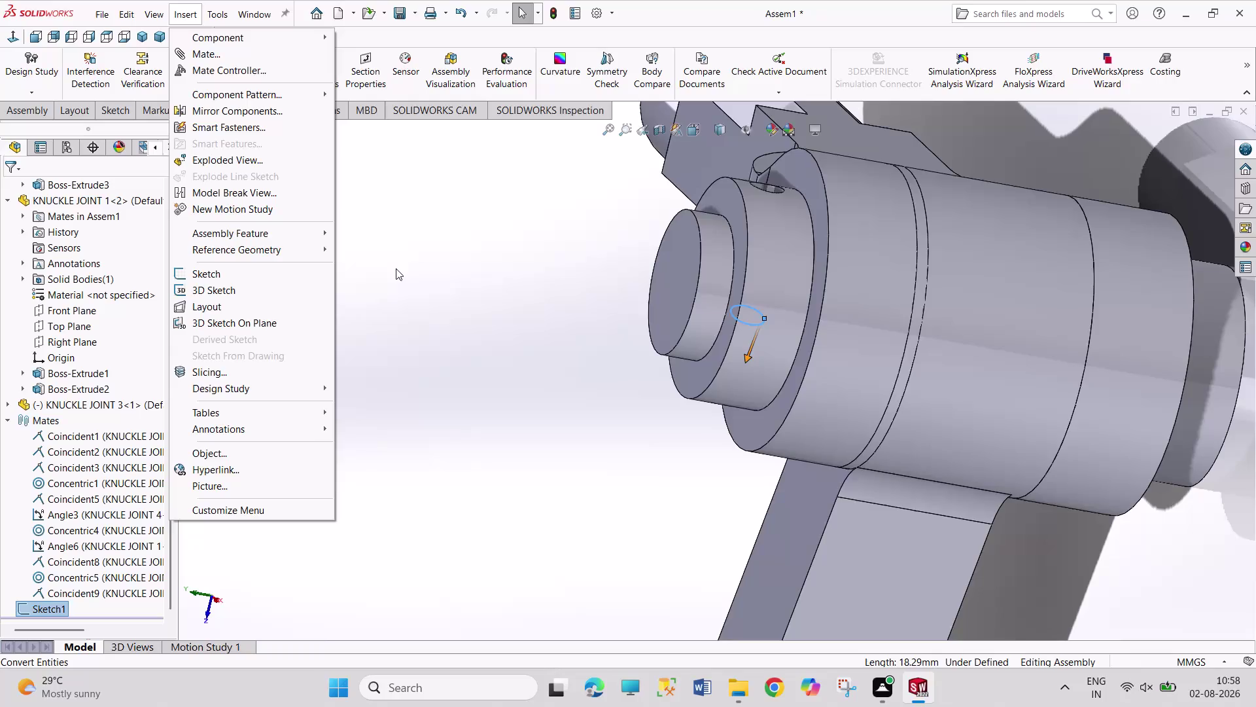
Start an assembly-level extruded cut from Sketch1's circle via Insert > Assembly Feature > Cut.
click(315, 238)
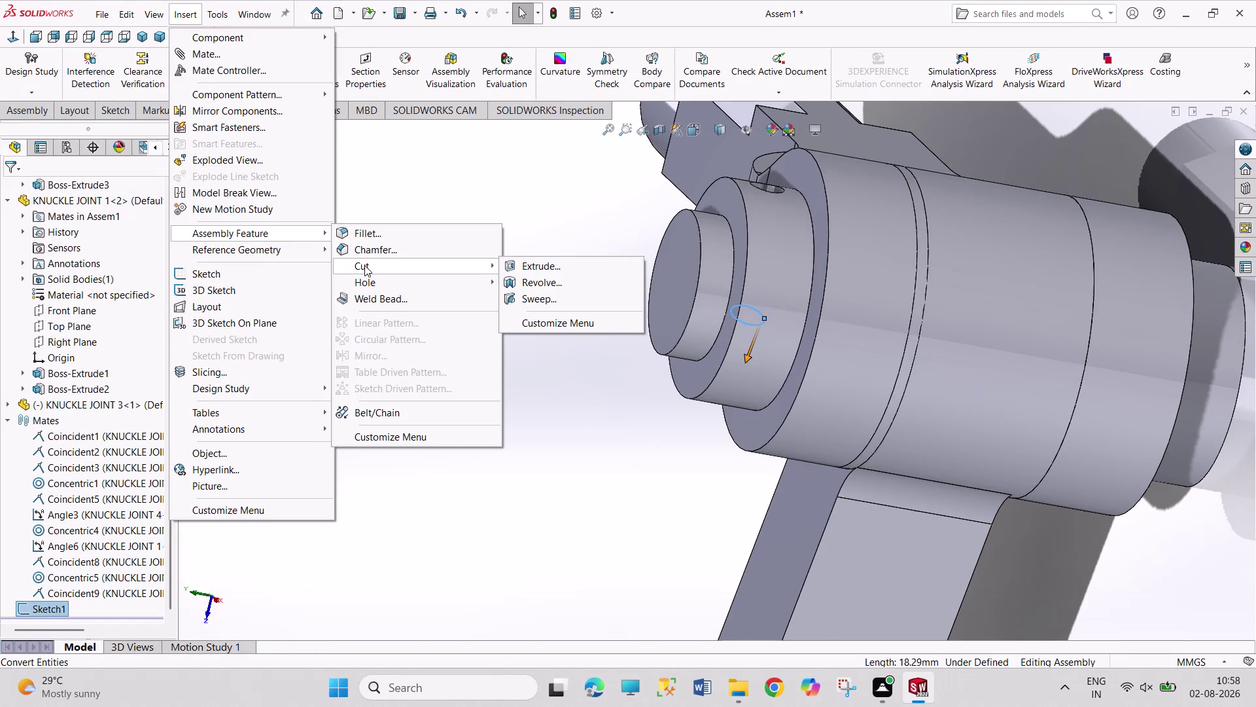
click(562, 268)
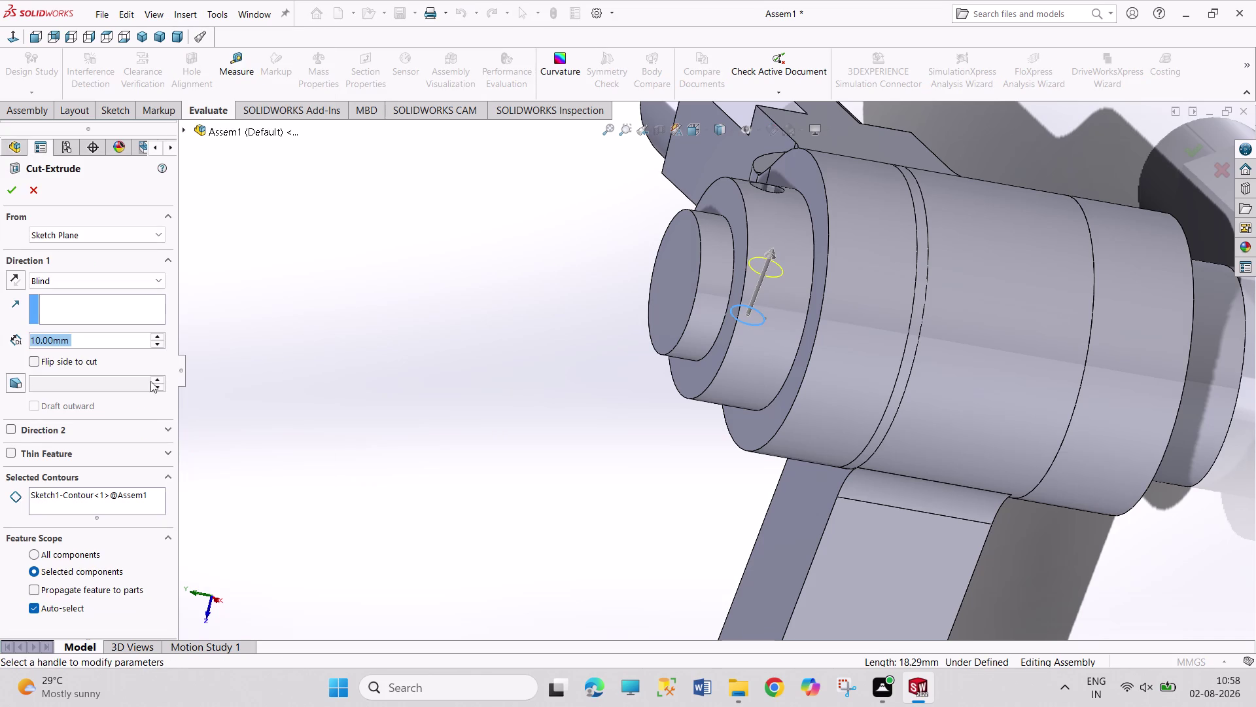
Preview the cut as Through All - Both, then switch it to a Blind end condition.
click(132, 281)
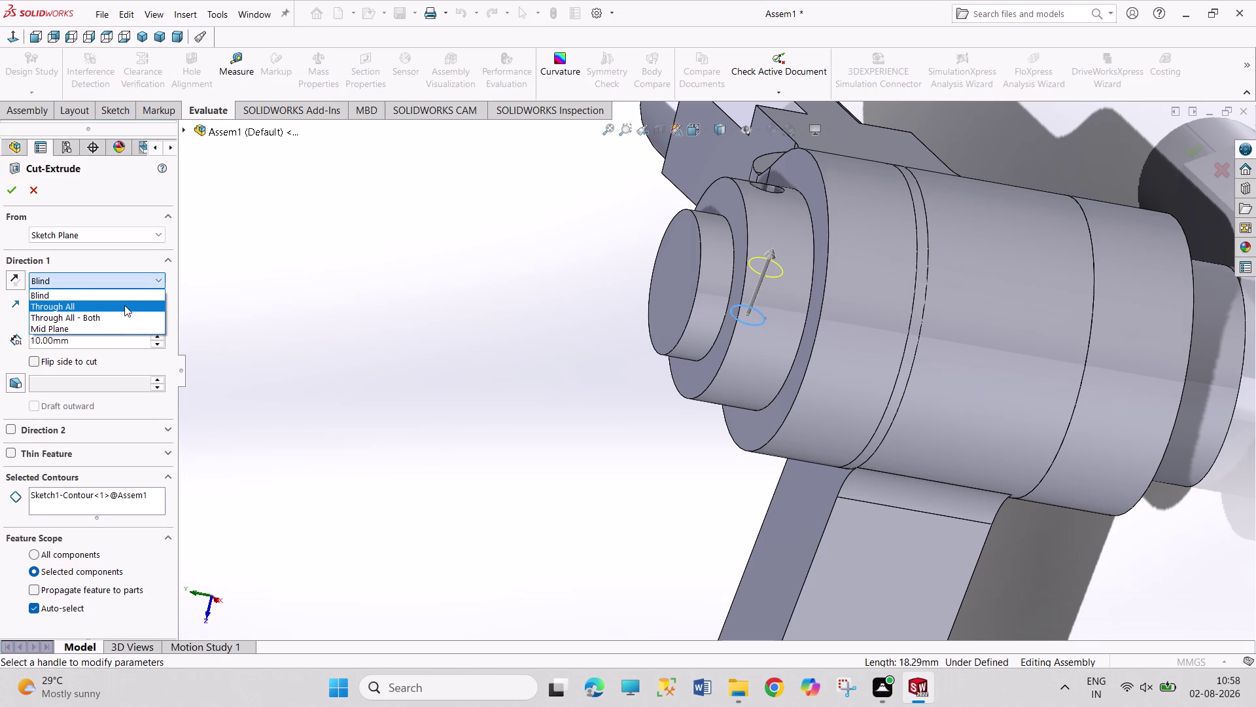
click(120, 315)
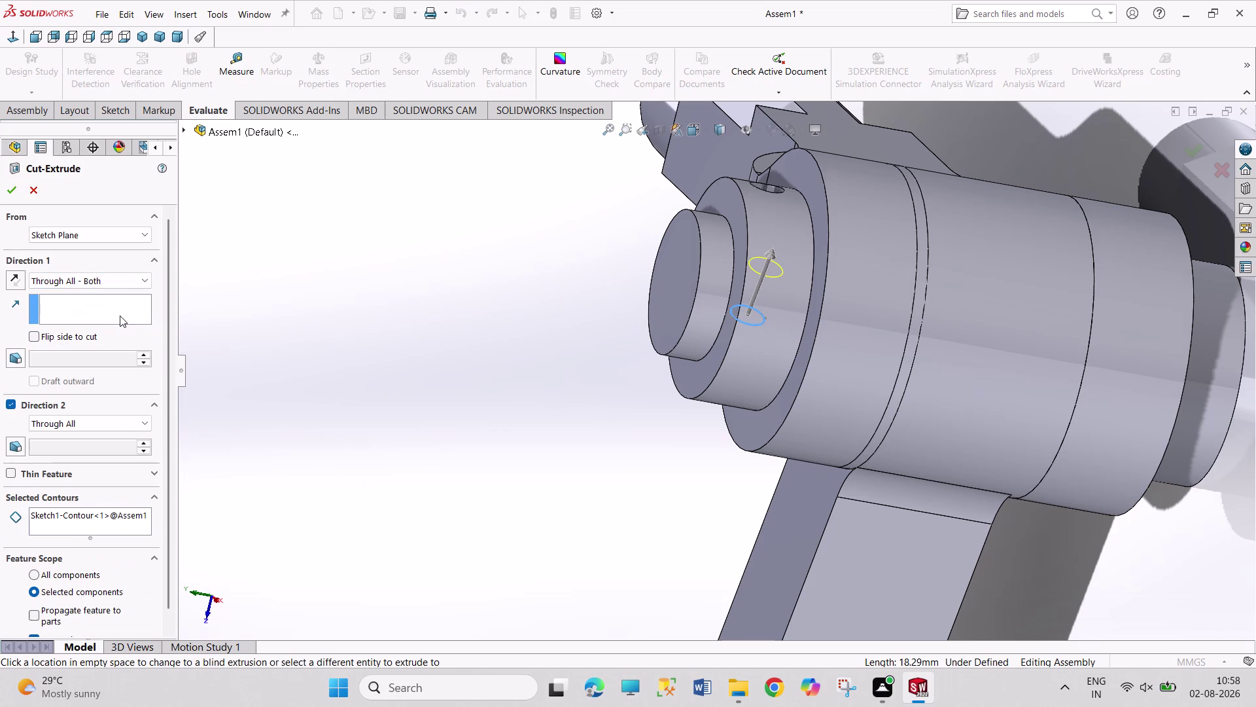
middle_drag(502, 214, 504, 330)
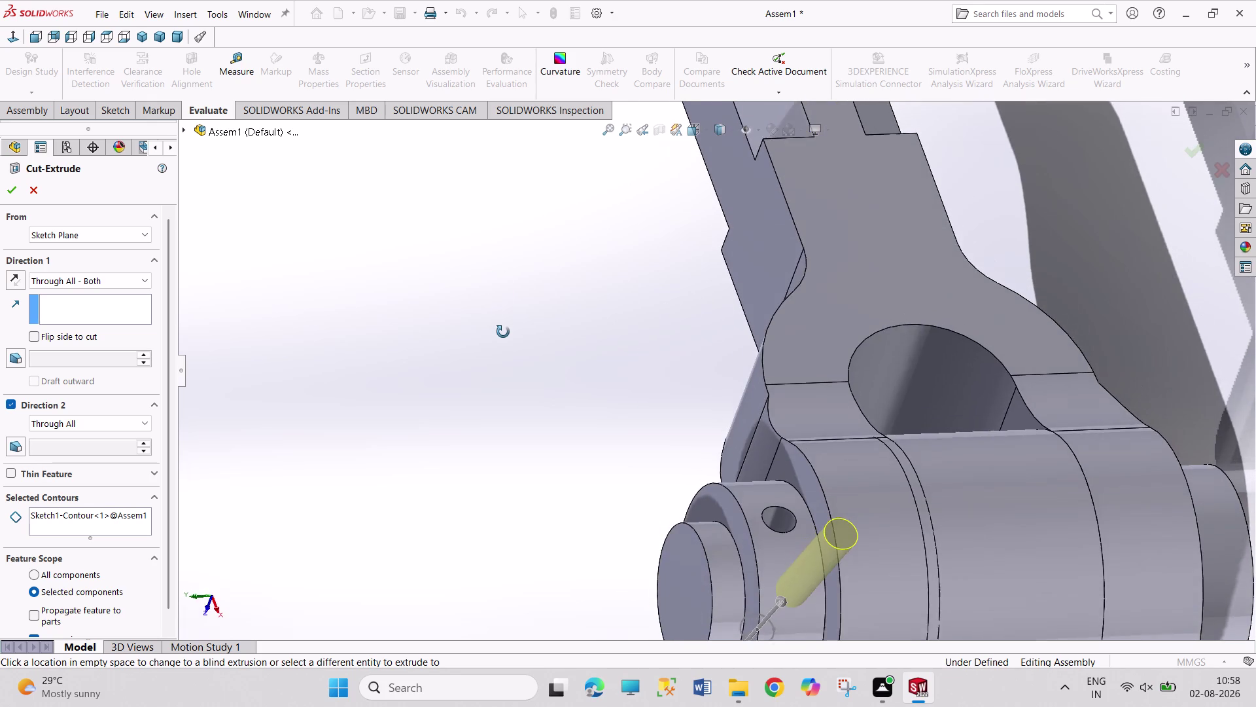
middle_drag(503, 330, 487, 297)
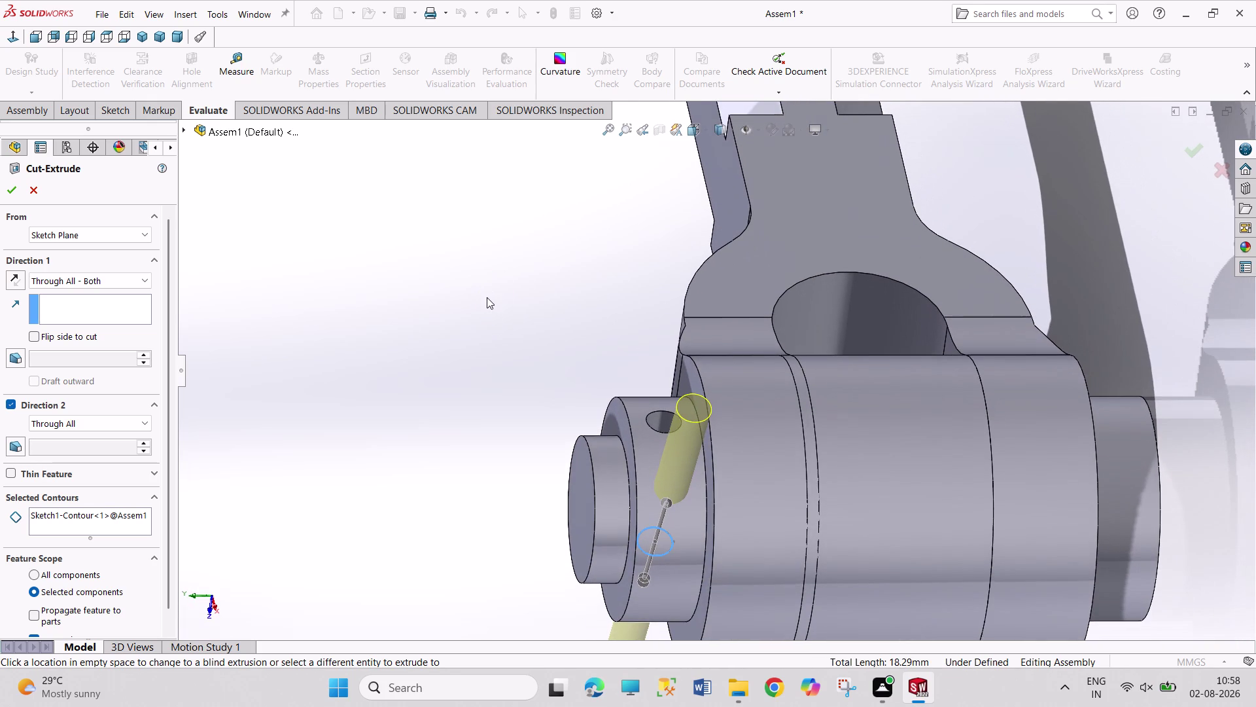
click(134, 284)
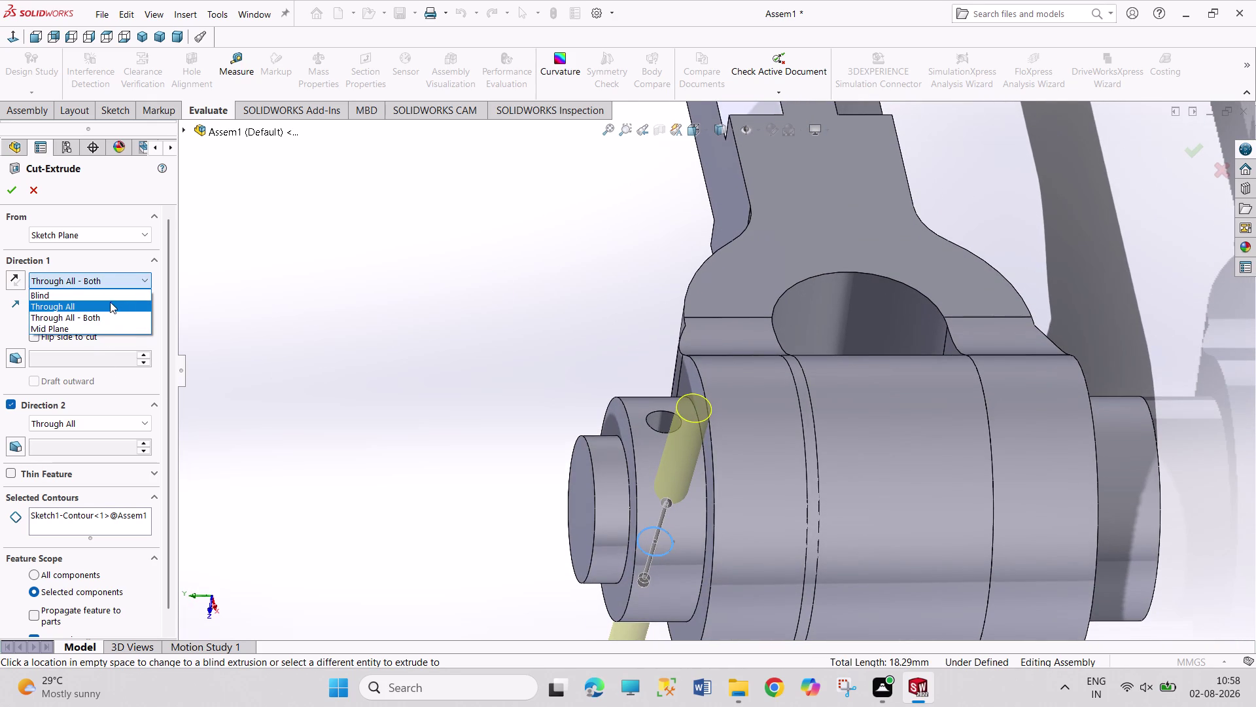
click(106, 299)
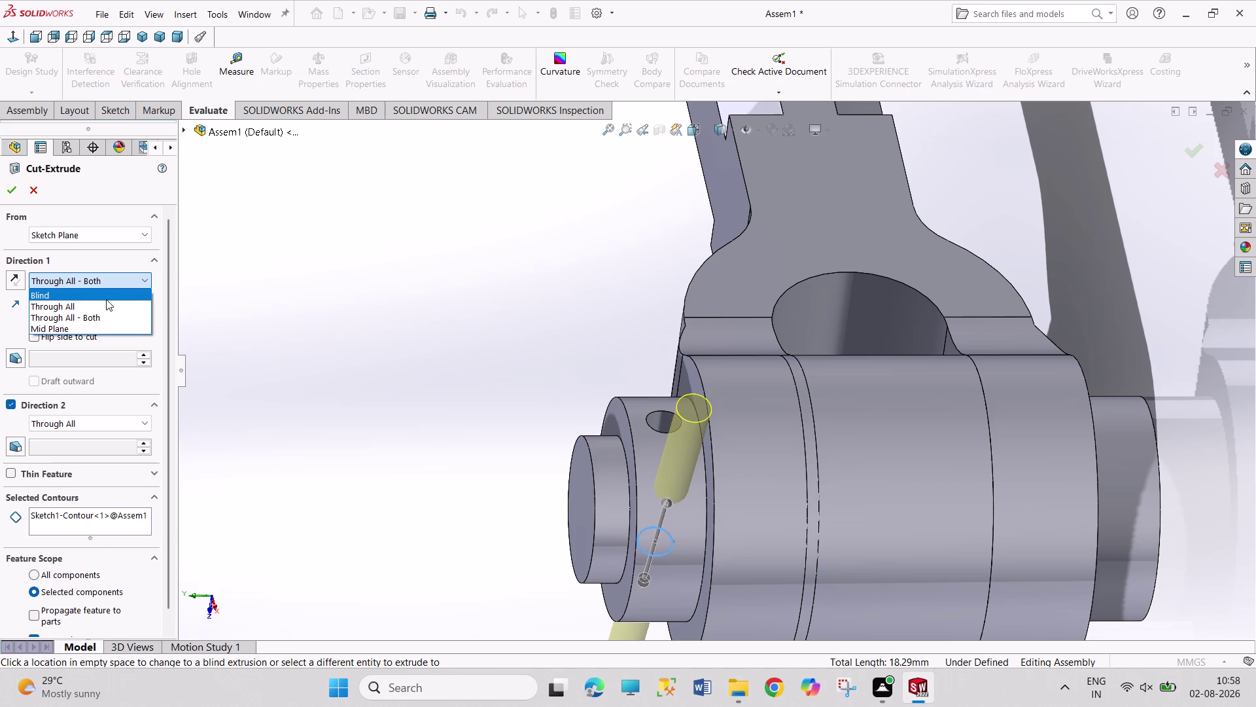
click(144, 339)
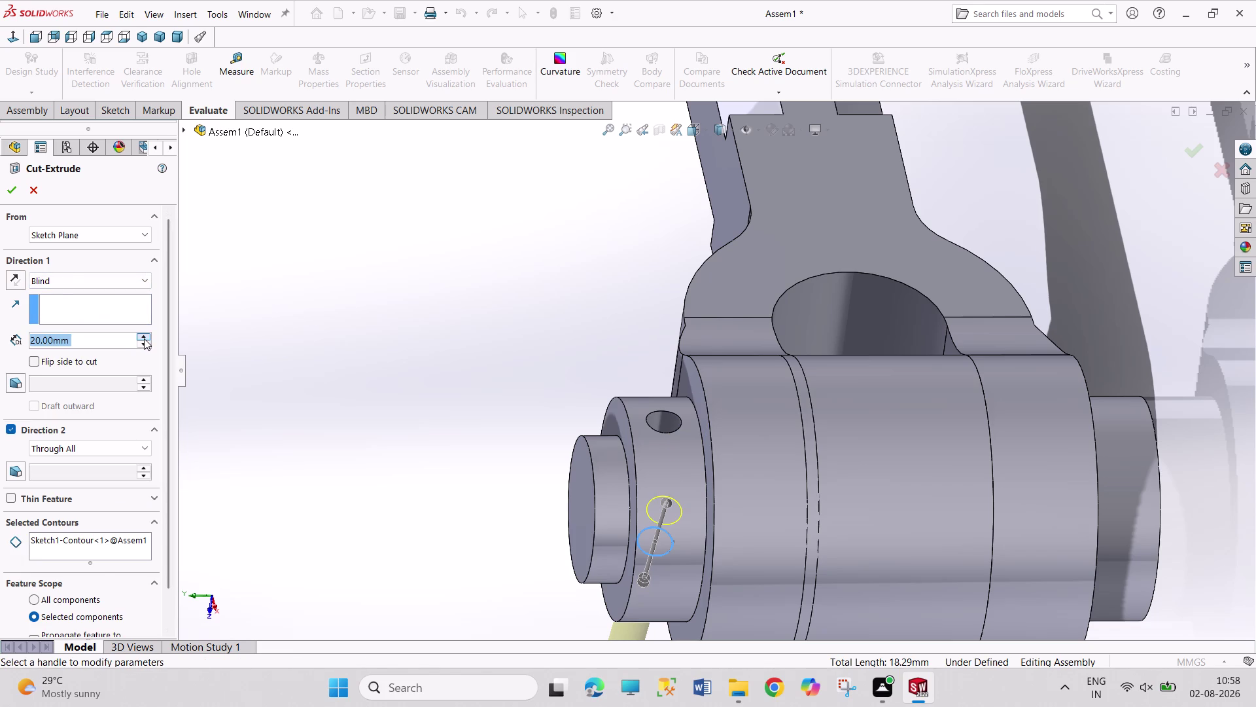
middle_drag(292, 337, 358, 349)
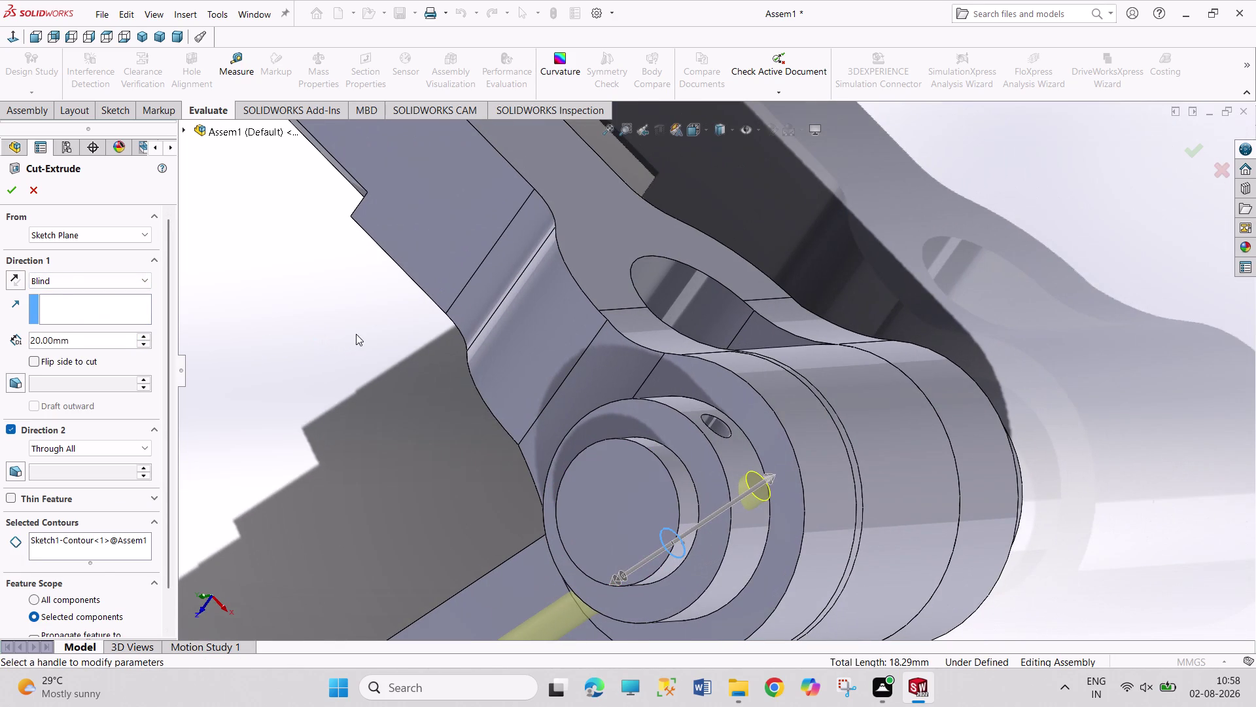
Try Blind cut depths of 10, 20 and 50 mm.
click(146, 346)
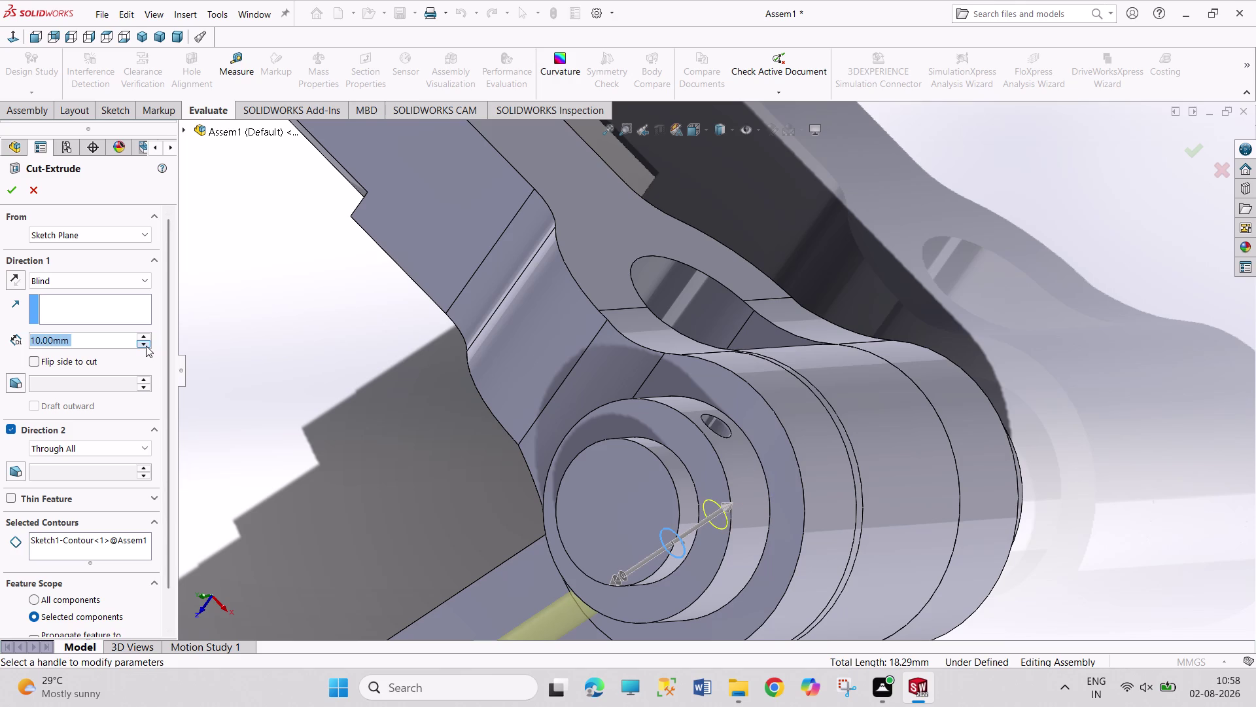
click(146, 346)
click(146, 346)
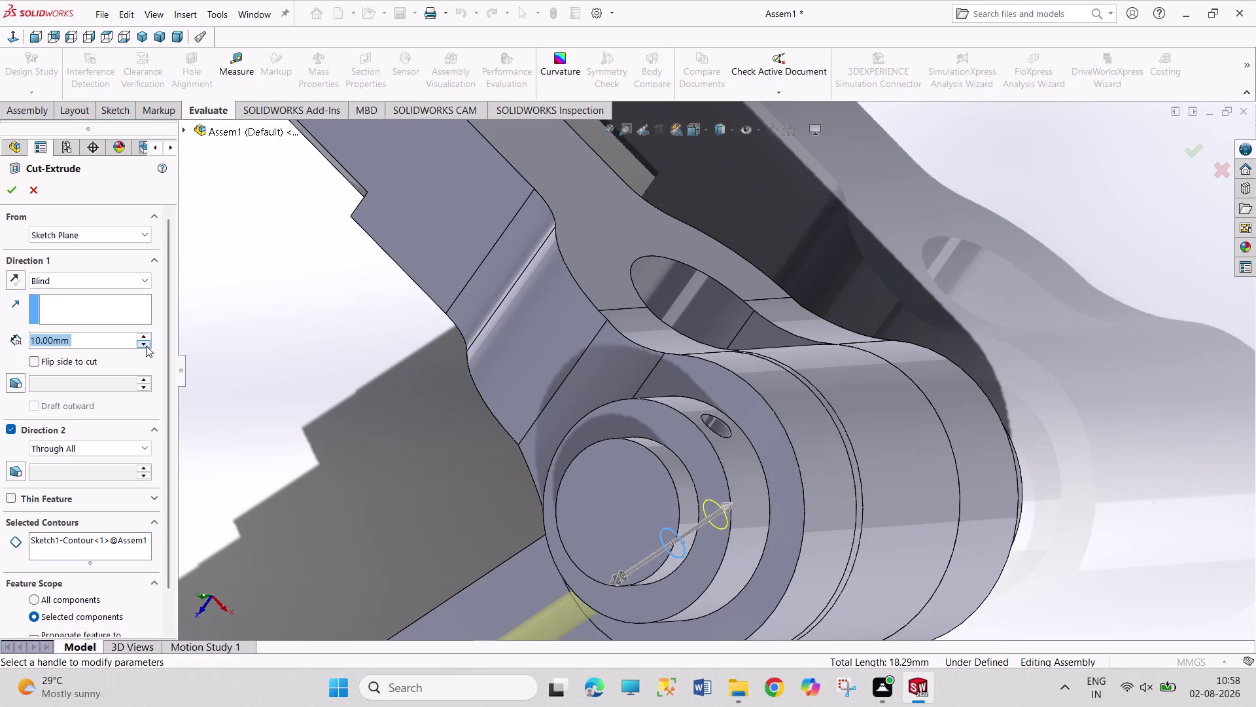
triple_click(146, 346)
click(146, 346)
scroll(up, 3)
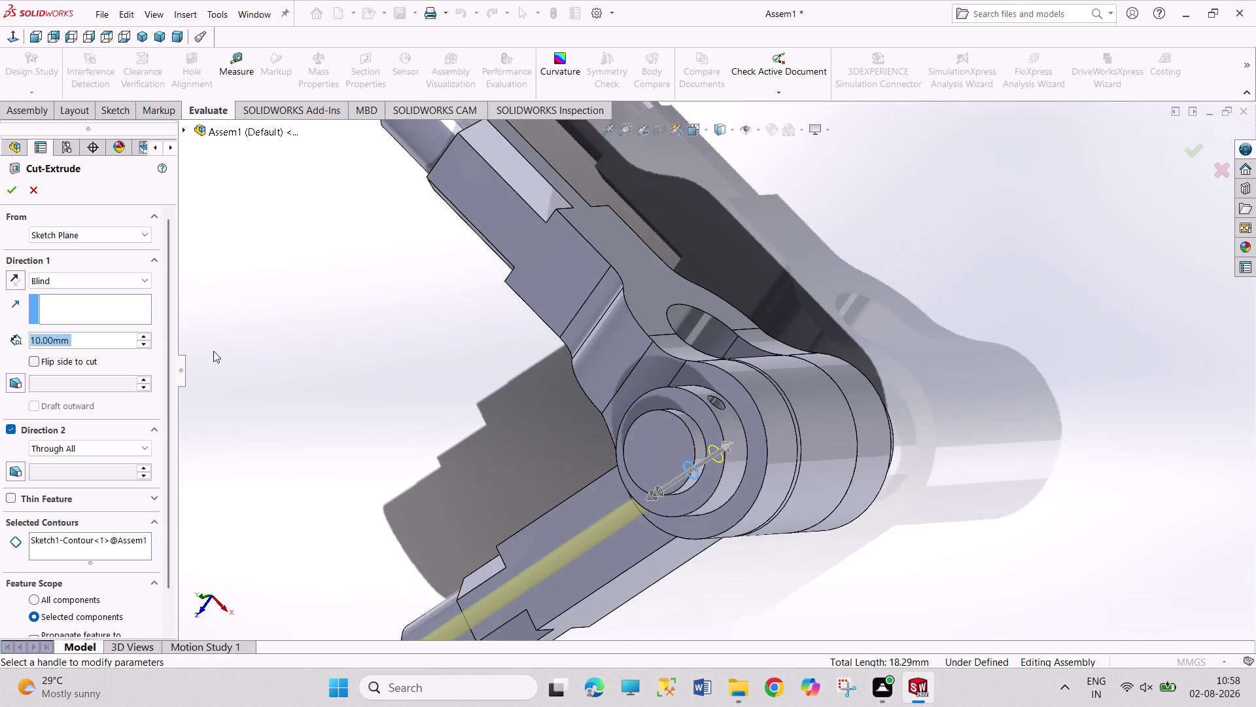
scroll(up, 3)
scroll(up, 3)
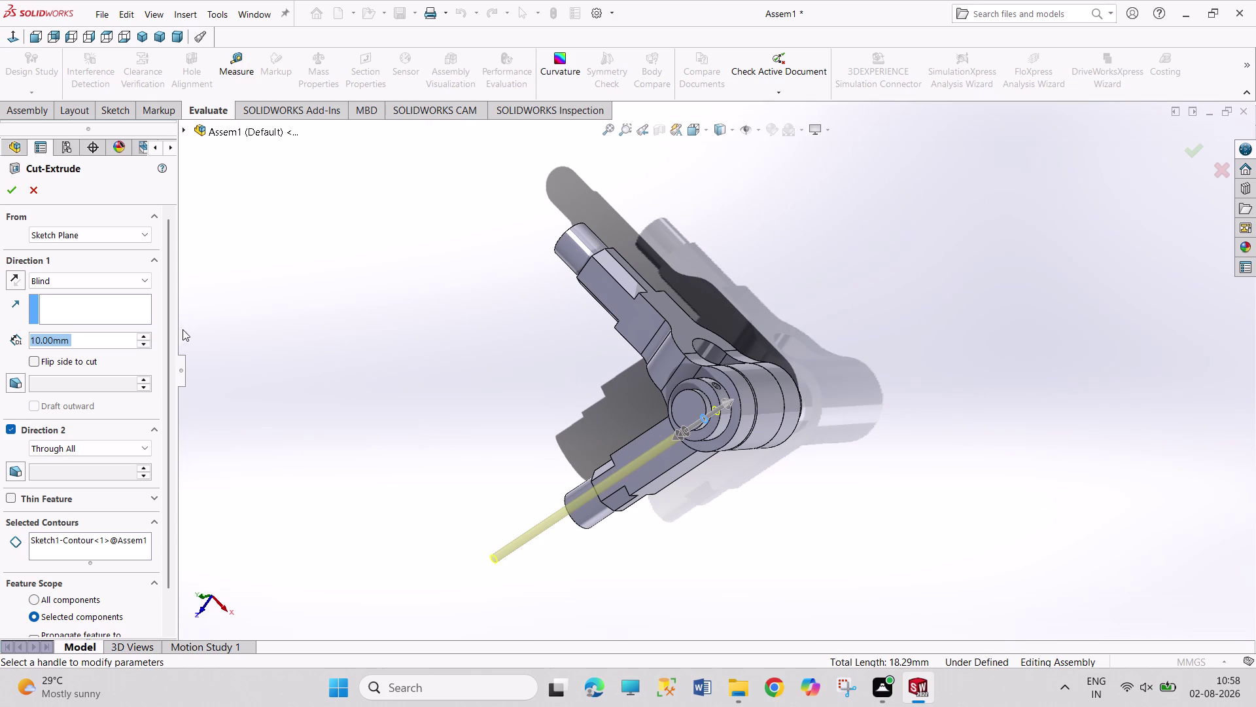
click(138, 334)
click(138, 333)
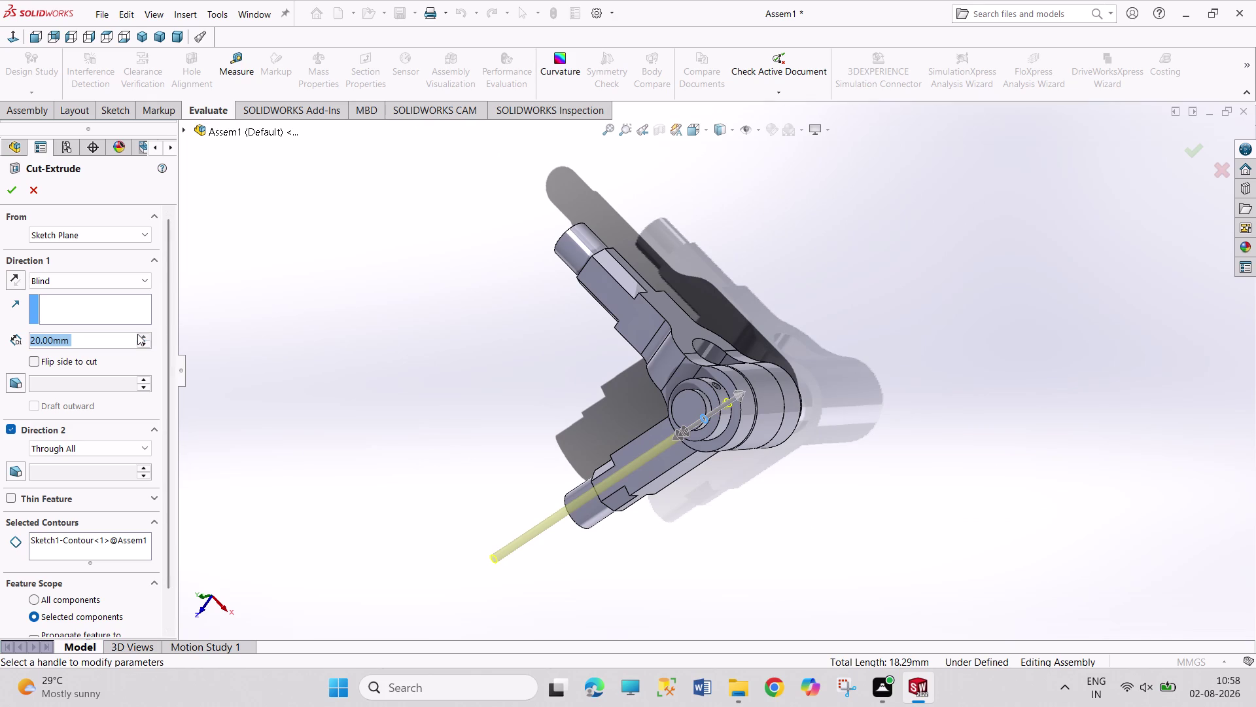
double_click(137, 334)
Try a Mid Plane cut, enter a 10 mm depth, then cancel the cut-extrude.
click(134, 283)
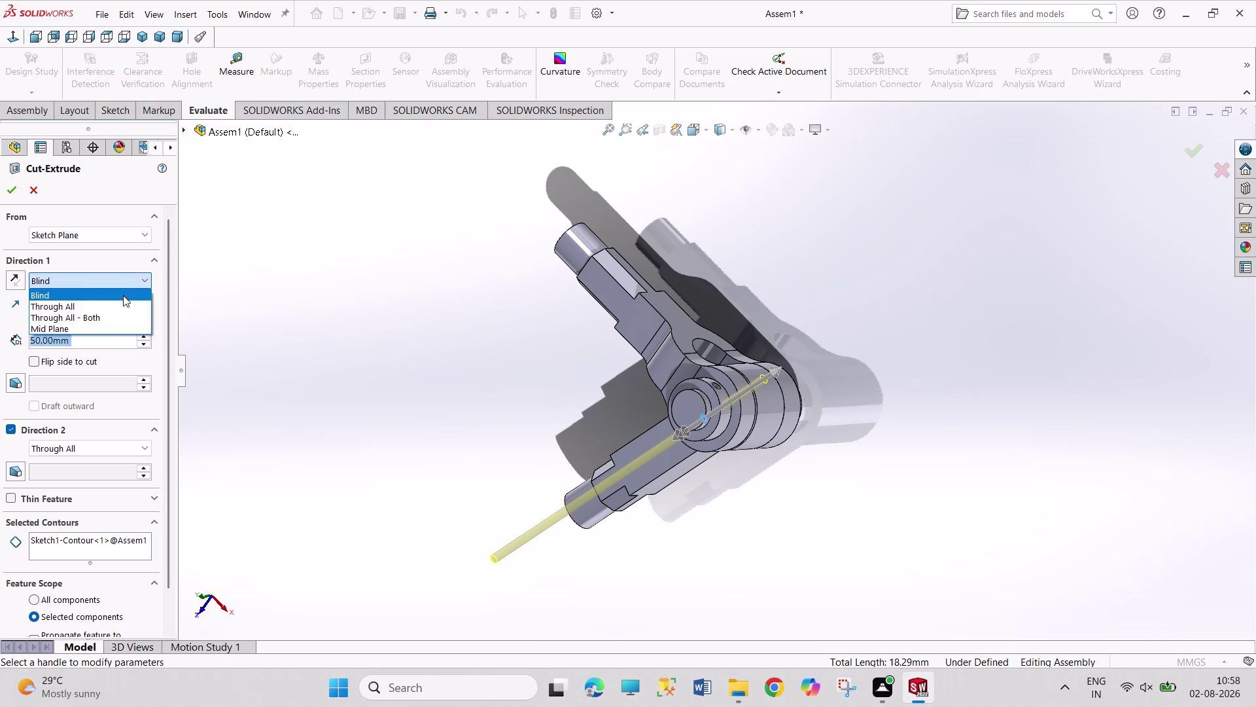
click(108, 327)
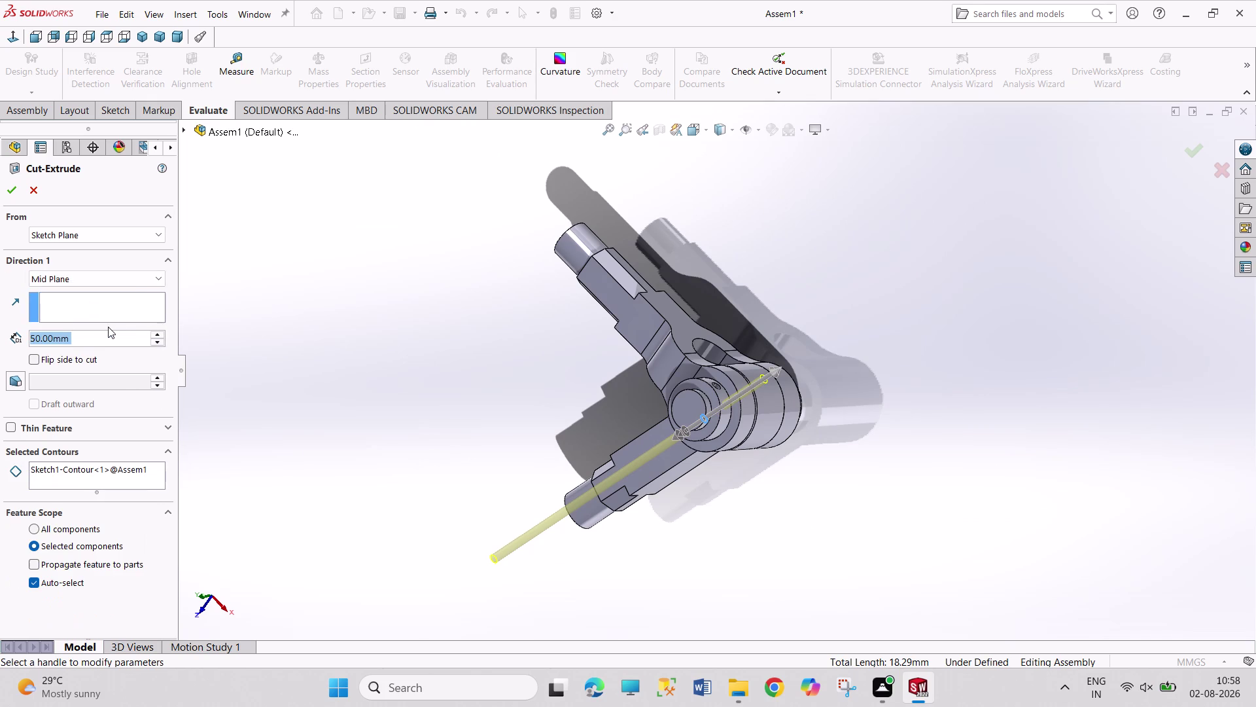
click(128, 282)
click(123, 297)
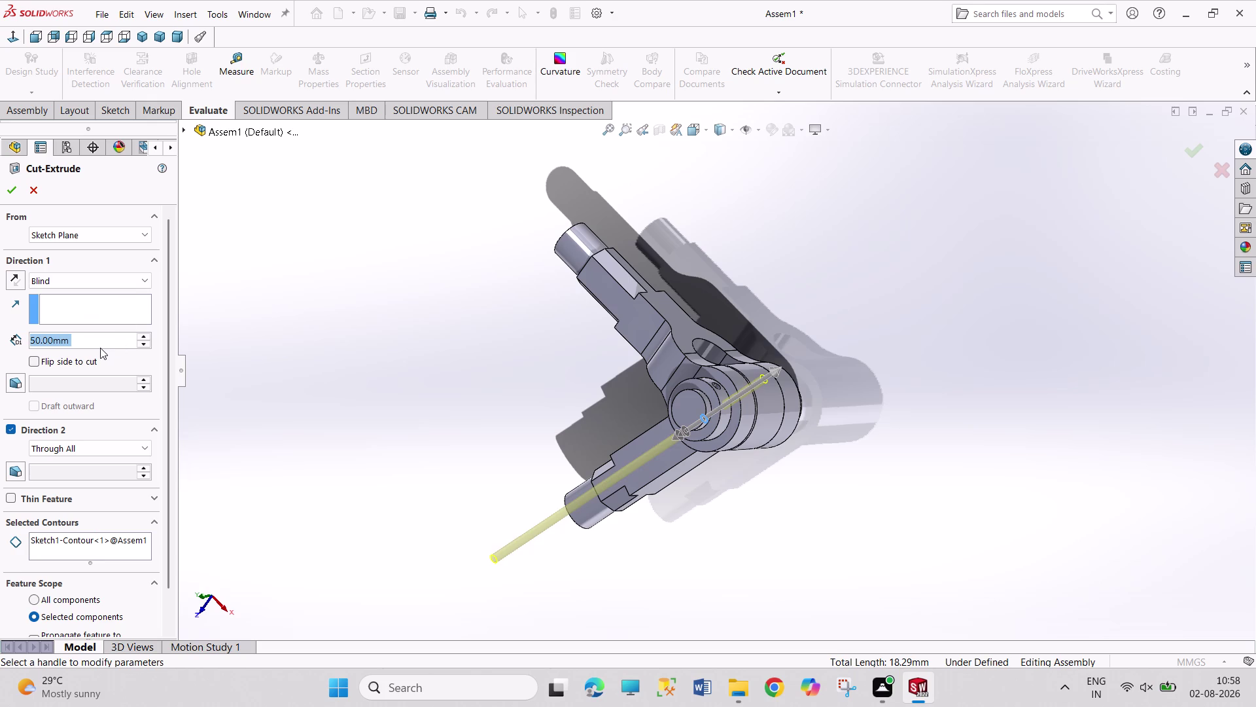
text(10)
key(Return)
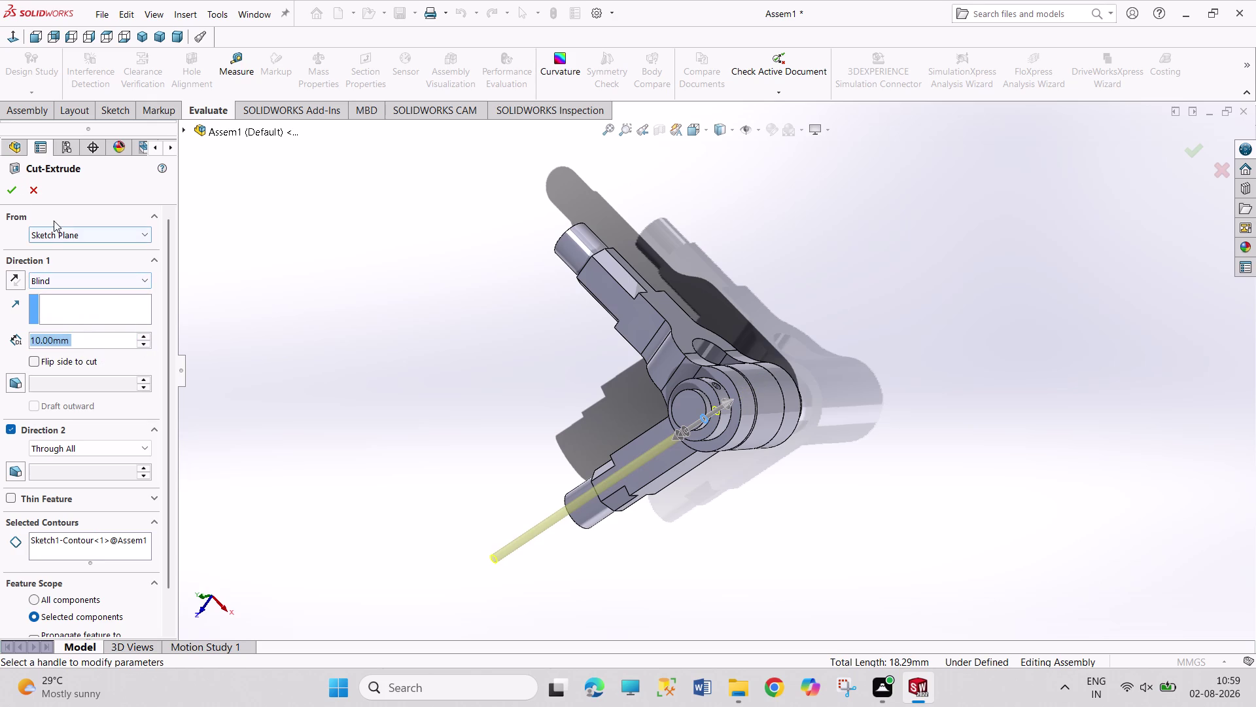
click(31, 192)
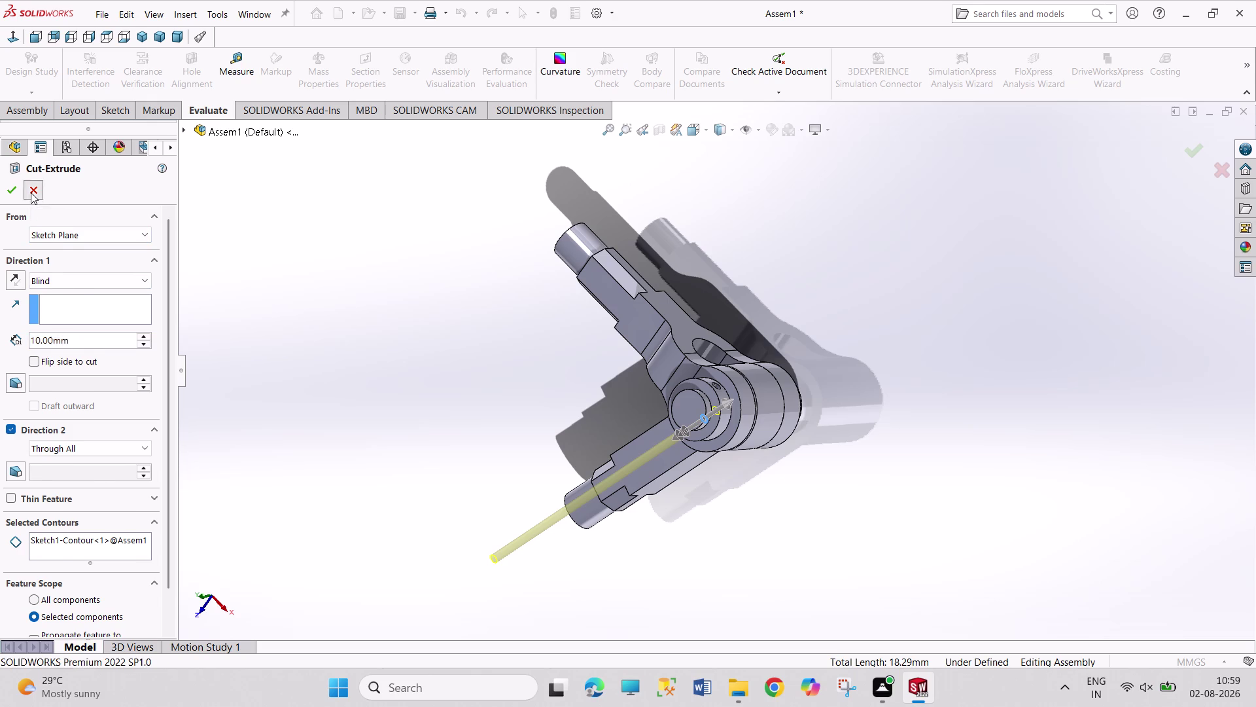
click(390, 328)
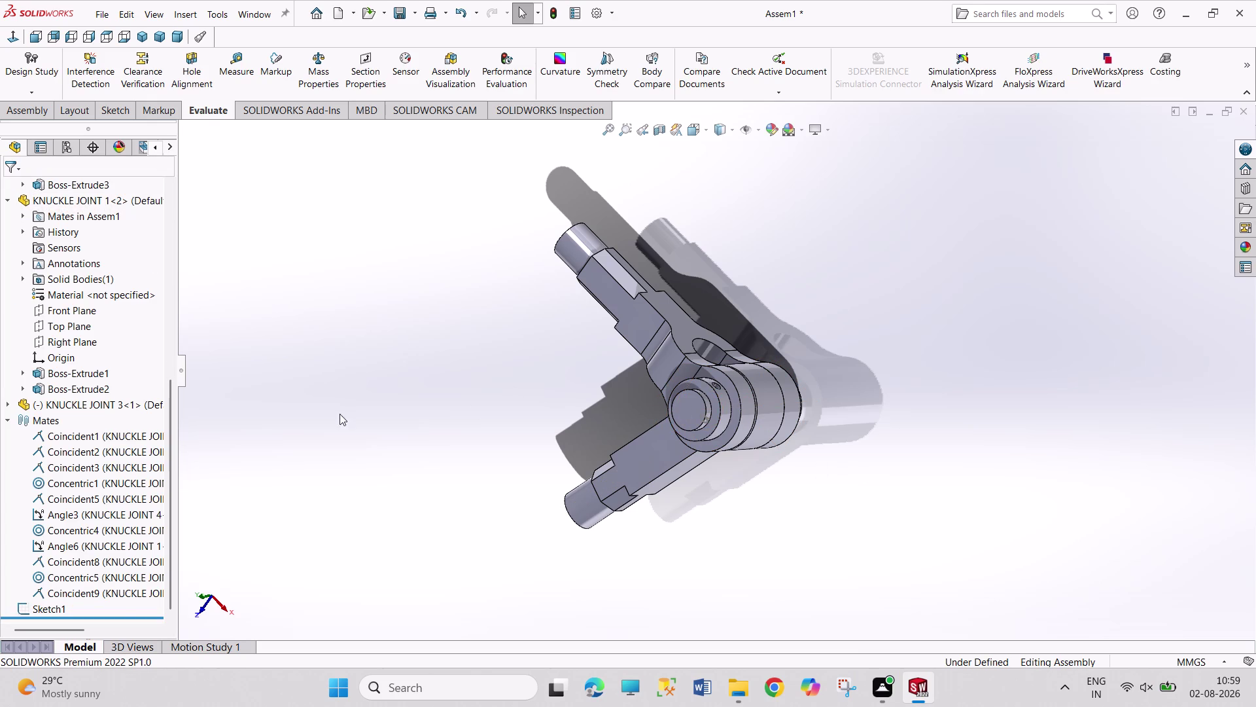
right_click(50, 607)
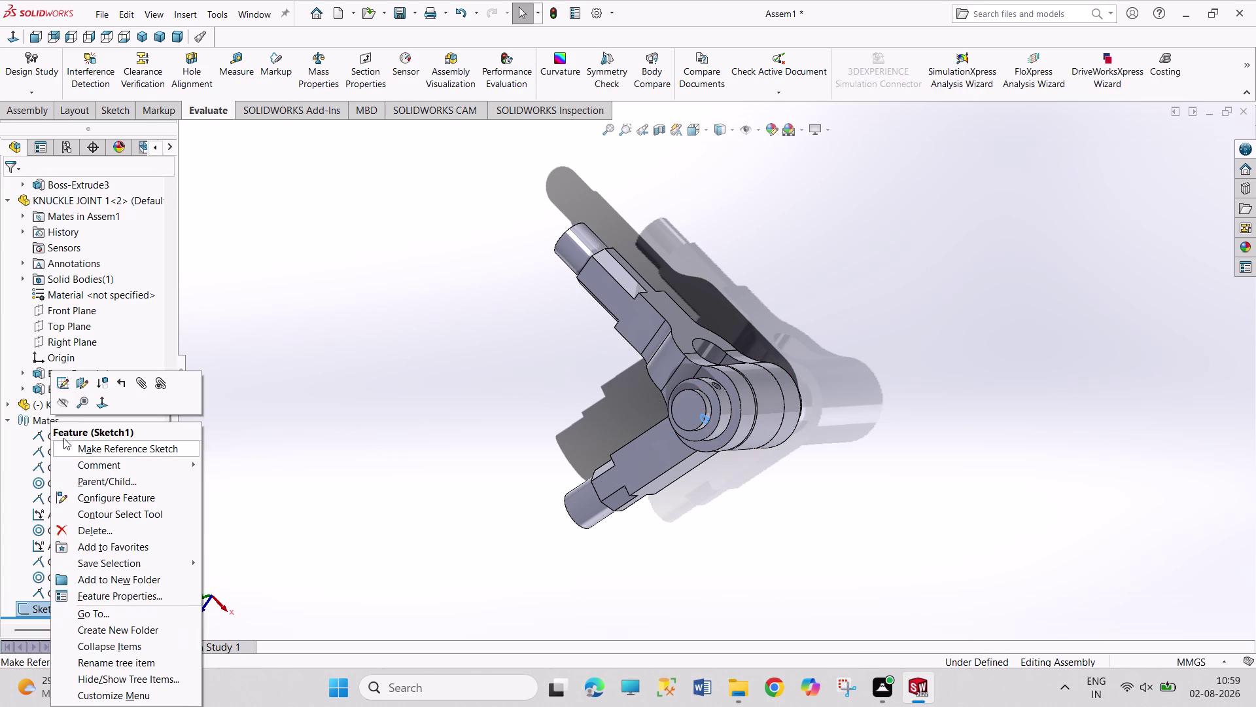
click(103, 531)
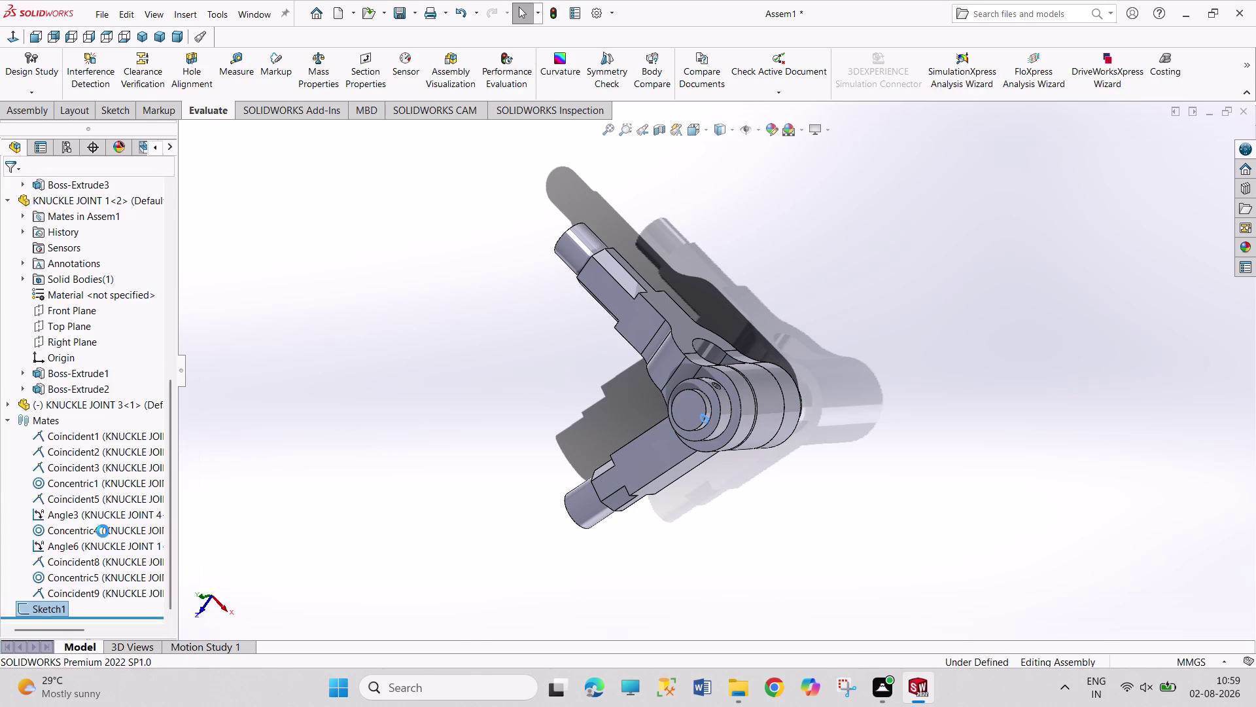
click(730, 258)
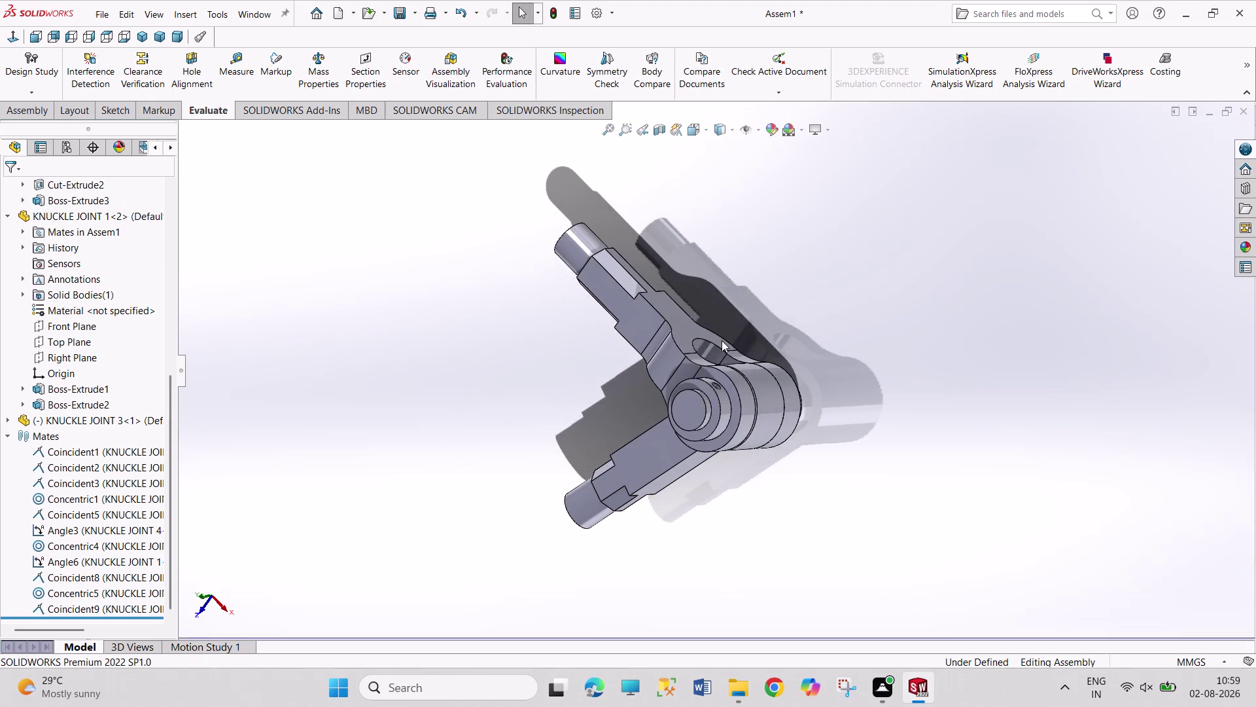
scroll(down, 3)
scroll(down, 3)
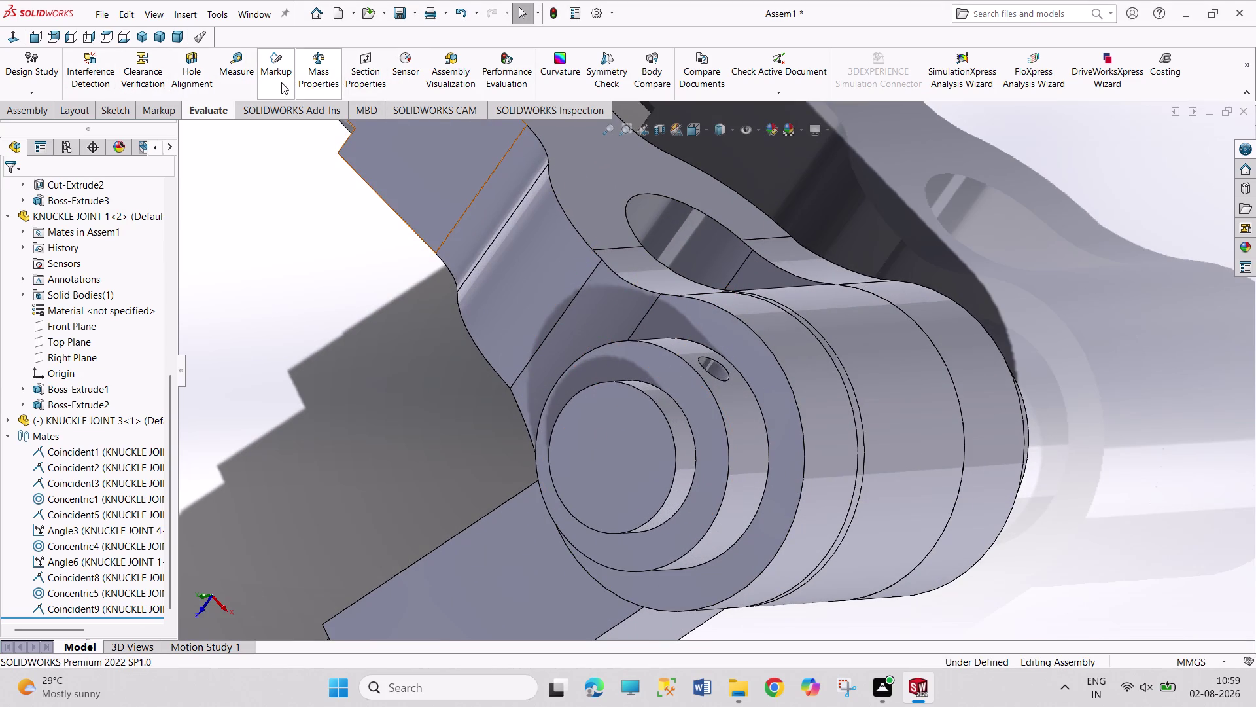
click(246, 80)
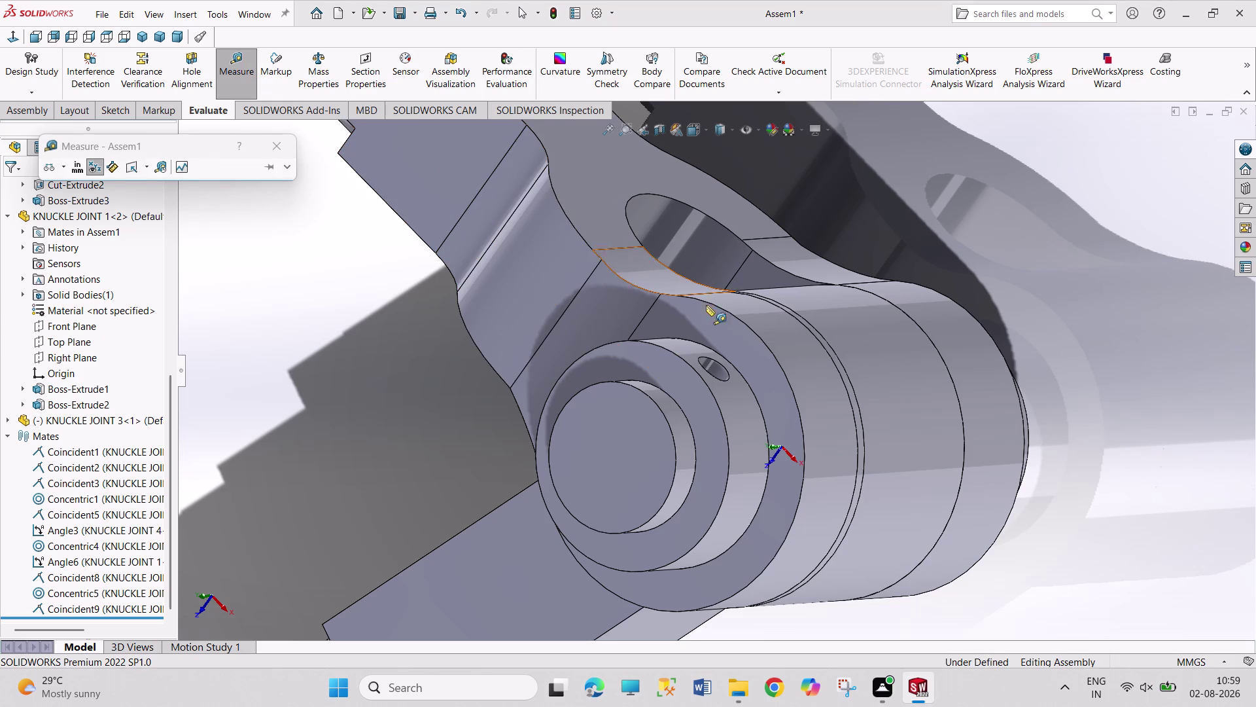
Measure the pin end's 25 mm diameter and try measuring to the small hole.
middle_drag(705, 350, 660, 500)
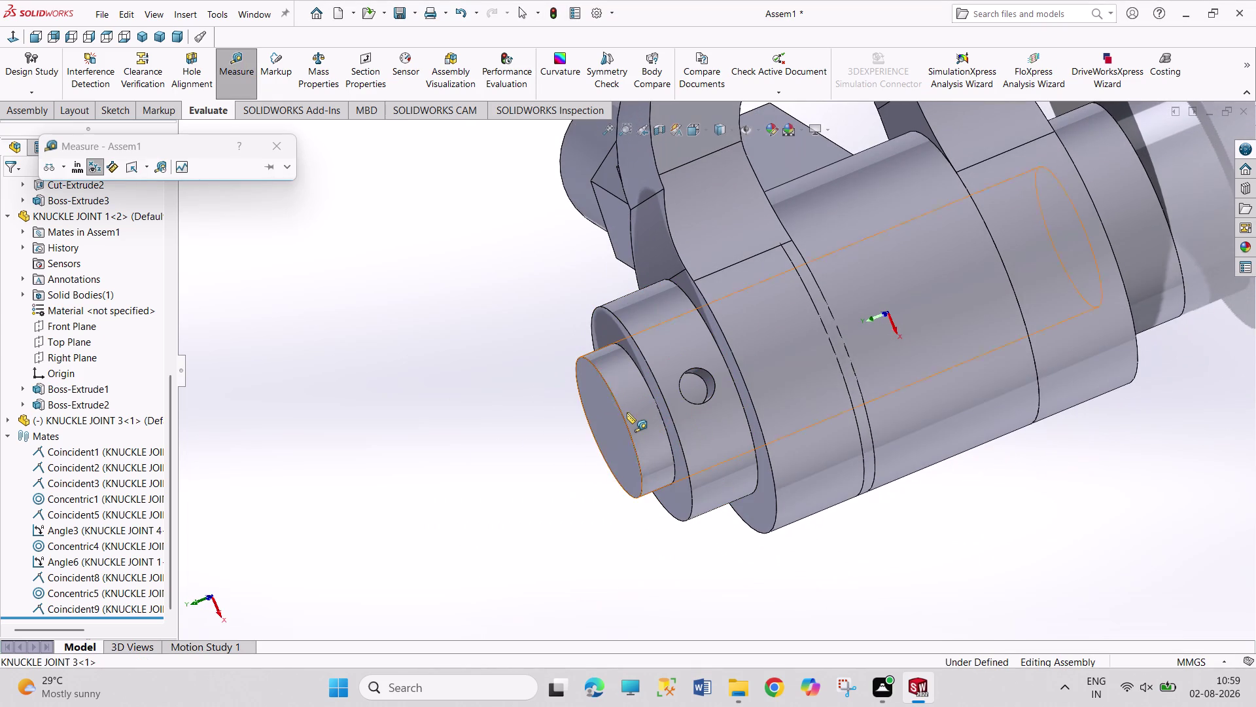
click(621, 414)
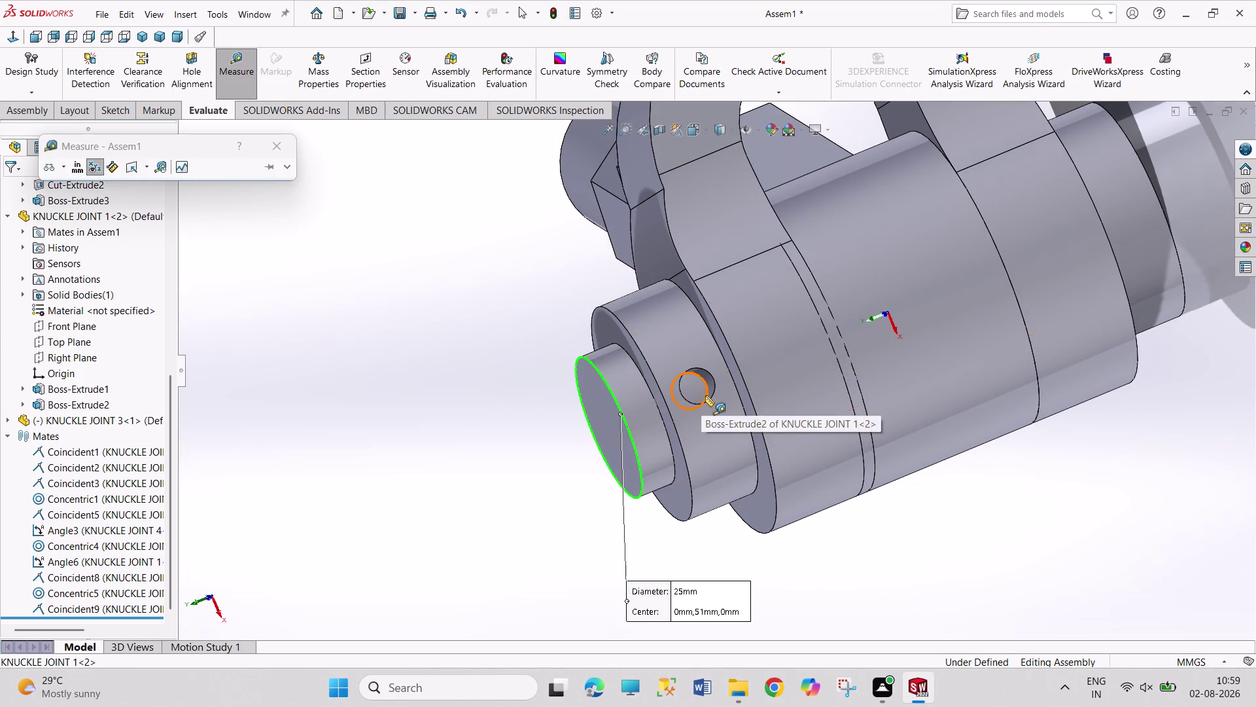
middle_drag(721, 391, 704, 428)
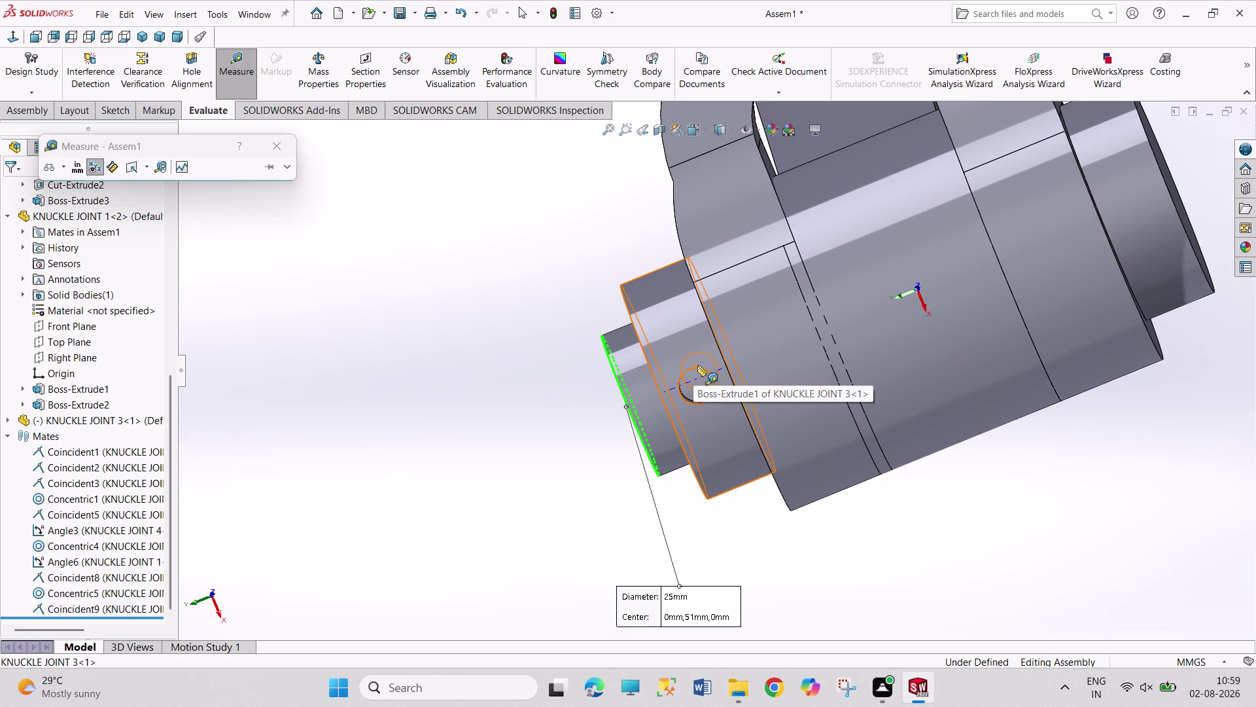
click(706, 367)
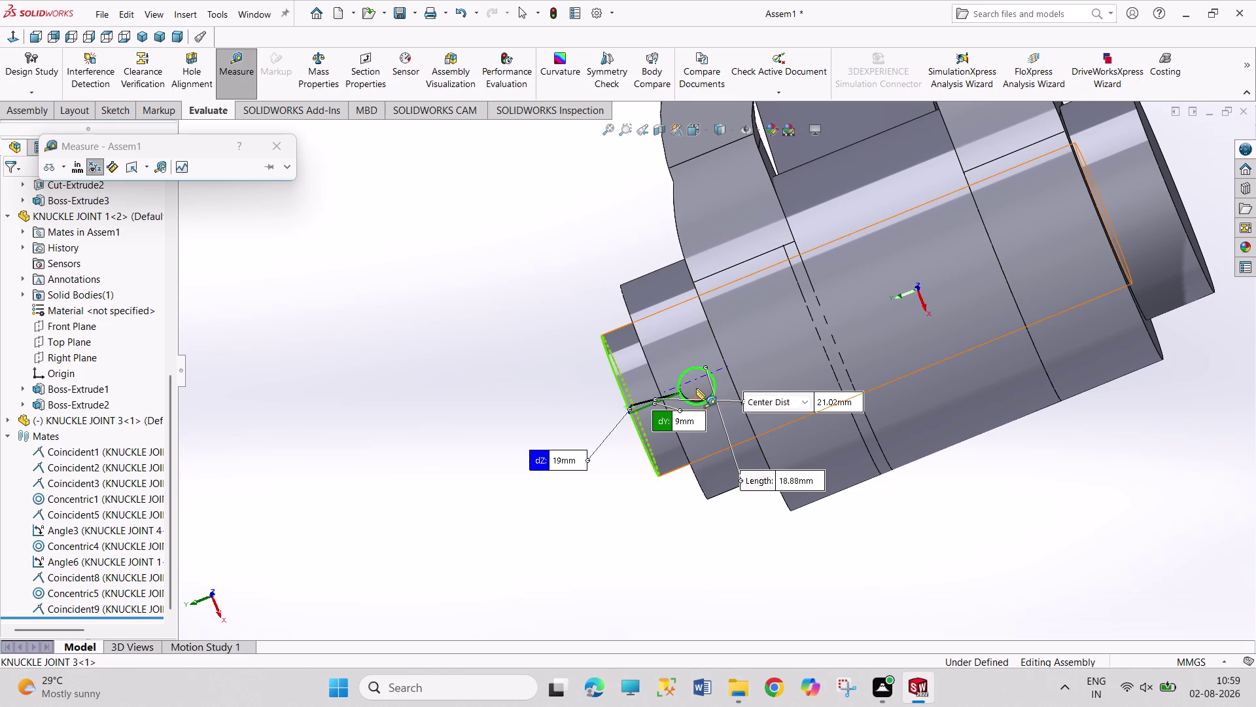
click(696, 386)
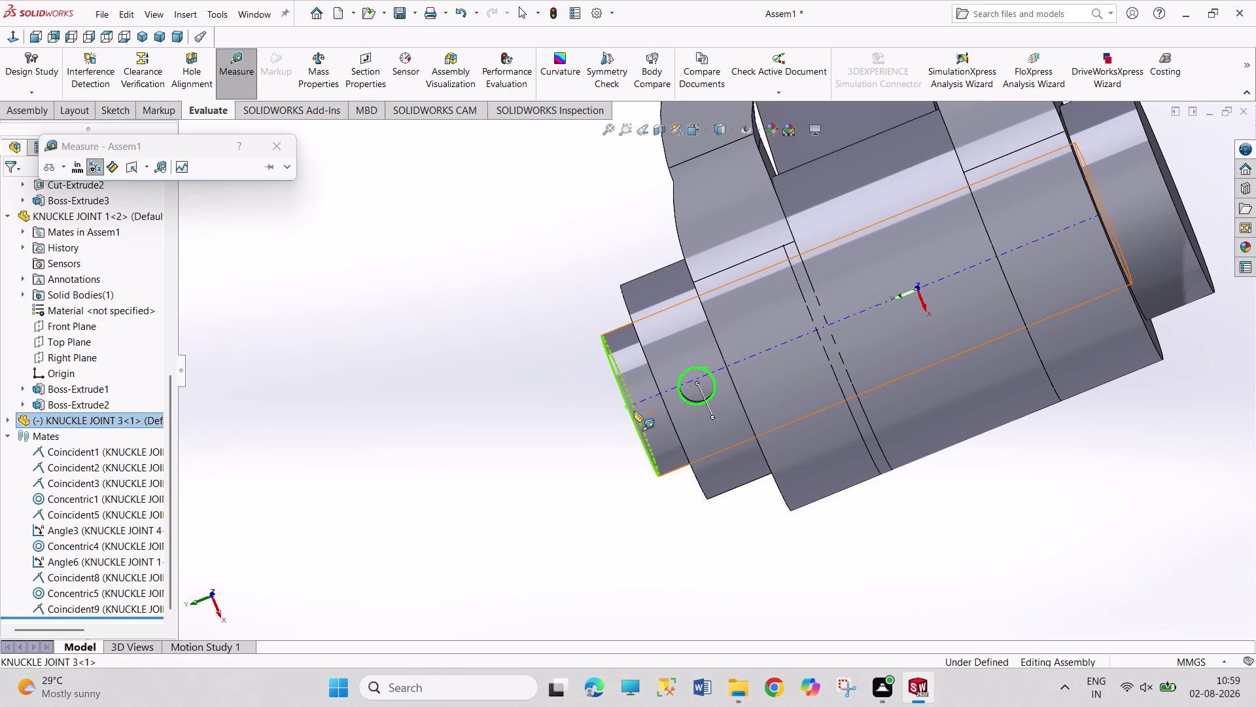
click(277, 155)
drag(241, 79, 239, 87)
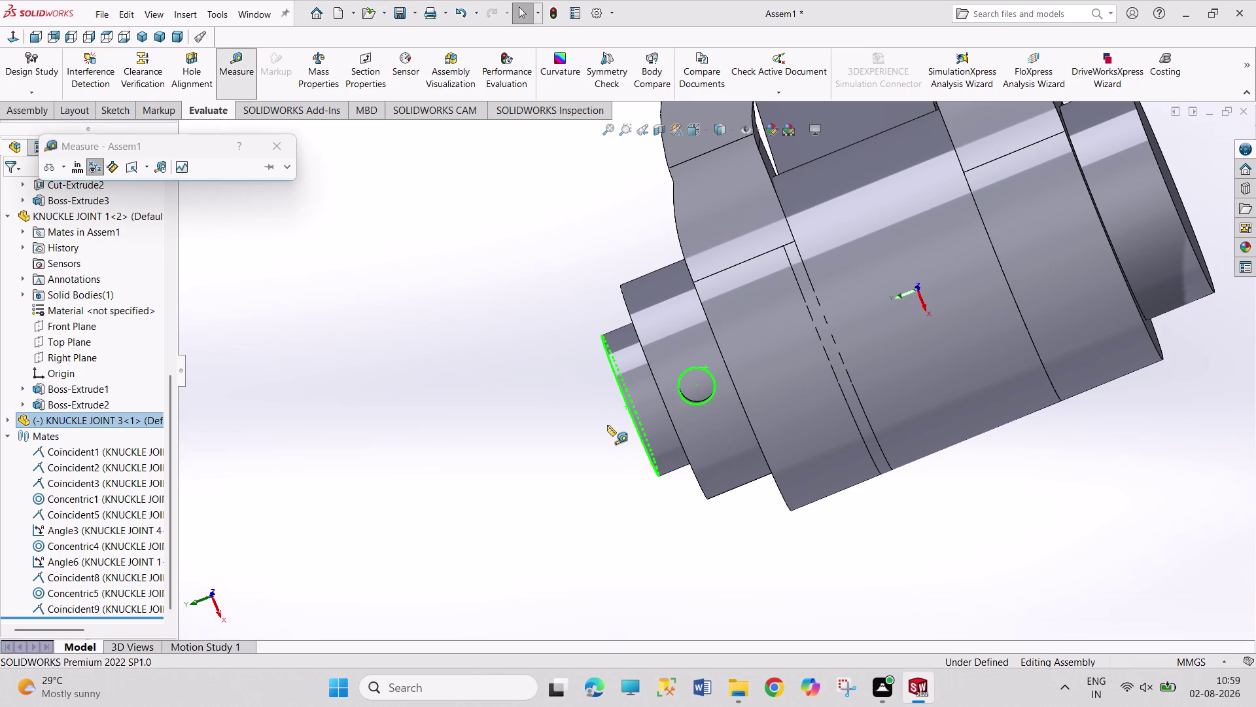
click(696, 384)
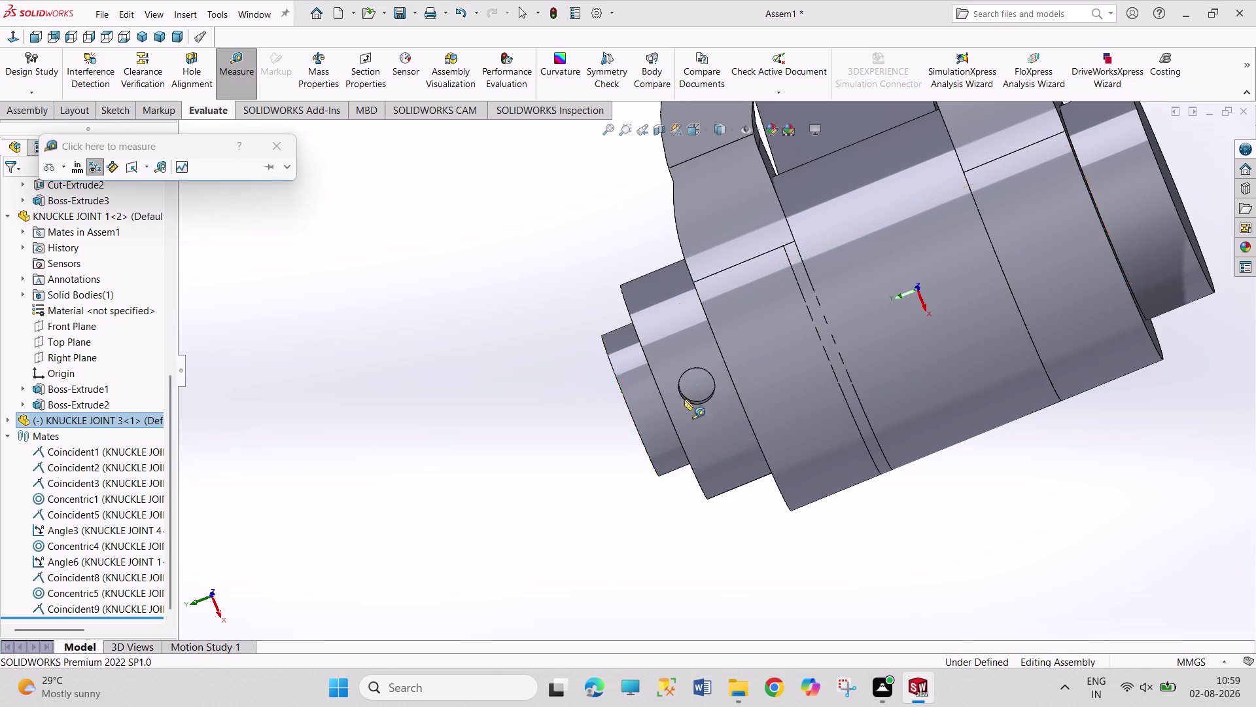
click(627, 406)
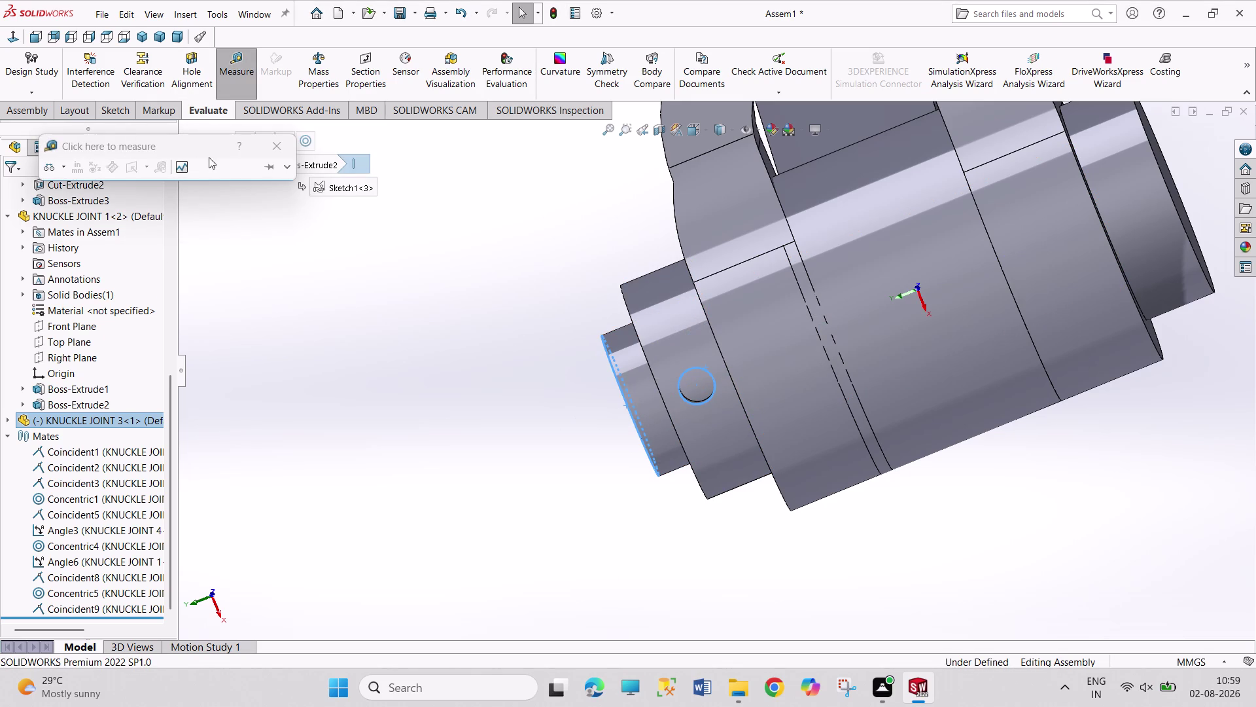
click(266, 144)
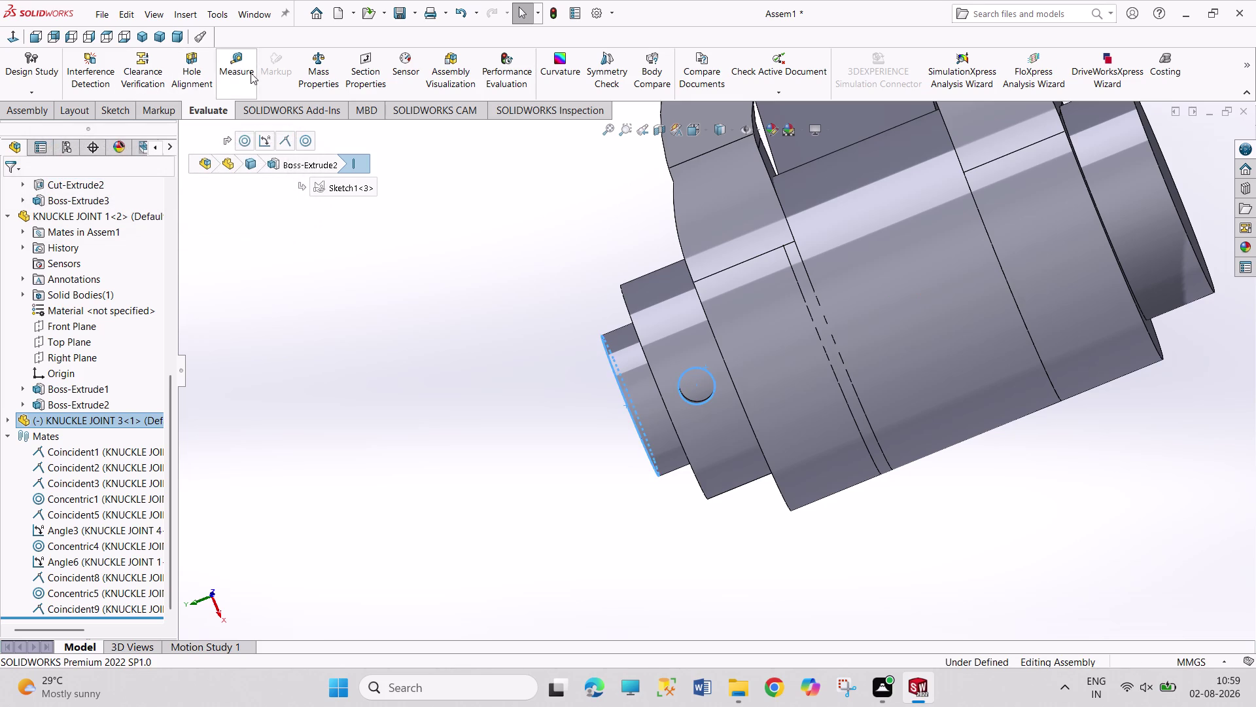
Measure from the rod's end edge to the pin hole (21.02 mm), then close Measure.
click(232, 81)
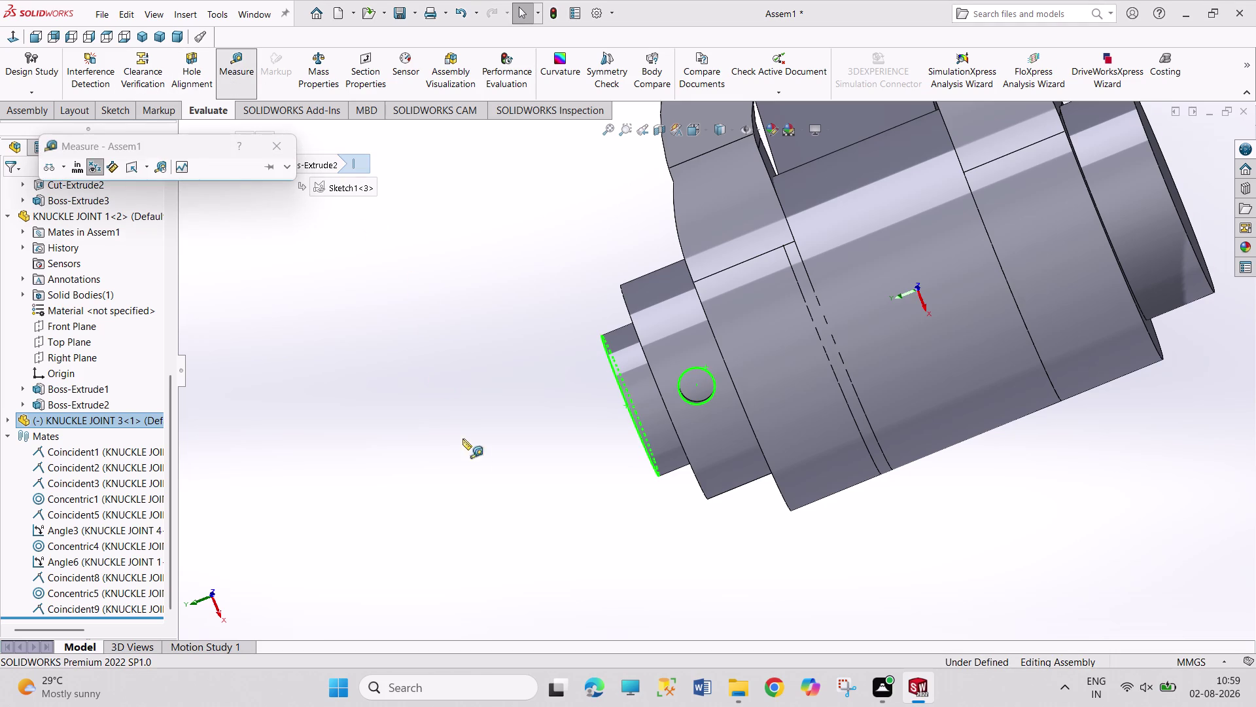
middle_drag(526, 432, 504, 355)
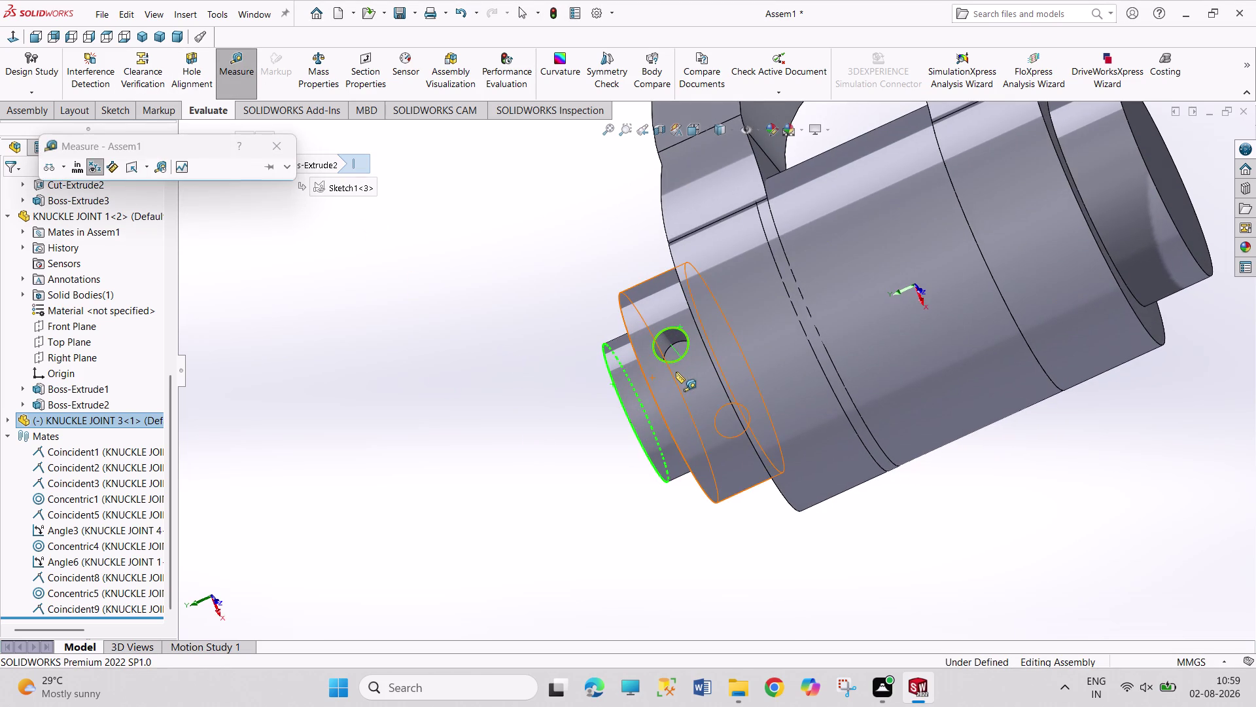
click(680, 358)
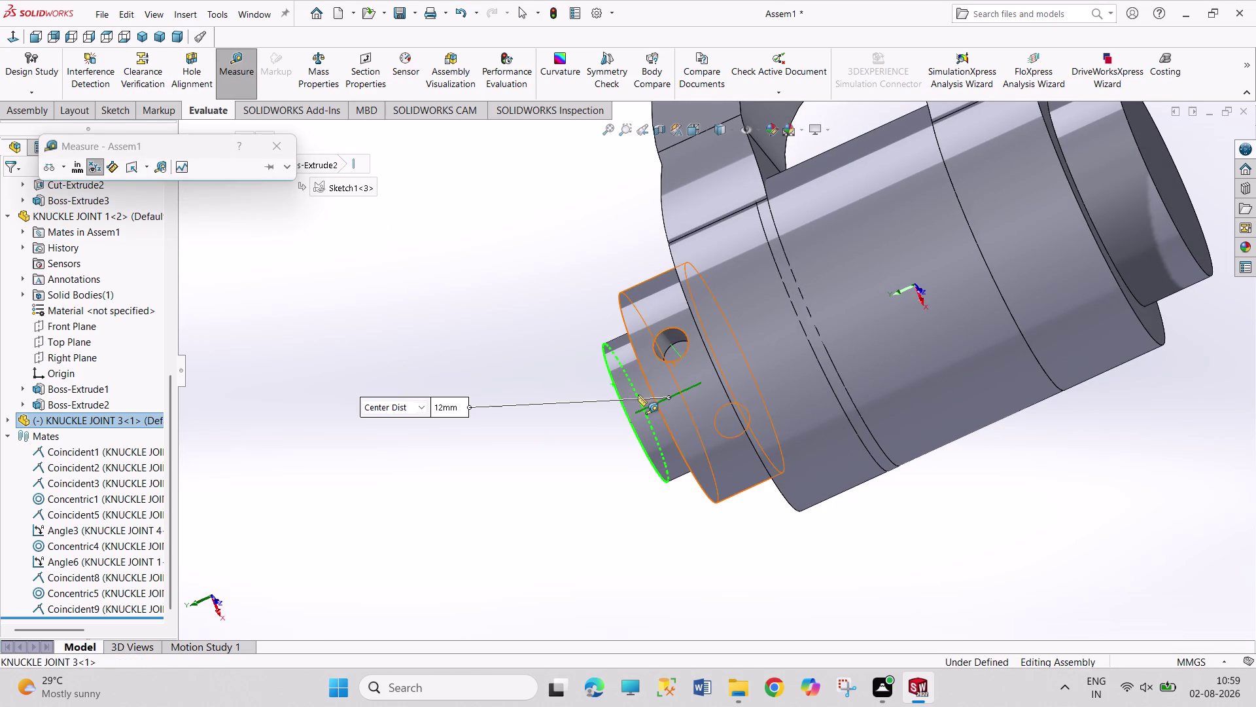
click(623, 409)
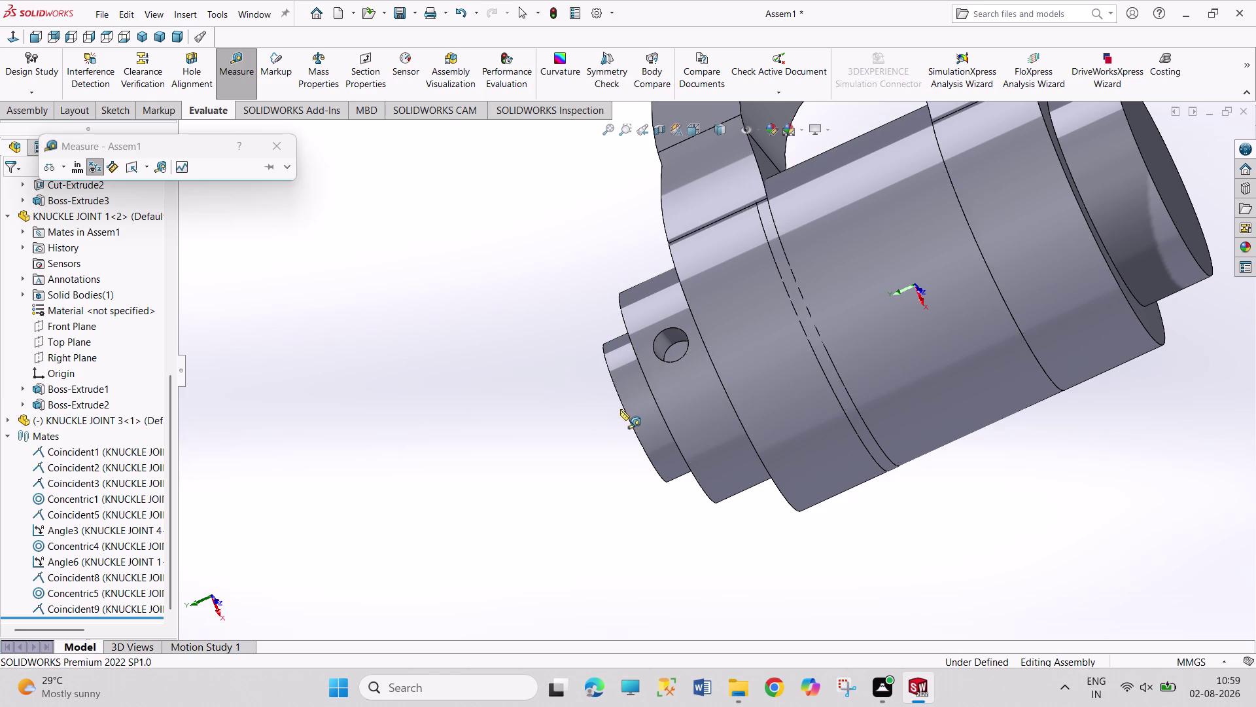
click(623, 408)
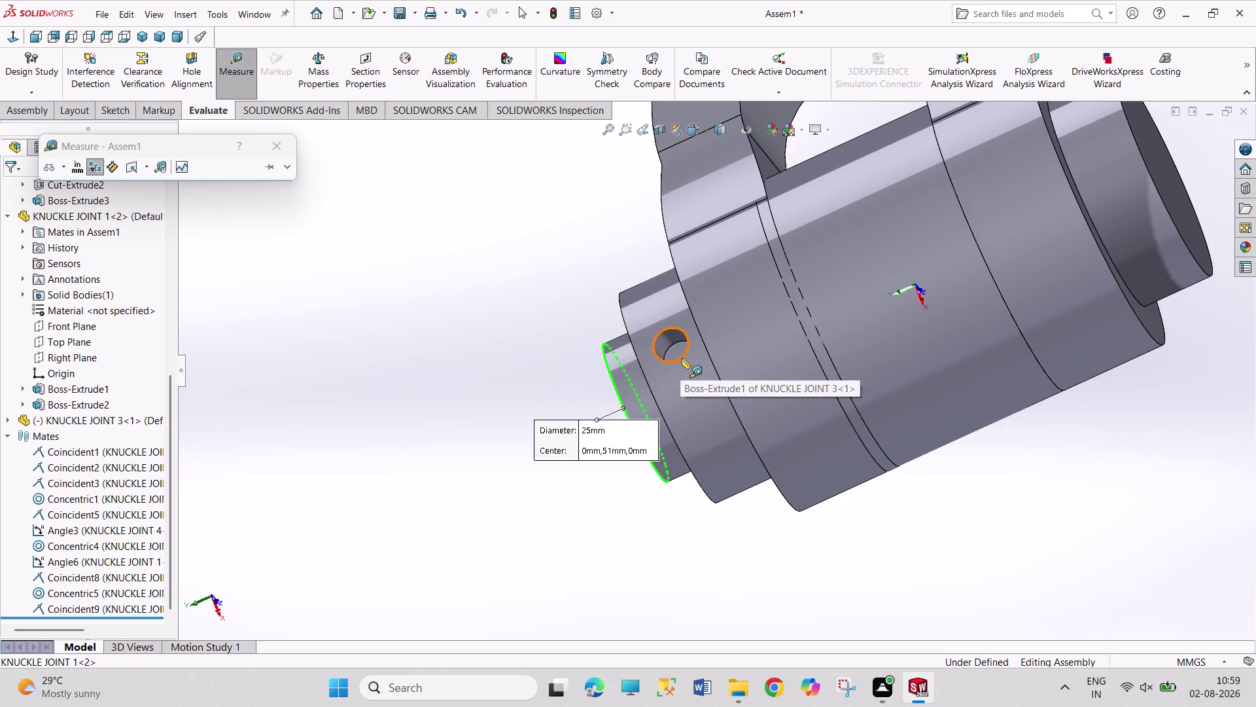
click(682, 358)
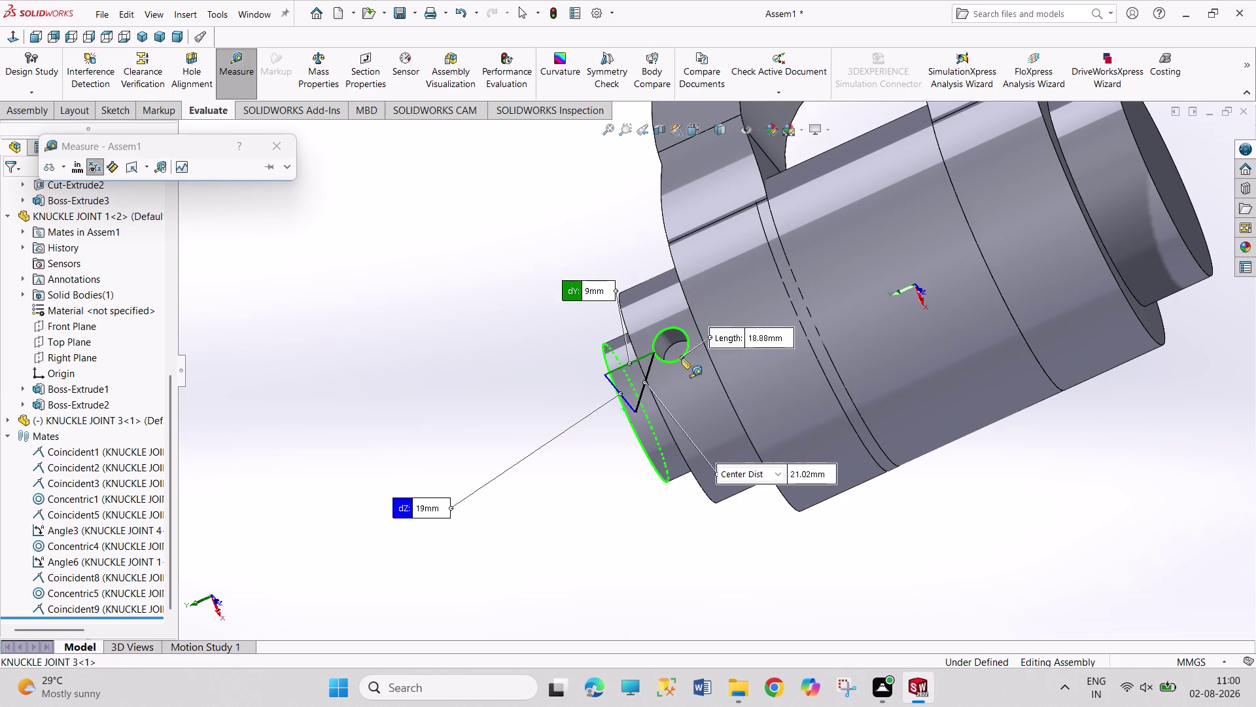
middle_drag(569, 351, 583, 385)
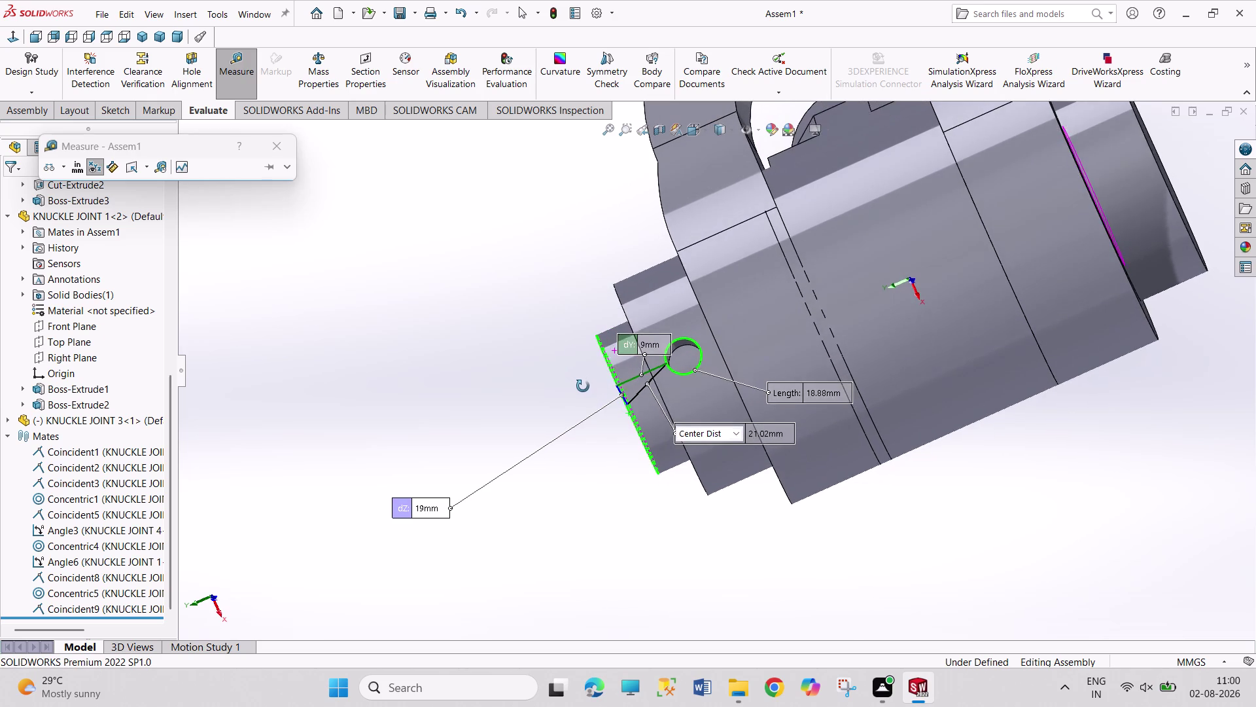
middle_drag(583, 385, 577, 384)
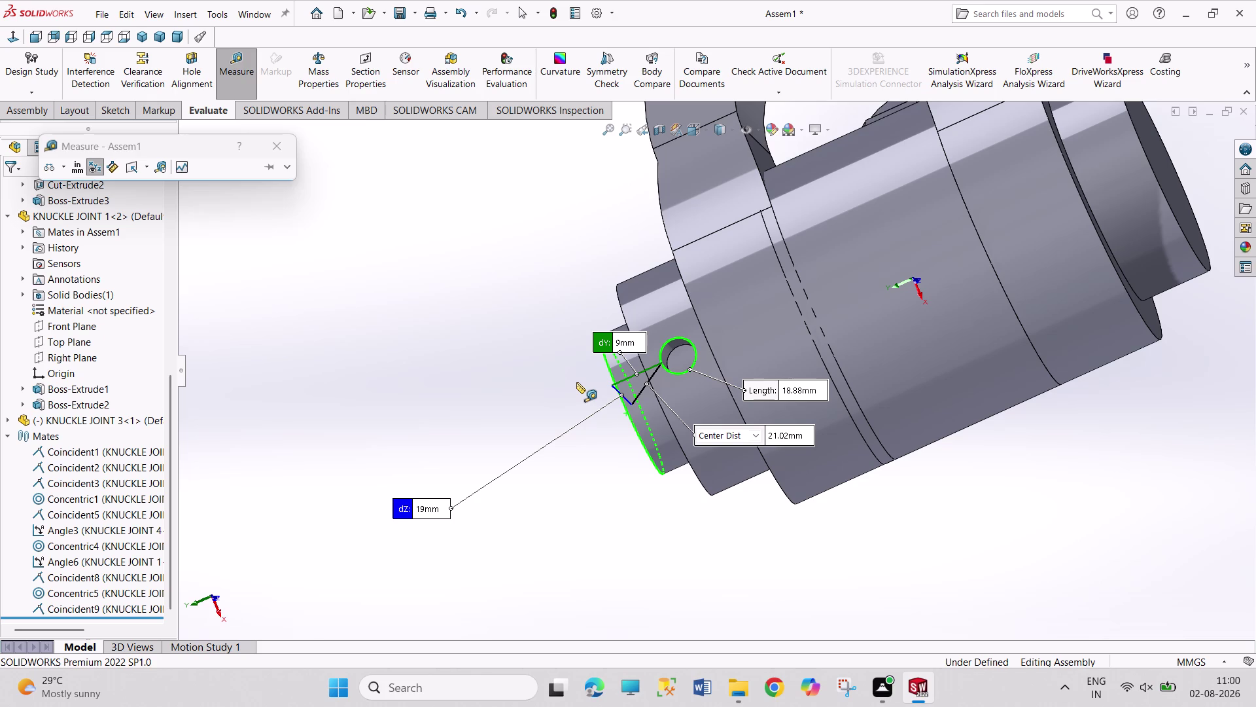
click(282, 150)
click(449, 256)
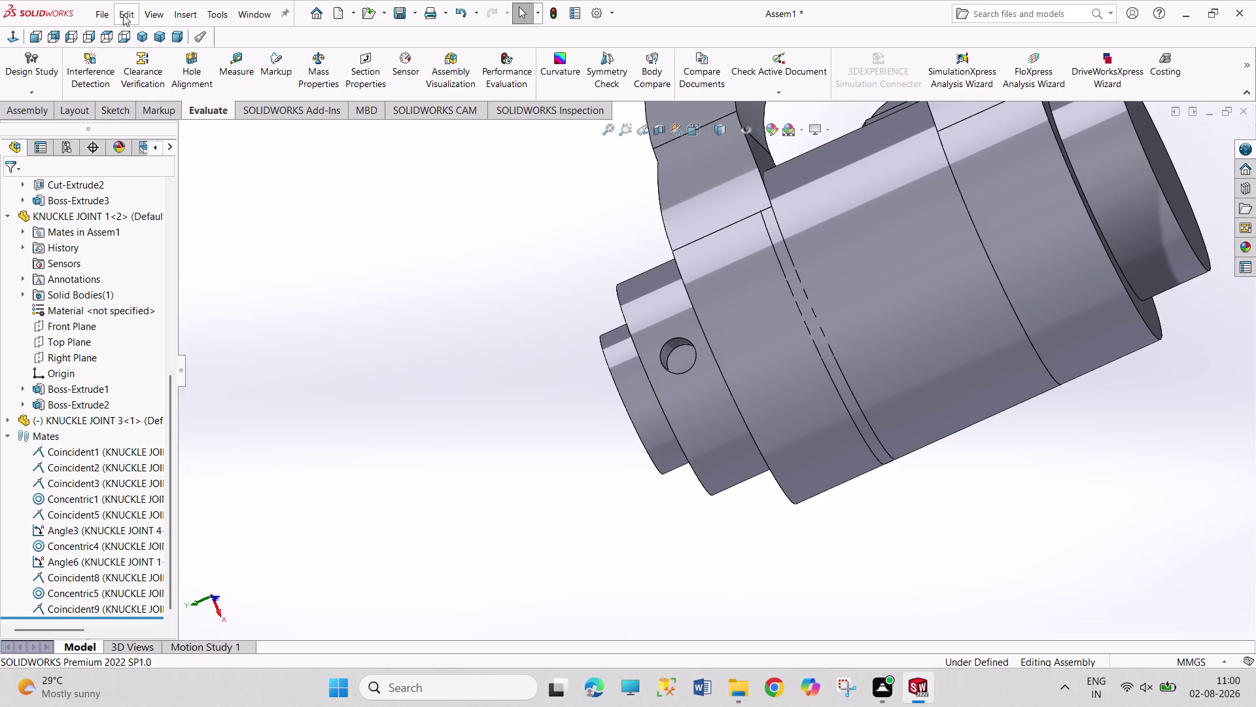
On the Sketch tab, try Smart Dimension on the rod's end edge twice, cancelling each.
click(68, 108)
click(121, 108)
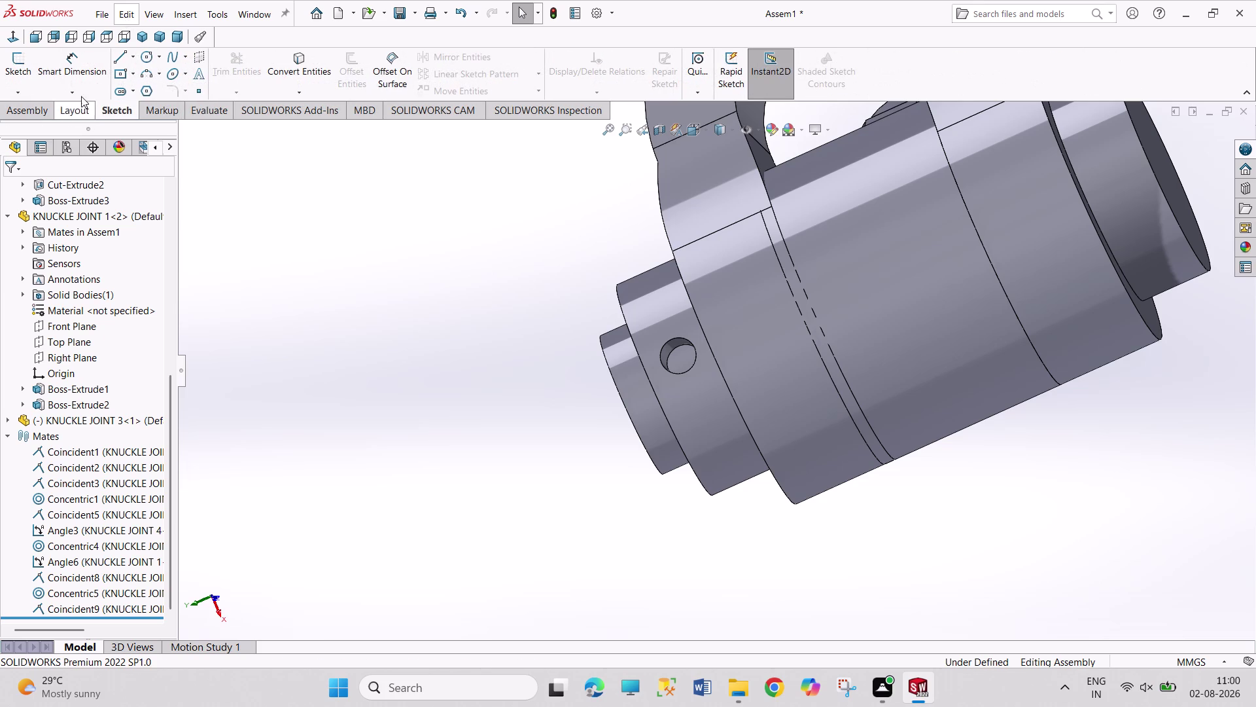
click(69, 66)
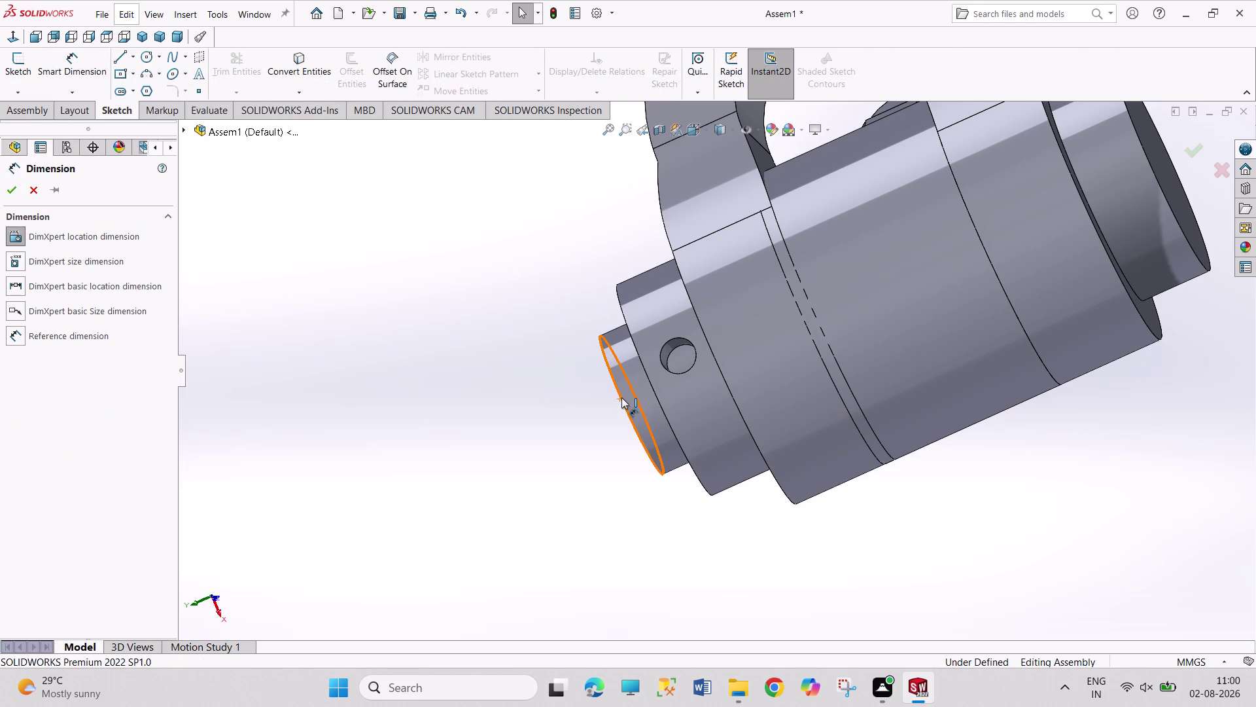
click(622, 398)
click(683, 372)
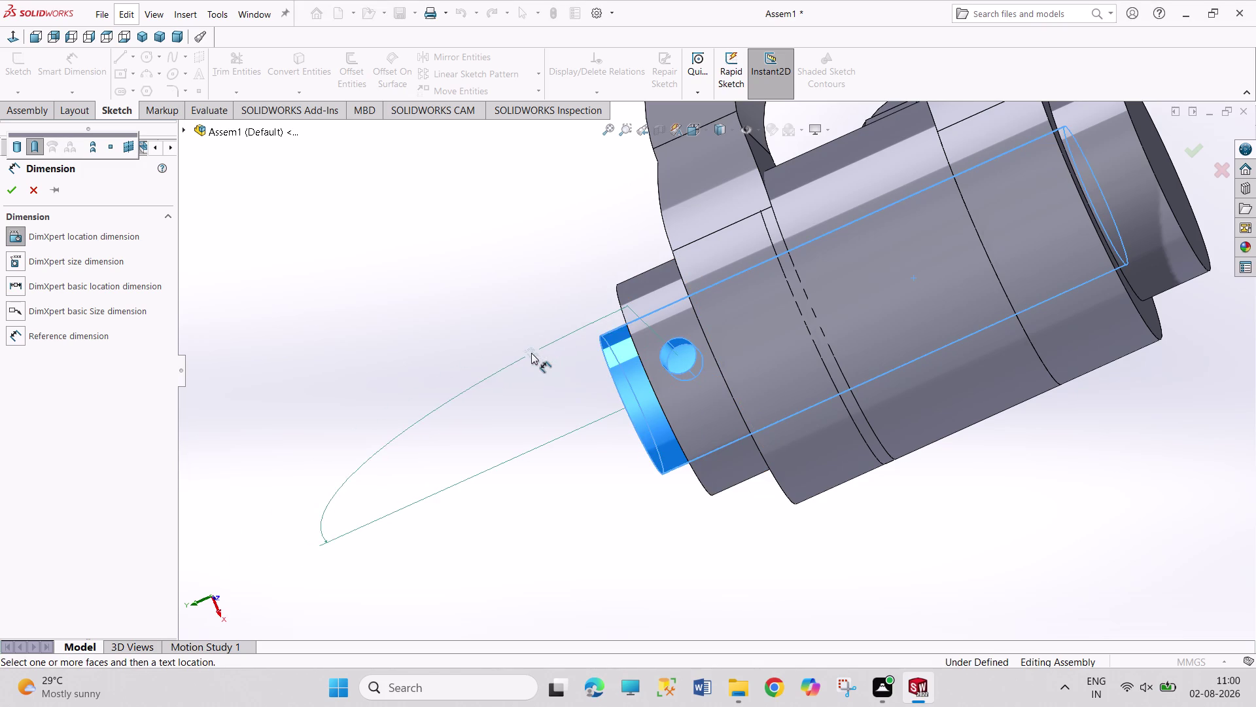
key(Escape)
key(Escape)
key(Escape)
key(Escape)
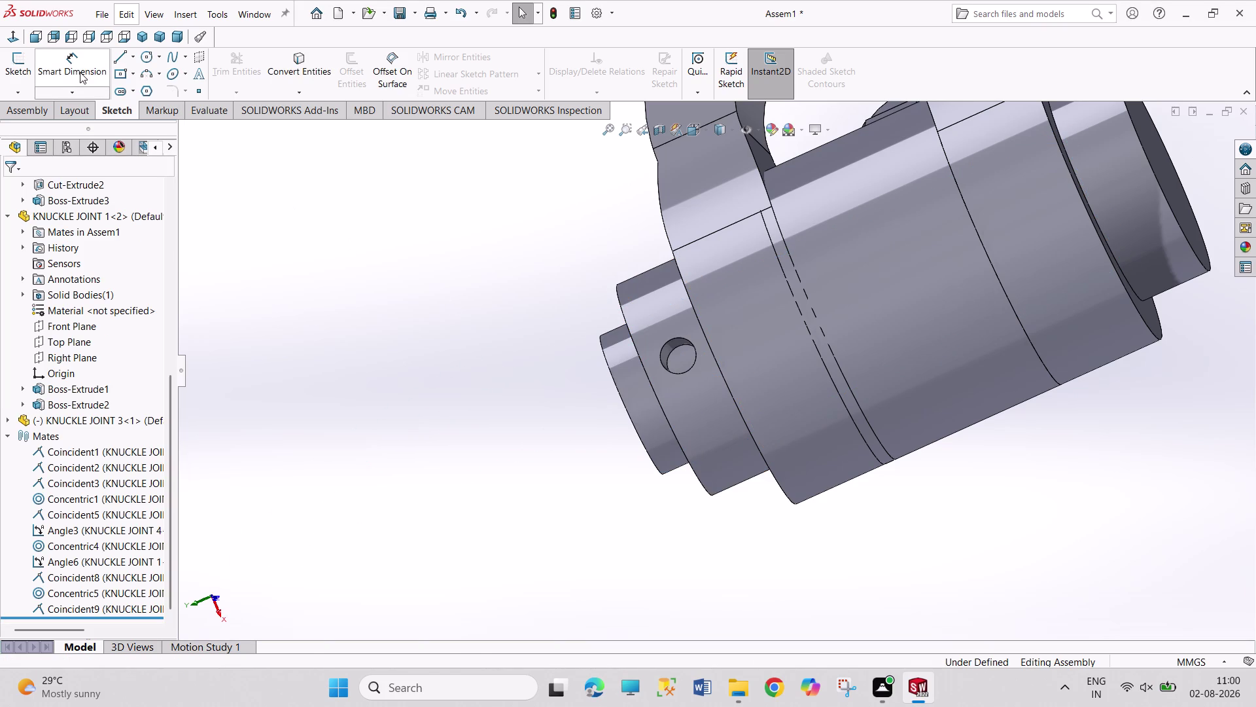
click(73, 70)
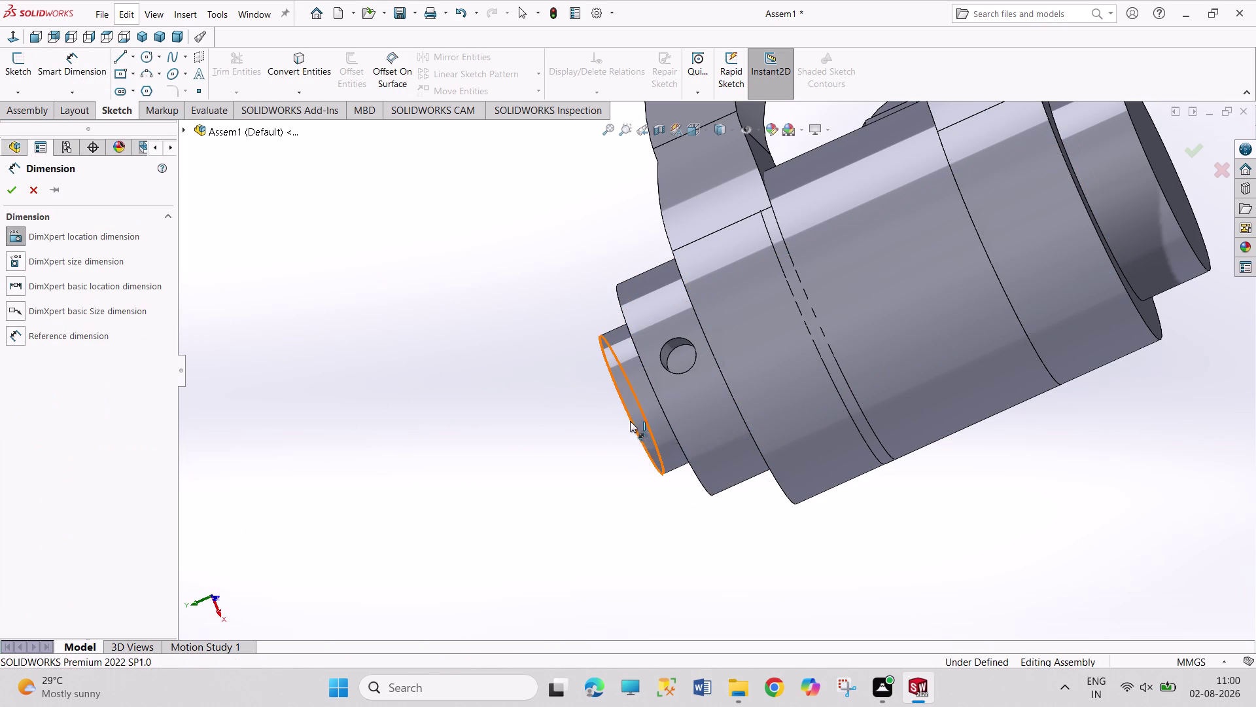
click(630, 420)
click(688, 369)
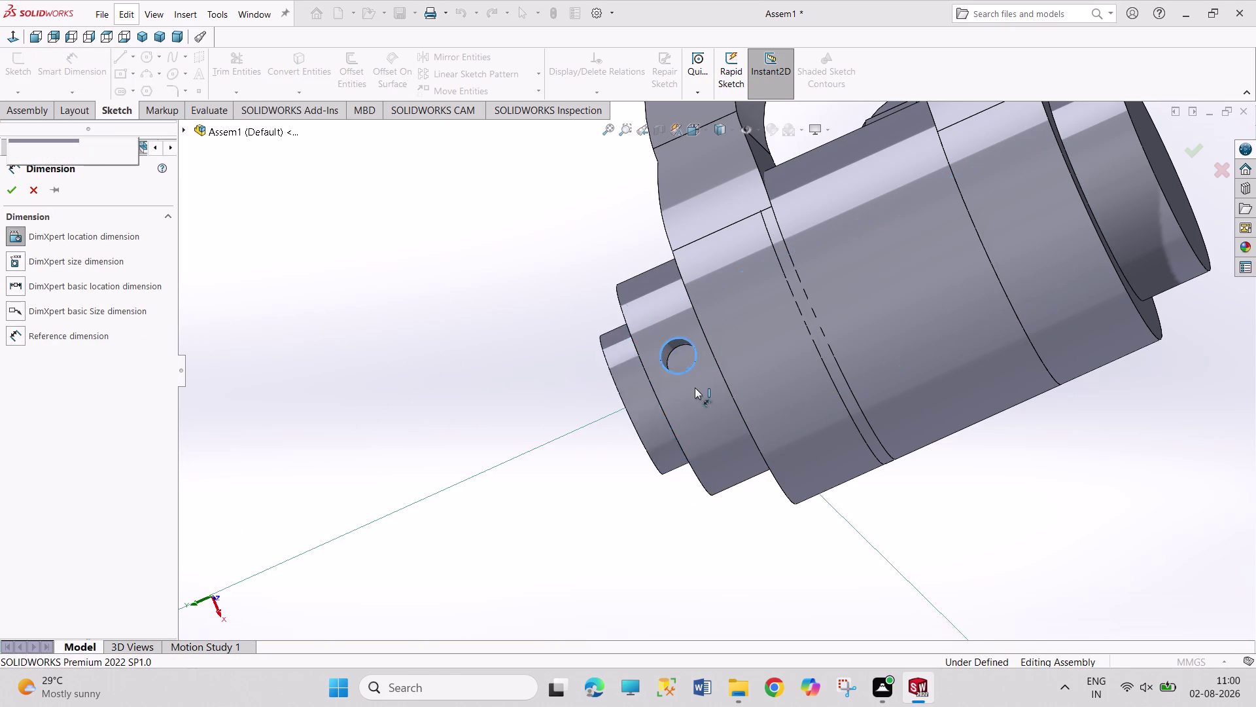
key(Escape)
key(Escape)
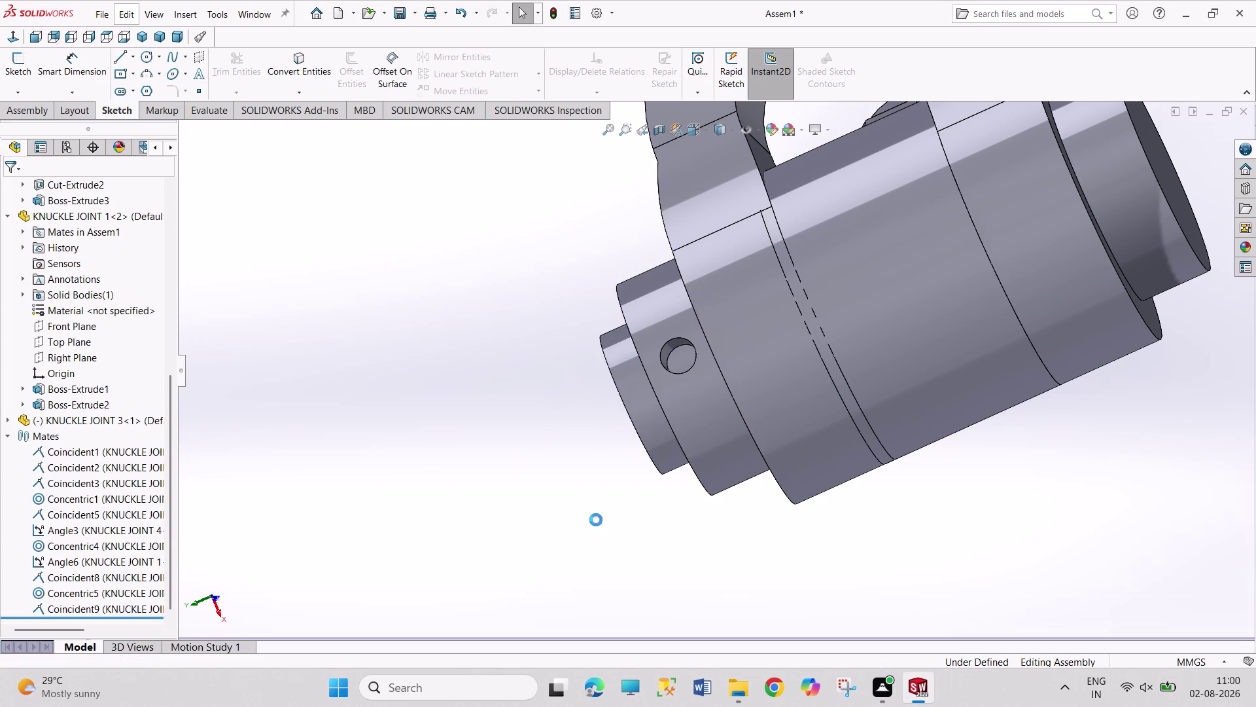
key(Escape)
Orbit to the rod's end face, select the end edge, and start 3DSketch1.
middle_drag(593, 503, 654, 564)
click(632, 544)
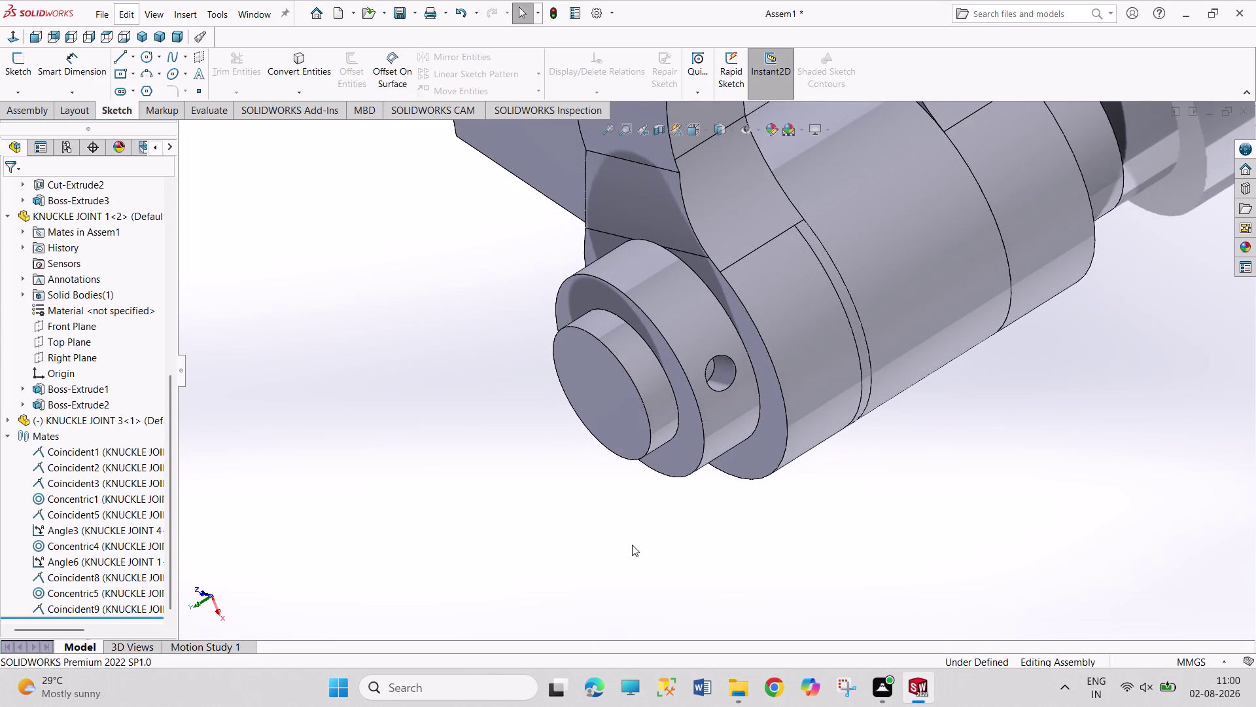
middle_drag(762, 554, 736, 513)
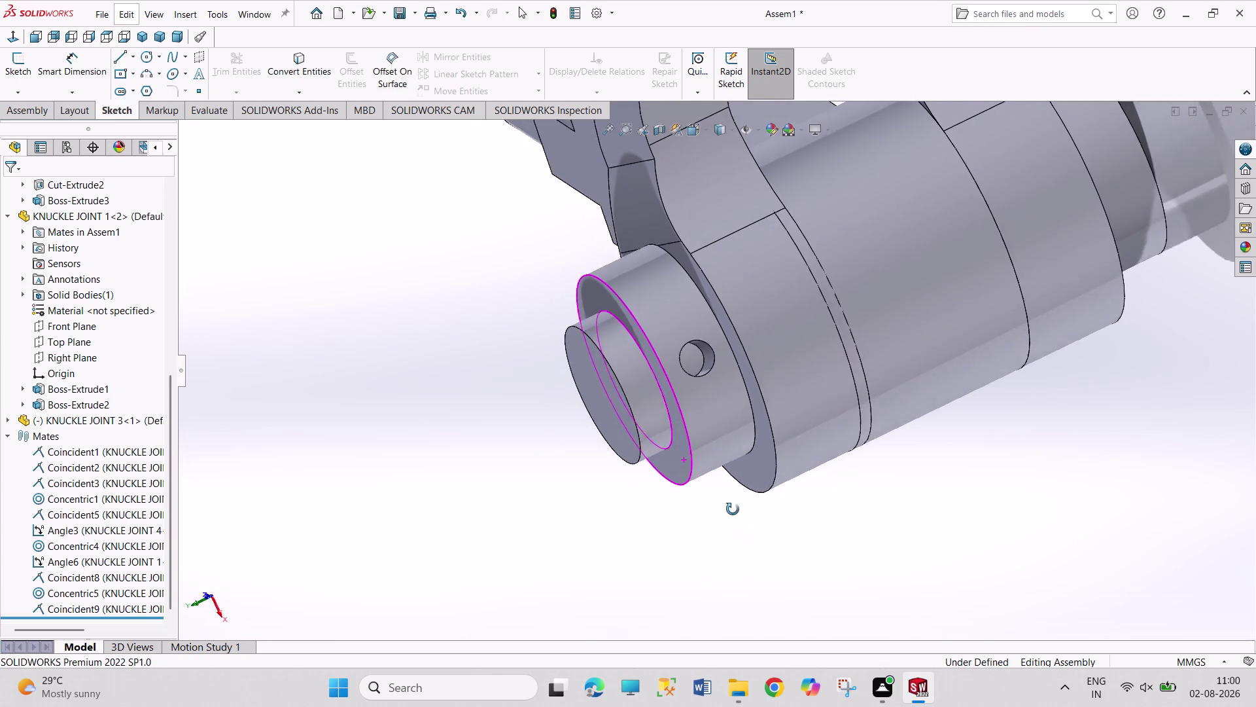
middle_drag(736, 513, 730, 503)
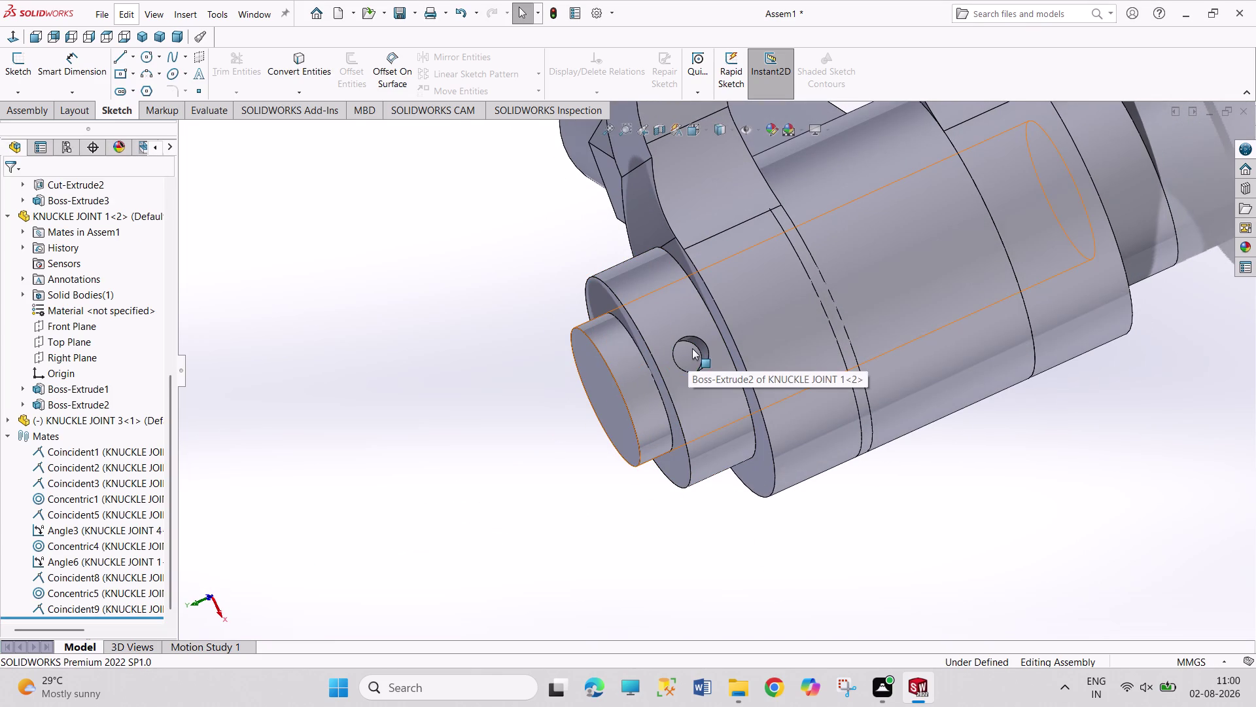
click(695, 346)
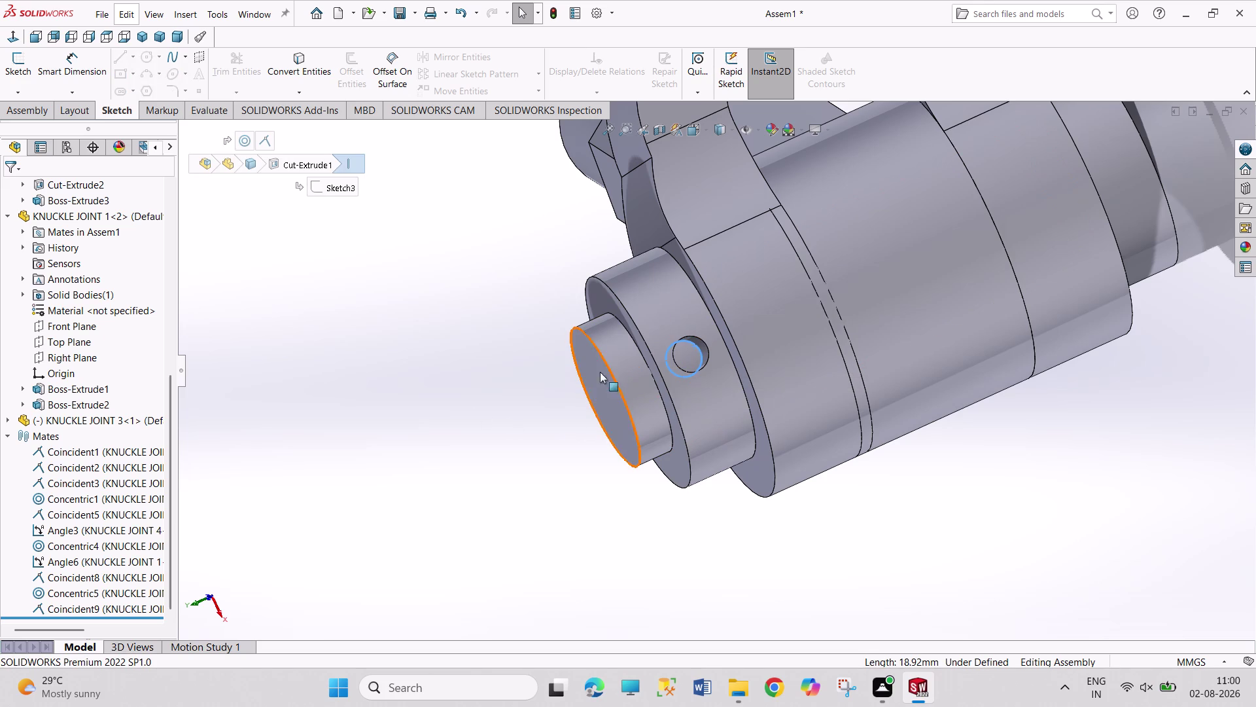
click(631, 371)
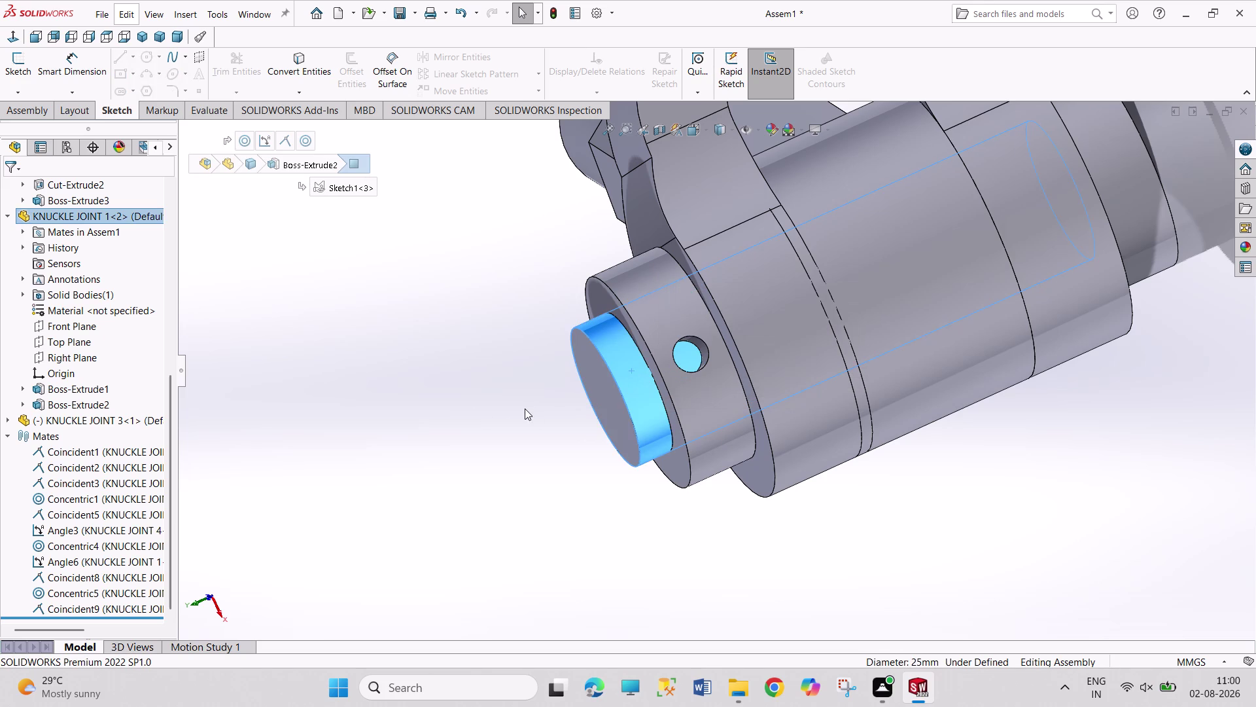
click(525, 408)
click(29, 96)
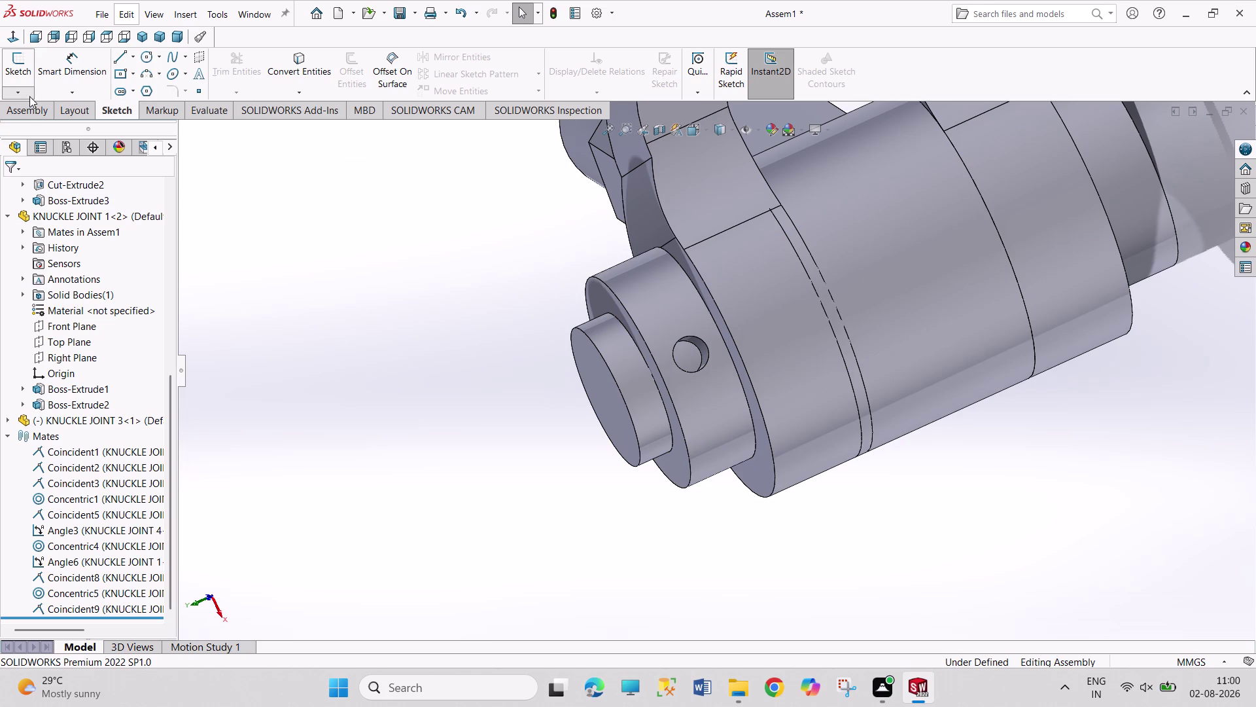
click(44, 121)
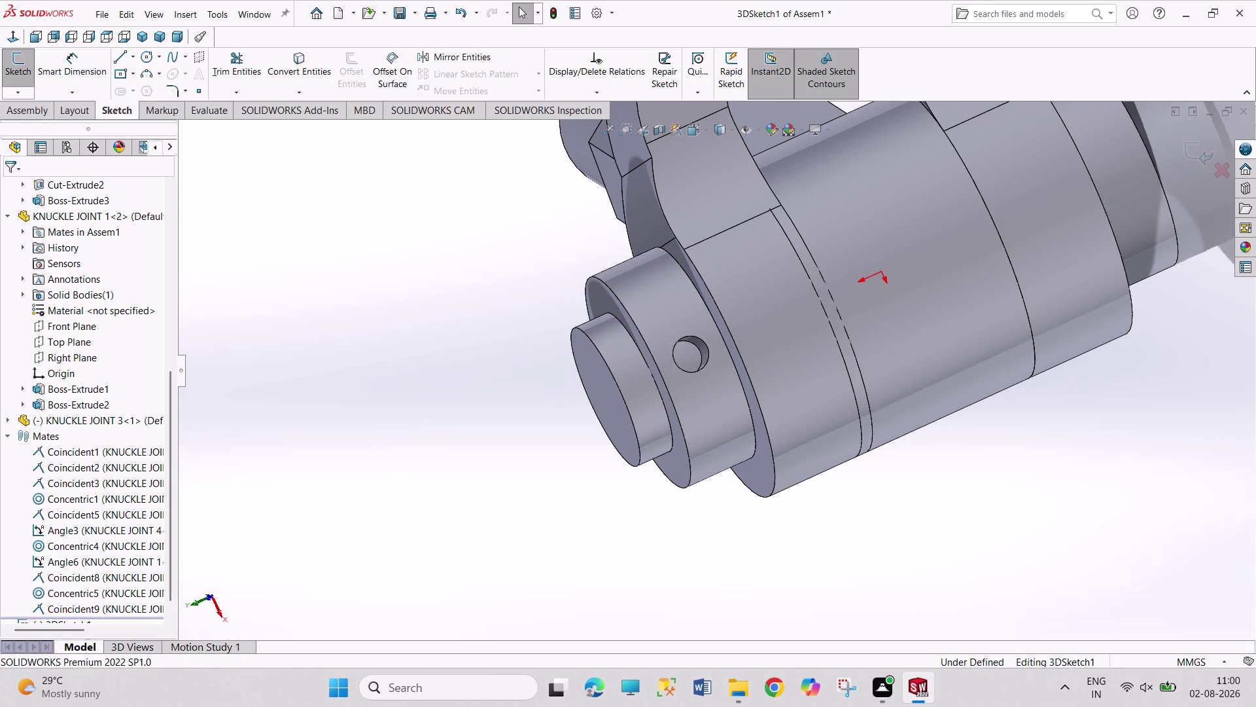
Draw a small circle of about 3 mm radius at the pin hole.
click(146, 55)
middle_drag(409, 310, 404, 310)
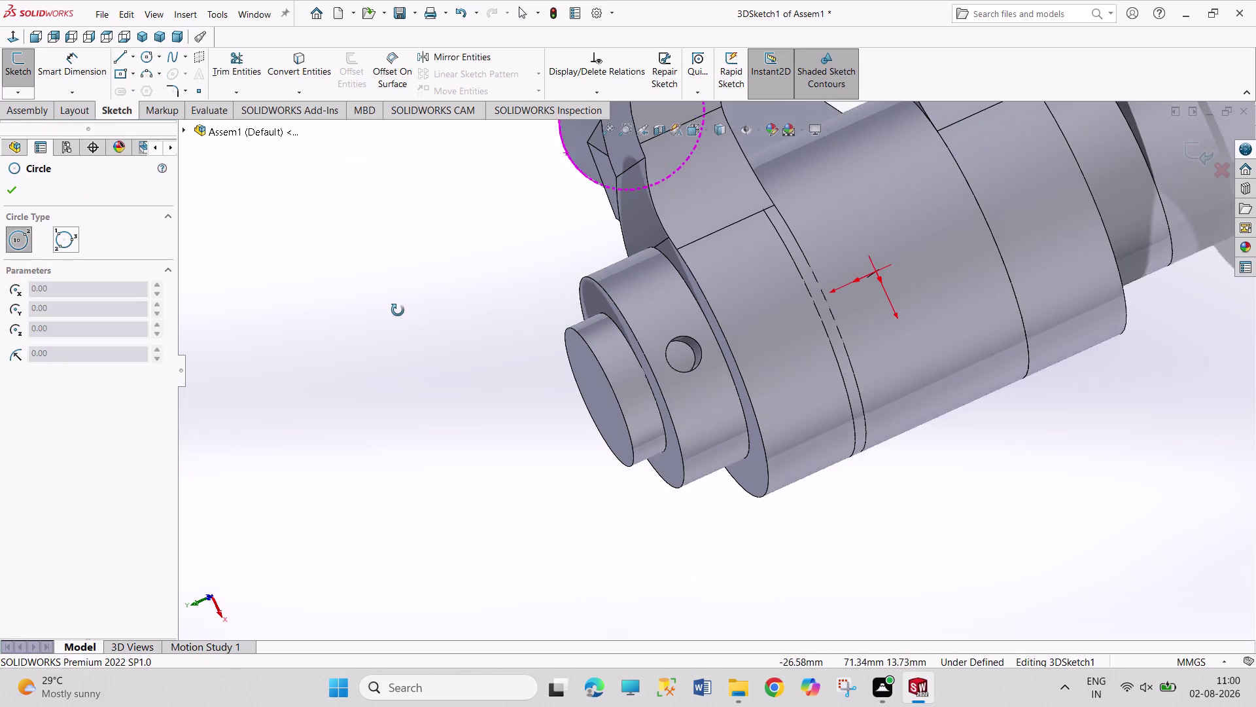
middle_drag(404, 310, 385, 313)
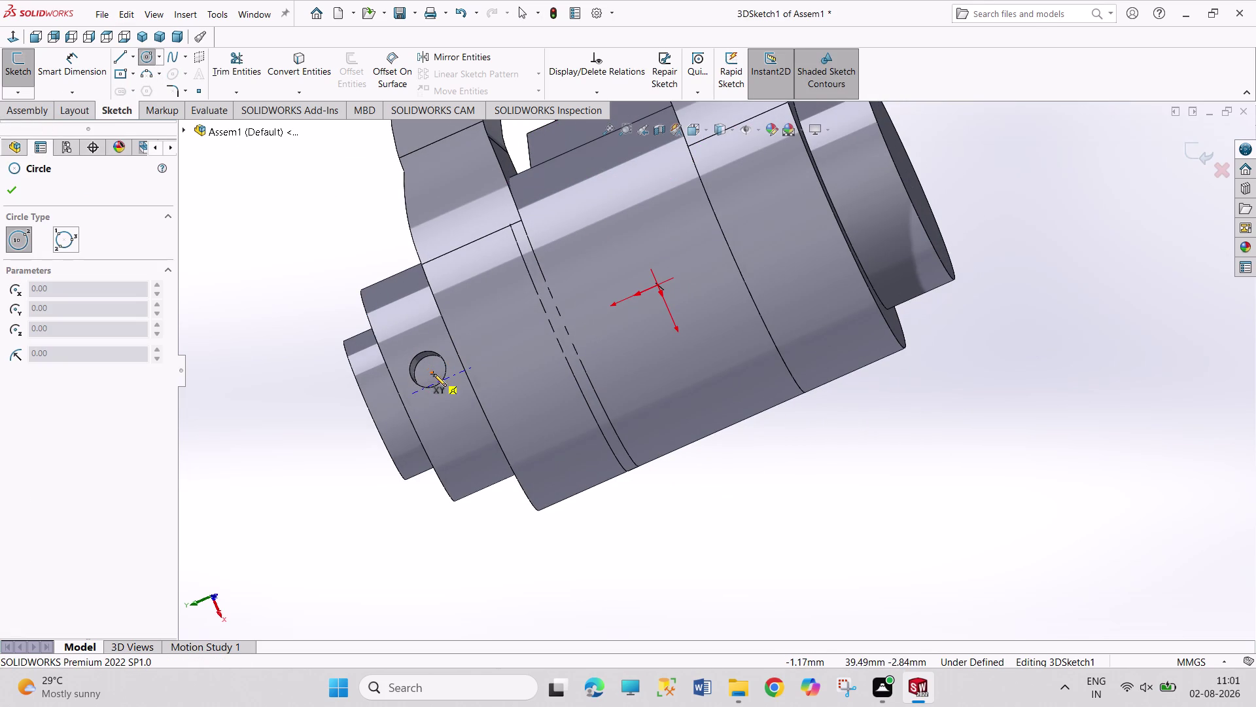
click(433, 371)
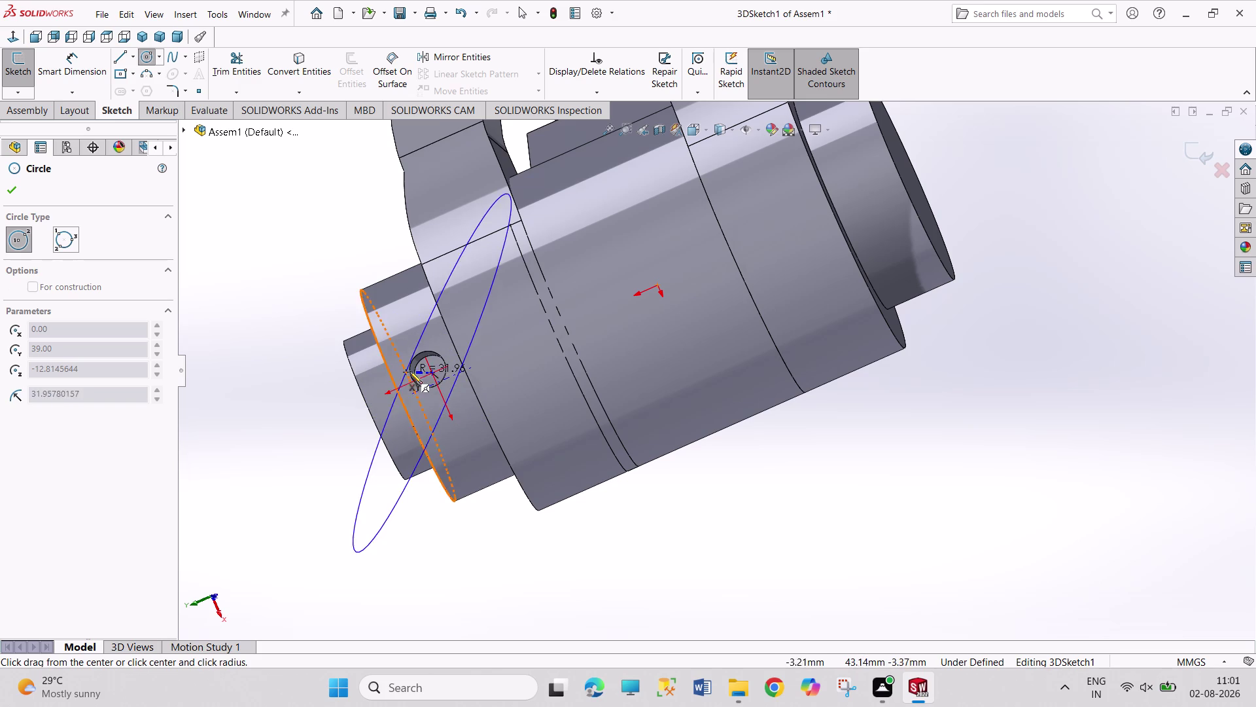
click(415, 371)
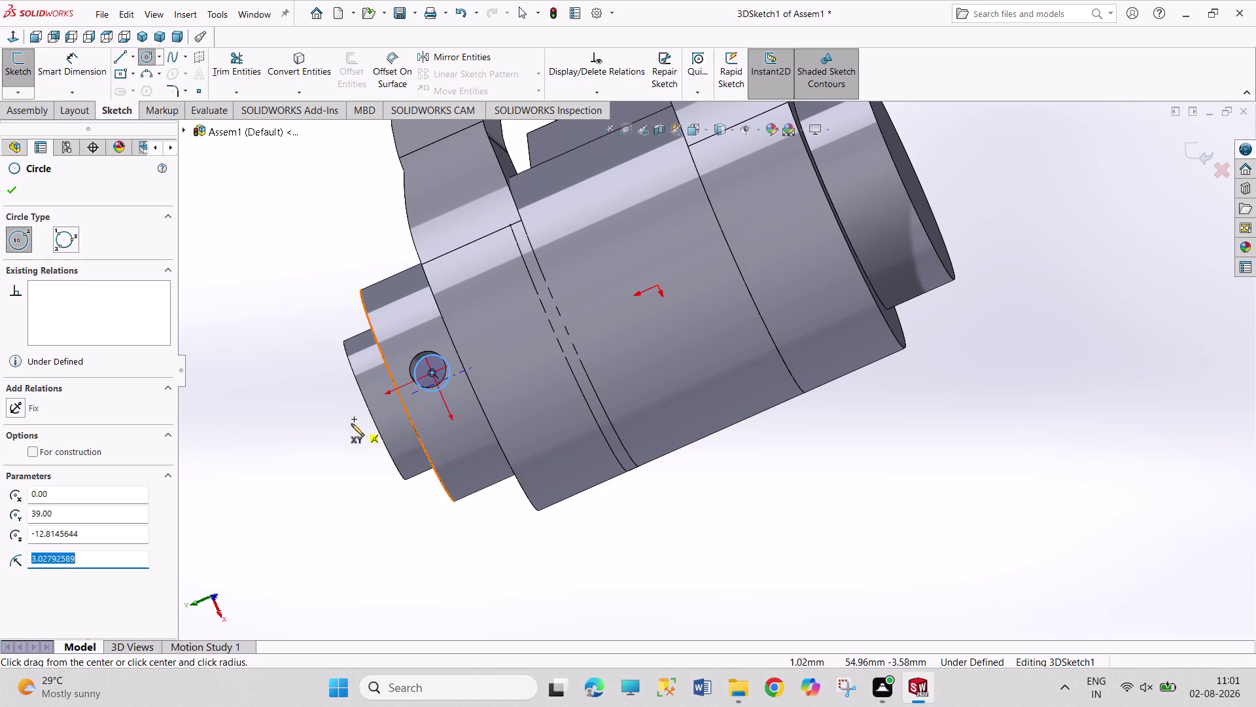
Inspect the circle on the pin collar, exit the sketch, and open the Insert menu.
middle_drag(354, 424, 367, 456)
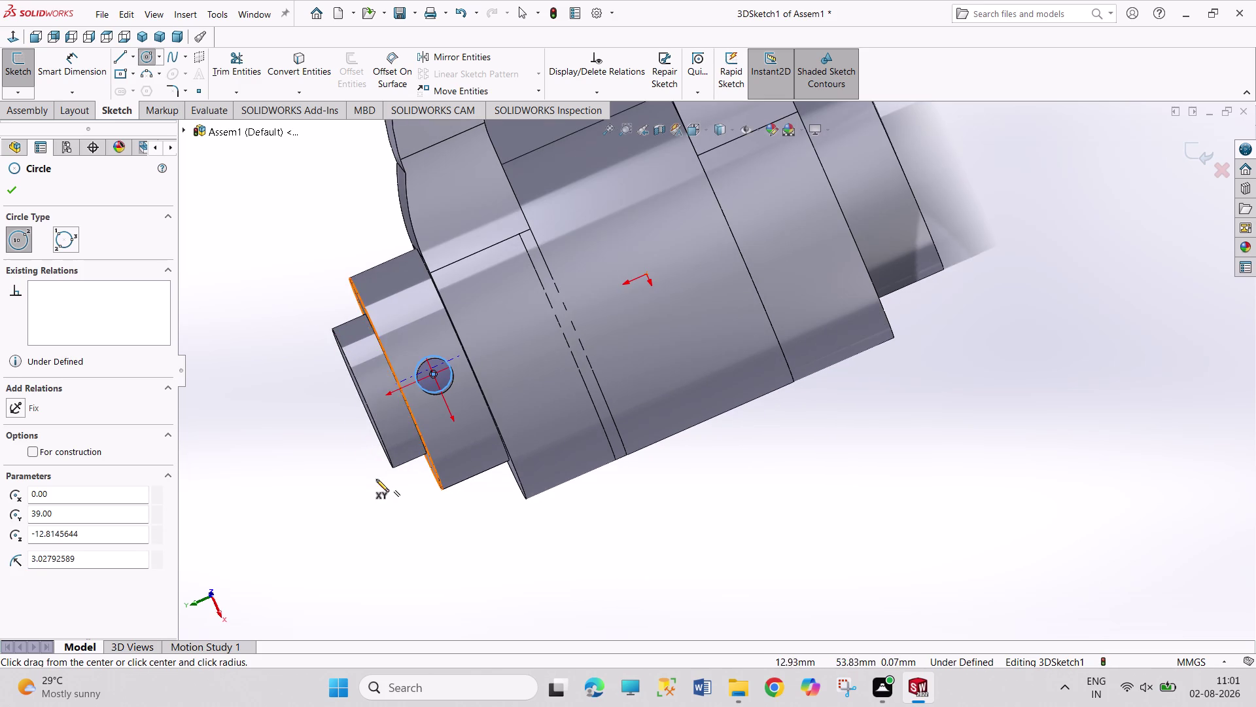
middle_drag(376, 479, 529, 288)
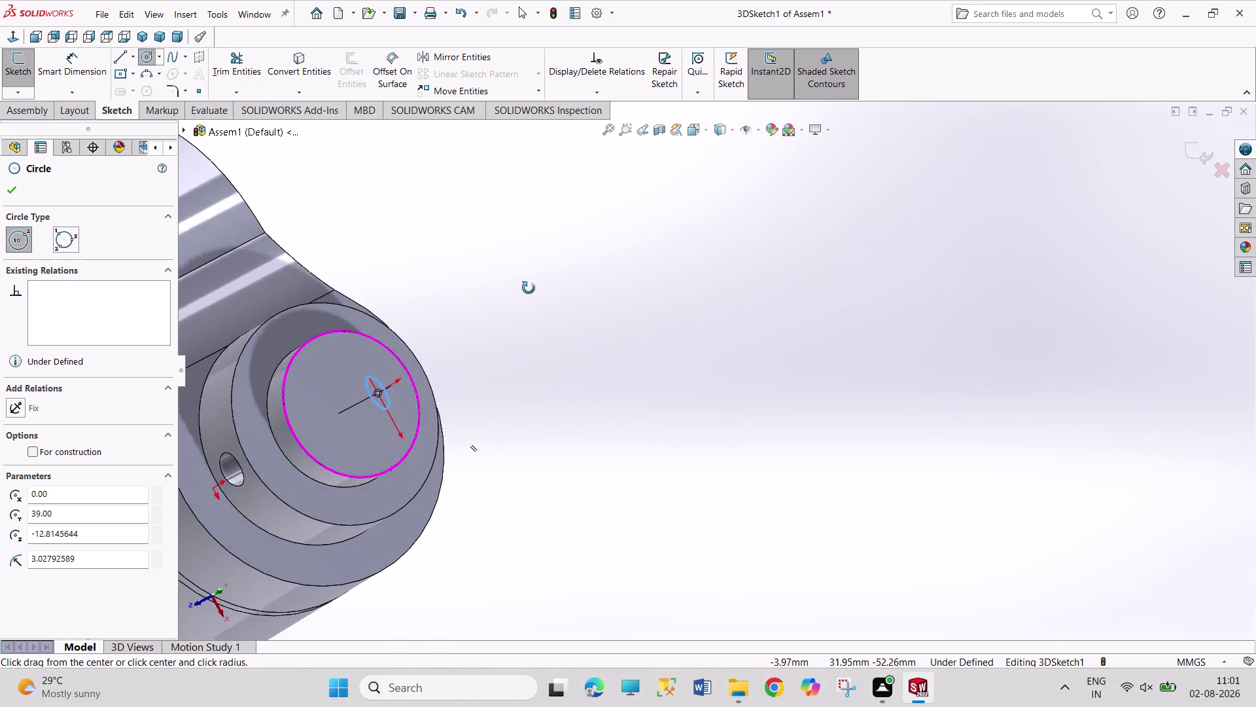
middle_drag(528, 288, 462, 320)
click(9, 182)
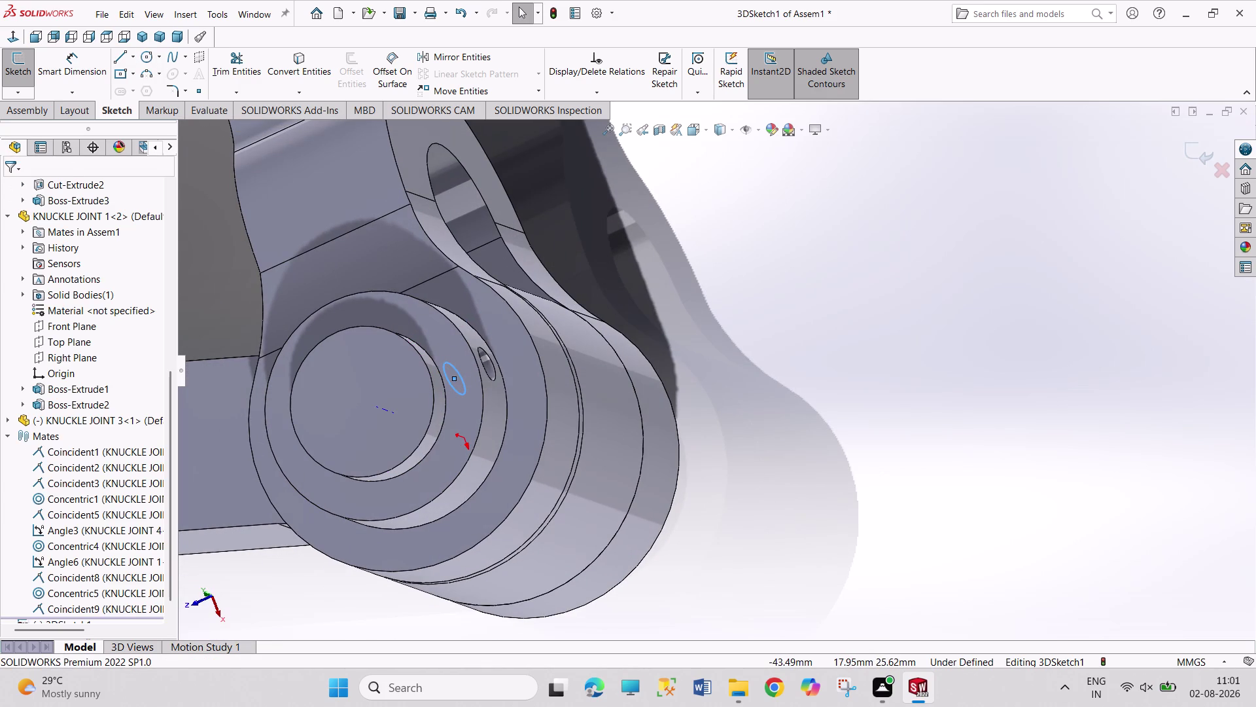
click(186, 17)
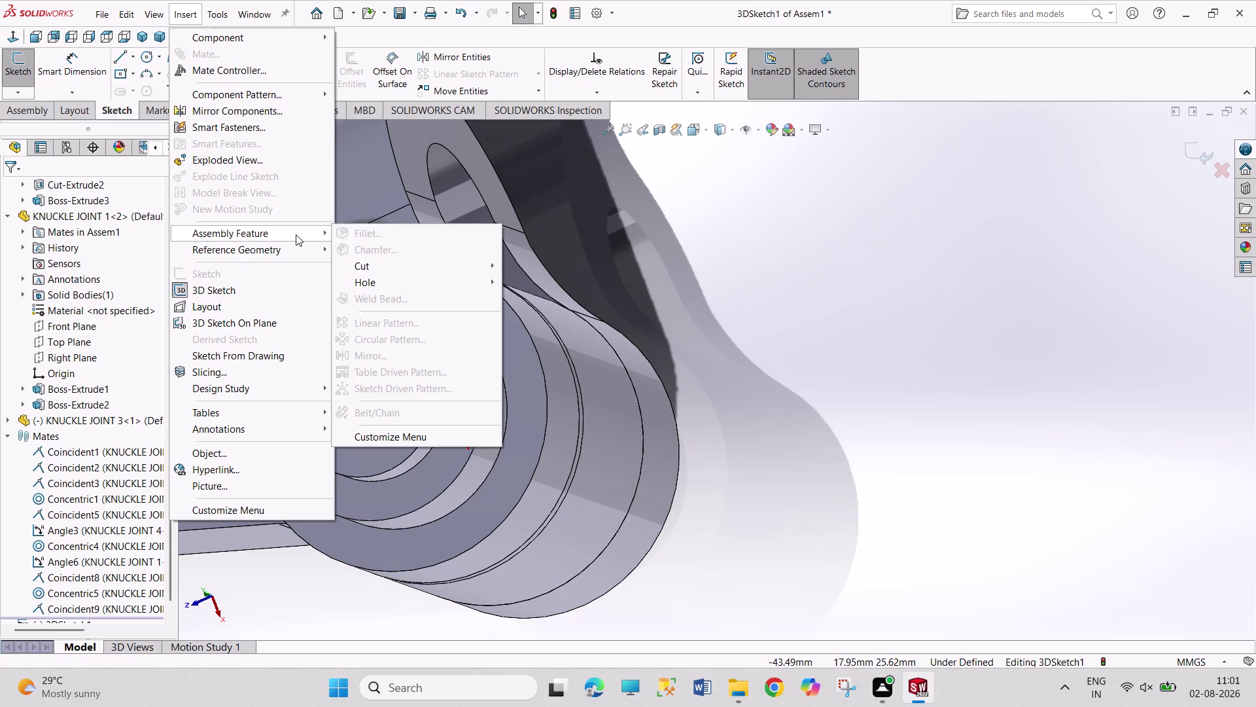
click(381, 261)
click(598, 260)
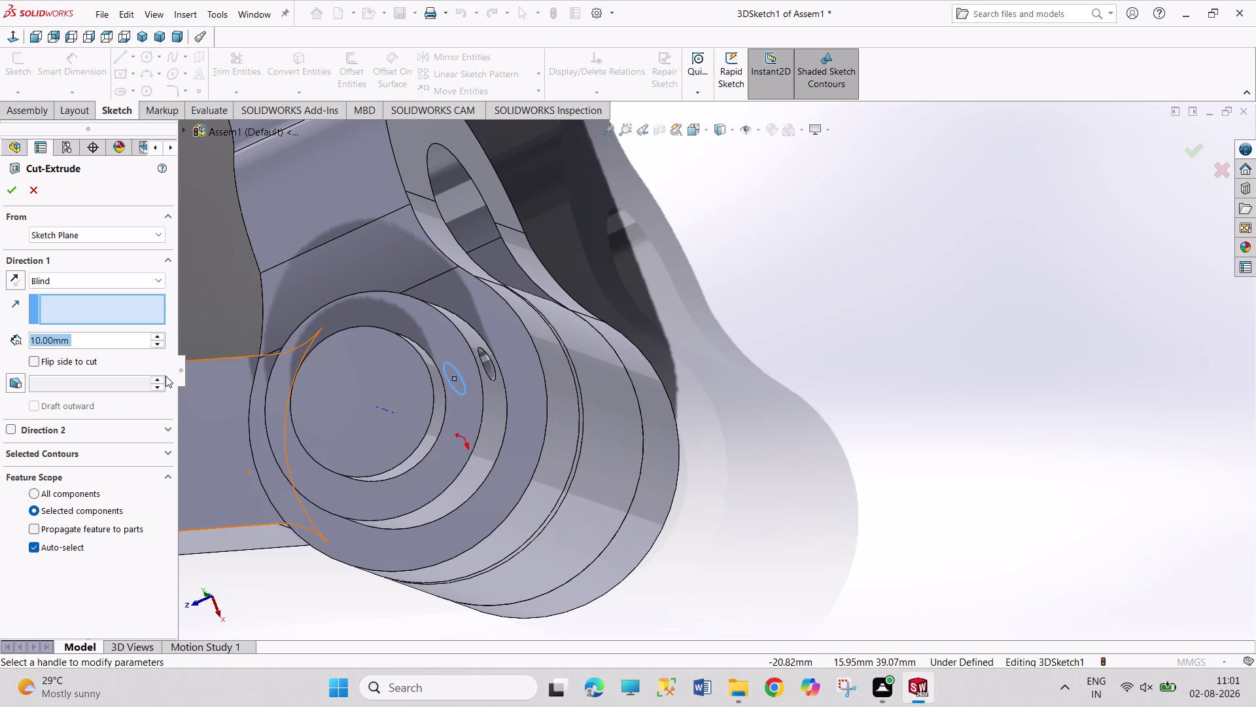
click(153, 333)
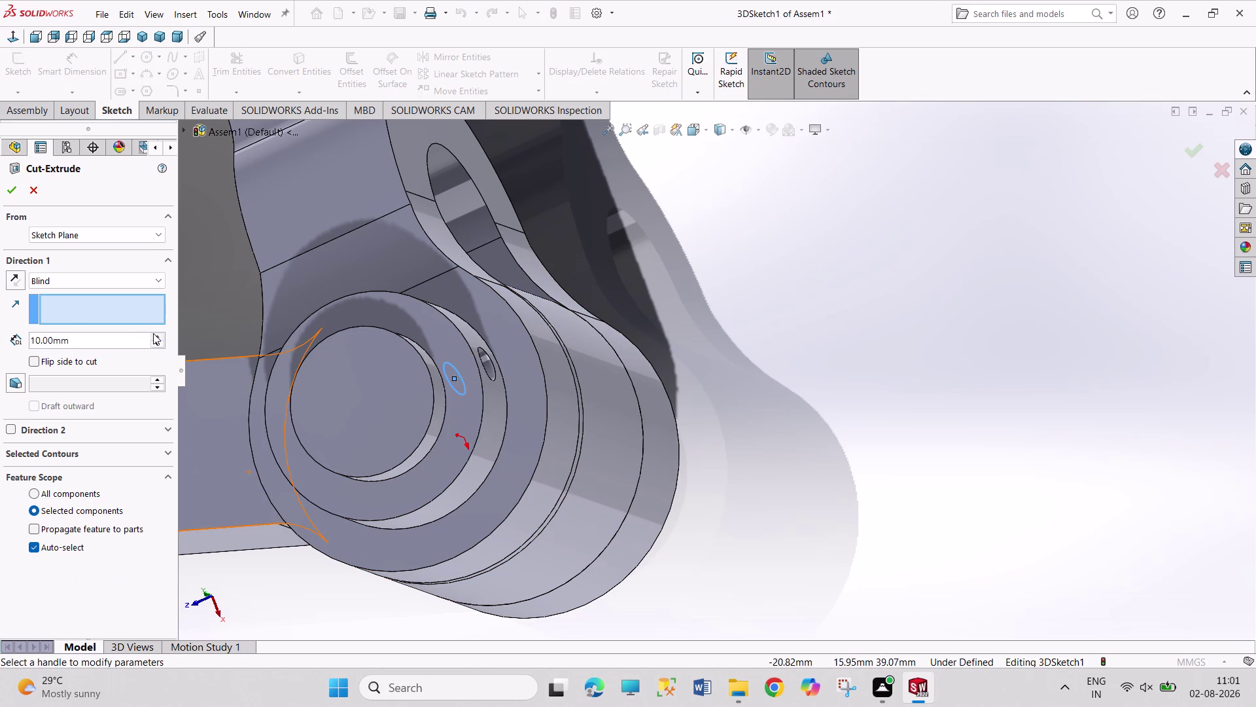
double_click(154, 333)
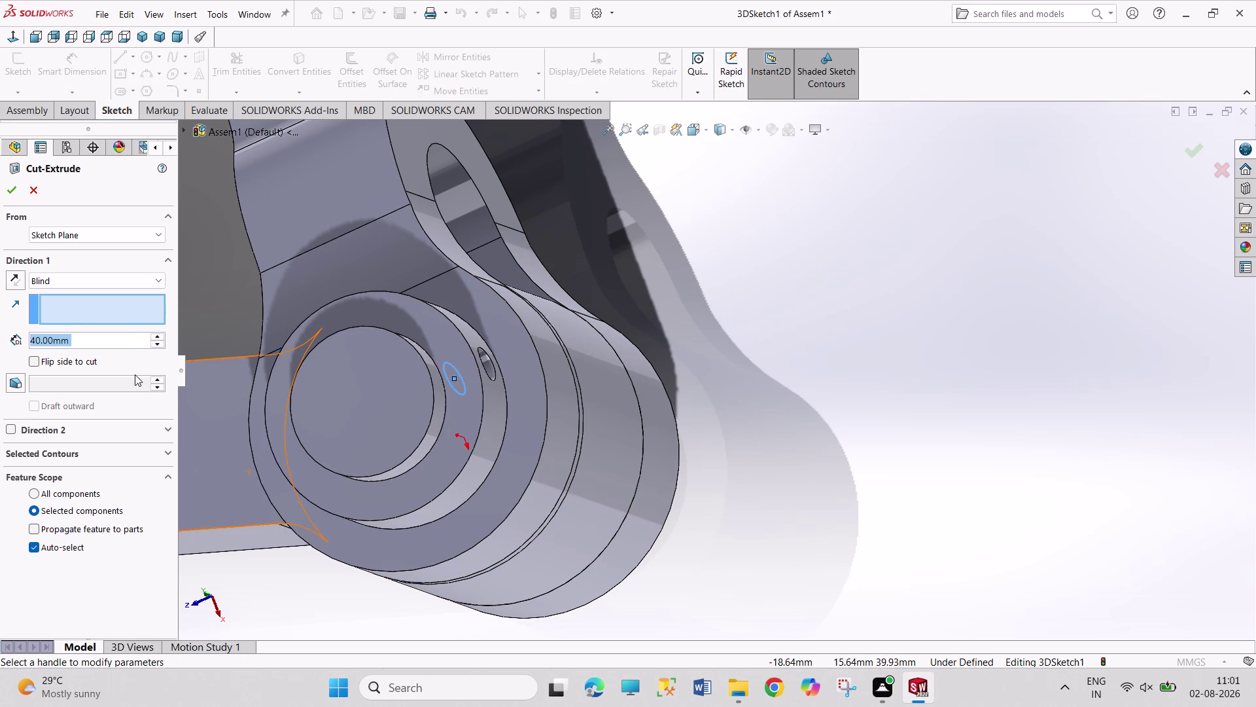
click(460, 392)
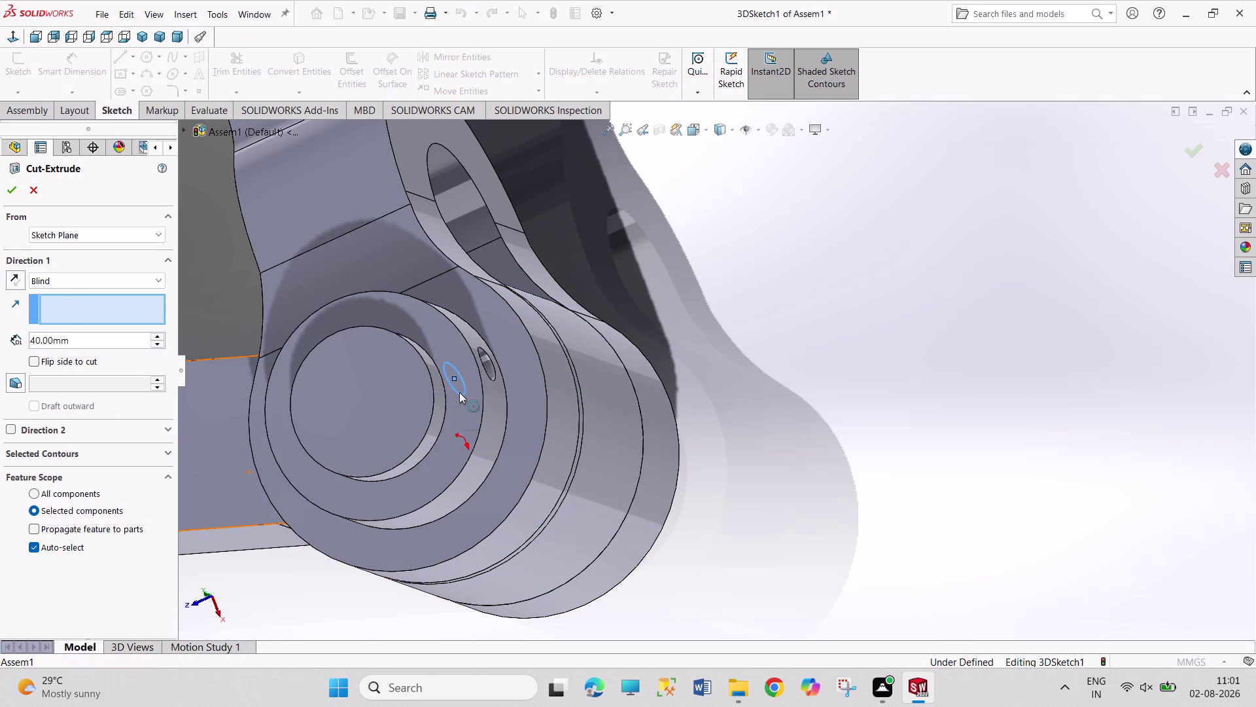
scroll(down, 3)
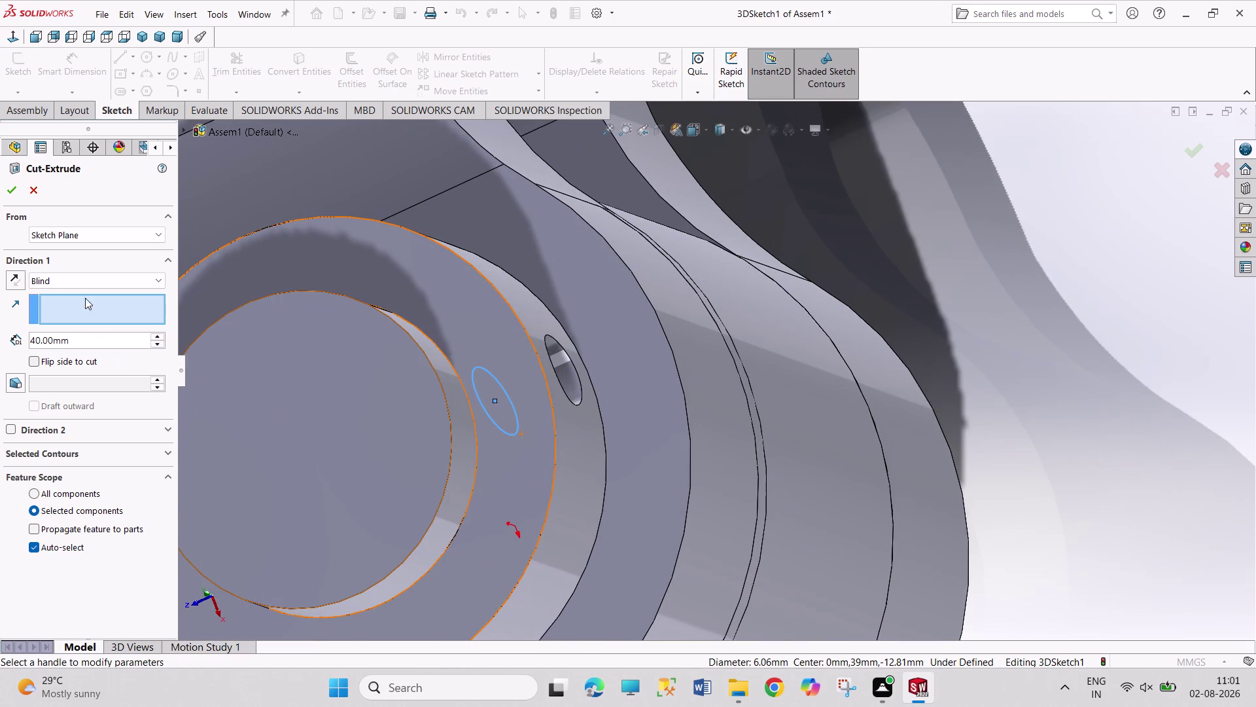
click(2, 190)
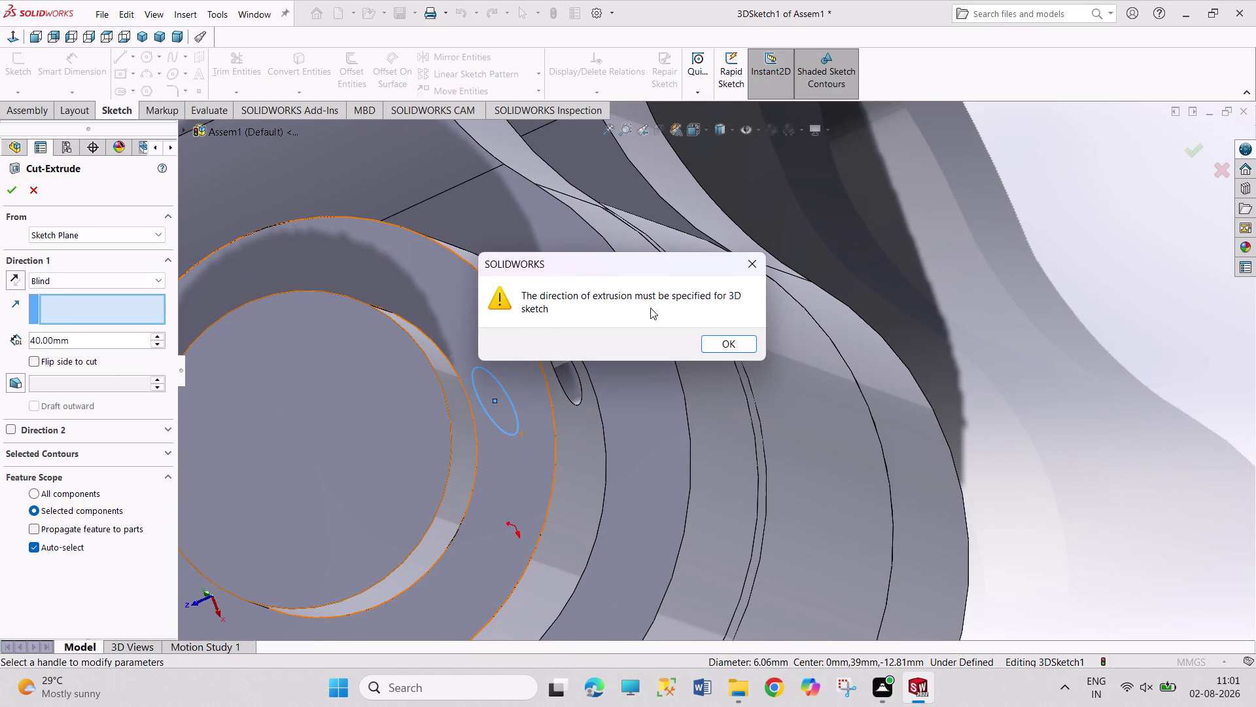
click(753, 270)
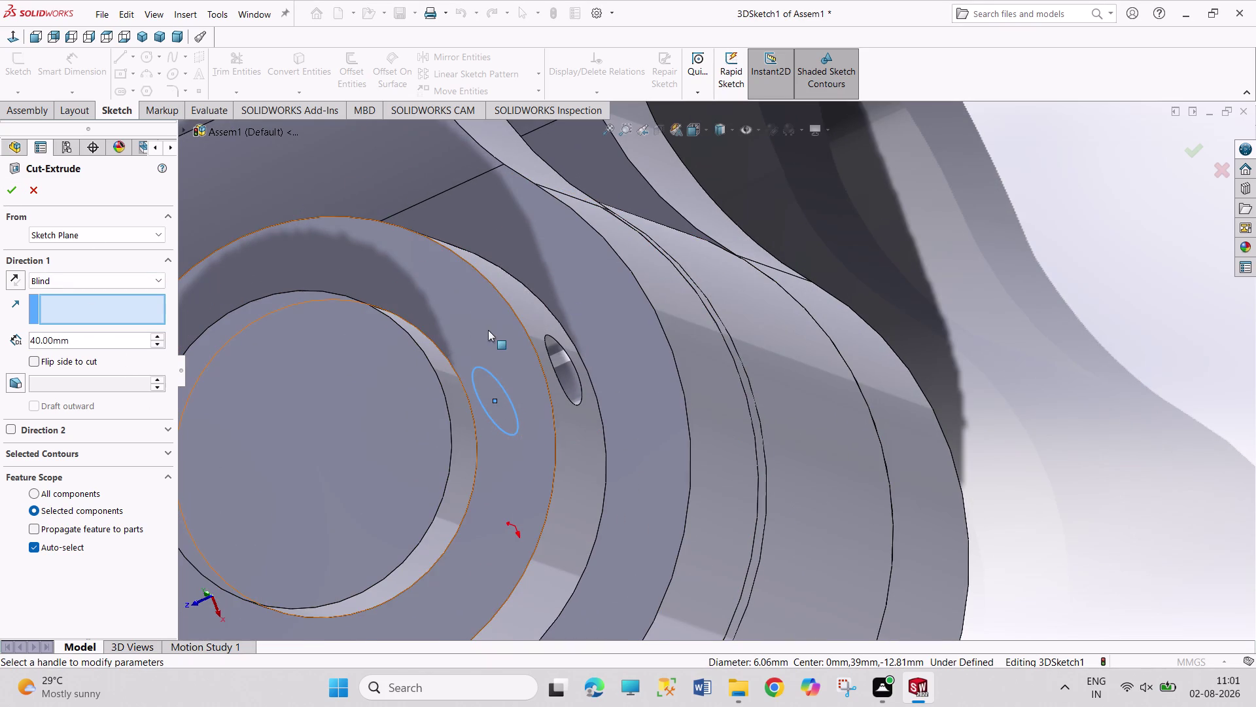
scroll(up, 3)
scroll(down, 3)
scroll(up, 3)
middle_drag(918, 328, 907, 243)
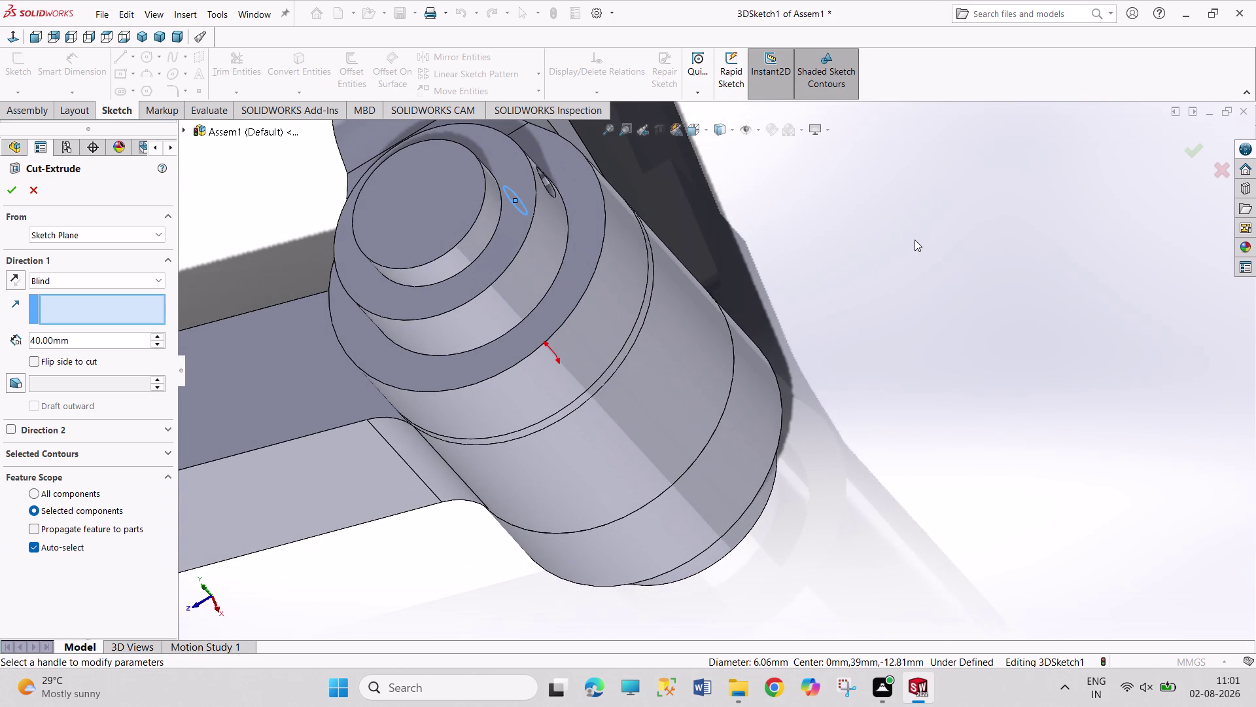
key(ctrl+z)
key(ctrl+z)
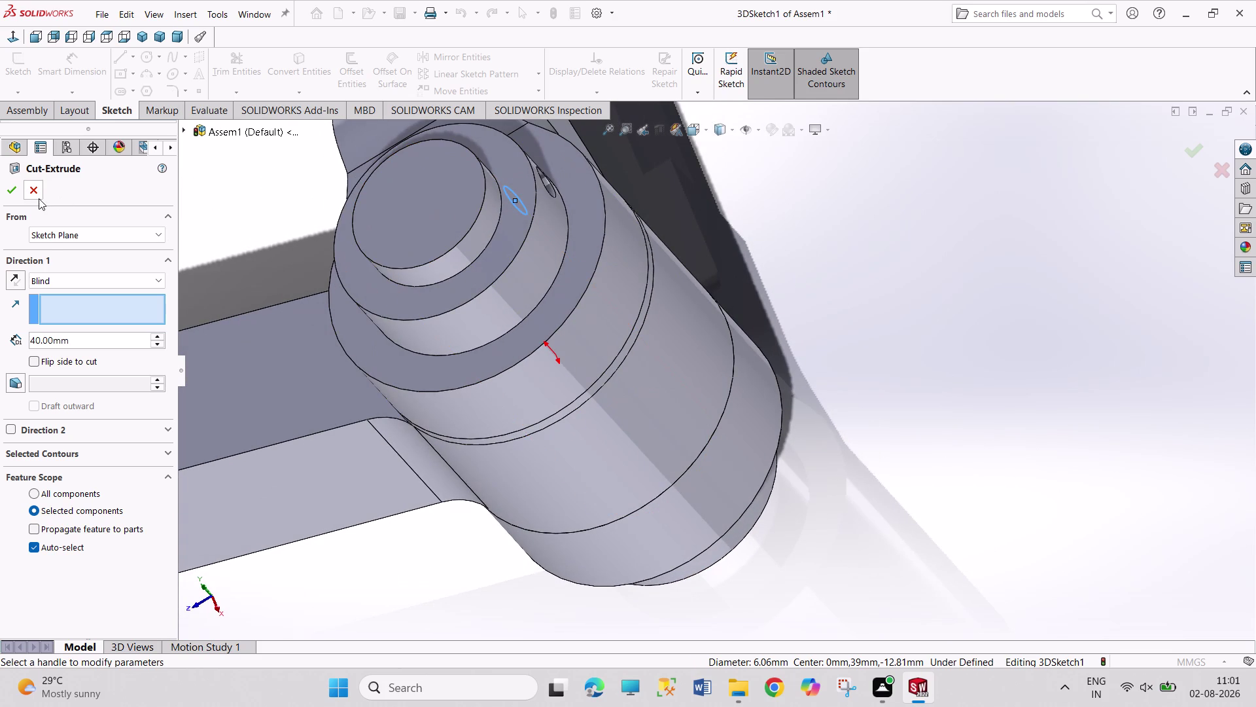
click(36, 191)
click(771, 239)
Undo the last change and view the assembly from the front.
key(ctrl+z)
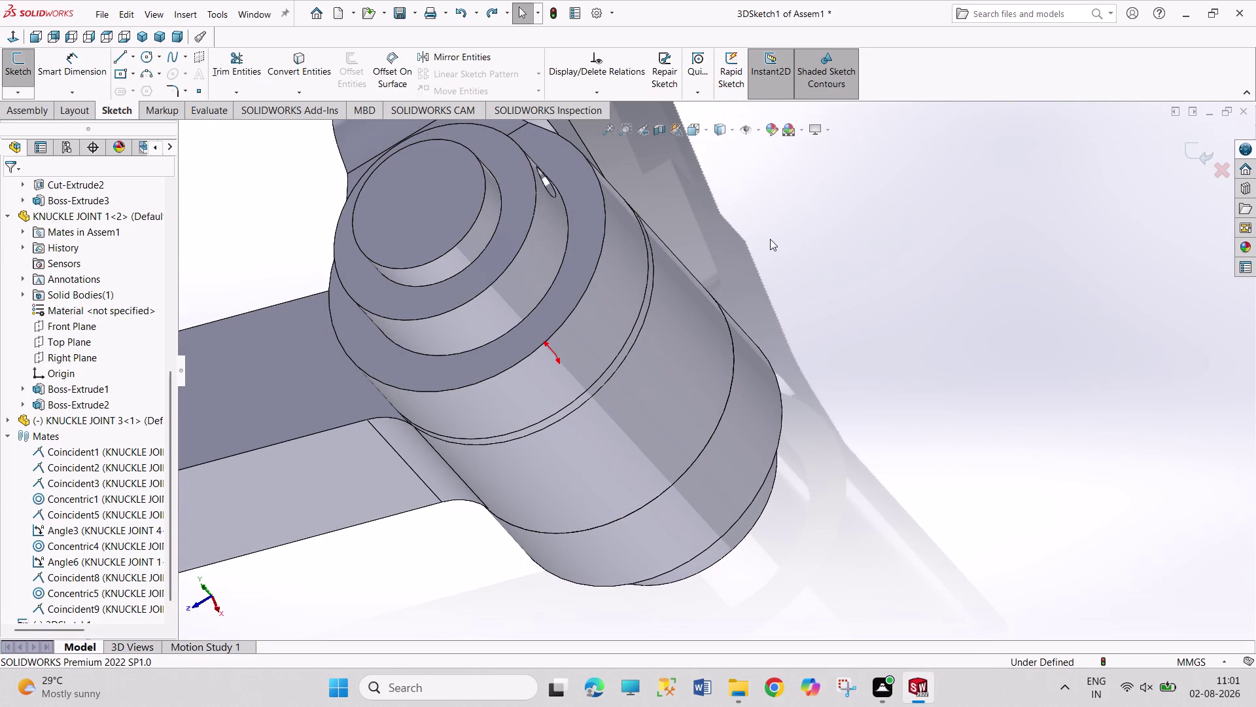
scroll(down, 3)
scroll(up, 3)
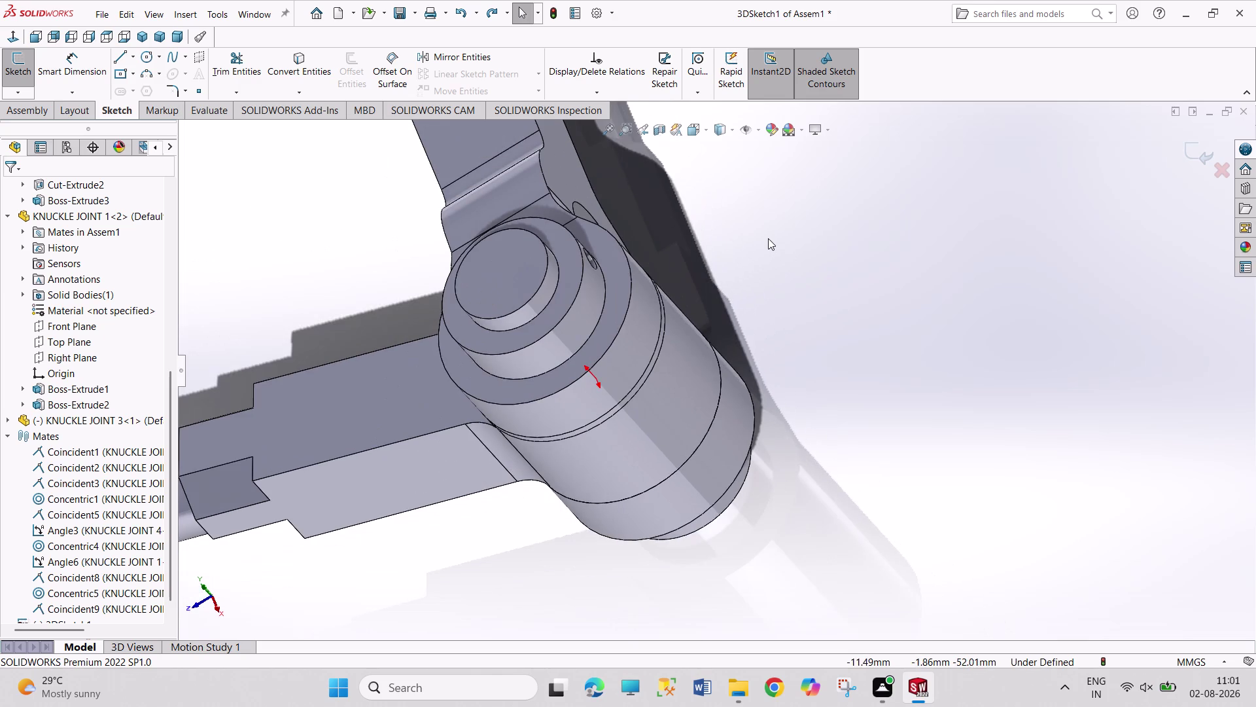
middle_drag(761, 244, 721, 352)
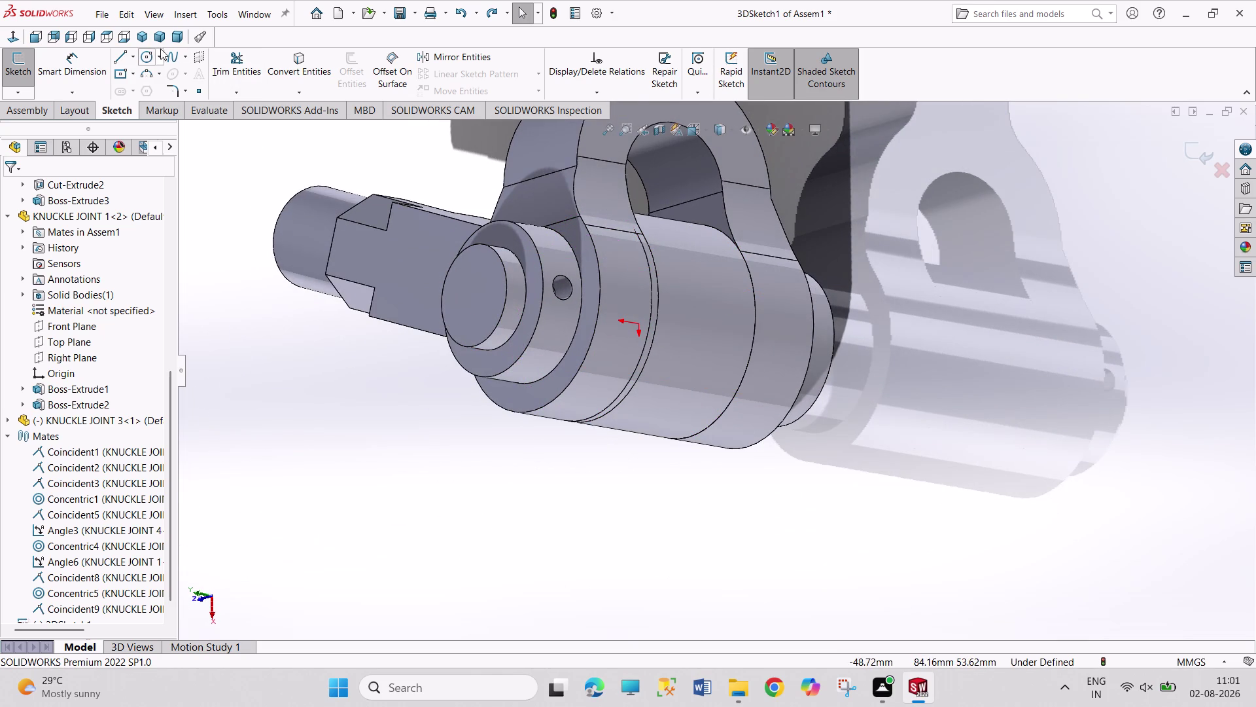
click(149, 41)
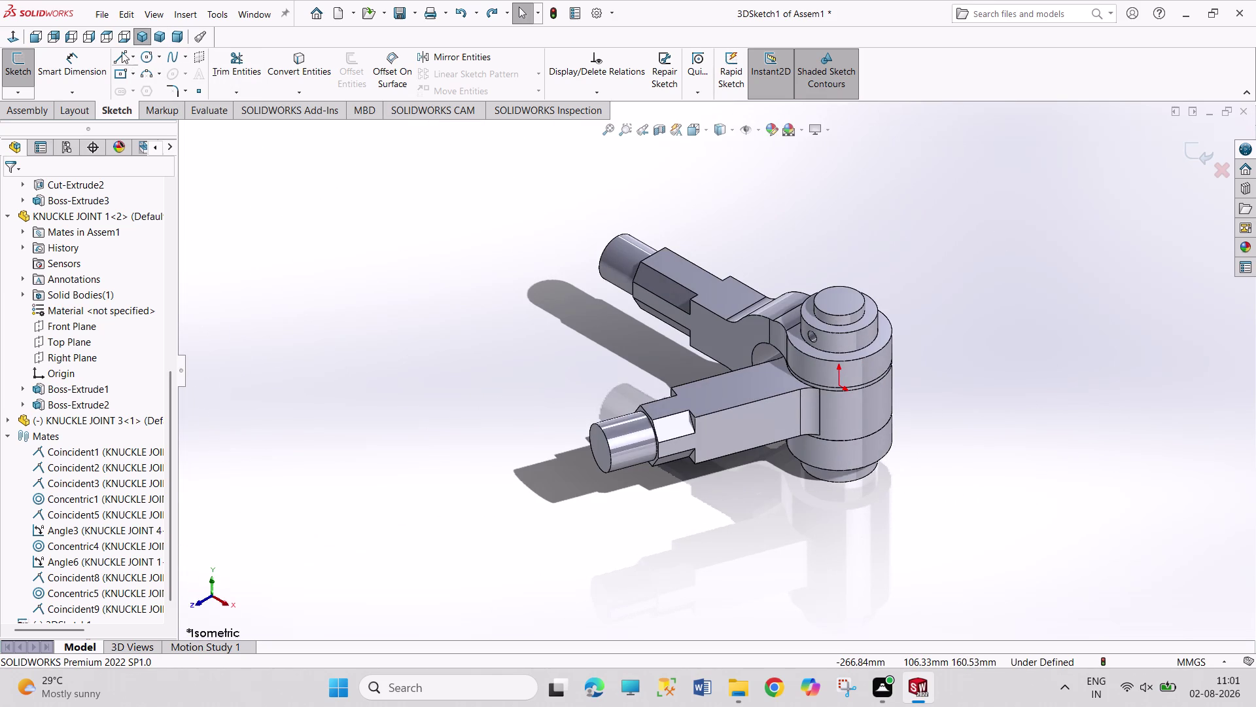
click(38, 36)
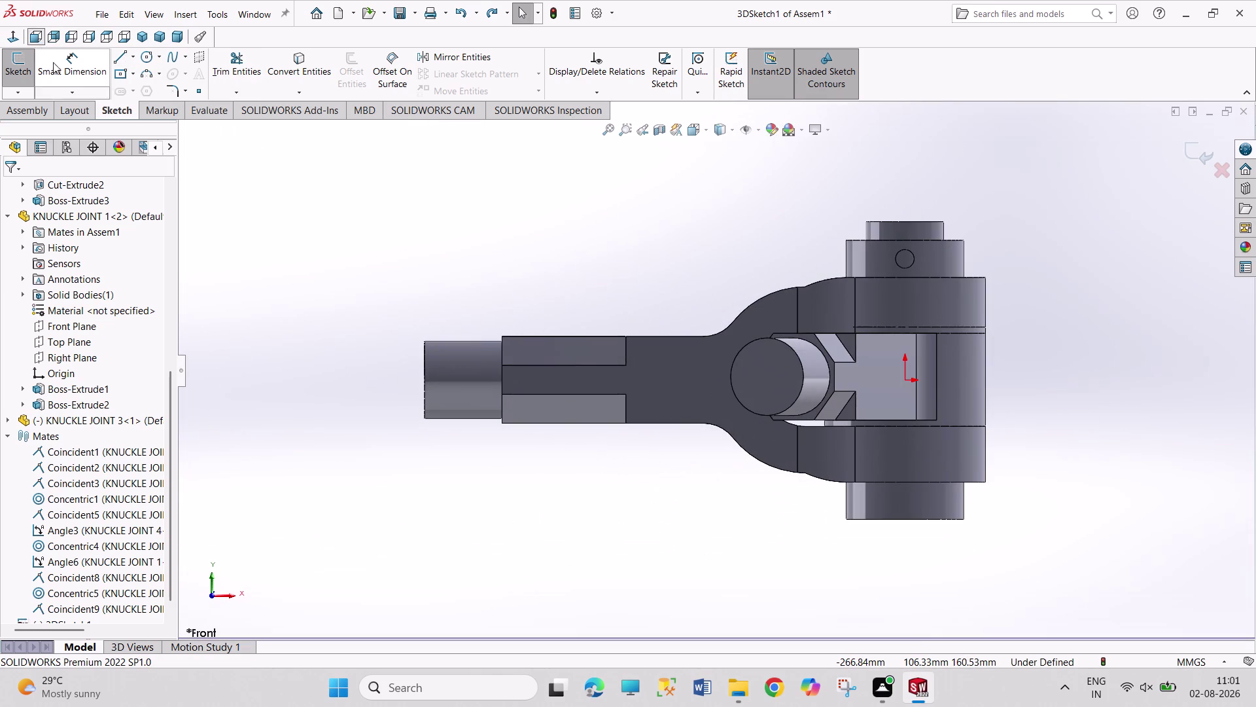
scroll(down, 3)
scroll(down, 3)
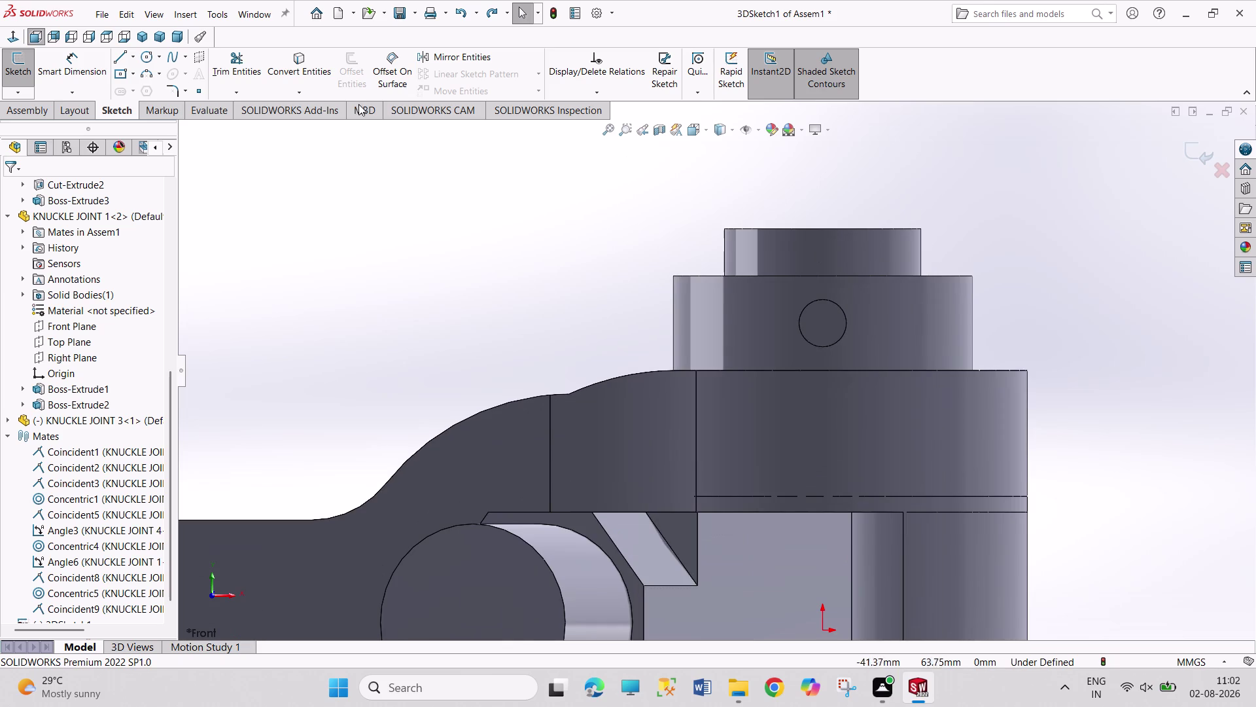
Try dimensioning the small circle, selecting its centre and the pin's top edge.
click(81, 68)
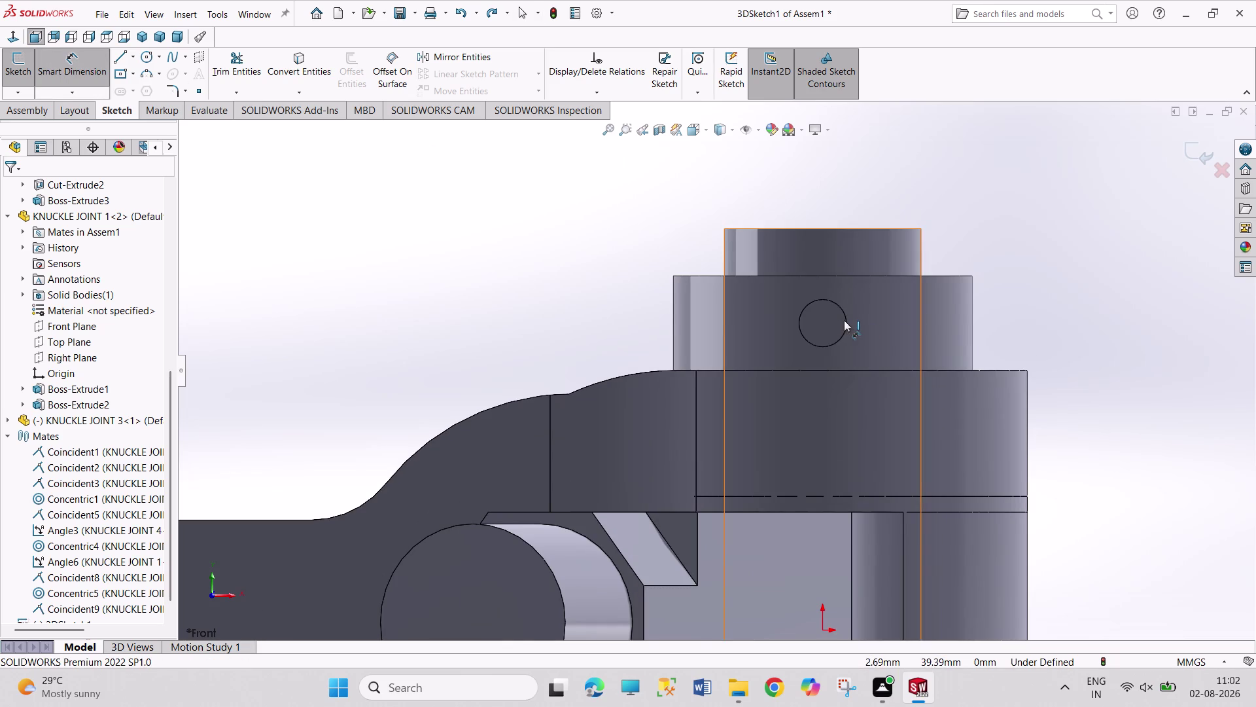
click(847, 319)
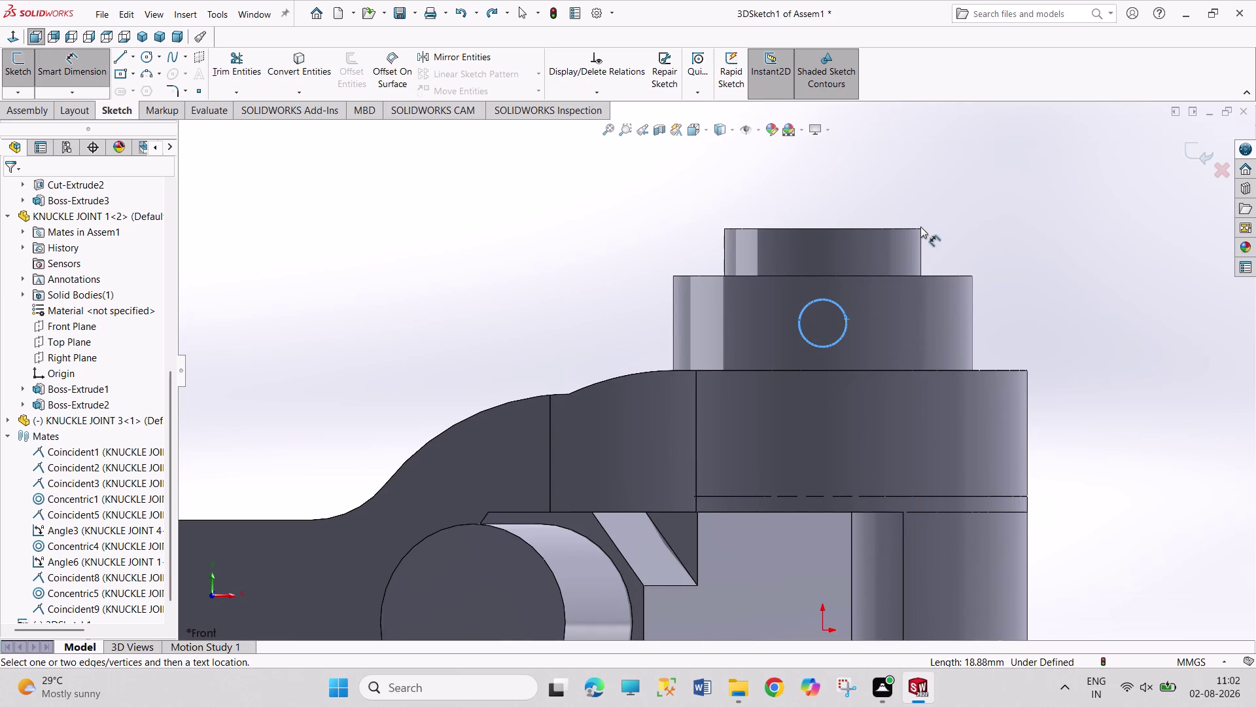
click(920, 226)
click(869, 228)
key(Escape)
key(Escape)
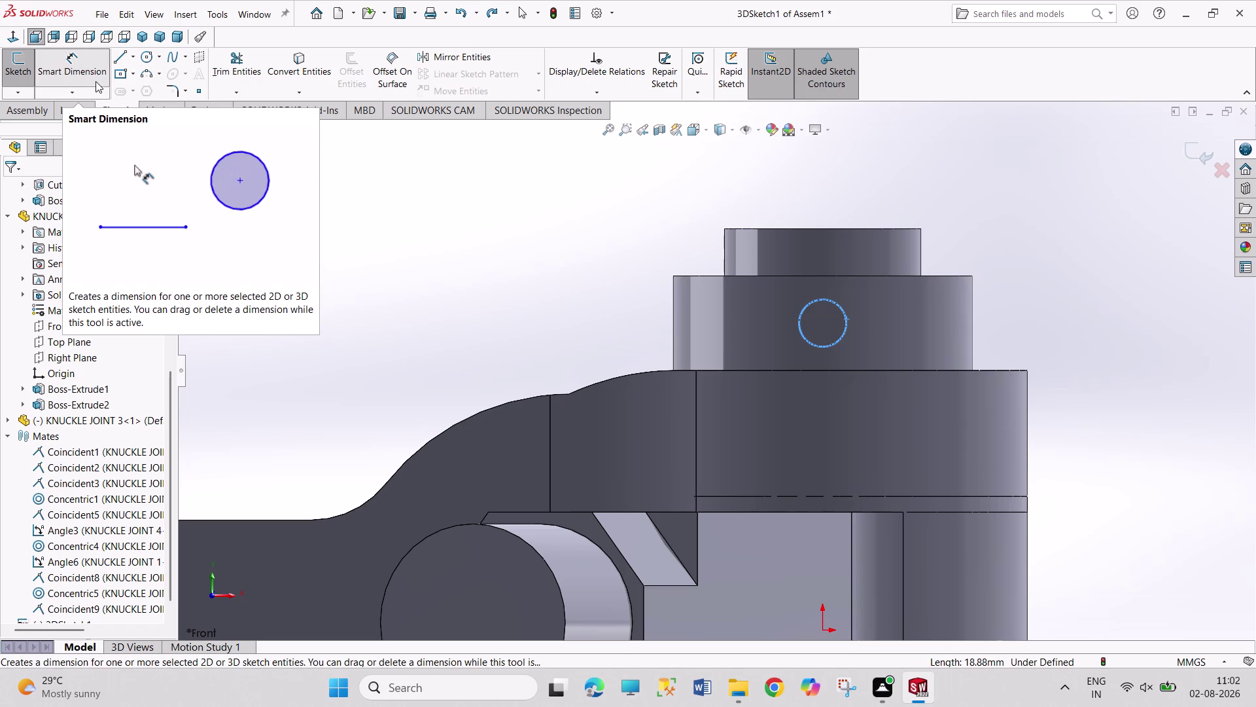
click(62, 67)
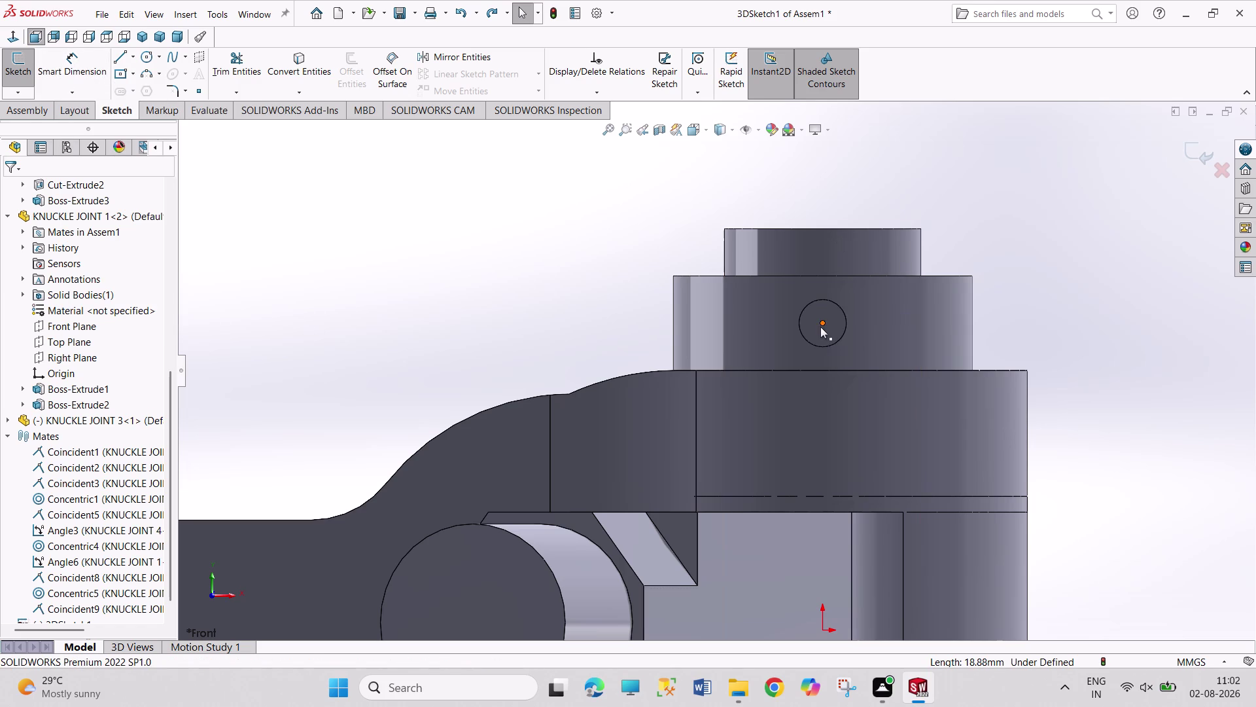
click(821, 323)
click(817, 228)
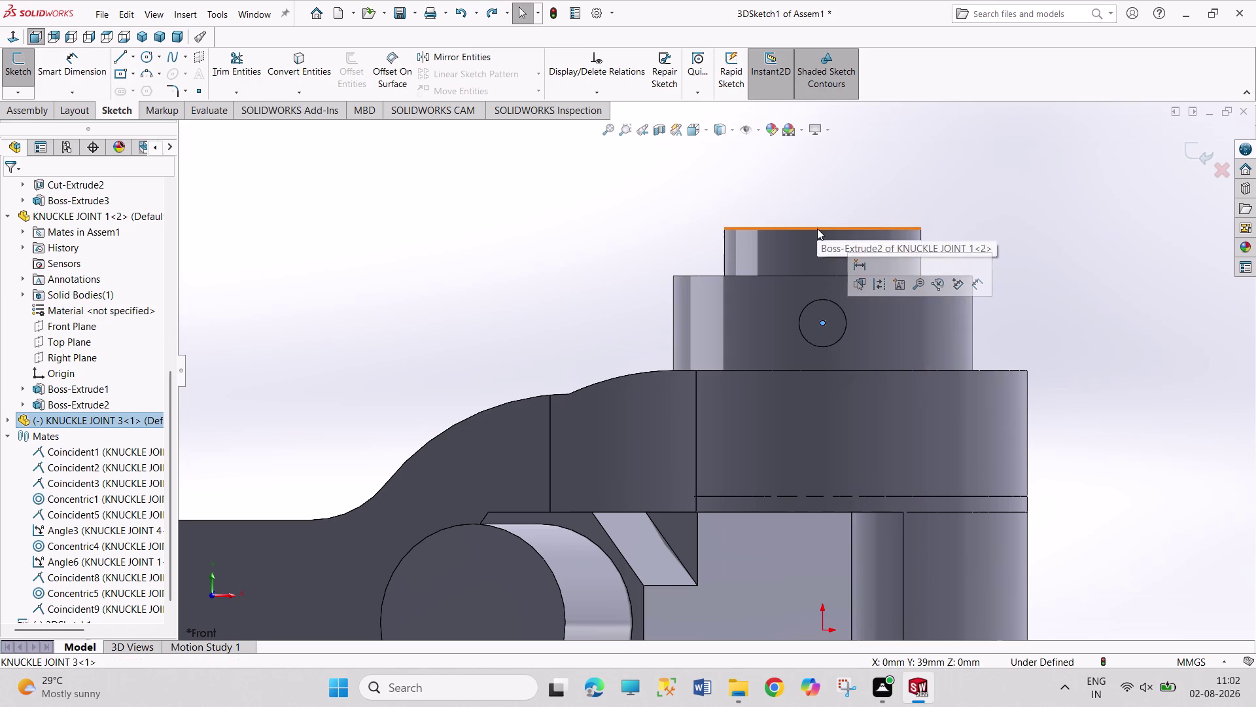
click(822, 324)
right_drag(1079, 300, 1079, 147)
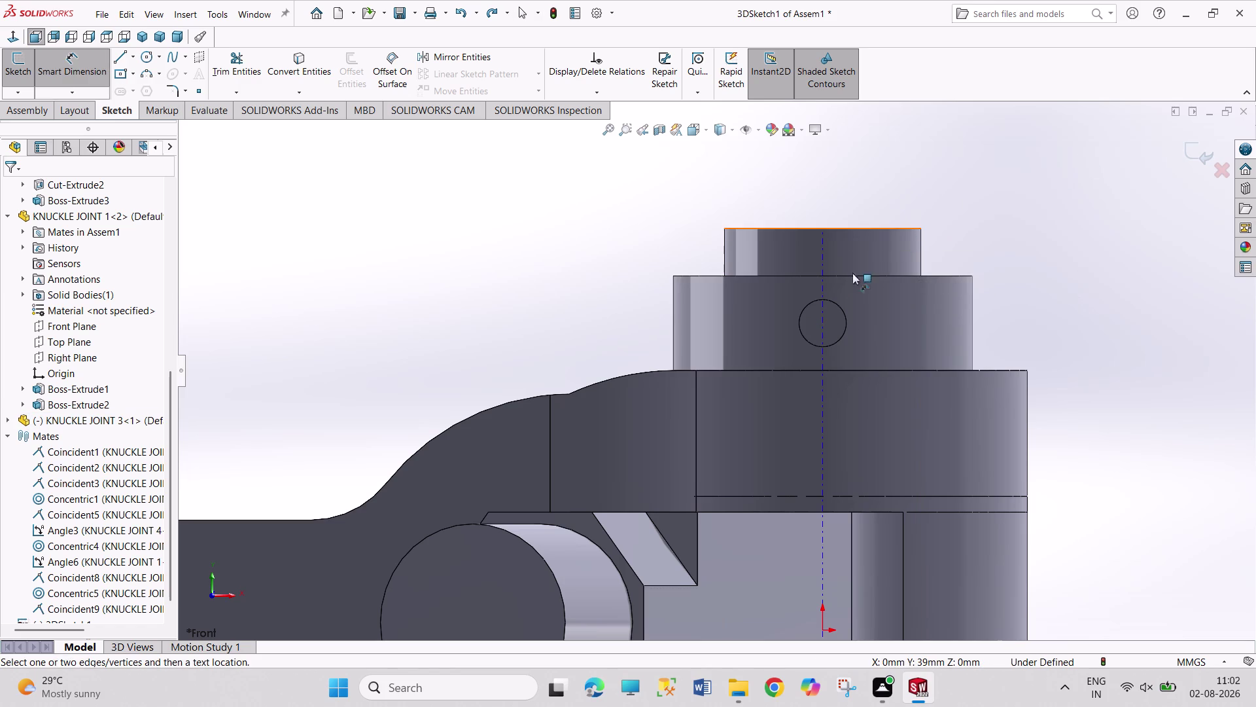
click(823, 324)
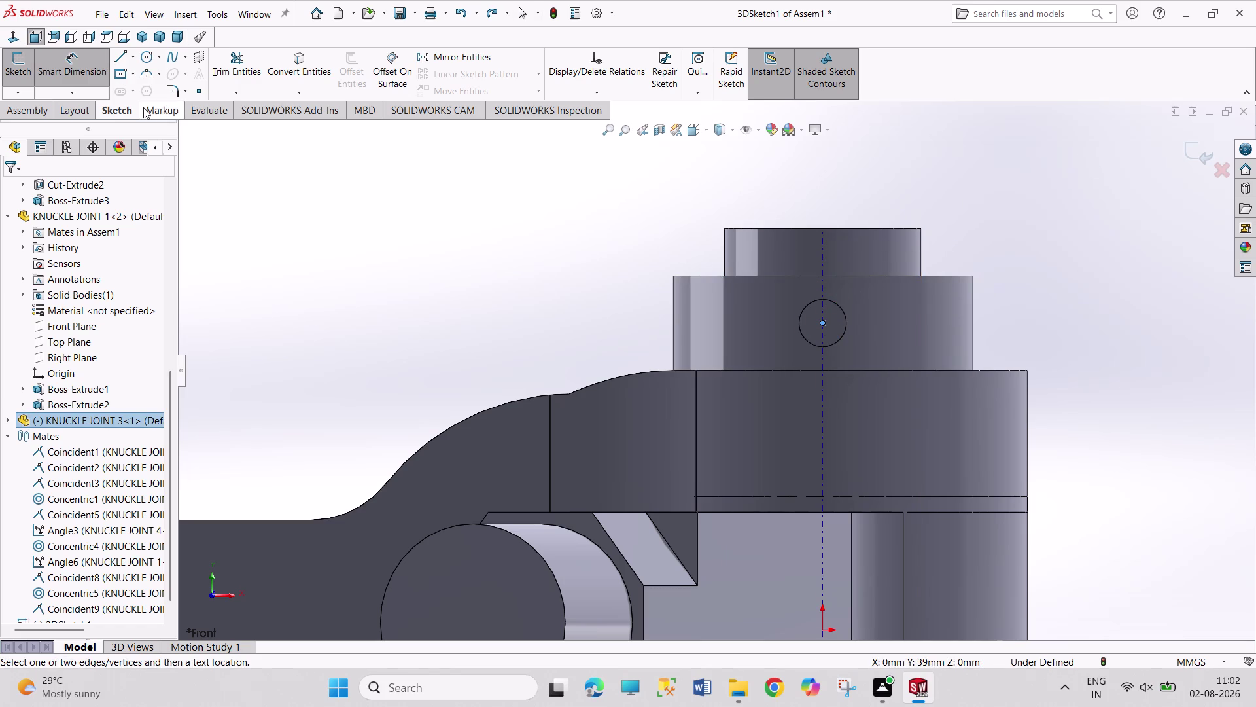
Try the Line tool, then select the pin's top edge and browse its options.
click(125, 58)
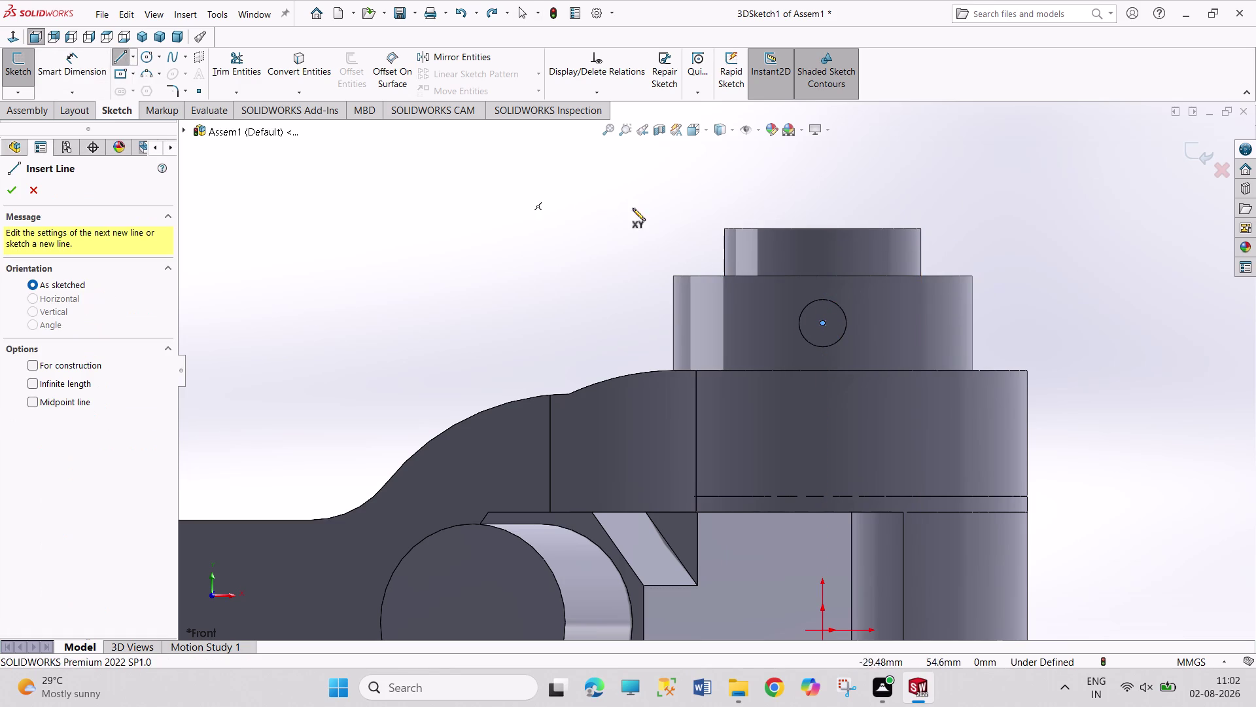
click(289, 75)
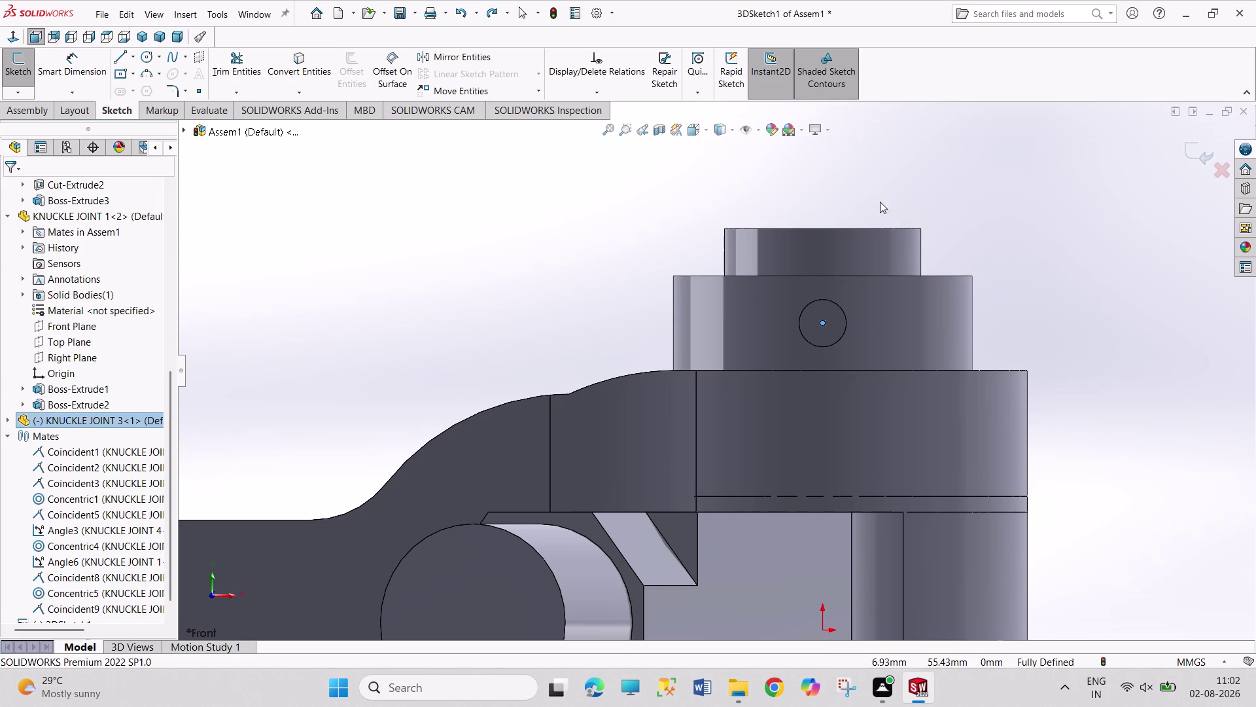
click(884, 230)
right_click(835, 168)
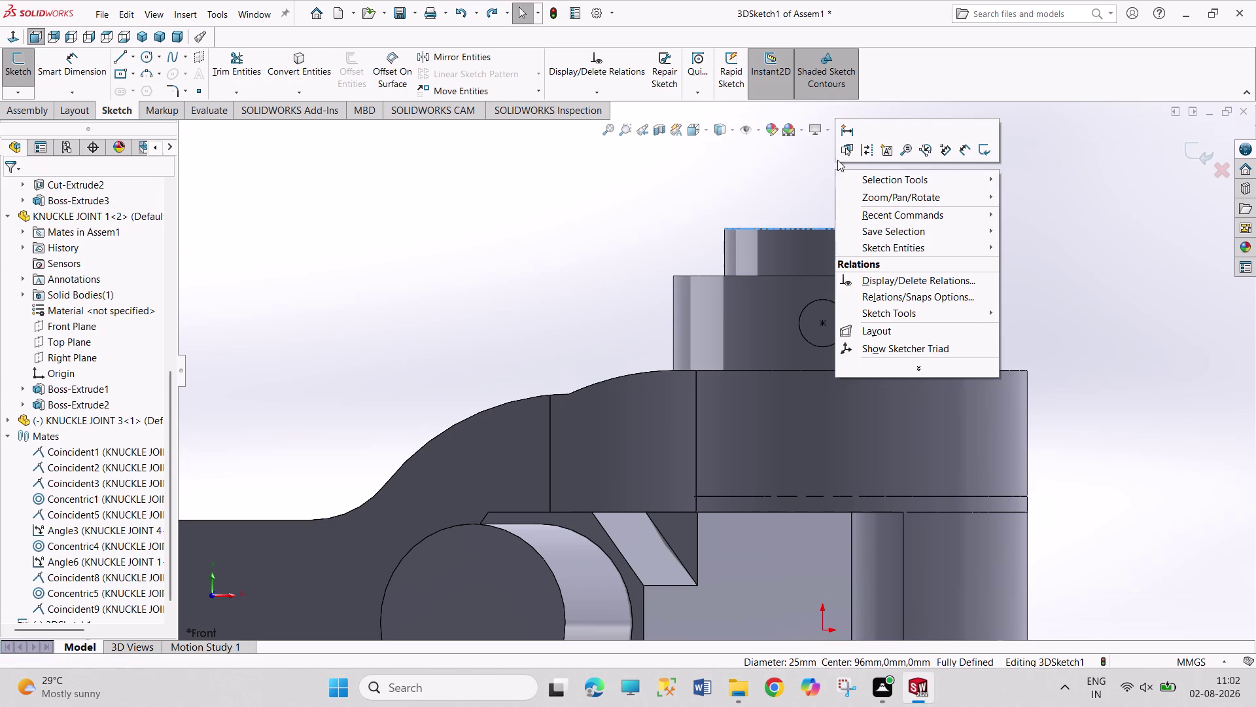
click(806, 176)
click(849, 229)
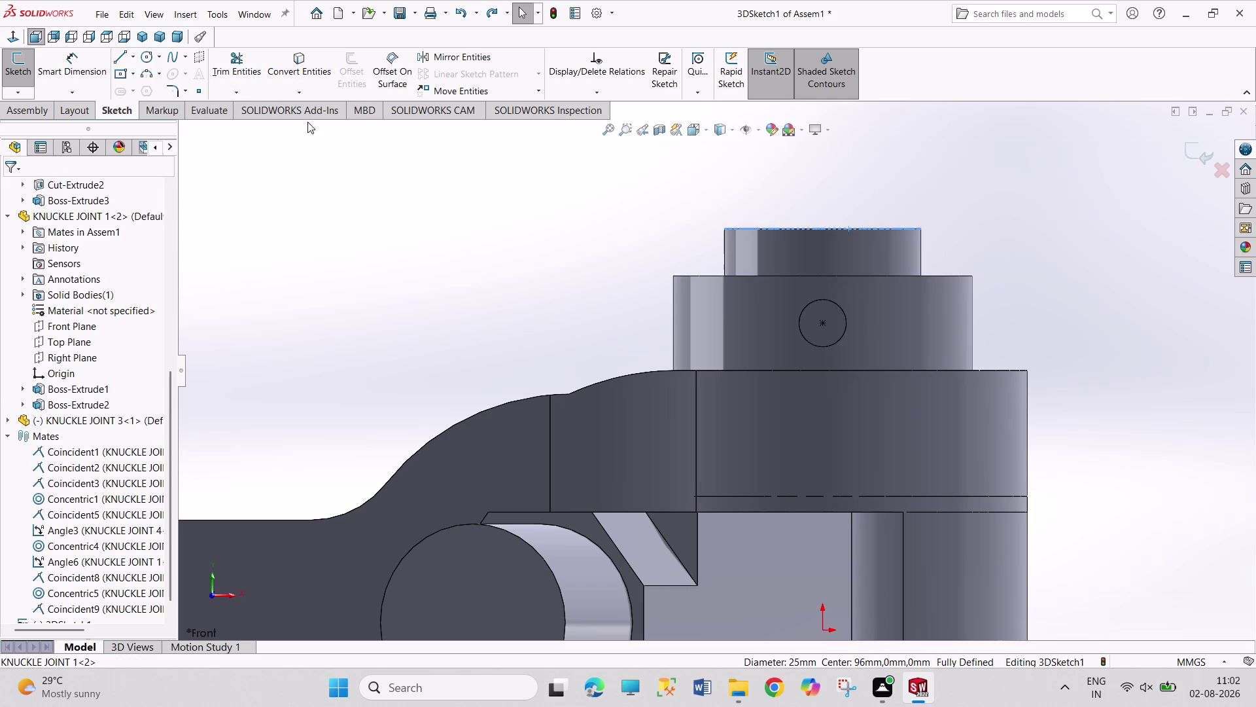
click(300, 68)
click(483, 186)
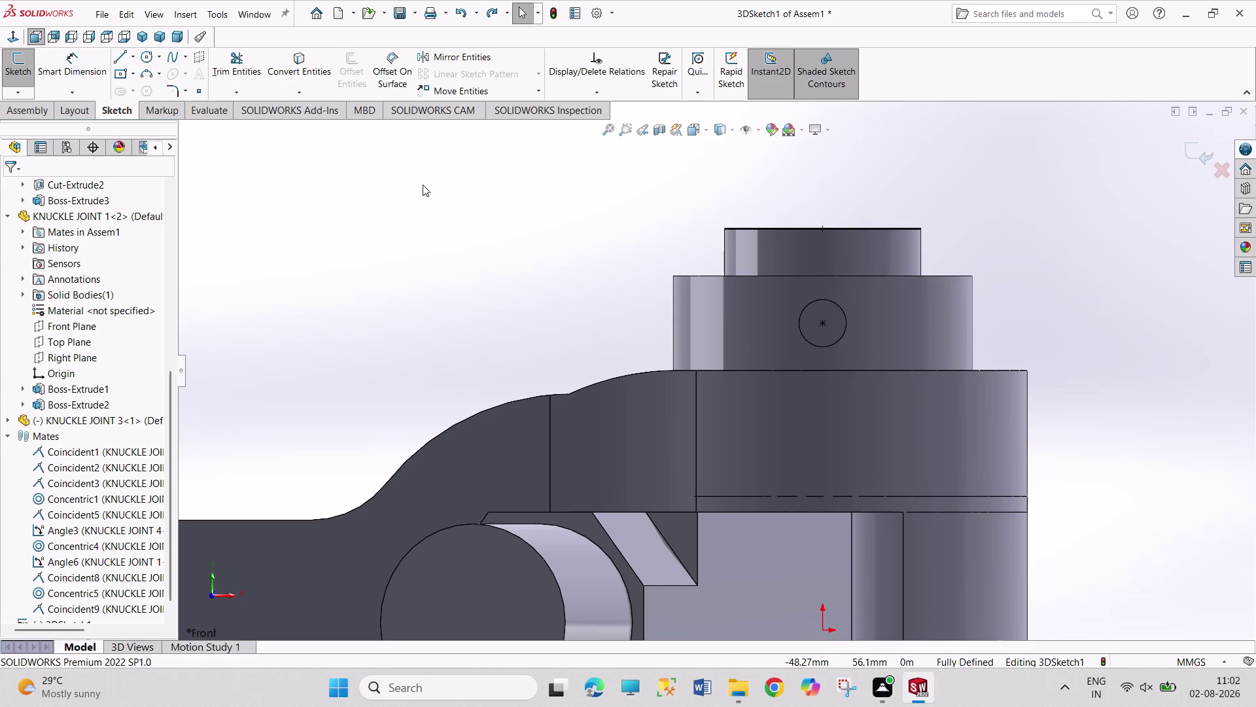
Dimension the circle centre 12 mm from the pin collar's top edge to fully define it.
click(77, 72)
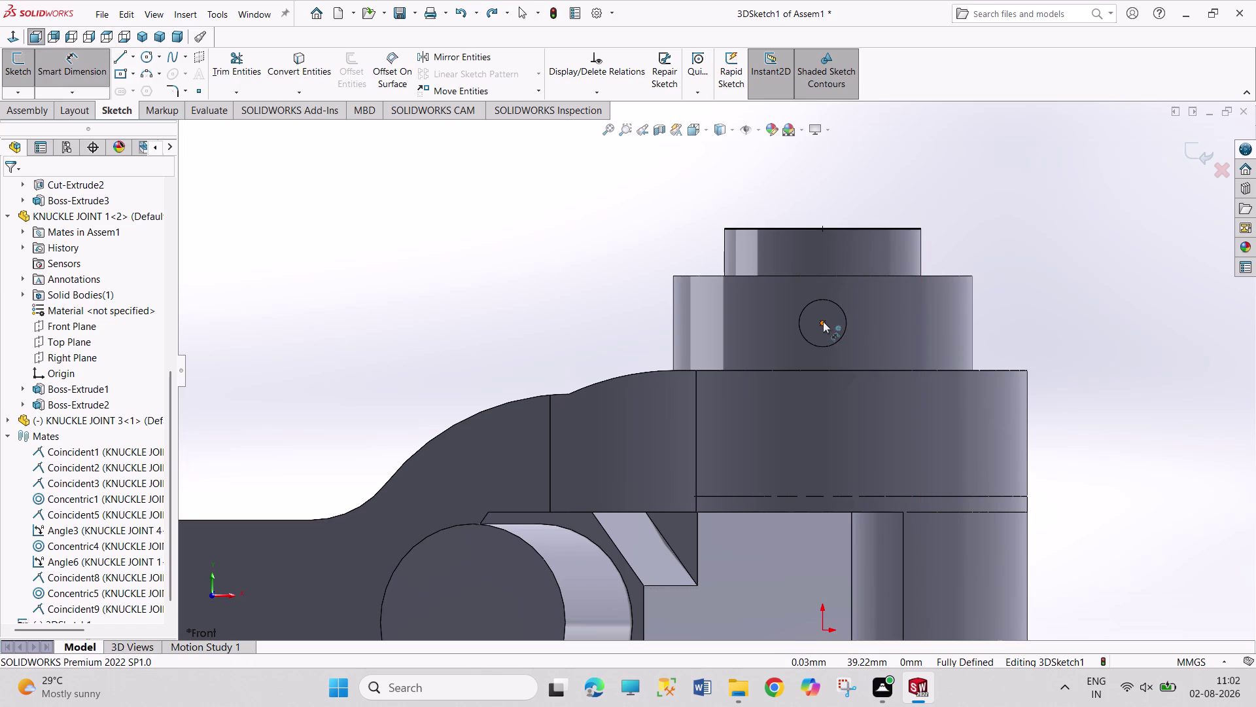
click(822, 323)
click(835, 228)
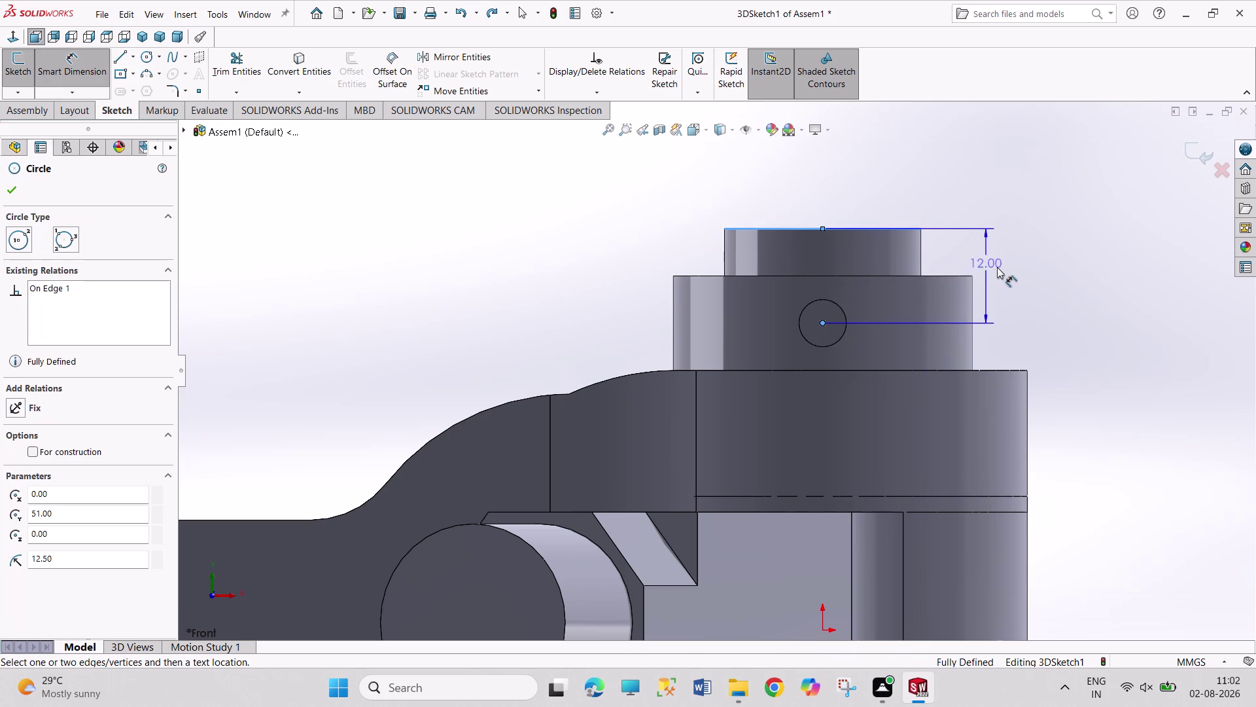
key(Escape)
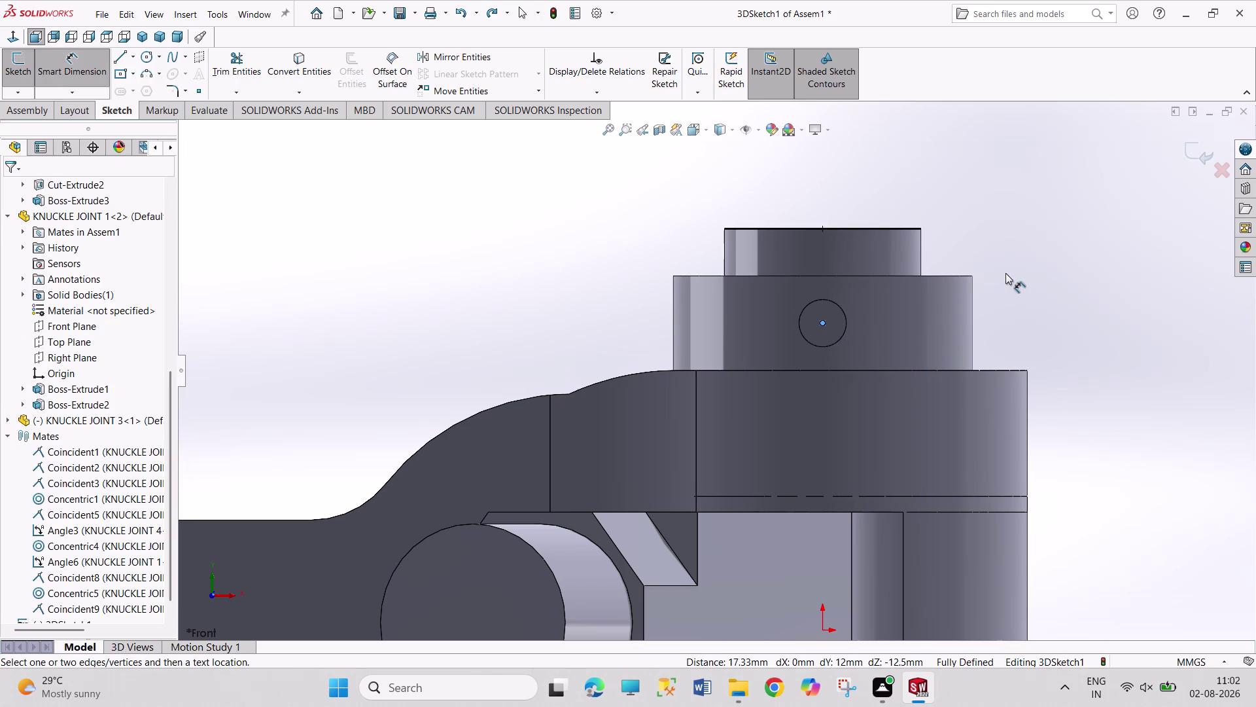
key(ctrl+z)
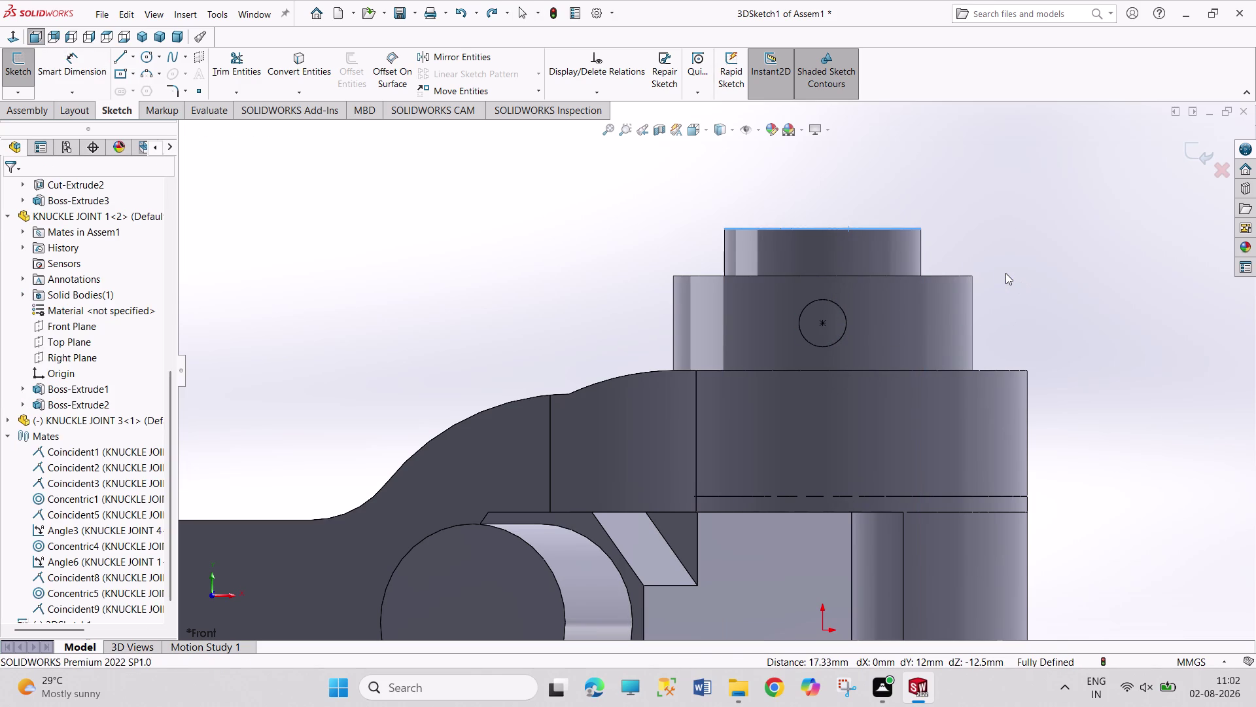
key(ctrl+z)
click(1043, 309)
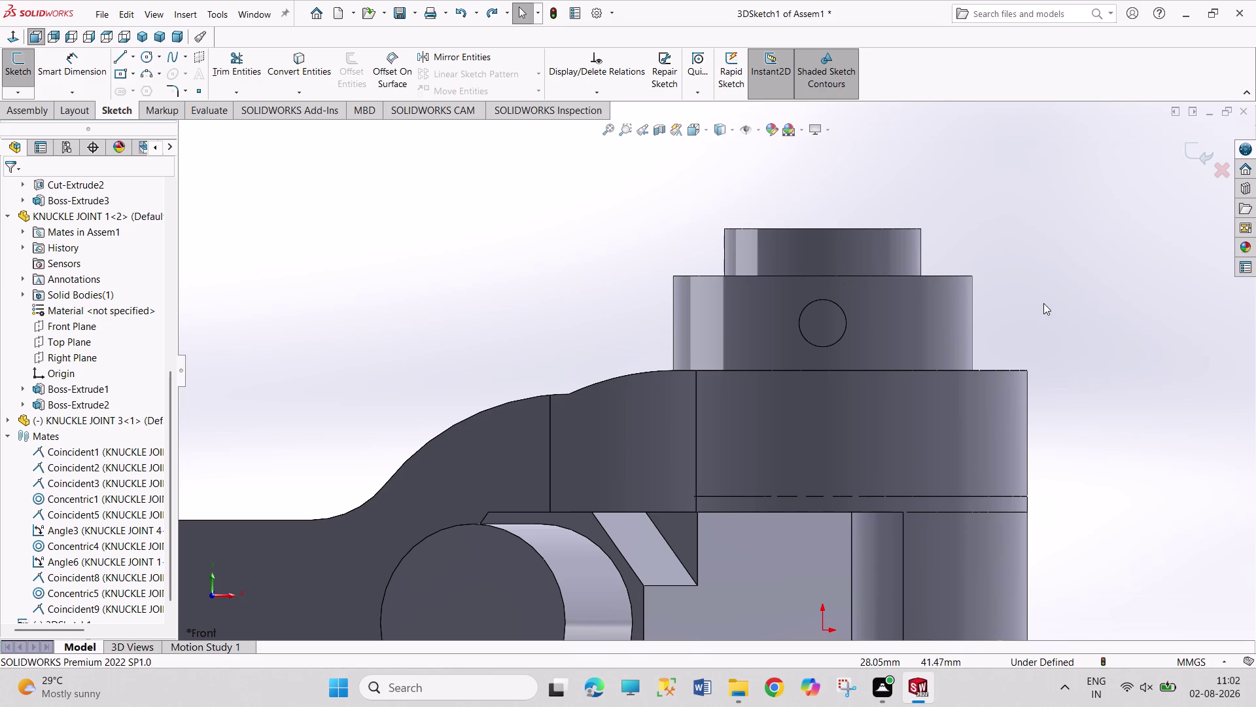
middle_drag(1037, 304, 971, 420)
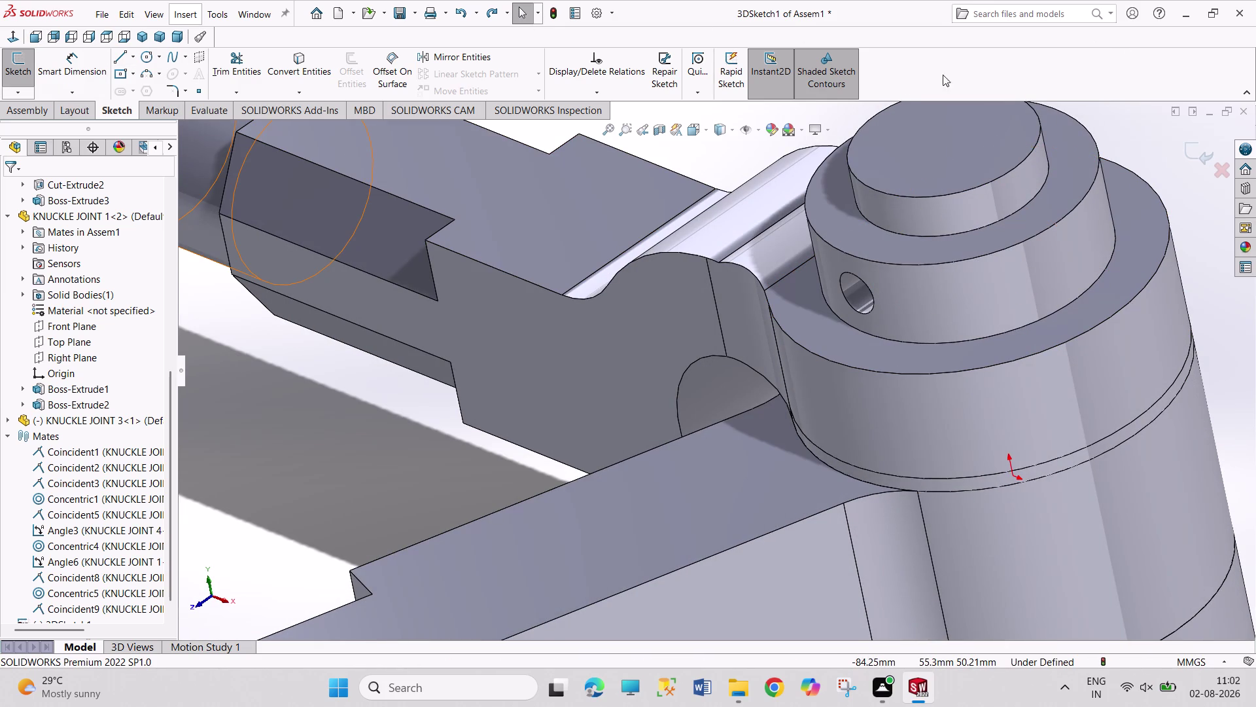
Create a new blank part document.
key(ctrl+n)
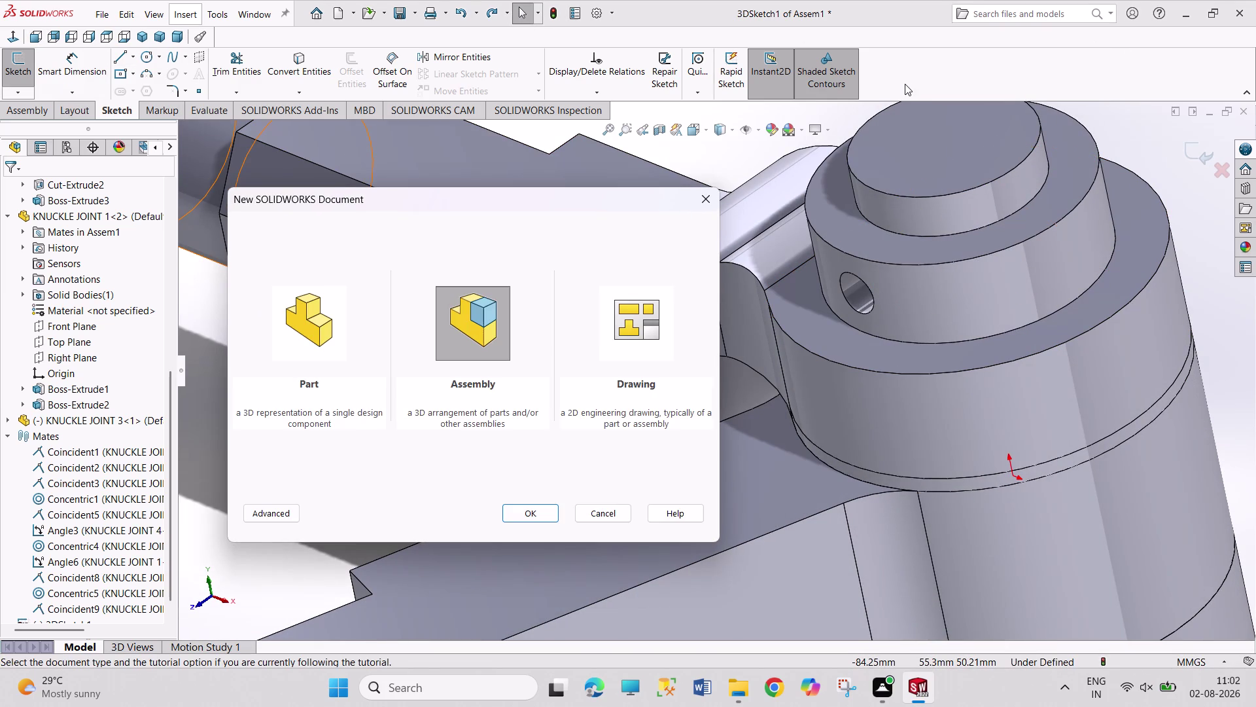
key(Left)
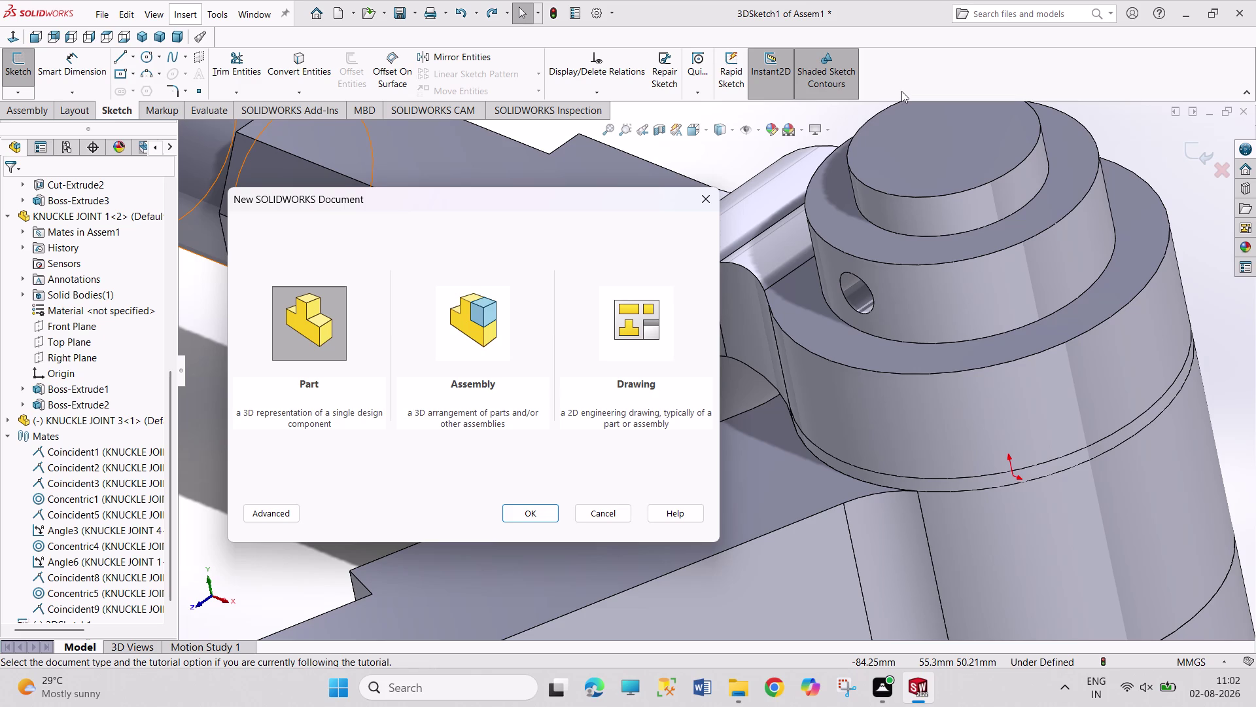
key(Return)
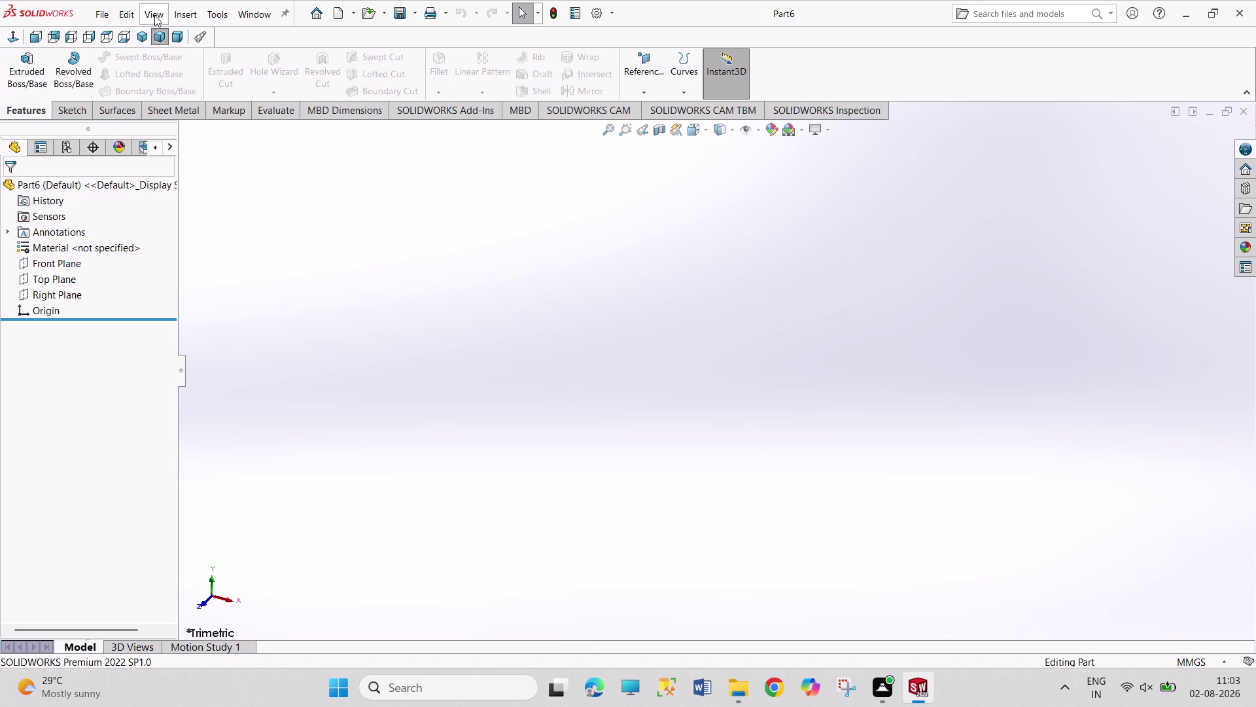
Open the KNUCKLE JOINT 1 part from the ASSEMBLY1111 folder.
click(101, 15)
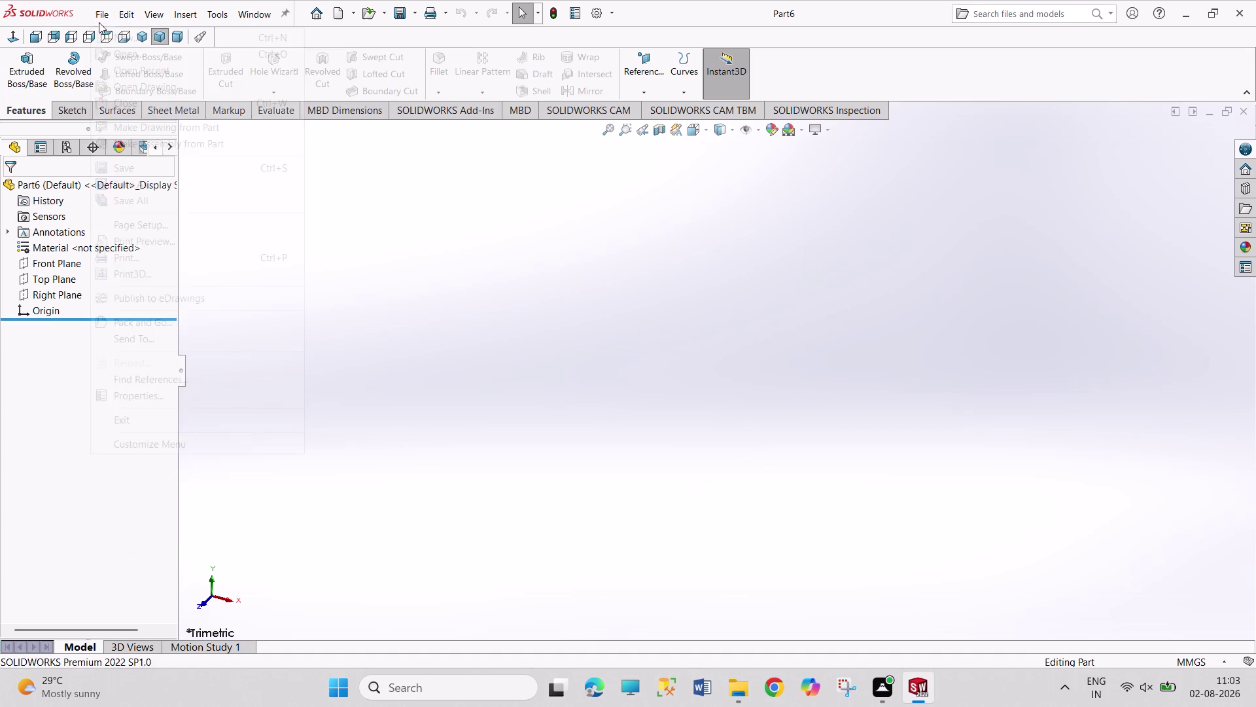
click(121, 53)
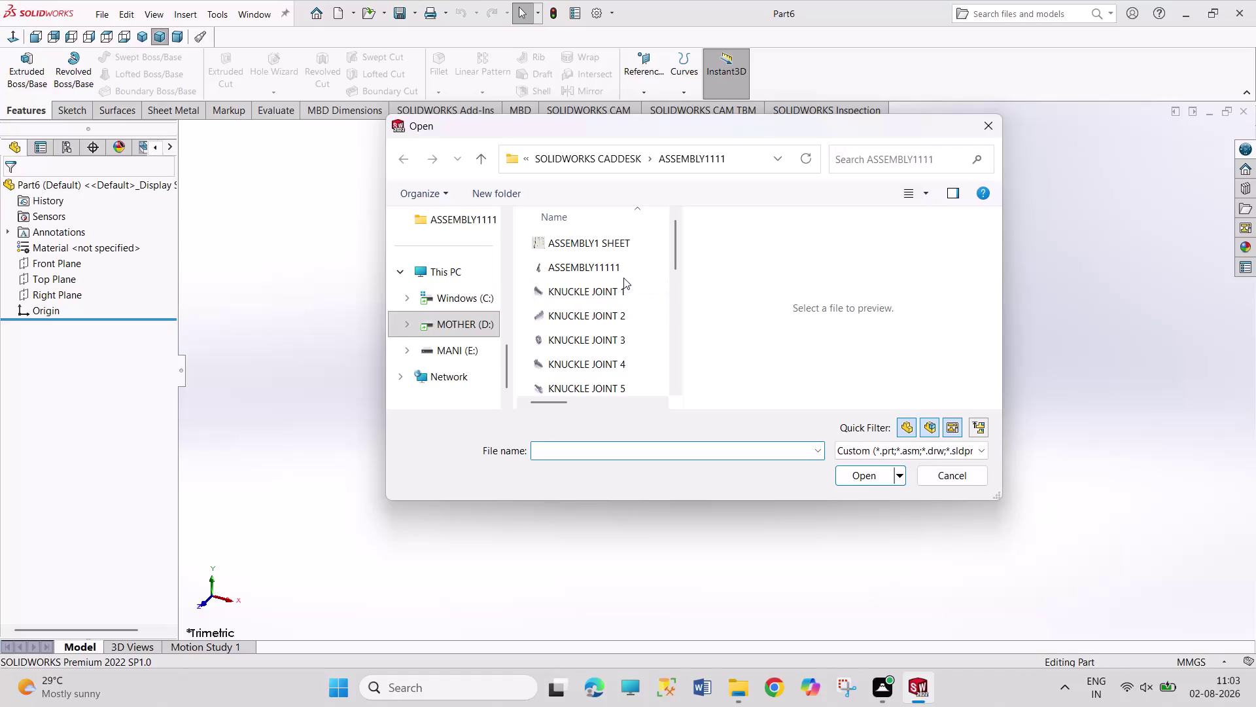
scroll(down, 3)
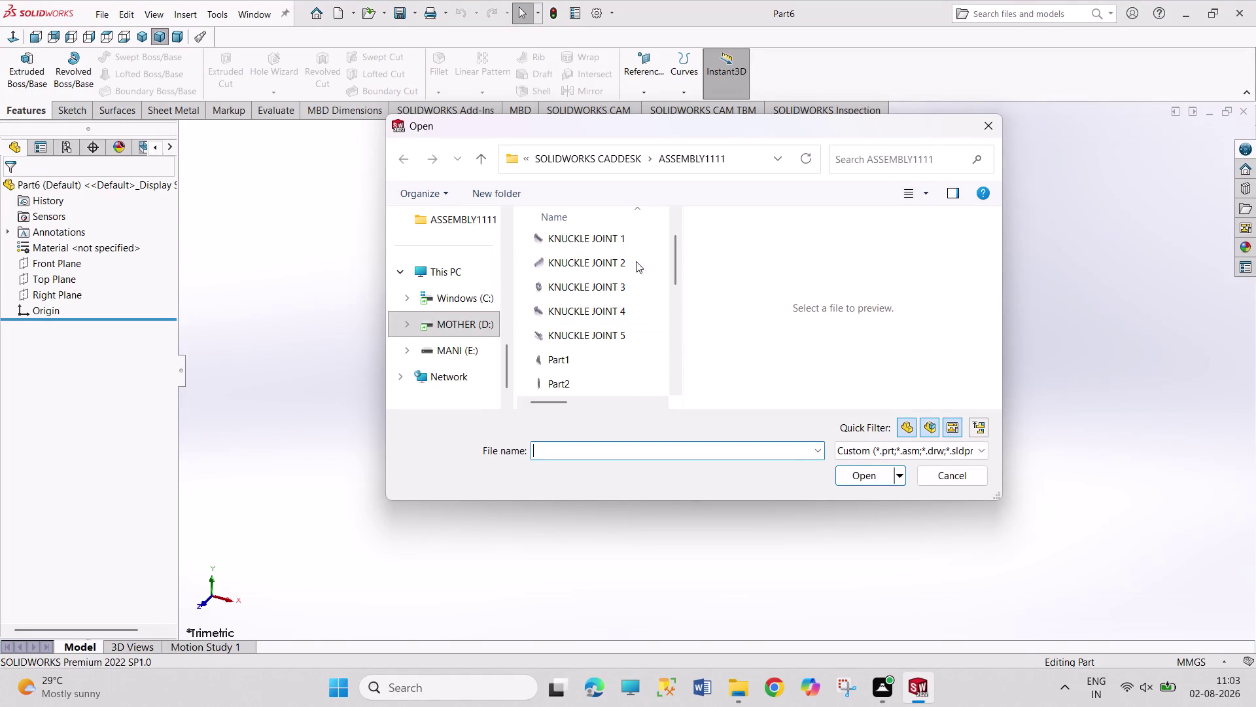
click(635, 246)
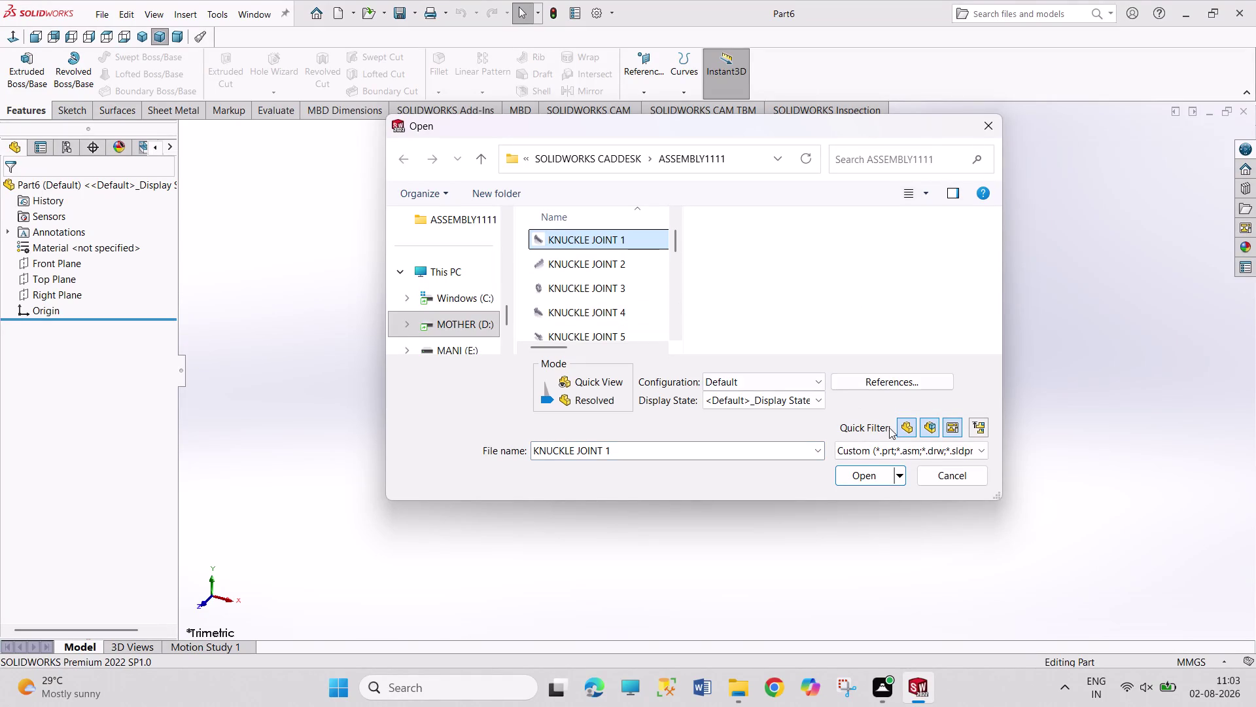
click(870, 476)
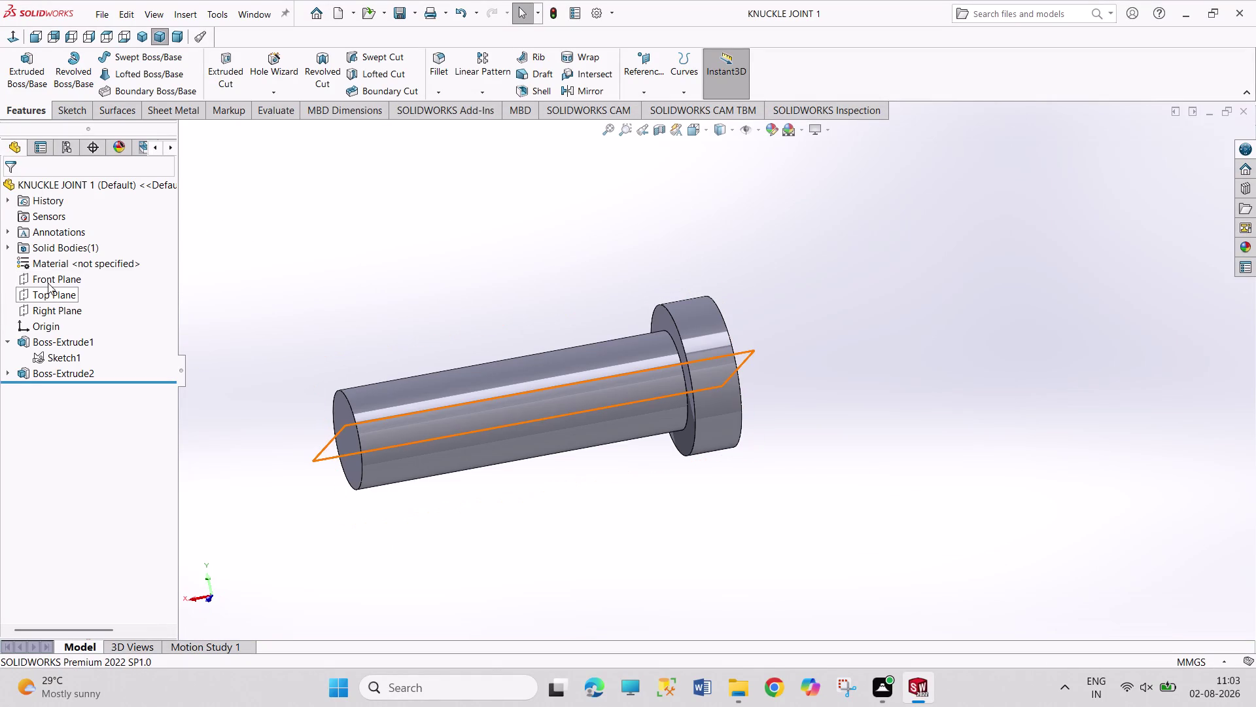
Start a sketch on the pin's front plane and draw a 6 mm diameter circle.
click(46, 278)
click(61, 257)
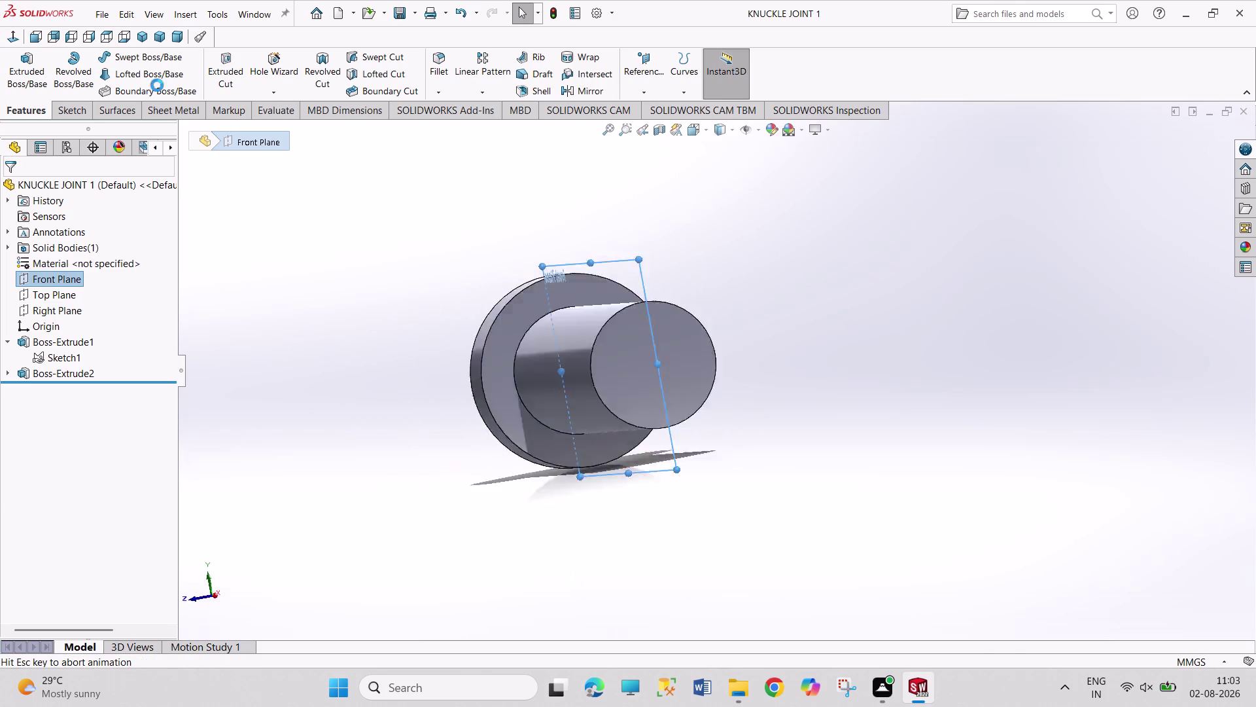
click(149, 54)
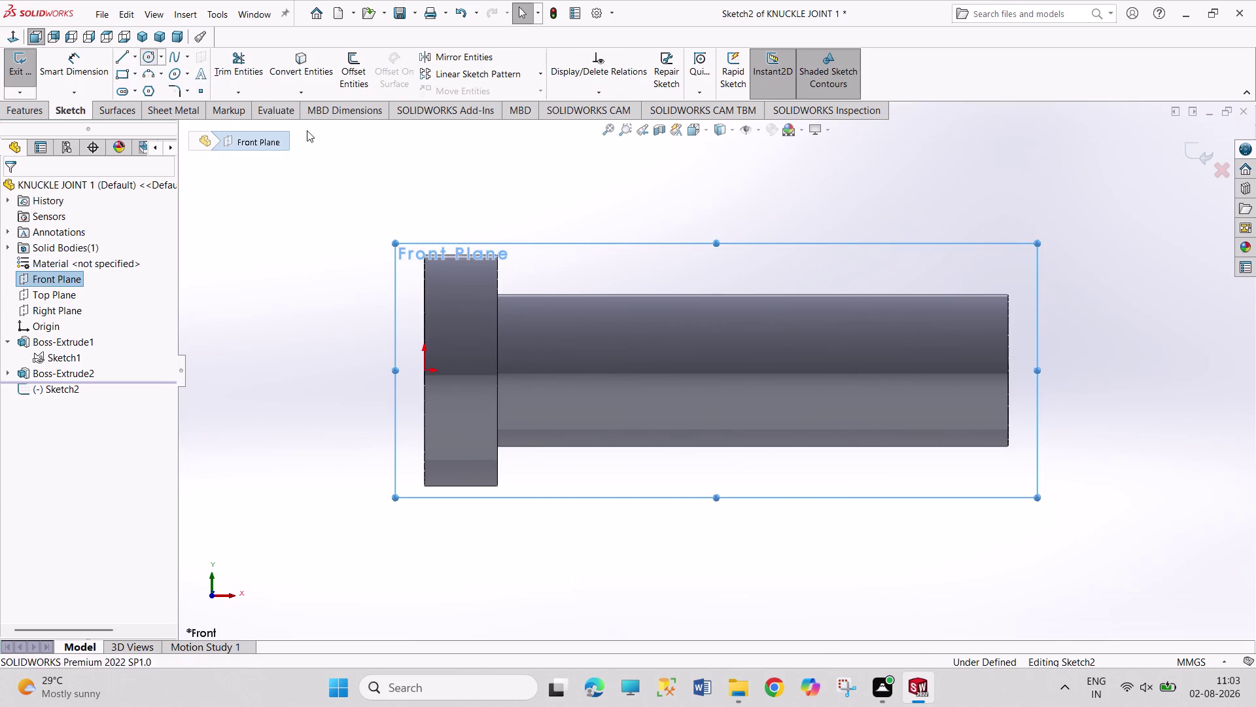
click(951, 371)
click(972, 393)
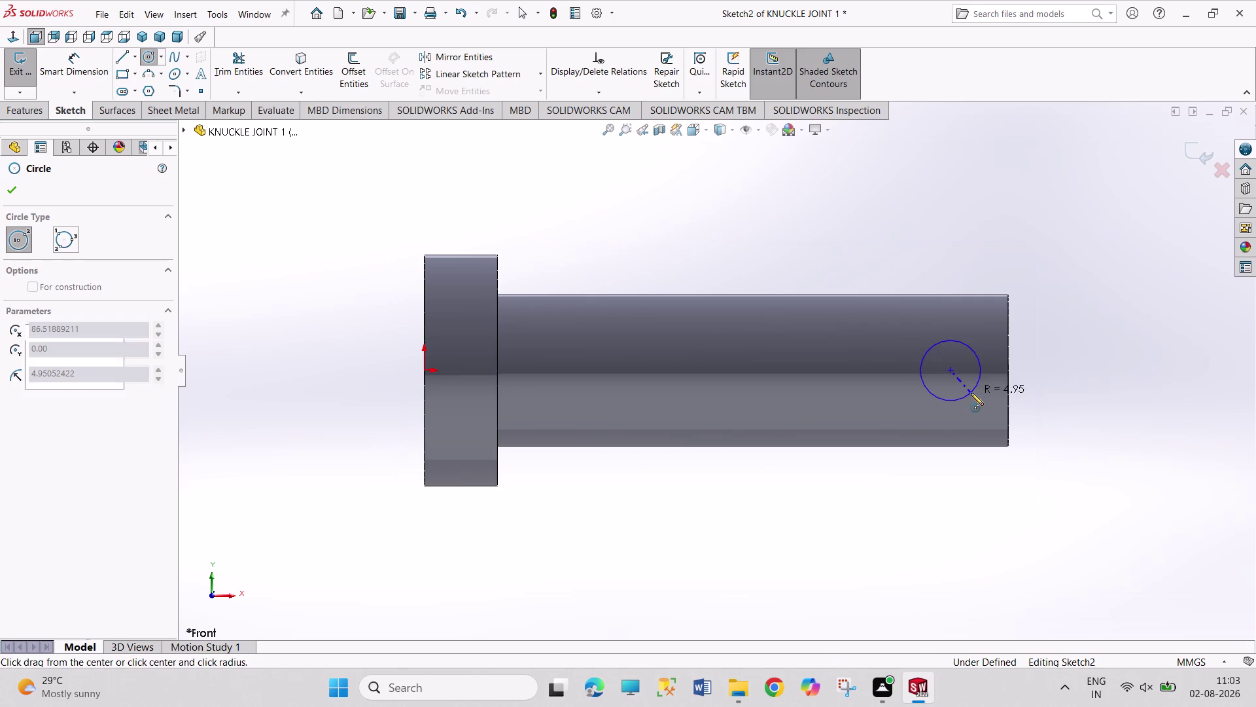
right_drag(1113, 377, 1026, 245)
click(980, 355)
click(1083, 303)
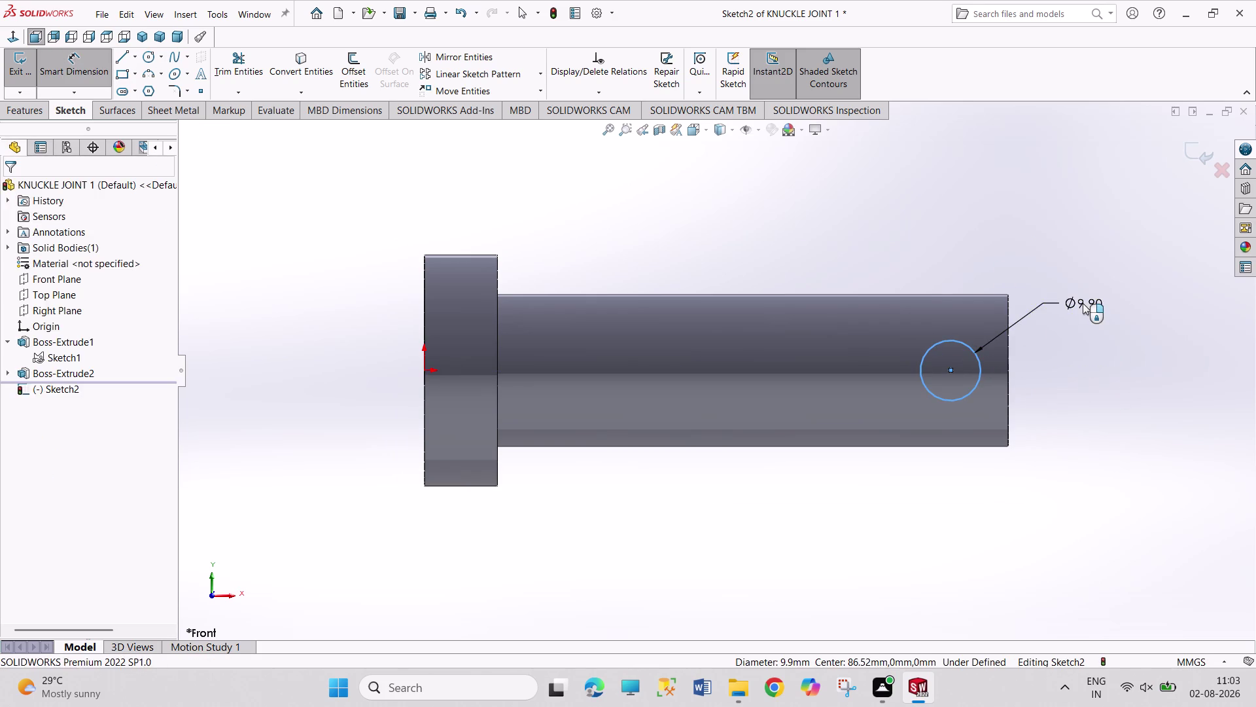
key(6)
key(Return)
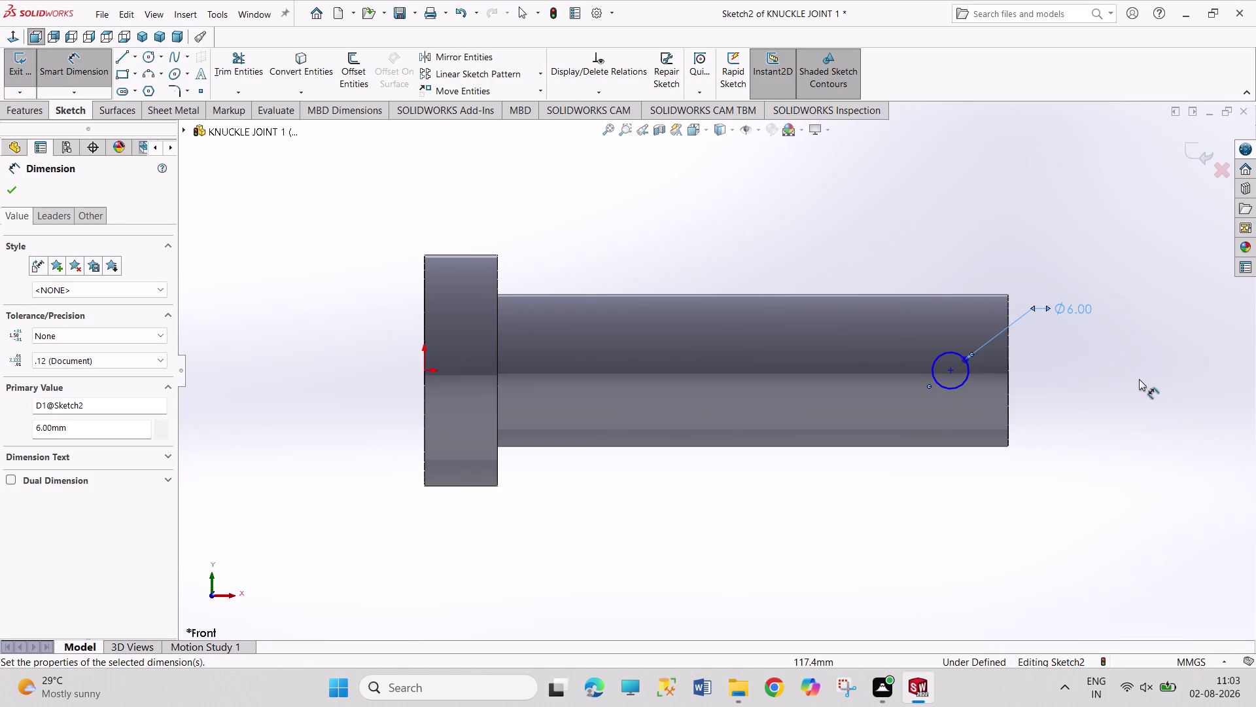
Dimension the circle centre 12 mm from the pin's right end.
right_click(1139, 379)
click(1149, 418)
right_drag(1116, 423, 1116, 423)
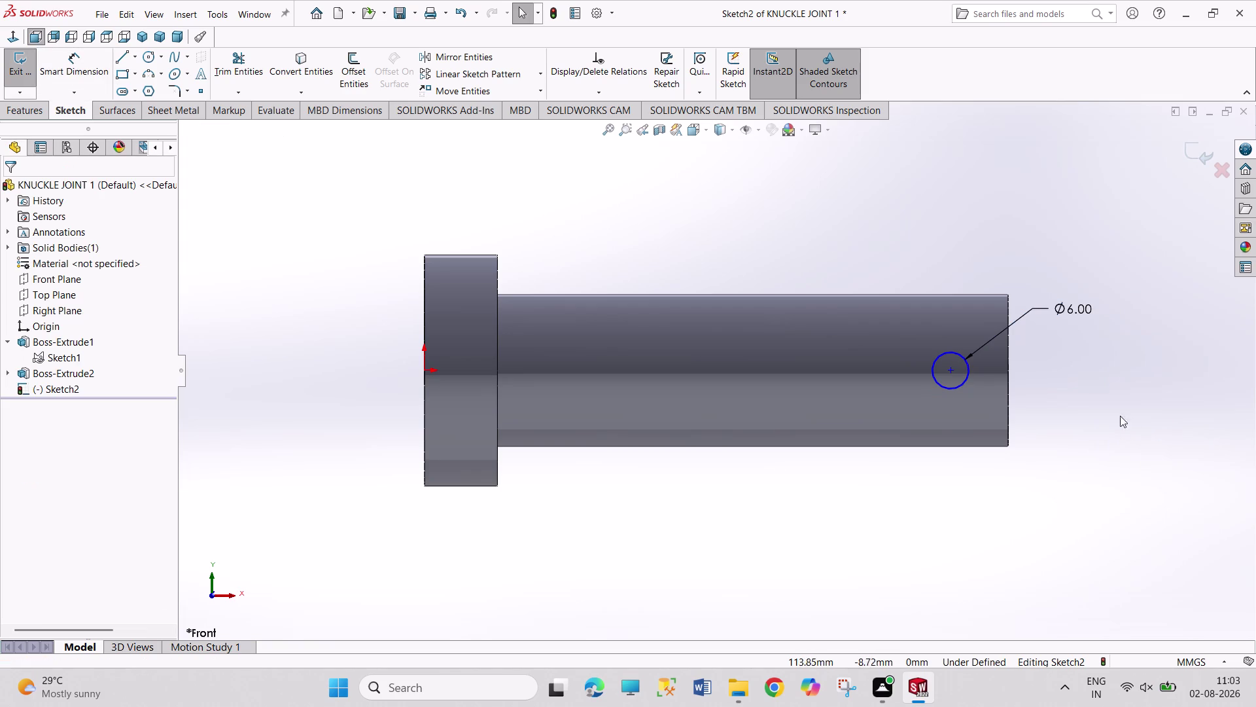
right_drag(1116, 424, 1113, 325)
click(951, 374)
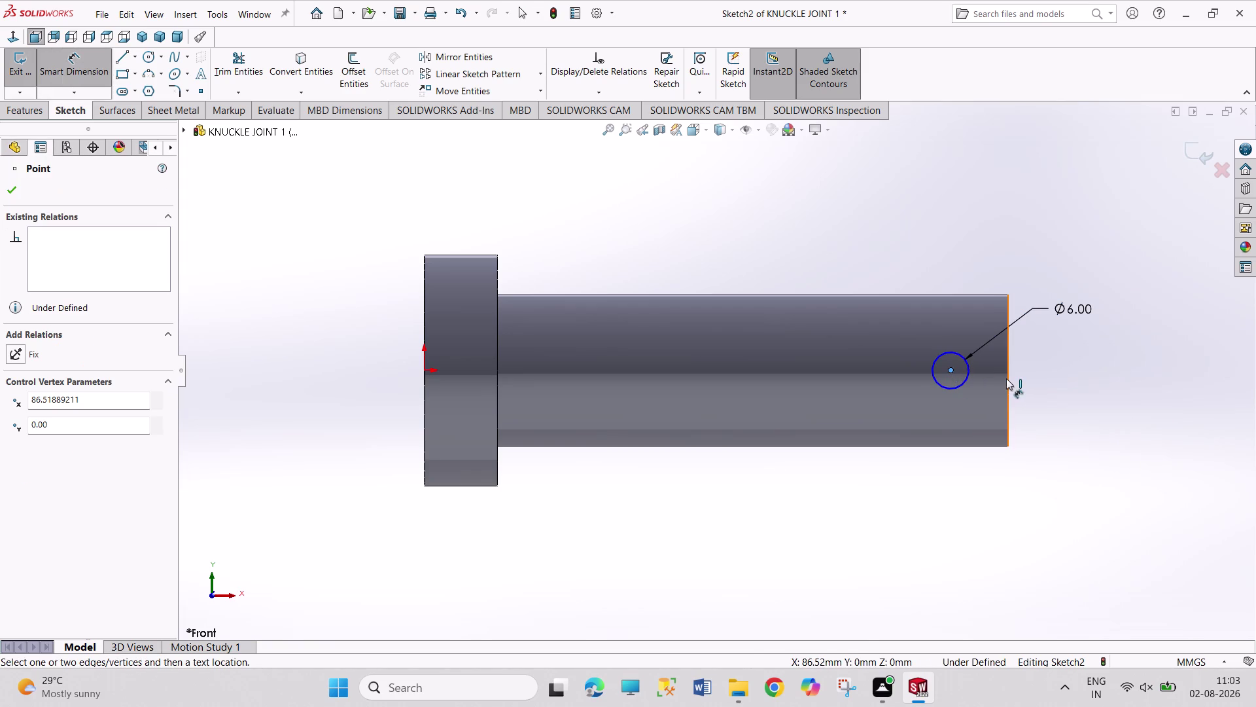
click(1007, 378)
click(1061, 376)
text(12)
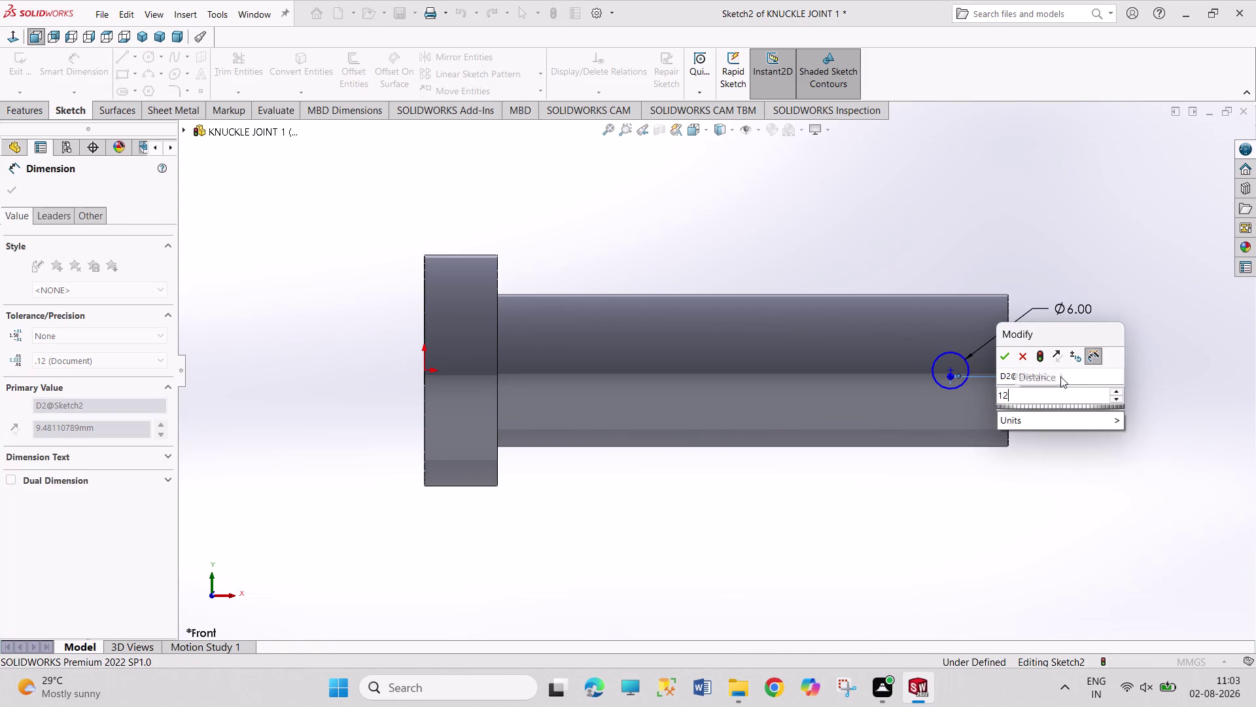
key(Return)
Make the circle centre horizontal with the sketch origin and exit the sketch.
right_click(1149, 451)
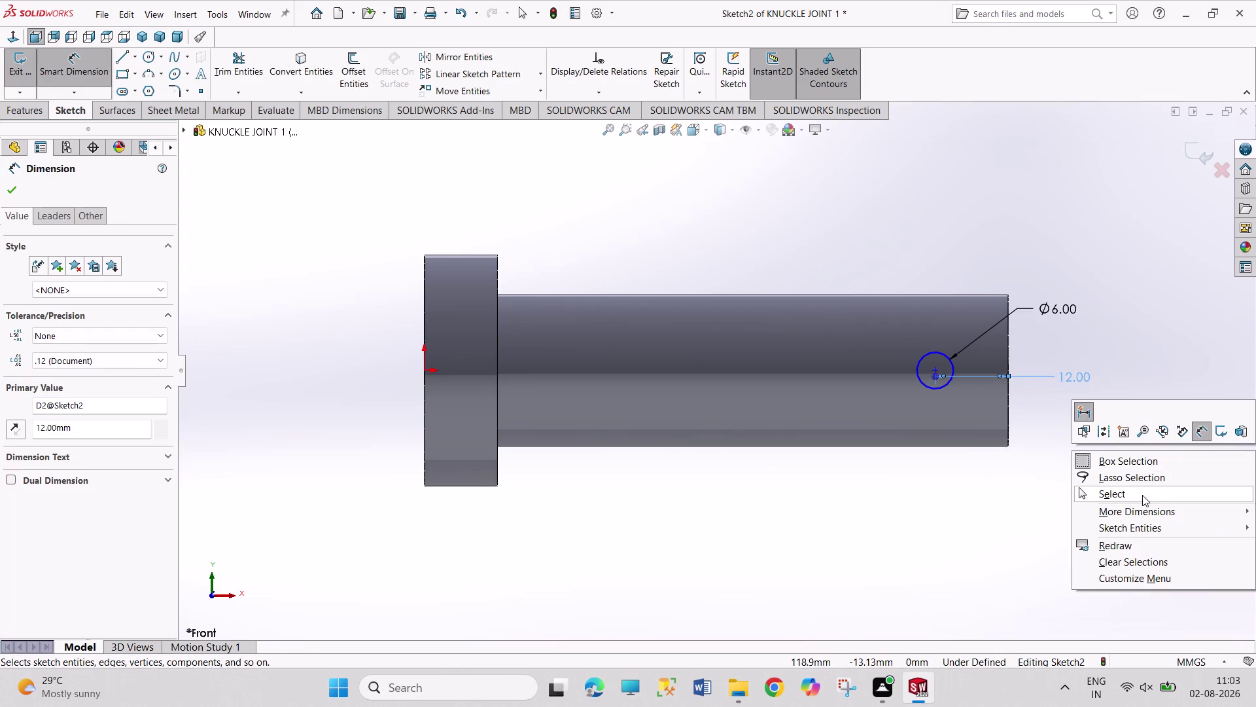
click(1142, 495)
click(933, 368)
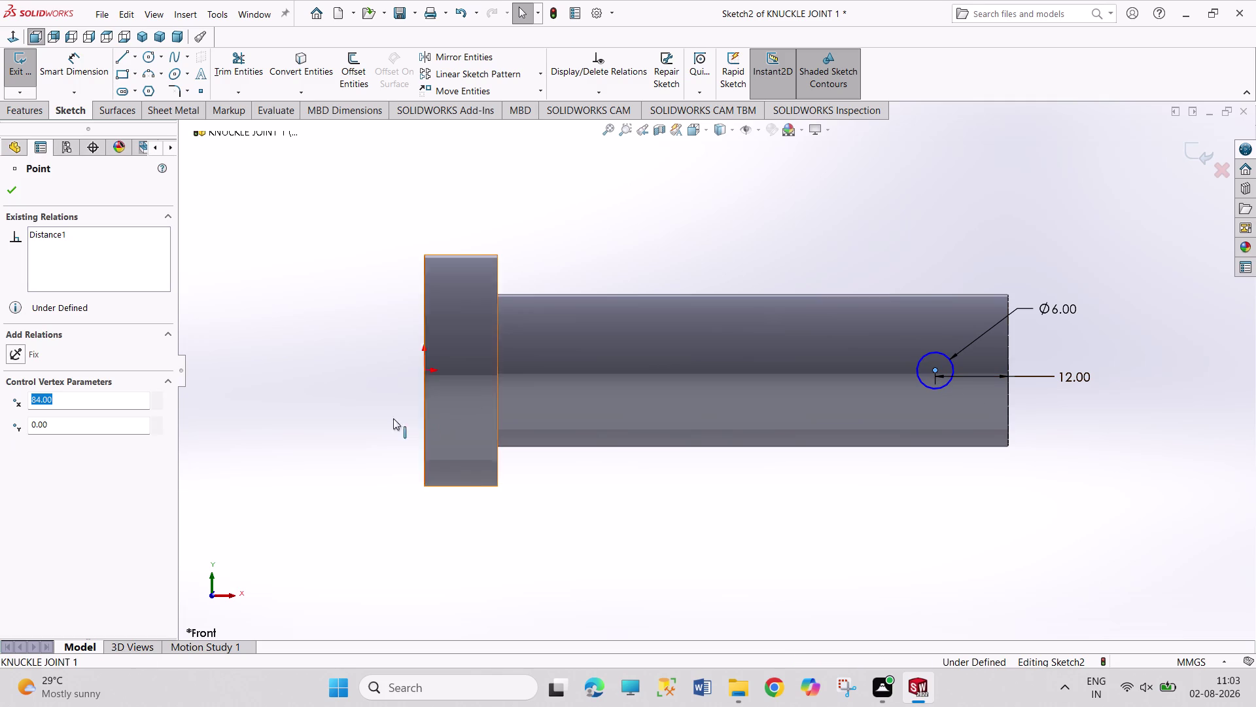
click(421, 372)
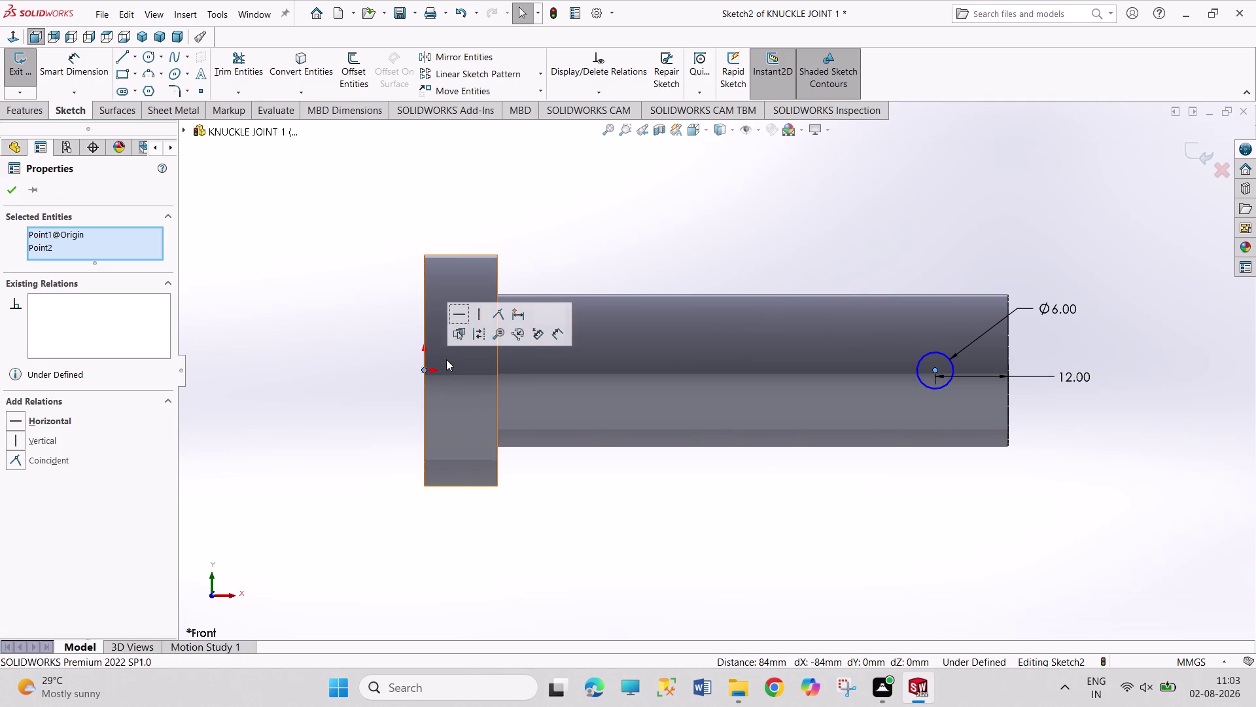
click(458, 313)
click(748, 237)
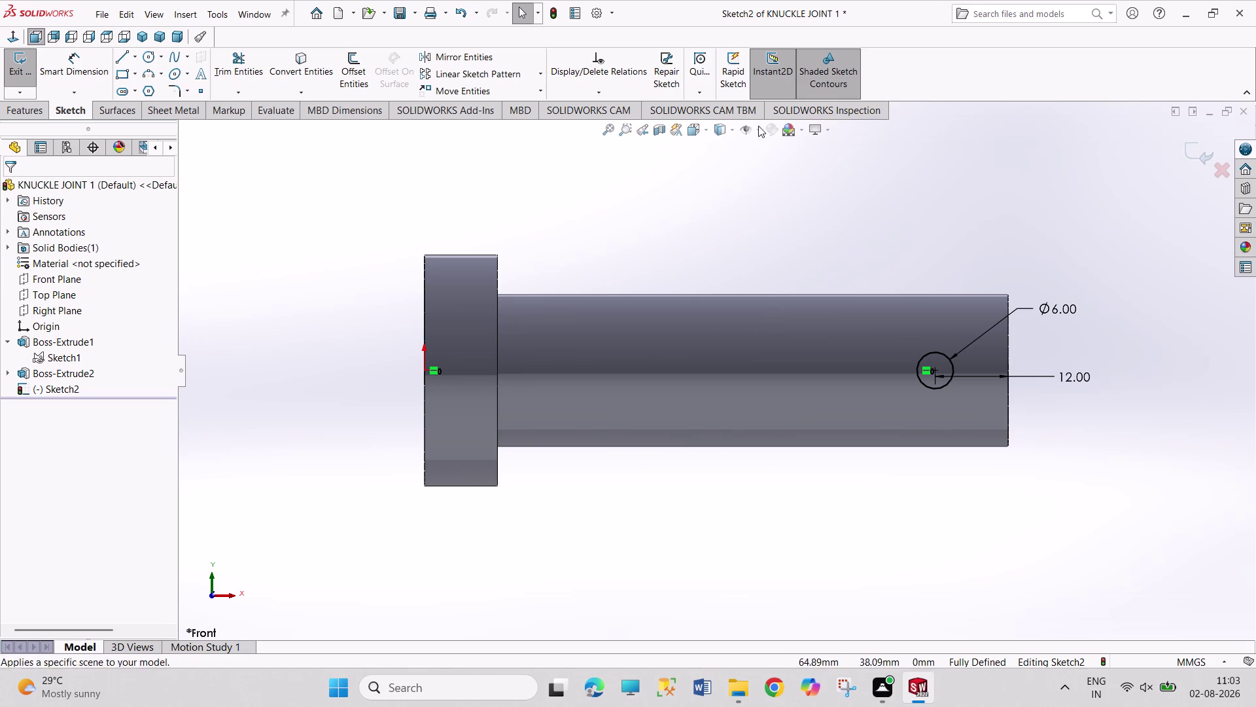
click(24, 73)
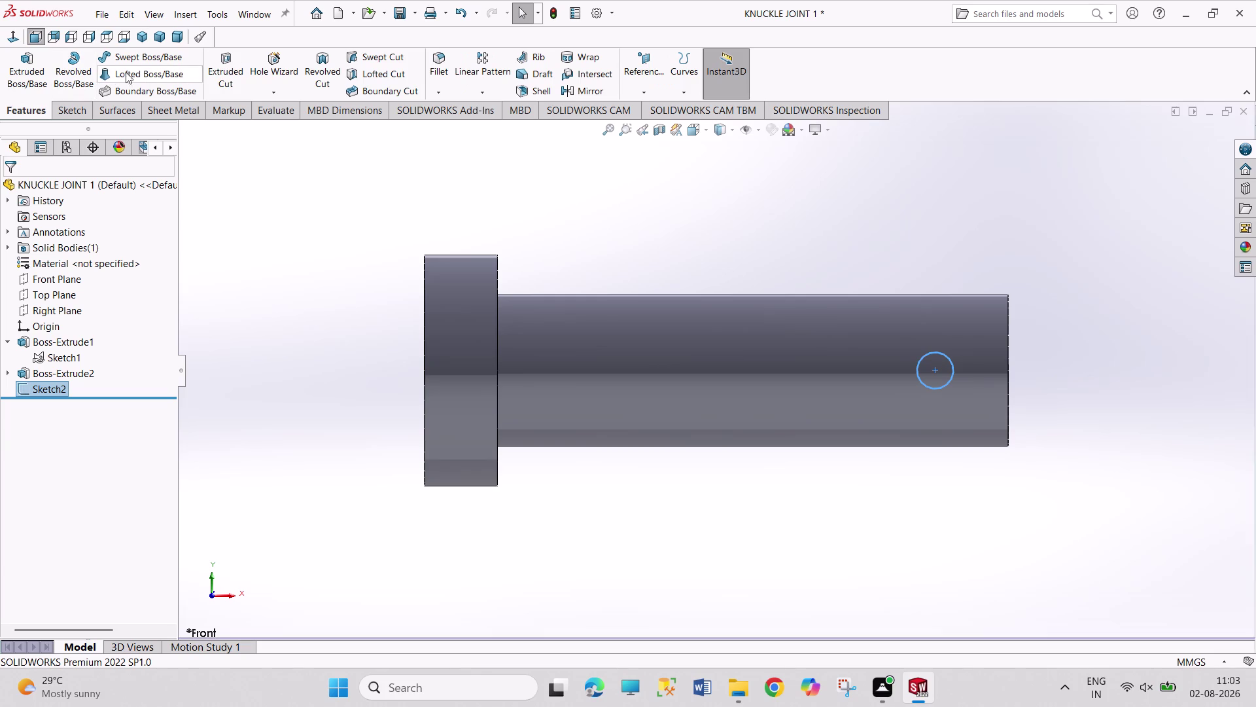
Extrude-cut the circle through the pin with a Mid Plane end condition.
click(223, 77)
middle_drag(813, 210, 731, 222)
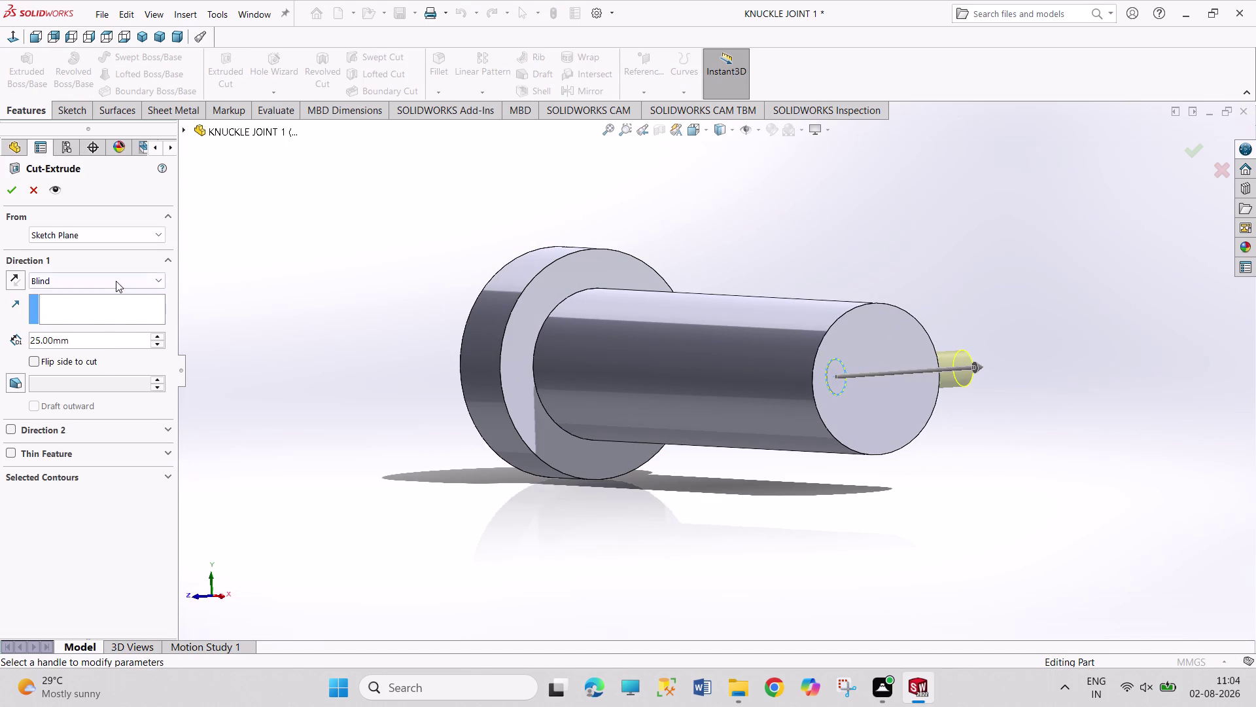
click(117, 280)
click(107, 381)
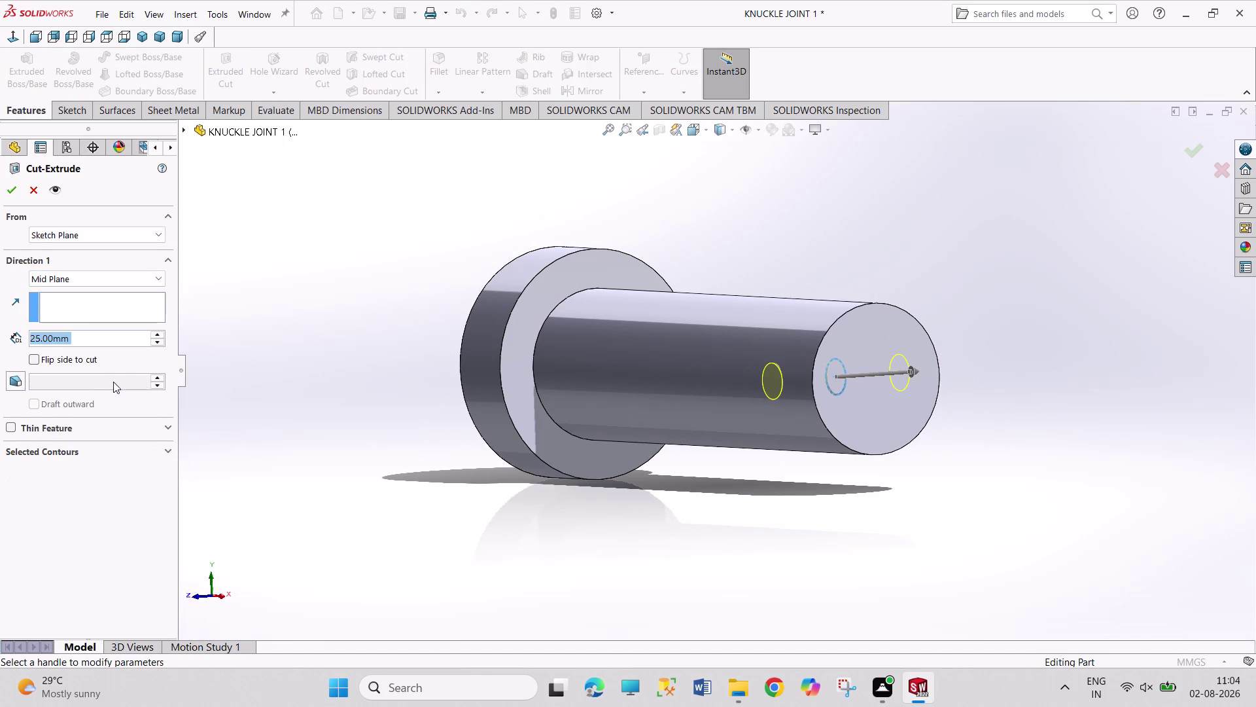
middle_drag(346, 388, 276, 405)
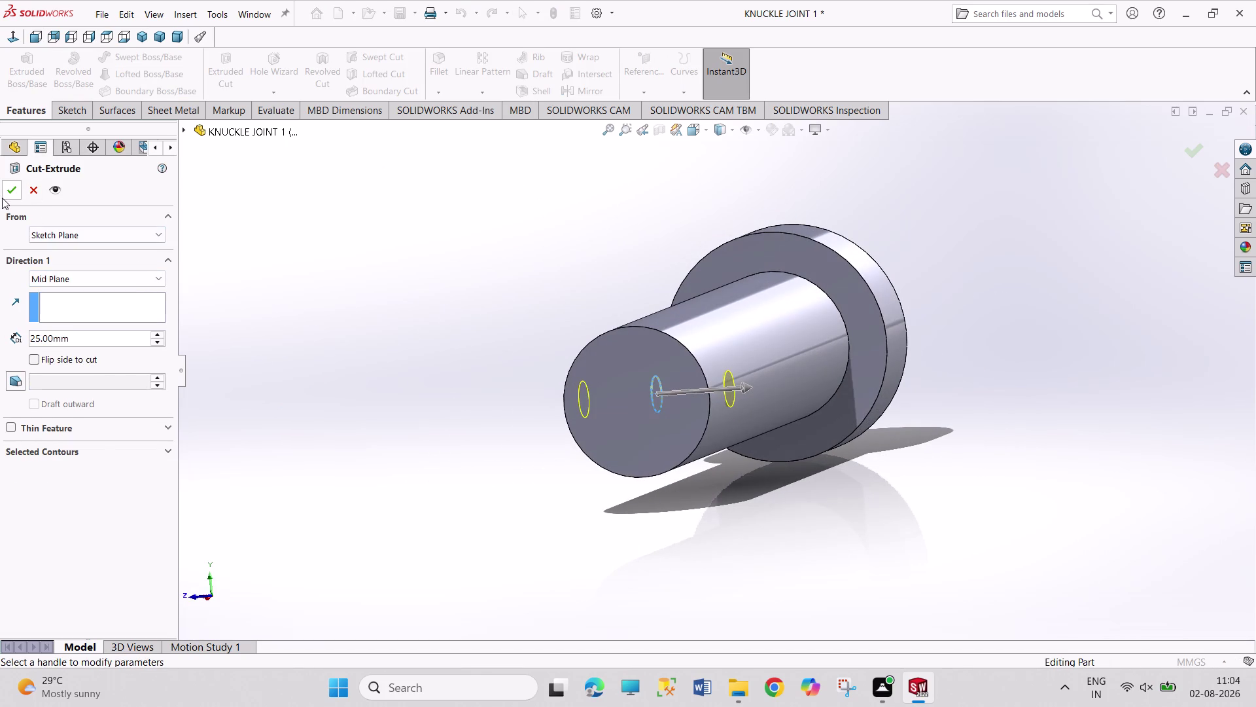
click(5, 195)
Inspect the new cross hole and save the KNUCKLE JOINT 1 part.
click(369, 340)
middle_drag(373, 340, 396, 353)
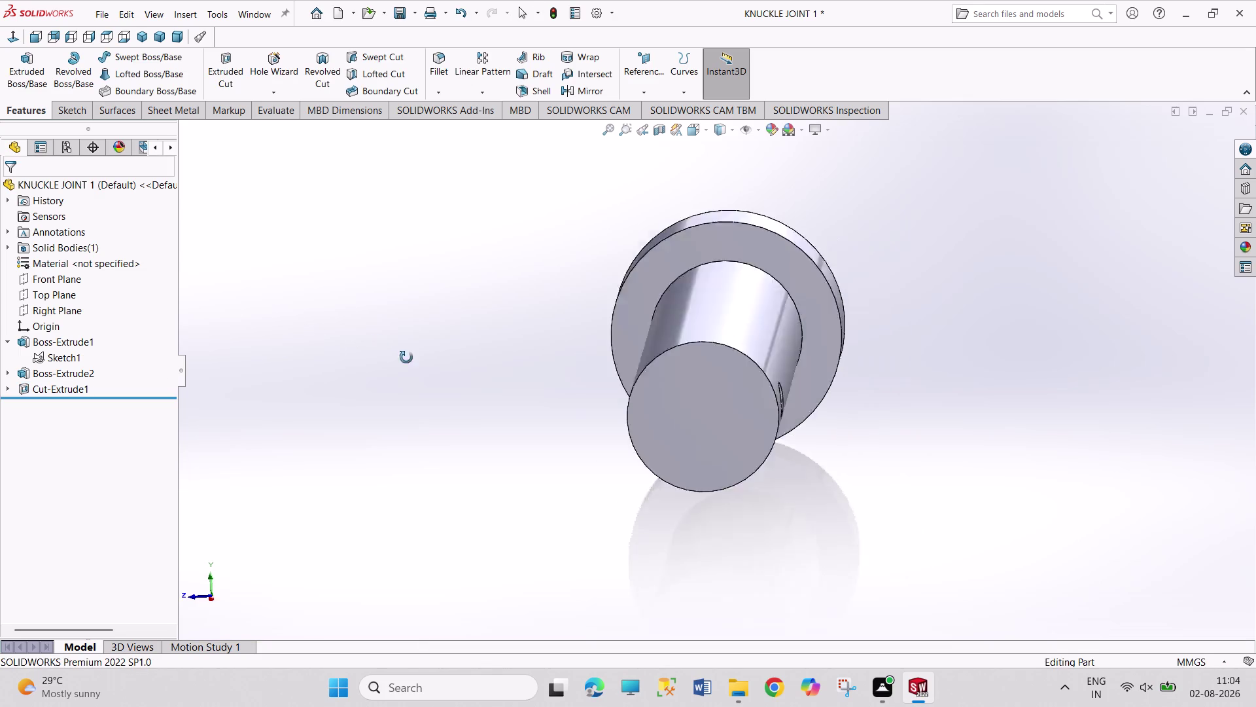
middle_drag(396, 353, 438, 373)
key(ctrl+s)
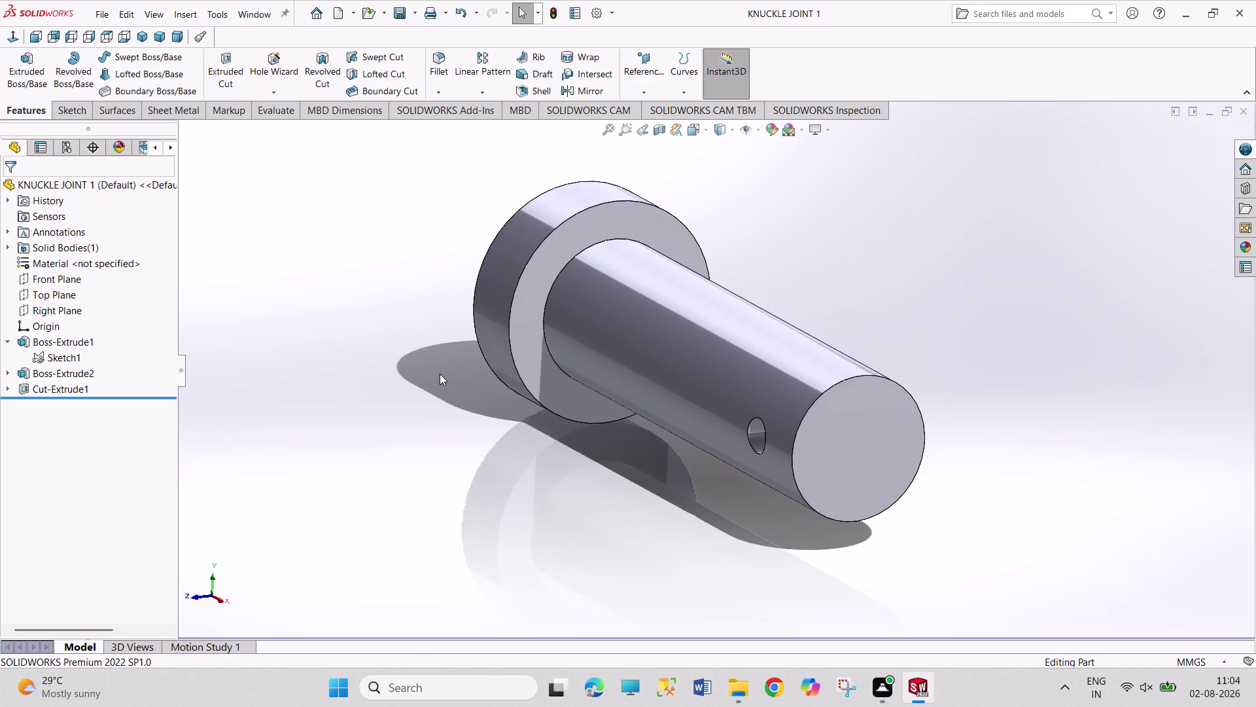
key(ctrl+n)
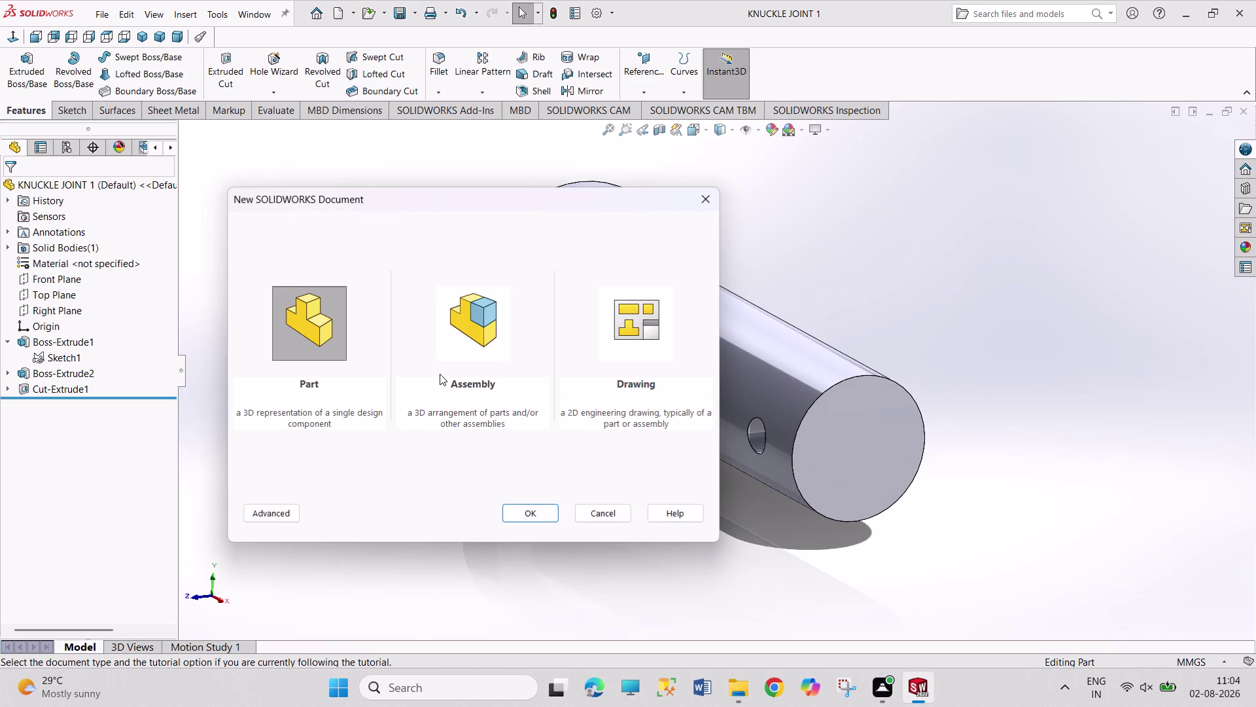
Cancel the new document, switch to Assem1, rebuild it and show the isometric view.
click(692, 205)
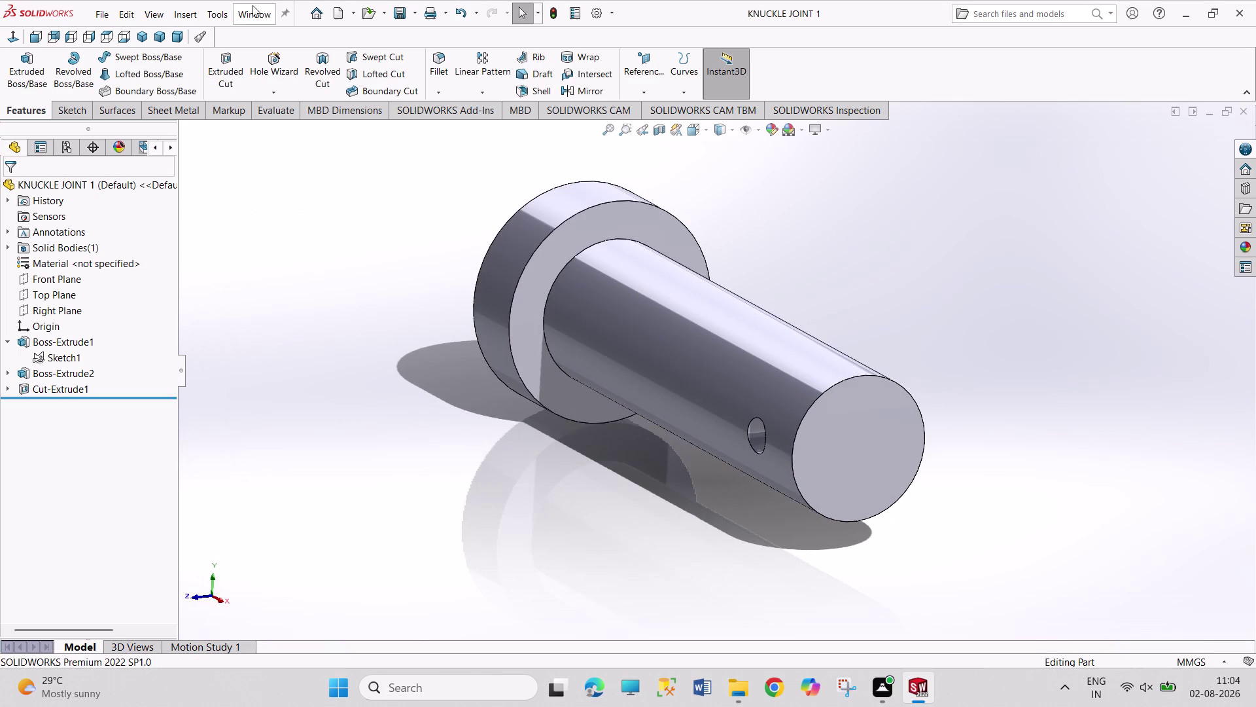
click(249, 9)
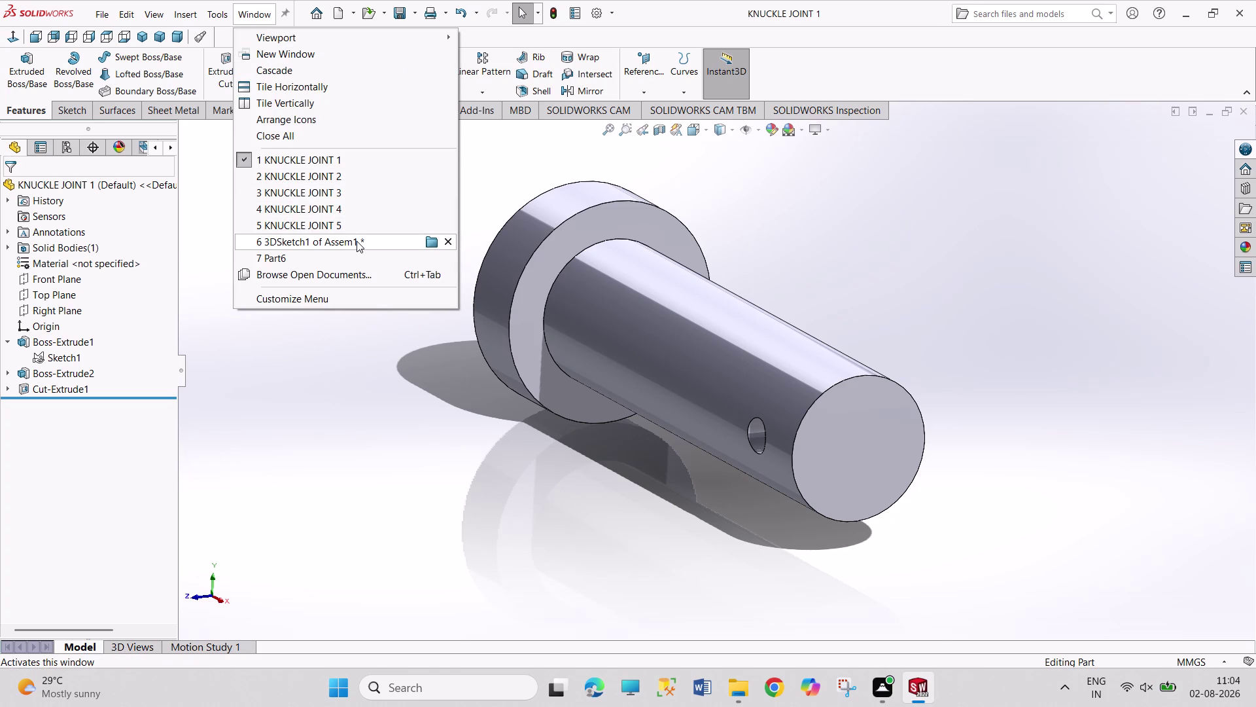
click(356, 241)
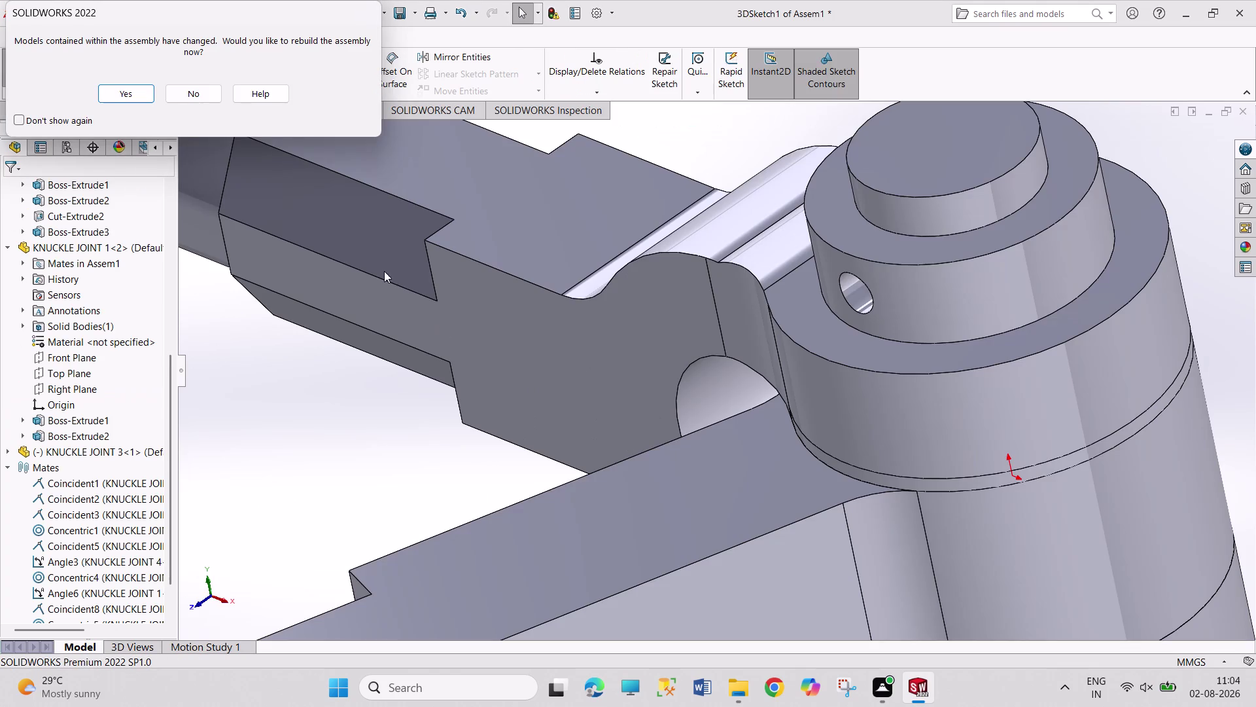
click(132, 101)
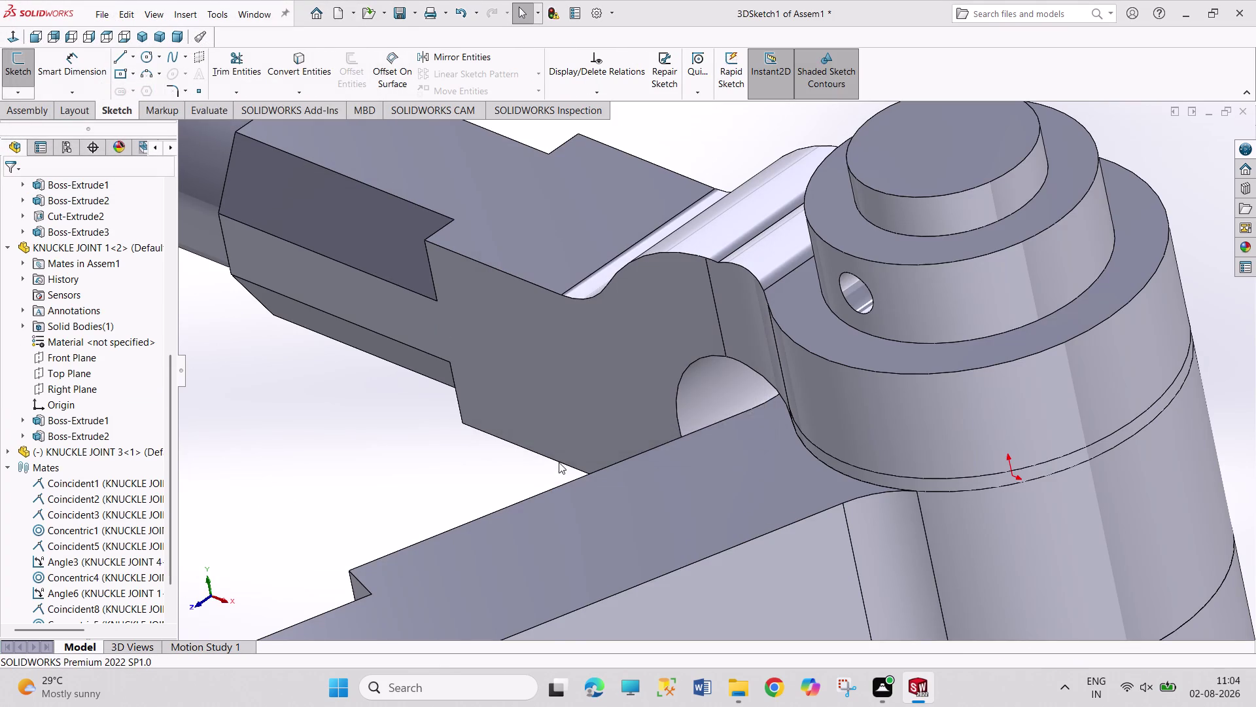
scroll(up, 3)
scroll(up, 3)
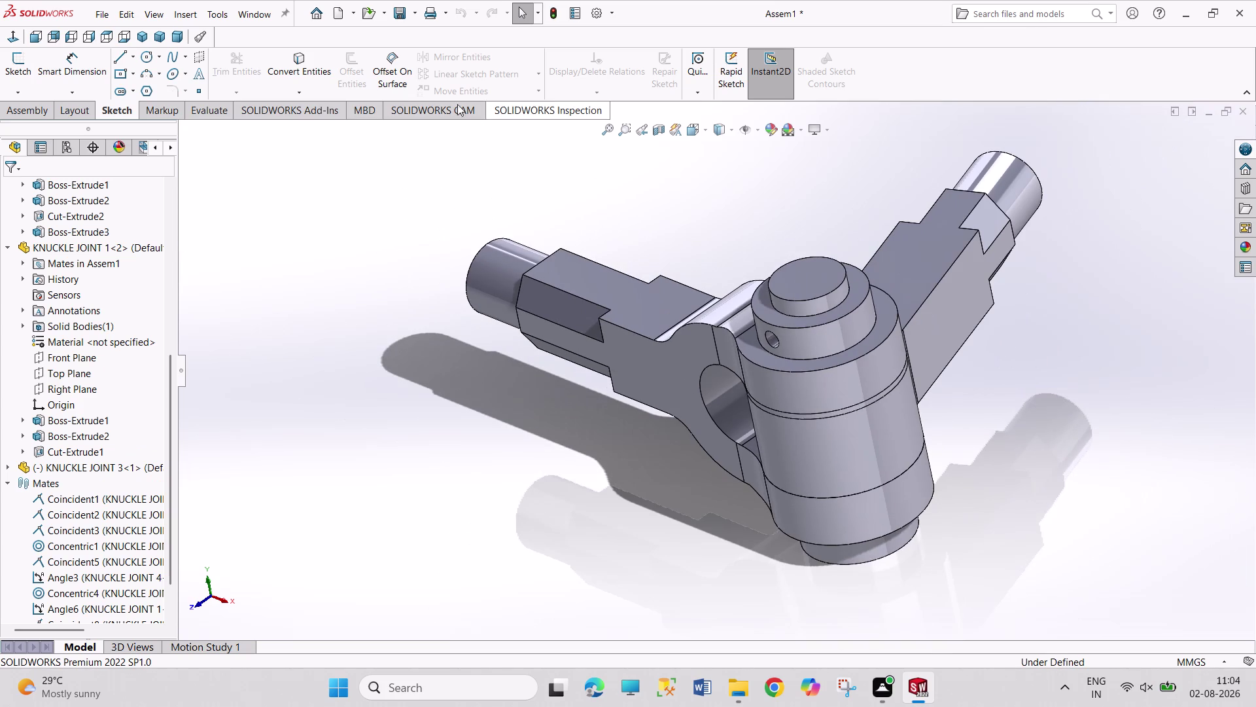
click(139, 34)
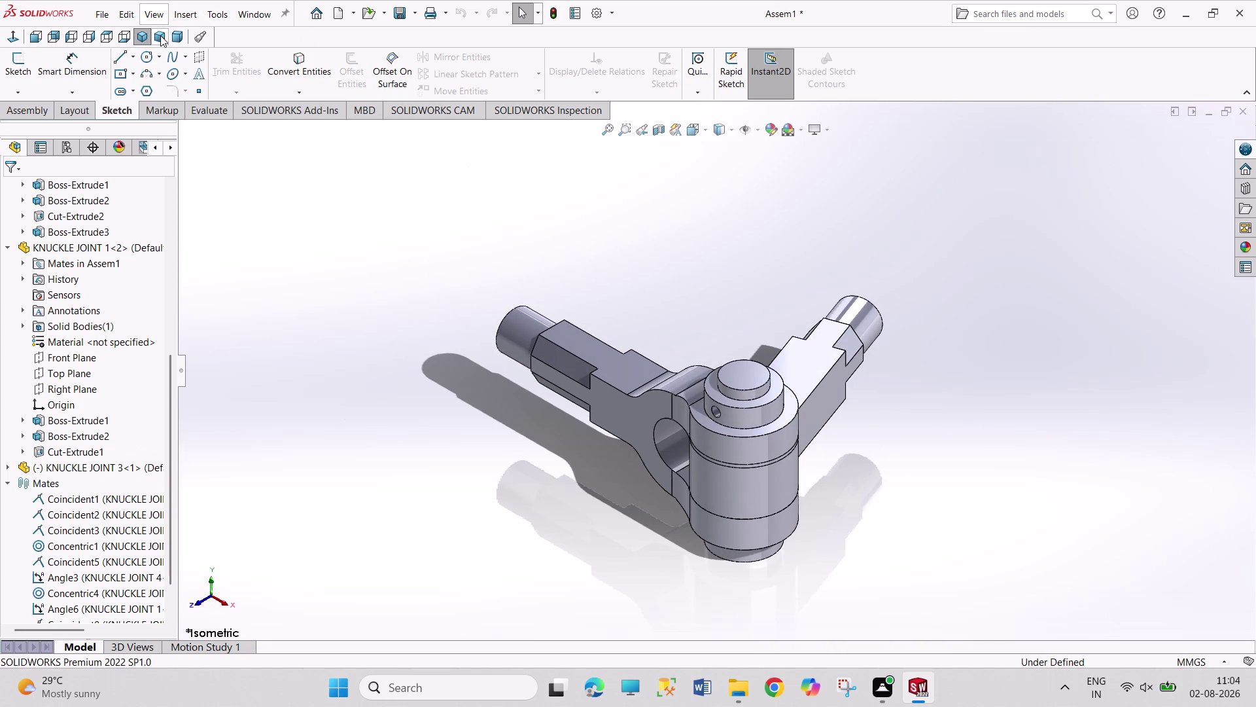
Orbit the assembly and open the Angle6 mate for editing.
click(160, 35)
middle_drag(718, 278, 717, 282)
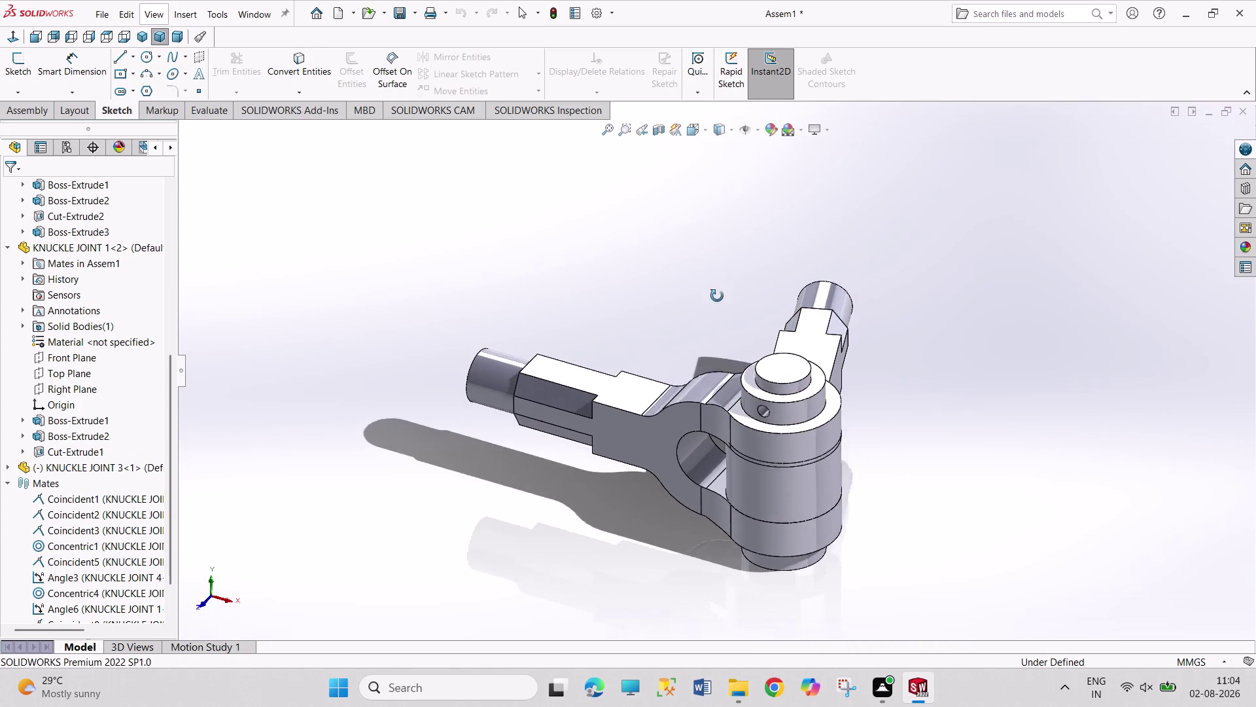
middle_drag(717, 282, 617, 626)
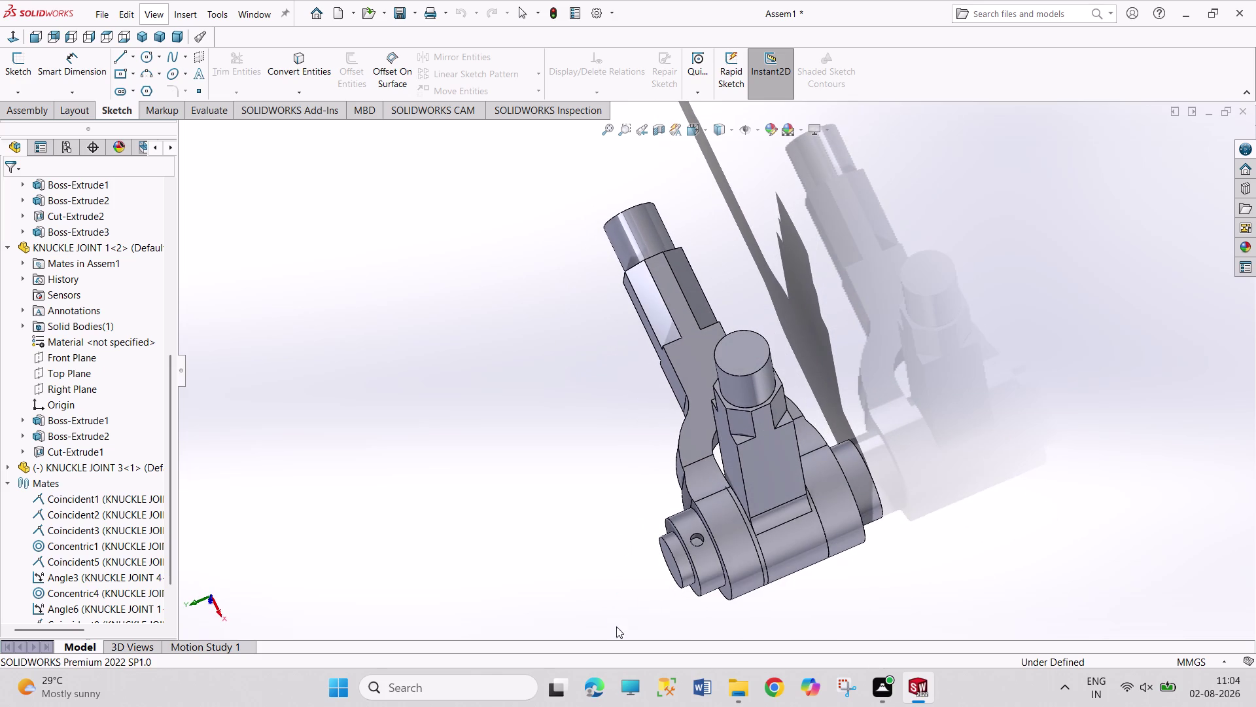
click(703, 562)
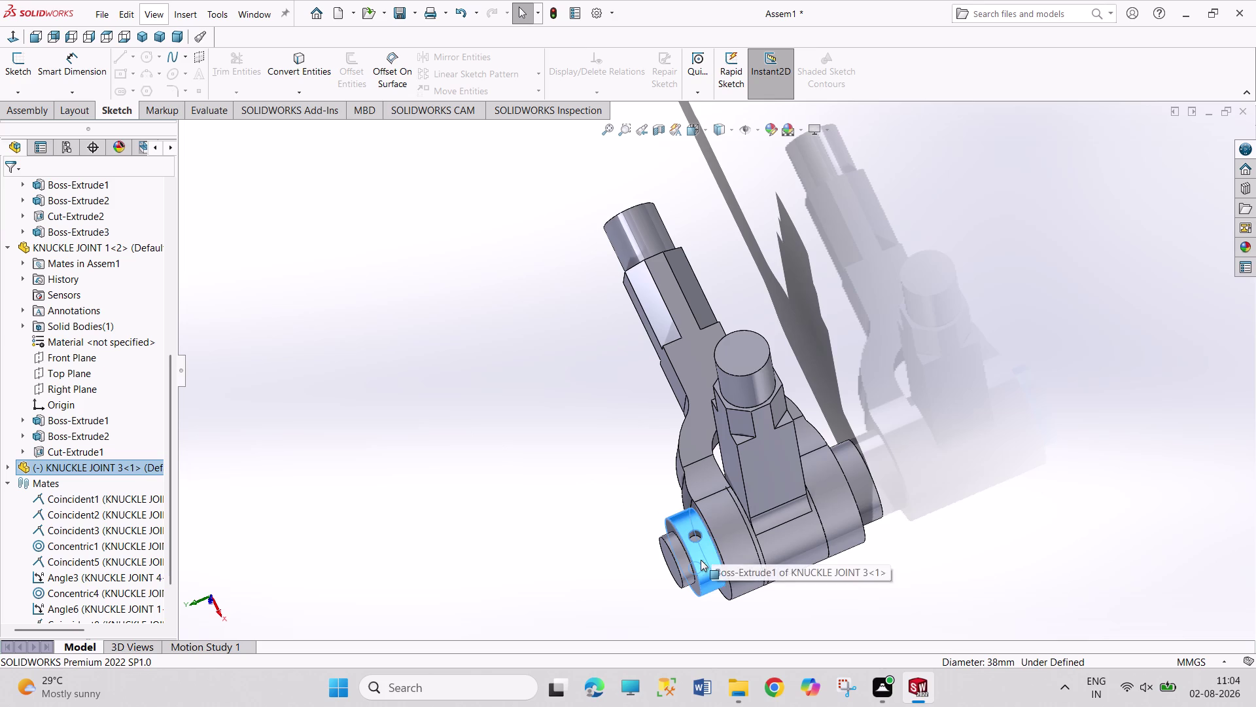
drag(701, 560, 702, 566)
scroll(down, 3)
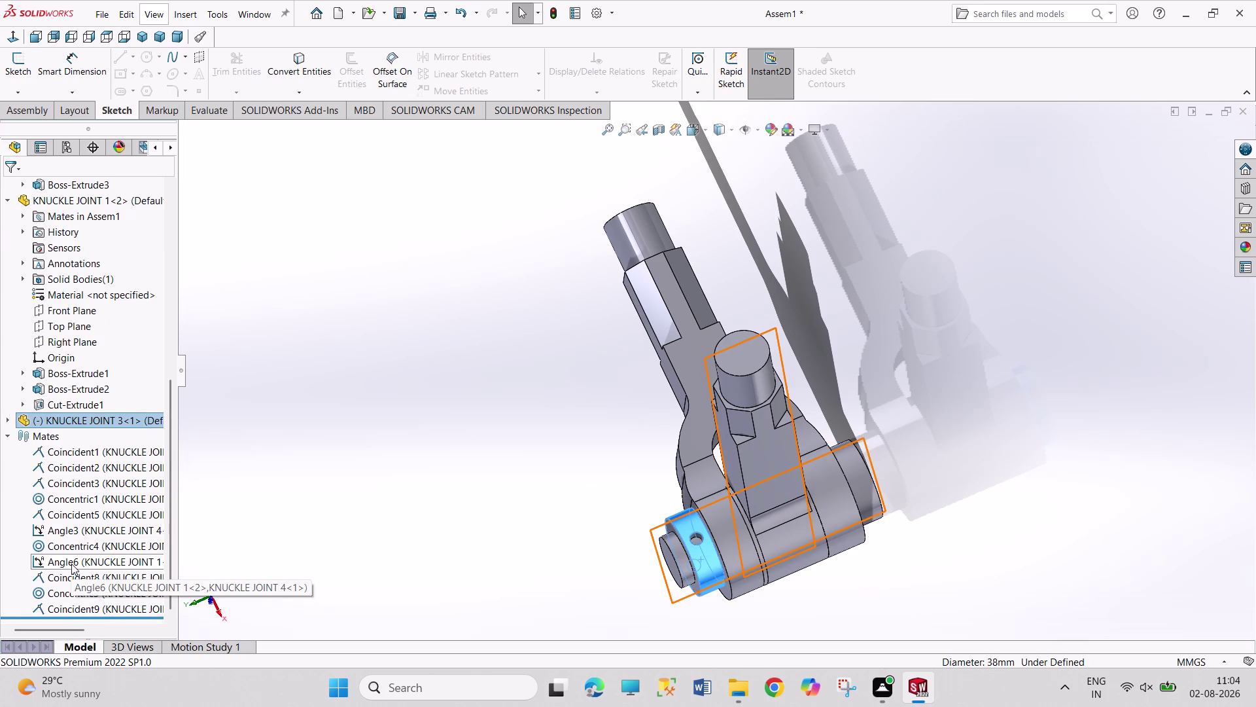
click(71, 563)
click(83, 528)
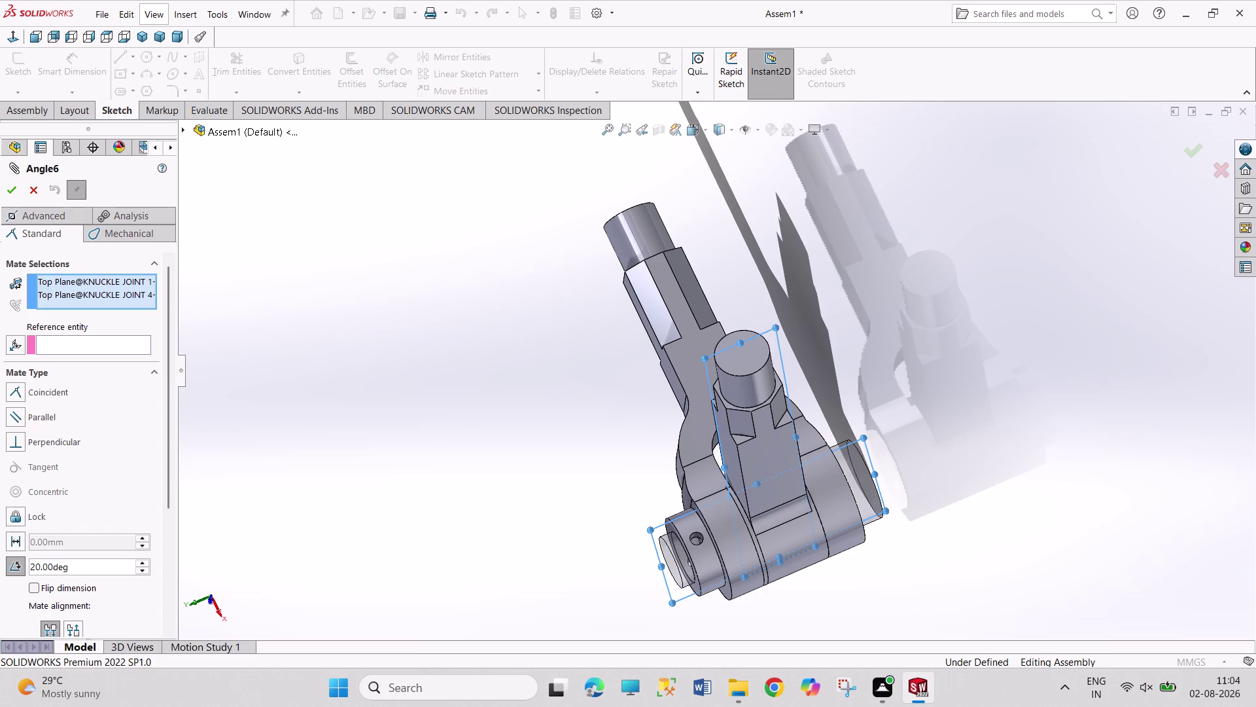
Try a 90° angle on the Angle6 mate.
drag(39, 566, 21, 561)
drag(21, 561, 14, 558)
text(90)
key(Return)
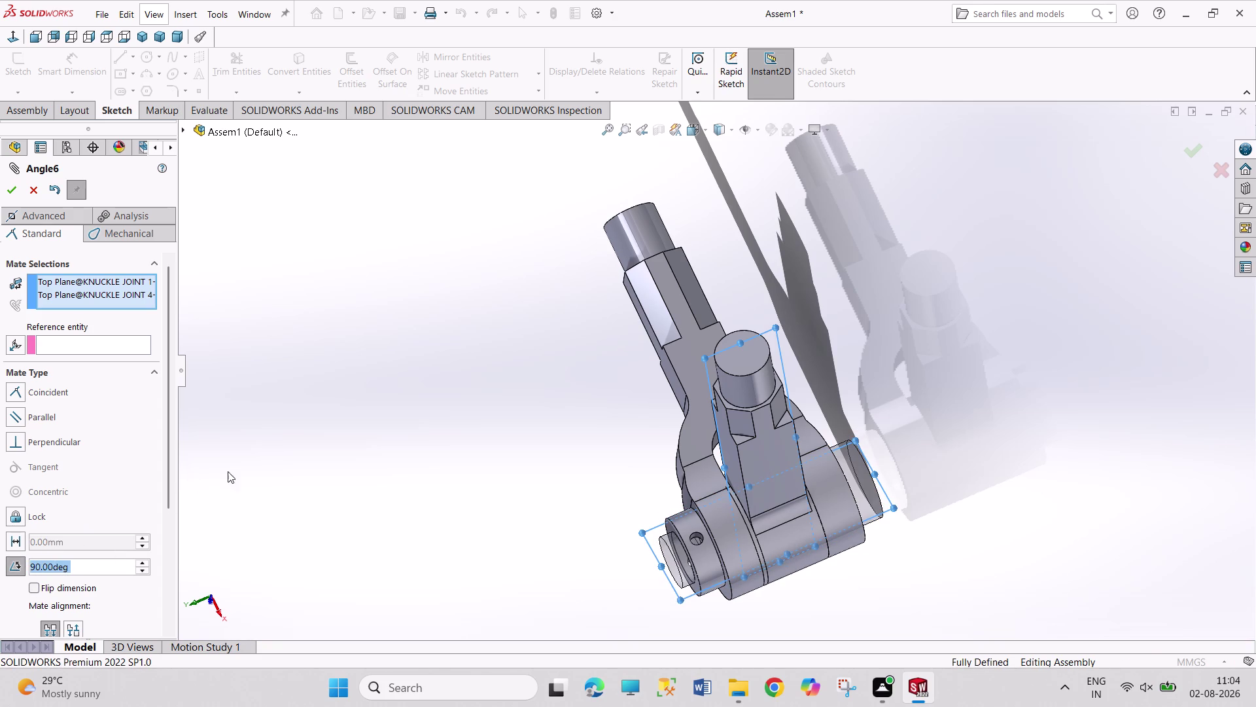
scroll(up, 3)
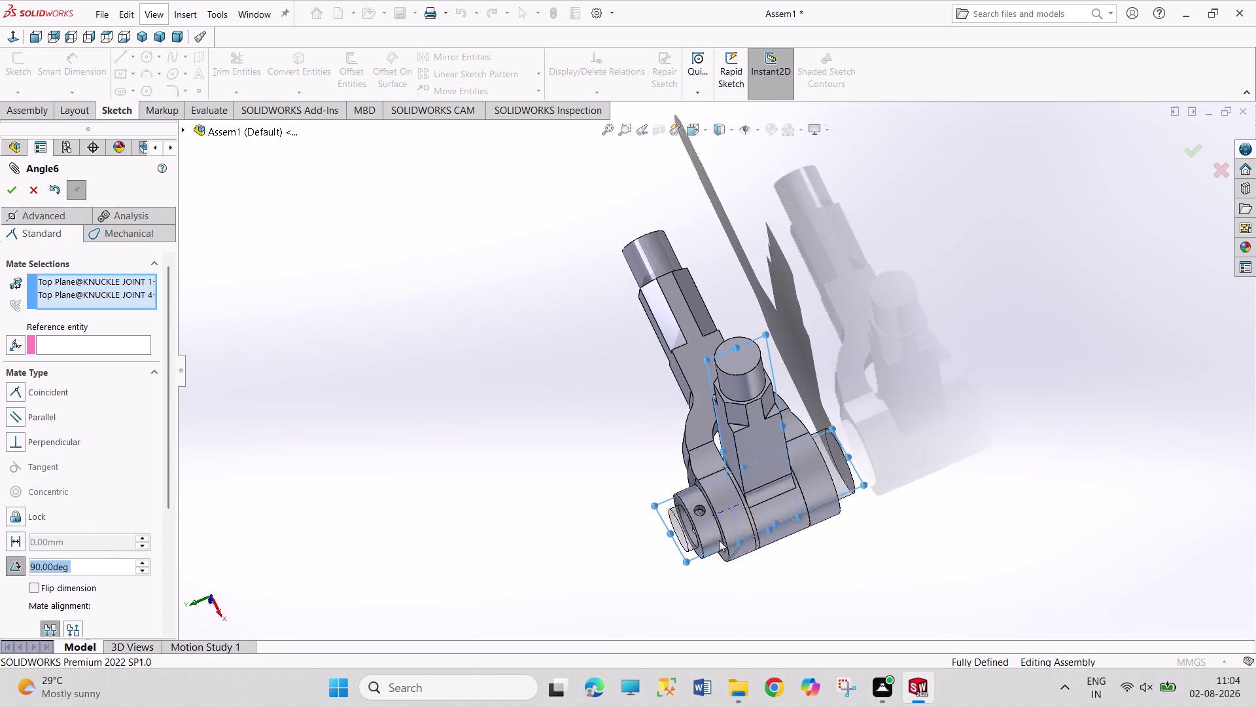
scroll(up, 3)
scroll(down, 3)
scroll(down, 3)
scroll(down, 3)
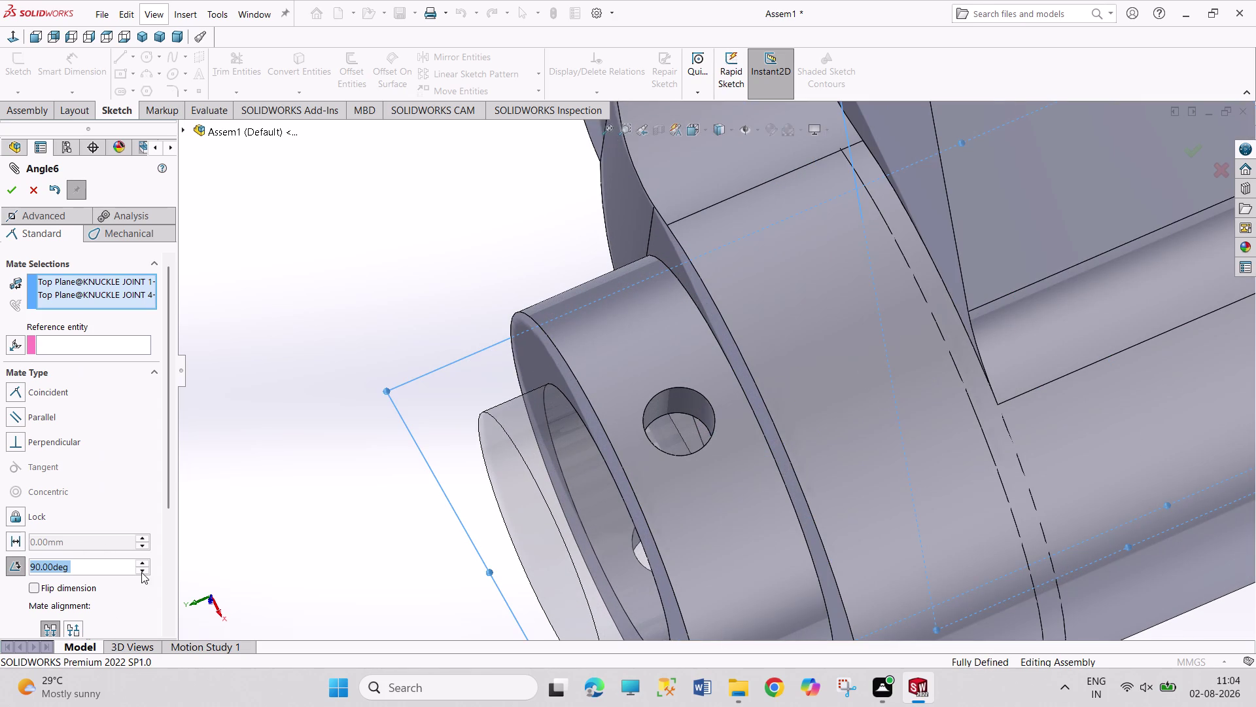
Change the mate angle to 120°, then to 180°.
triple_click(142, 562)
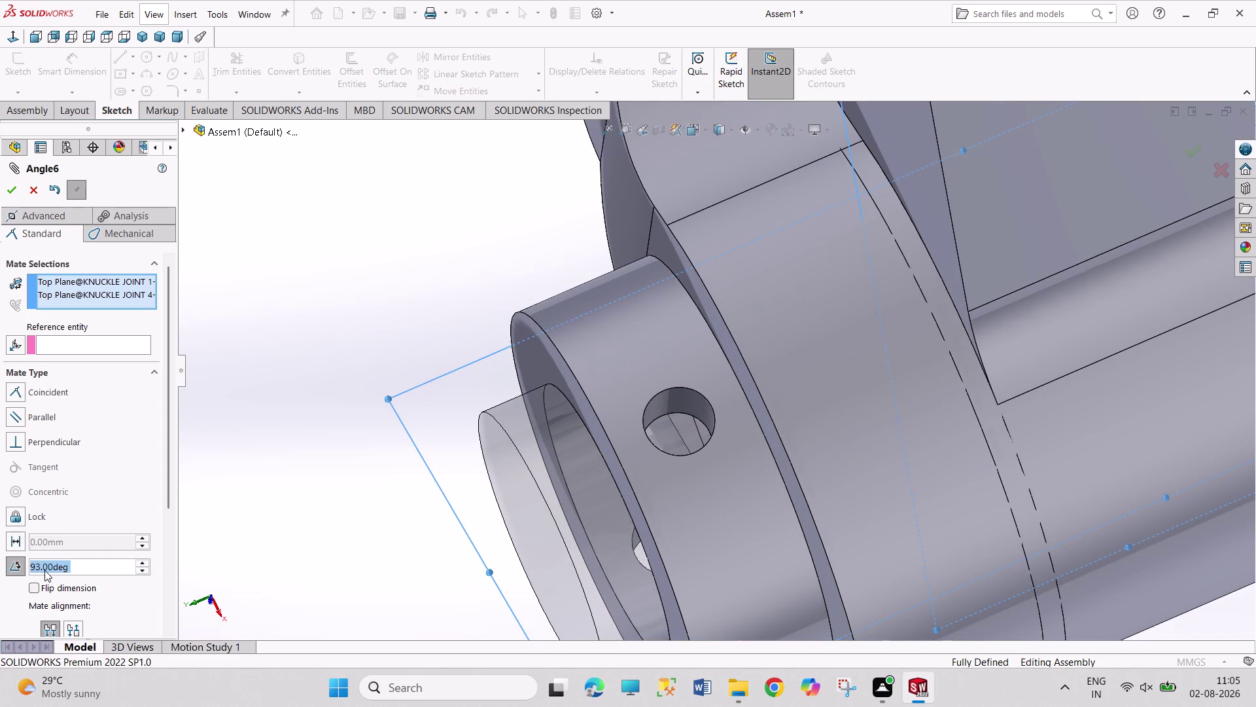
text(12)
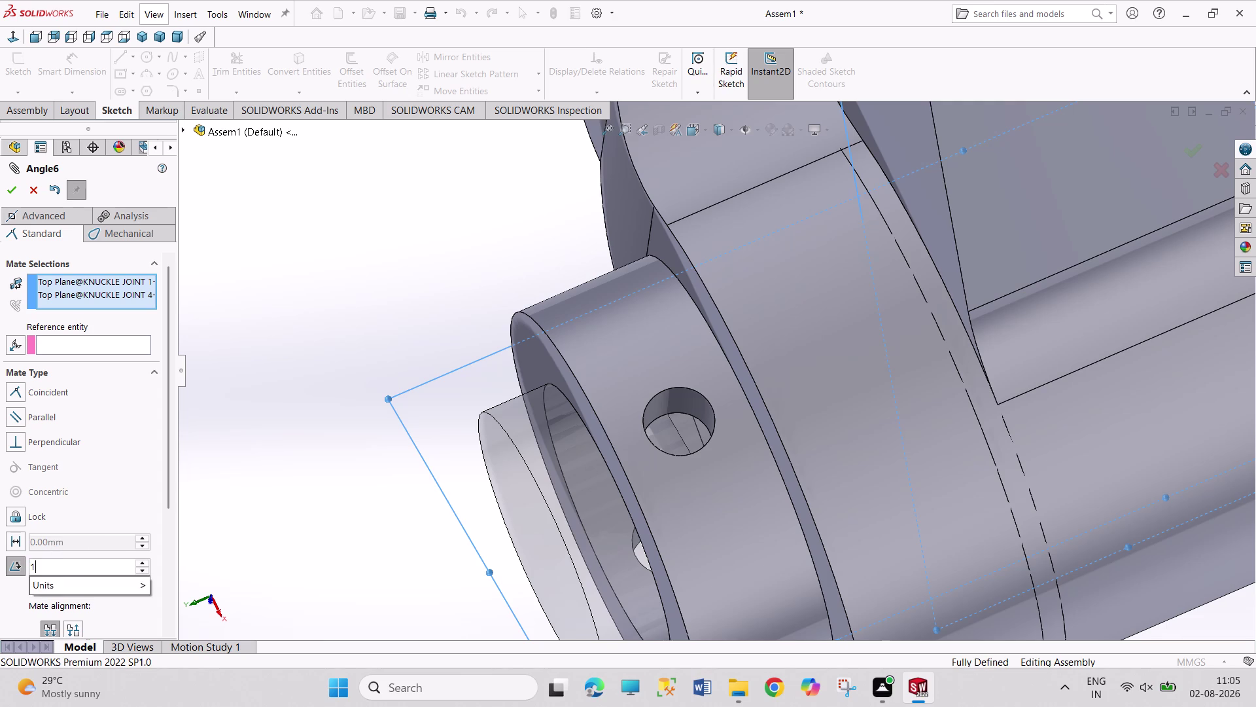
text(0)
key(Return)
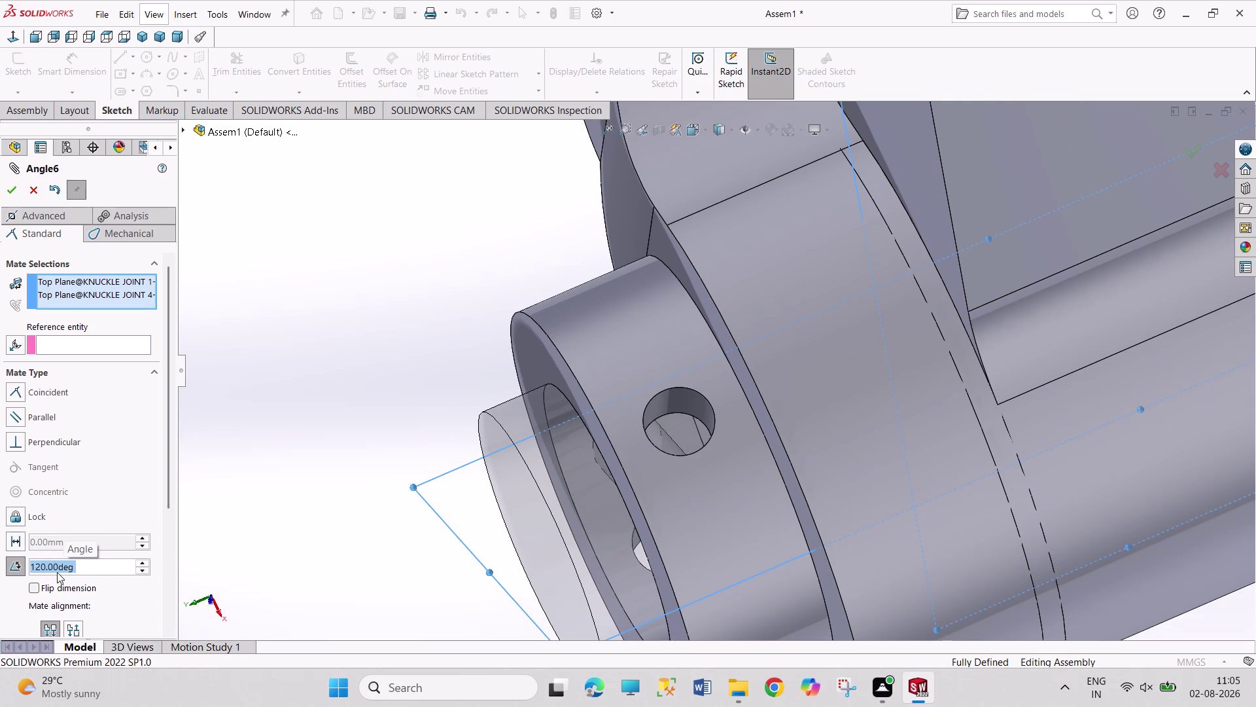
text(180)
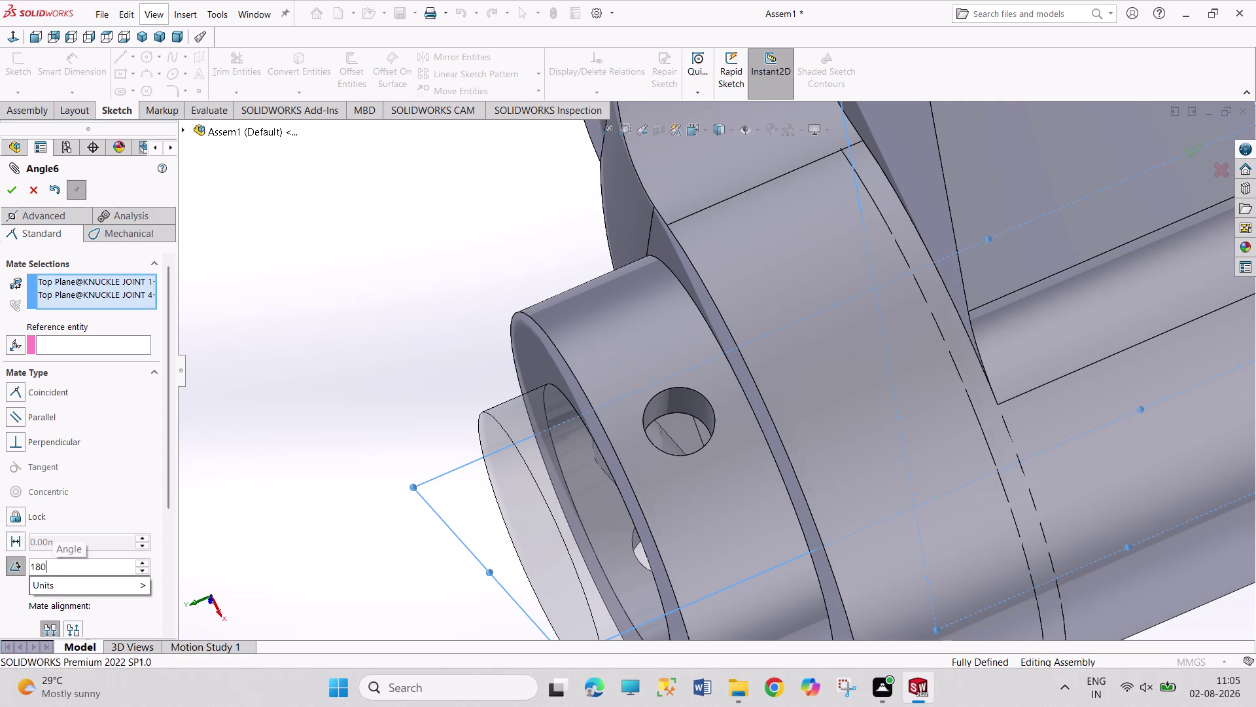
key(Return)
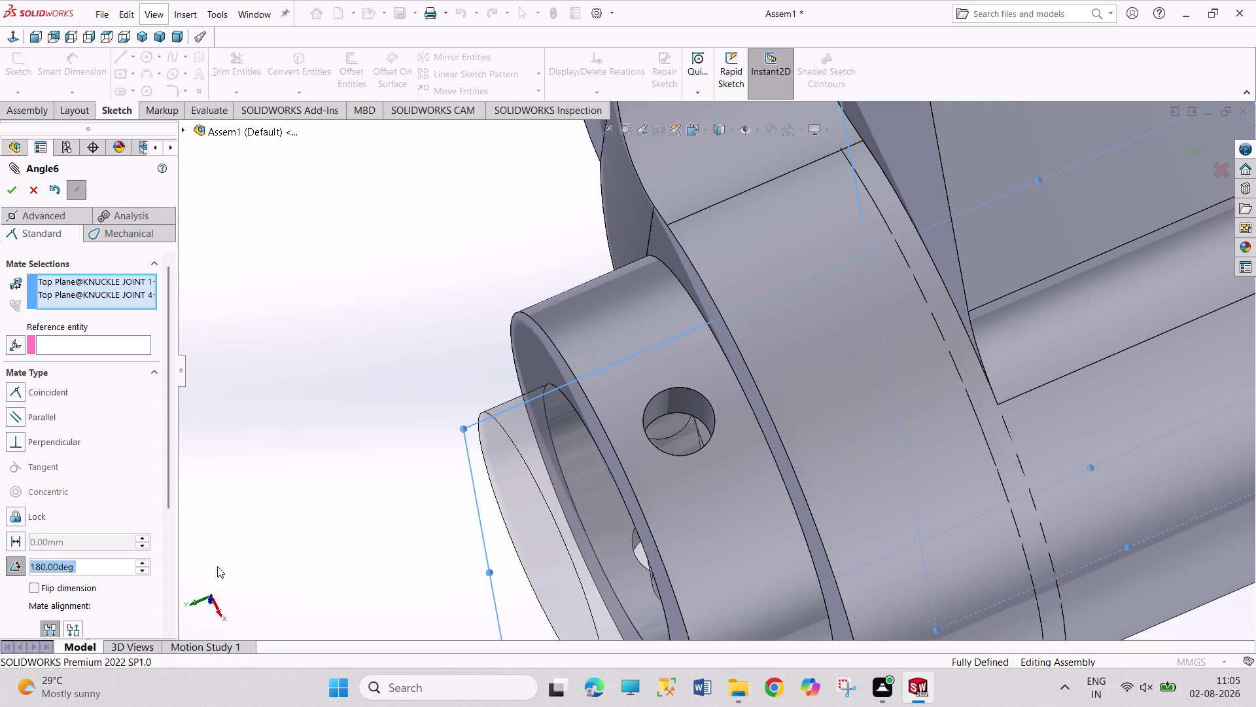
Inspect the rotated joint and accept the 180° Angle6 mate.
middle_drag(350, 507, 423, 312)
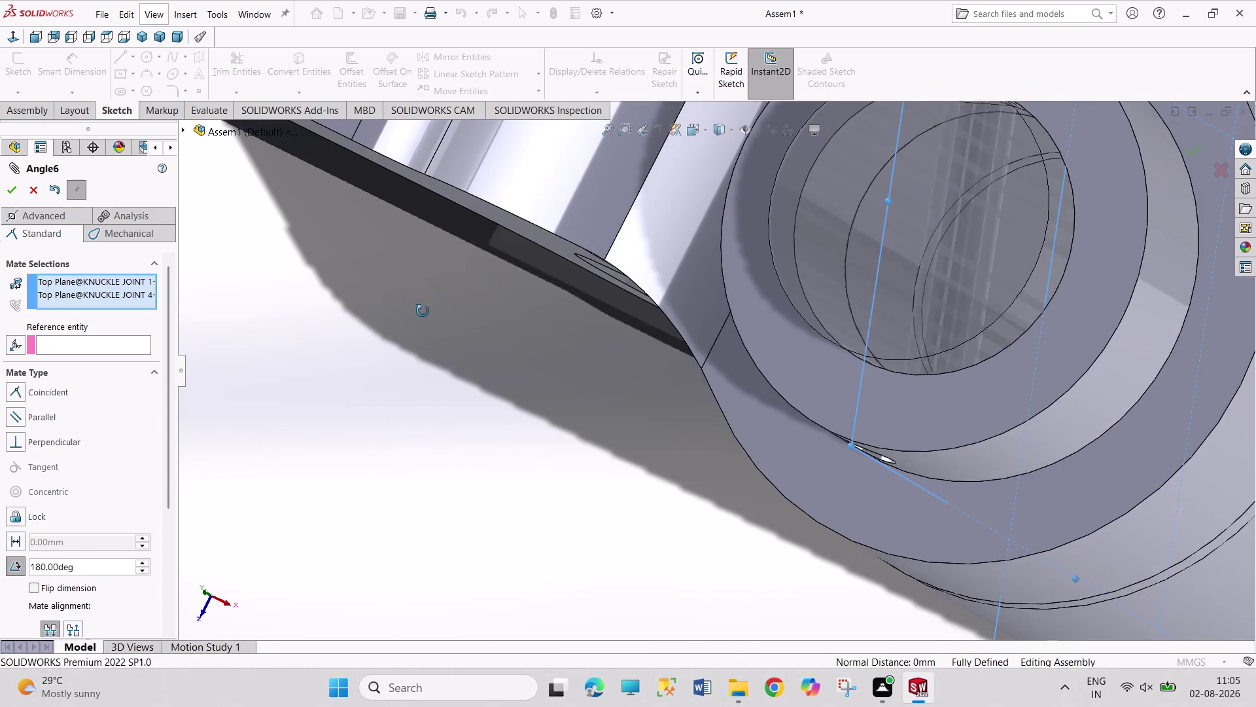
middle_drag(423, 311, 360, 548)
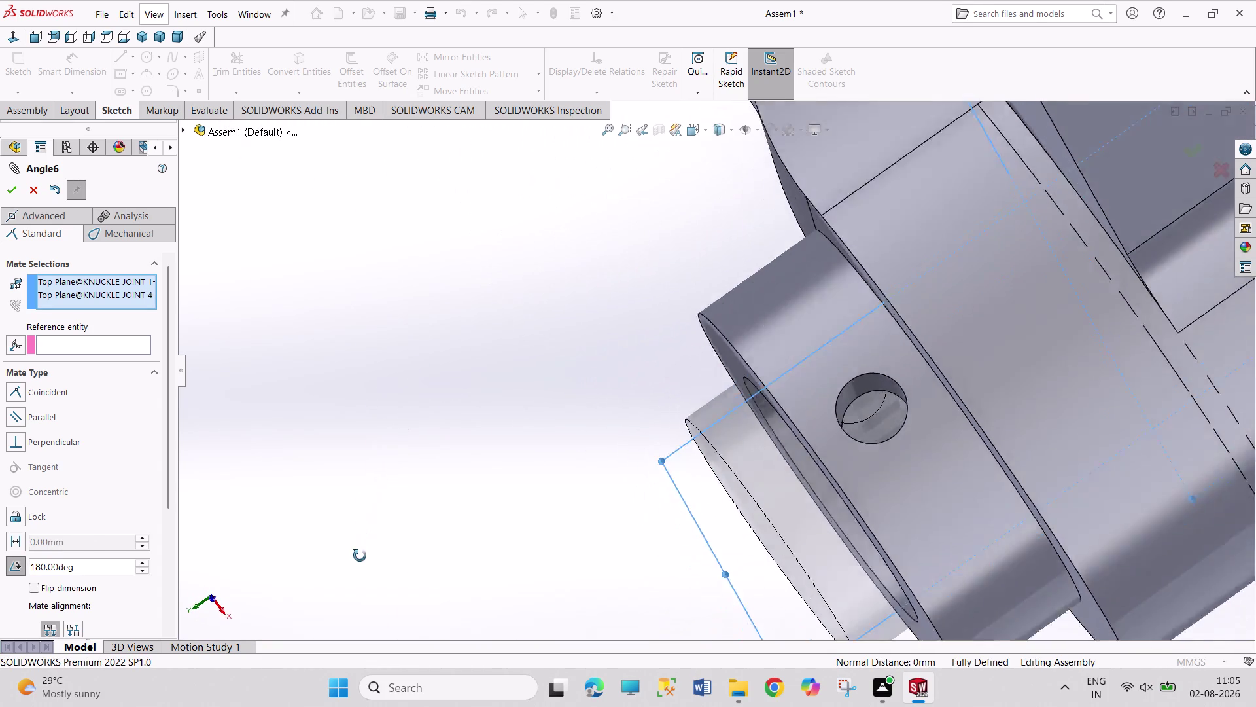
middle_drag(360, 548, 366, 591)
click(5, 188)
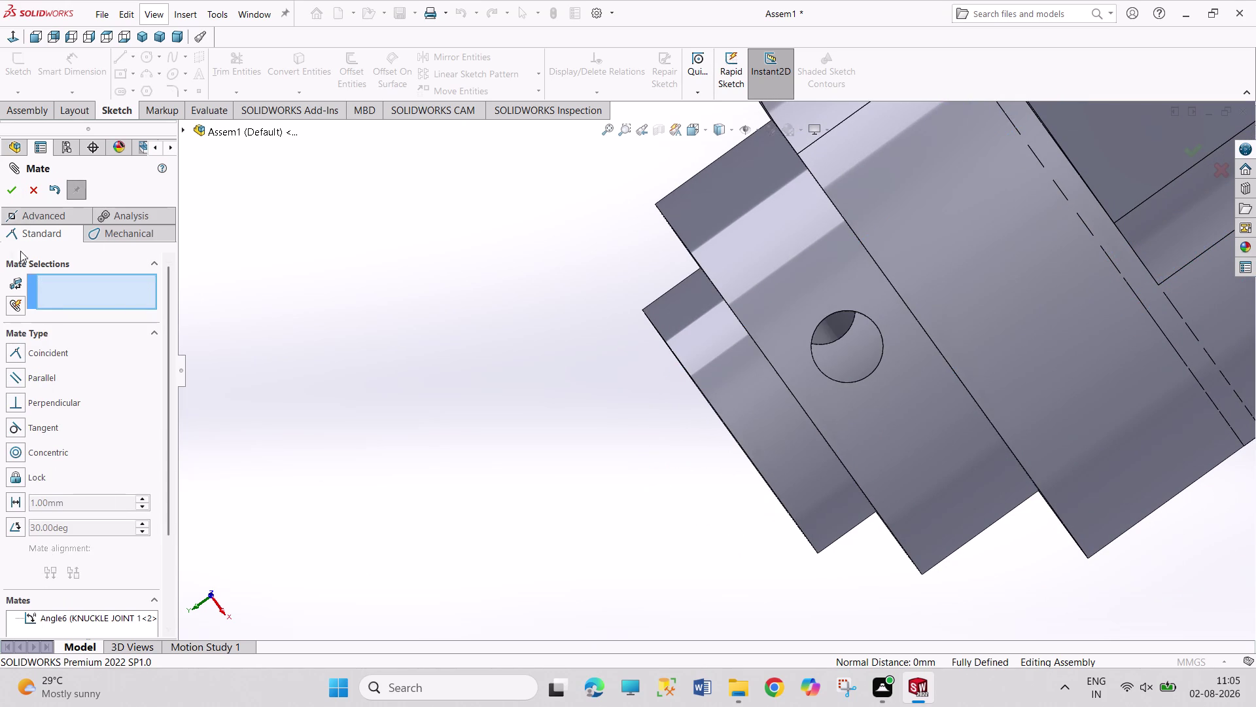
click(8, 194)
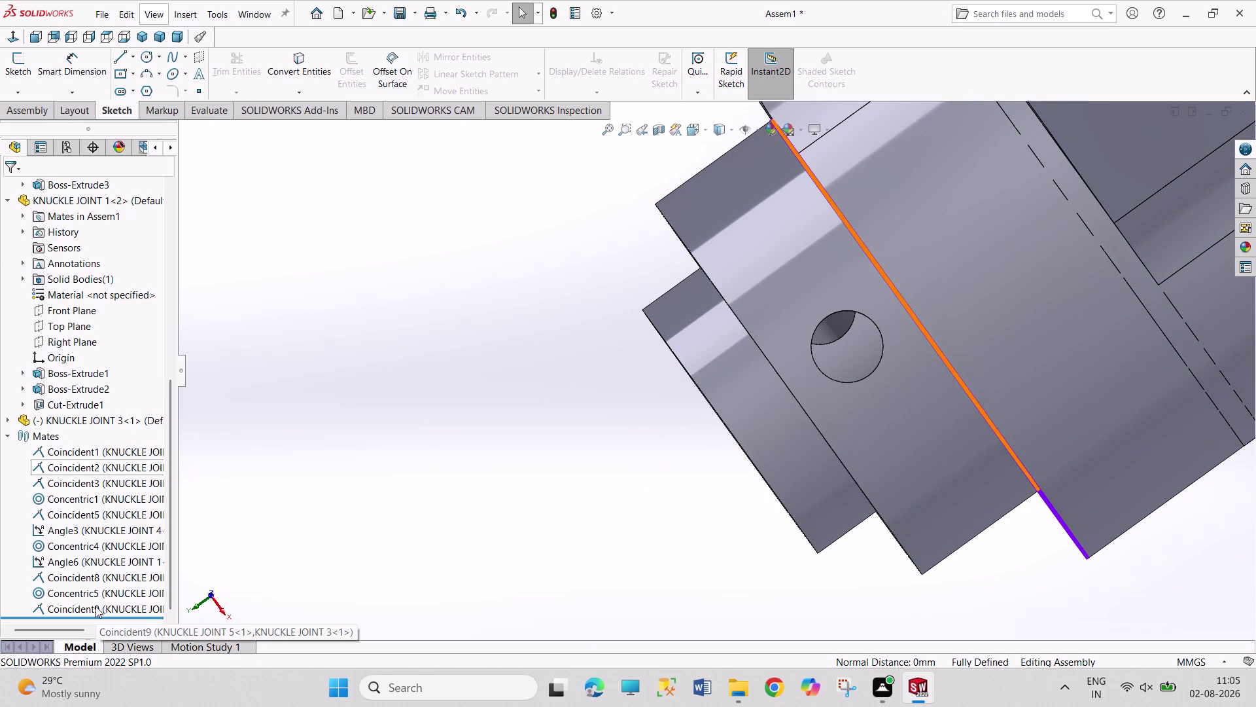
Reopen the Angle6 mate and step its angle down with the spin arrow.
right_click(83, 561)
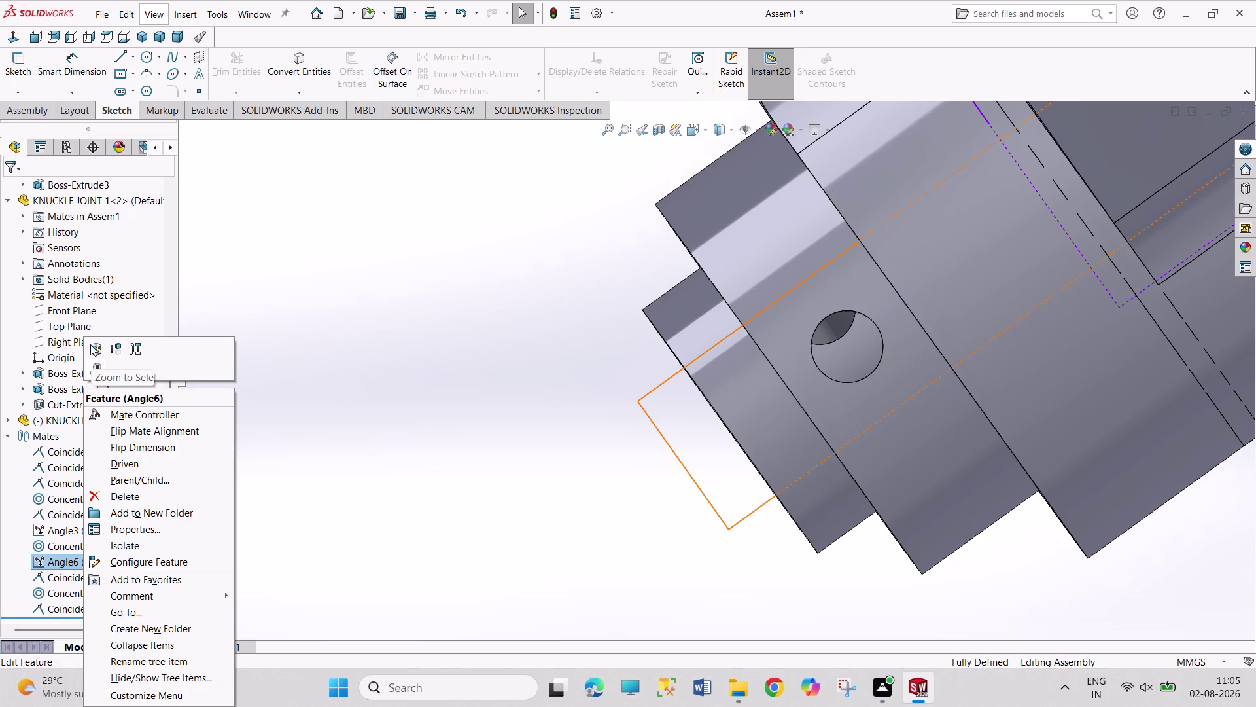
click(91, 344)
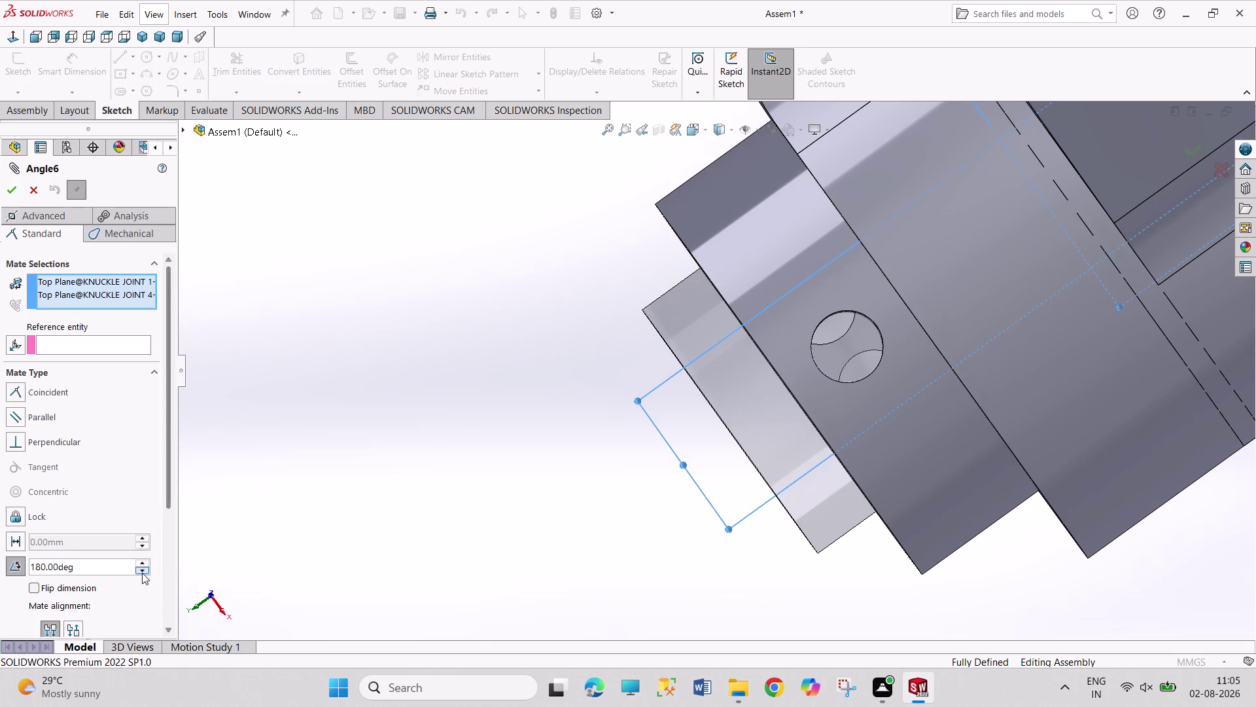
click(144, 571)
triple_click(144, 571)
triple_click(144, 570)
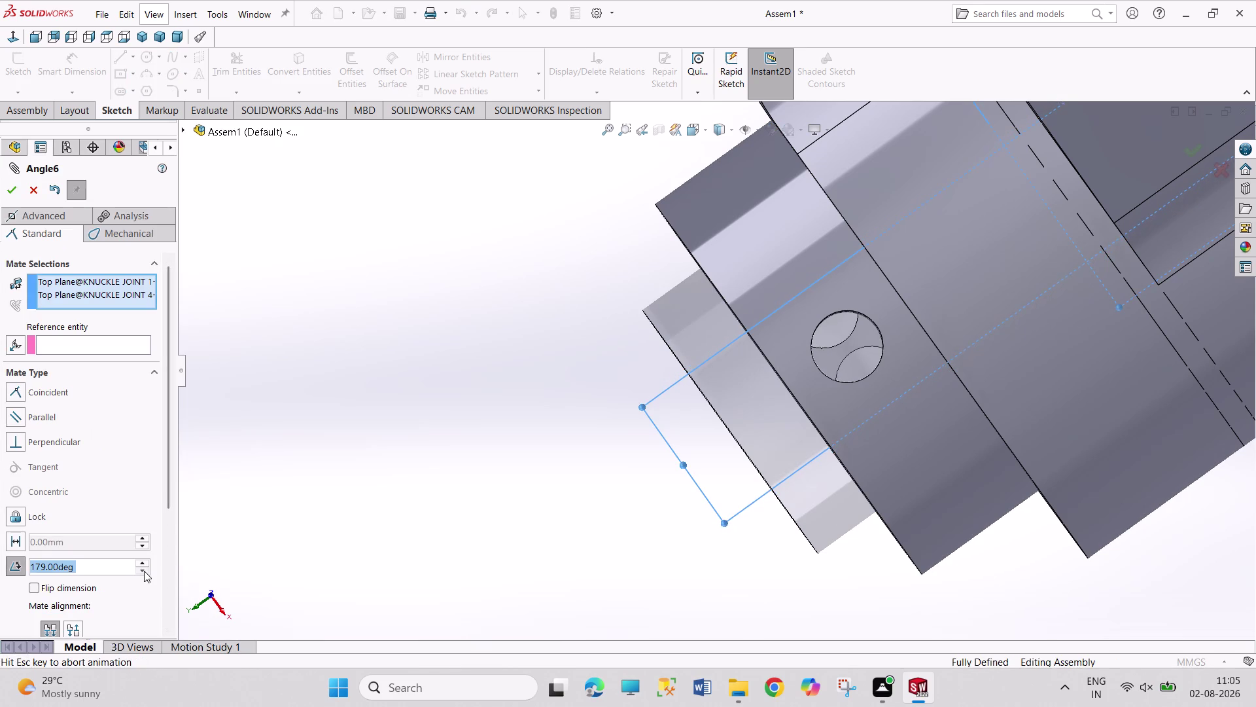
triple_click(144, 571)
triple_click(144, 571)
triple_click(144, 570)
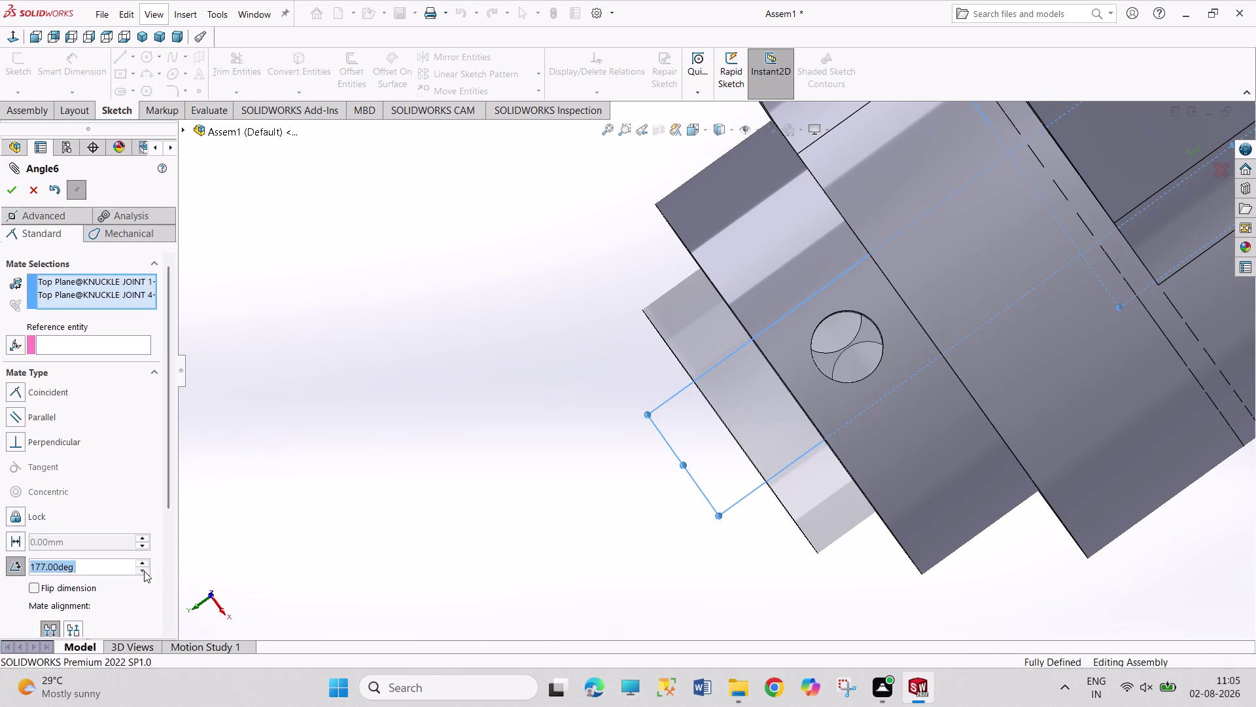
triple_click(144, 571)
triple_click(144, 570)
click(144, 571)
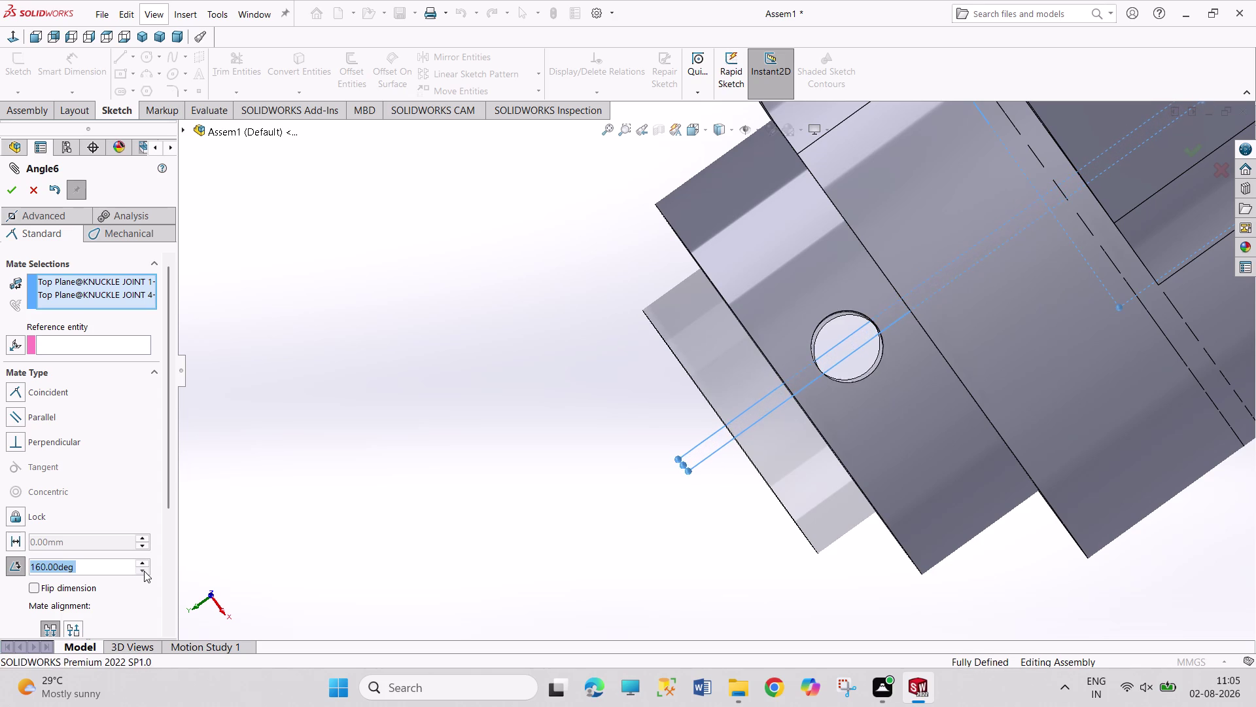
click(145, 562)
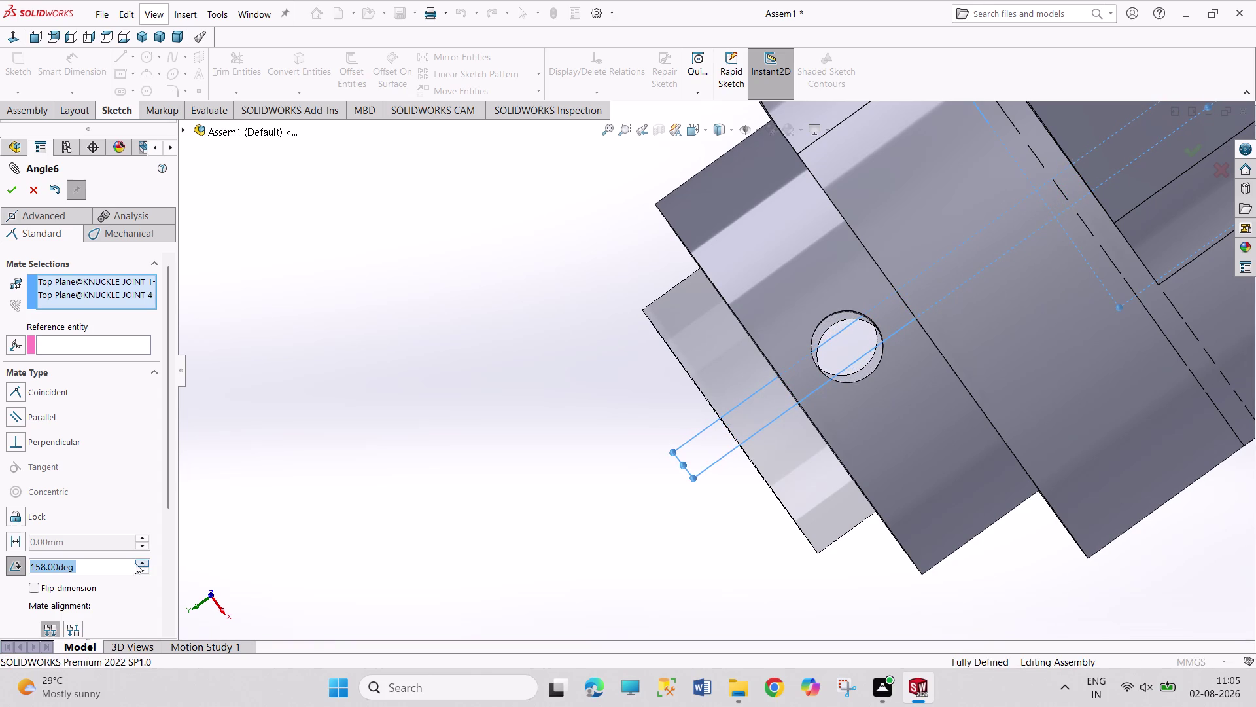
click(95, 567)
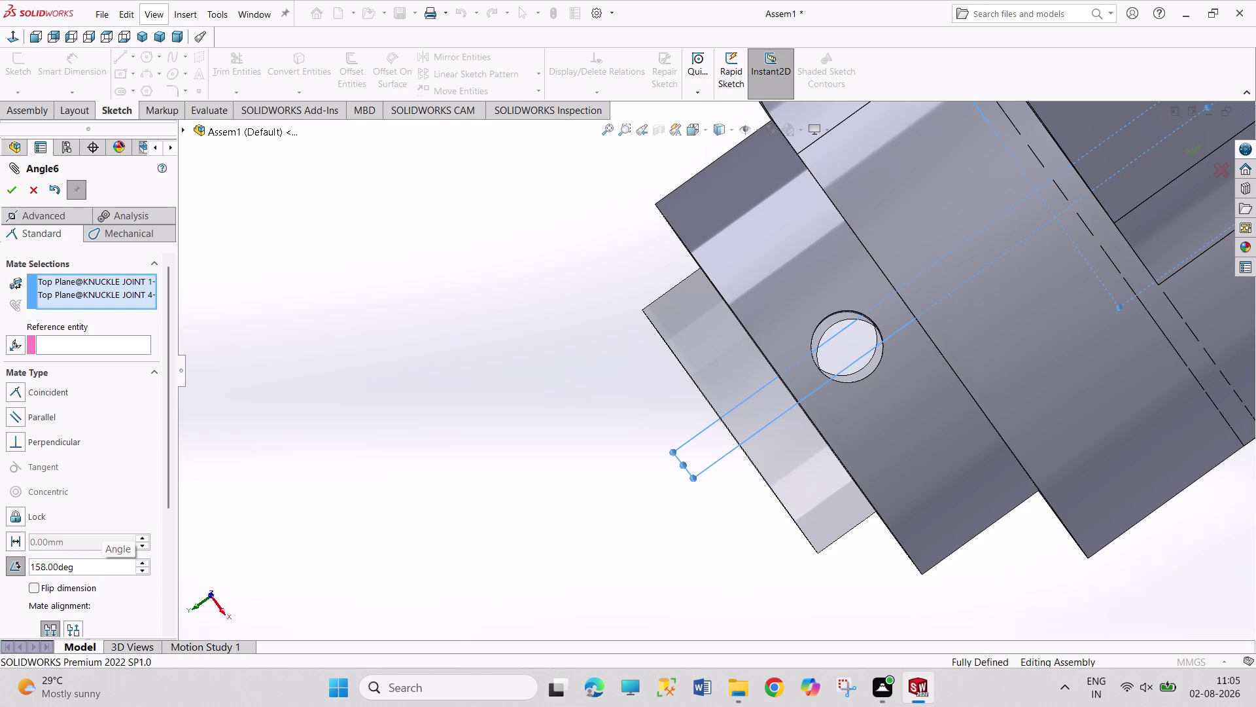
Set the angle to 155°, raise it degree by degree to 162°, and accept.
drag(95, 567, 14, 565)
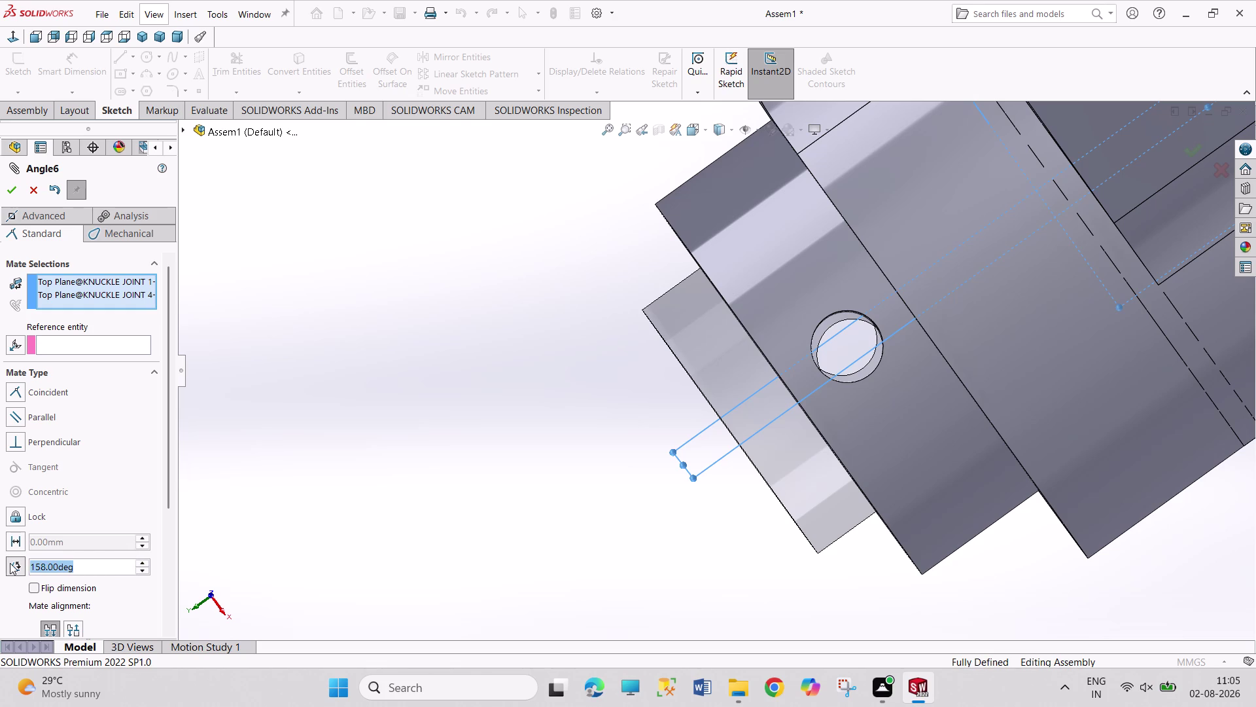
text(155)
key(Return)
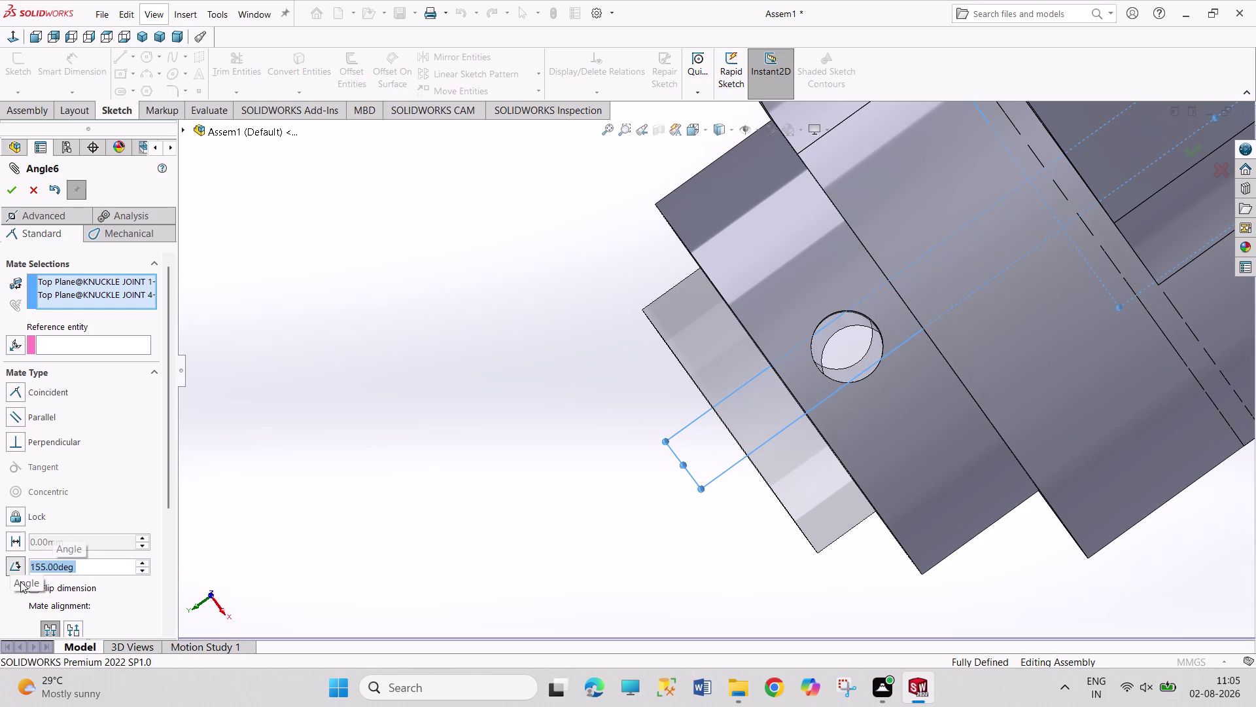
click(139, 563)
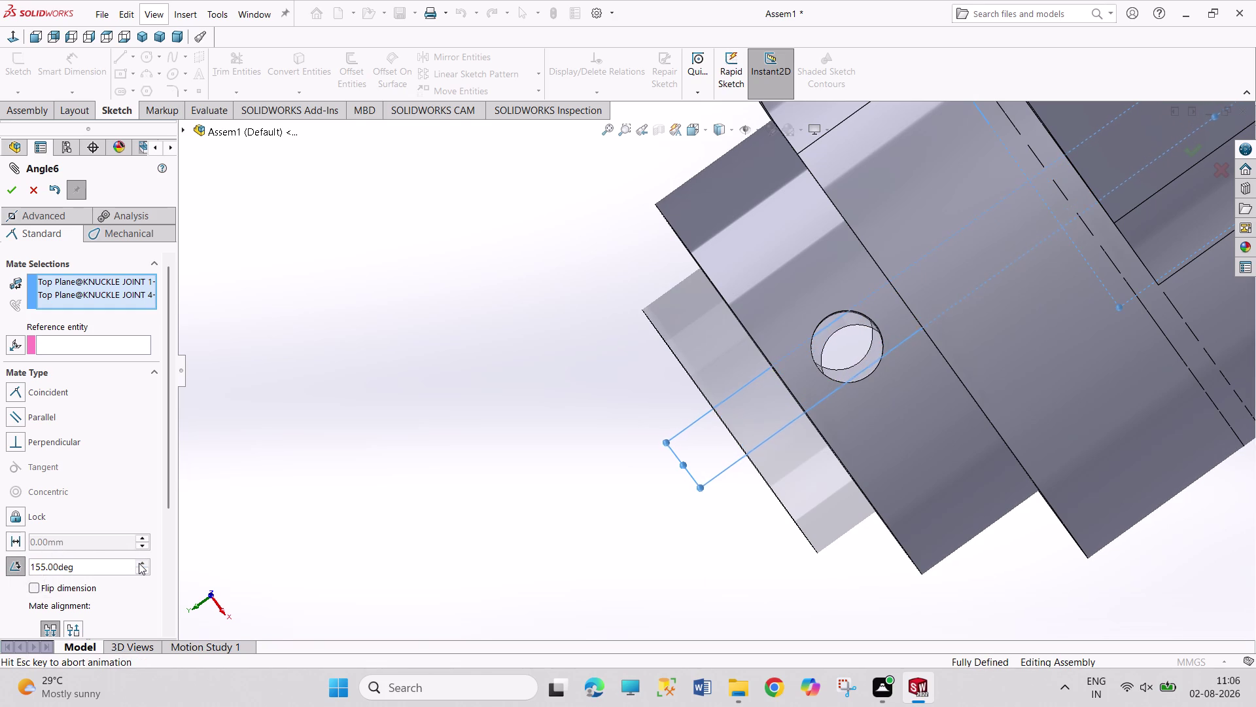
click(139, 562)
click(139, 563)
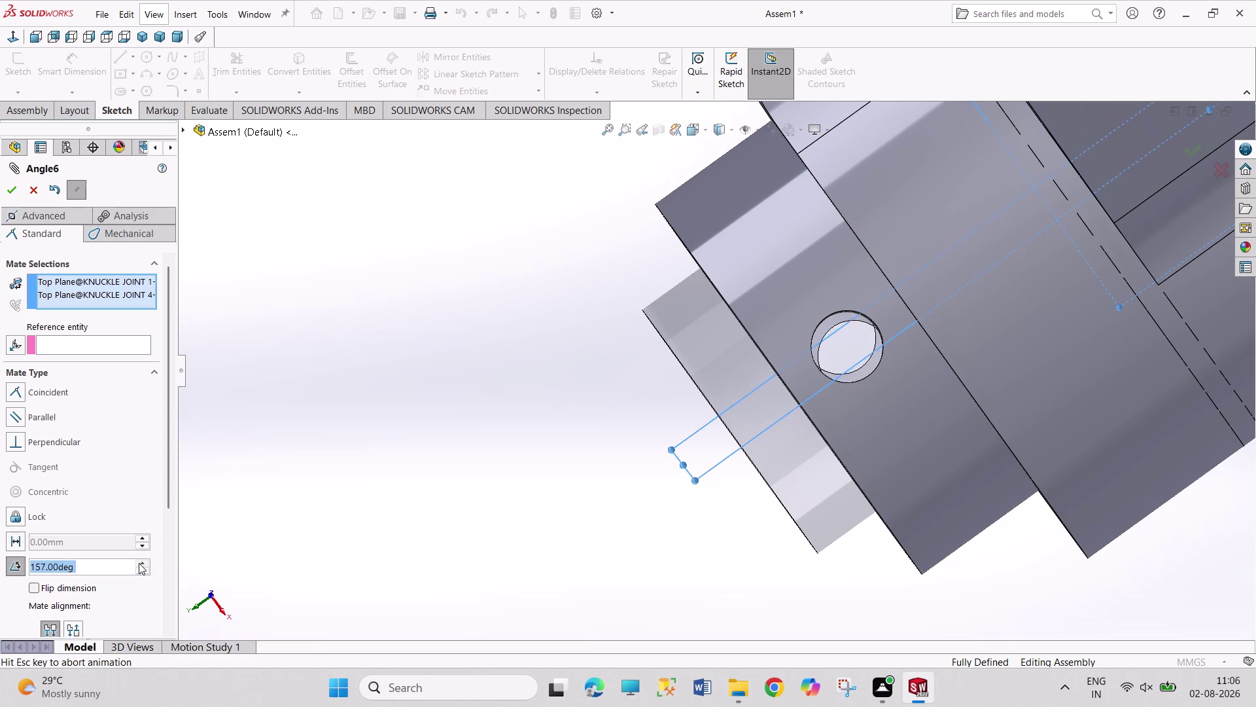
click(138, 563)
click(139, 562)
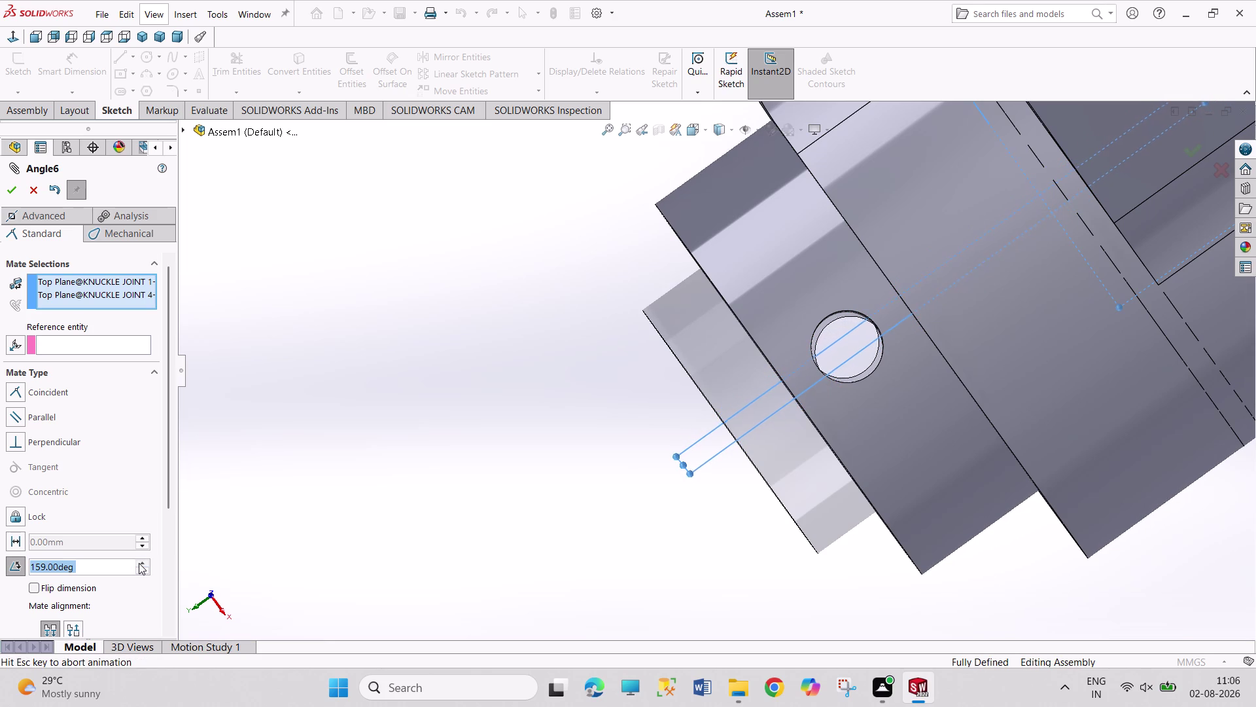
click(138, 563)
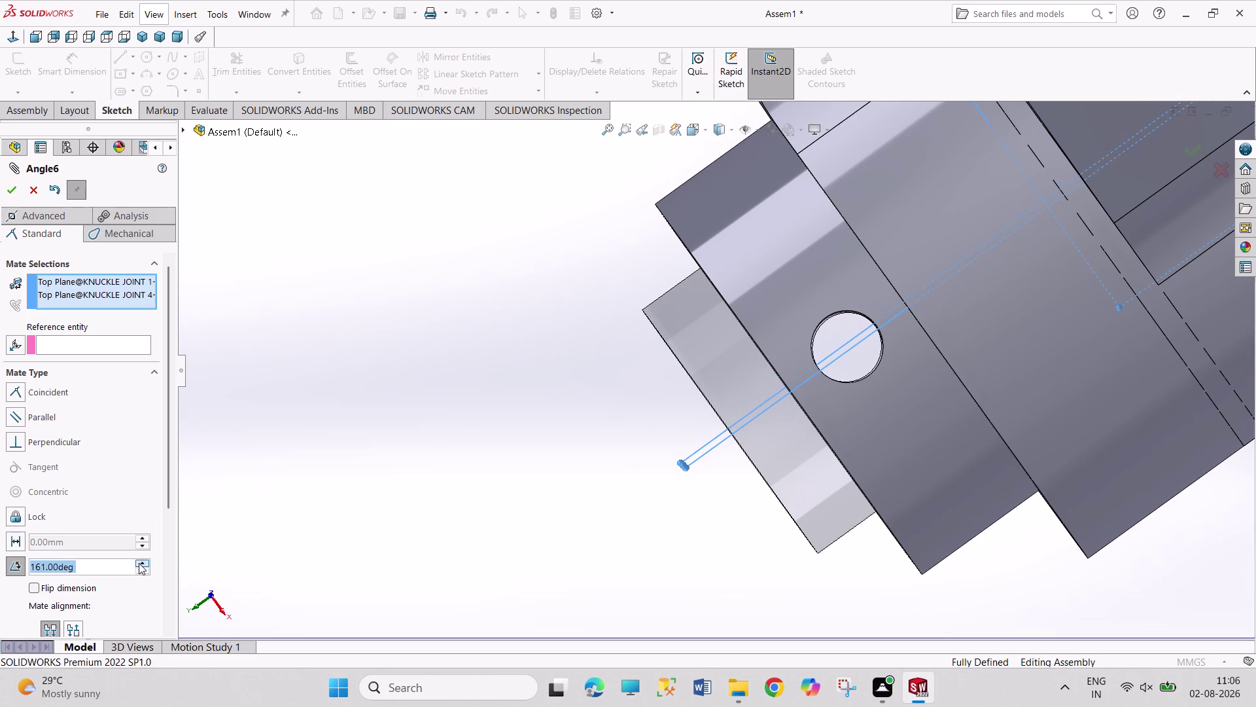
click(138, 563)
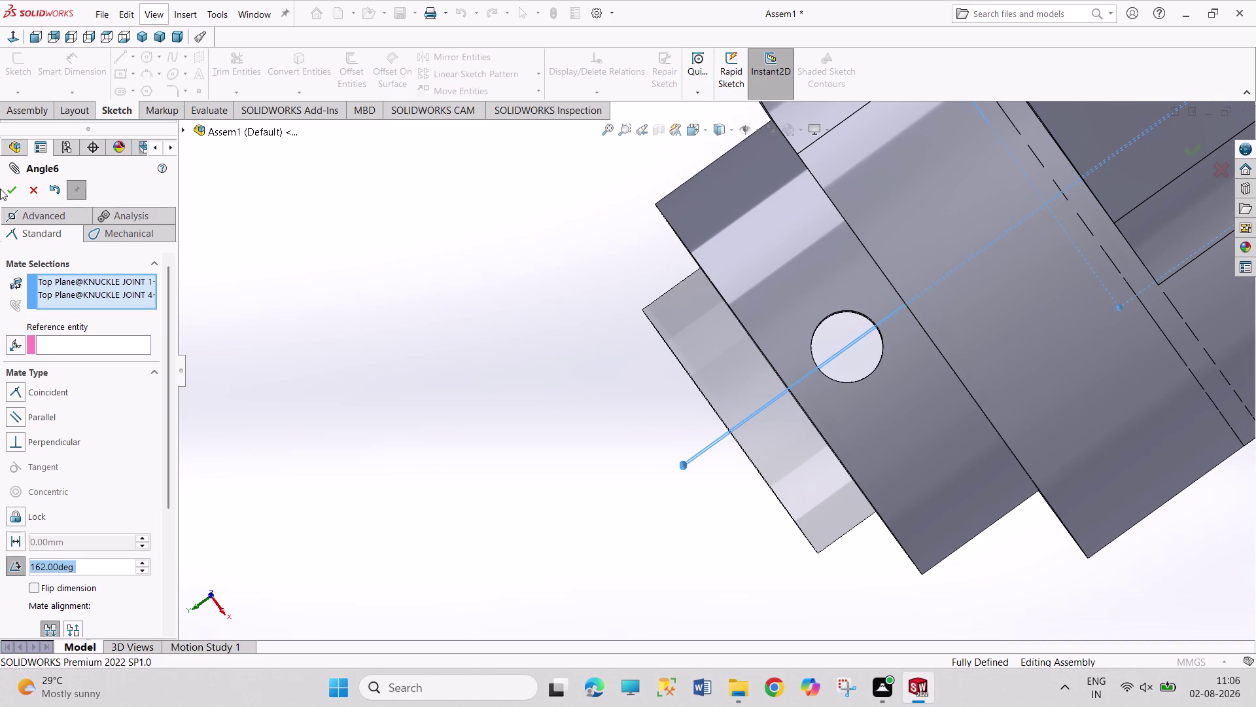
click(9, 188)
click(373, 451)
Zoom and orbit to view the joint, then close the Mate PropertyManager.
scroll(up, 3)
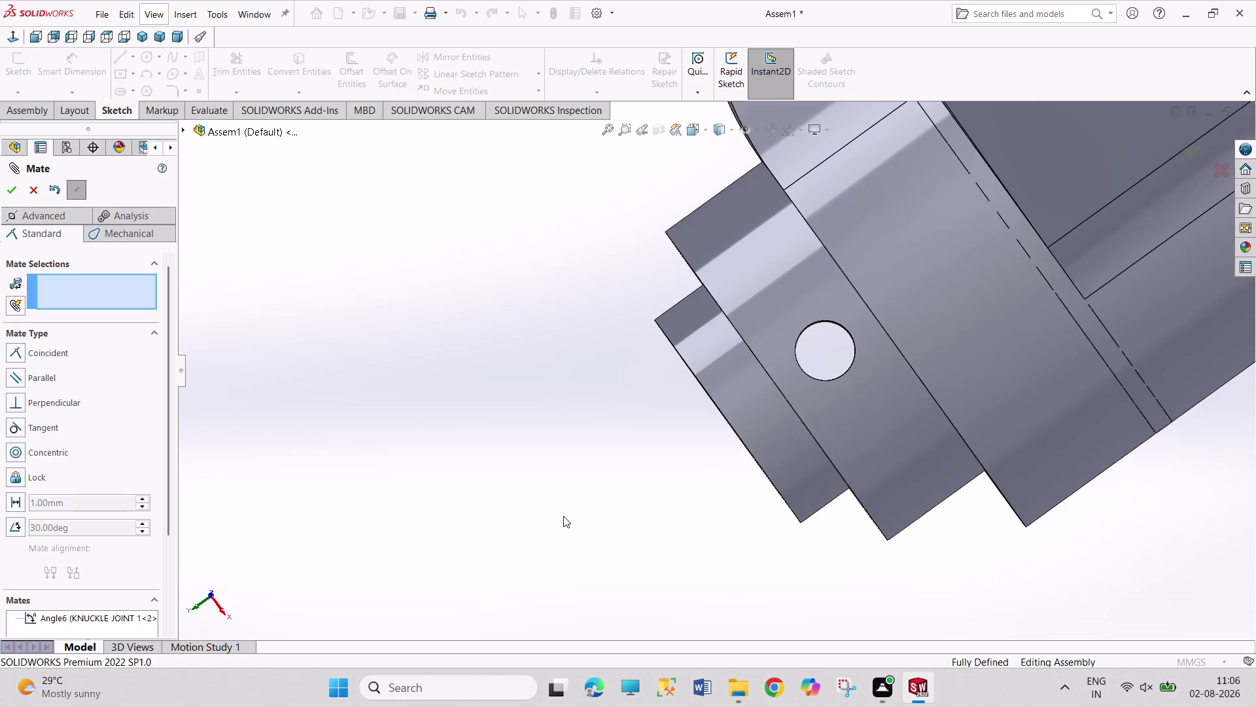
scroll(up, 3)
middle_drag(772, 555, 772, 344)
scroll(down, 3)
scroll(up, 3)
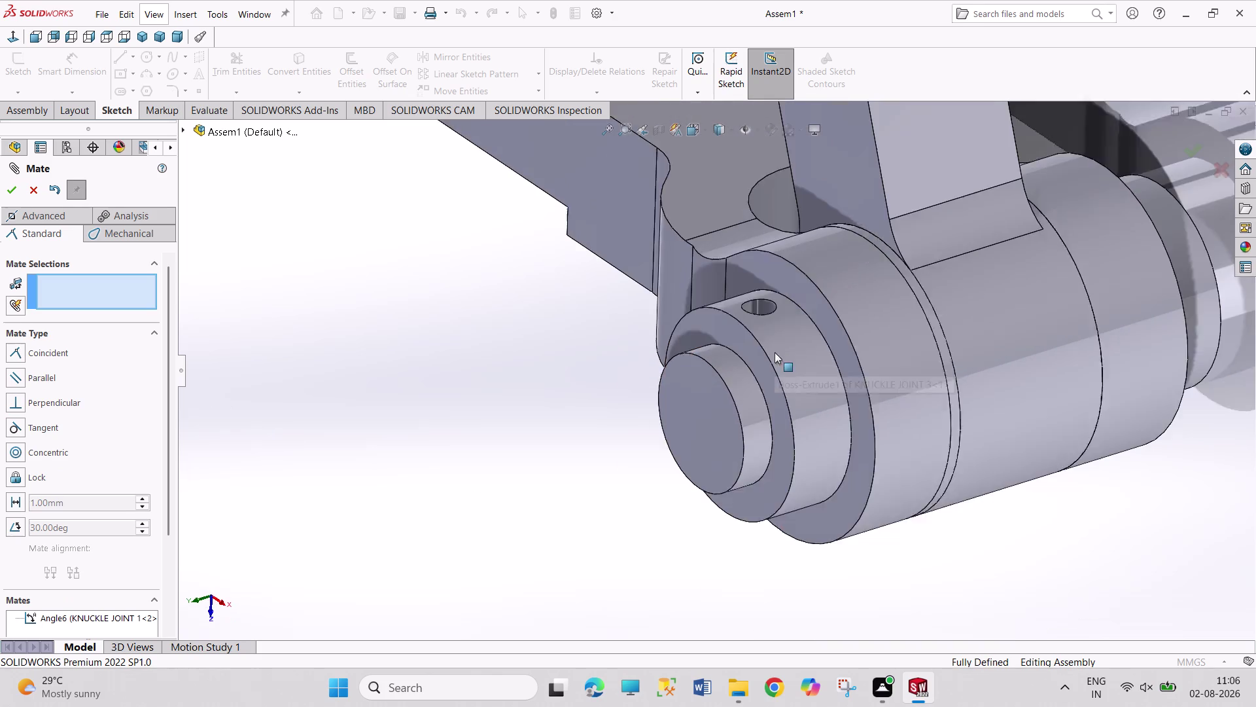
scroll(up, 3)
scroll(up, 3)
scroll(up, 3)
scroll(down, 3)
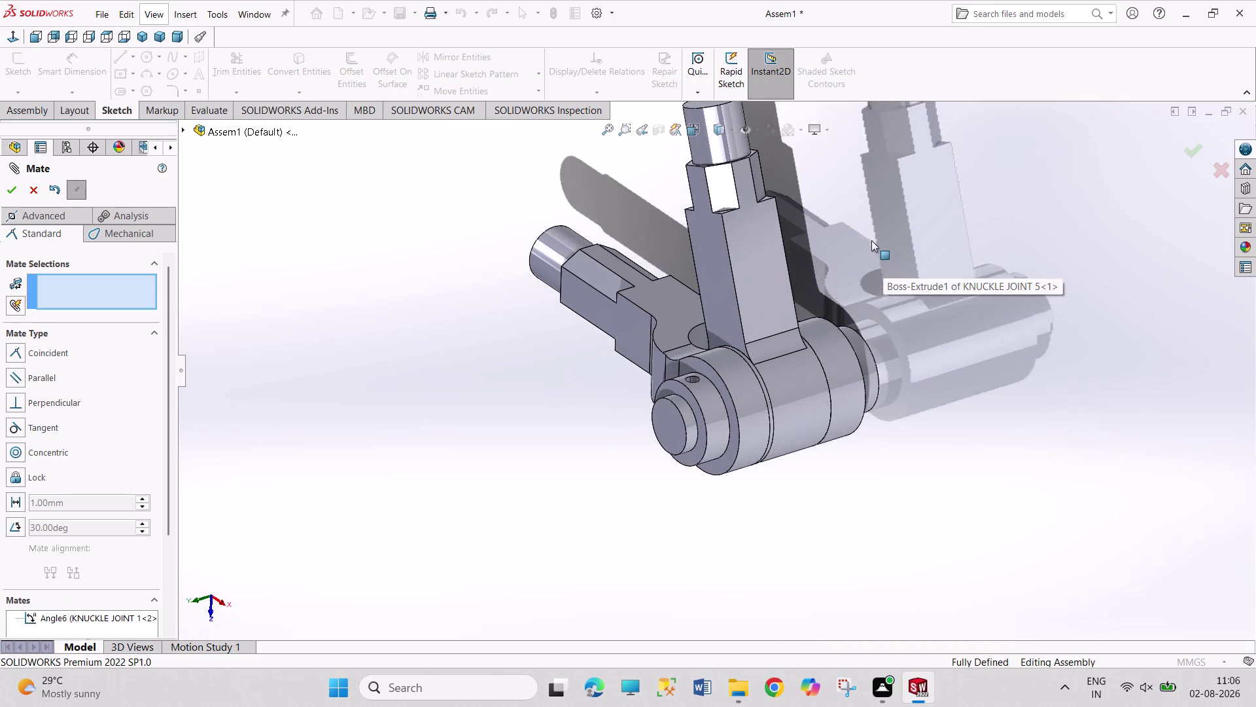
scroll(down, 3)
click(6, 182)
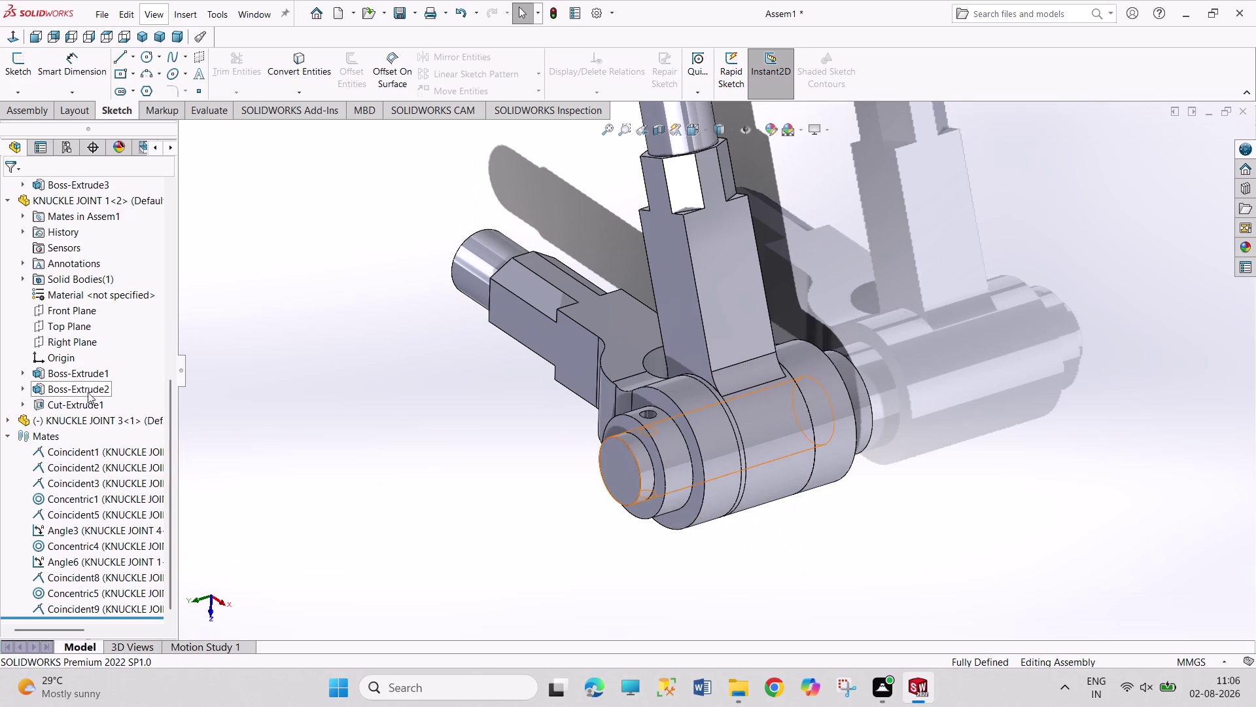
Expand KNUCKLE JOINT 3 and 4 in the tree and select their planes.
click(3, 419)
click(8, 421)
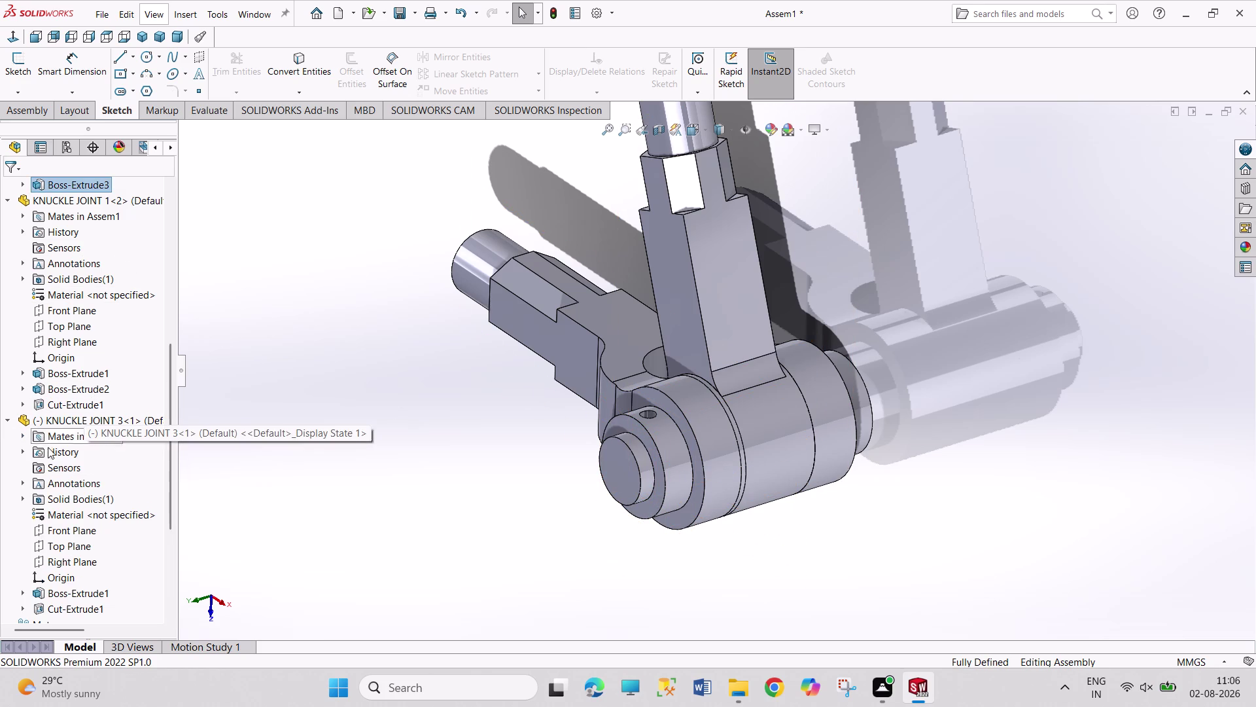
click(80, 537)
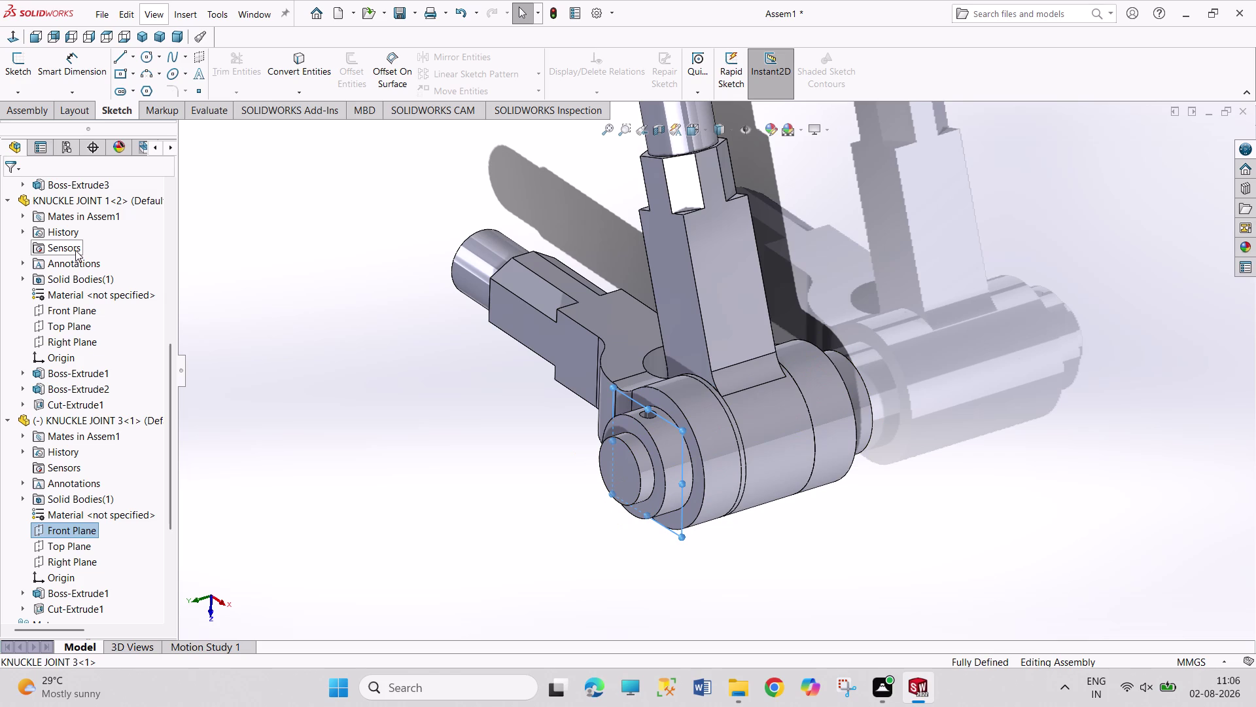
scroll(up, 3)
scroll(up, 3)
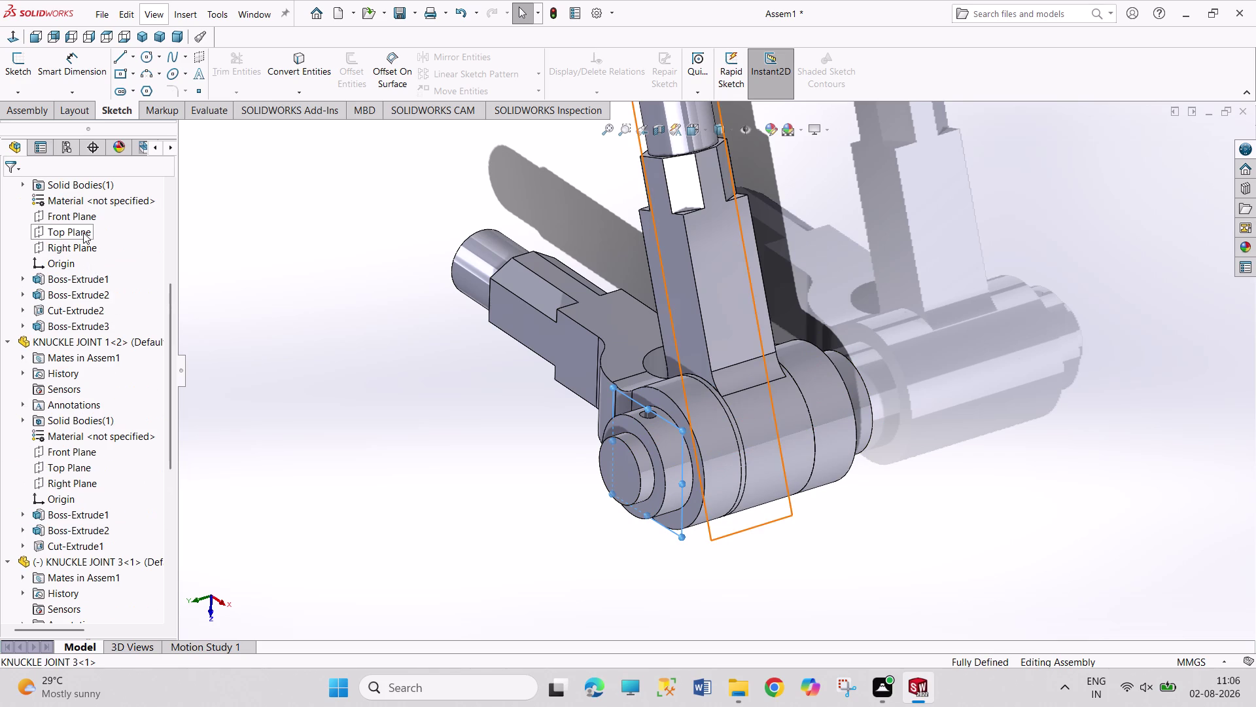
click(83, 232)
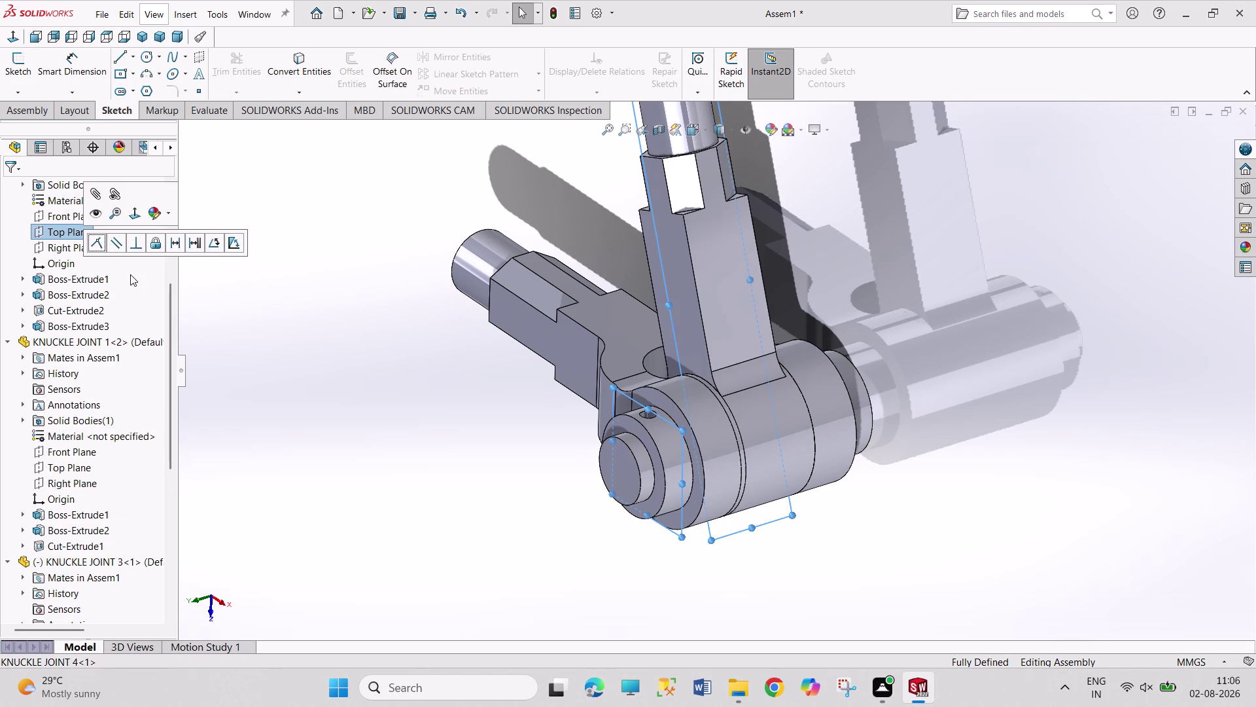
scroll(up, 3)
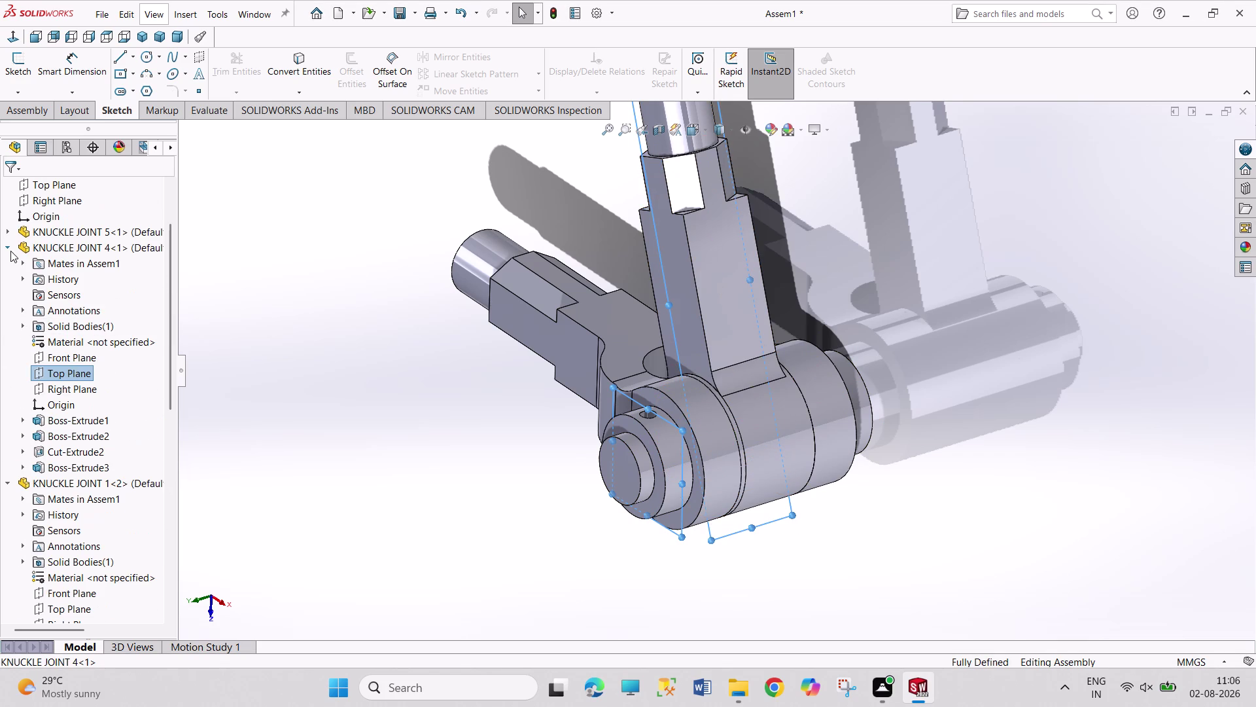
click(7, 247)
scroll(up, 3)
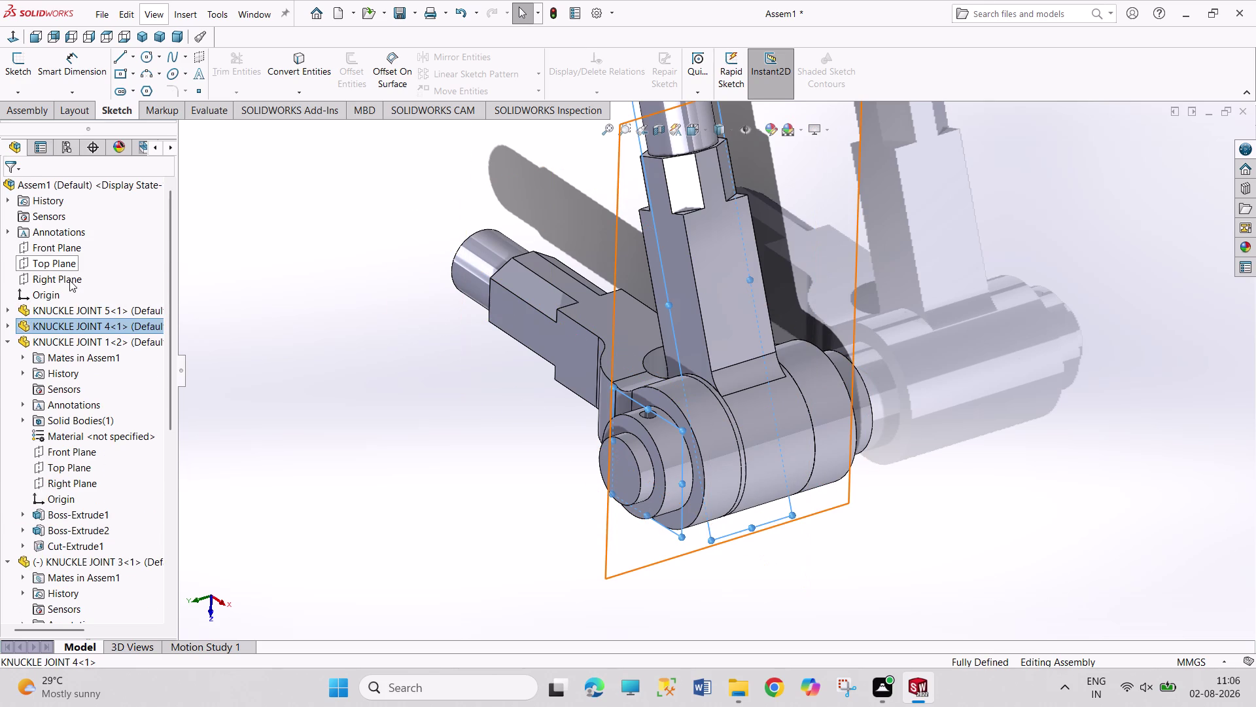
Clear earlier selections and select Assem1's and KNUCKLE JOINT 3's Right Planes.
click(69, 280)
click(262, 327)
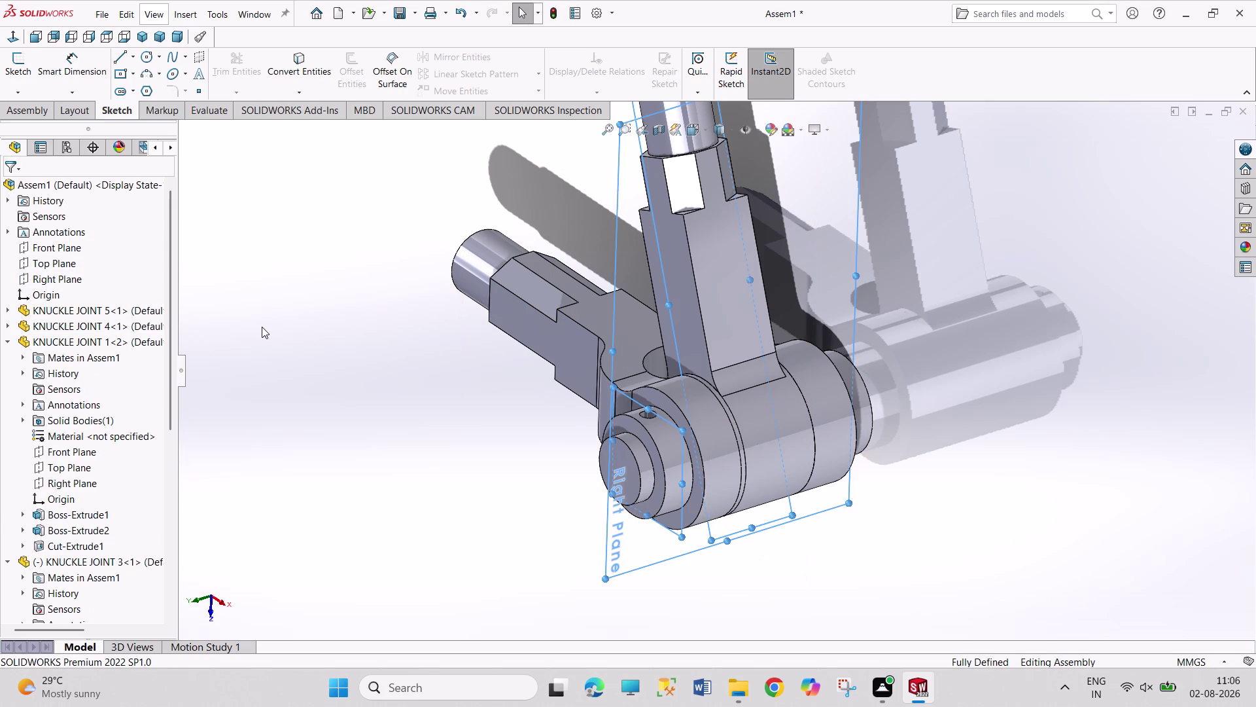
scroll(up, 3)
click(64, 274)
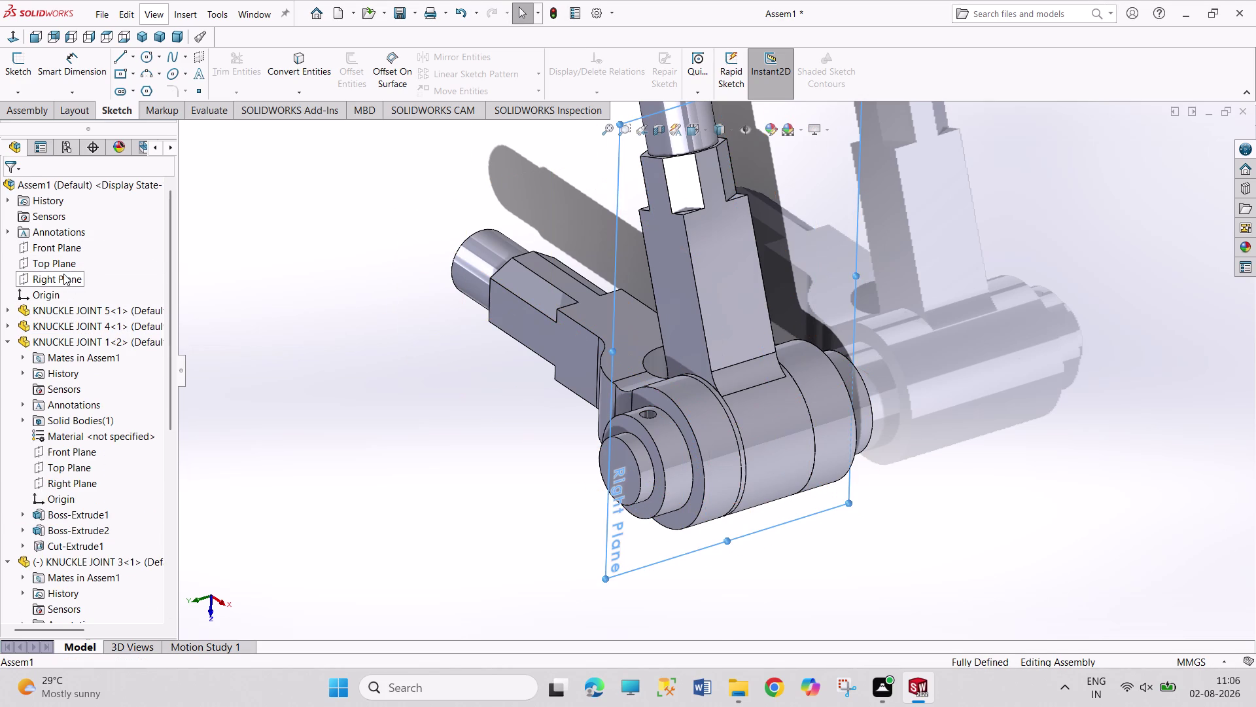
click(9, 340)
click(84, 499)
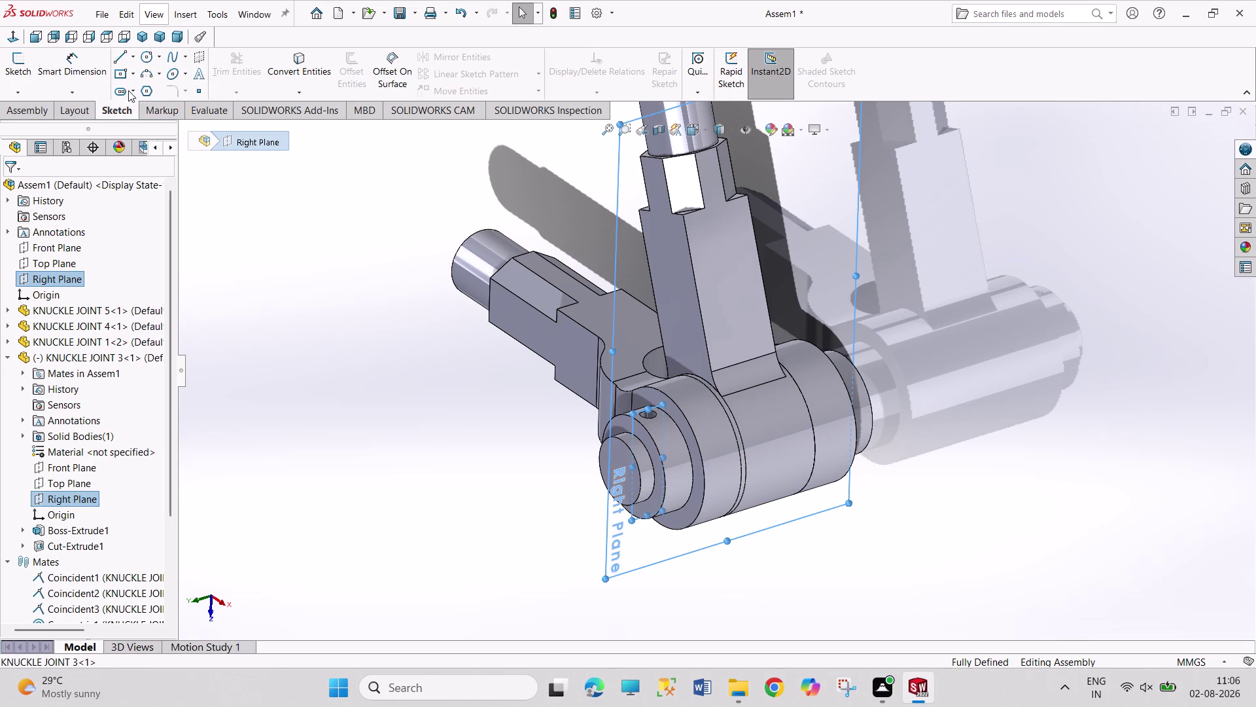
Add a Coincident mate between the two Right Planes and close the Mate tool.
click(29, 112)
click(154, 70)
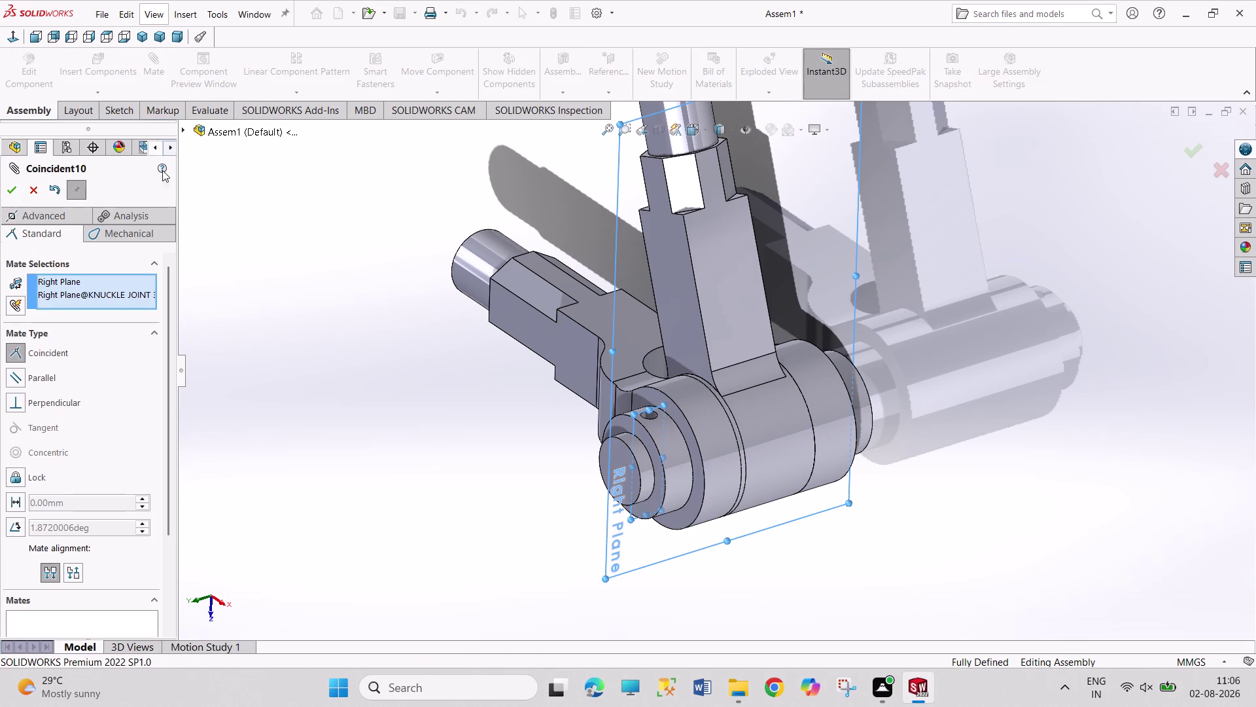
click(16, 189)
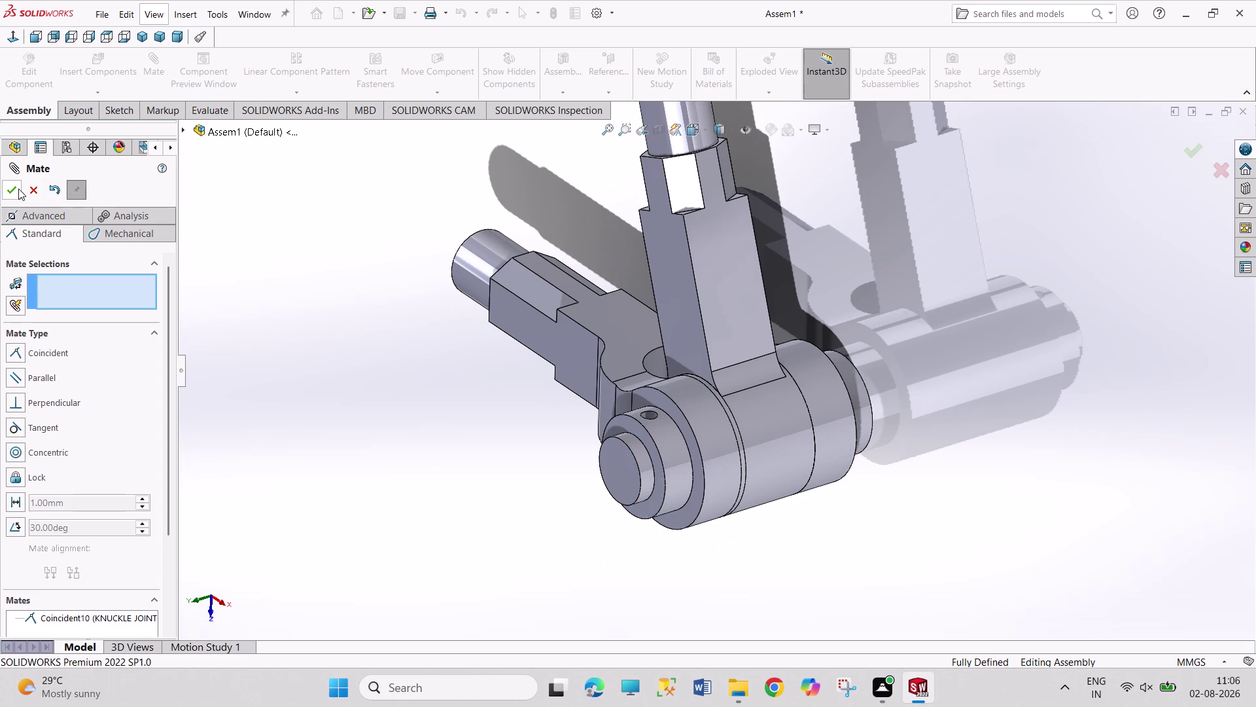
click(16, 186)
click(270, 287)
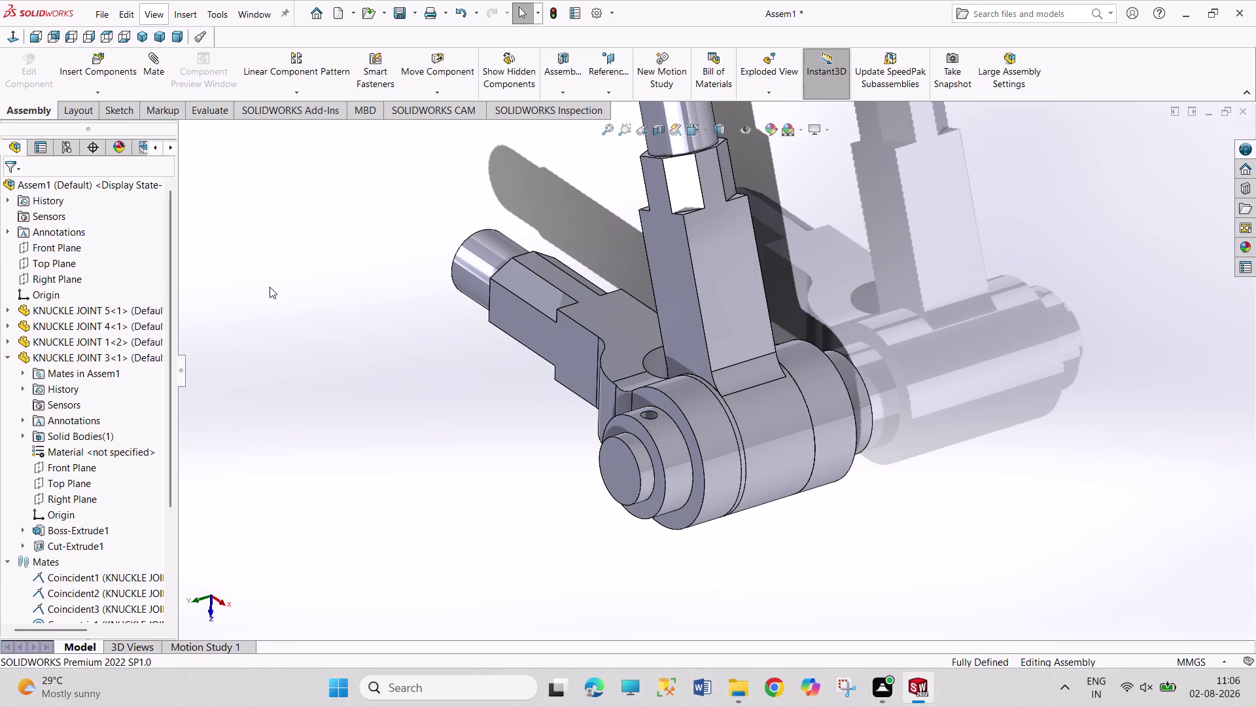
Collapse KNUCKLE JOINT 3's feature list and drag within the assembly view.
click(8, 358)
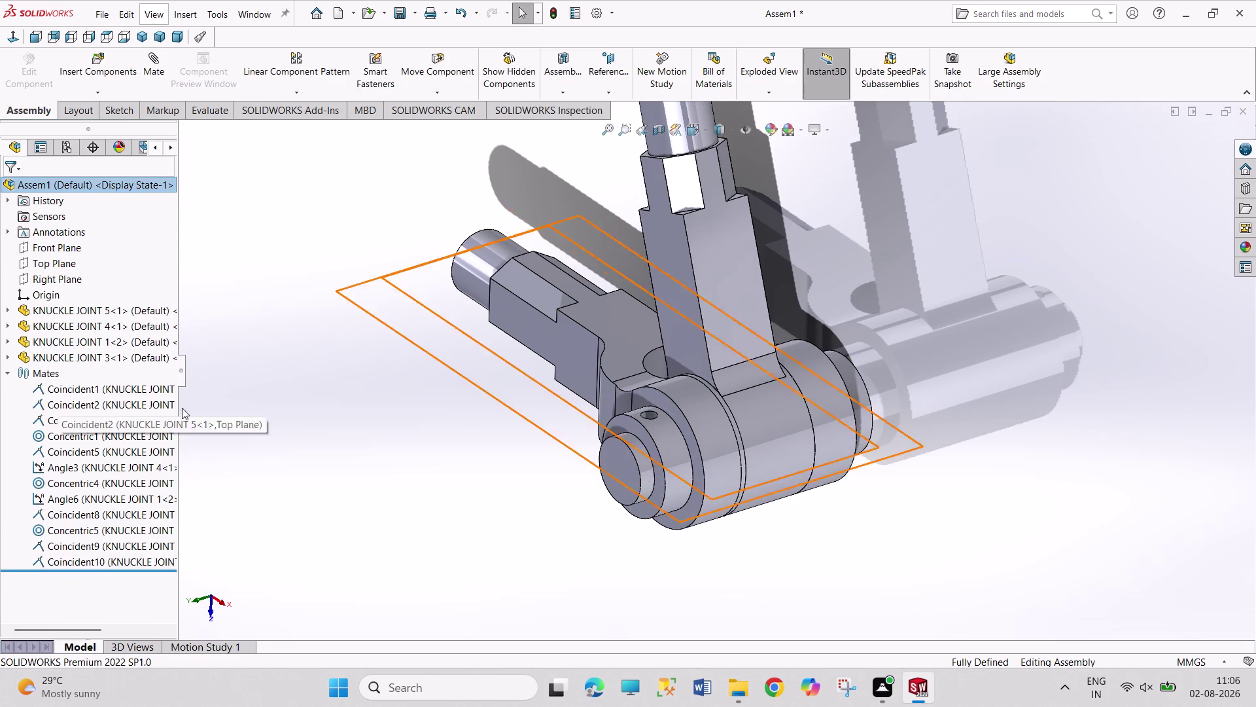
click(290, 406)
drag(286, 307, 432, 496)
drag(345, 320, 523, 526)
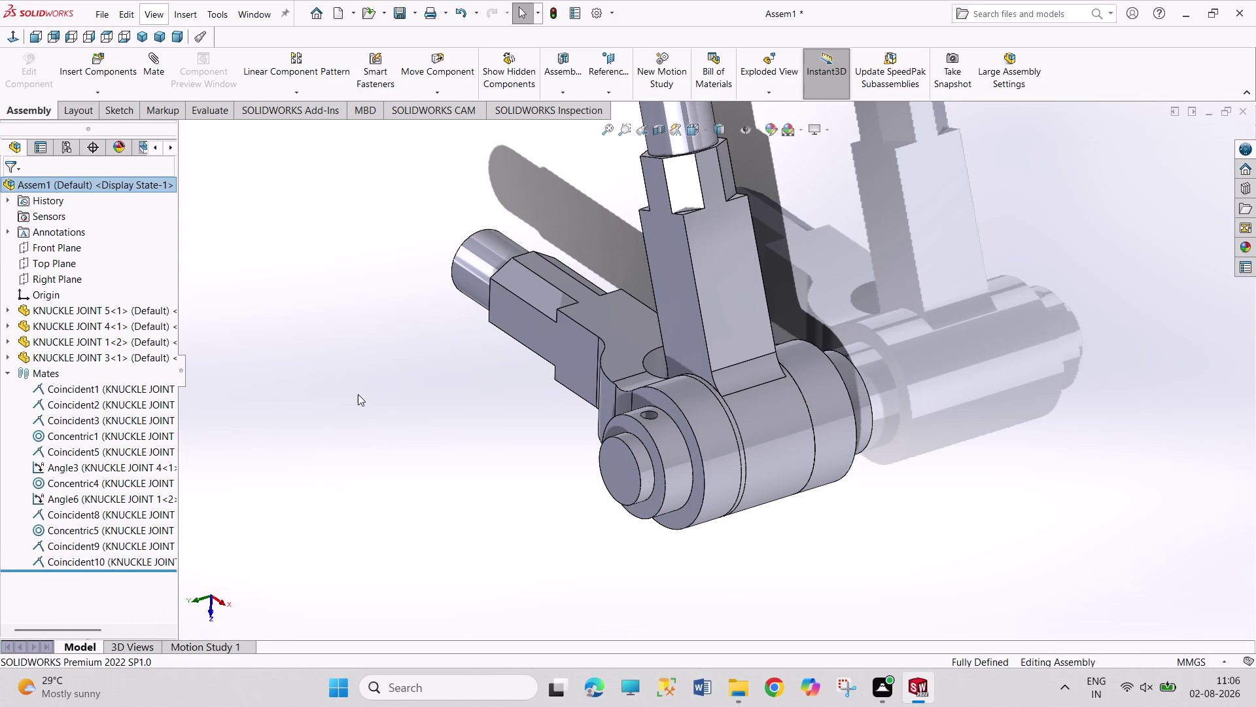
drag(354, 391, 471, 533)
drag(378, 376, 463, 492)
drag(389, 384, 481, 479)
drag(416, 393, 484, 491)
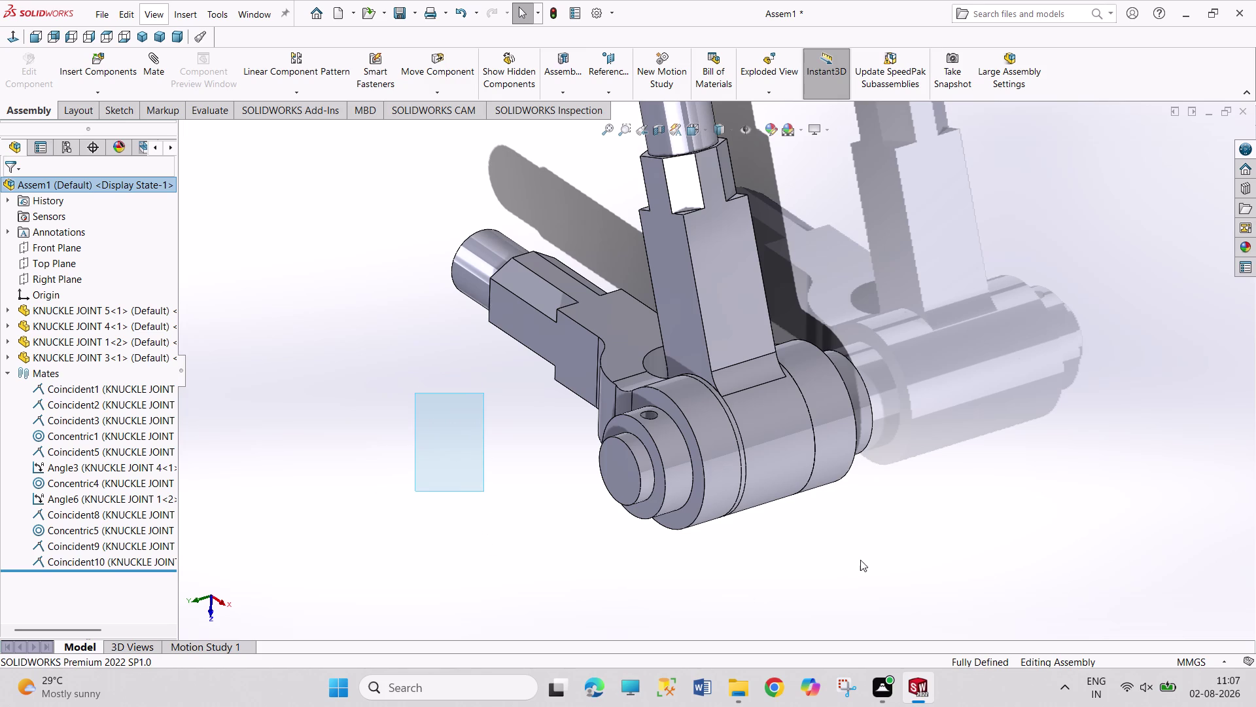
Show the assembly isometrically, orbit to the pin hole, and start Insert Components.
click(147, 32)
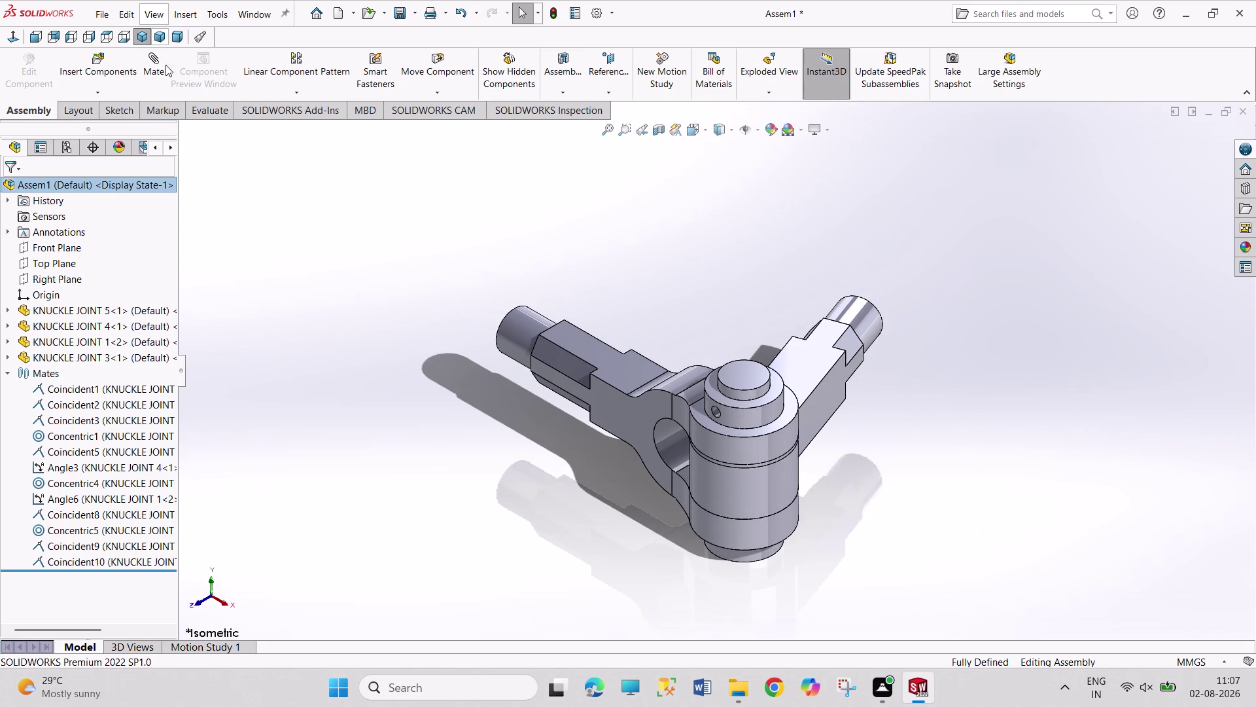
middle_drag(619, 276, 586, 538)
middle_drag(1089, 423, 1016, 377)
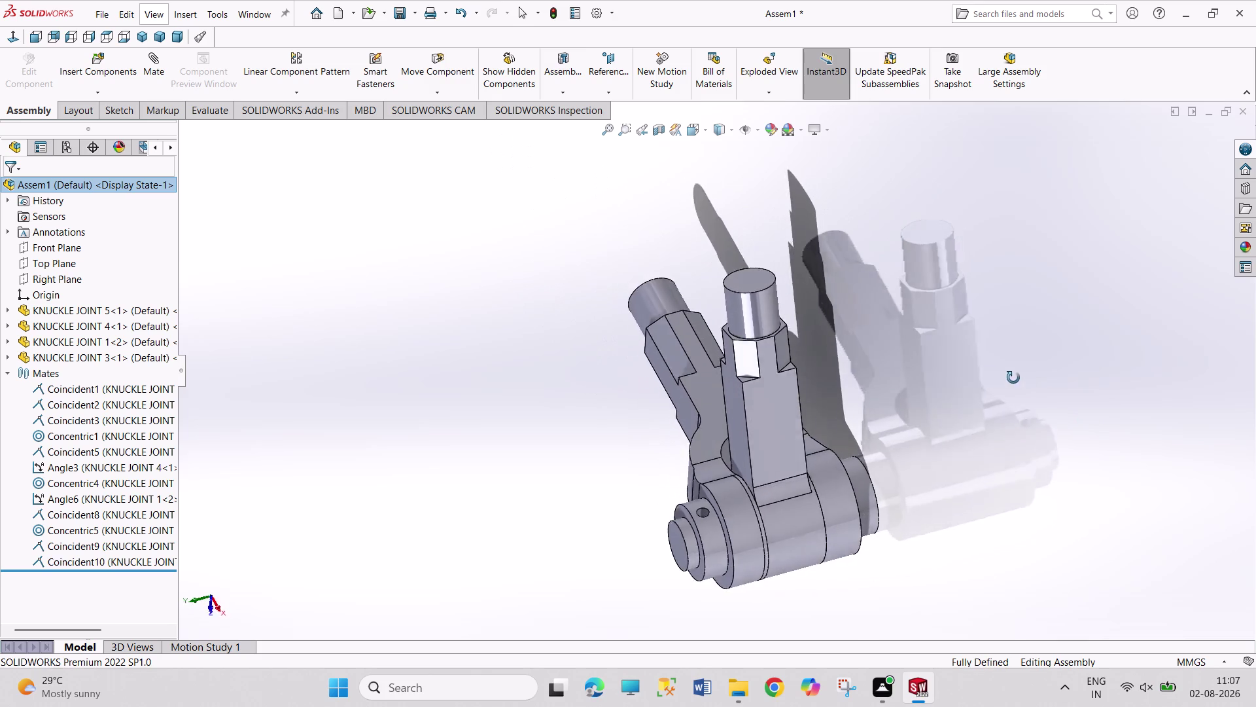
middle_drag(1016, 377, 994, 373)
middle_drag(988, 576, 1002, 324)
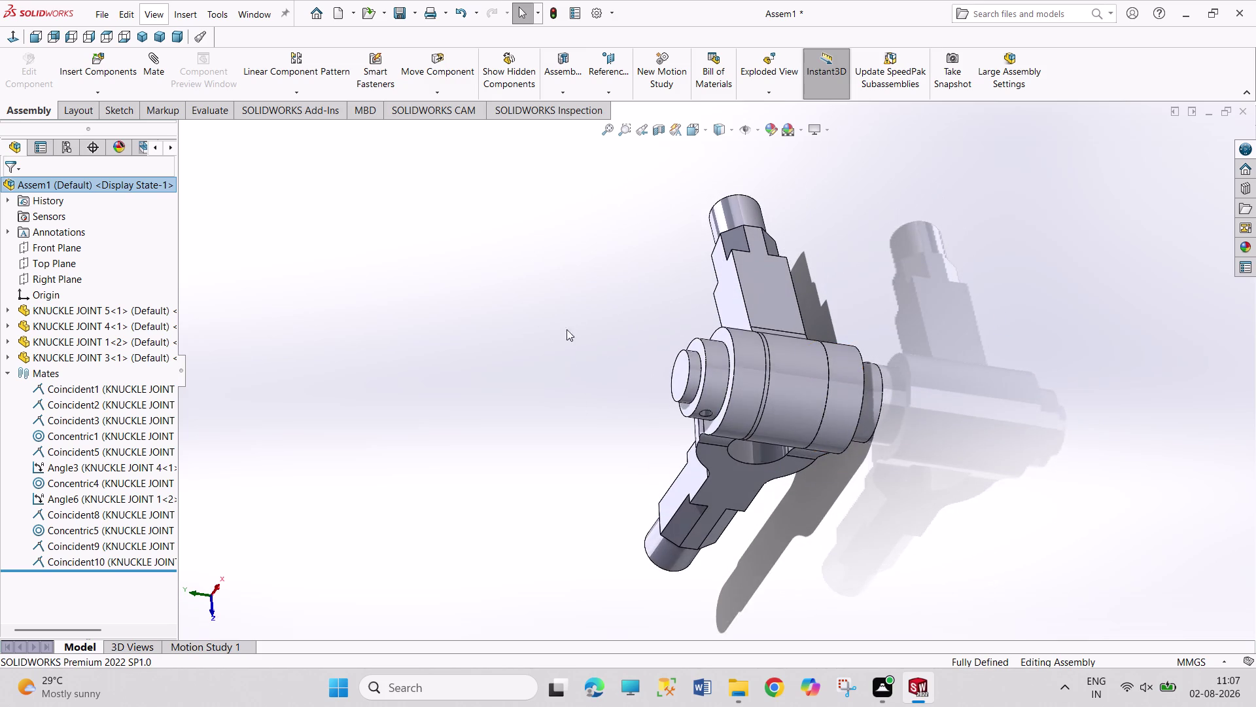
middle_drag(569, 288, 681, 424)
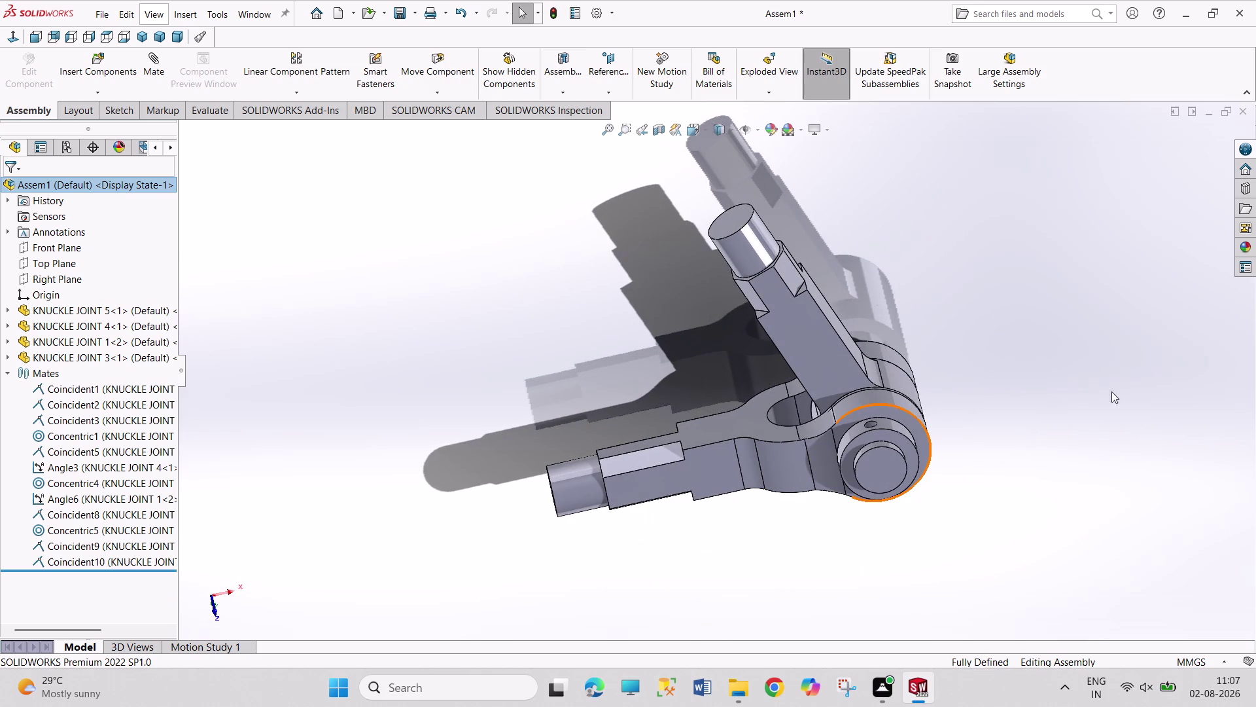
scroll(down, 3)
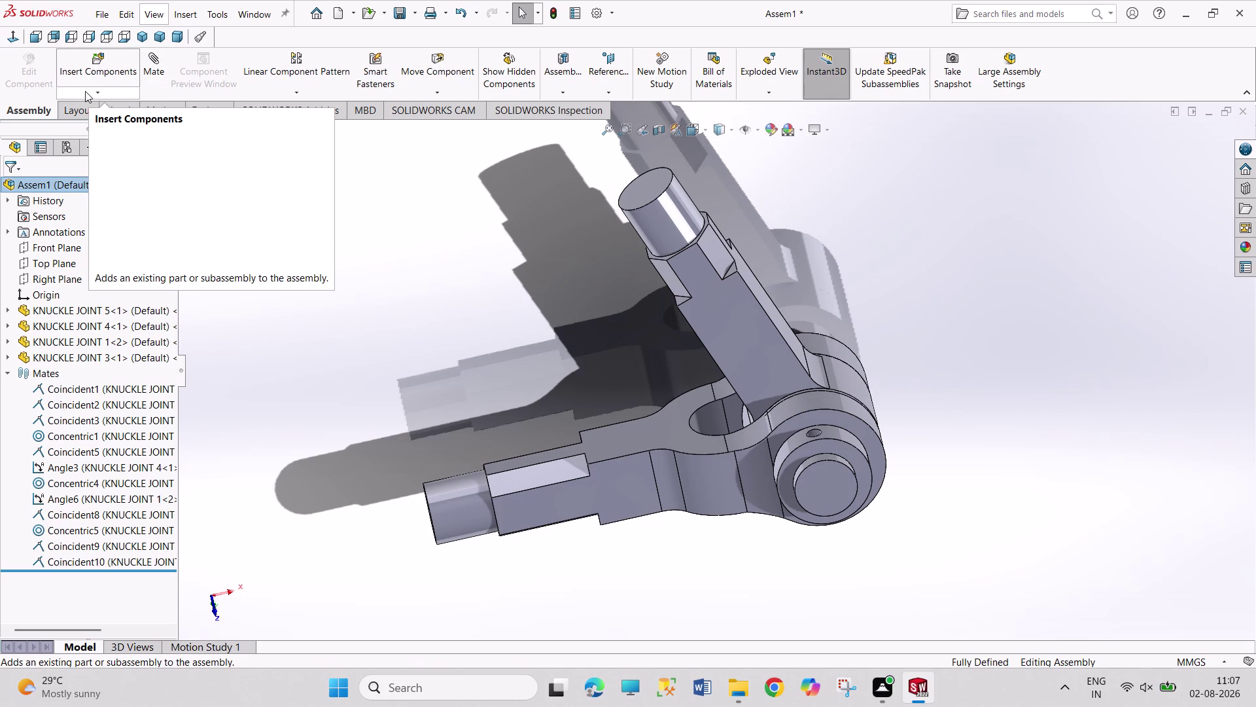
click(93, 75)
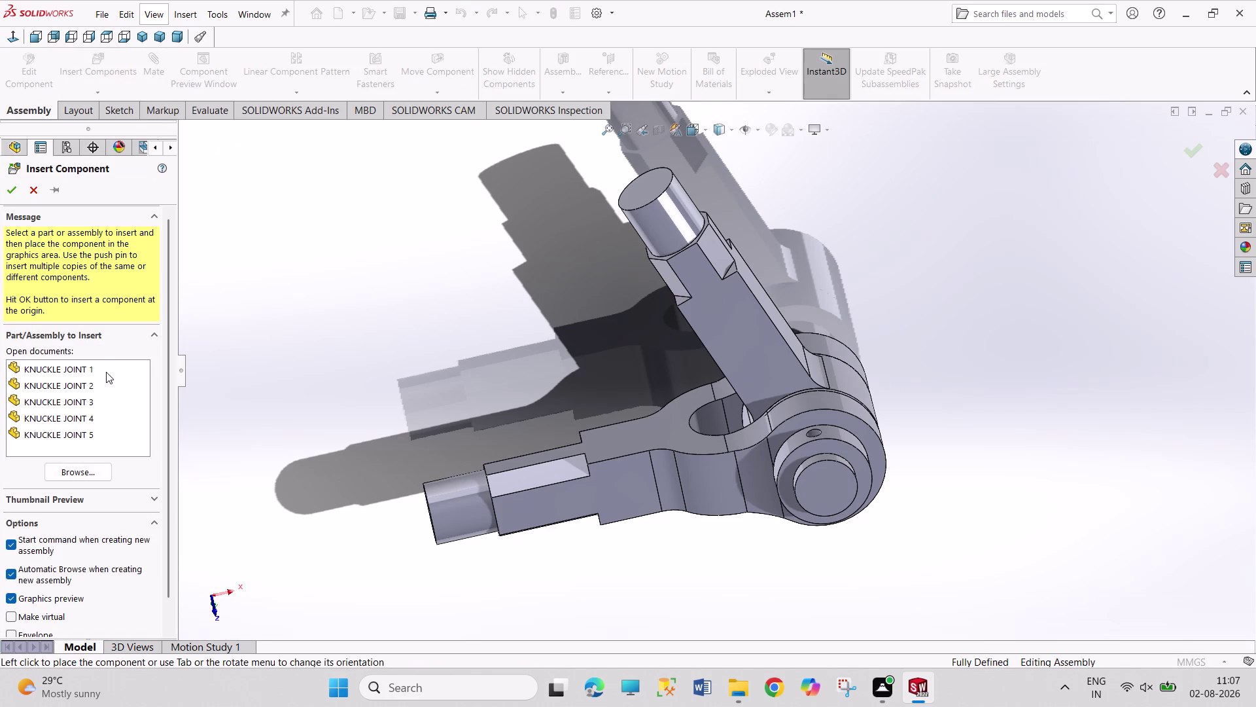
Place KNUCKLE JOINT 2 in the assembly and discard the edge tangent mate.
click(94, 384)
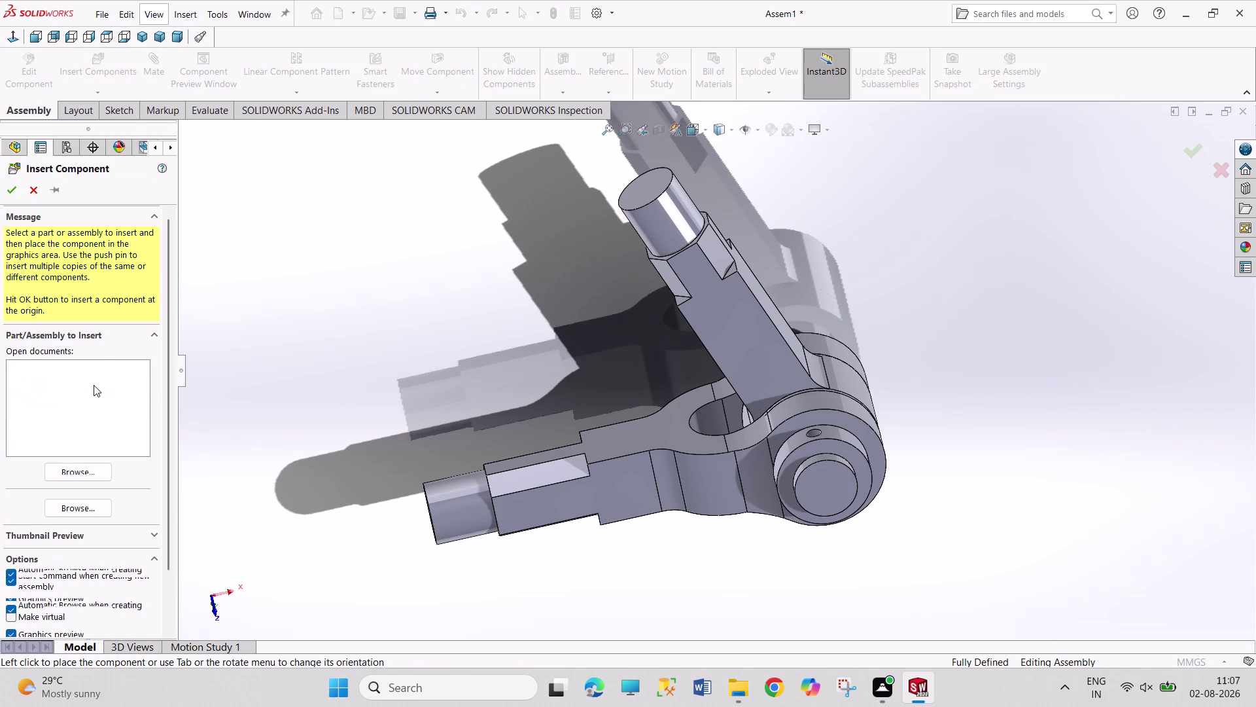
click(558, 359)
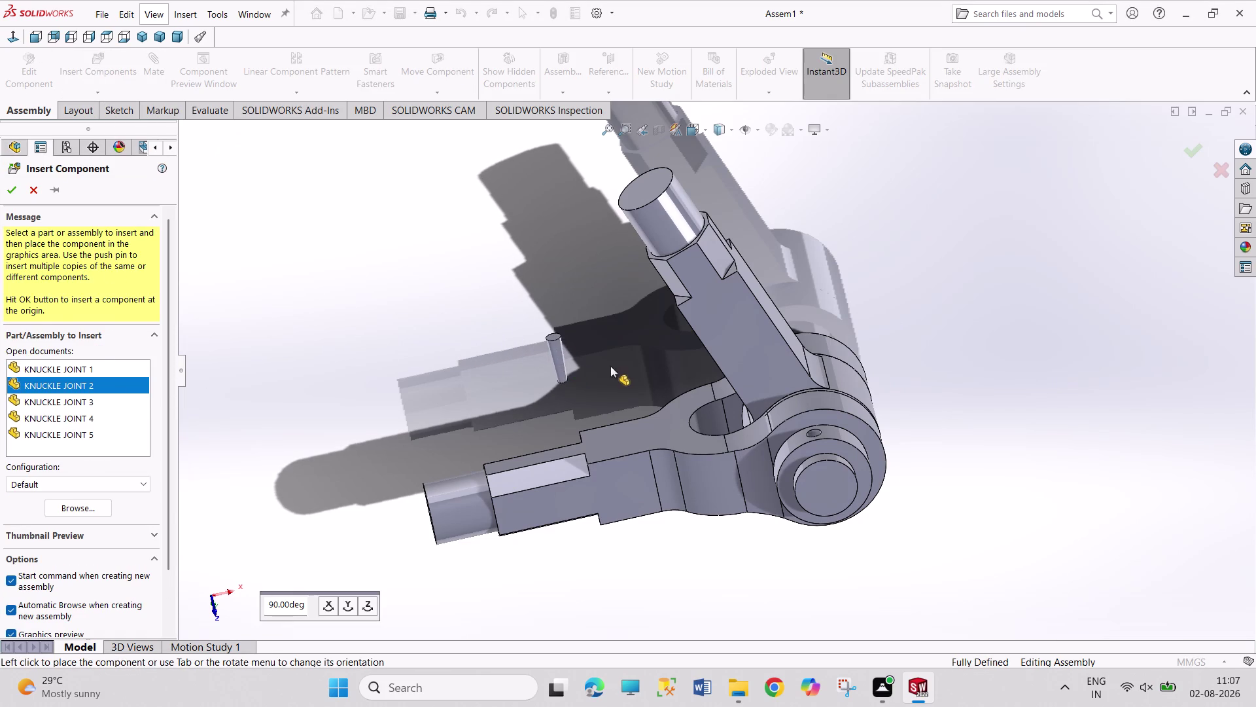
click(551, 340)
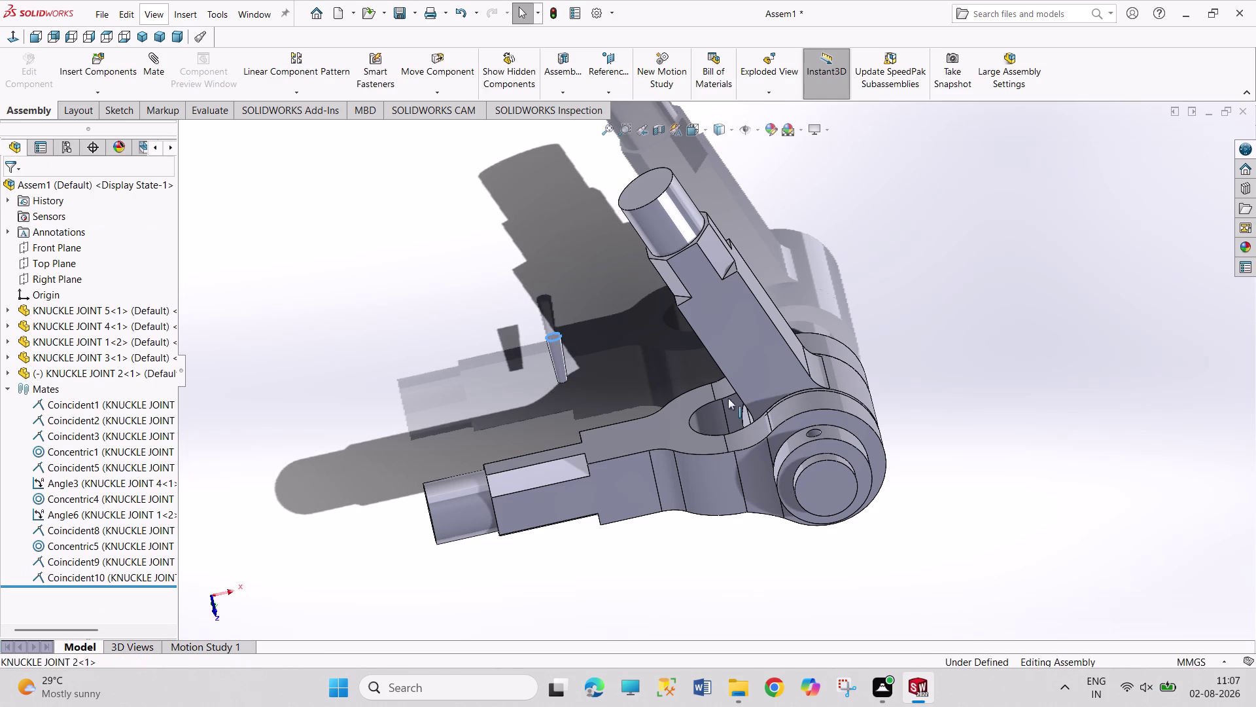
click(820, 433)
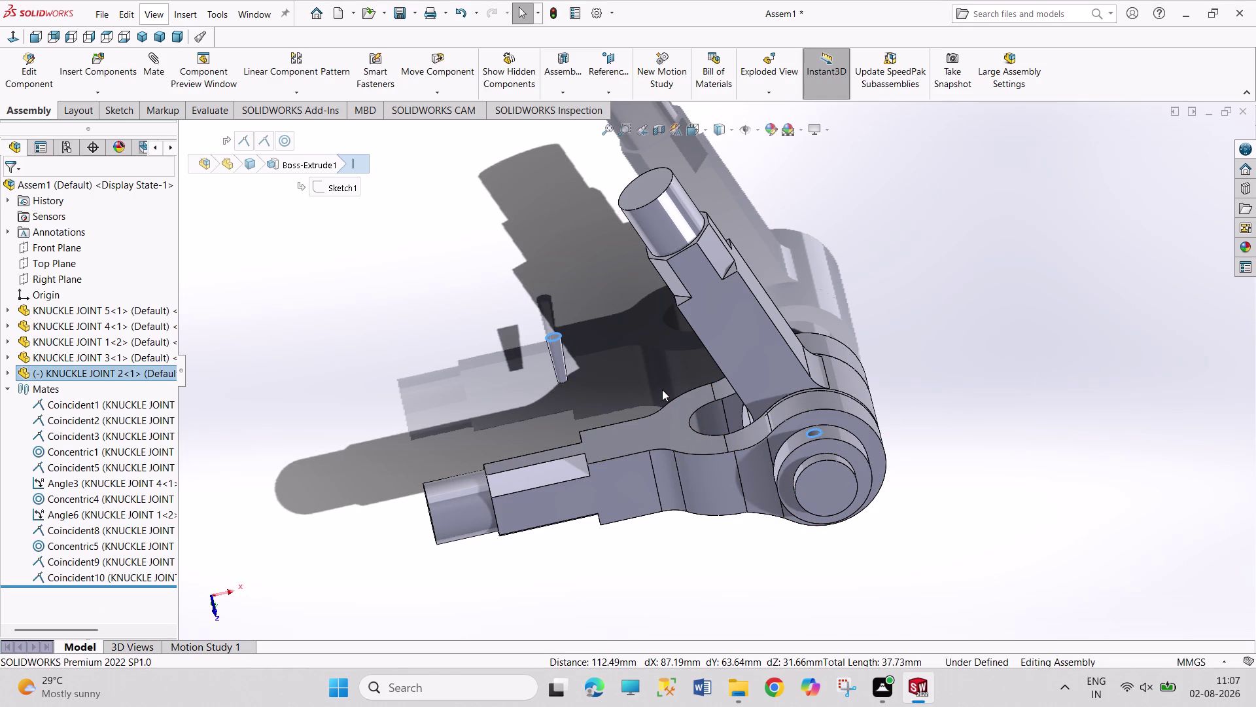
click(161, 68)
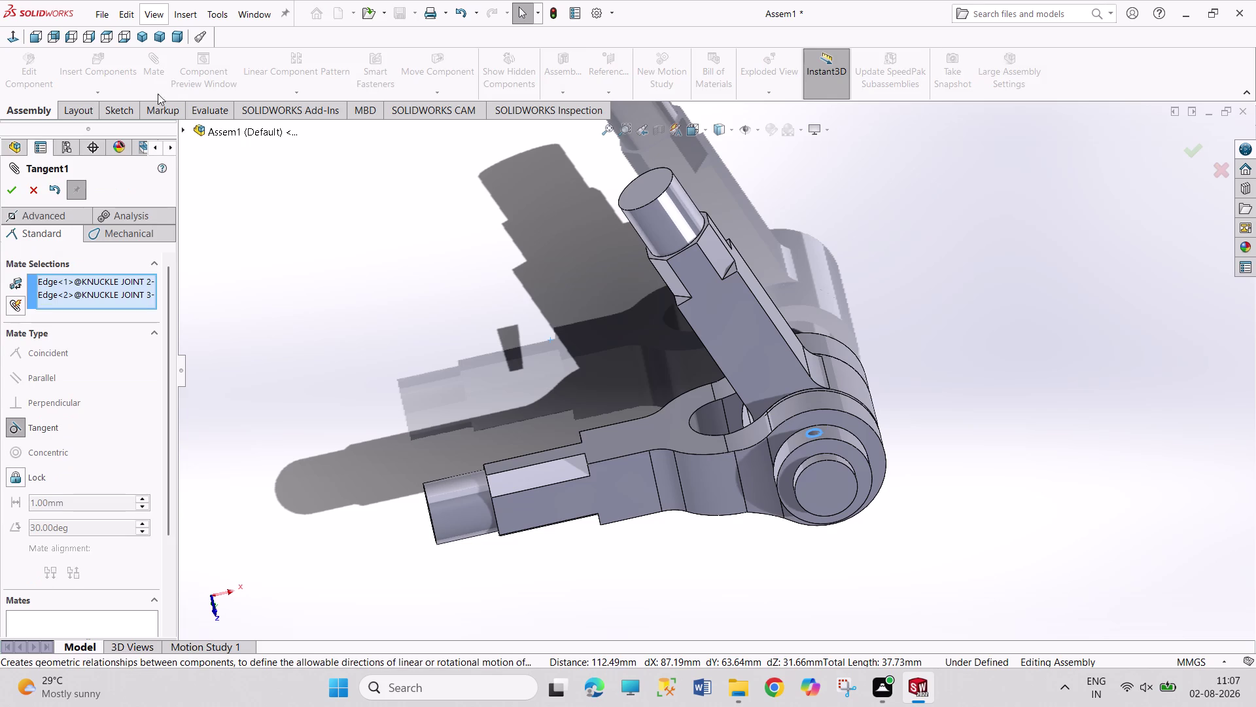
click(31, 192)
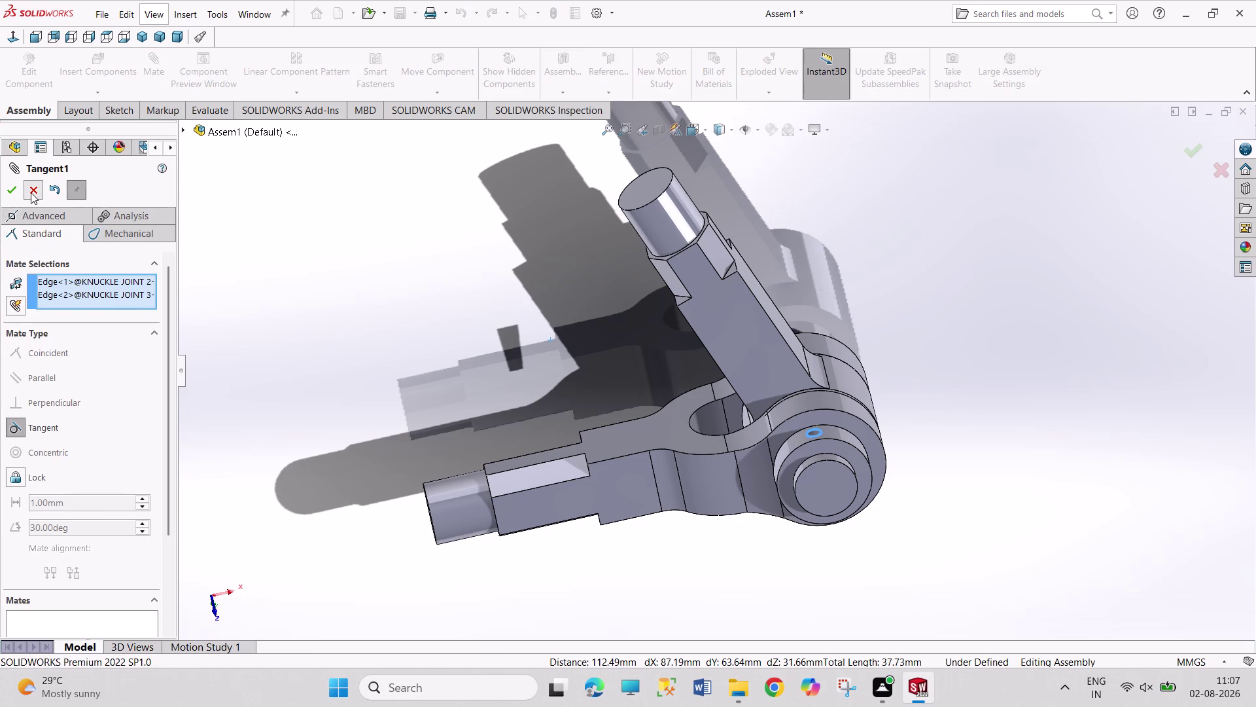
click(280, 238)
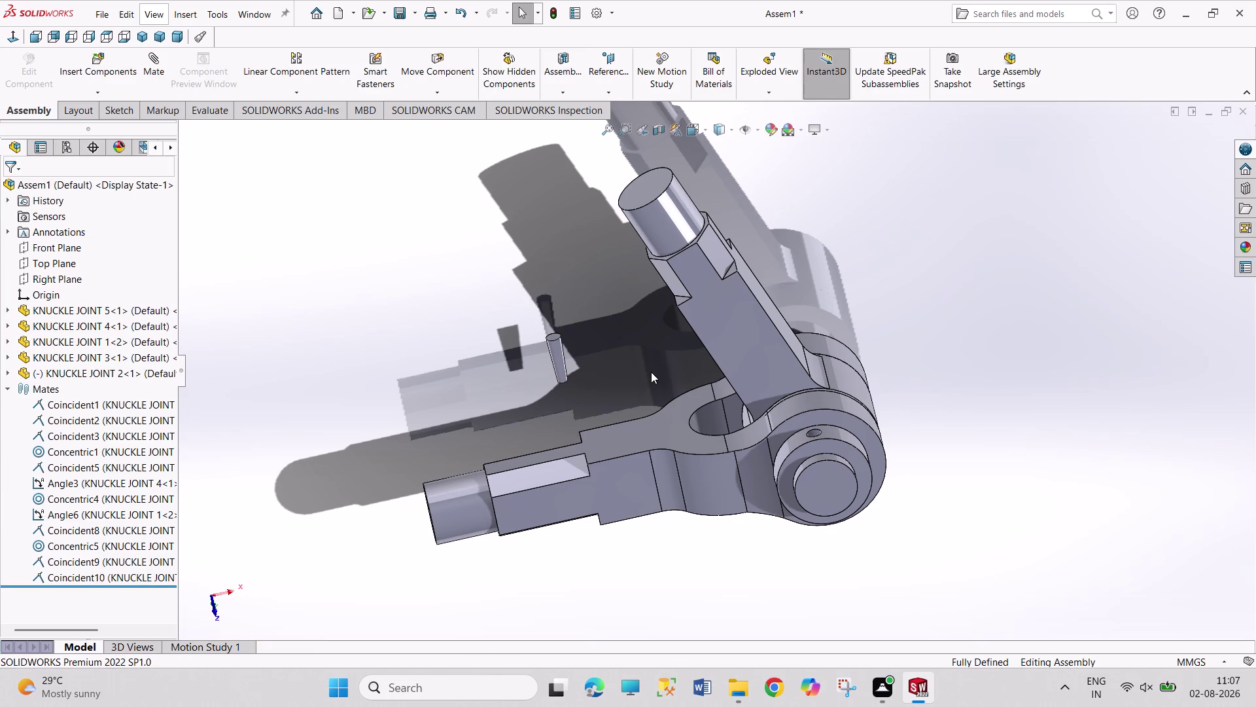
Mate the cylindrical faces of KNUCKLE JOINT 3 and KNUCKLE JOINT 2 as Tangent.
scroll(down, 3)
scroll(down, 3)
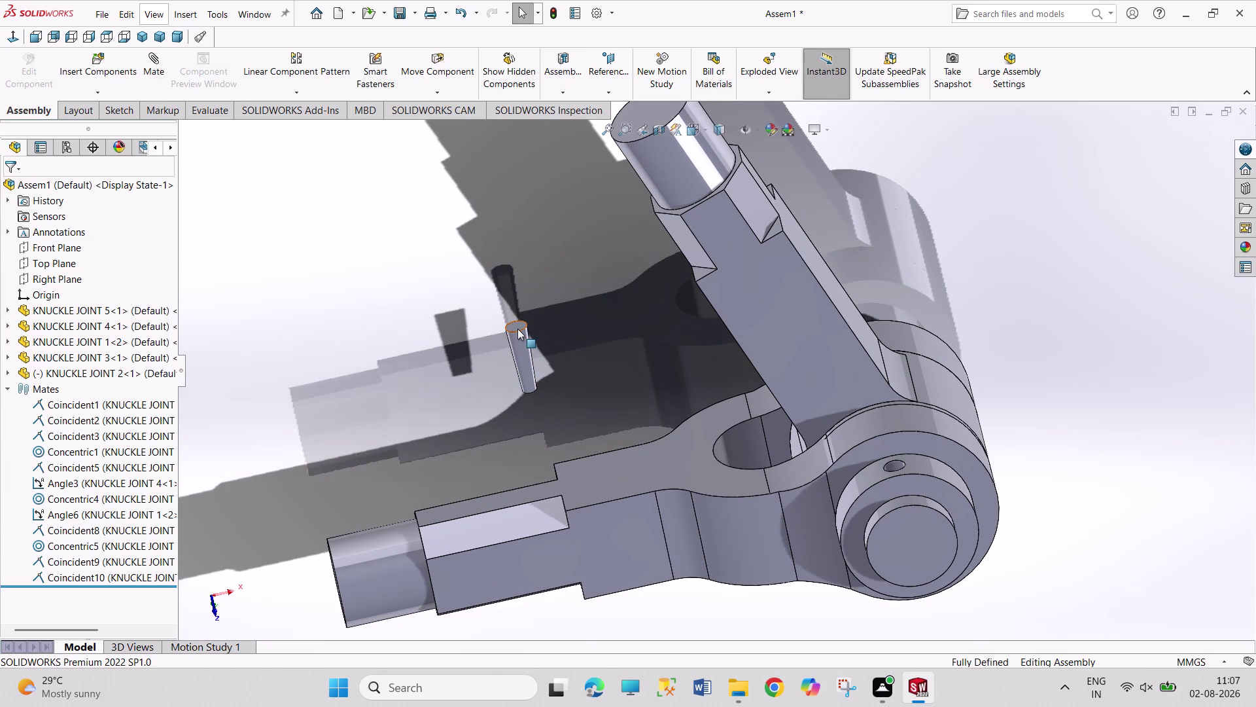
click(519, 331)
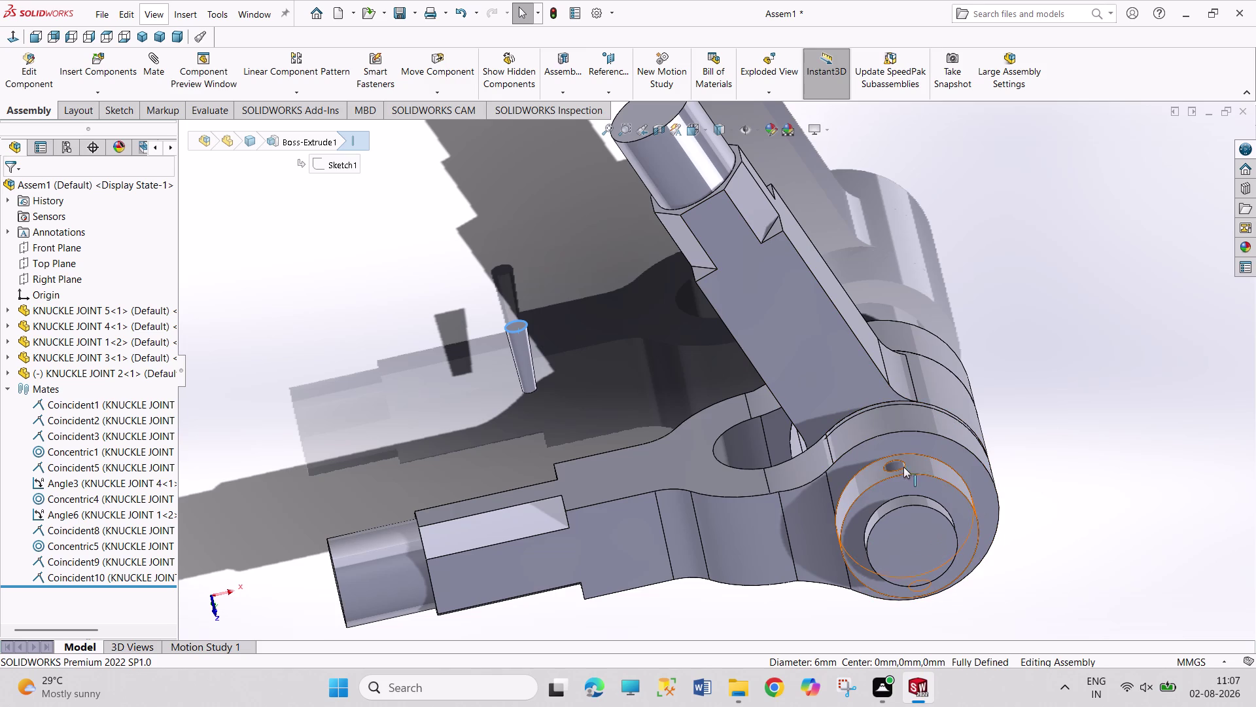
click(905, 467)
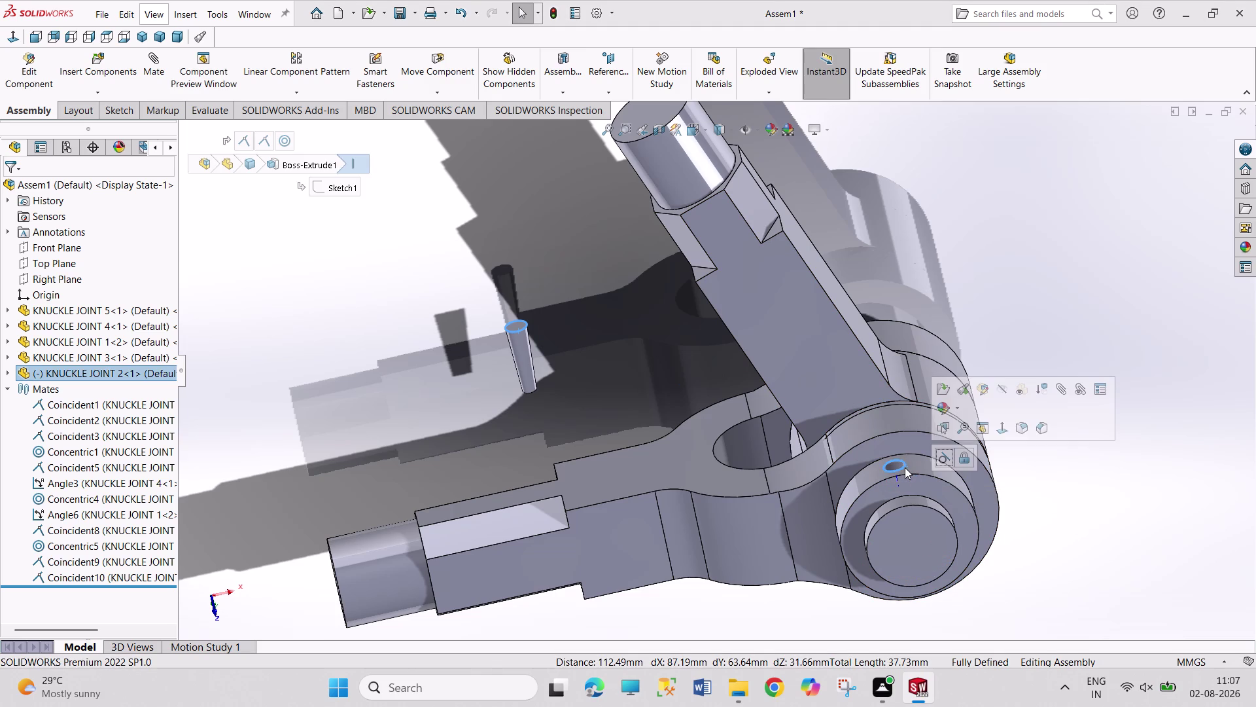
click(962, 376)
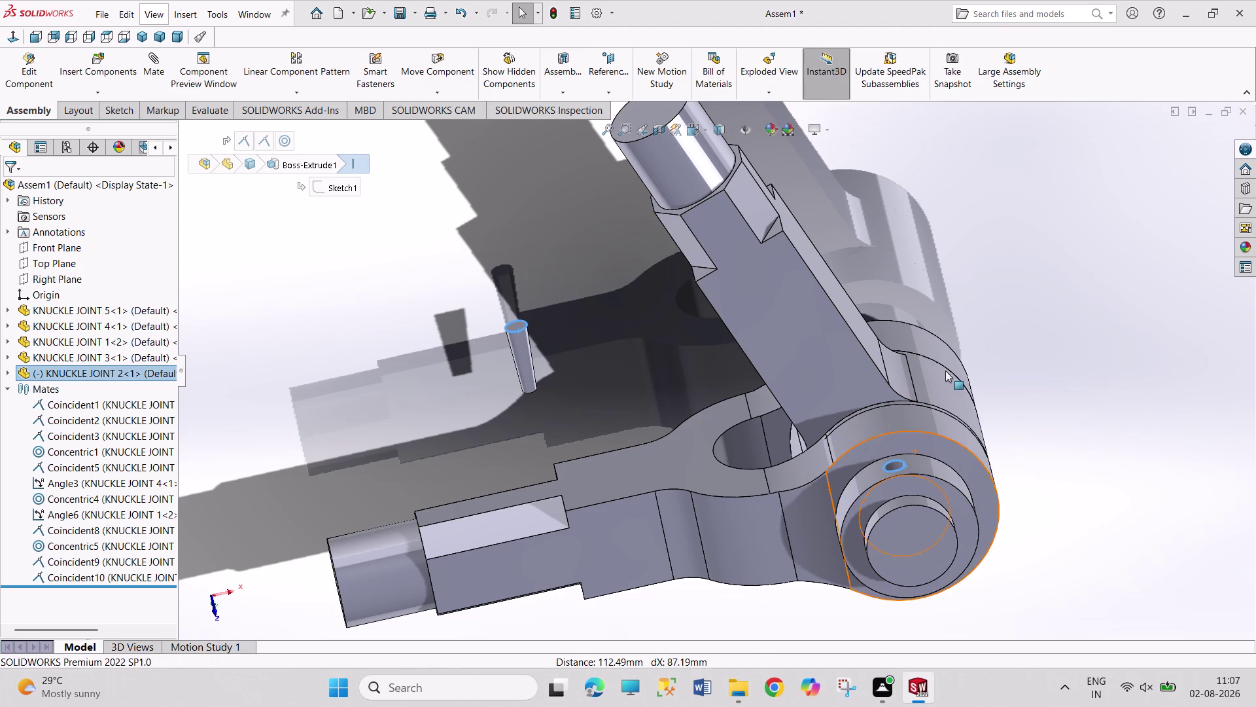
click(515, 325)
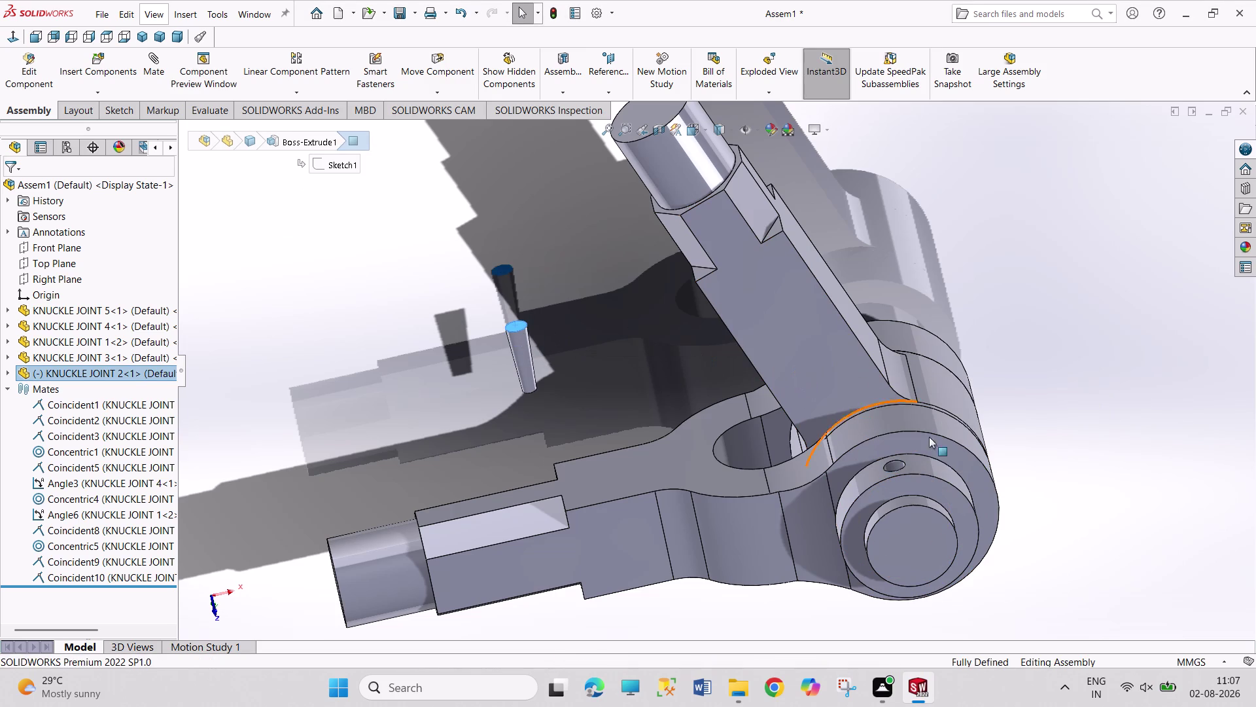
click(917, 467)
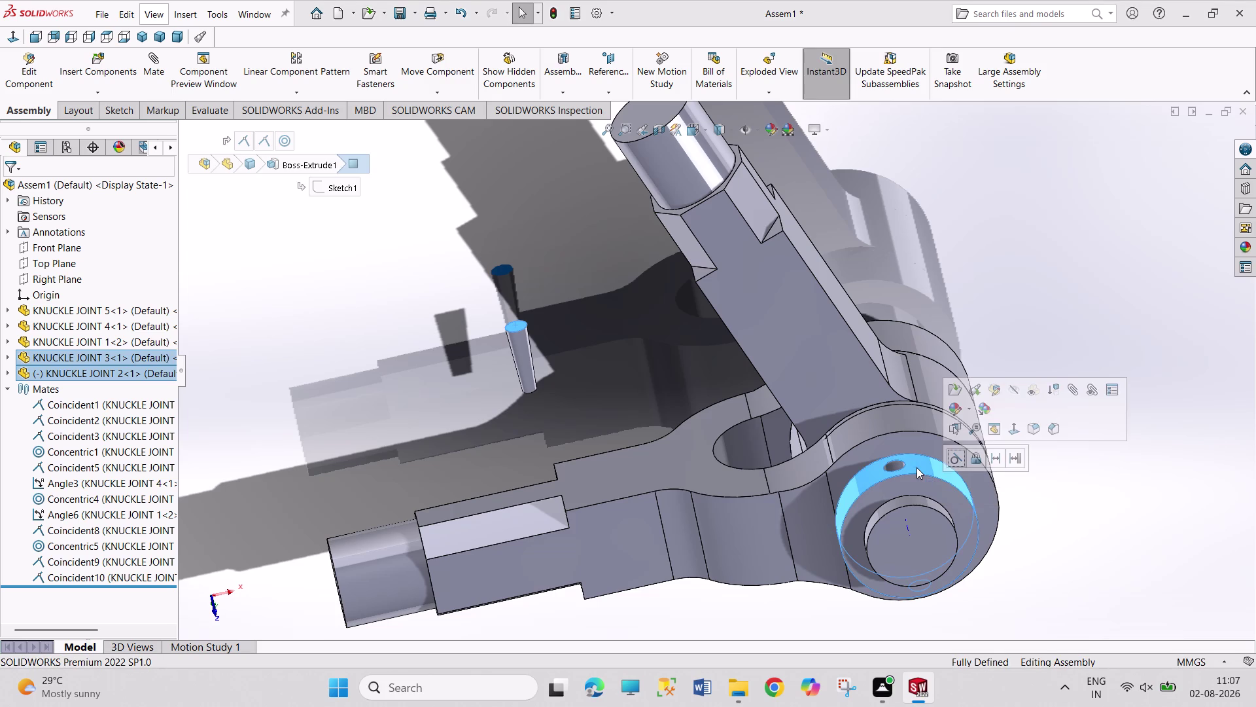
click(954, 457)
click(1065, 360)
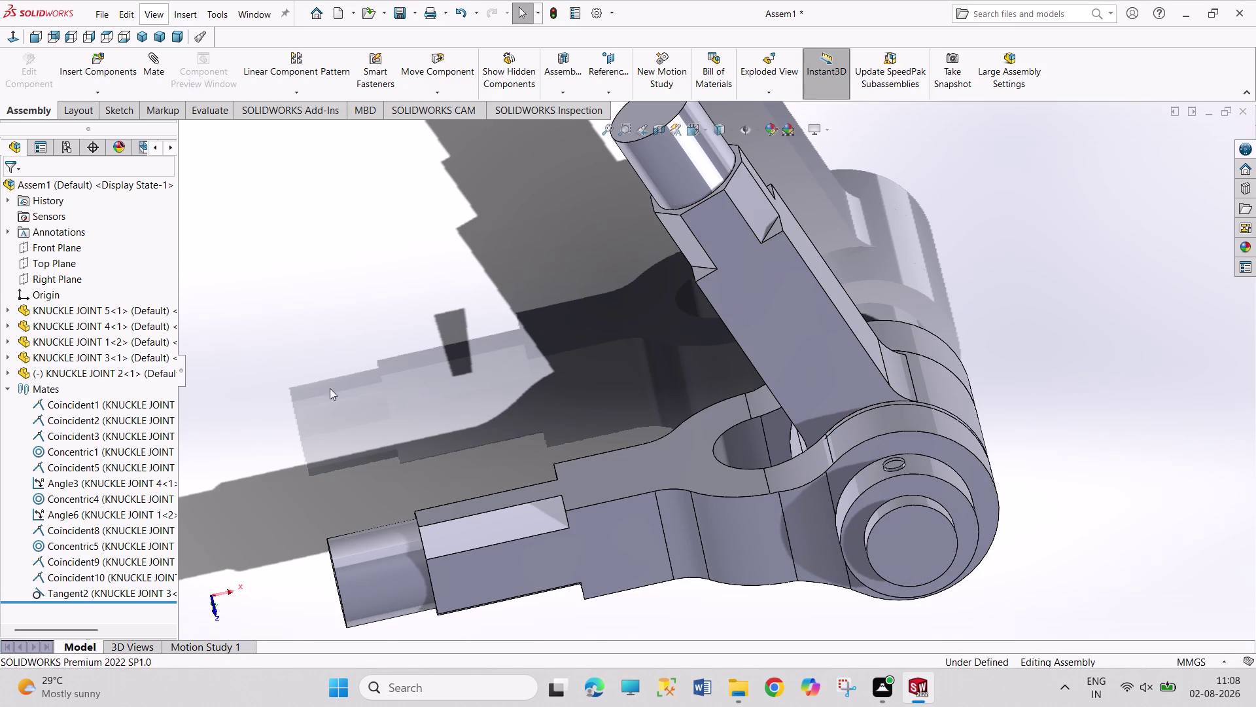
click(8, 376)
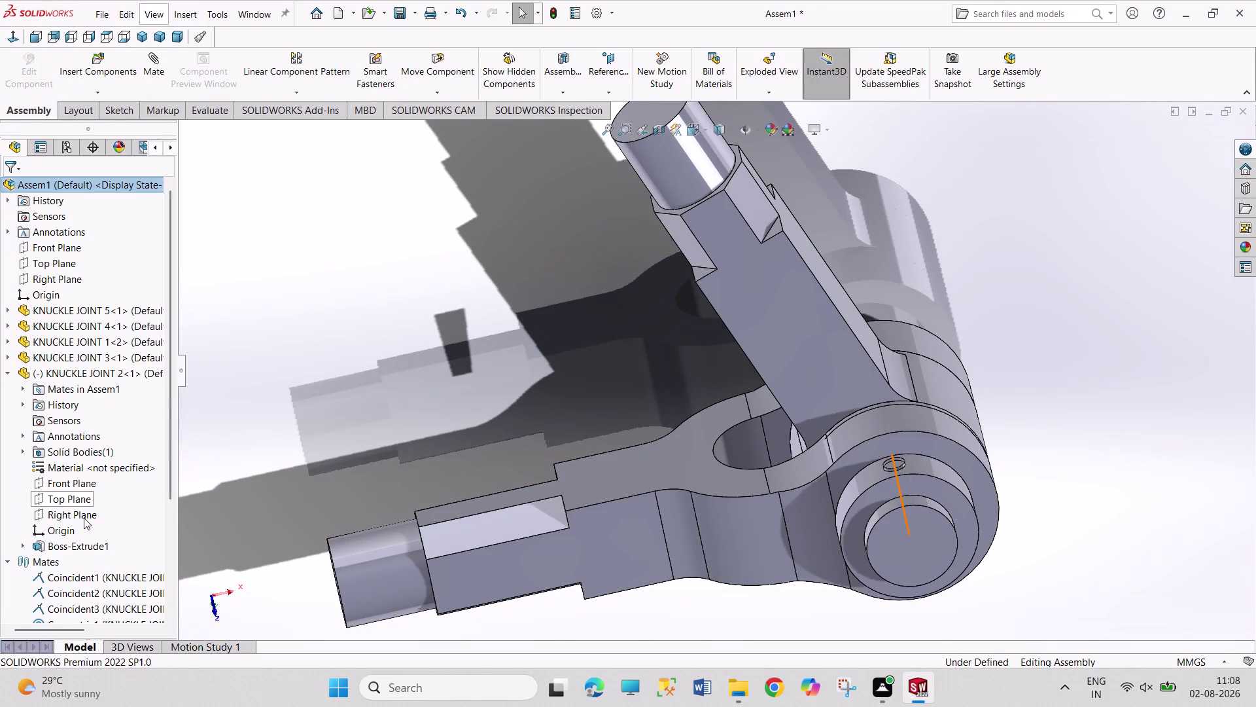
Angle-mate KNUCKLE JOINT 2's Right Plane to the assembly Right Plane, then select KNUCKLE JOINT 2.
click(84, 518)
scroll(up, 3)
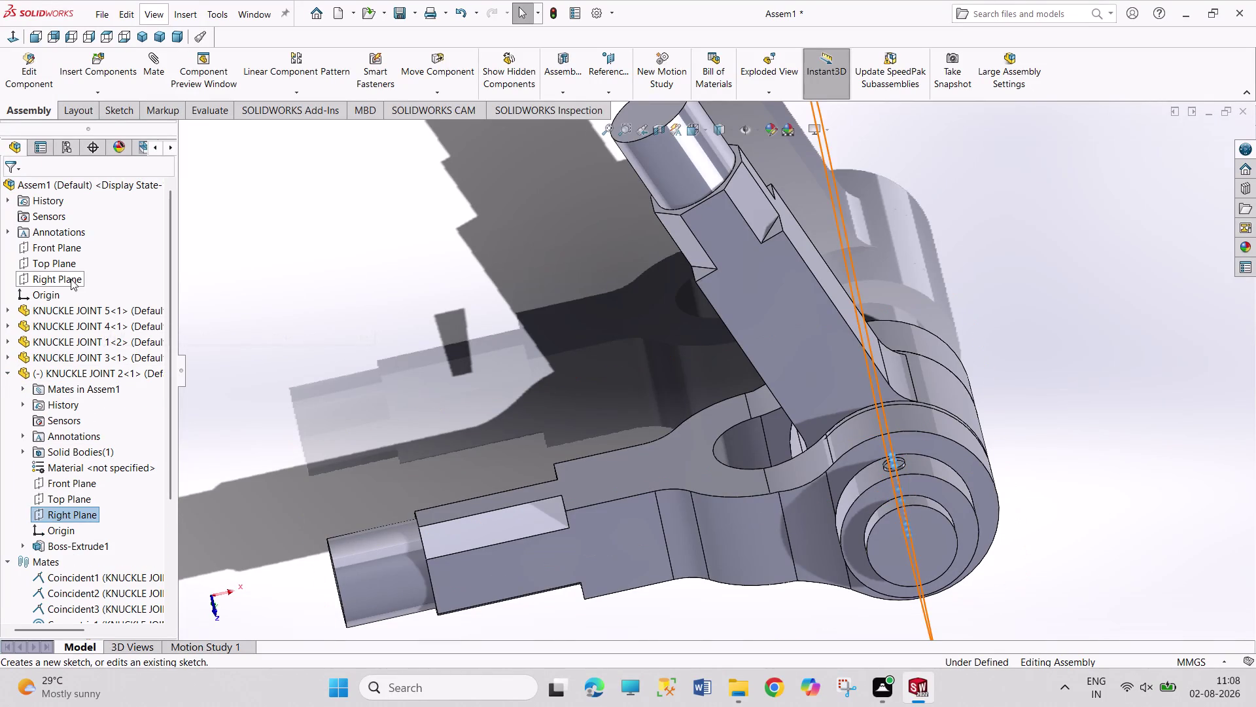
click(71, 278)
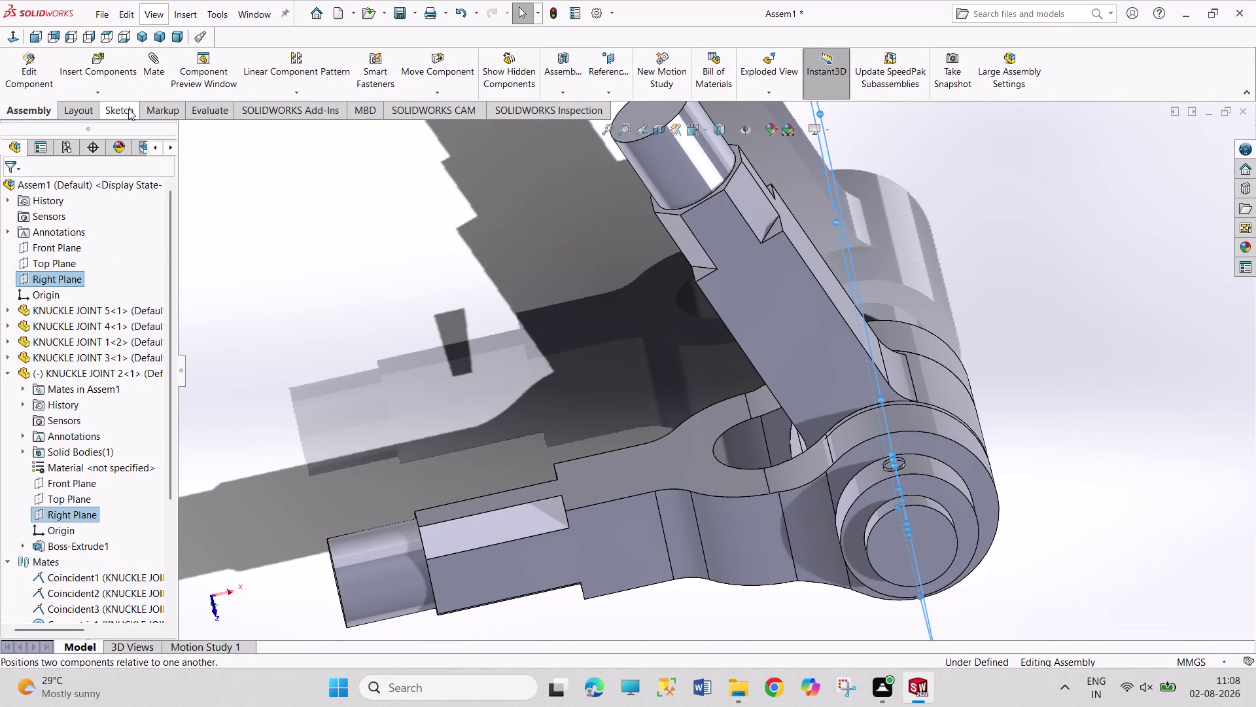
click(148, 66)
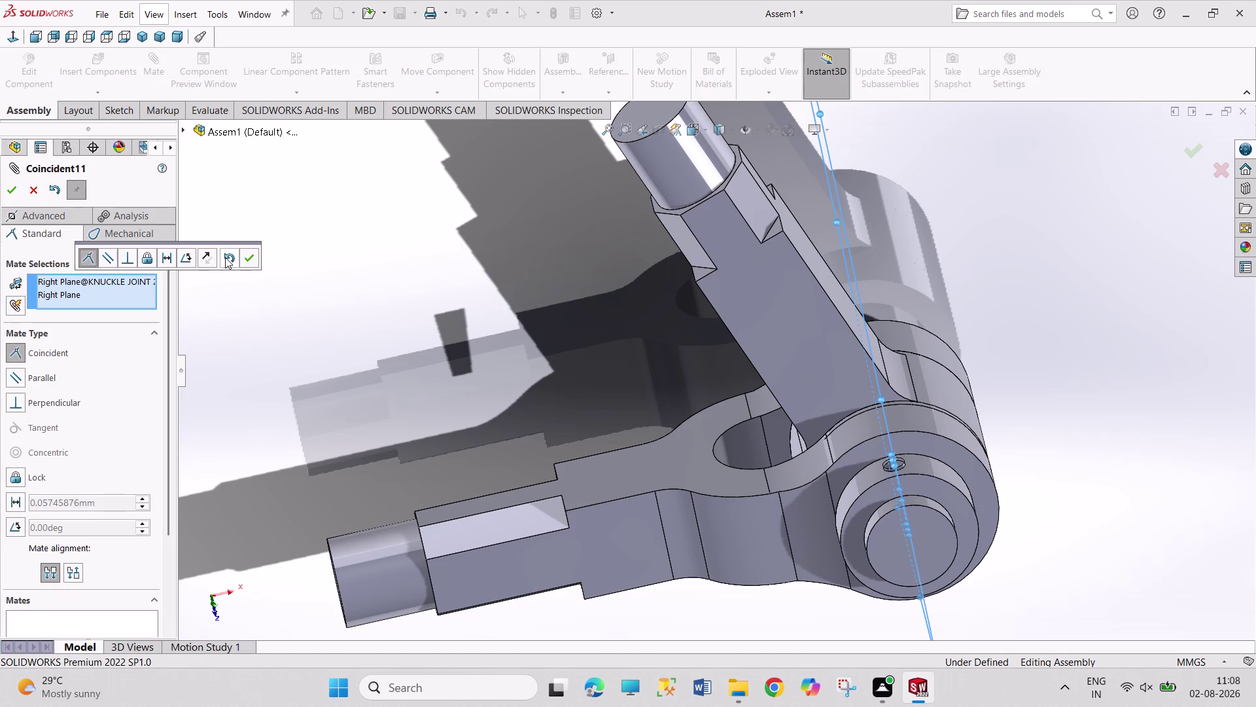
click(183, 257)
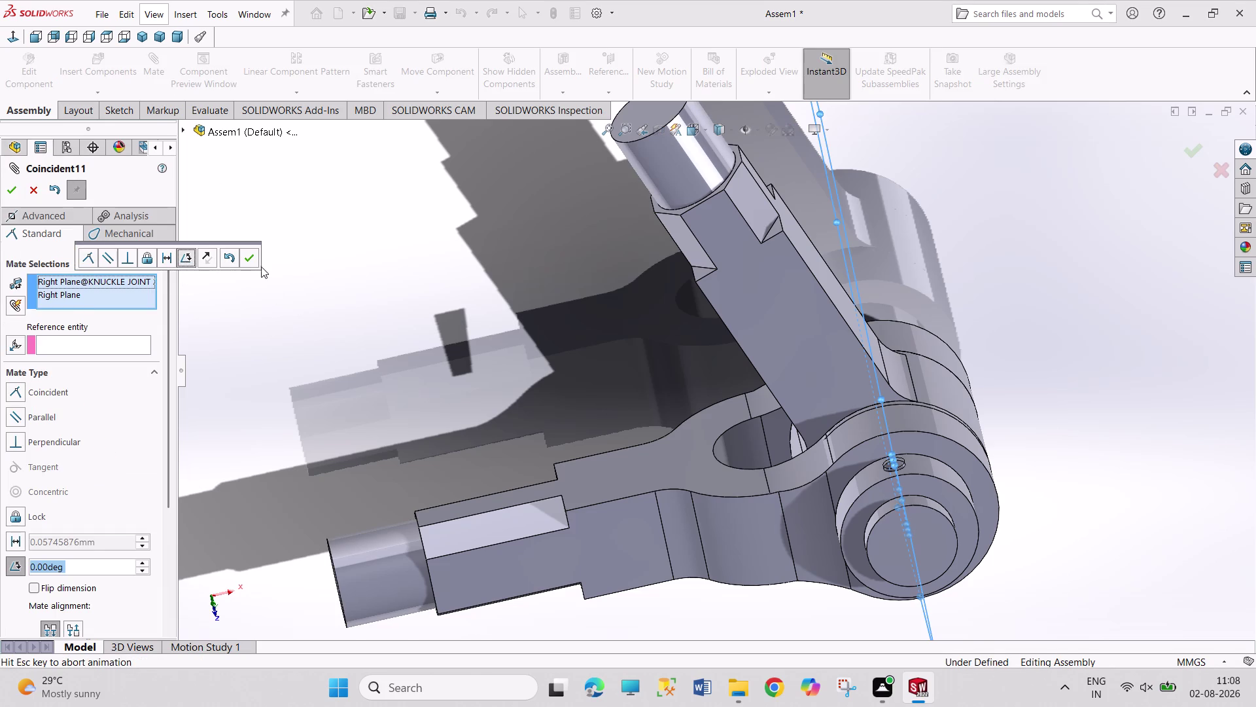
click(251, 256)
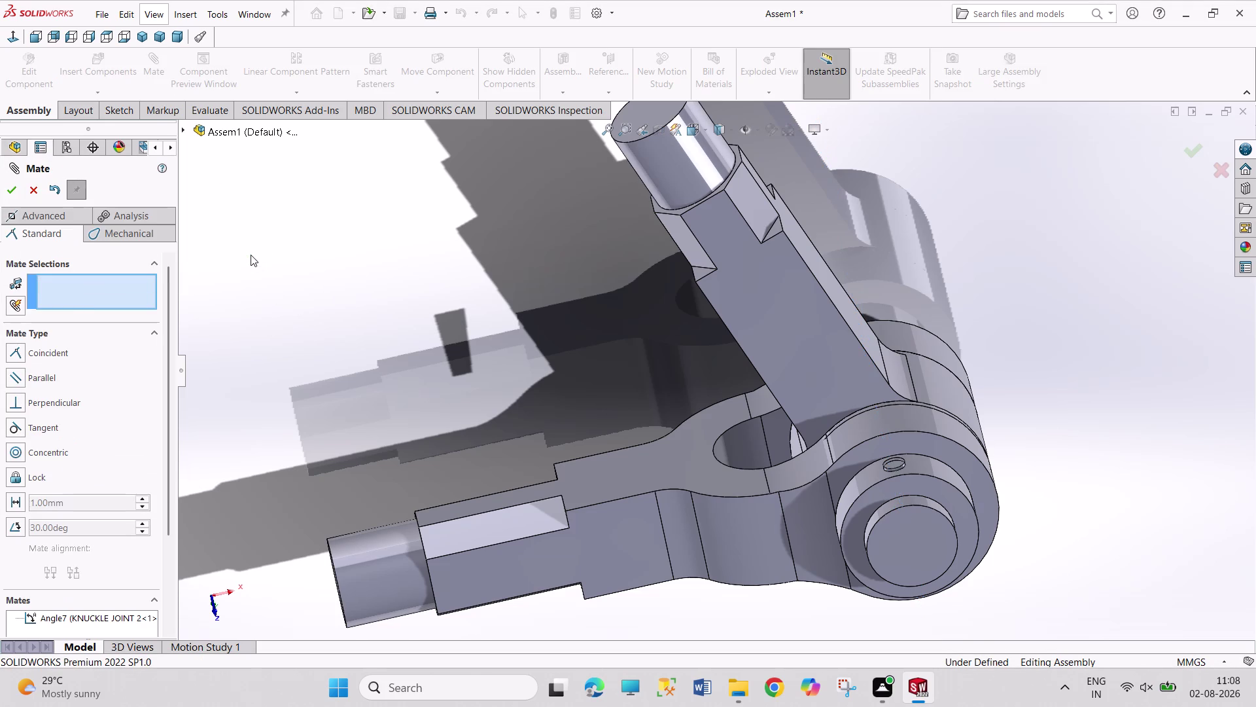
click(9, 186)
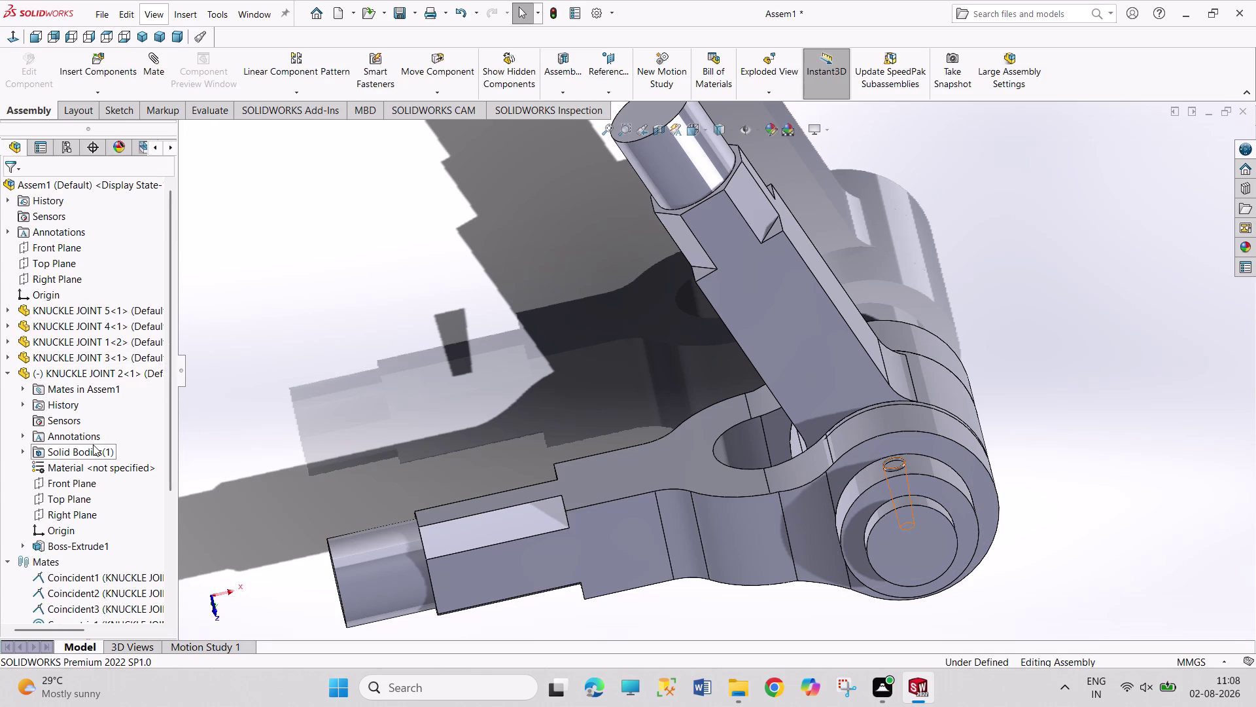
scroll(down, 3)
scroll(down, 3)
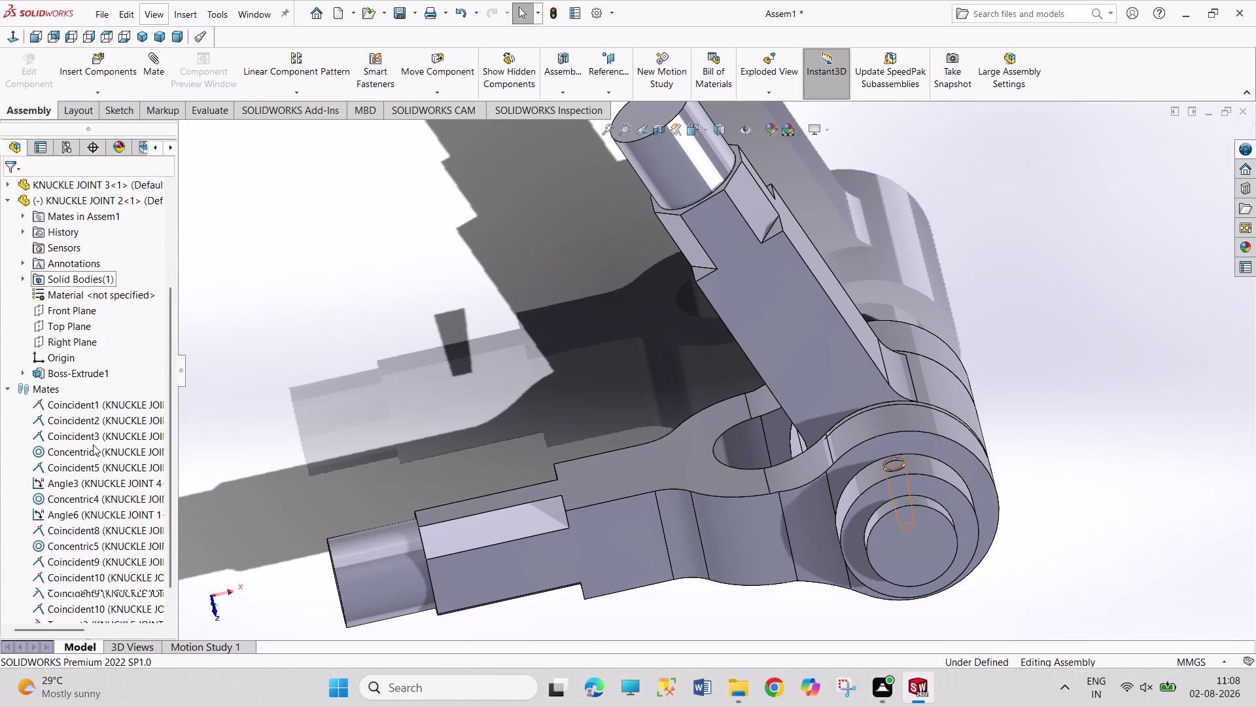
scroll(down, 3)
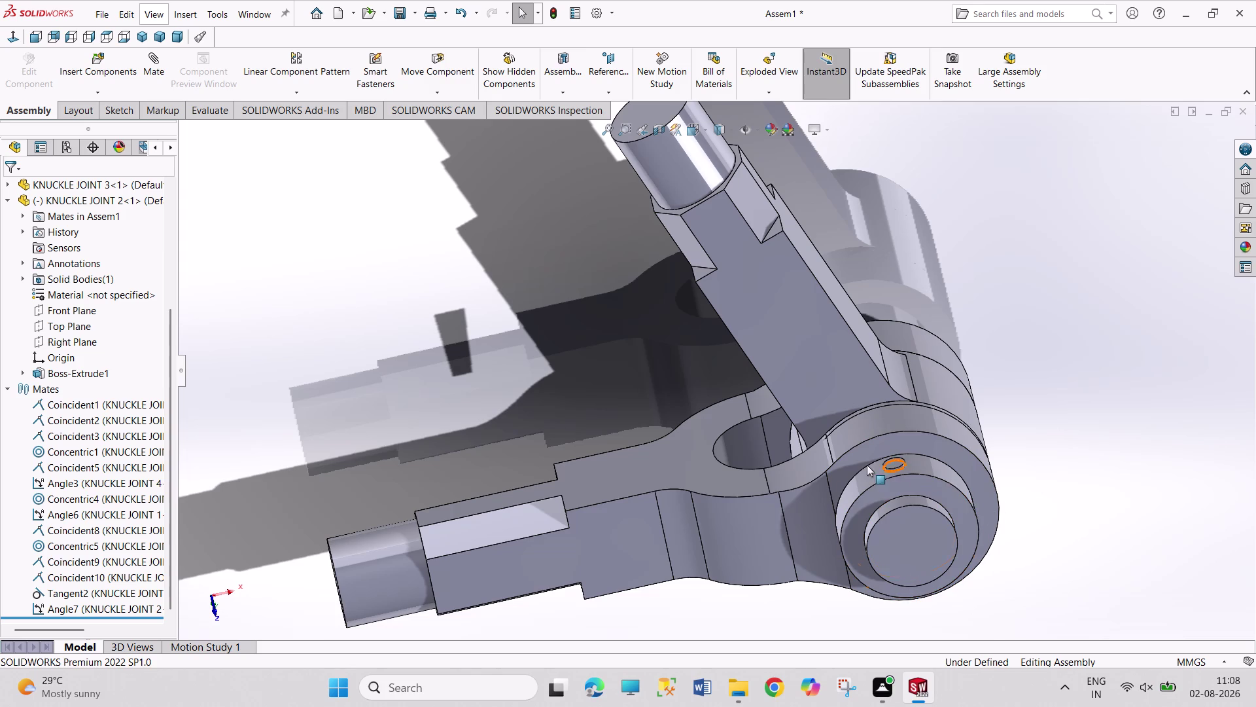
click(109, 194)
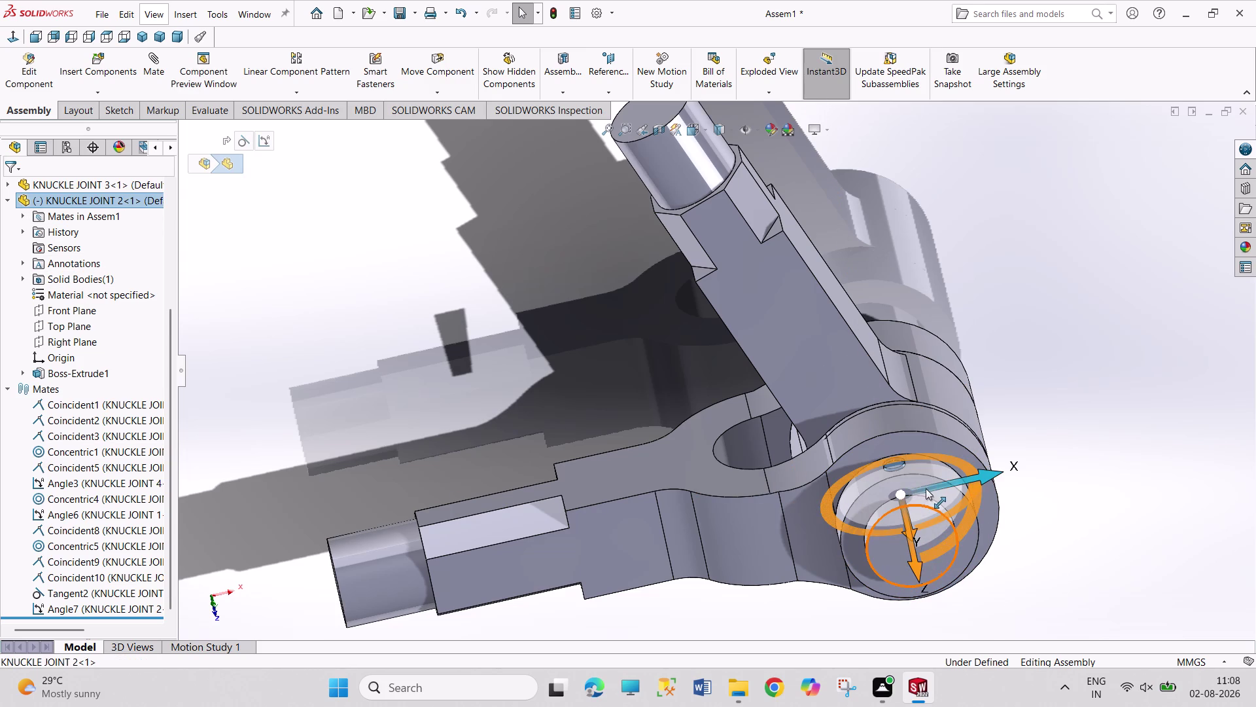
Rotate KNUCKLE JOINT 2 and make its hole concentric with KNUCKLE JOINT 3's hole.
drag(926, 488, 1008, 460)
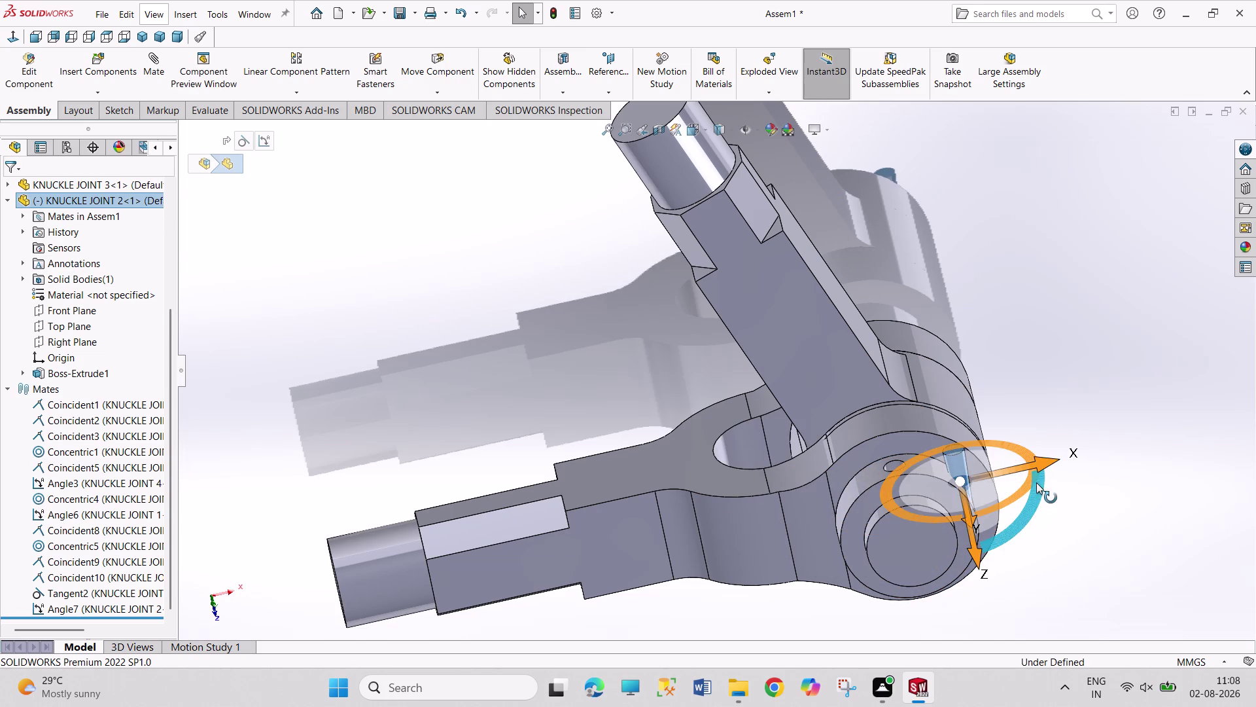
click(1116, 531)
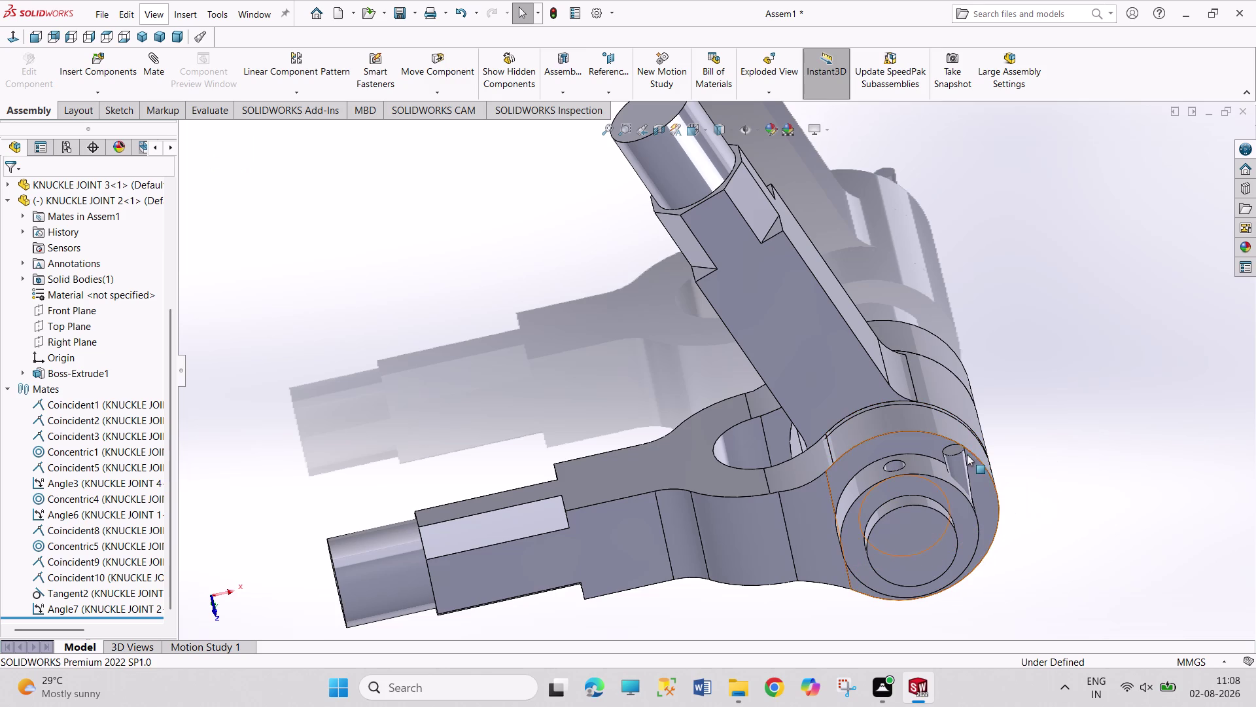
click(961, 452)
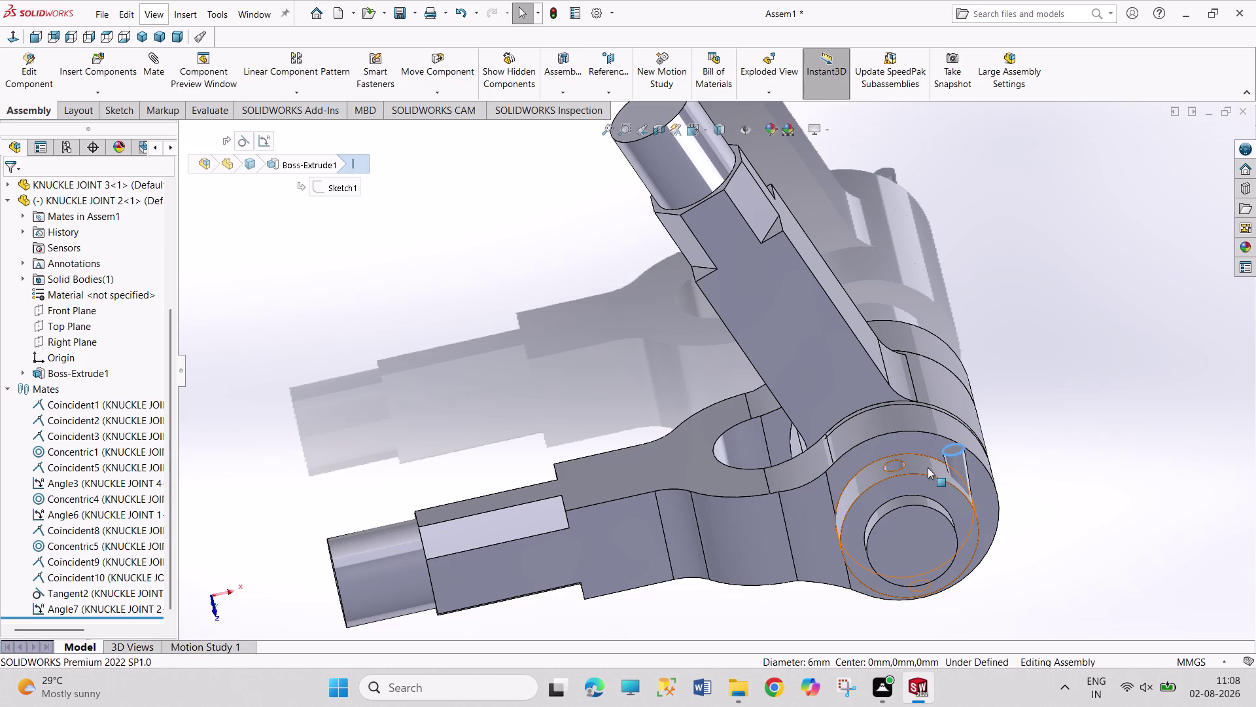
click(928, 468)
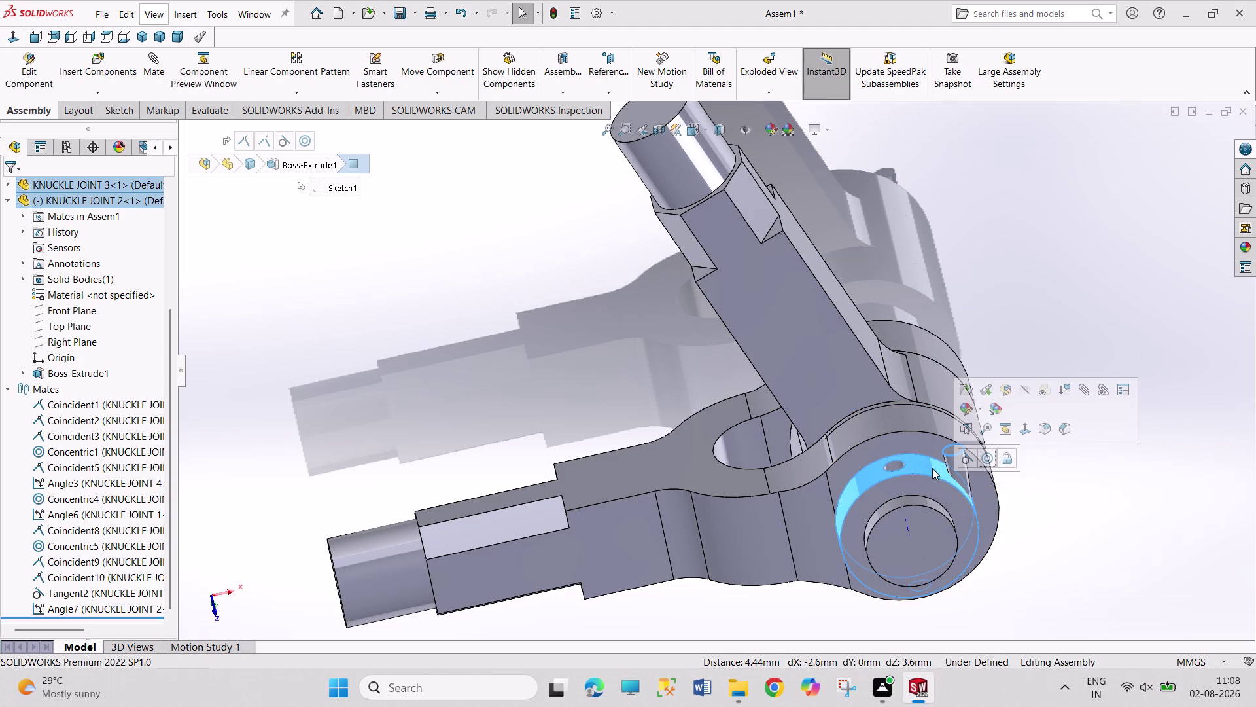
click(988, 459)
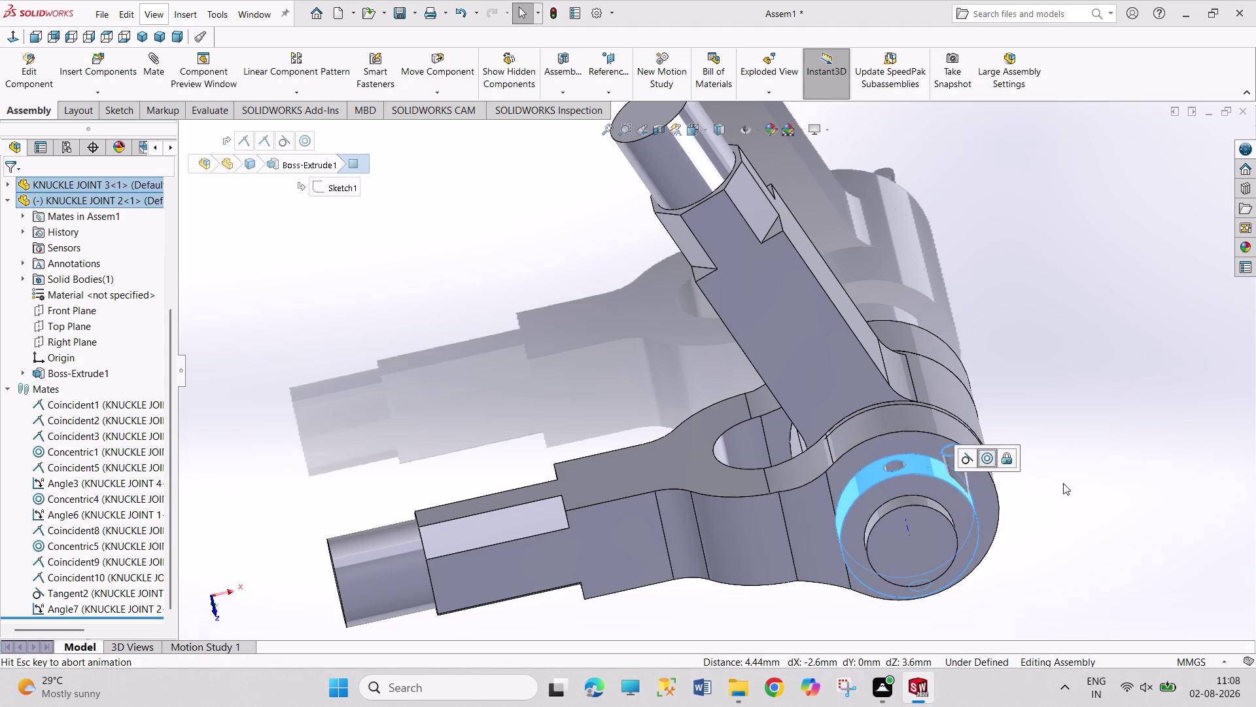
click(1112, 493)
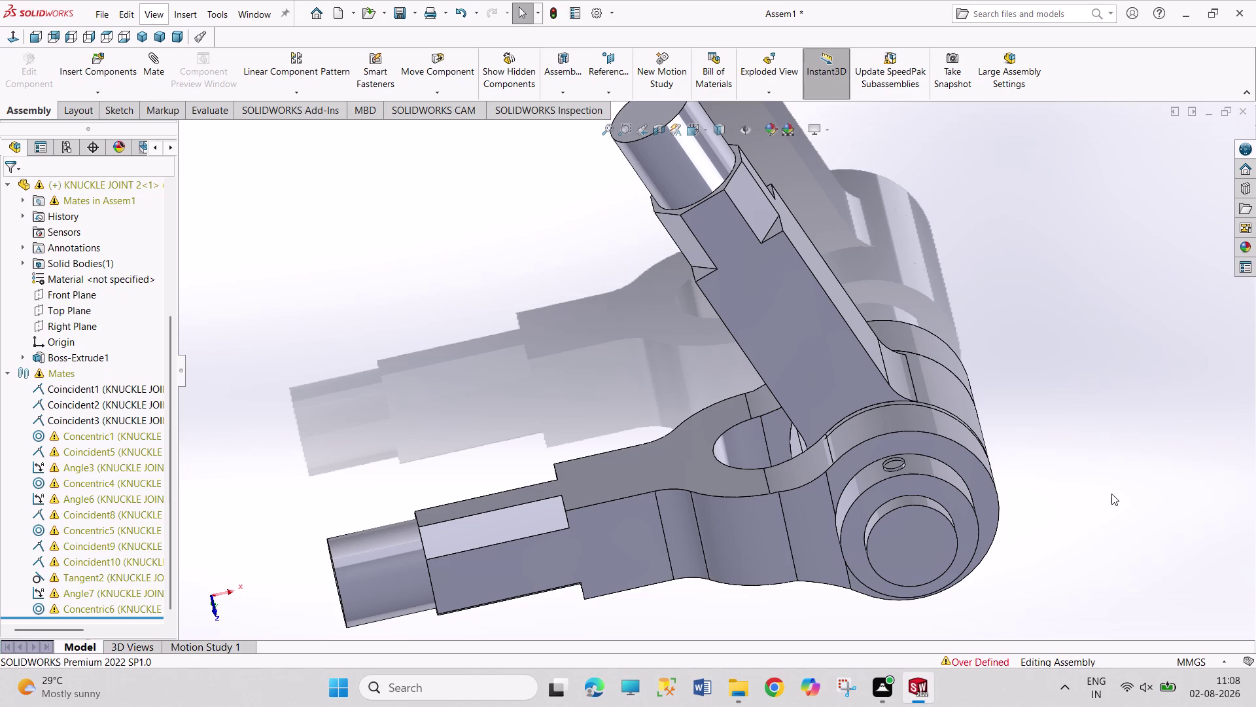
Delete the conflicting Tangent2 mate and confirm Yes.
scroll(down, 3)
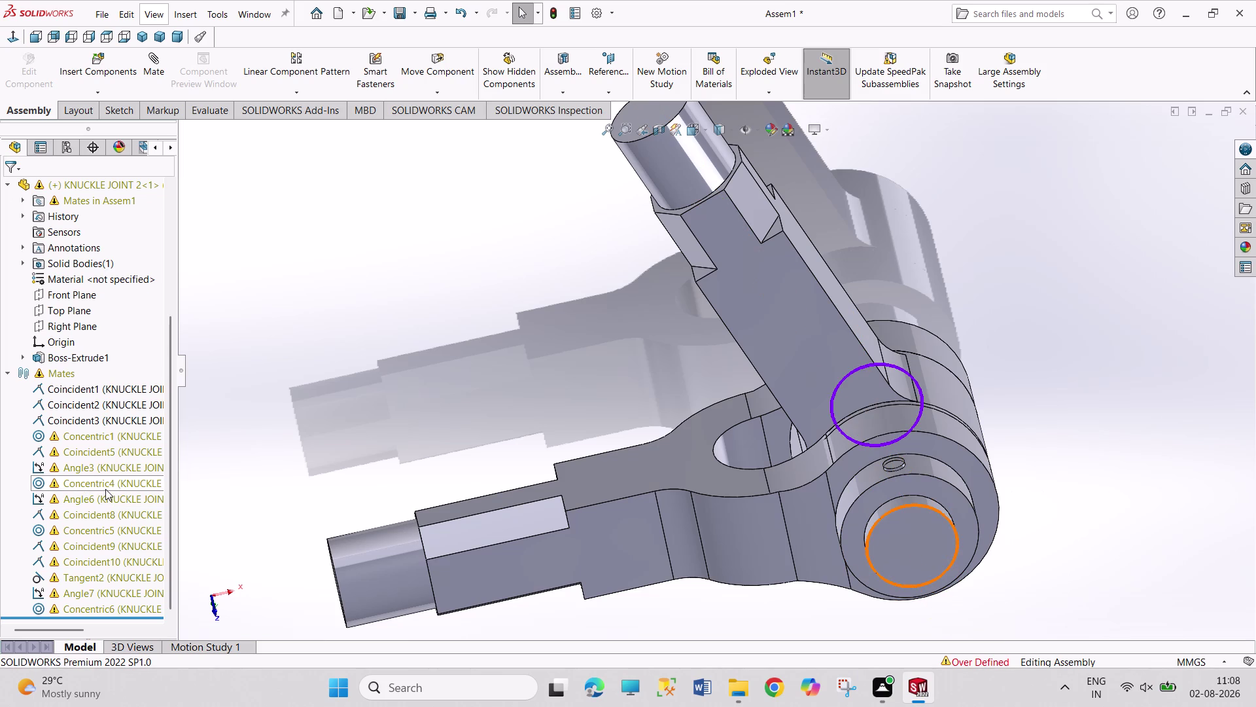
scroll(down, 3)
right_click(123, 575)
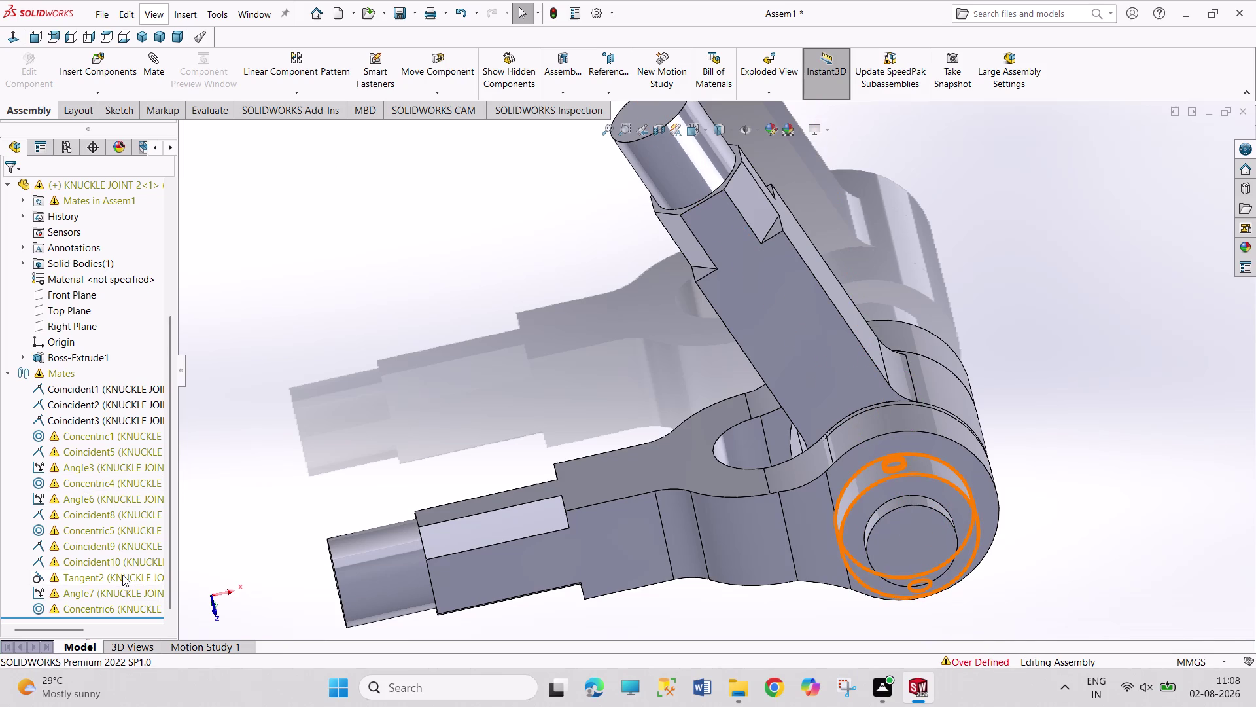
click(158, 457)
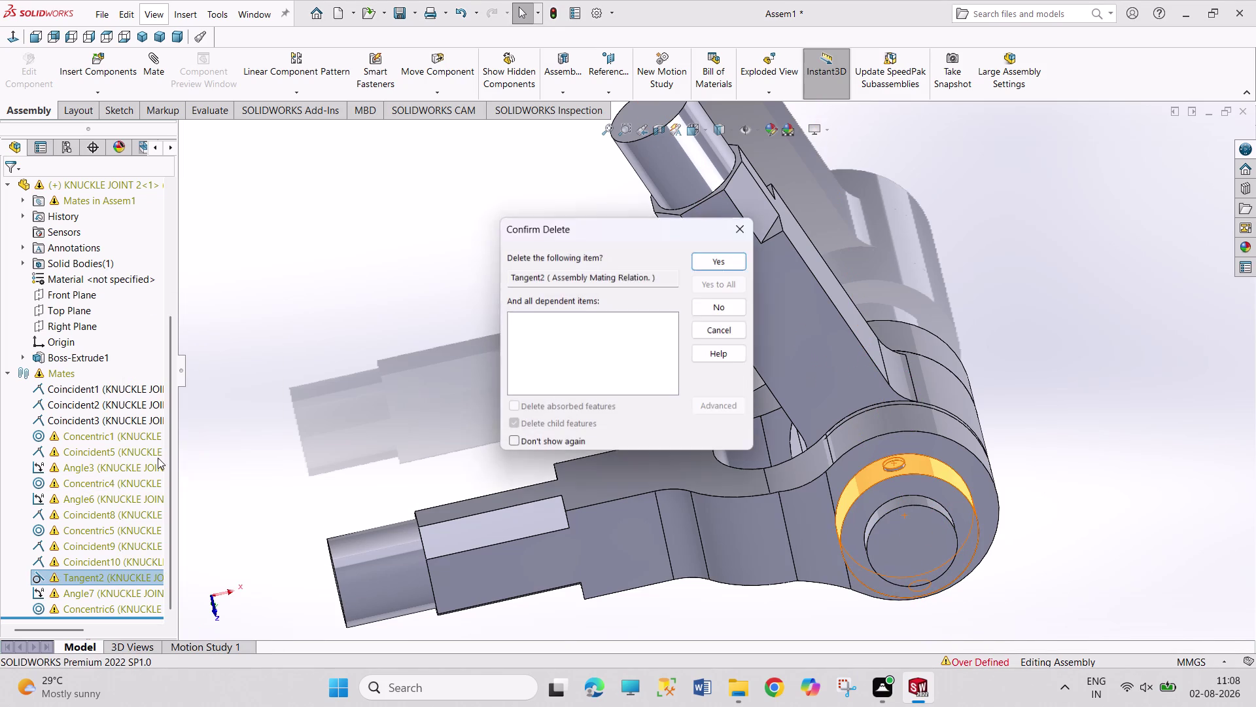
click(730, 255)
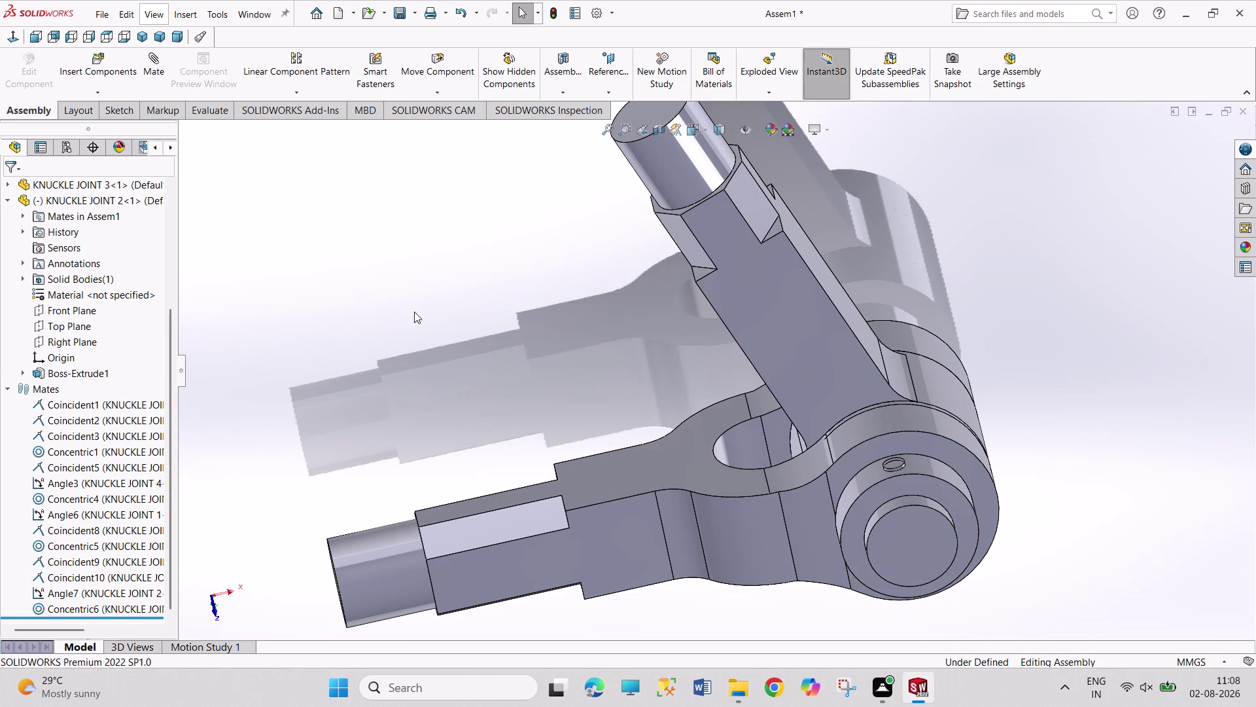
click(414, 311)
click(60, 197)
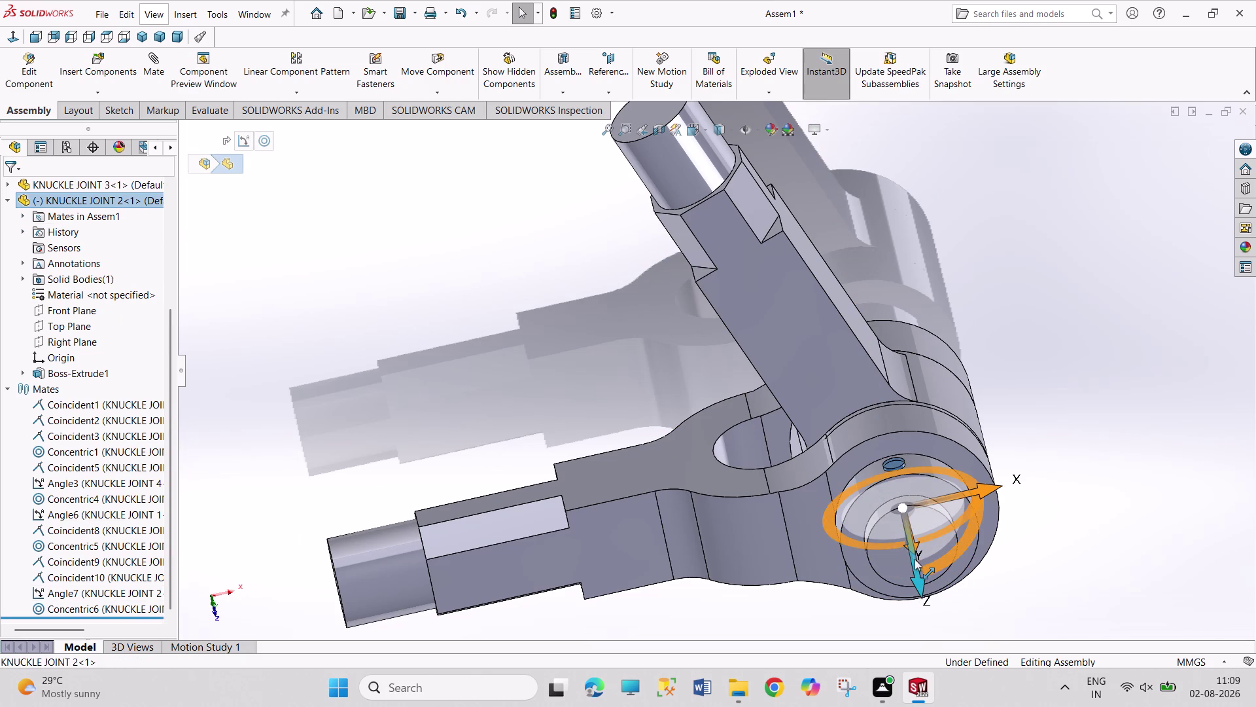
drag(914, 558, 911, 472)
drag(964, 492, 1053, 471)
drag(914, 545, 899, 353)
click(1122, 417)
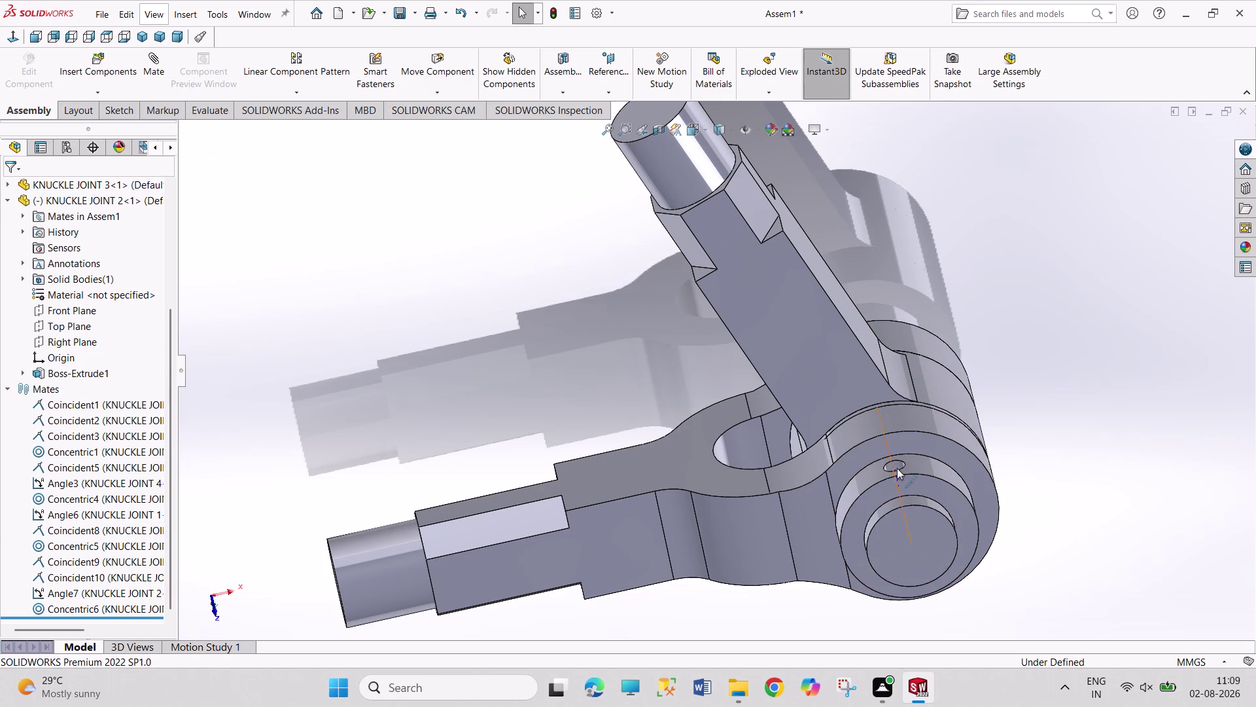
middle_drag(973, 543, 973, 562)
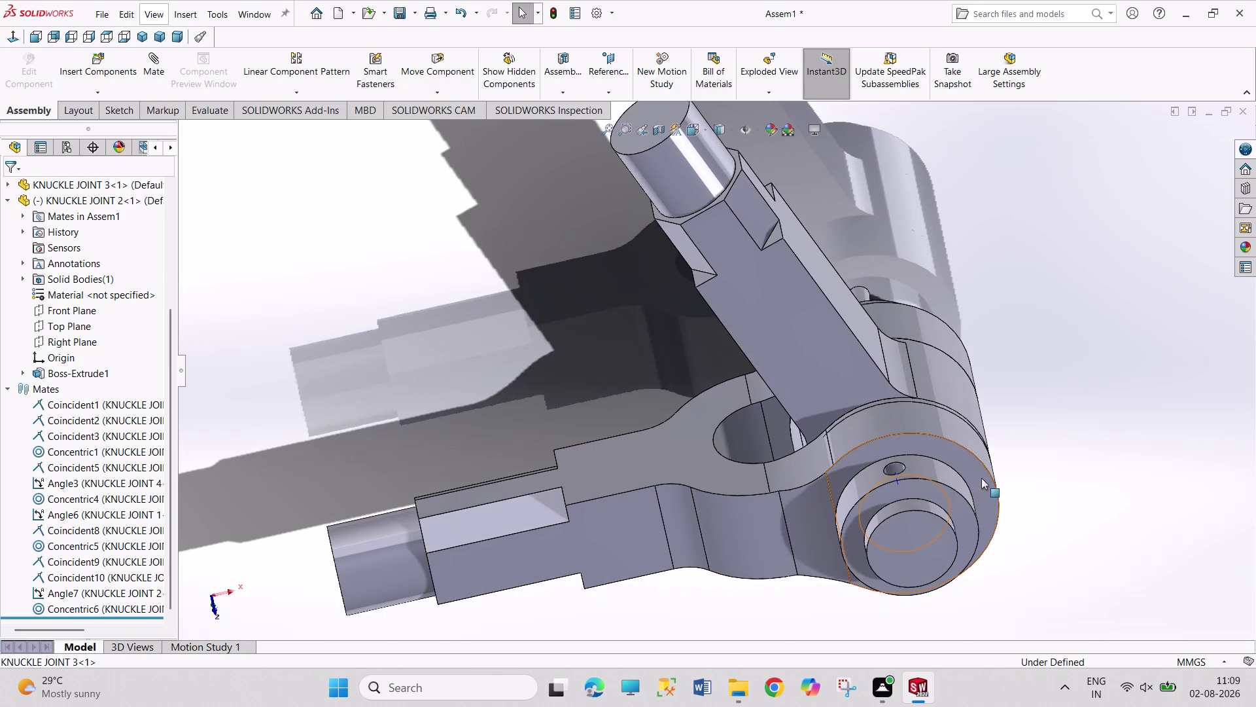
middle_drag(981, 477, 991, 662)
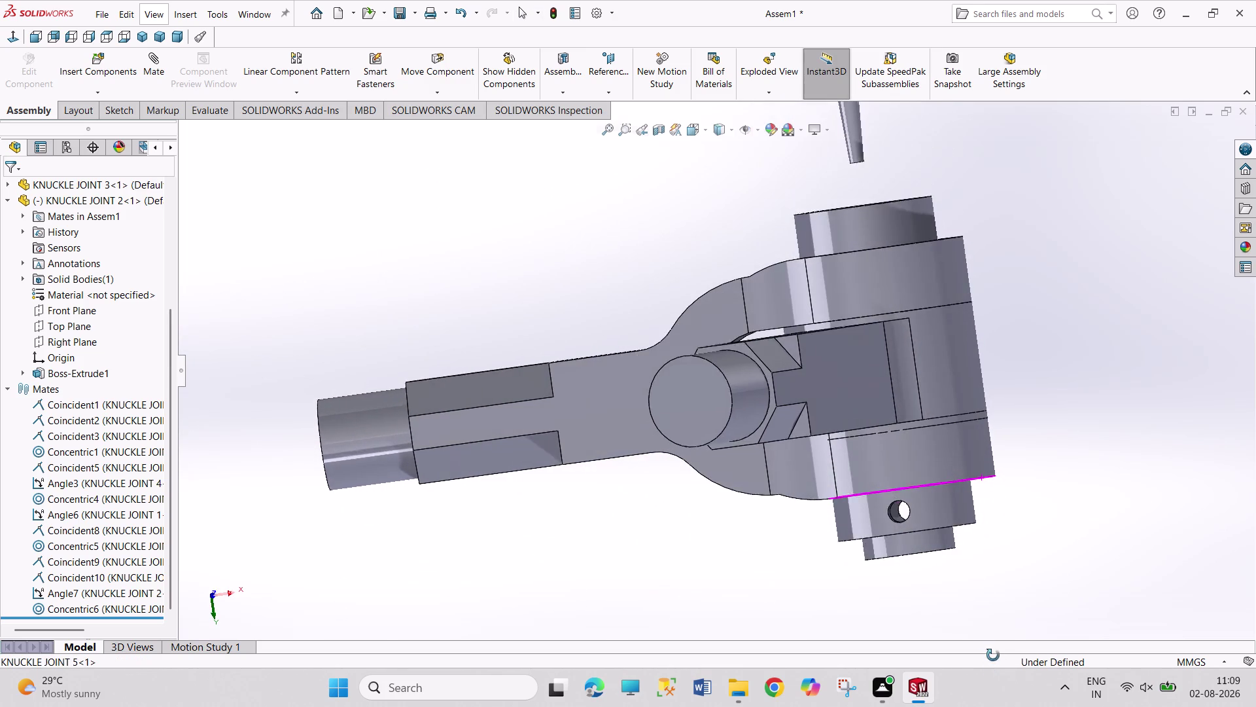
middle_drag(992, 662, 980, 550)
middle_drag(1023, 538, 998, 538)
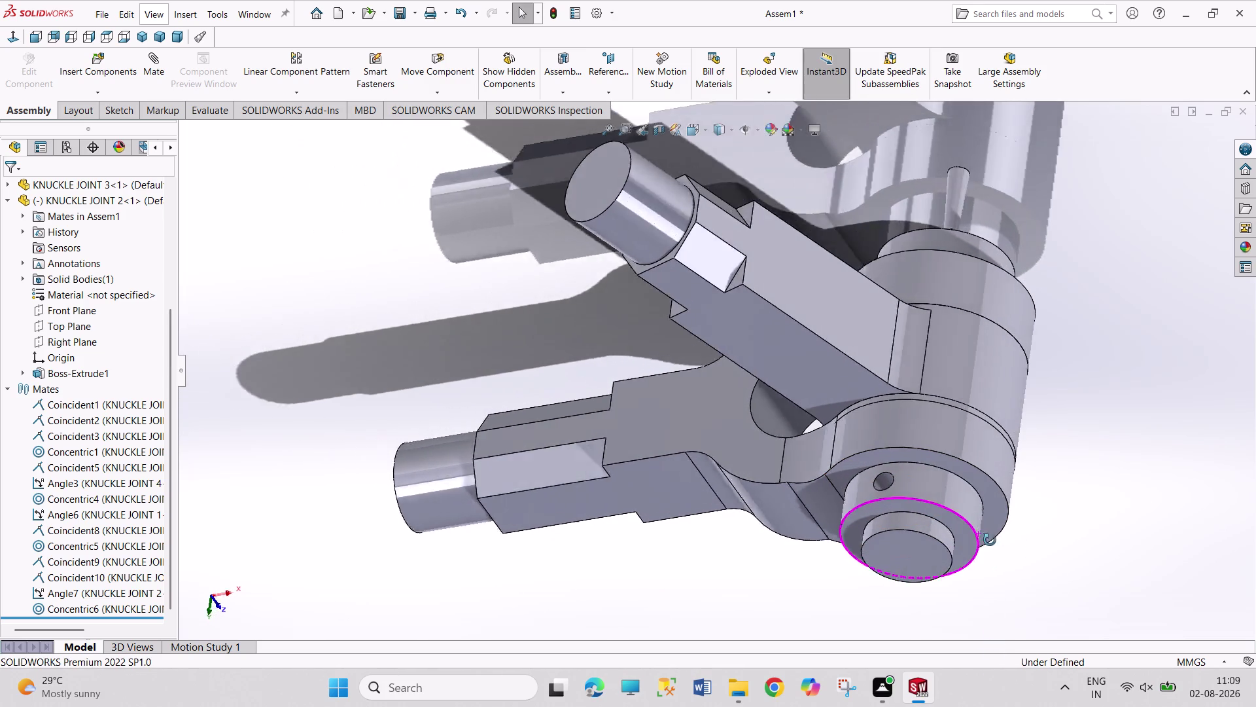
middle_drag(997, 538, 935, 558)
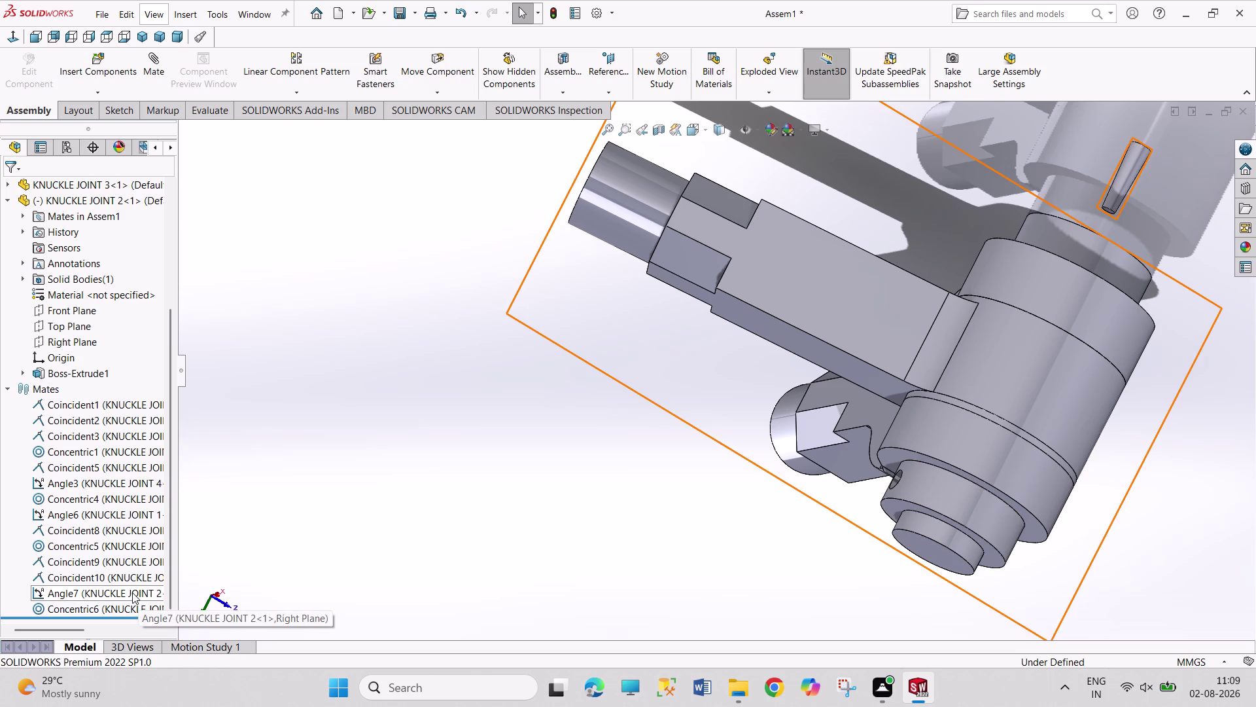
right_click(132, 593)
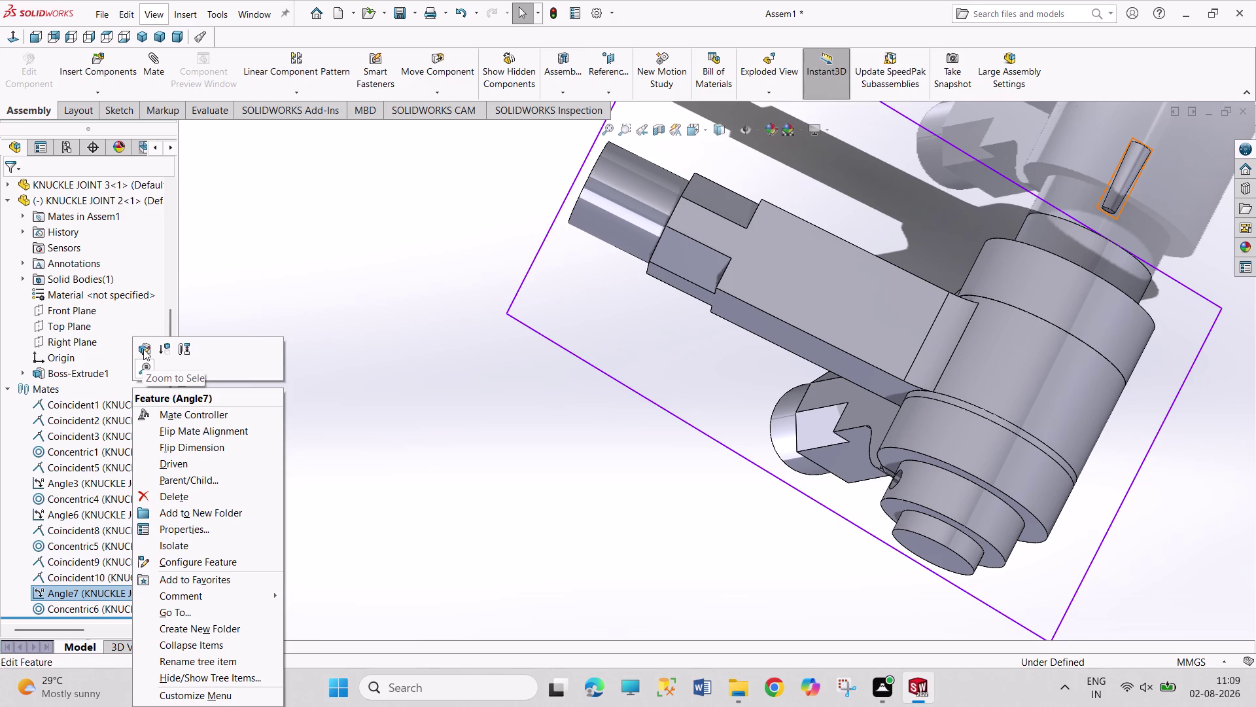
click(143, 349)
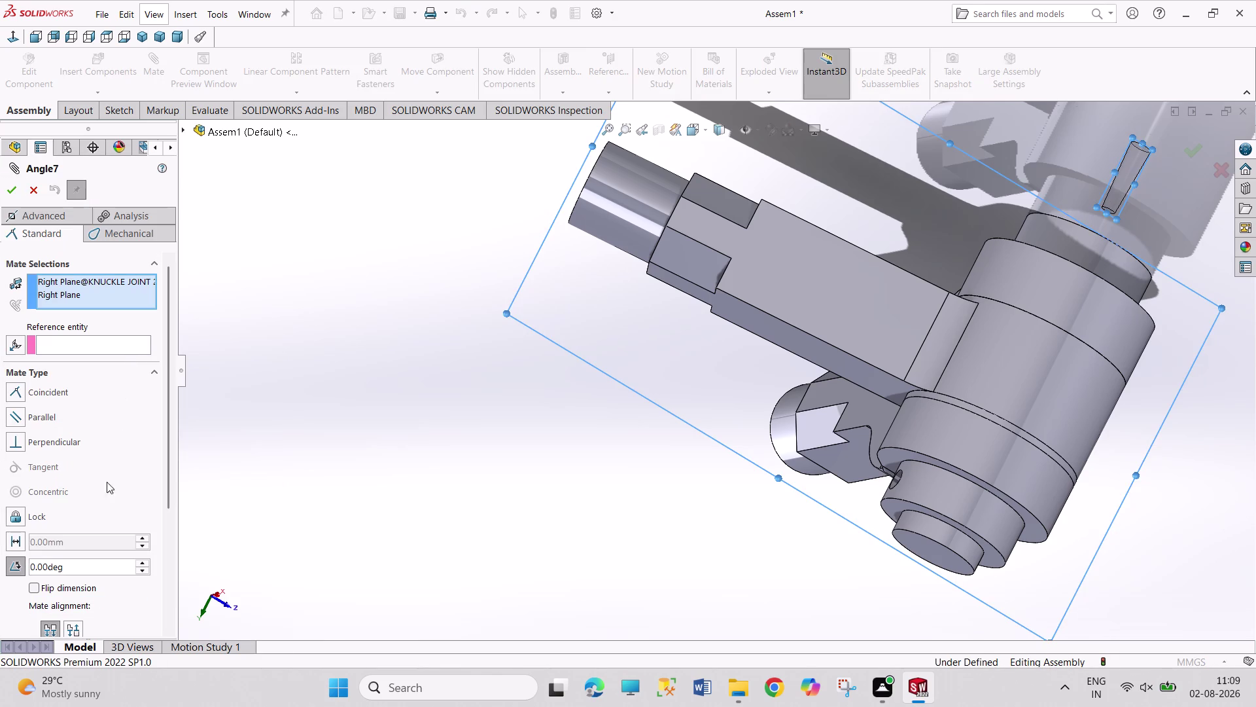
drag(35, 565, 0, 549)
text(90)
key(Return)
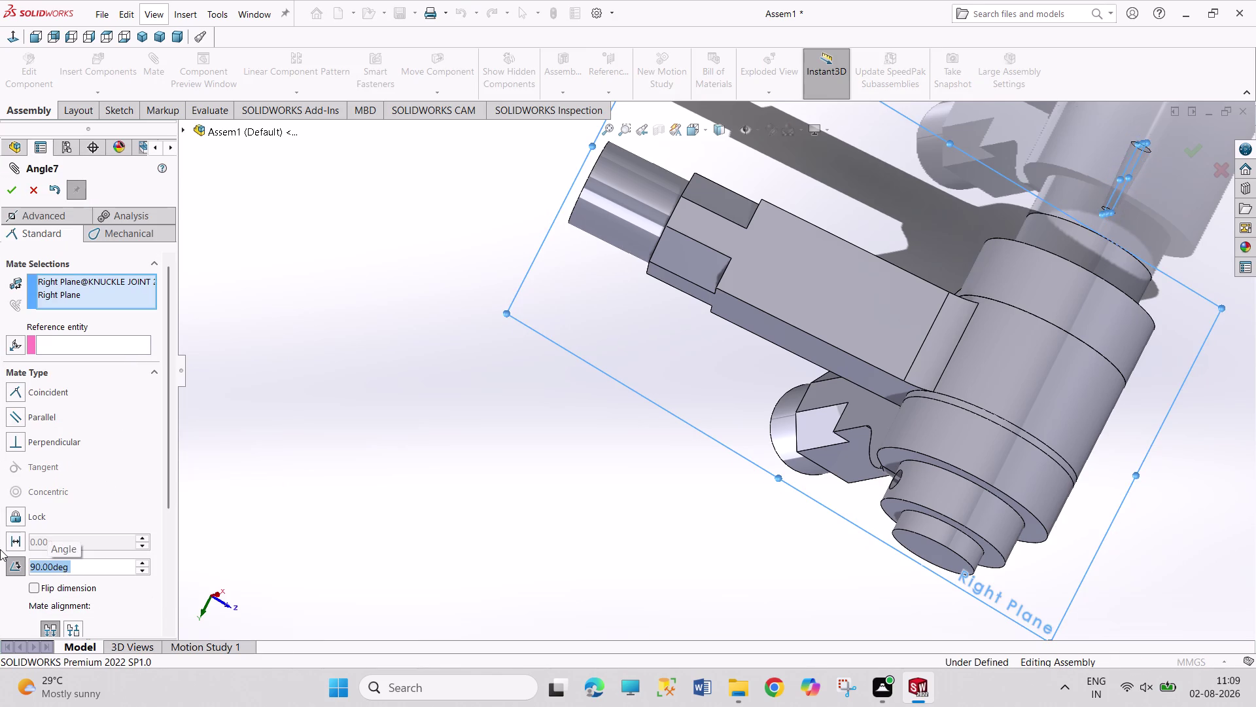
click(29, 199)
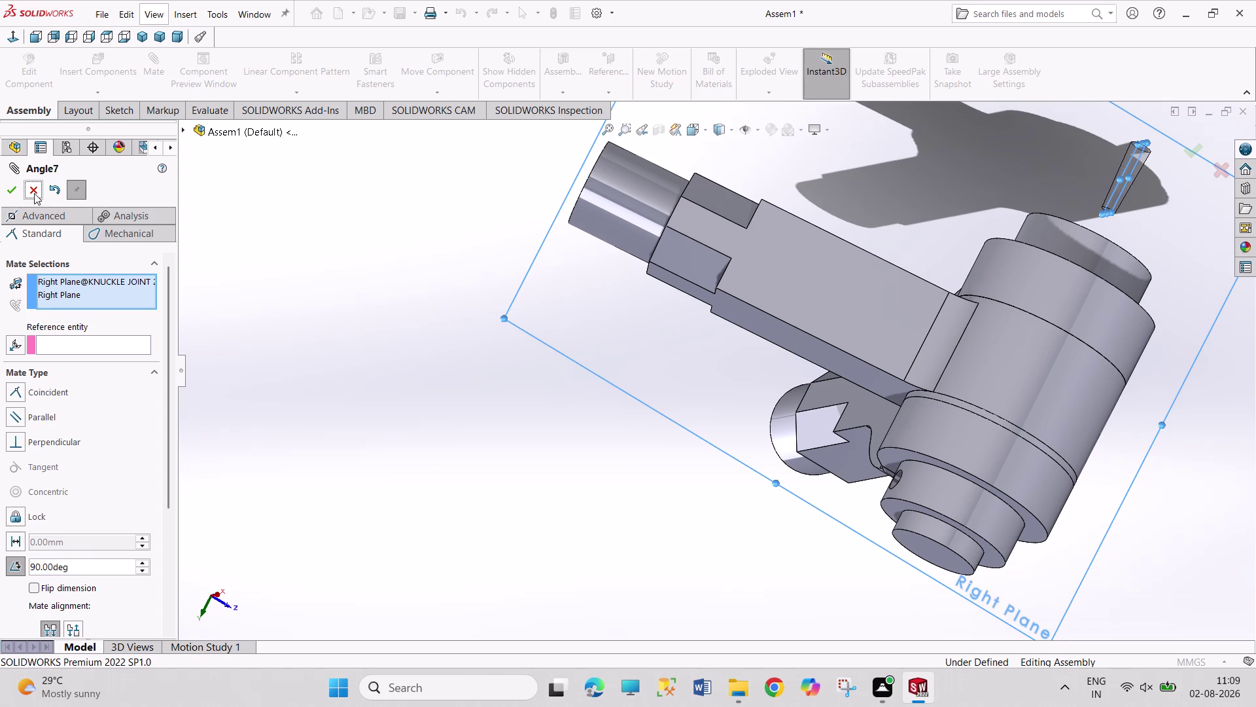
click(34, 193)
right_click(103, 592)
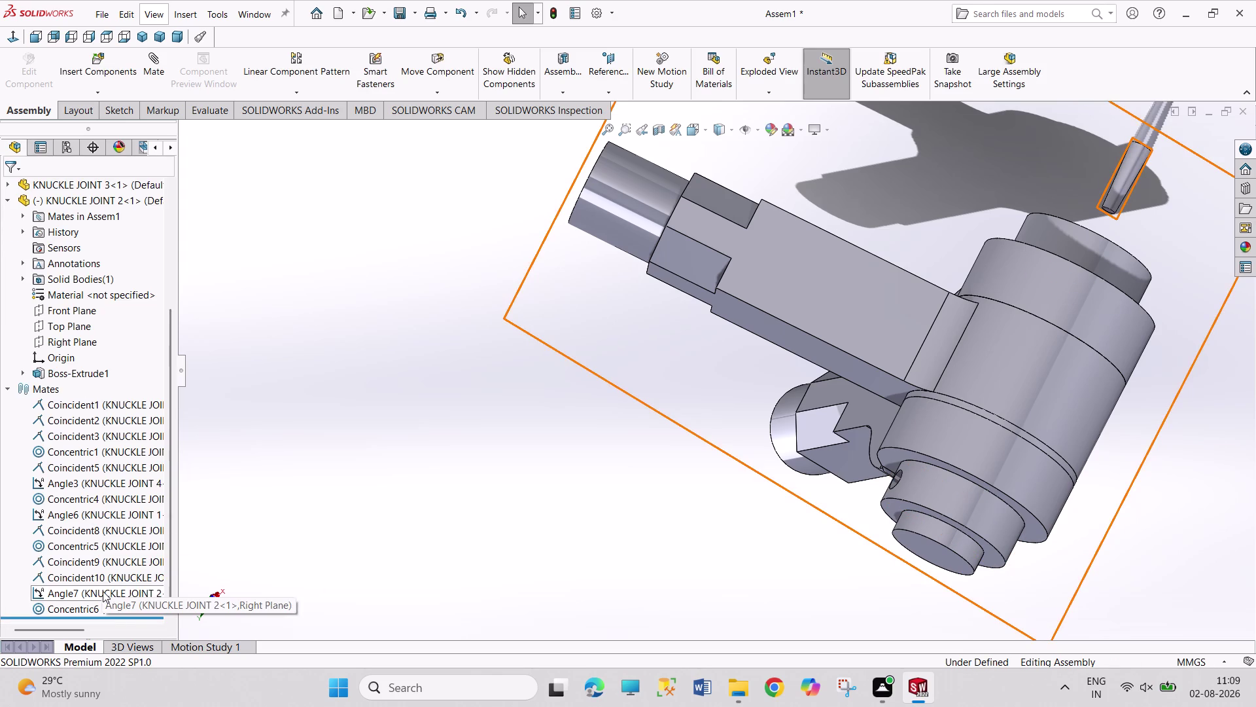
click(141, 498)
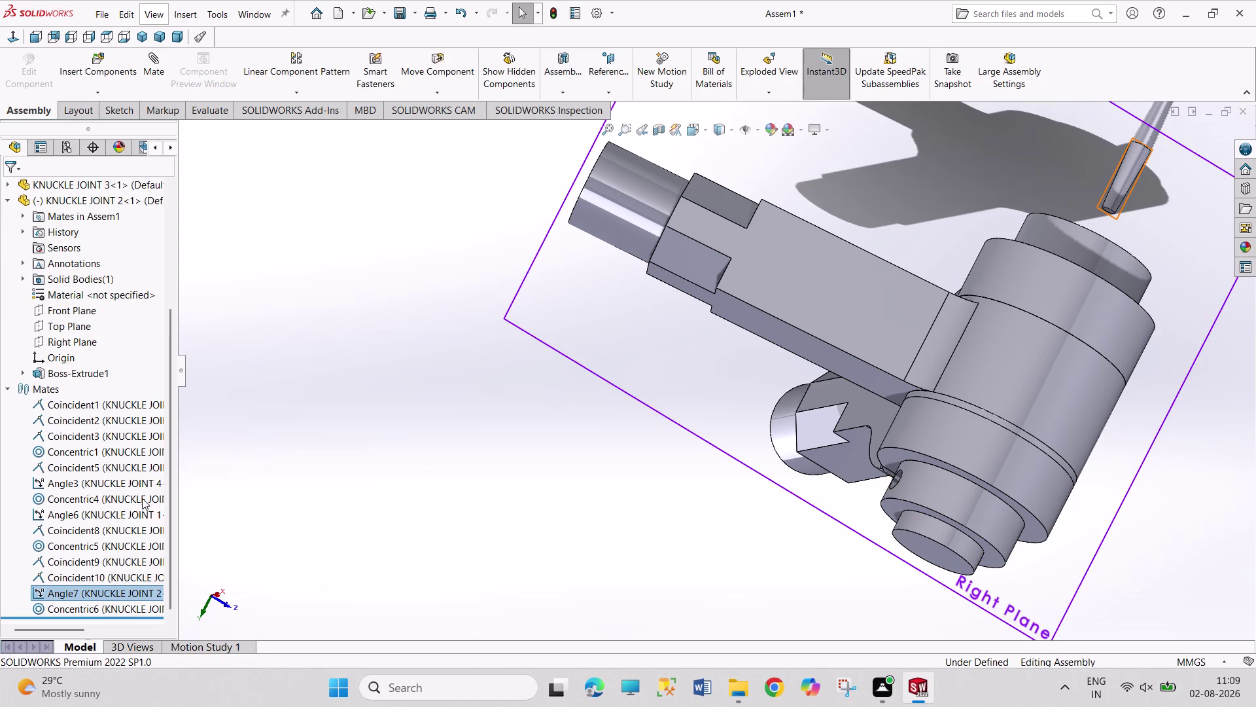
click(705, 267)
click(706, 256)
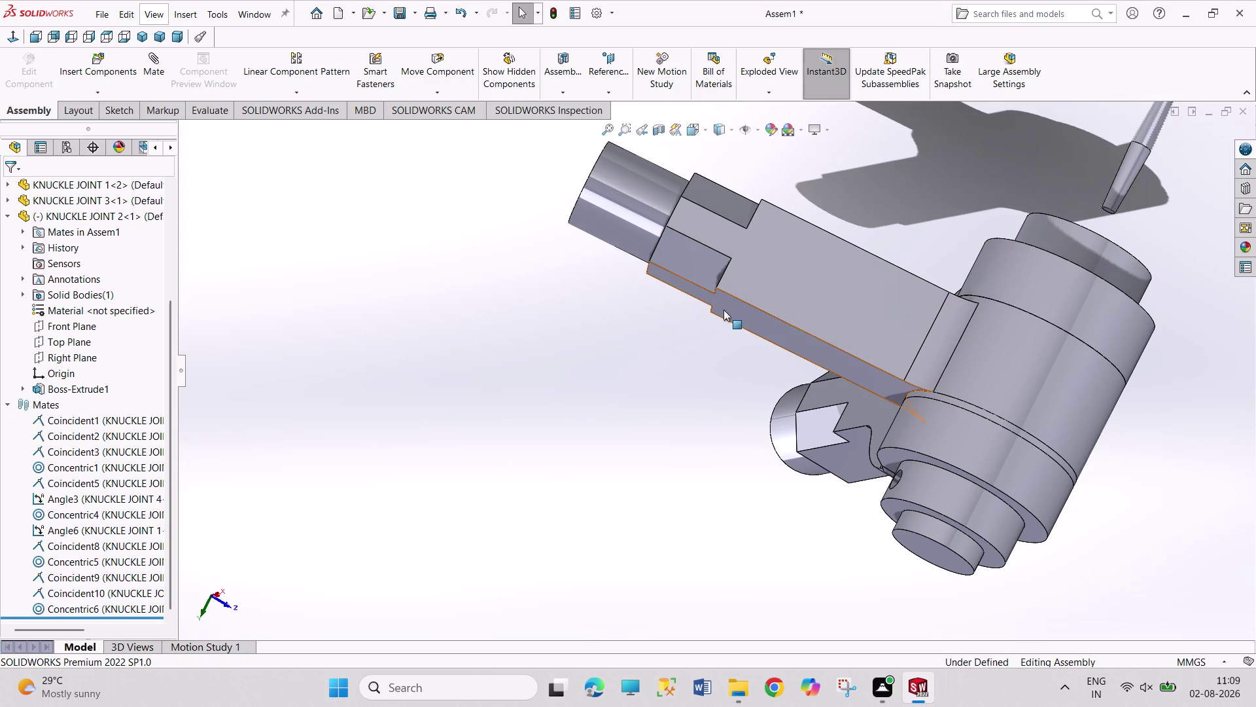
key(ctrl+z)
key(ctrl+z)
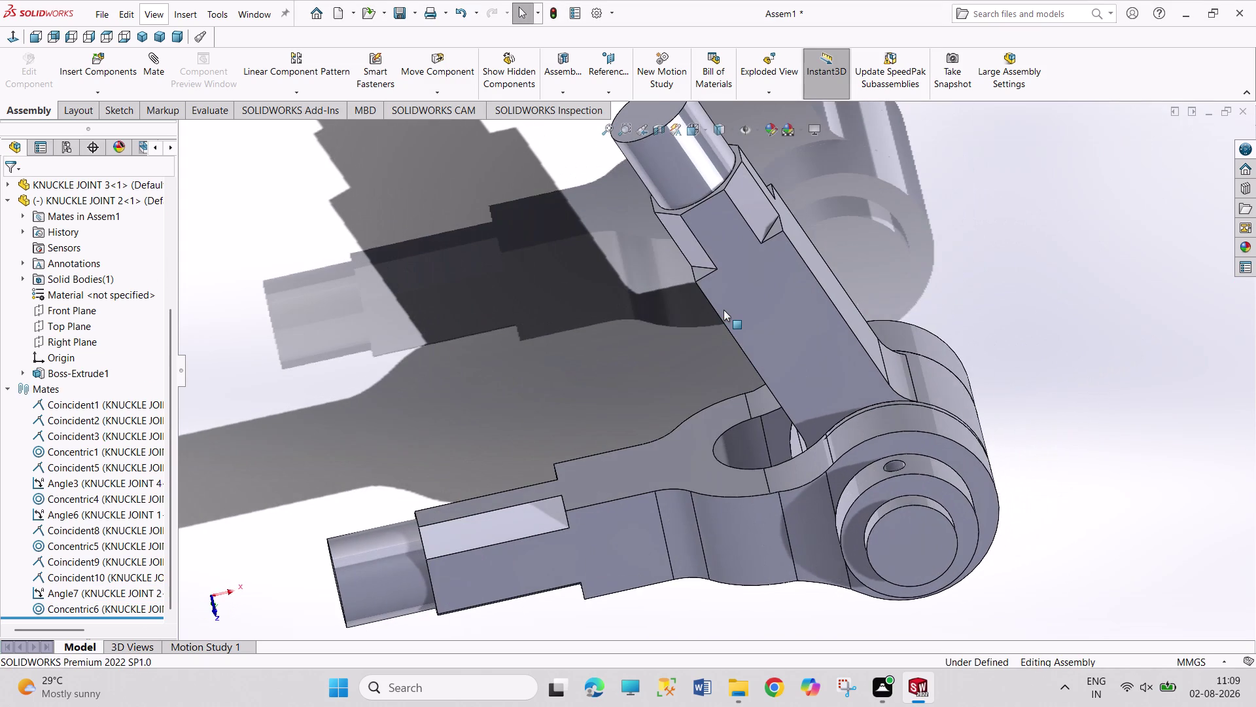
key(ctrl+z)
key(ctrl+z)
key(ctrl+z)
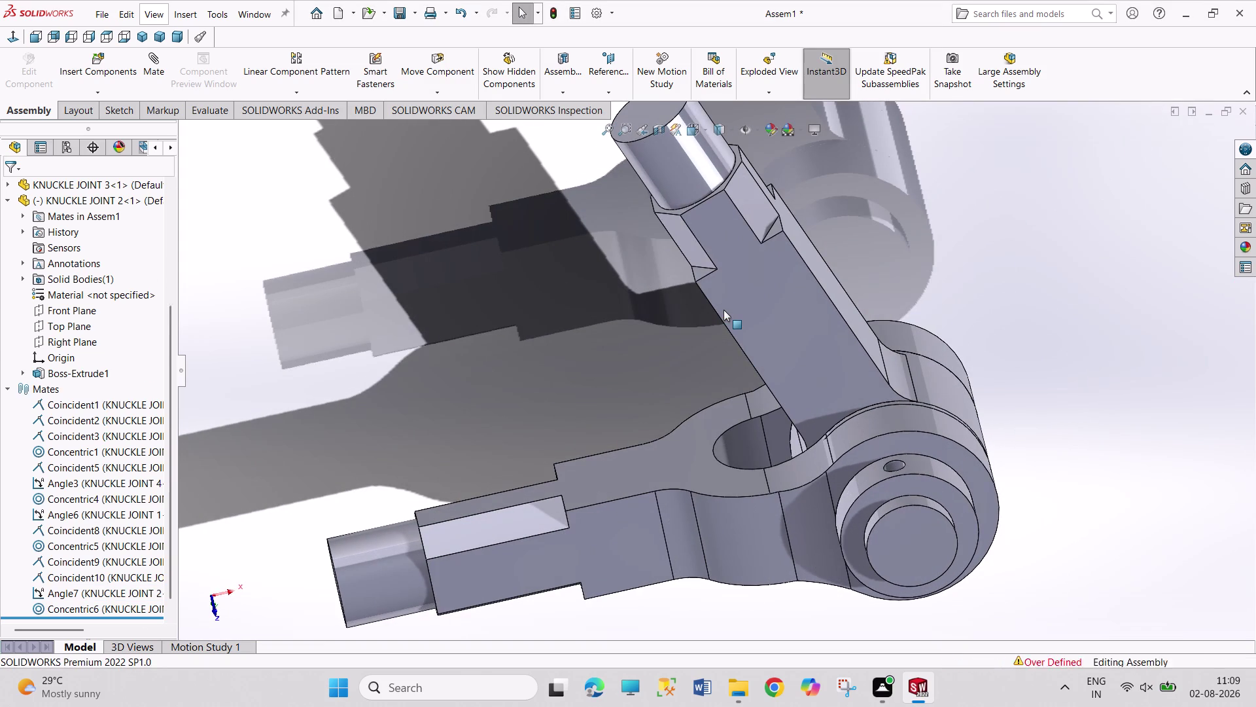
scroll(up, 3)
scroll(up, 3)
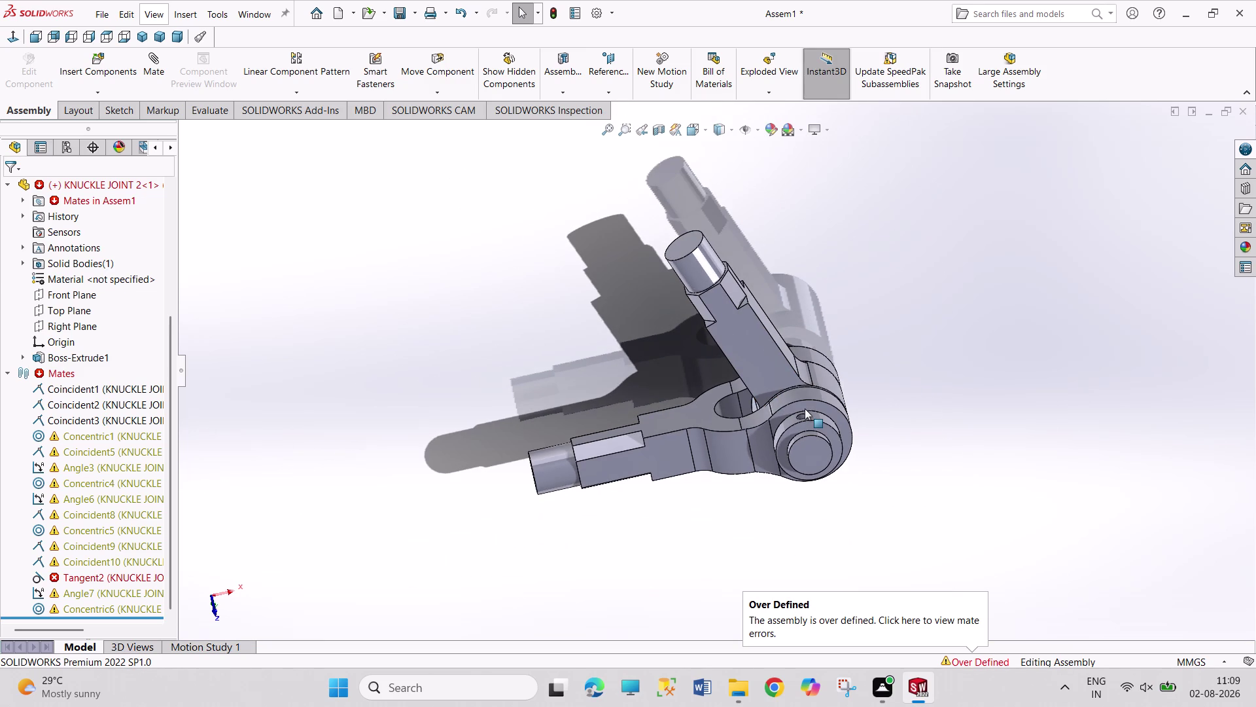
key(ctrl+z)
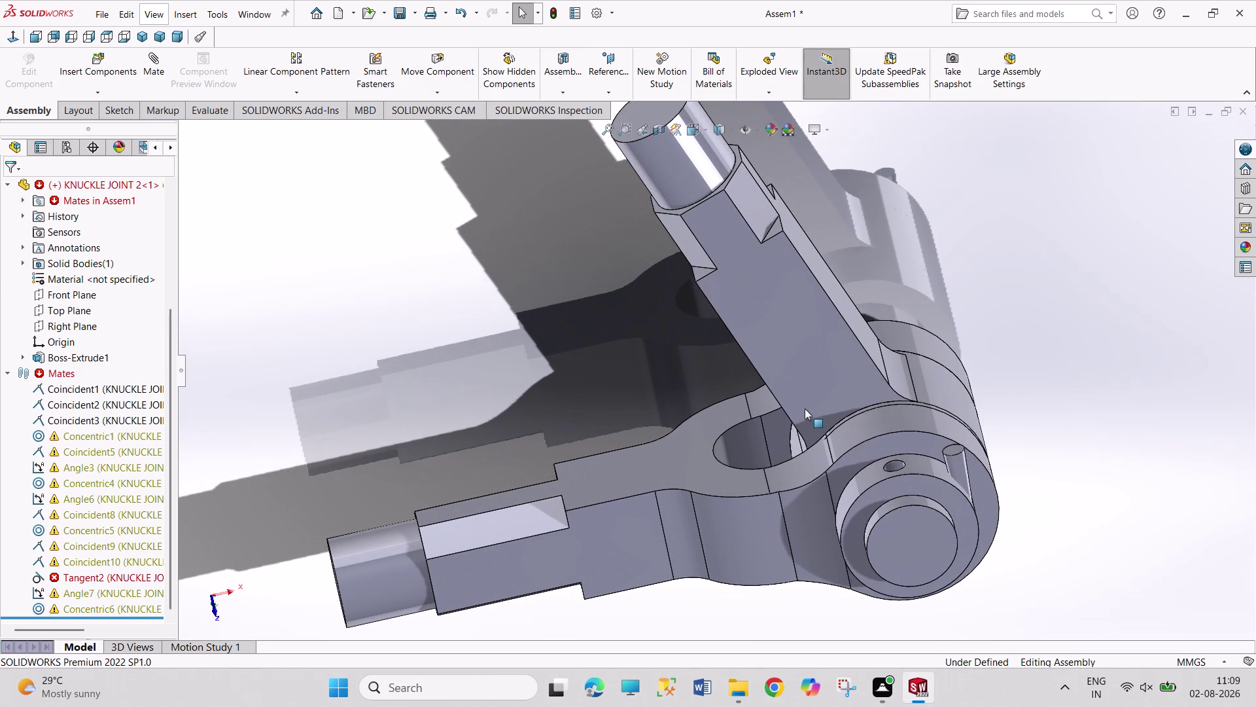
click(1077, 455)
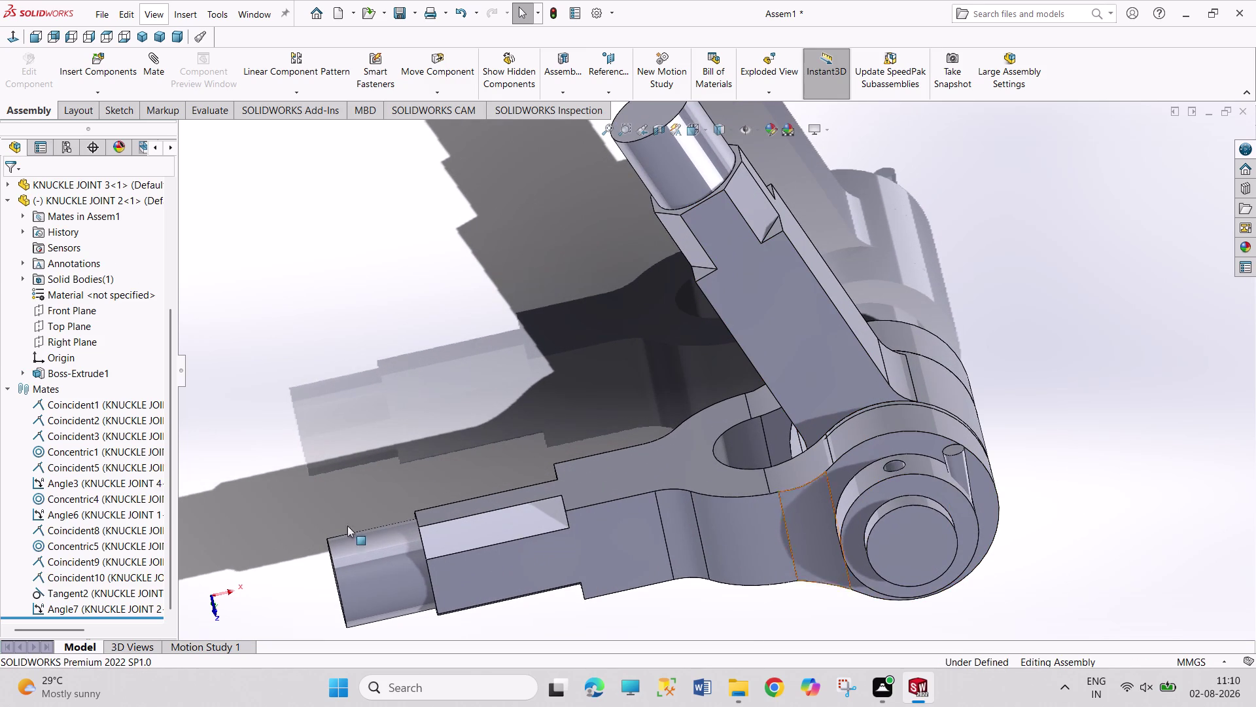
right_click(95, 588)
click(119, 501)
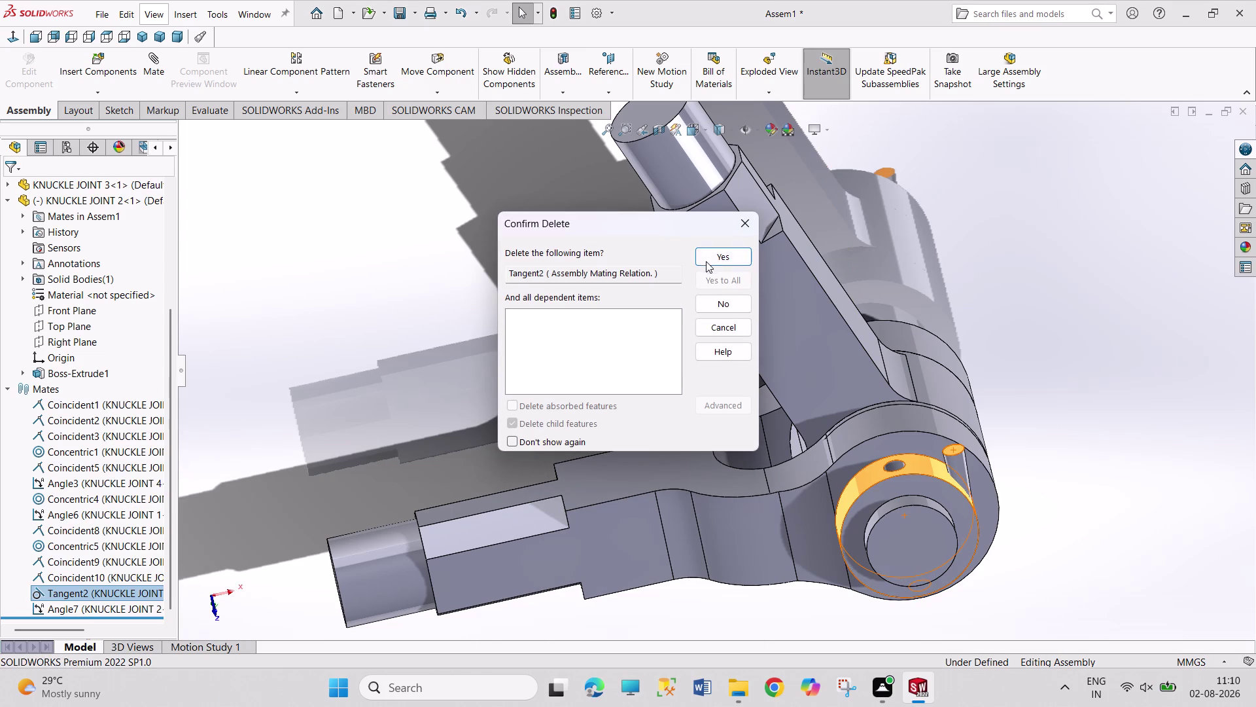
click(712, 262)
click(1195, 427)
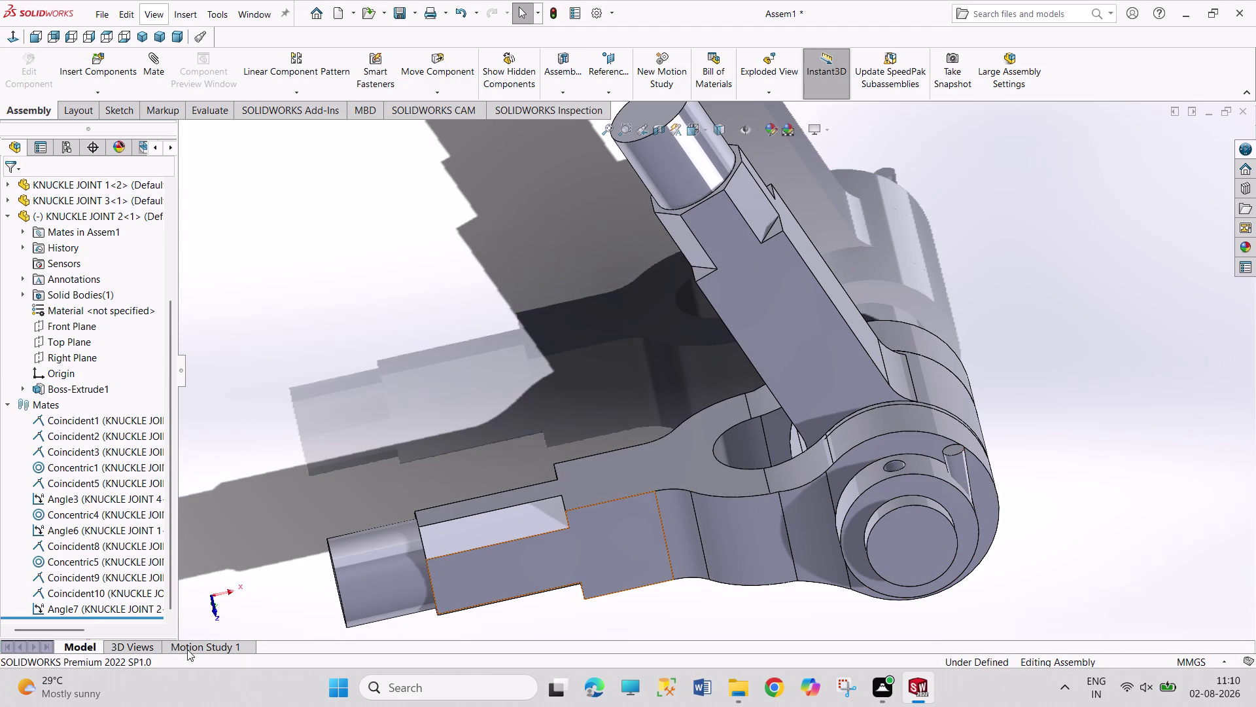
click(1121, 462)
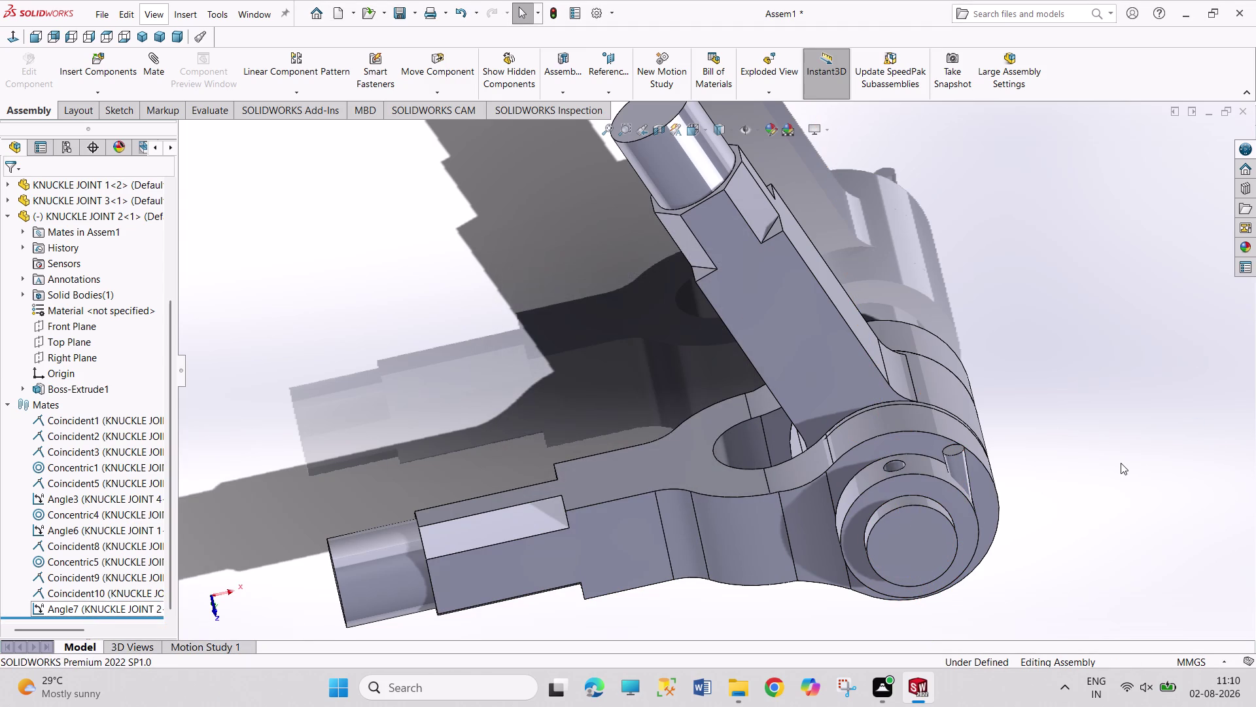
Make the small locking pin concentric with its hole.
click(960, 458)
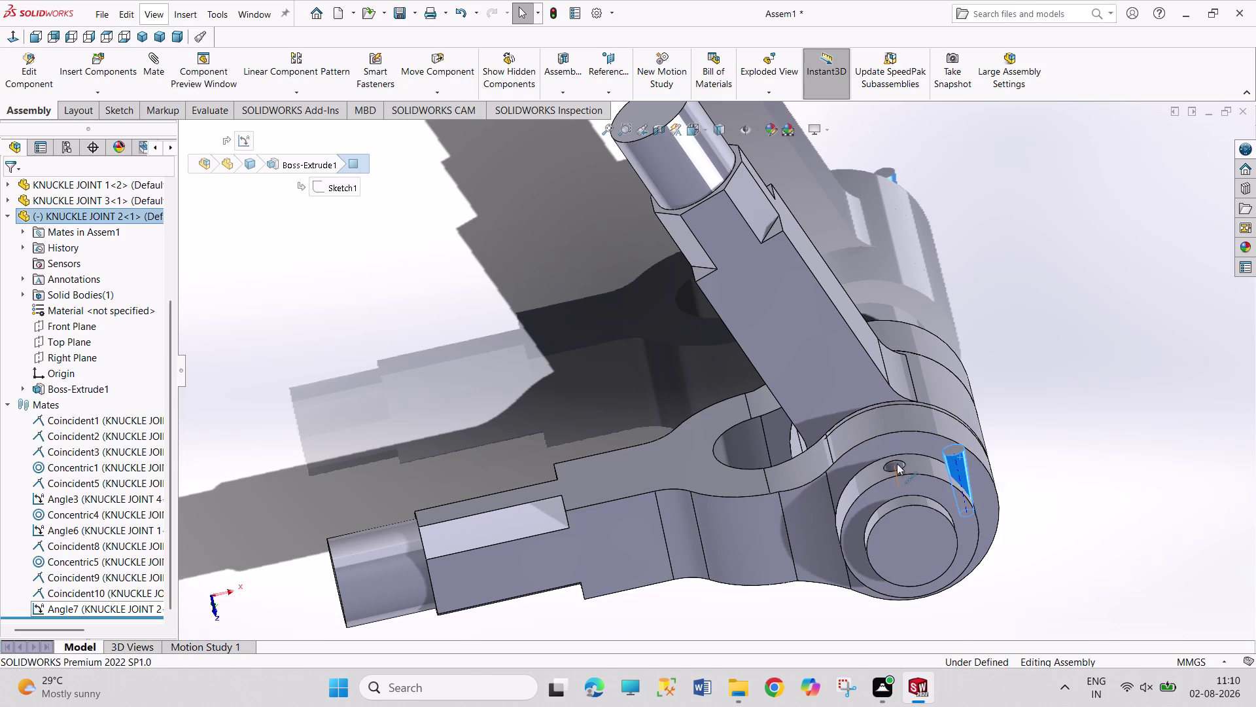
scroll(down, 3)
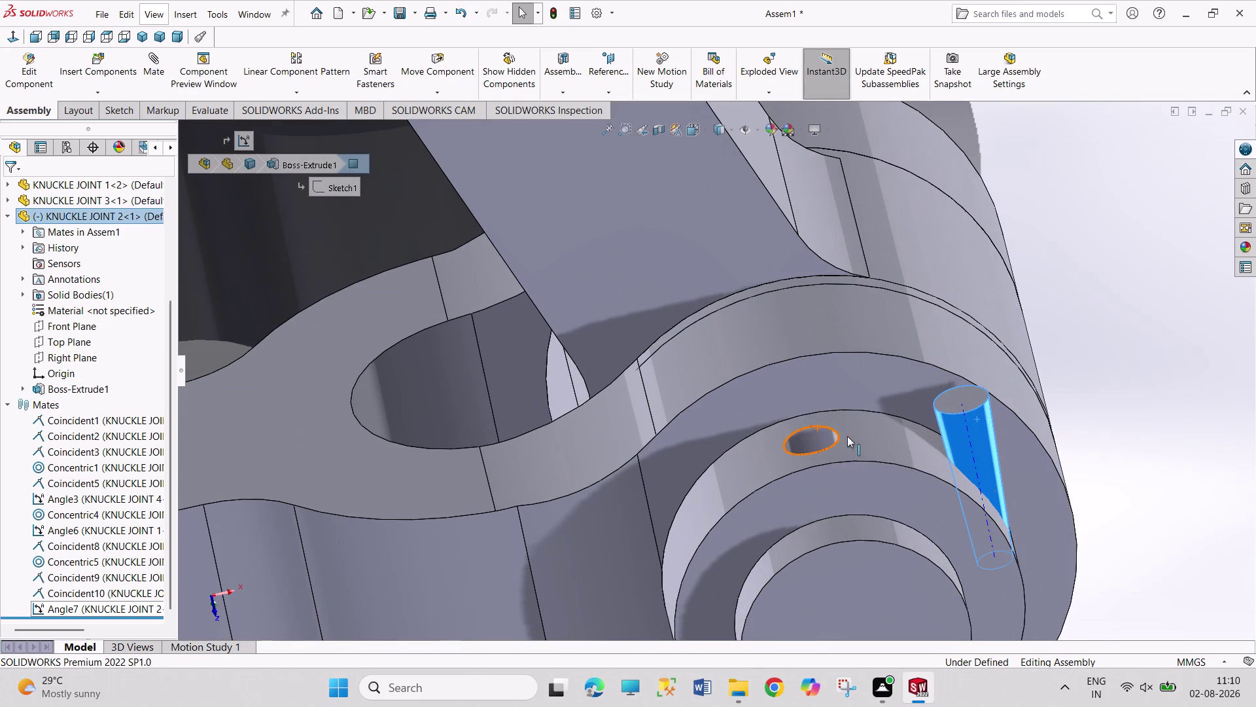
click(815, 438)
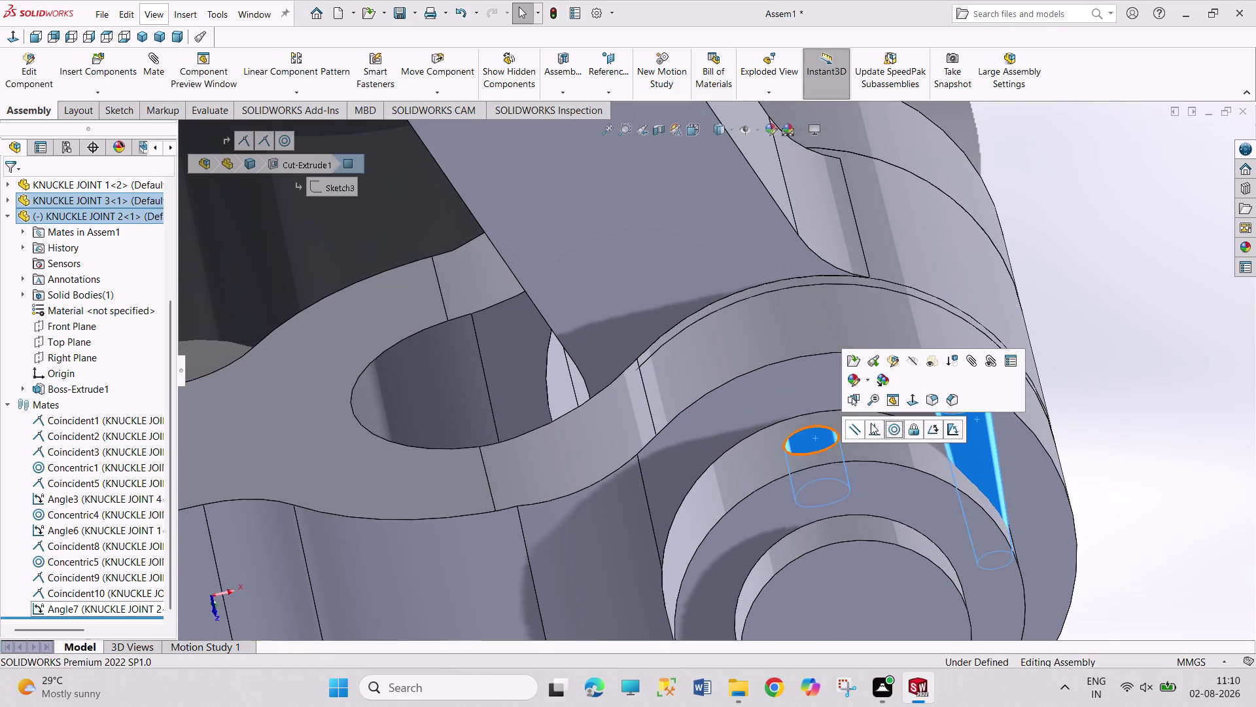
click(893, 430)
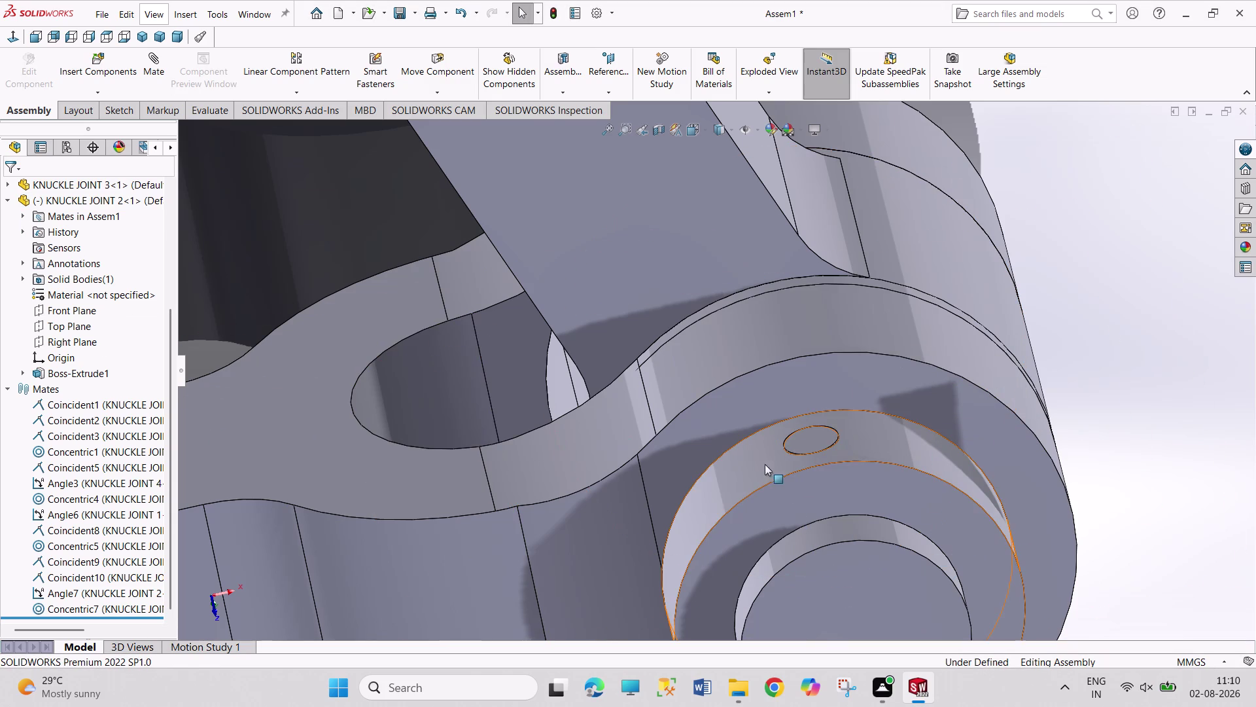
Add a distance mate between the two flat faces, trying 10 and -10 mm.
click(826, 441)
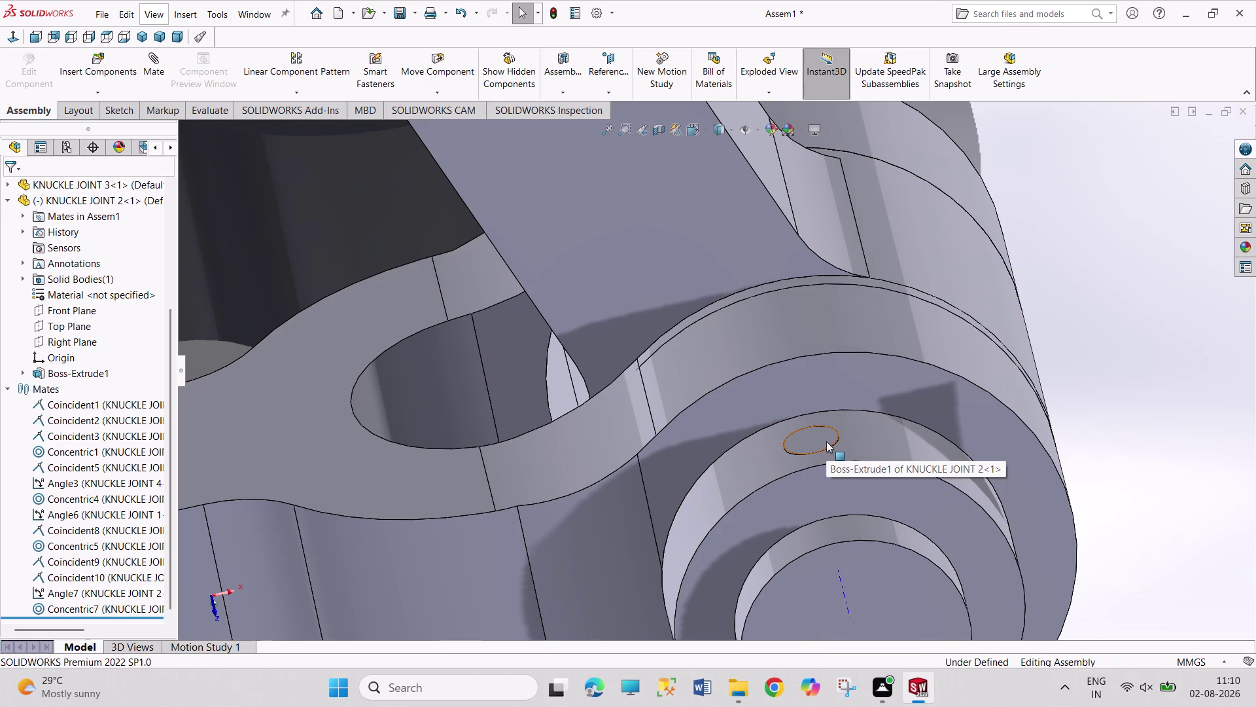
click(873, 448)
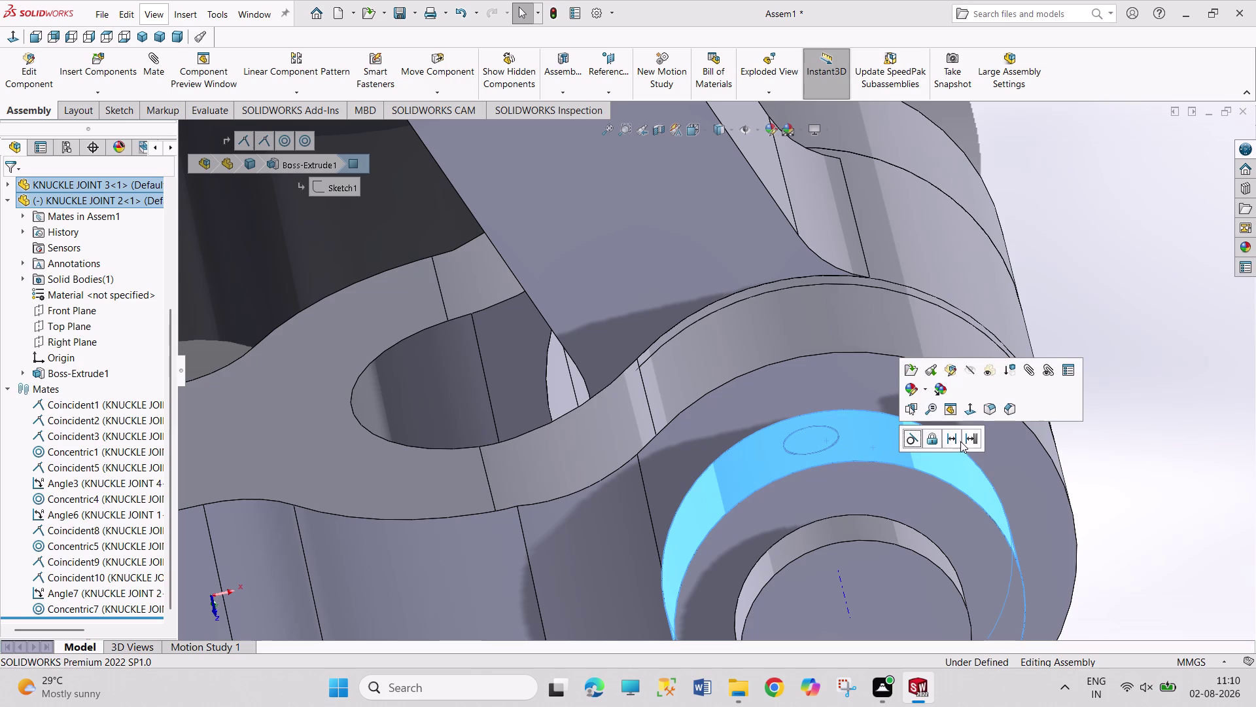
click(953, 438)
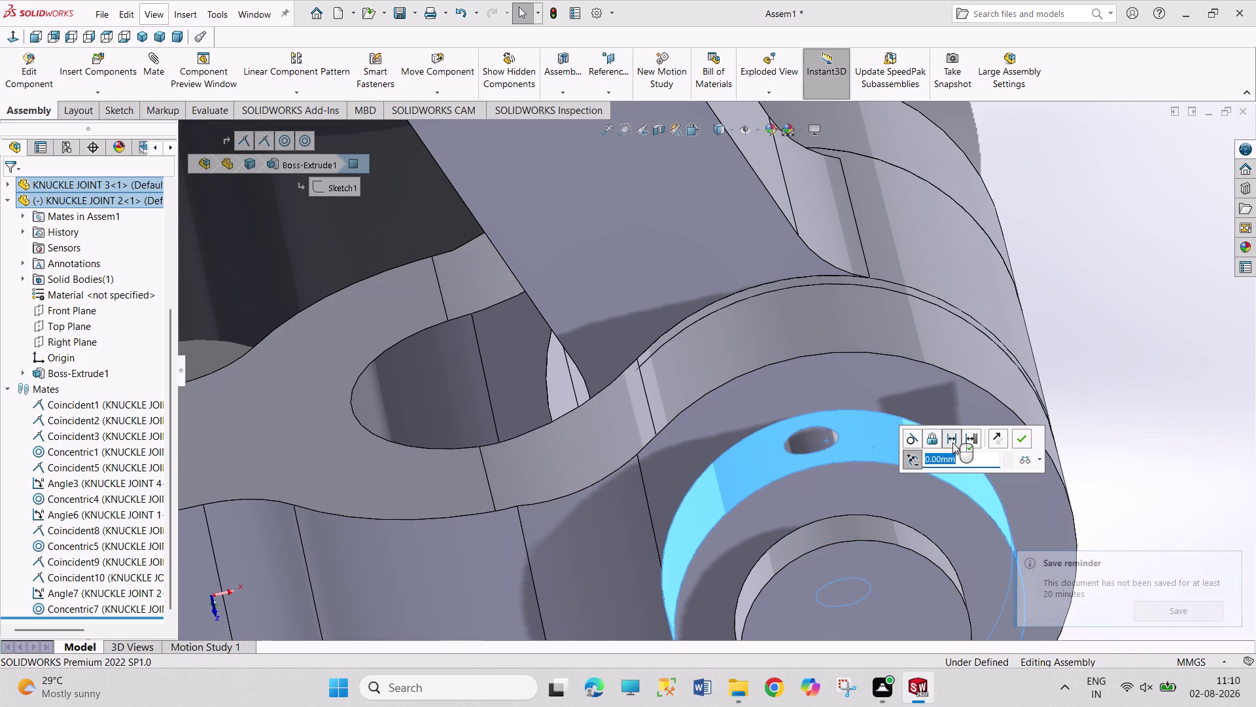
text(10)
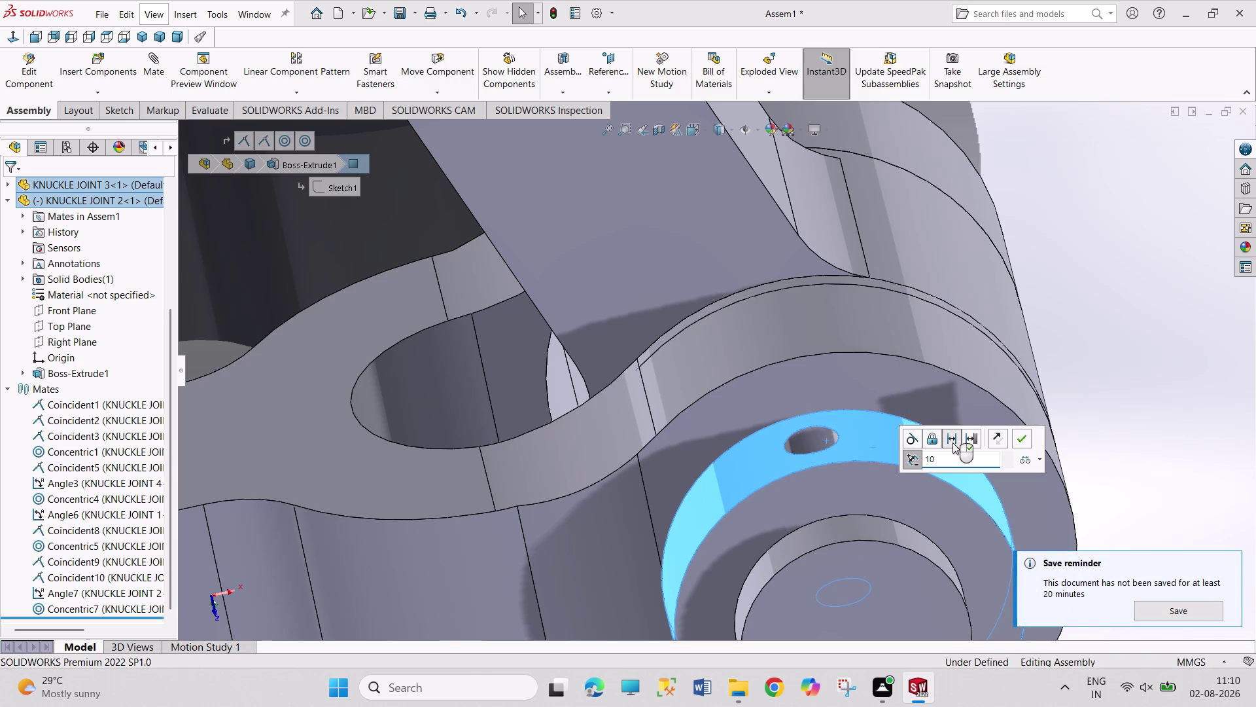
key(Return)
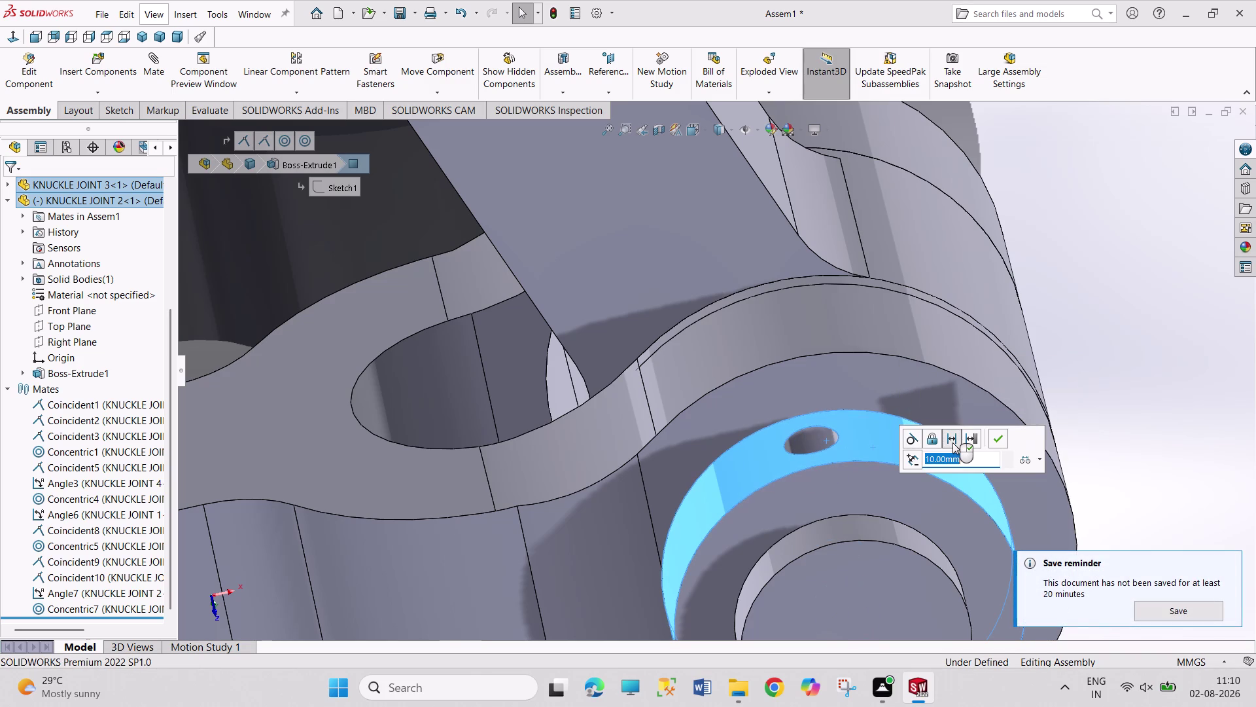
text(-10)
key(Return)
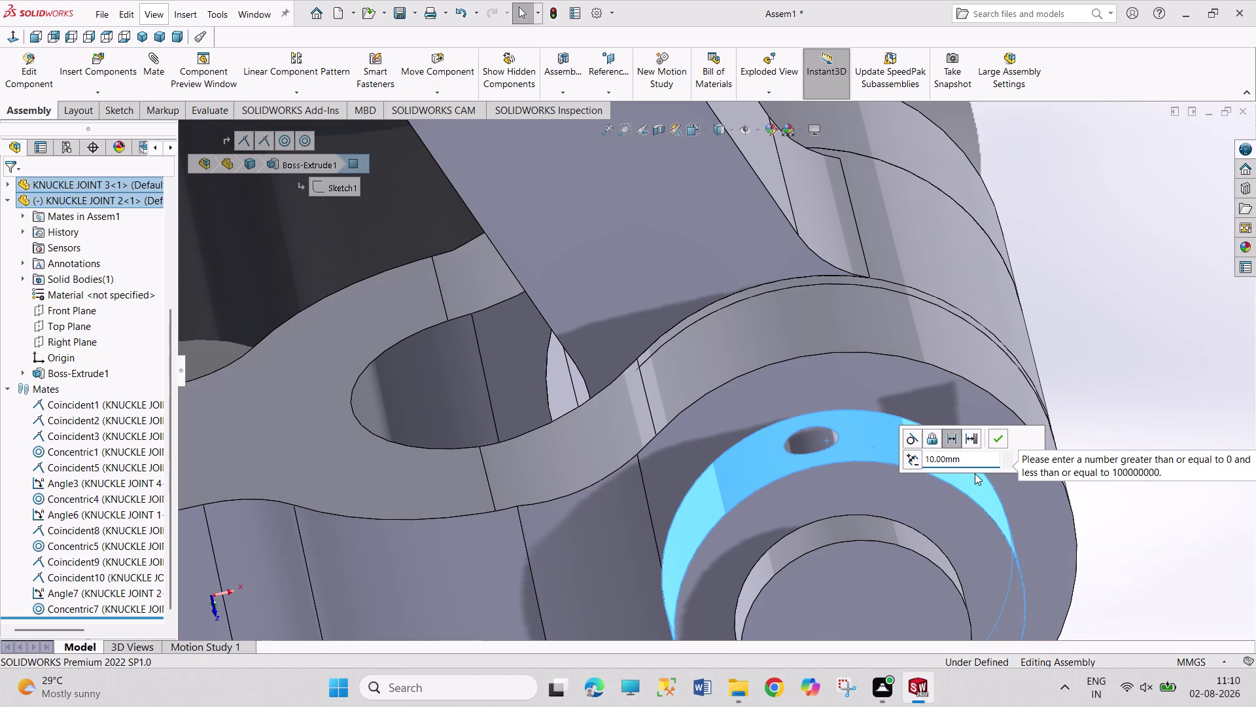
key(minus)
click(996, 440)
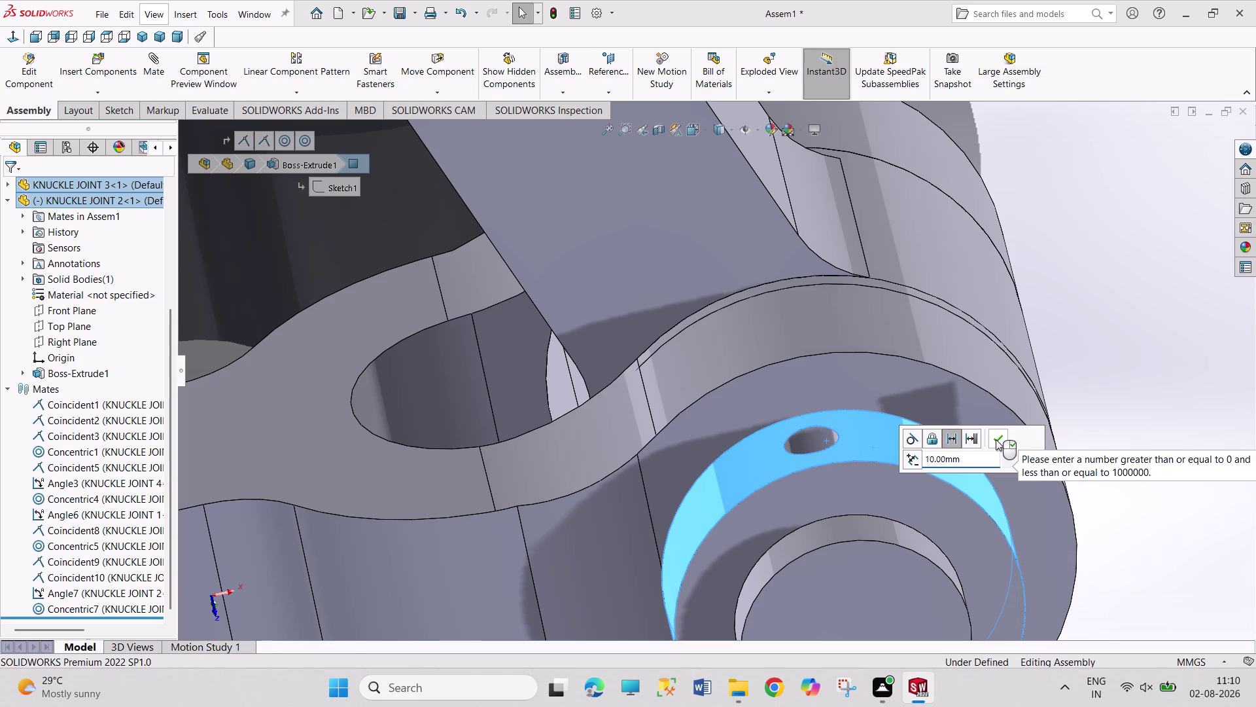
click(998, 438)
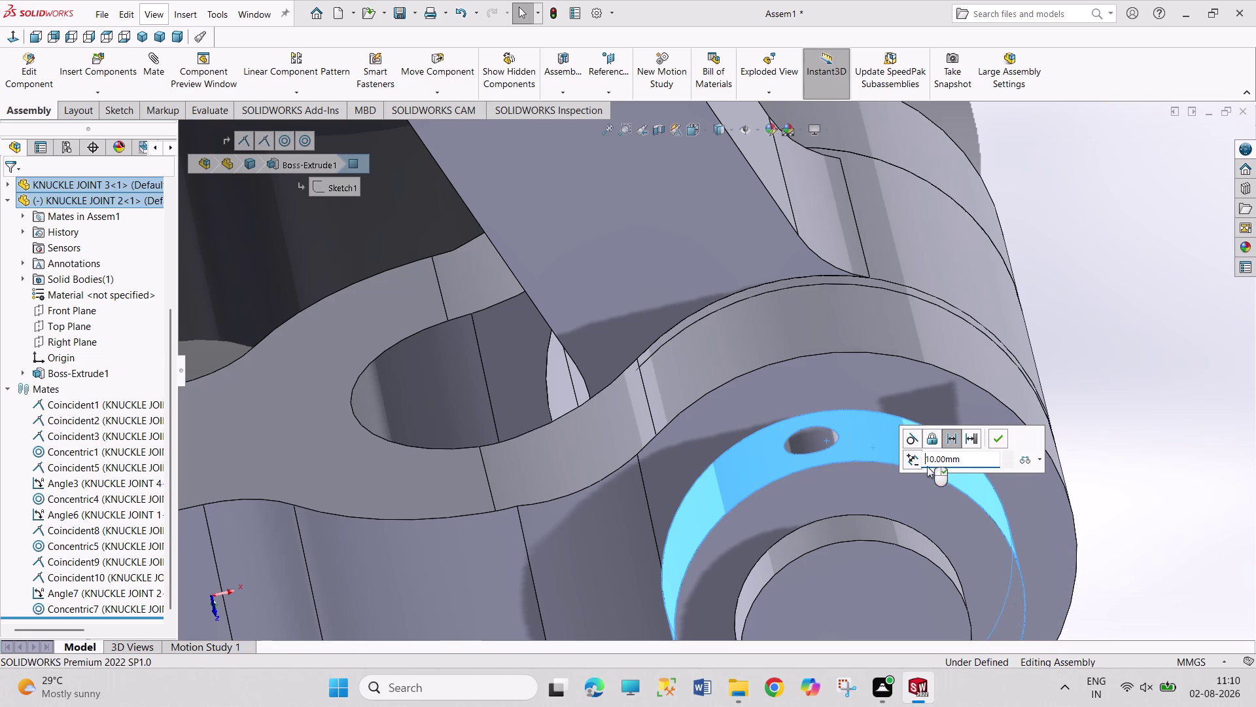
Set the distance mate to 100 mm and accept it.
scroll(up, 3)
scroll(up, 3)
drag(935, 458, 918, 458)
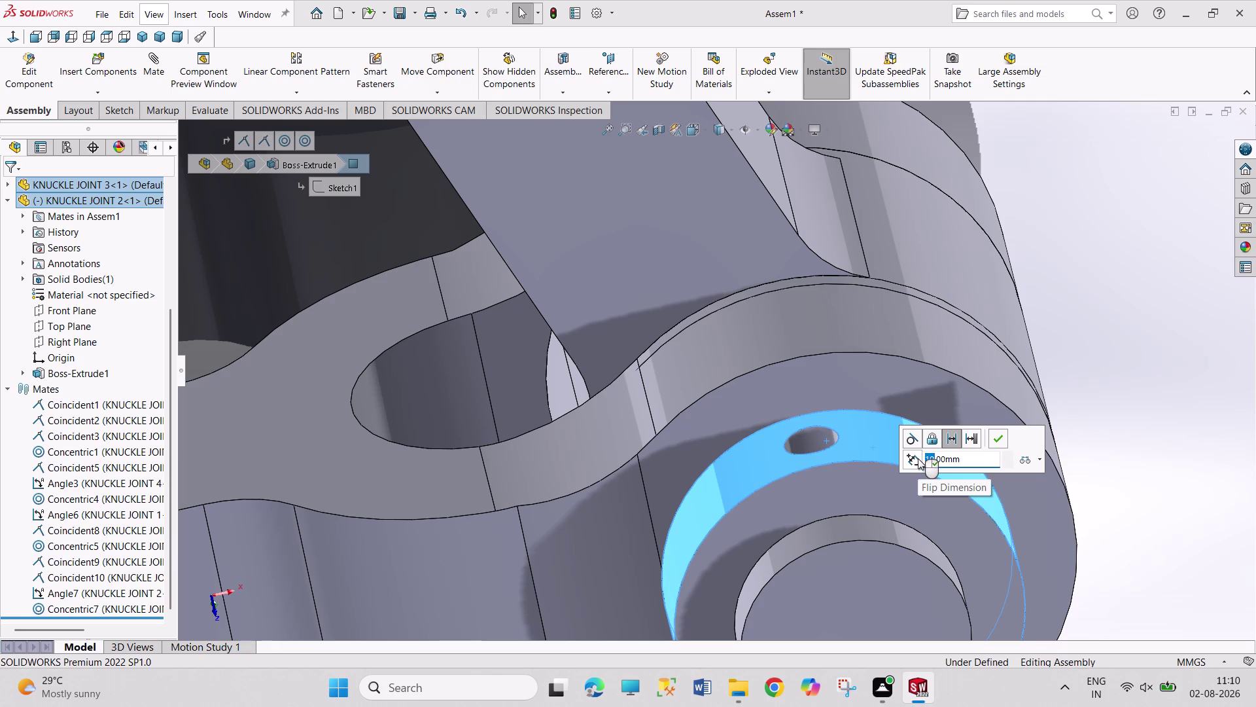
text(100)
key(Return)
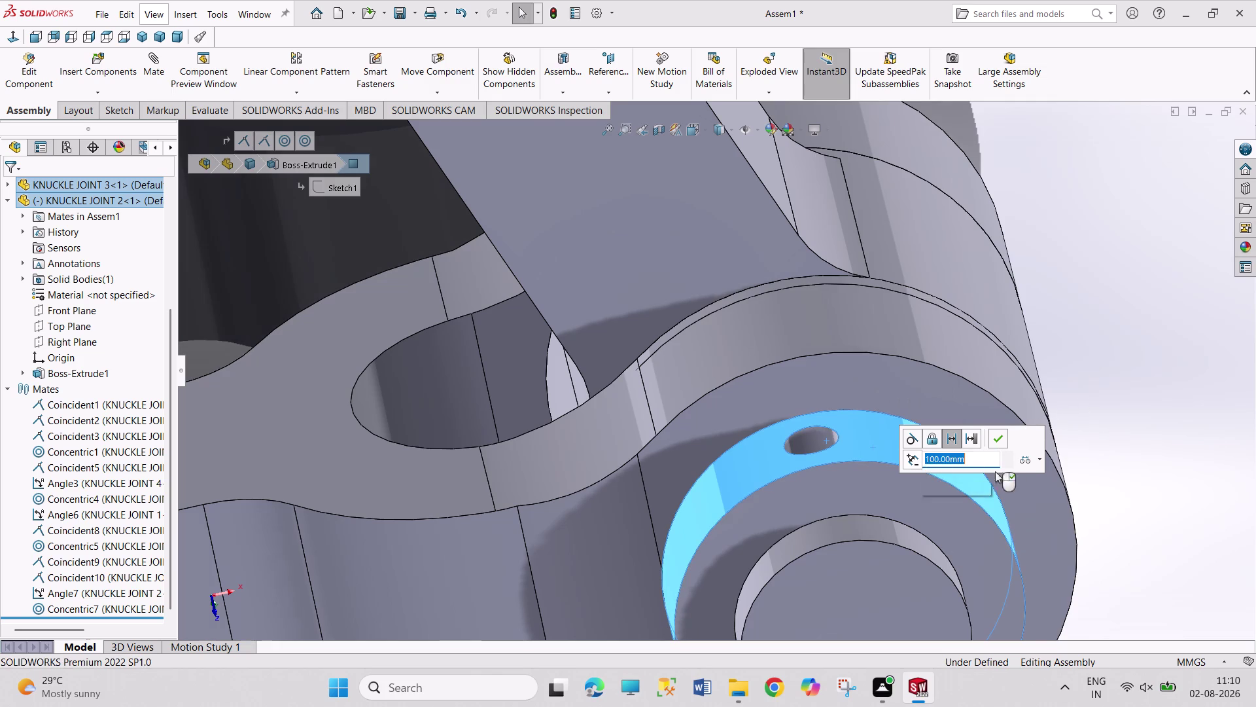
click(996, 436)
scroll(up, 3)
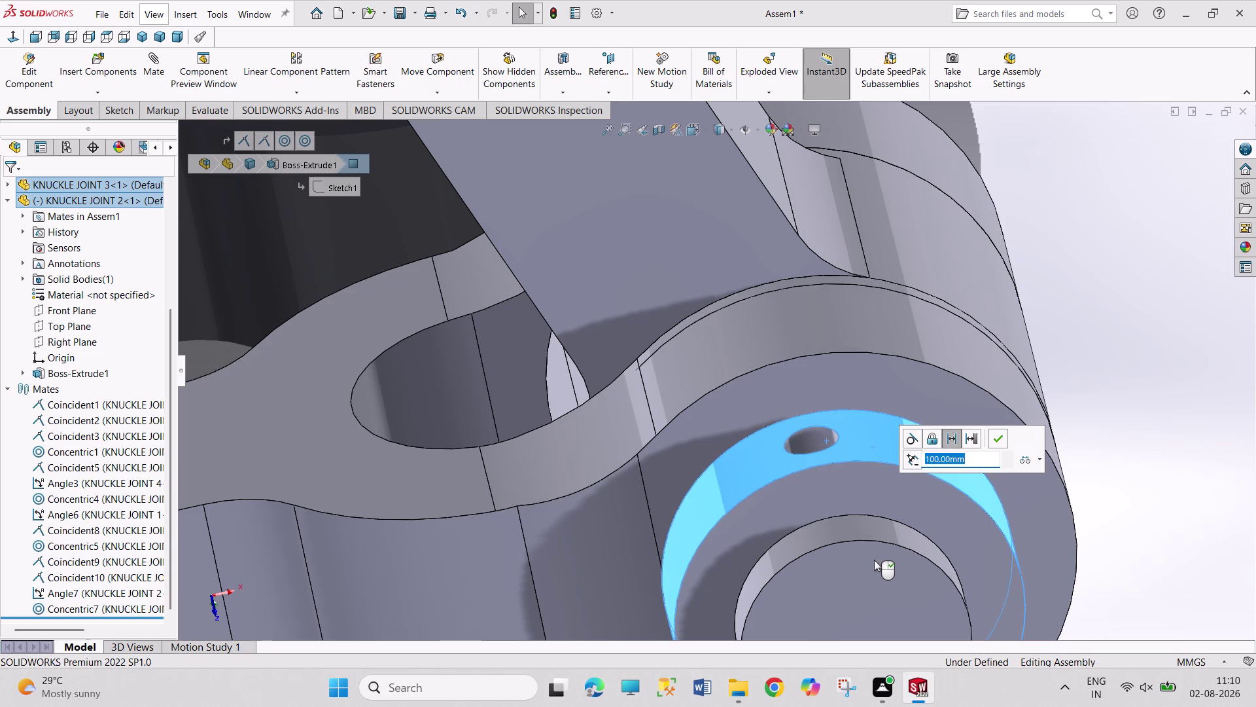
scroll(up, 3)
key(Escape)
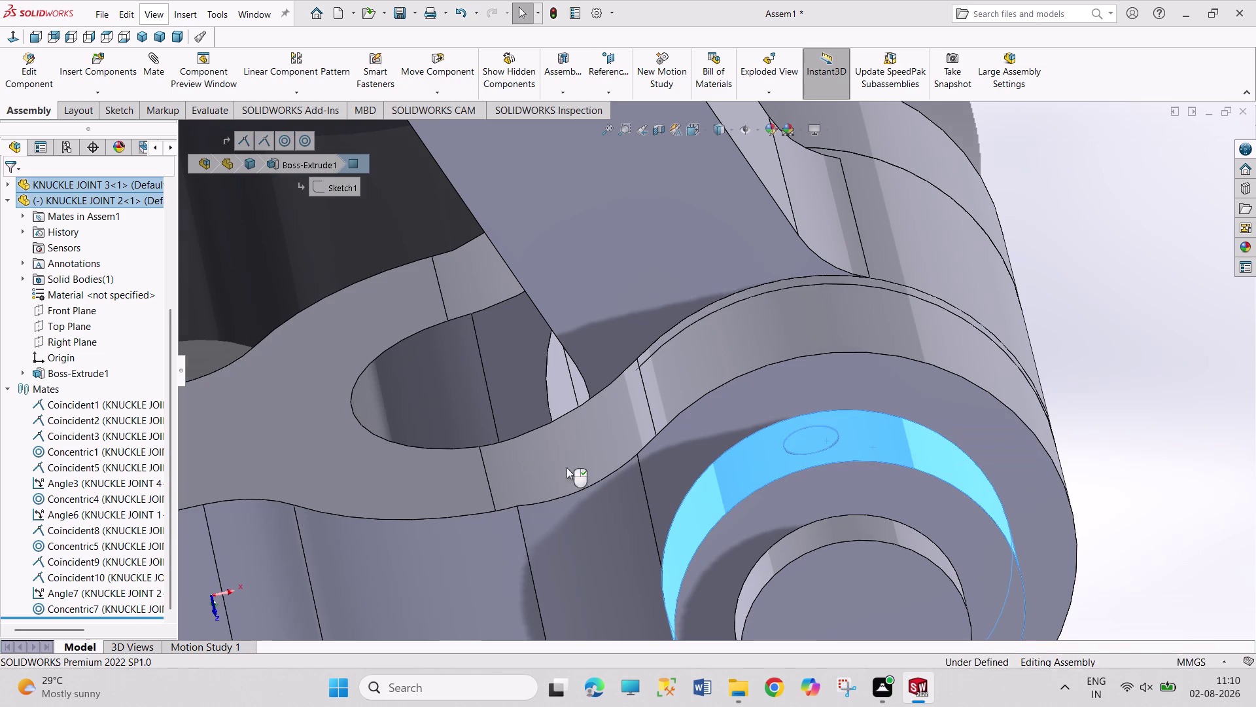
scroll(up, 3)
Check the mates in the tree, clear the selection, and undo the distance mate.
scroll(up, 3)
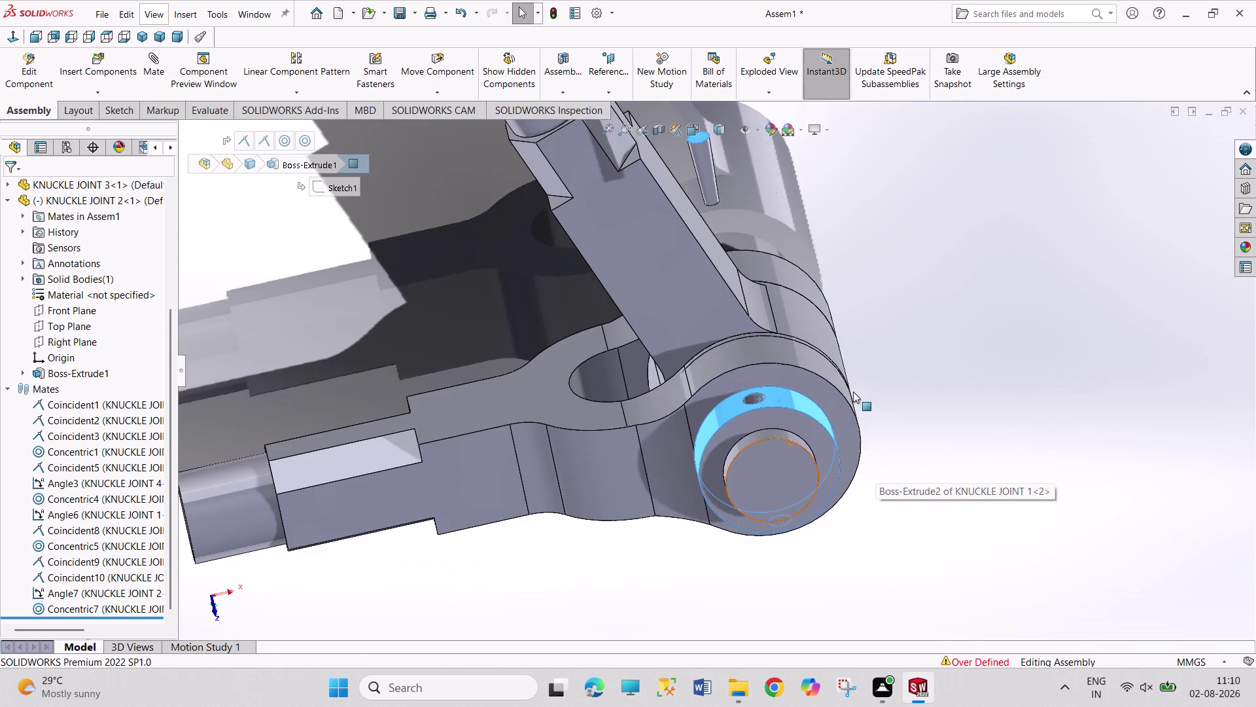
scroll(down, 3)
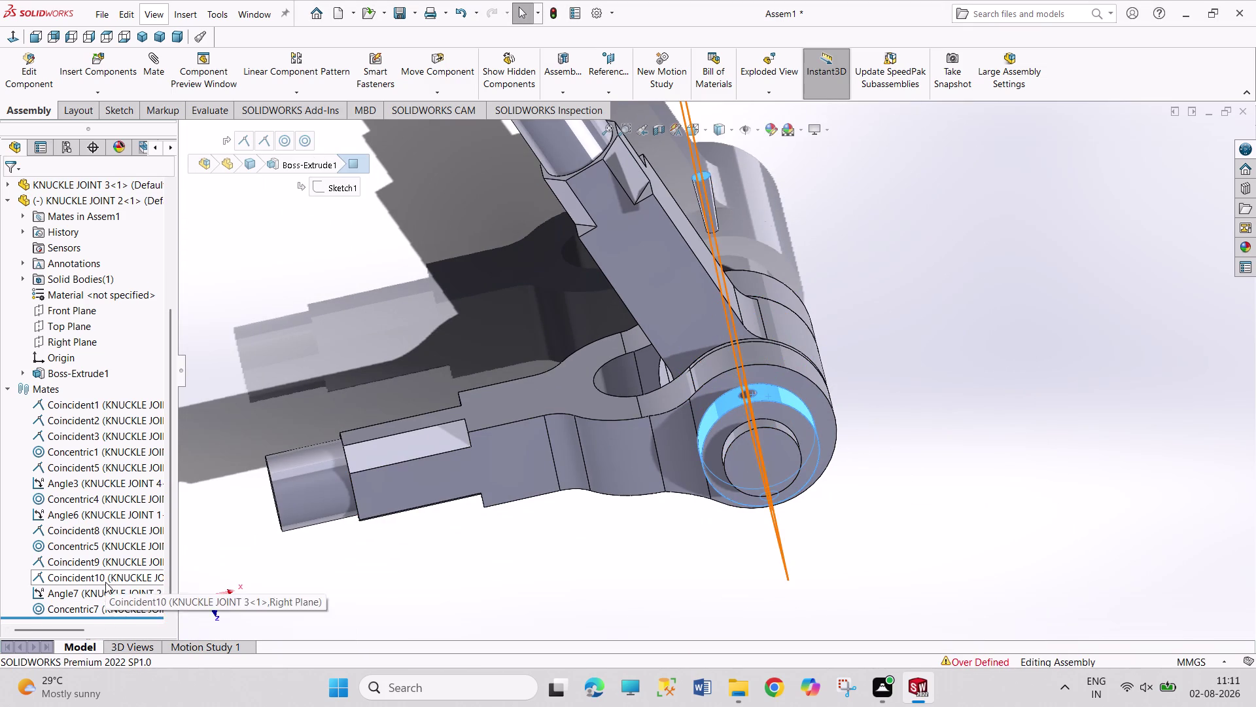
scroll(down, 3)
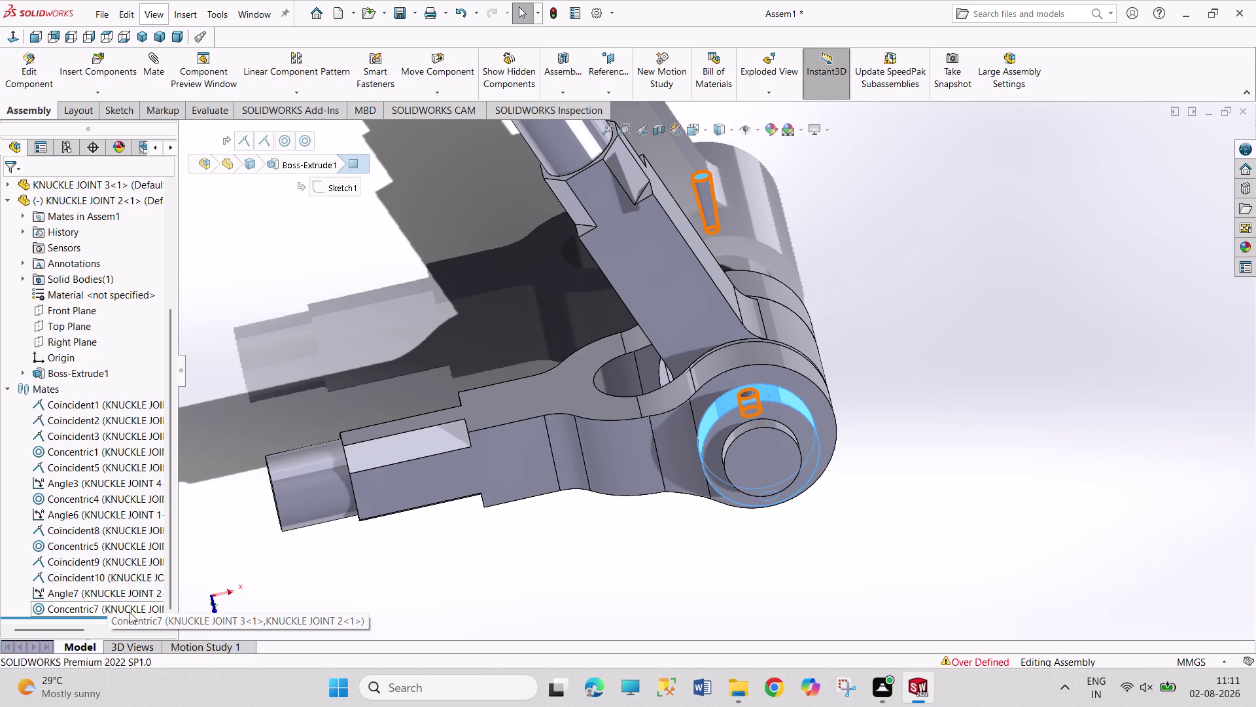
click(423, 600)
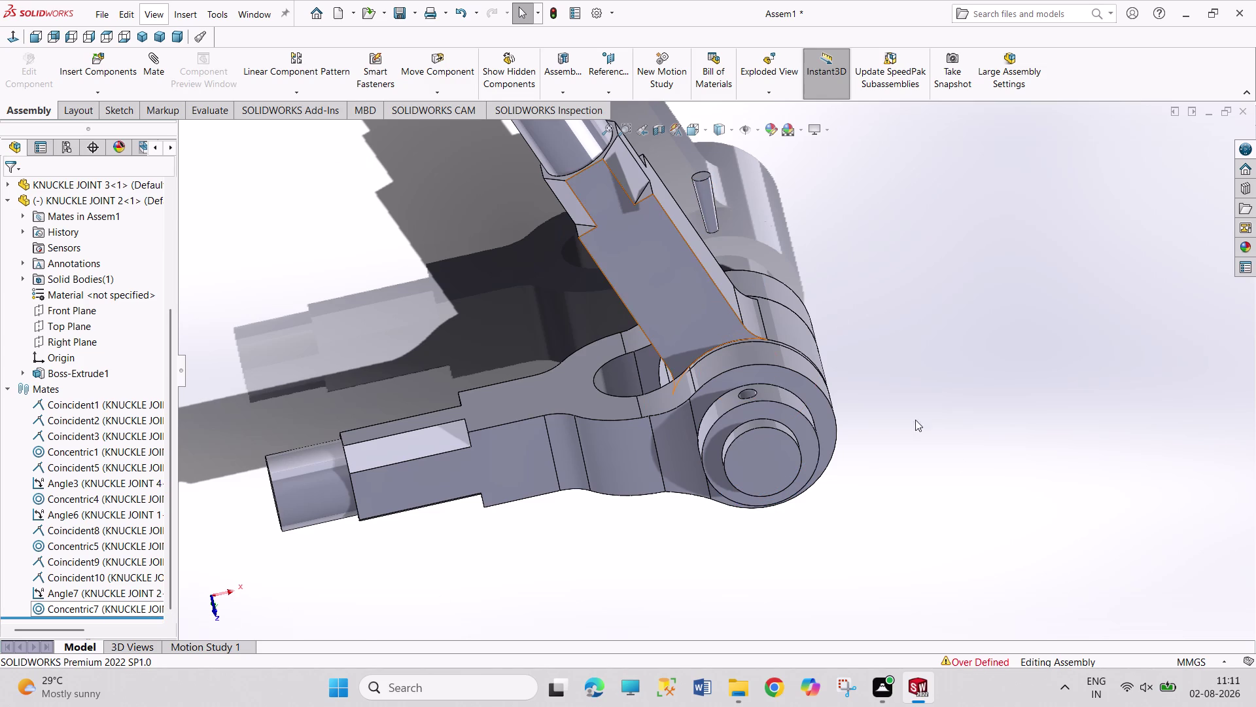
key(ctrl+z)
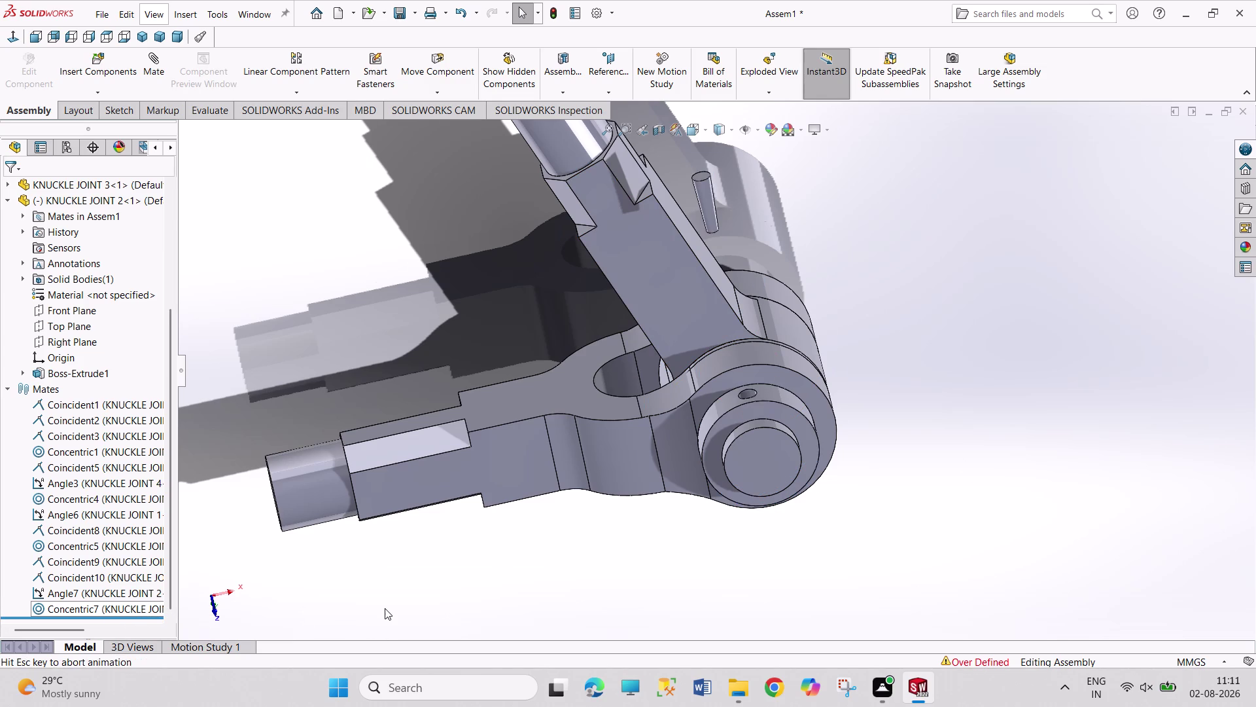
scroll(up, 3)
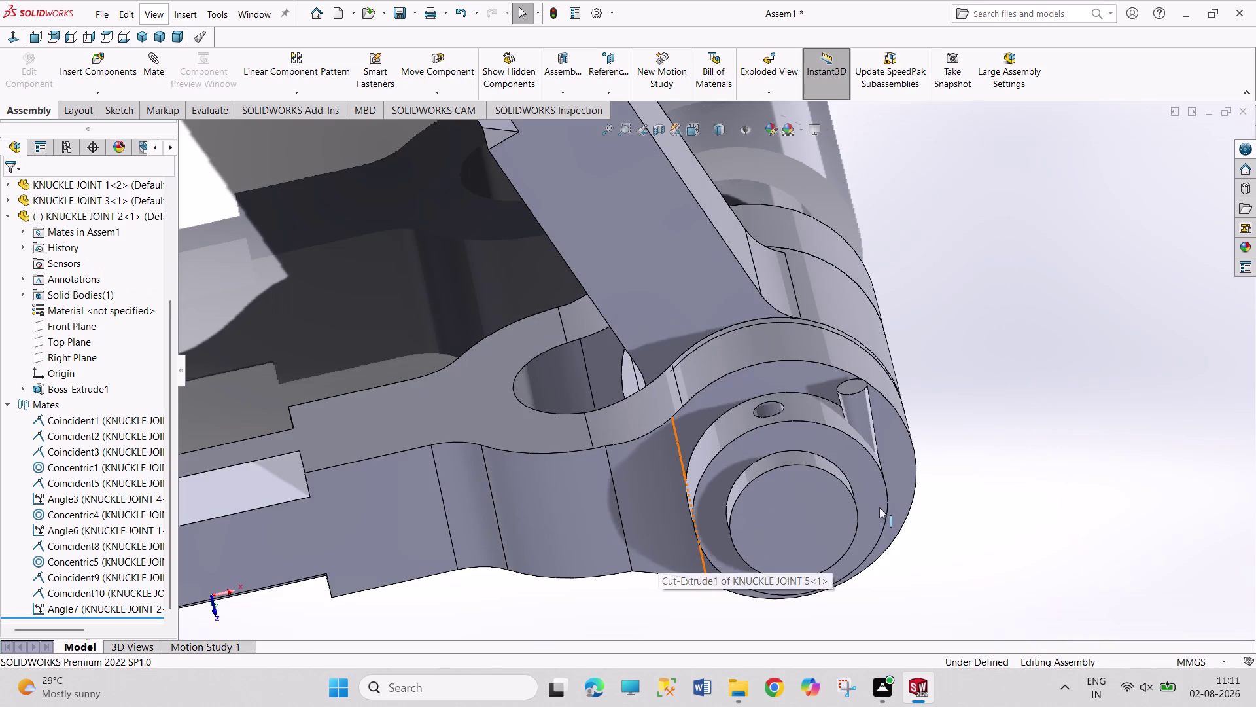
click(866, 401)
click(766, 405)
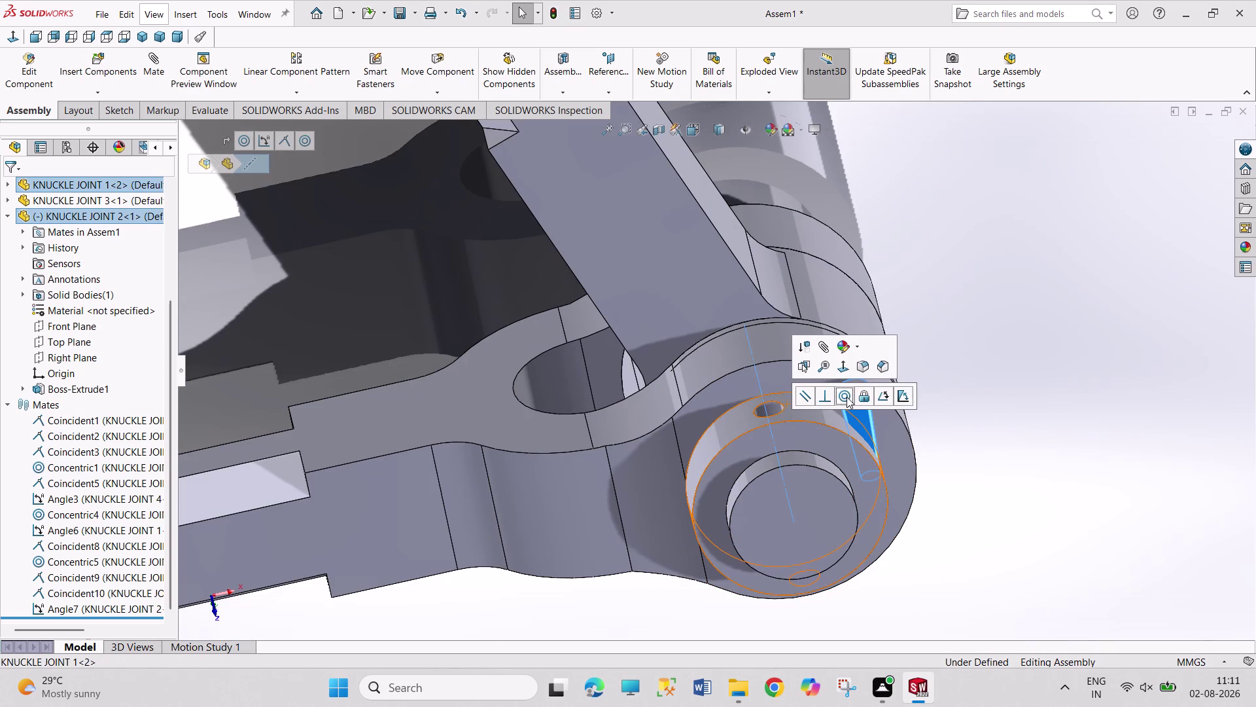
click(846, 396)
click(1036, 397)
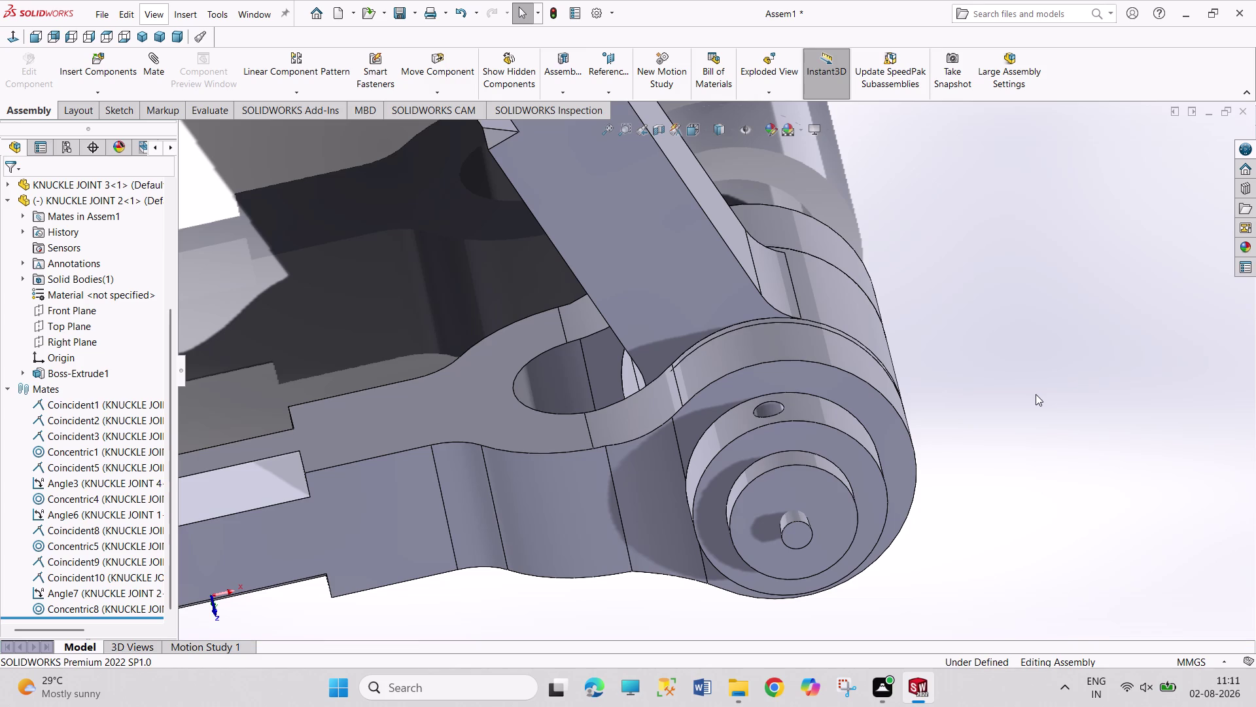
key(ctrl+z)
click(1039, 464)
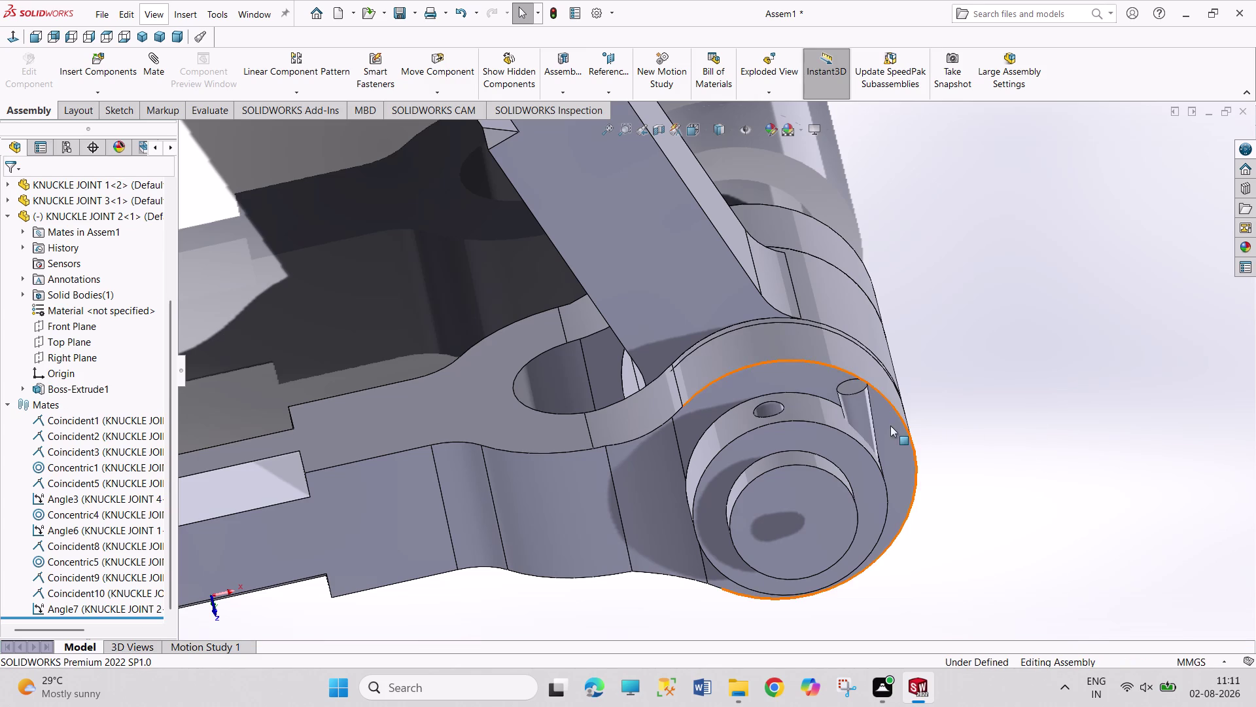
click(870, 416)
click(770, 406)
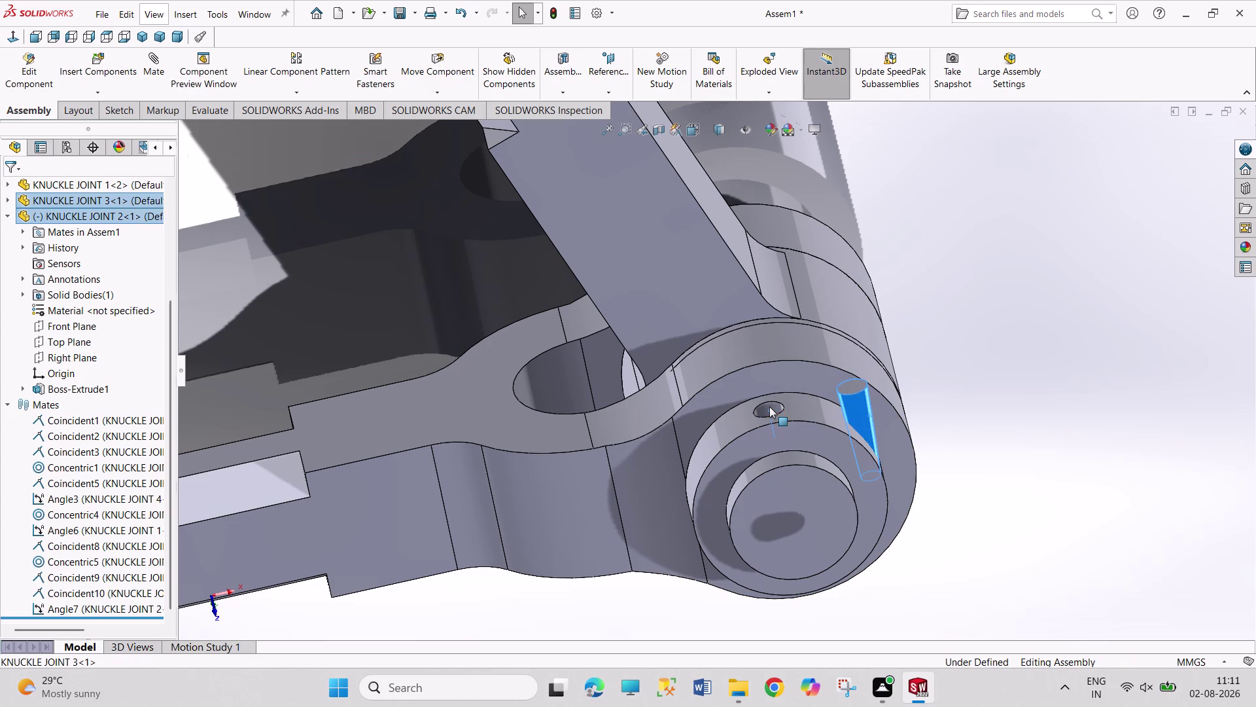
click(780, 409)
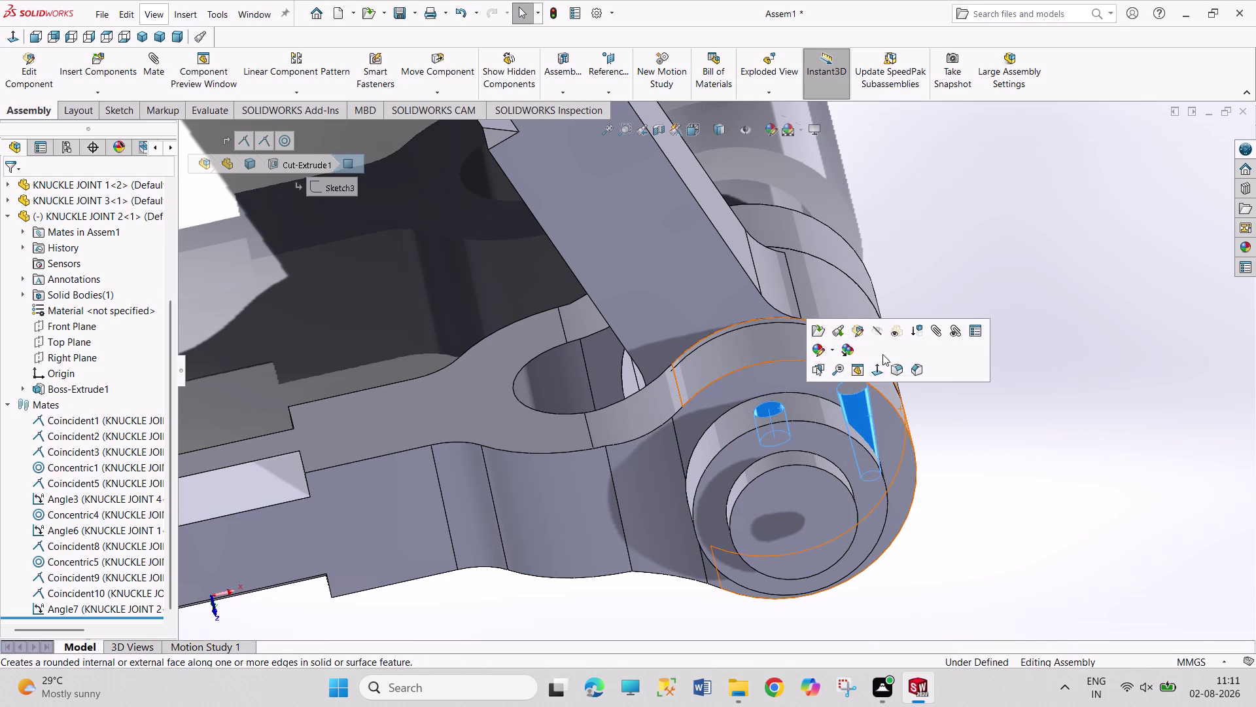
click(974, 410)
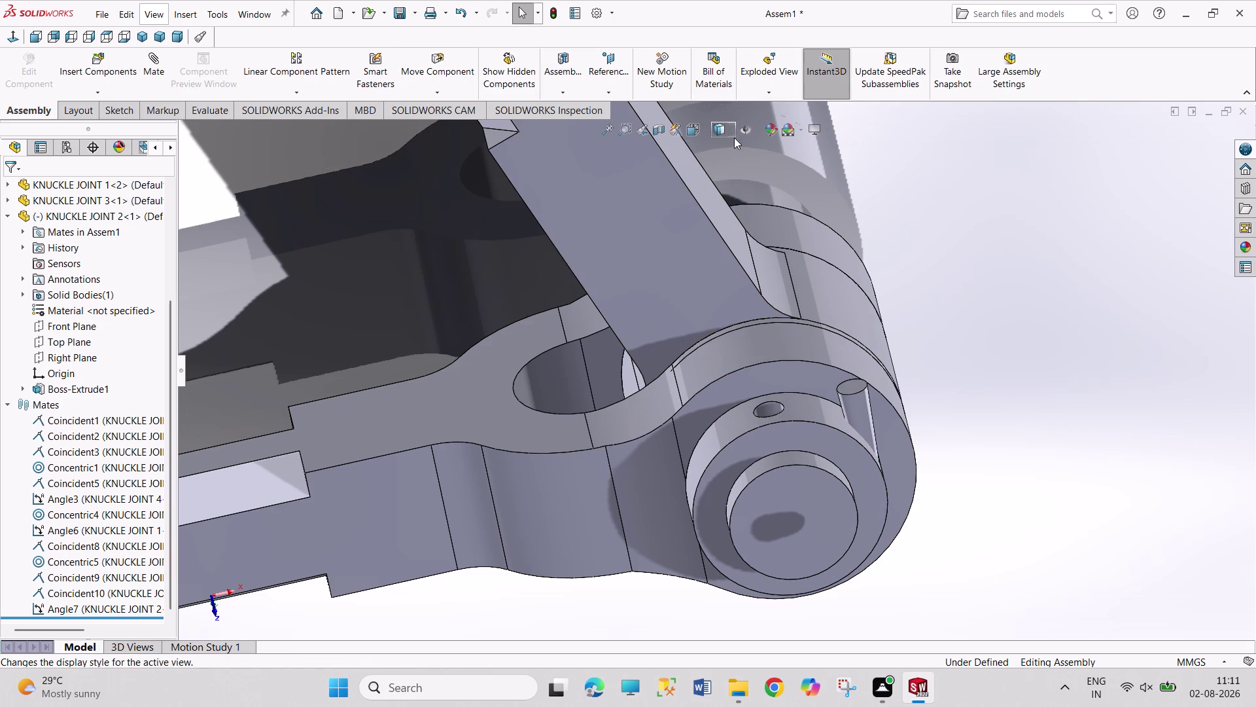
click(759, 130)
click(767, 162)
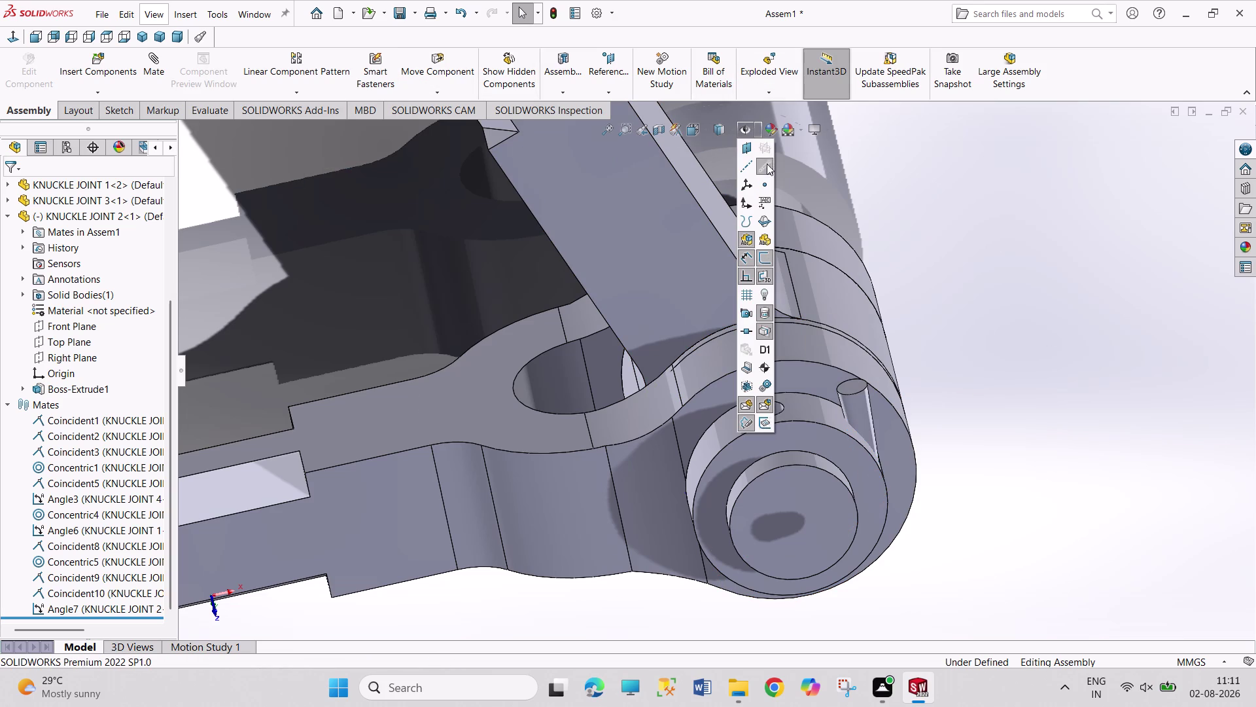
click(857, 421)
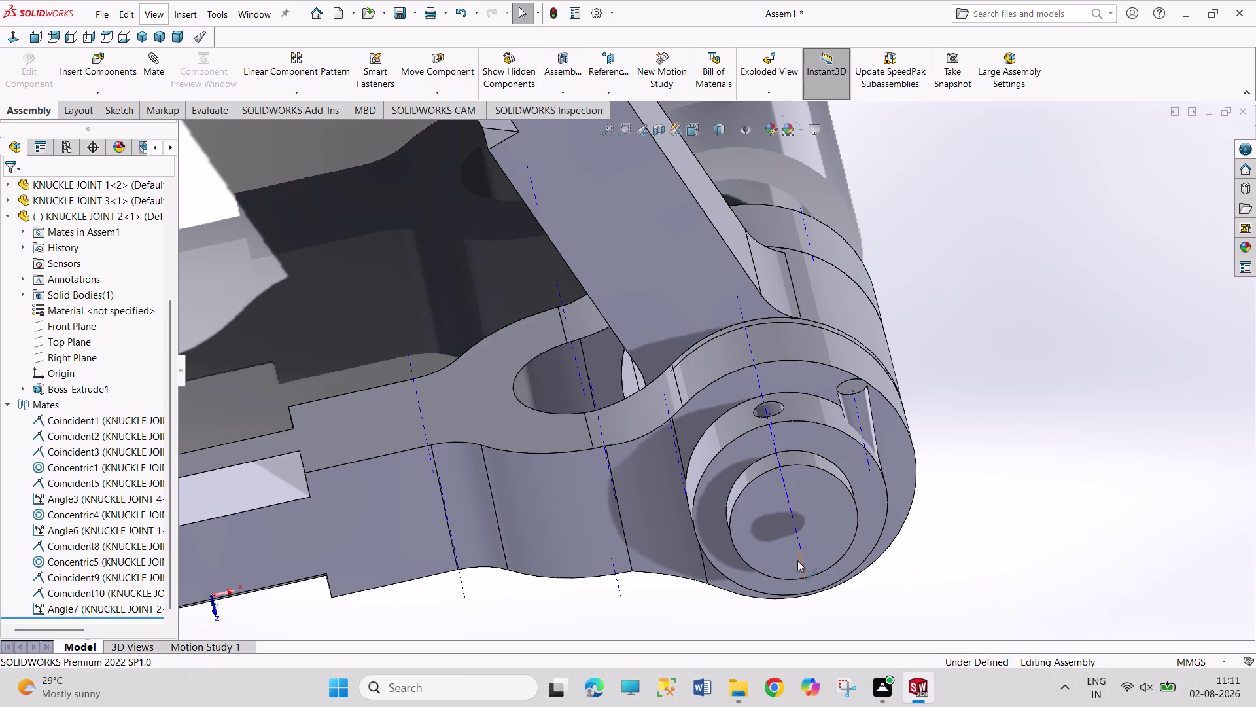
scroll(down, 3)
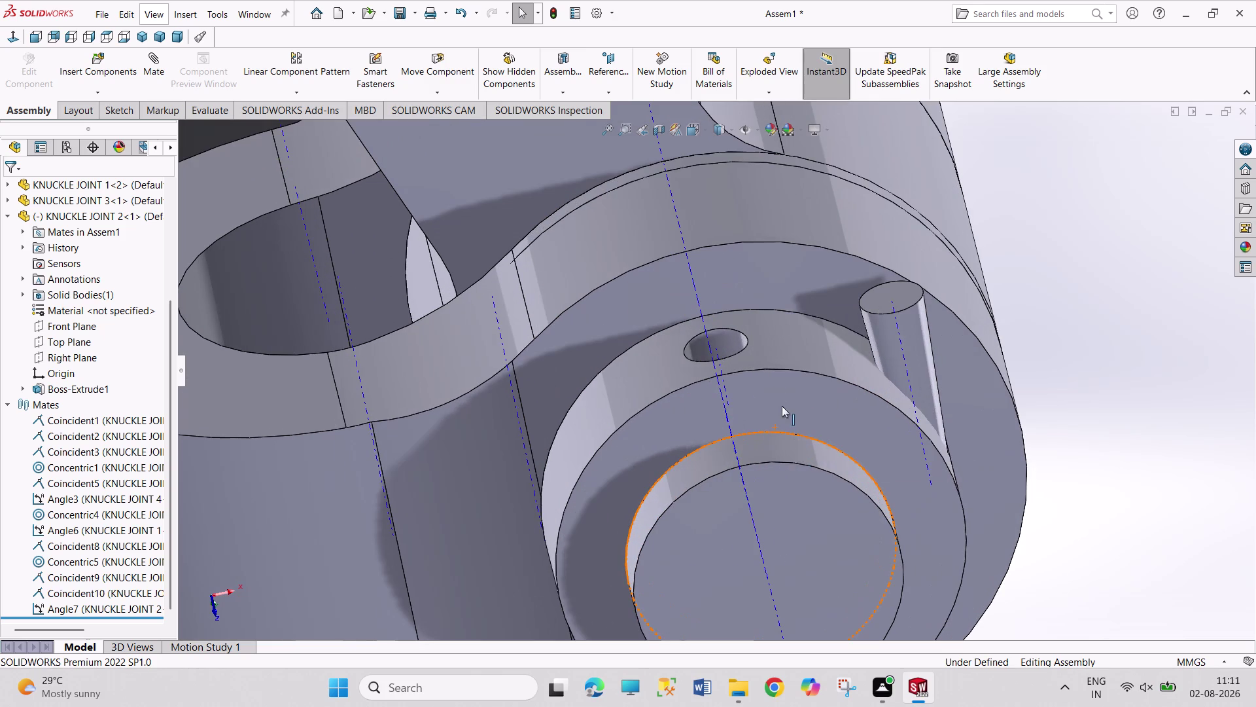
click(723, 364)
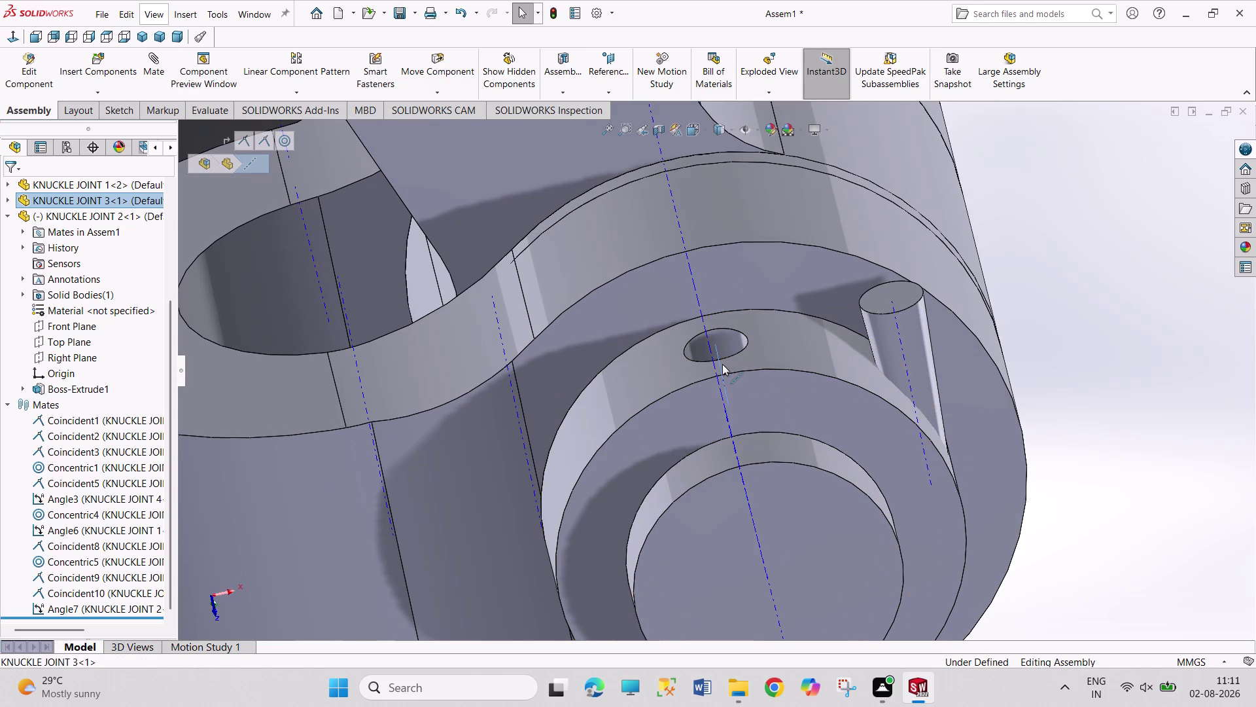
click(903, 358)
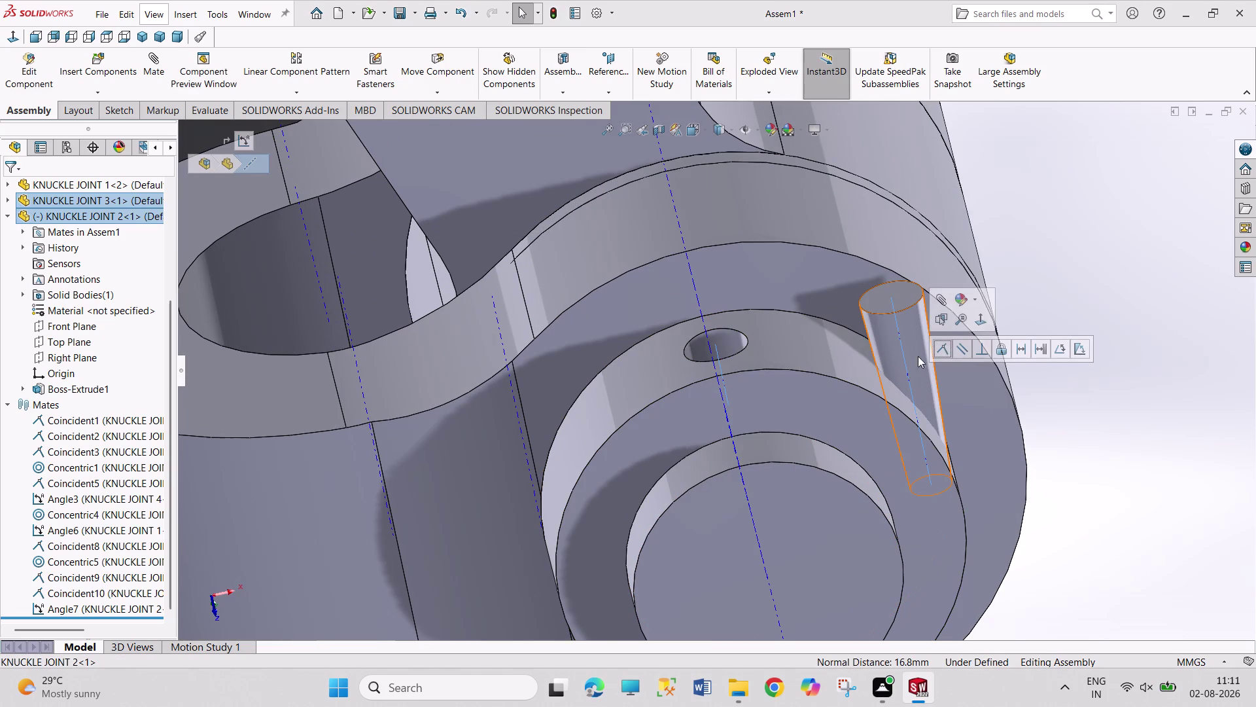
click(941, 350)
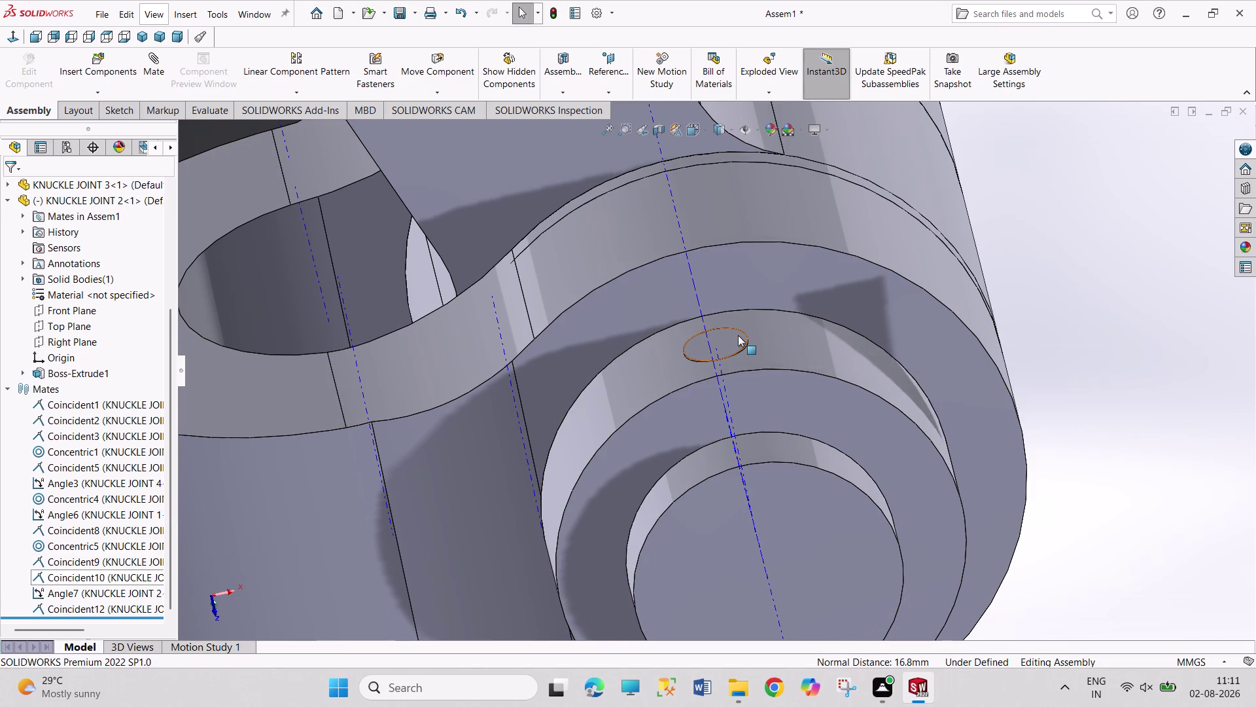
click(761, 133)
click(767, 169)
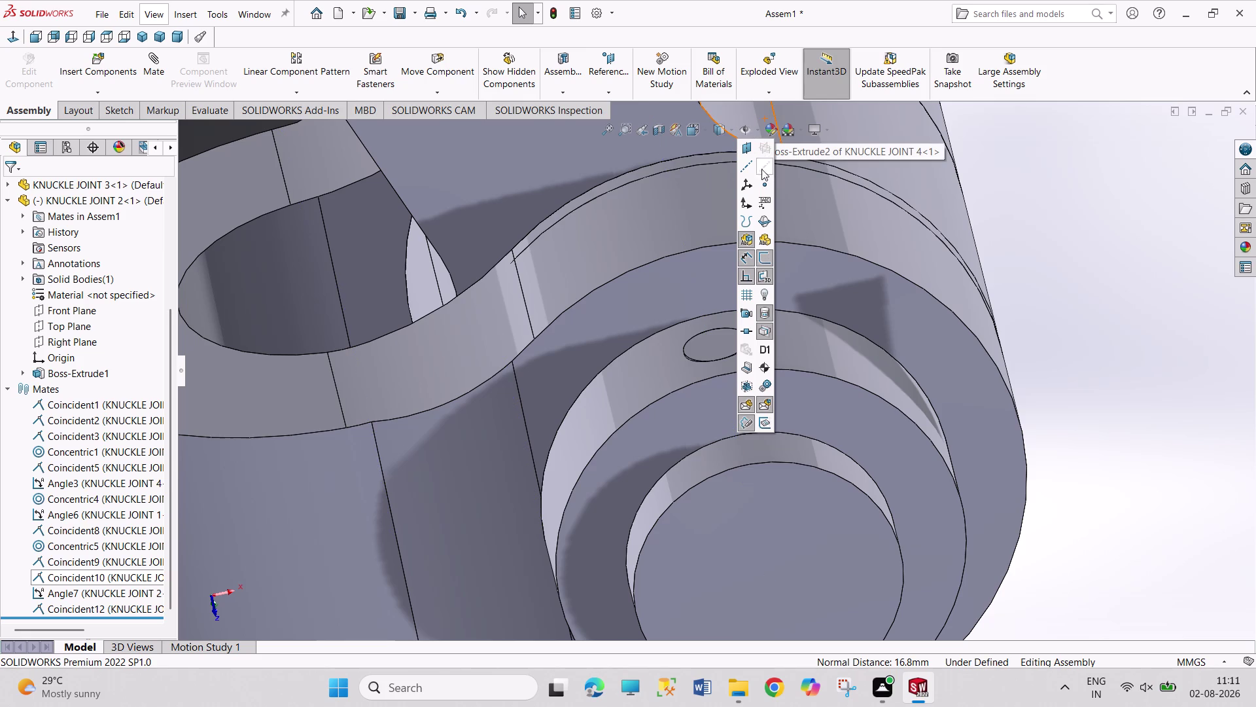
click(95, 196)
click(96, 197)
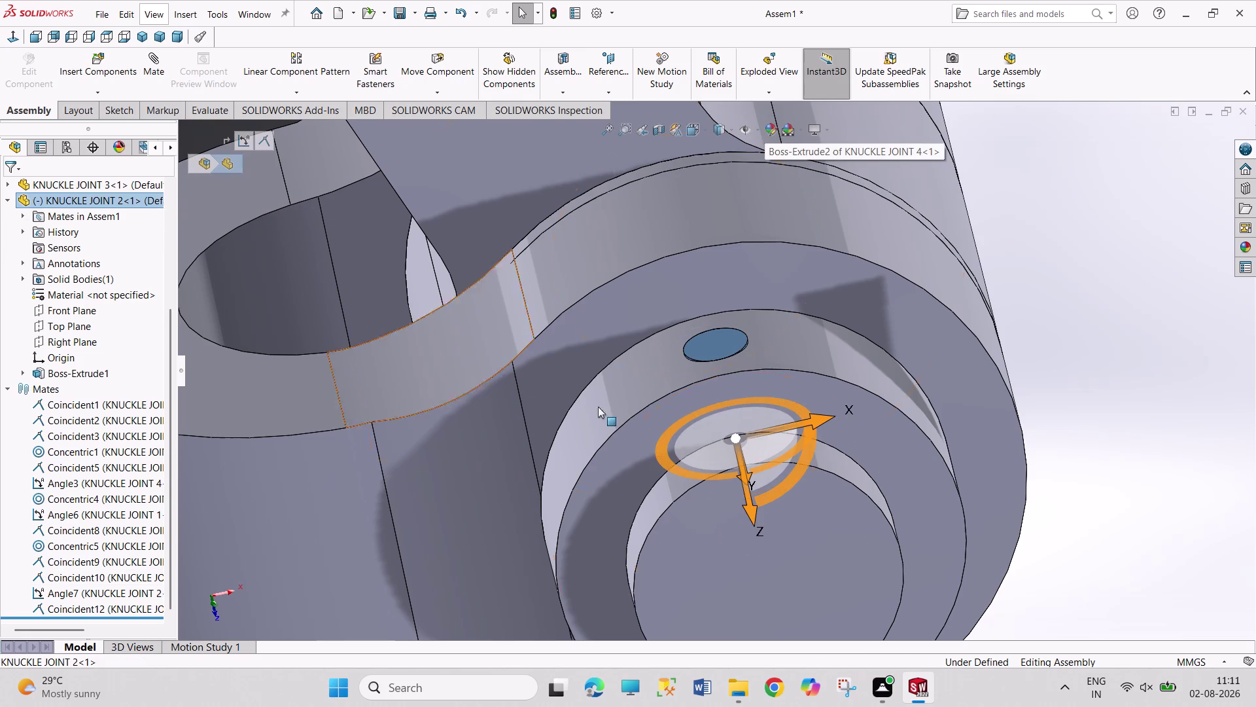
drag(805, 424, 888, 405)
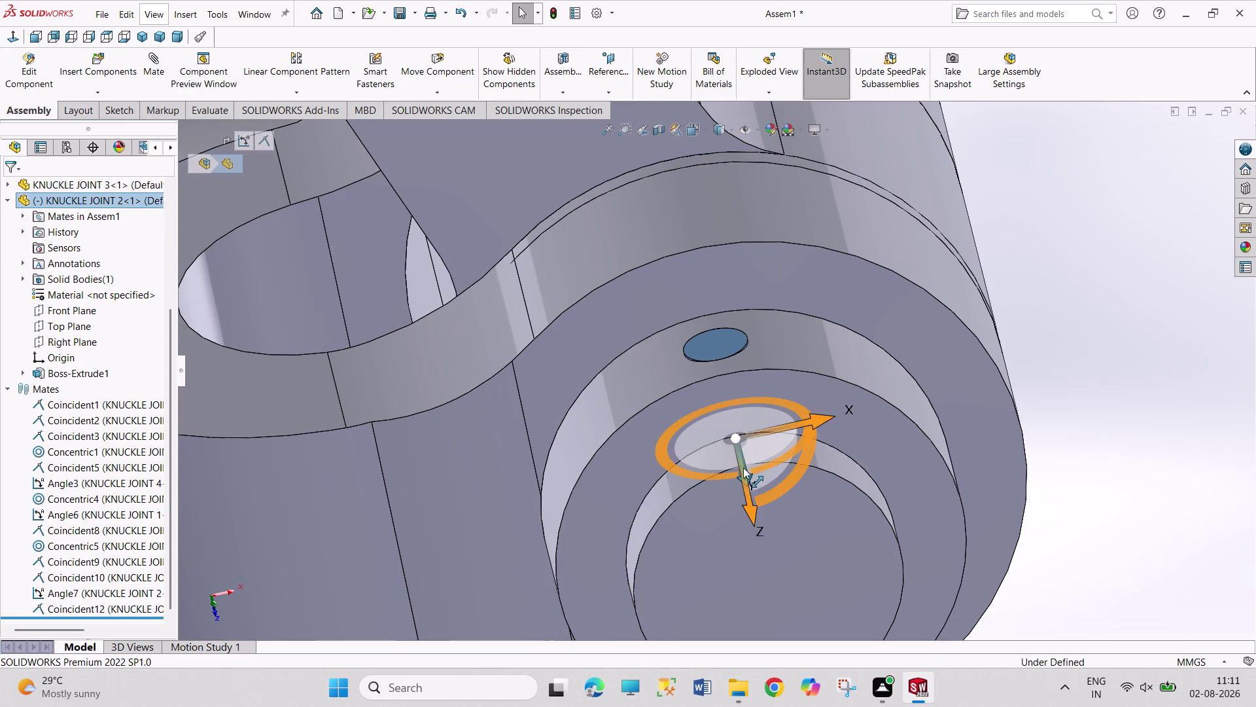
drag(742, 469, 749, 337)
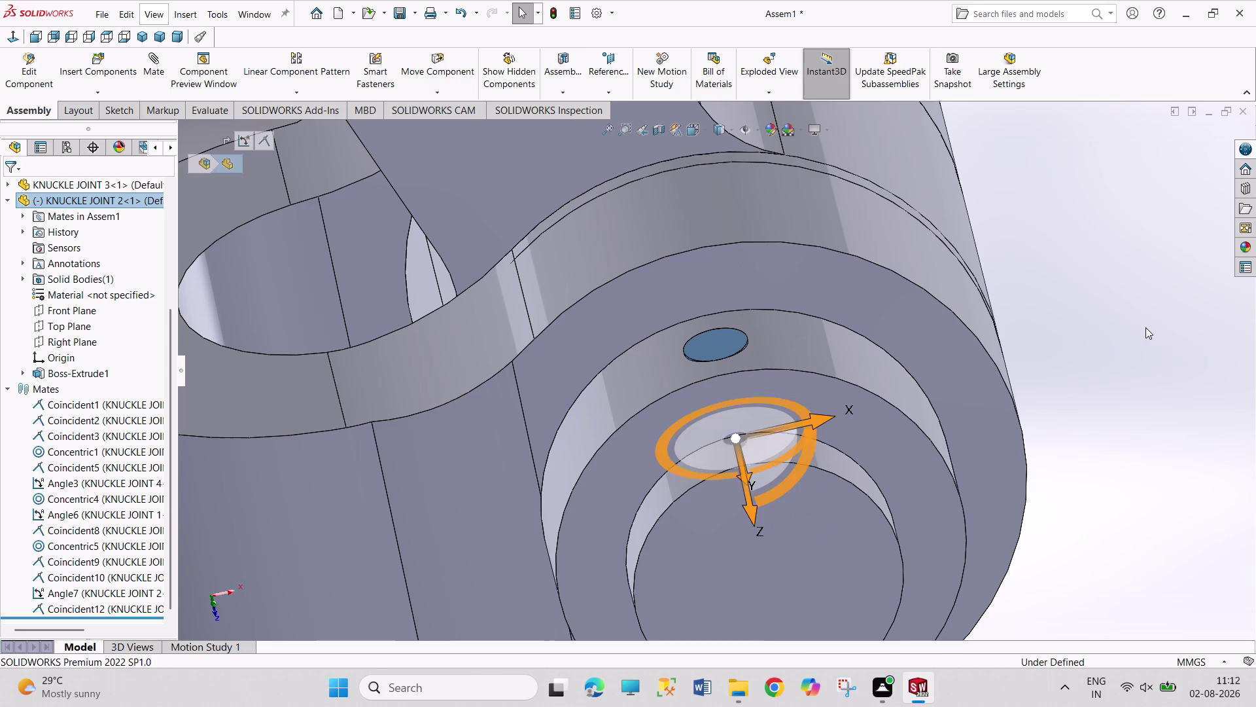
click(1146, 327)
click(112, 589)
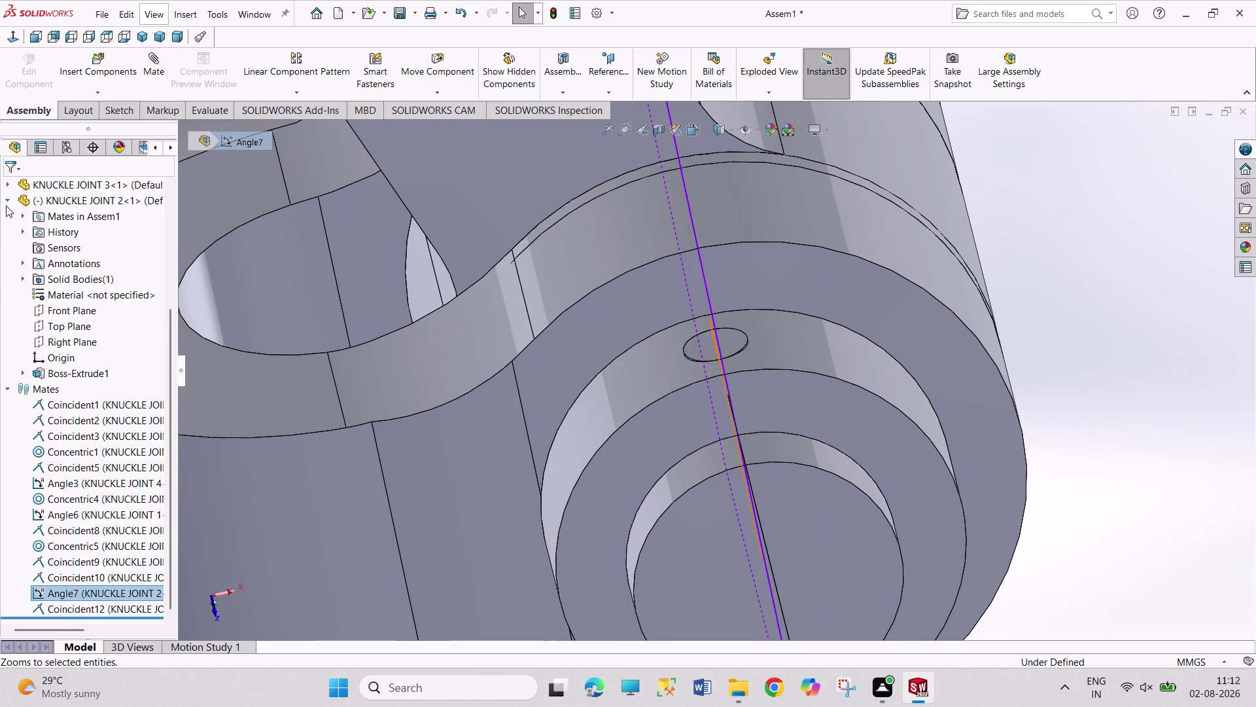
click(80, 204)
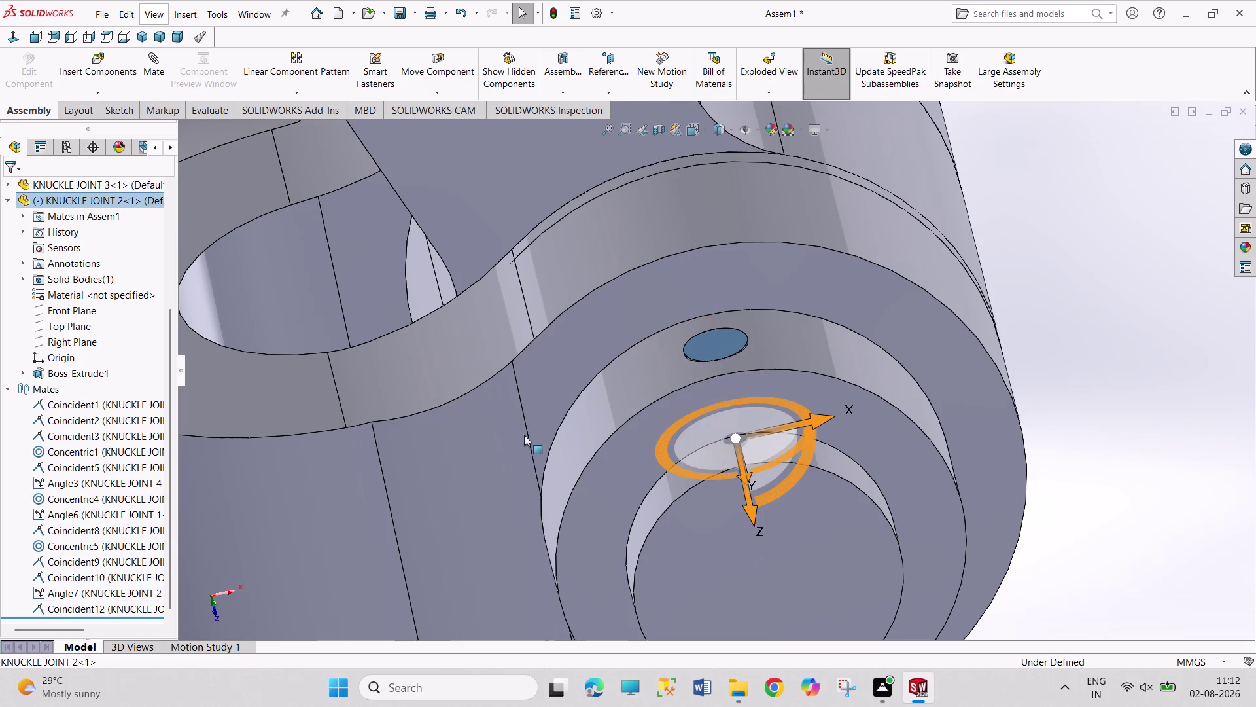
drag(748, 504, 754, 379)
click(1166, 316)
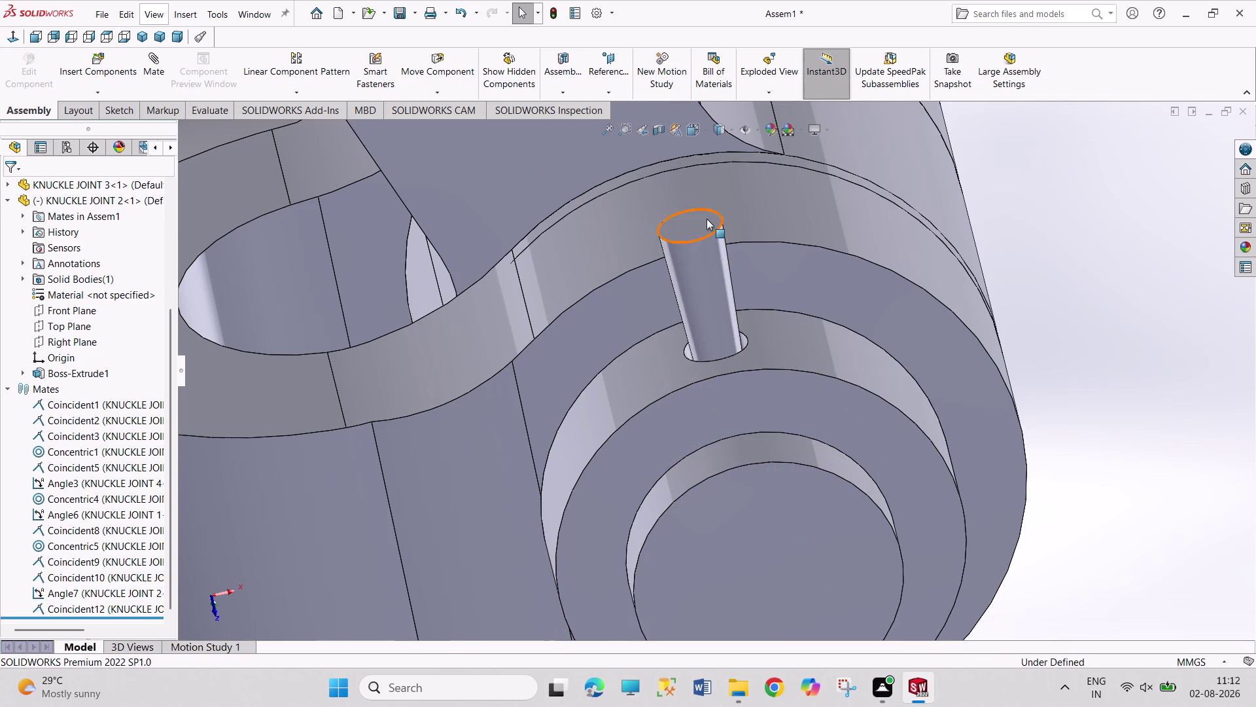
click(706, 226)
click(779, 338)
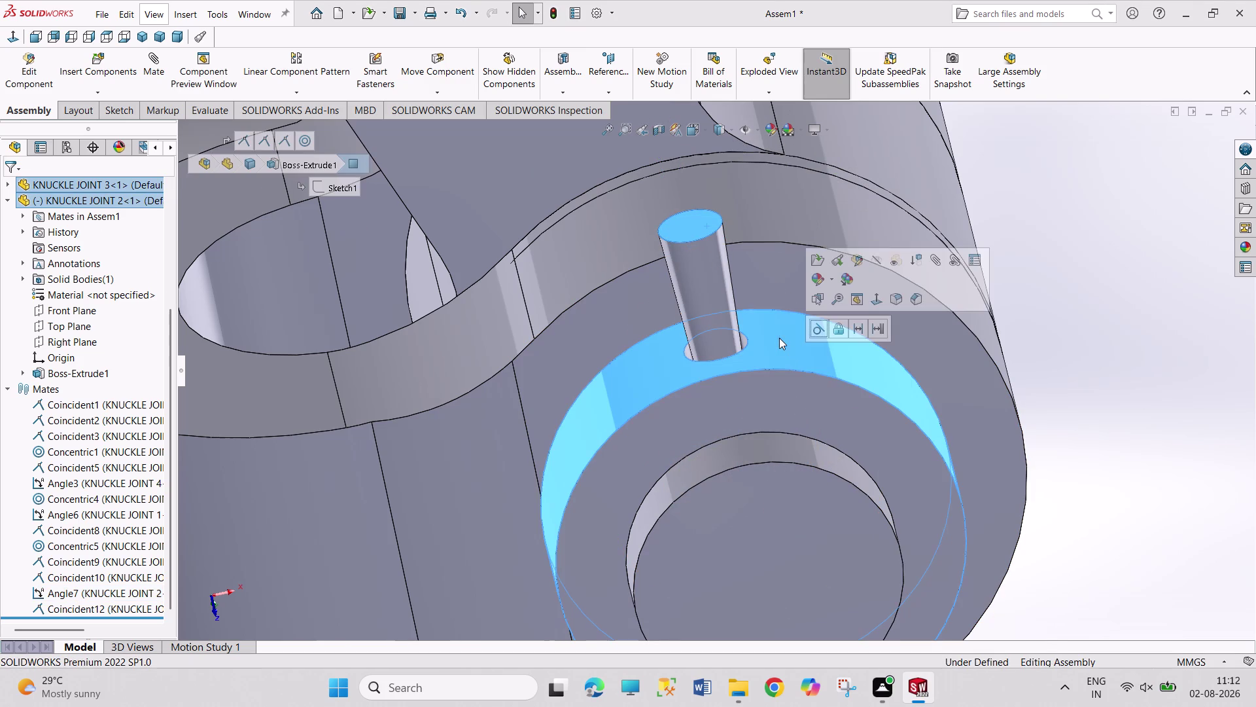
click(818, 330)
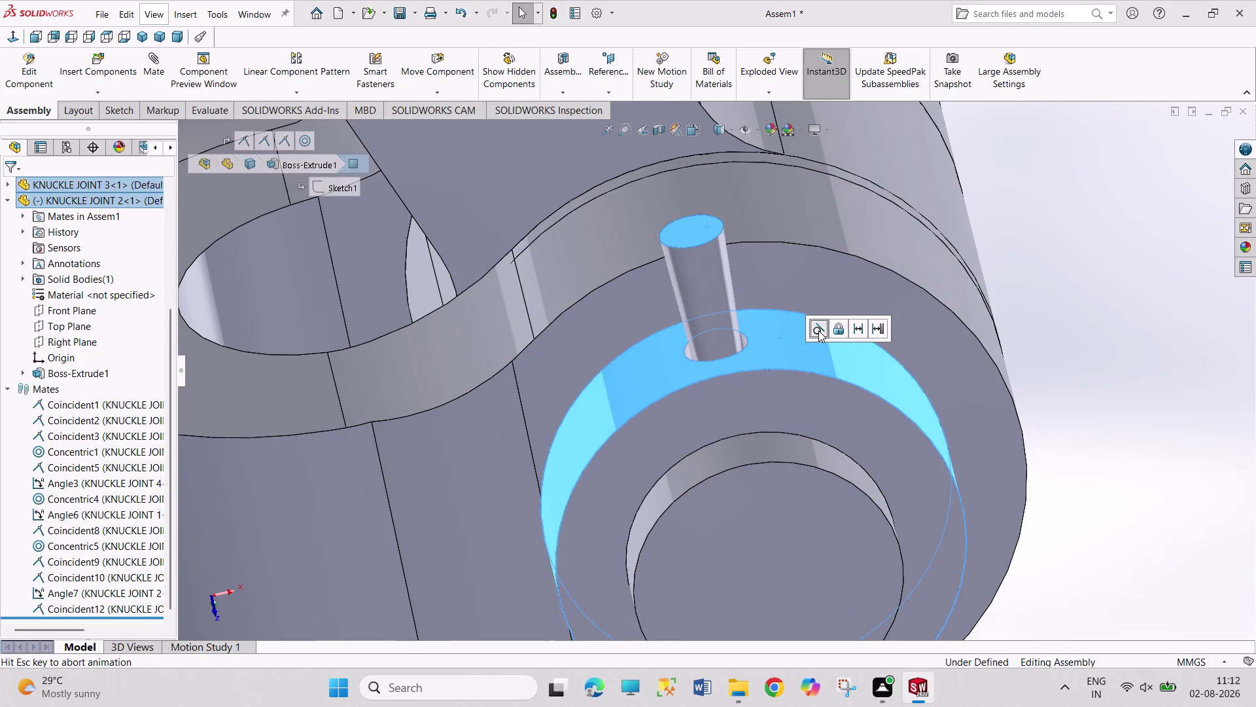
drag(1102, 329, 1081, 321)
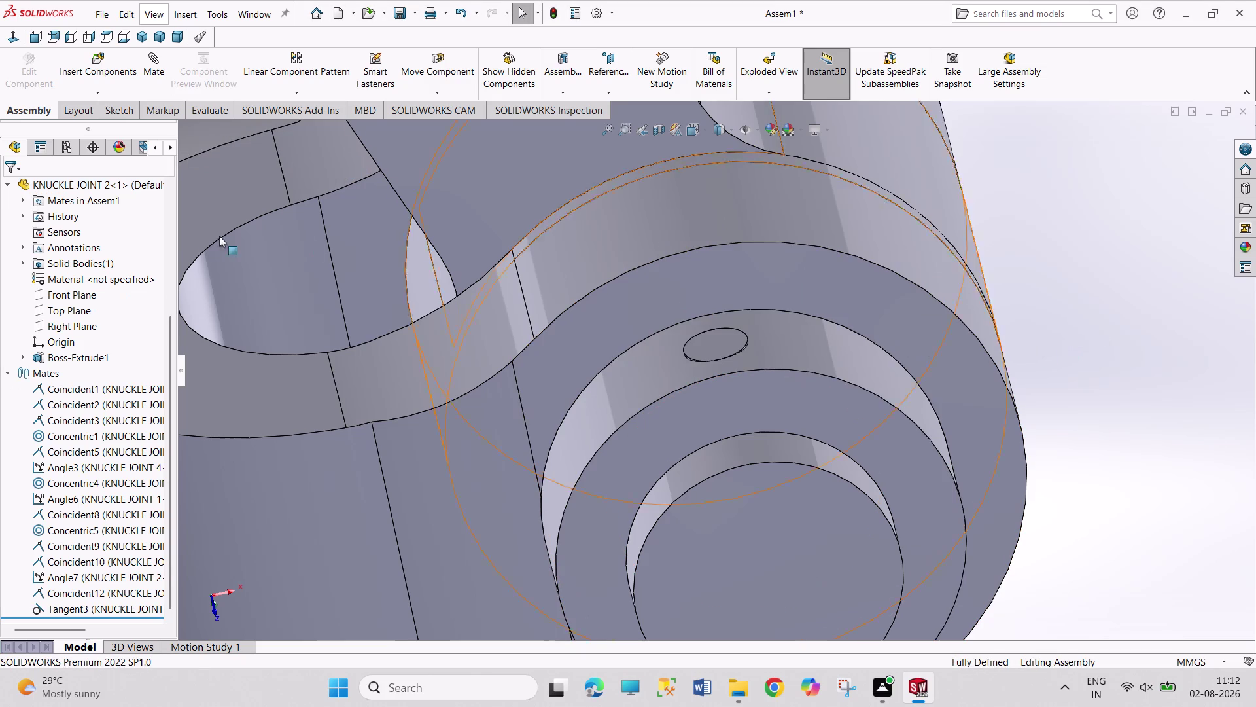
click(8, 185)
scroll(up, 3)
click(1130, 335)
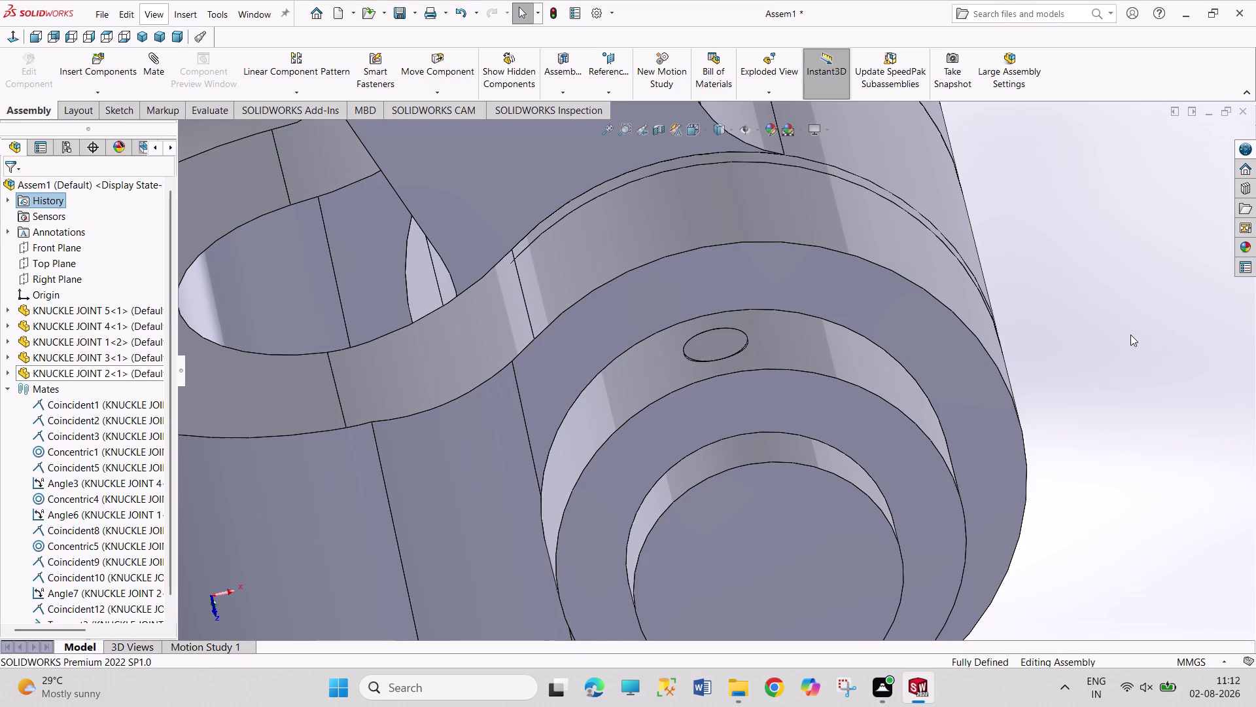
key(ctrl+s)
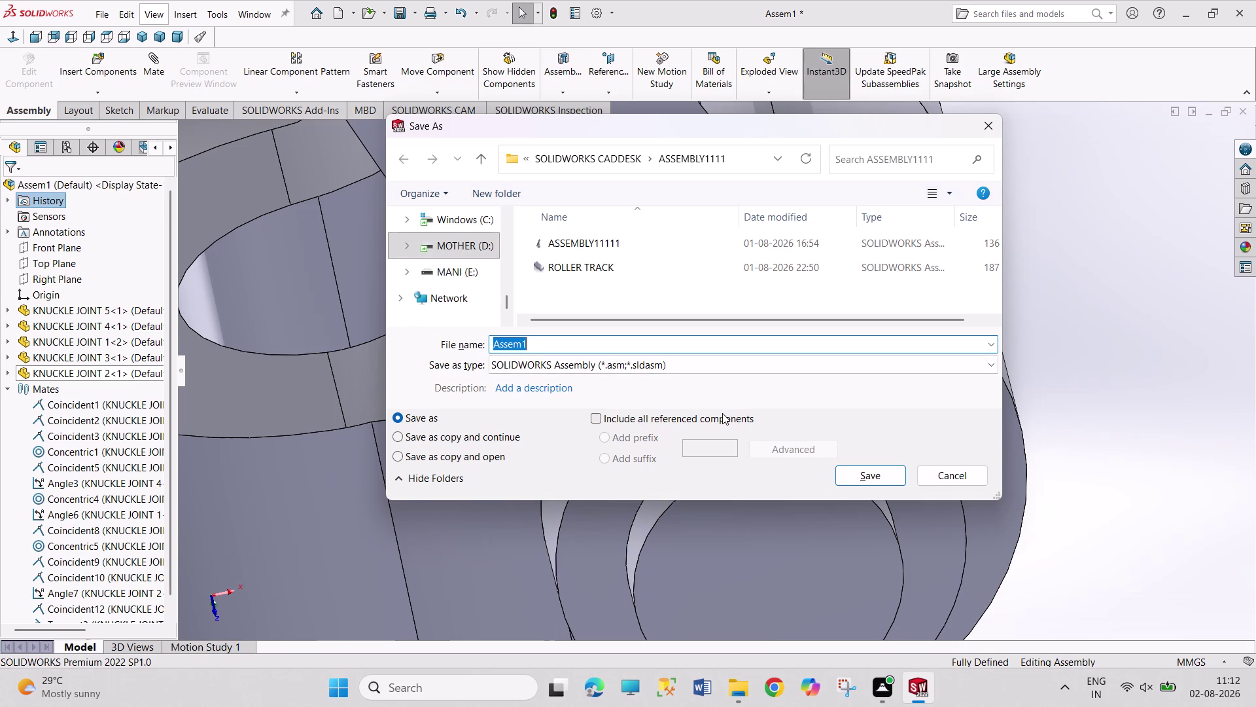
Enter 'ASSEMBLY KNUCKLE JOINT' as the file name and save the assembly.
text(KNU)
text(CK)
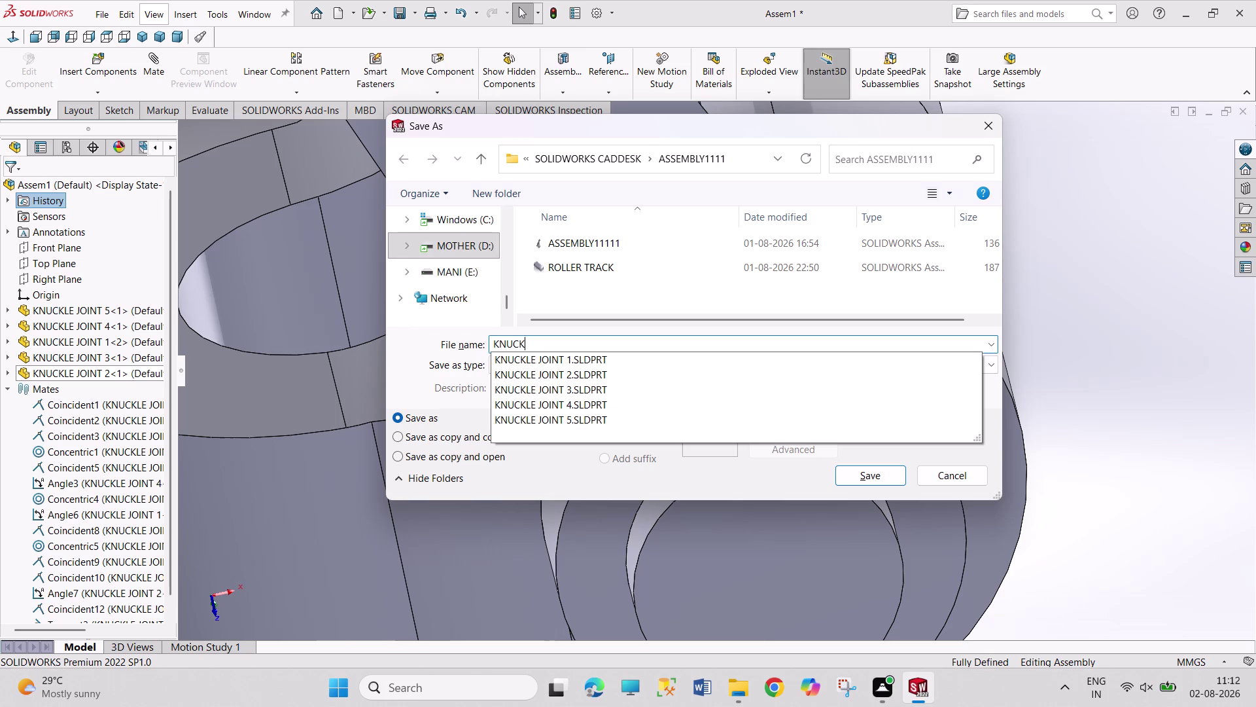
text(LE JOIN)
text(T)
key(Left)
key(Left)
key(Left)
text(ASSE)
text(M)
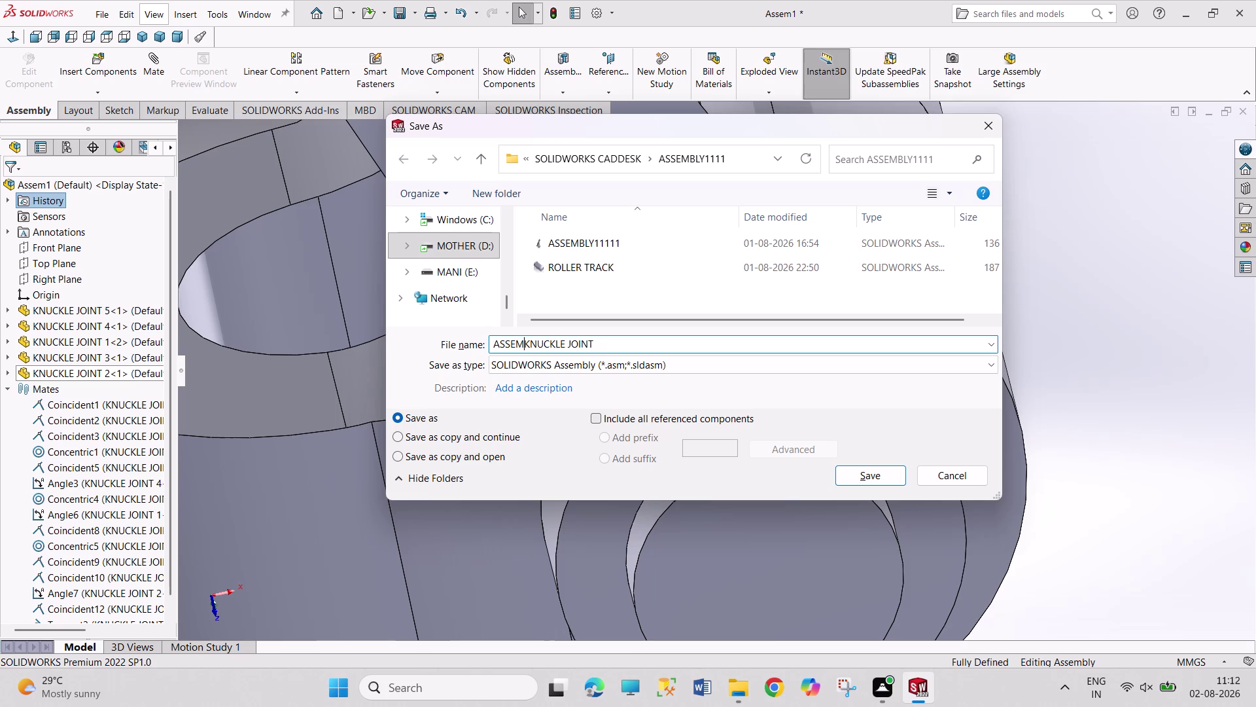
text(BLY)
key(space)
key(Right)
key(Right)
key(Right)
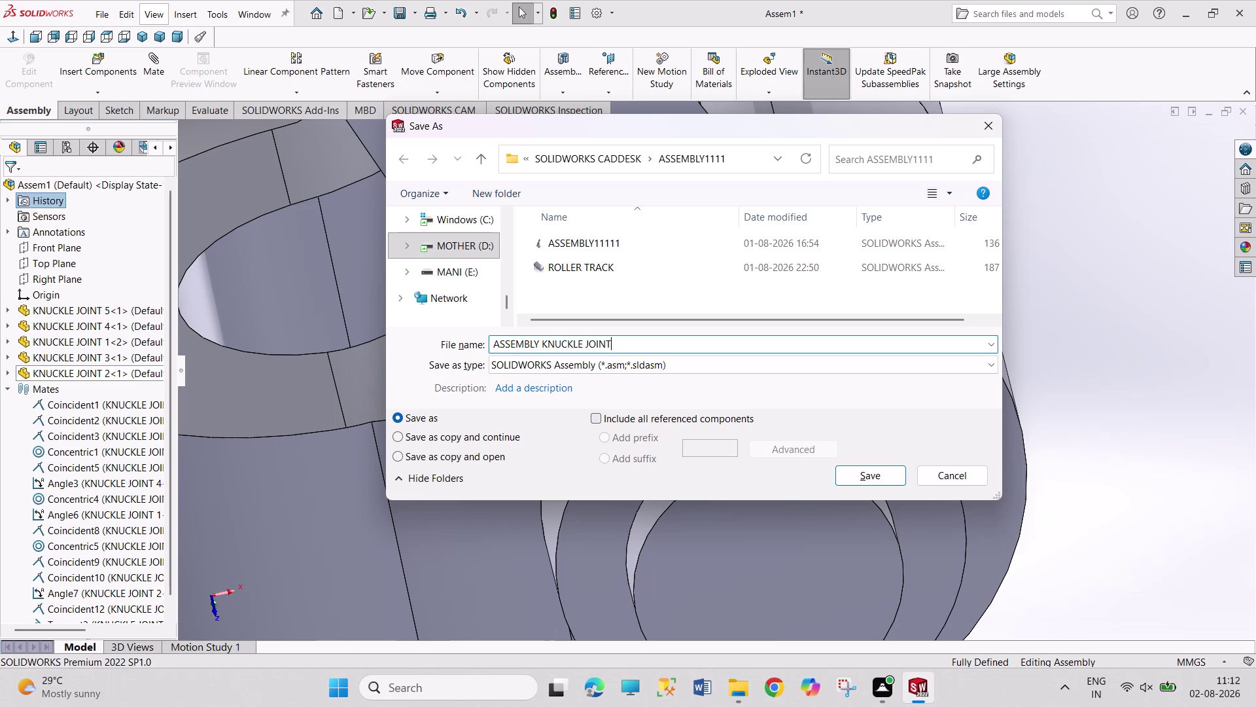
key(BackSpace)
key(BackSpace)
key(BackSpace)
key(BackSpace)
key(BackSpace)
key(BackSpace)
key(BackSpace)
key(BackSpace)
key(BackSpace)
key(BackSpace)
key(BackSpace)
key(BackSpace)
key(BackSpace)
text(KN)
text(UCKLE J)
text(OINT)
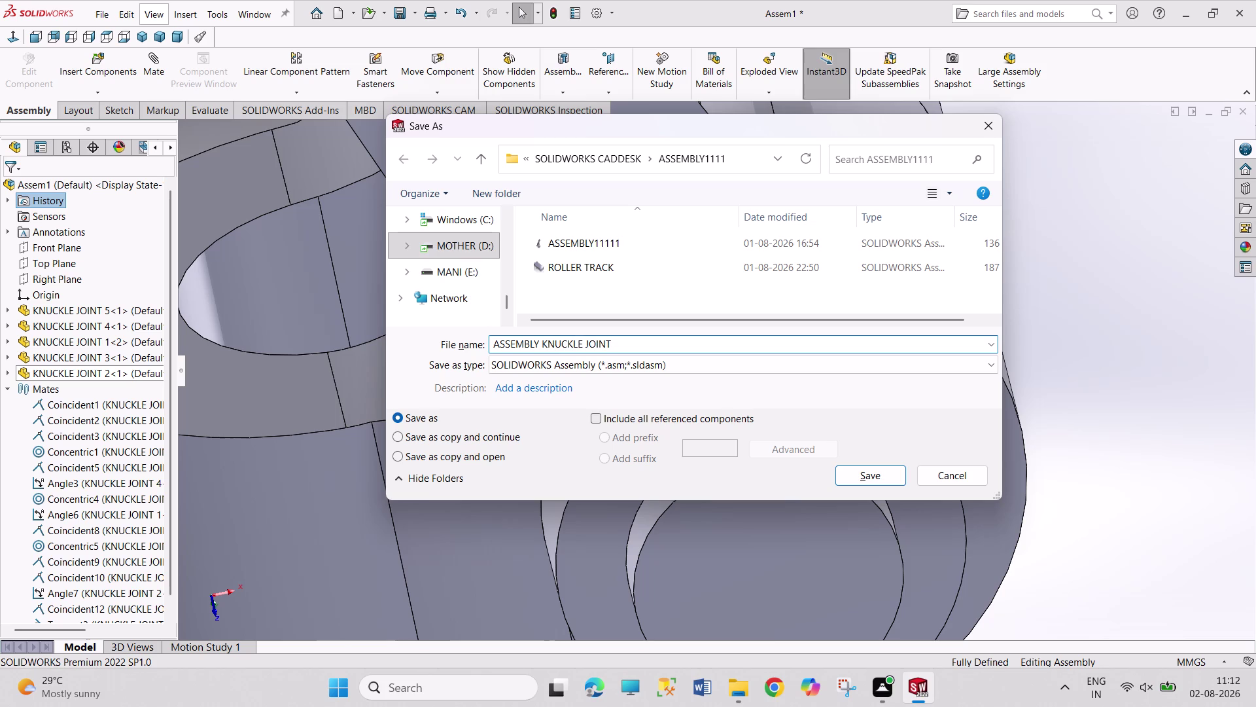
click(885, 479)
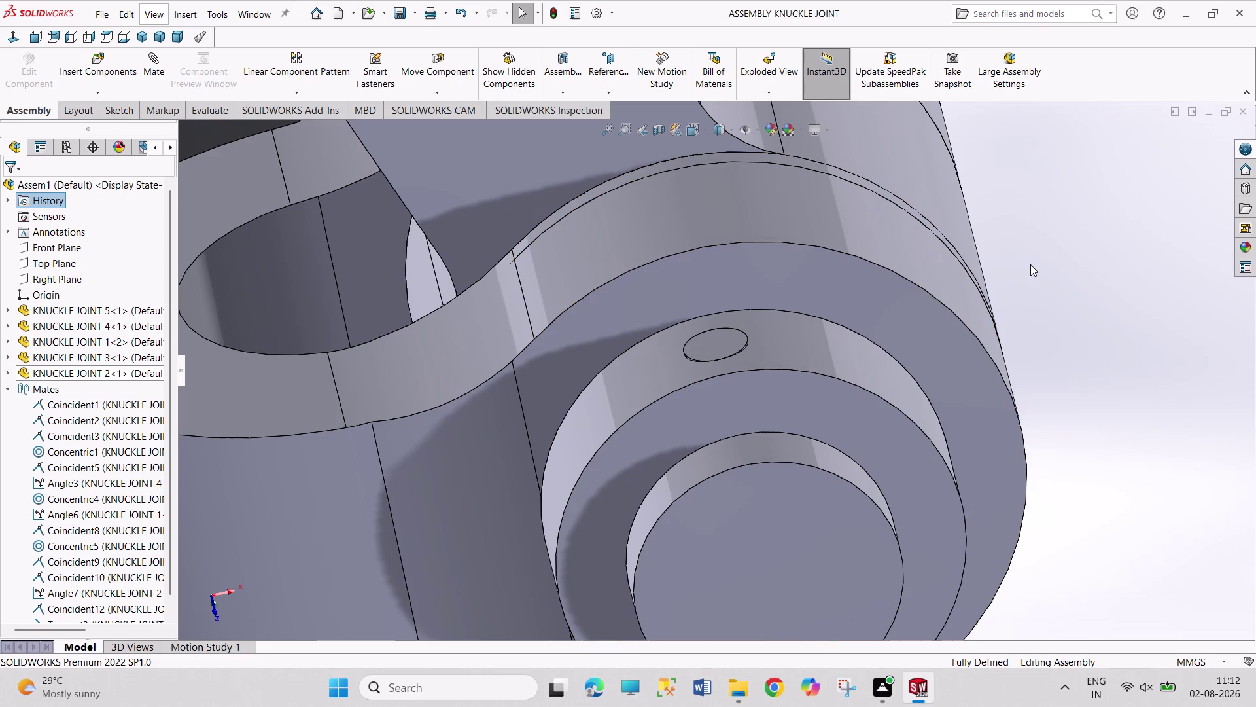
middle_drag(1030, 264, 956, 314)
scroll(up, 3)
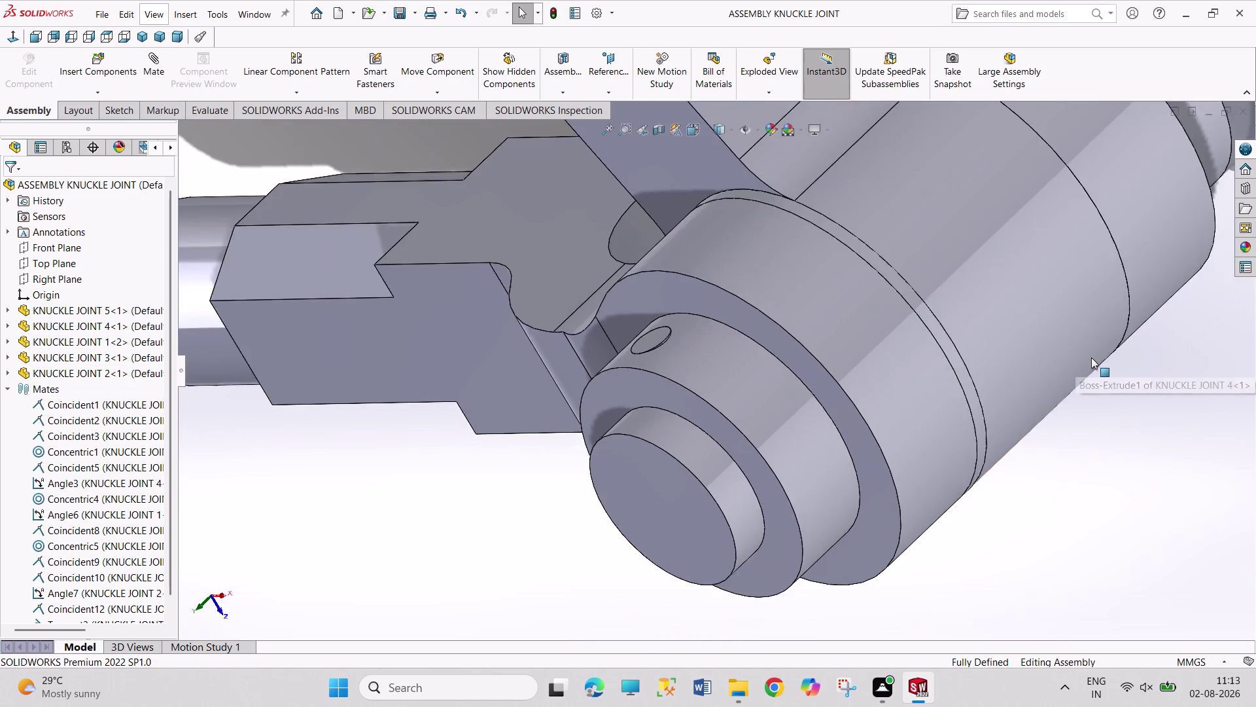
scroll(up, 3)
middle_drag(1087, 321, 1051, 388)
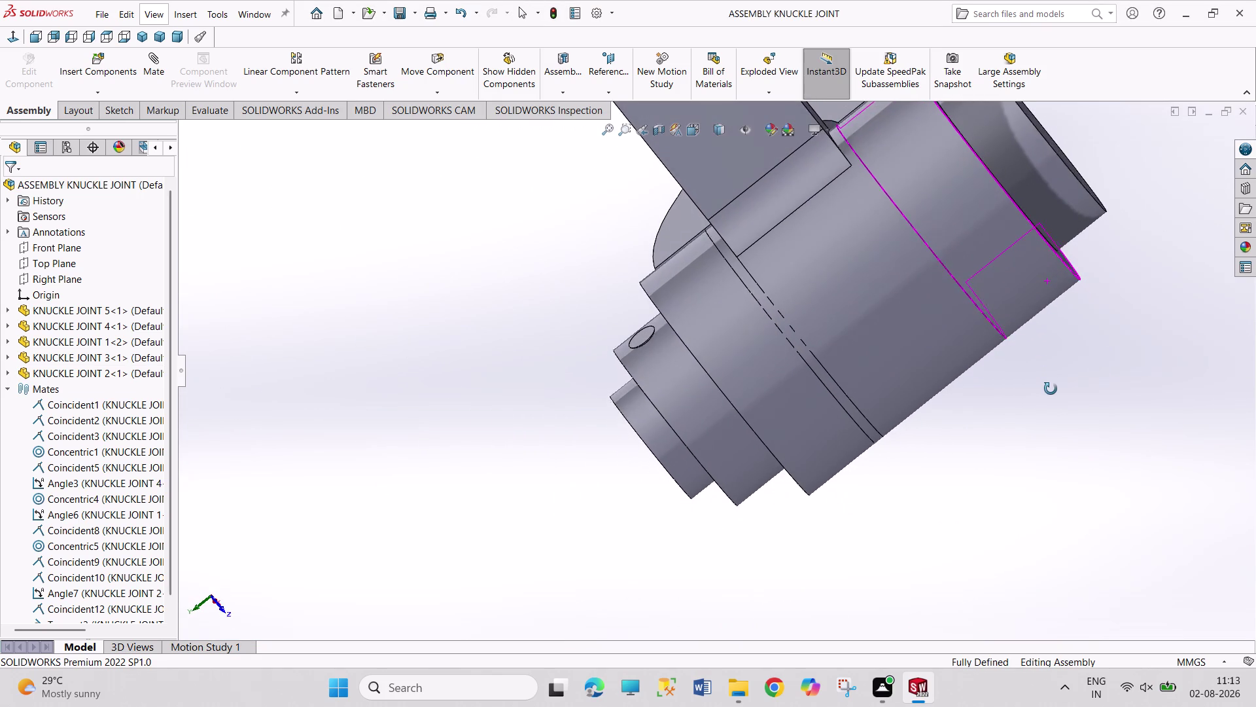
middle_drag(1051, 388, 1029, 405)
scroll(up, 3)
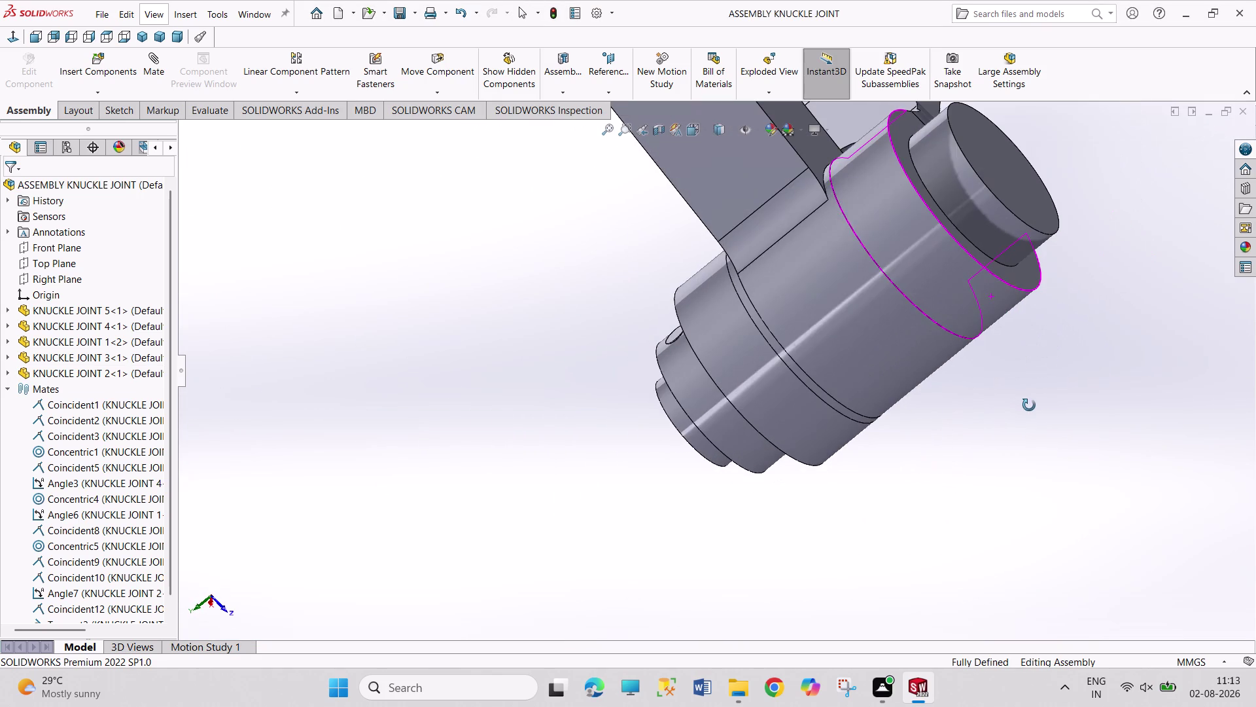
middle_drag(1030, 405, 1030, 406)
middle_drag(1015, 416, 1050, 418)
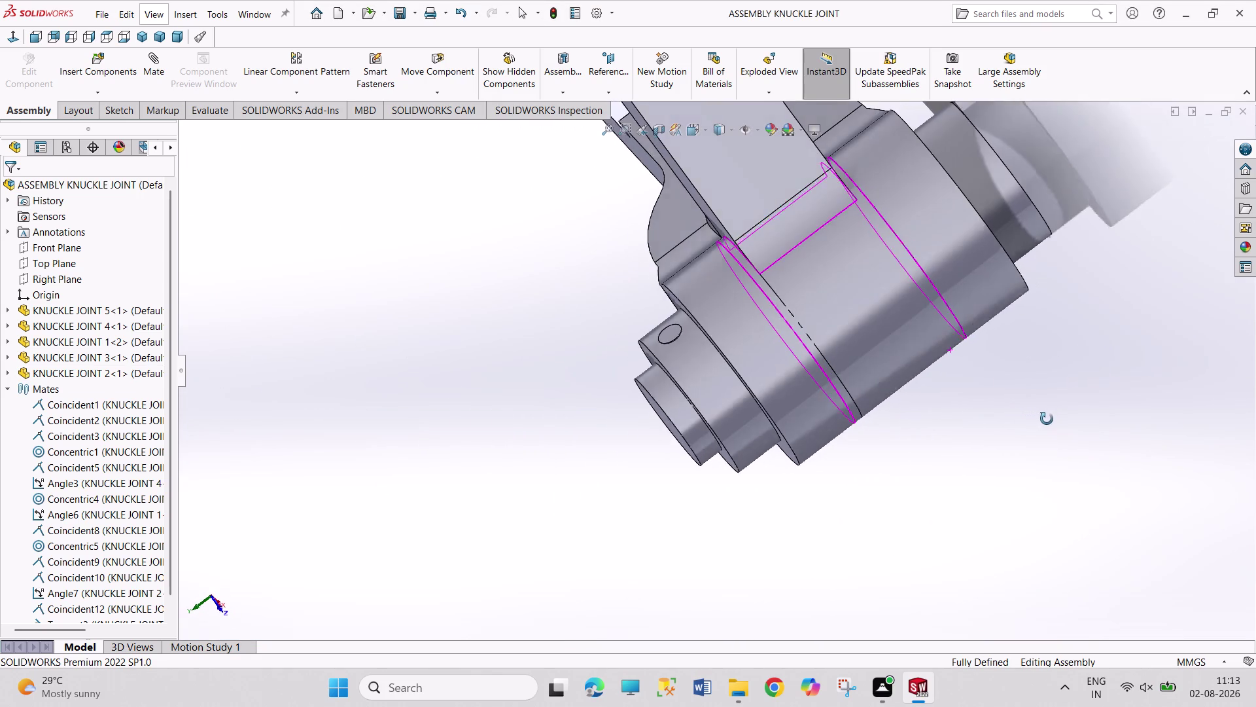
middle_drag(1050, 418, 1044, 423)
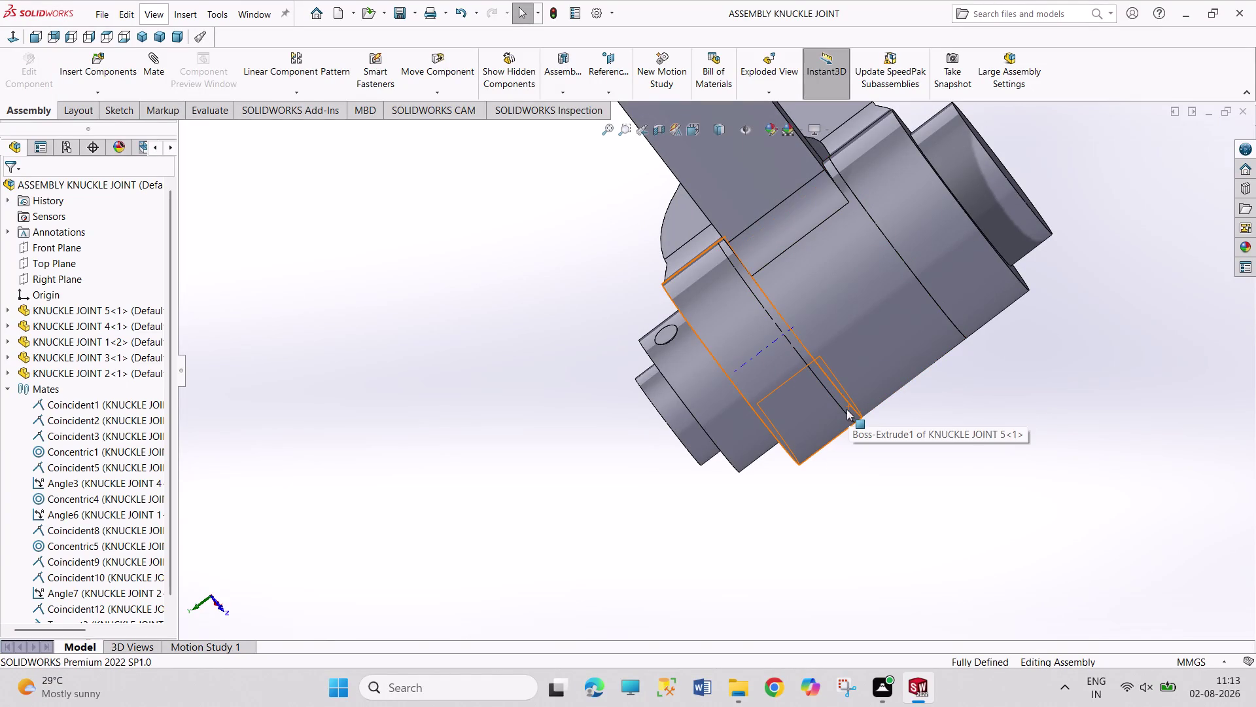
click(923, 328)
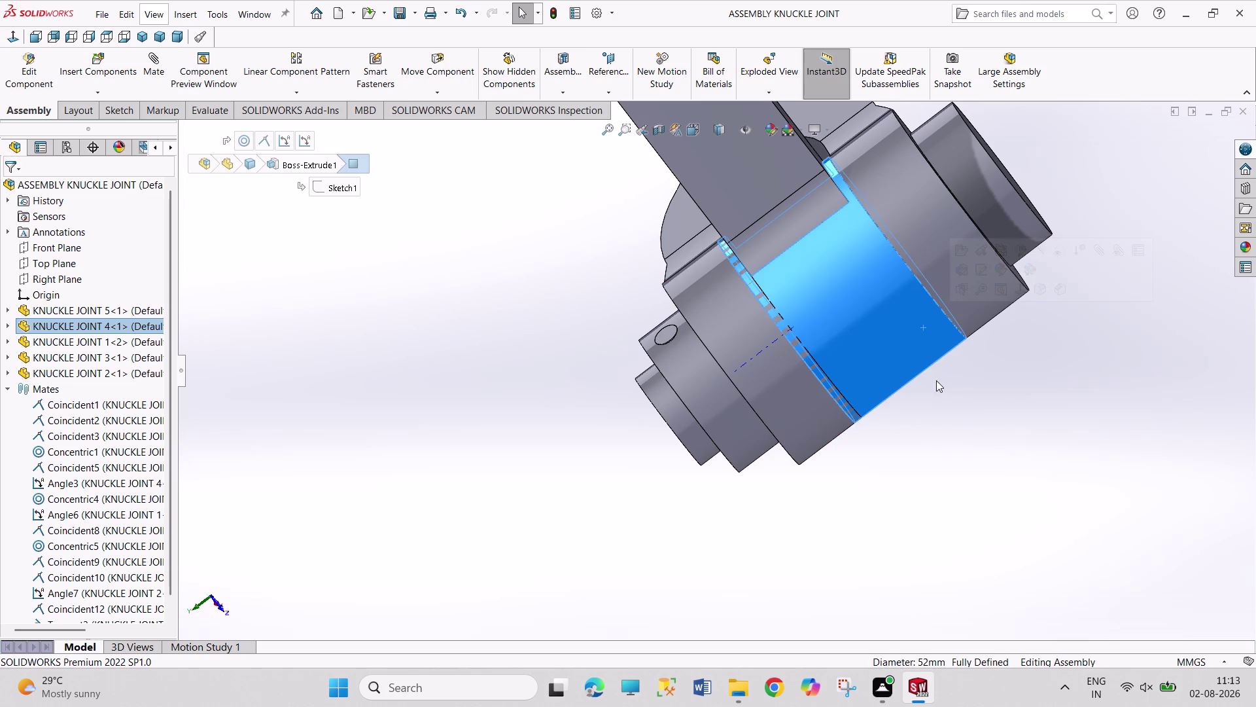
click(805, 421)
click(805, 421)
click(794, 378)
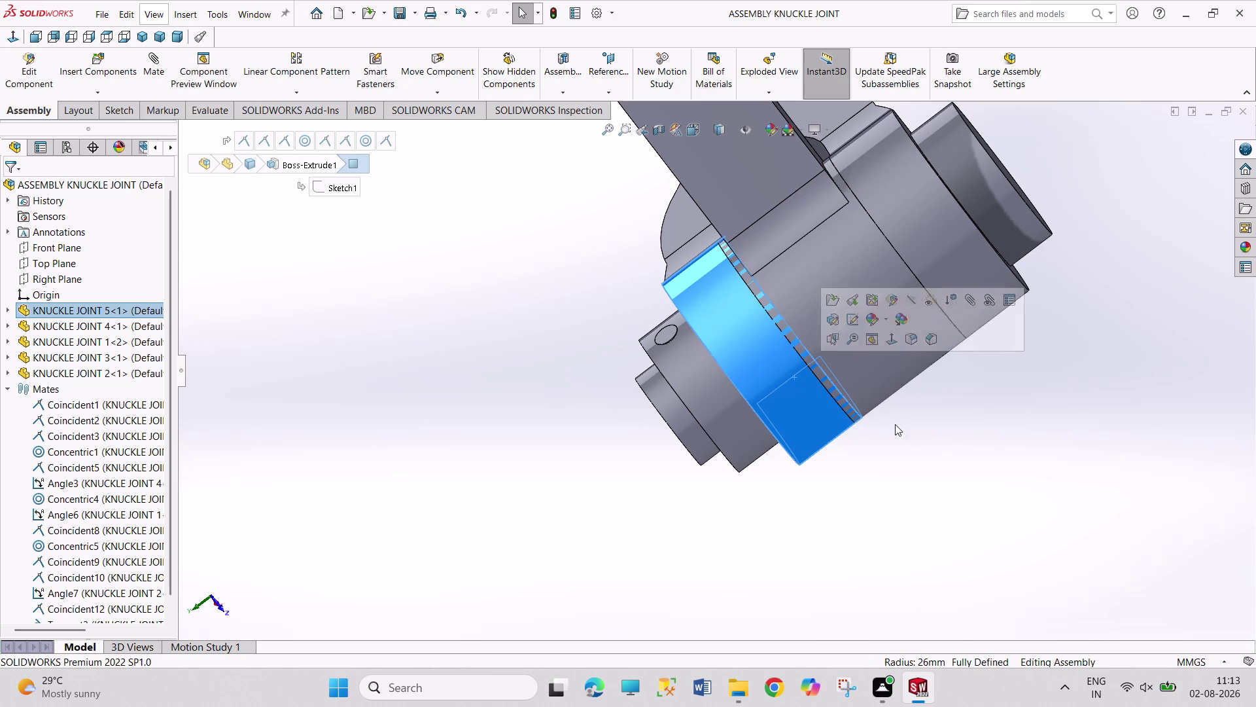
click(989, 461)
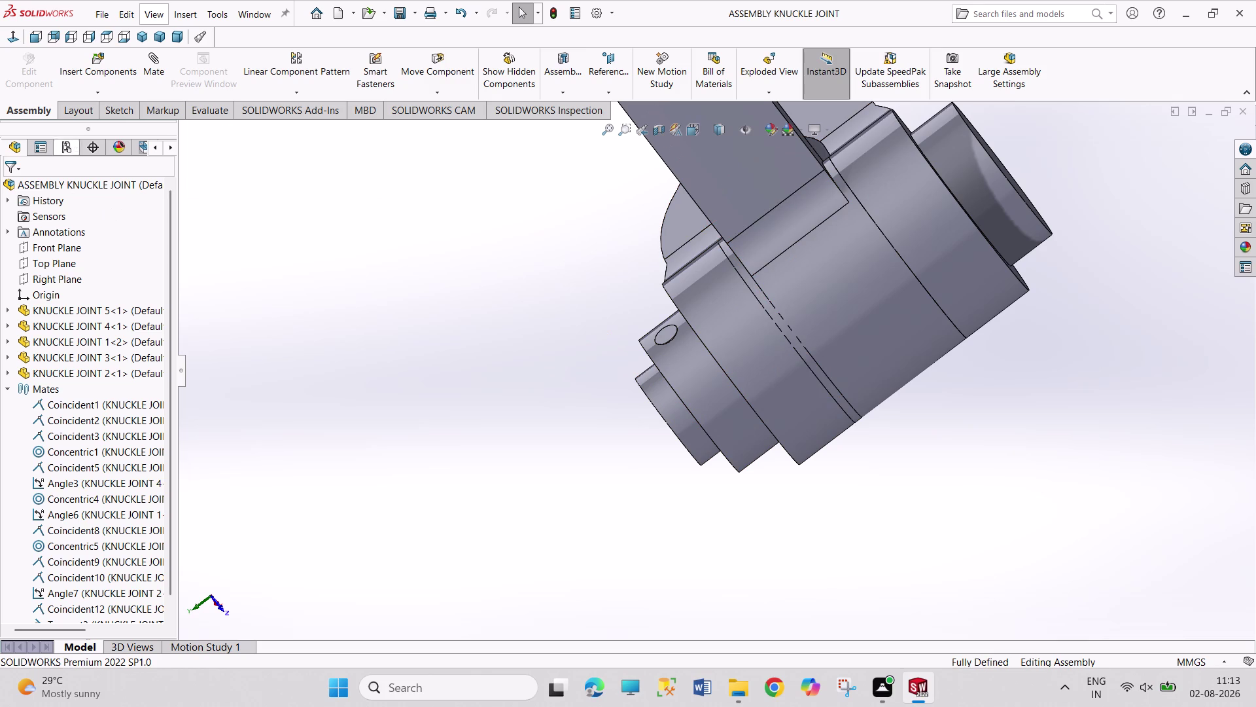
click(144, 37)
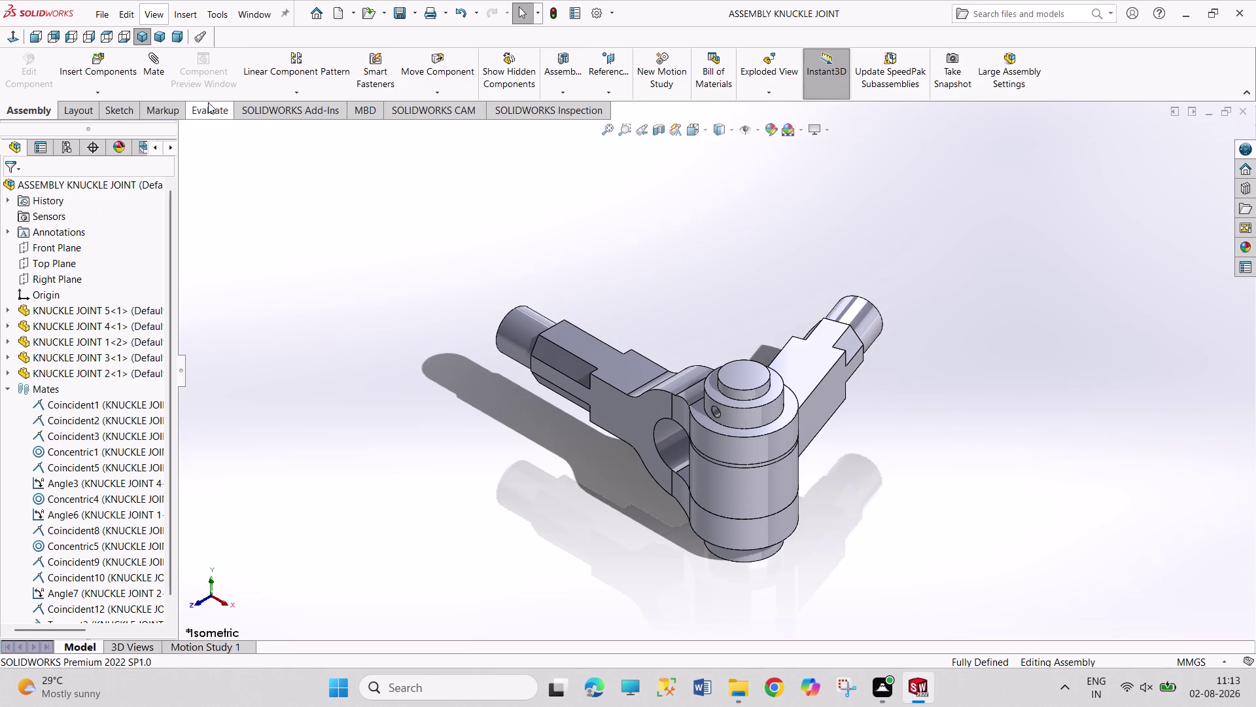
middle_drag(639, 247, 614, 331)
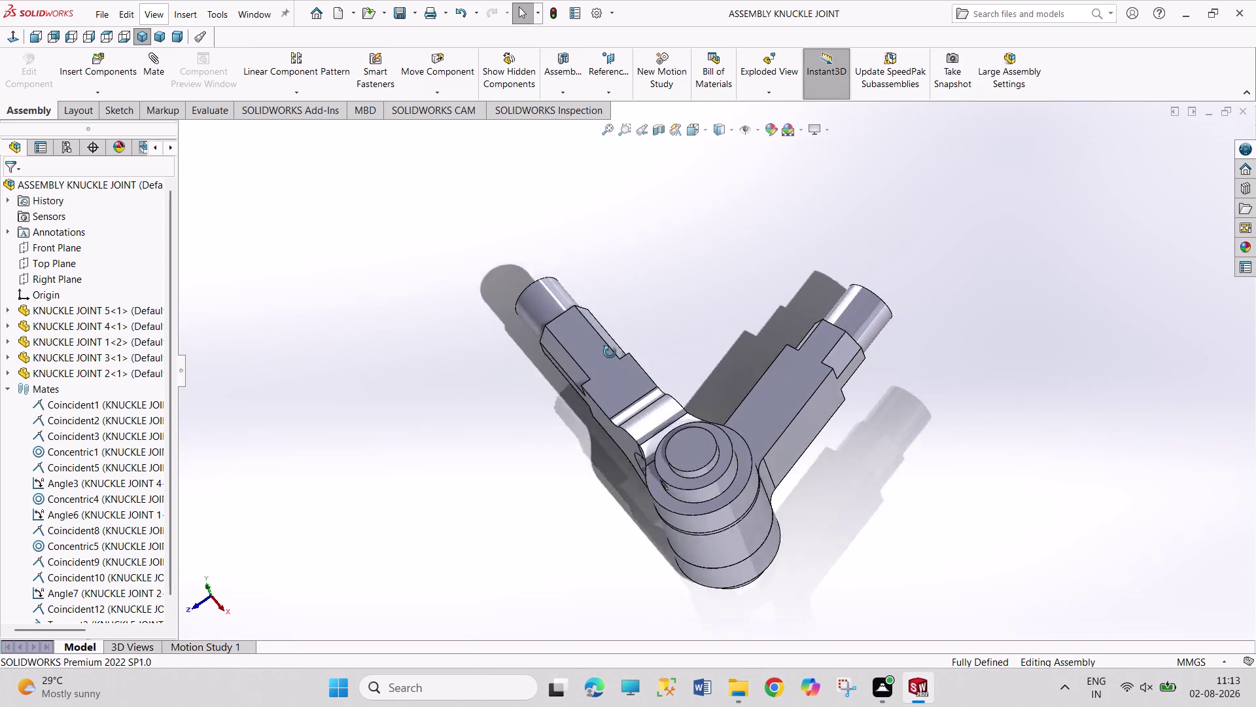
middle_drag(614, 331, 585, 442)
middle_drag(994, 427, 939, 276)
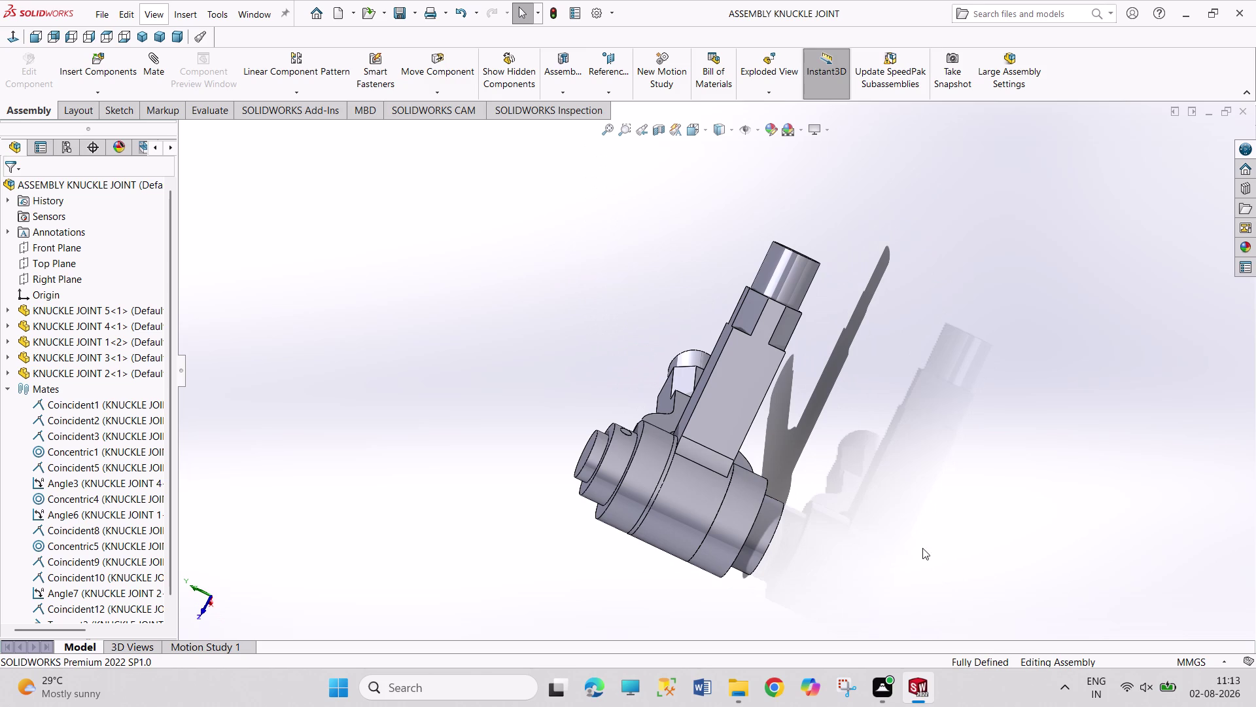
middle_drag(900, 475, 915, 286)
middle_drag(532, 265, 534, 267)
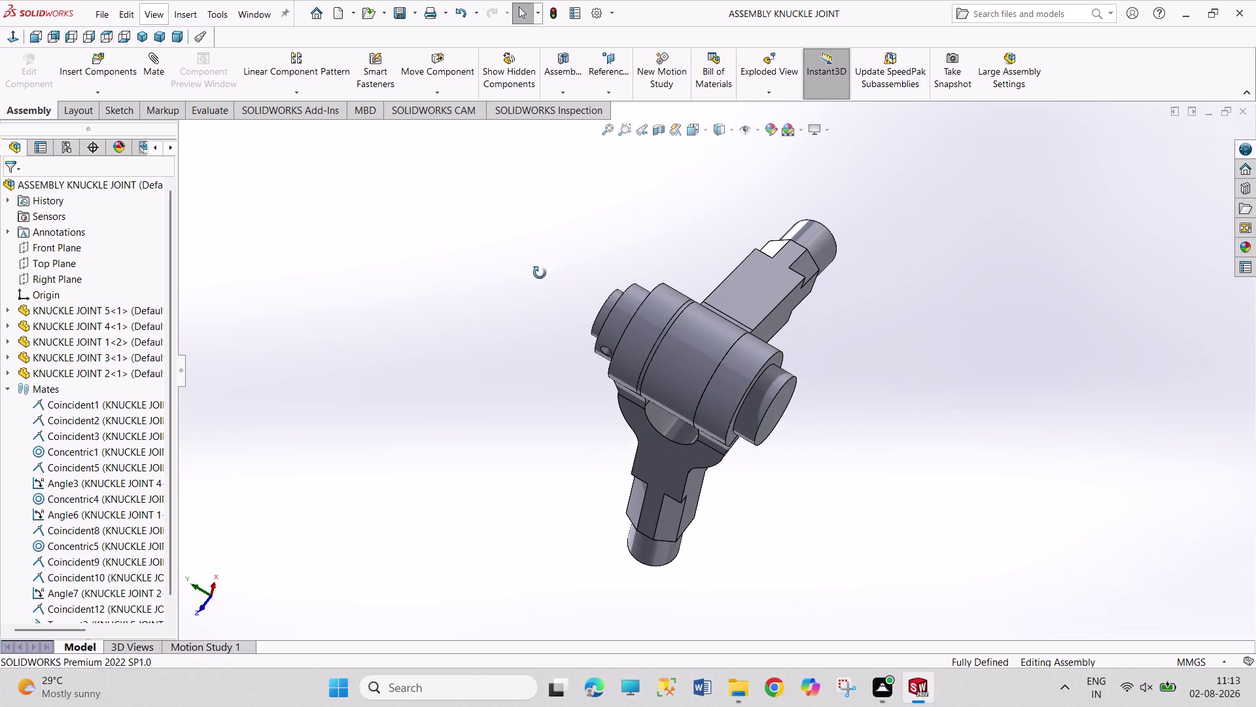
middle_drag(534, 267, 670, 488)
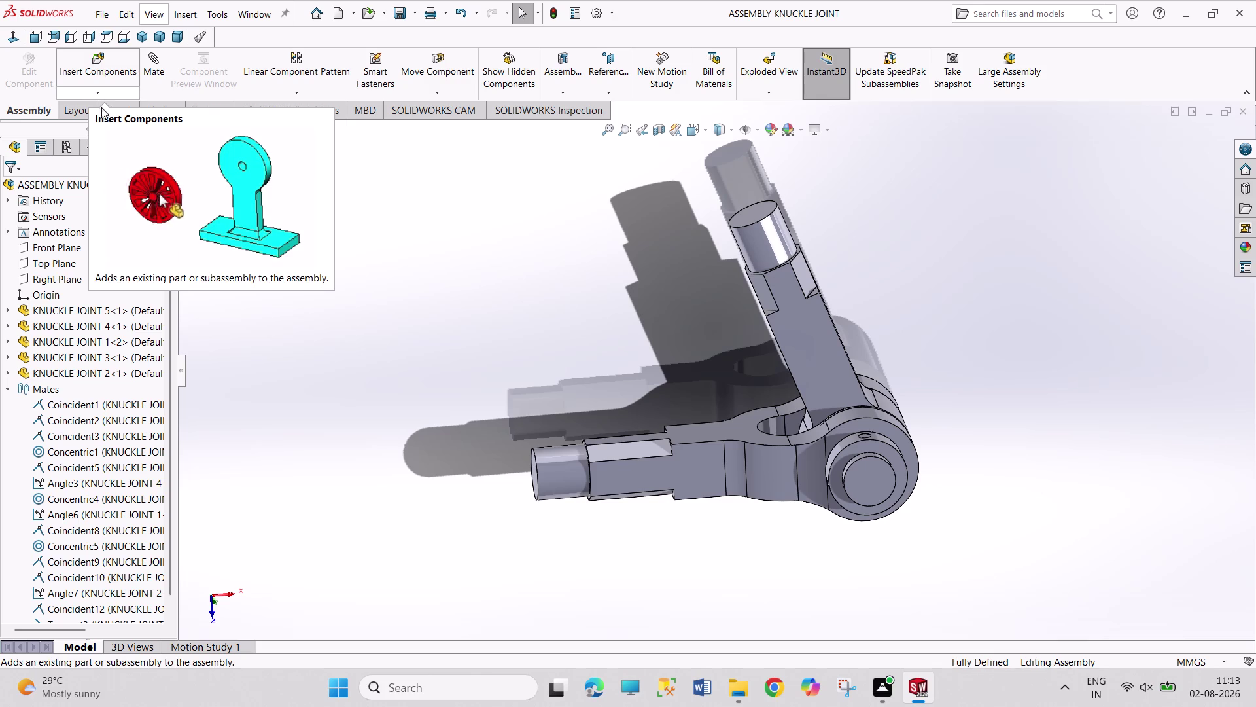
key(ctrl+n)
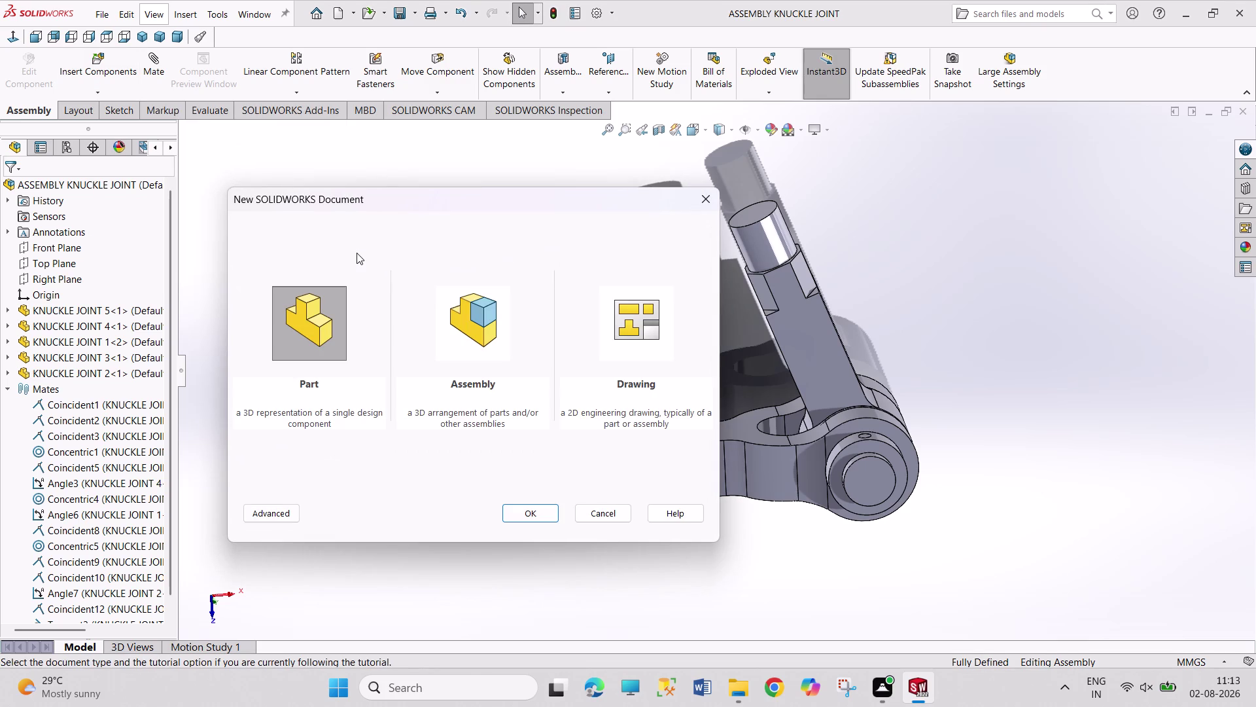
Choose the Drawing document type in New SOLIDWORKS Document and confirm.
key(Right)
key(Right)
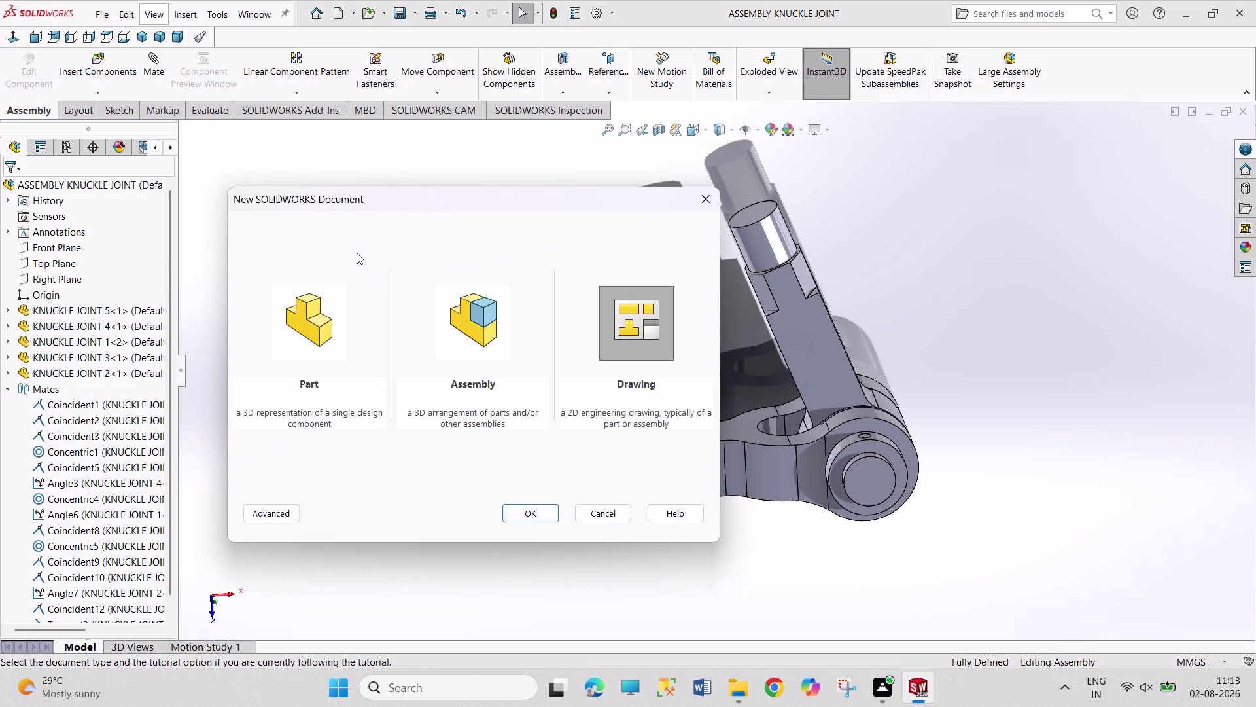
key(Return)
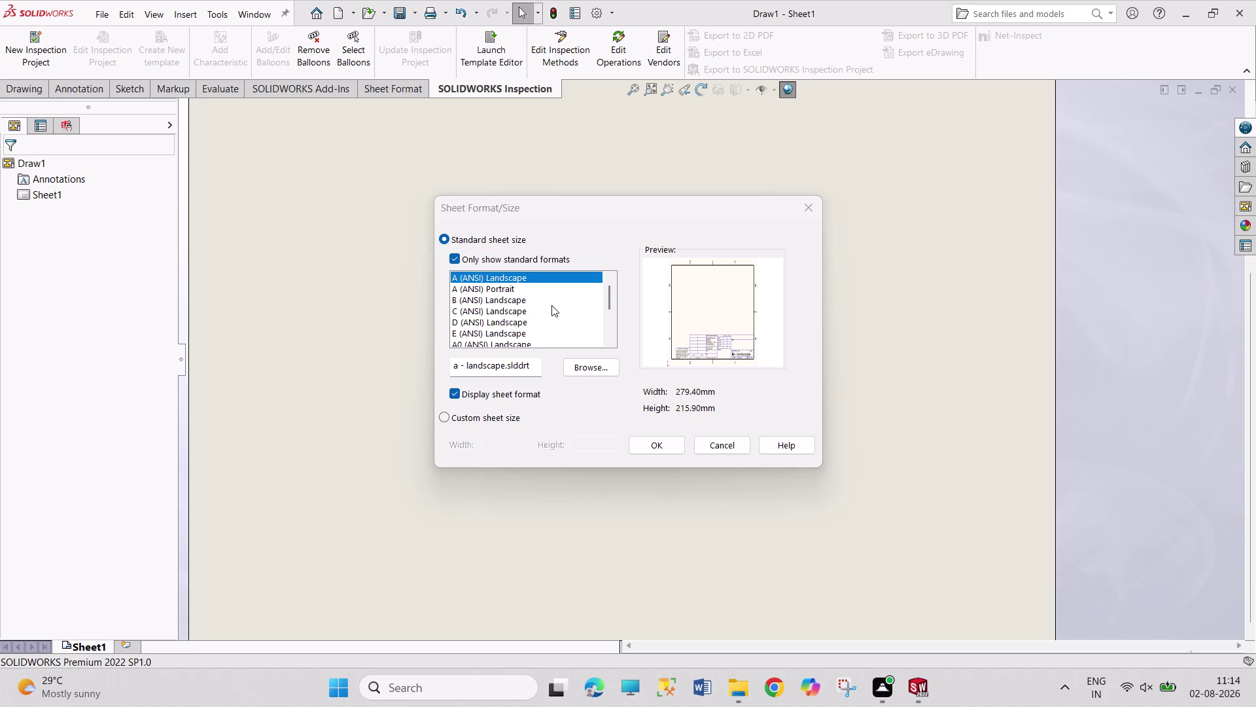
Pick A4 (ANSI) Landscape after trying A3 and A4 Portrait, and accept.
scroll(down, 3)
scroll(down, 3)
scroll(down, 3)
scroll(down, 3)
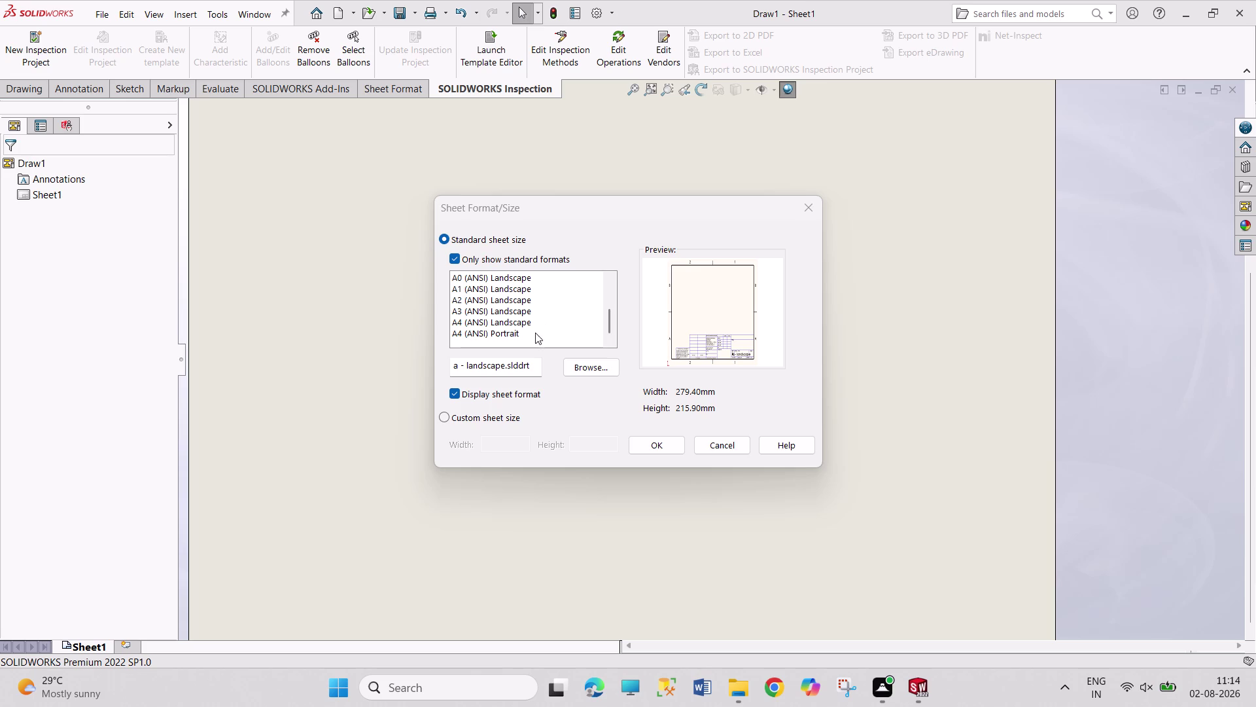
click(531, 313)
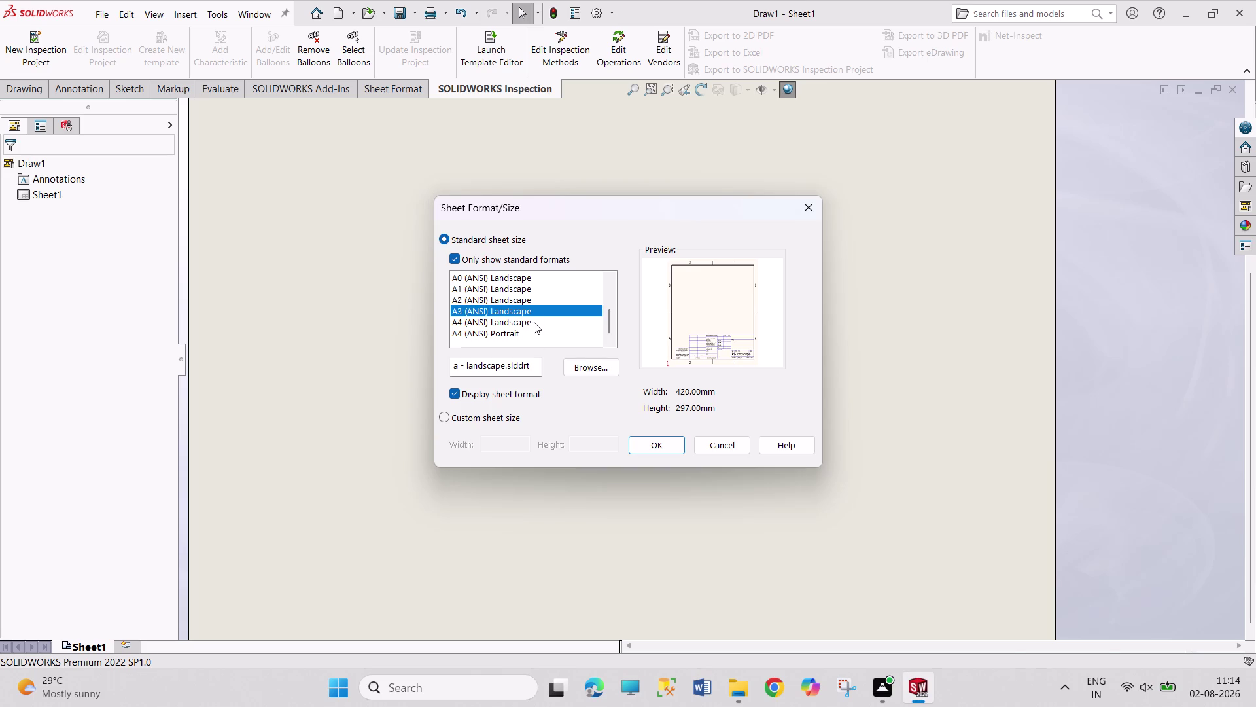
click(531, 332)
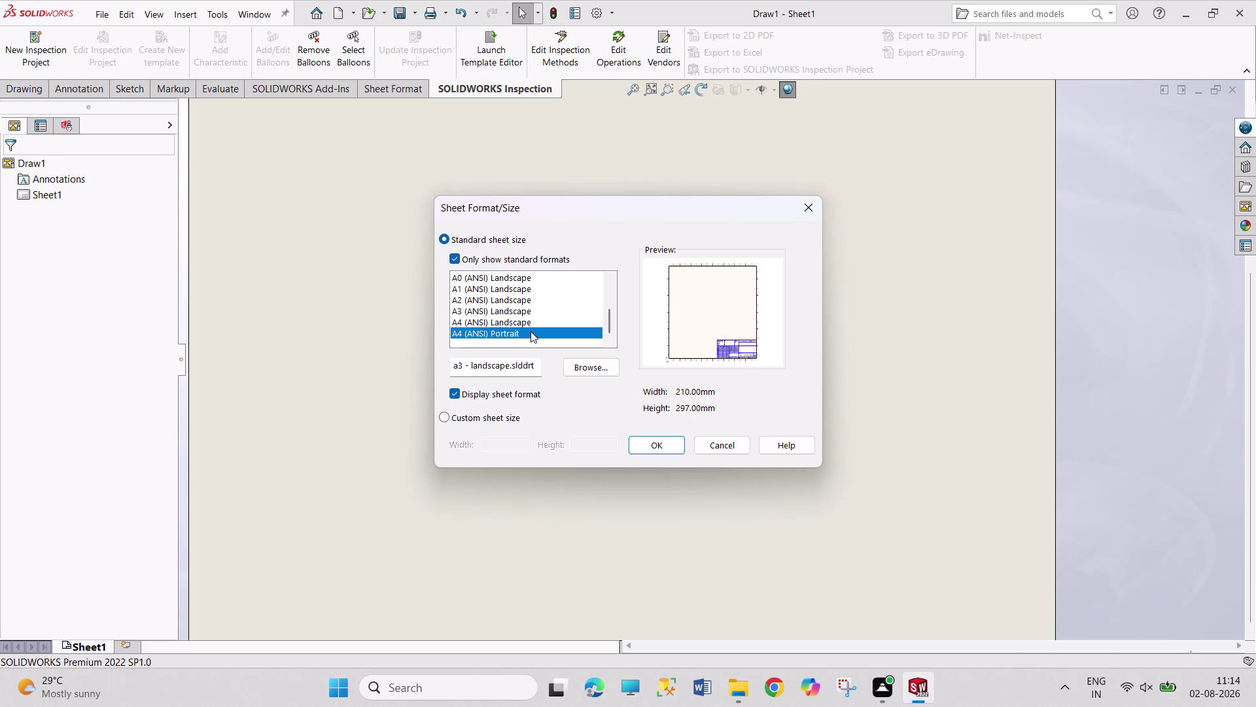
click(533, 317)
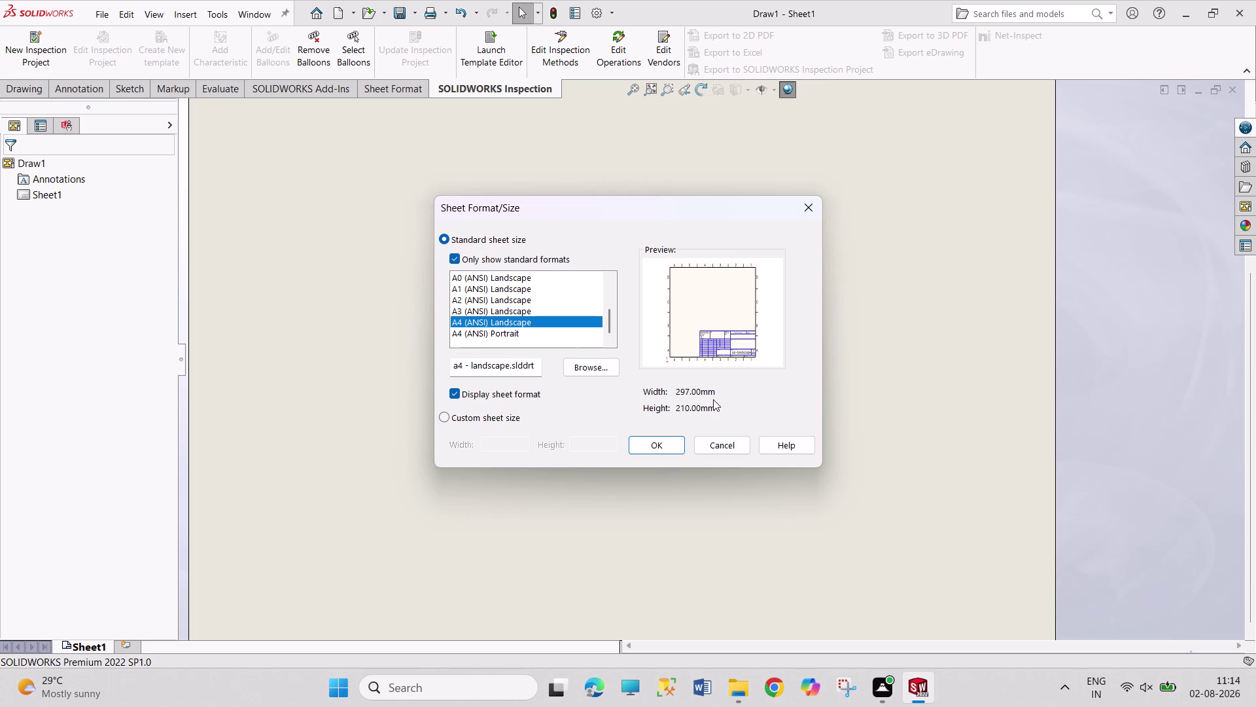
click(660, 444)
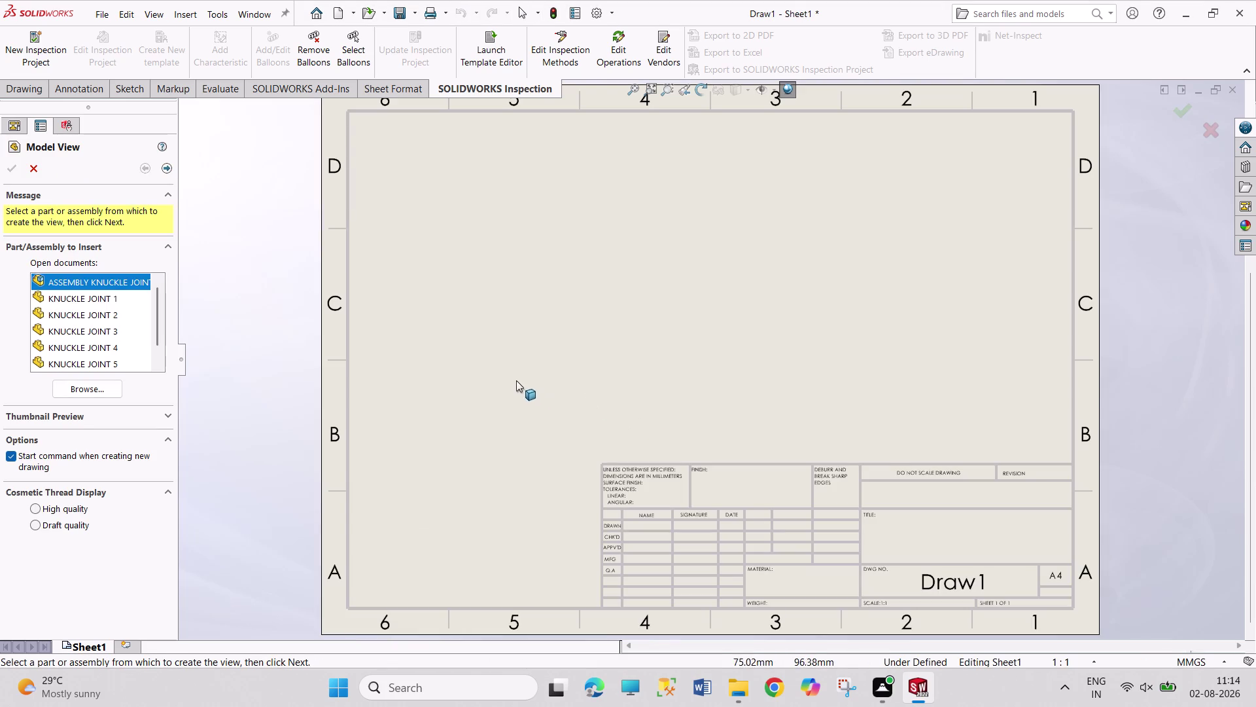
Place a shaded isometric view of ASSEMBLY KNUCKLE JOINT at the sheet's upper right.
scroll(up, 3)
scroll(down, 3)
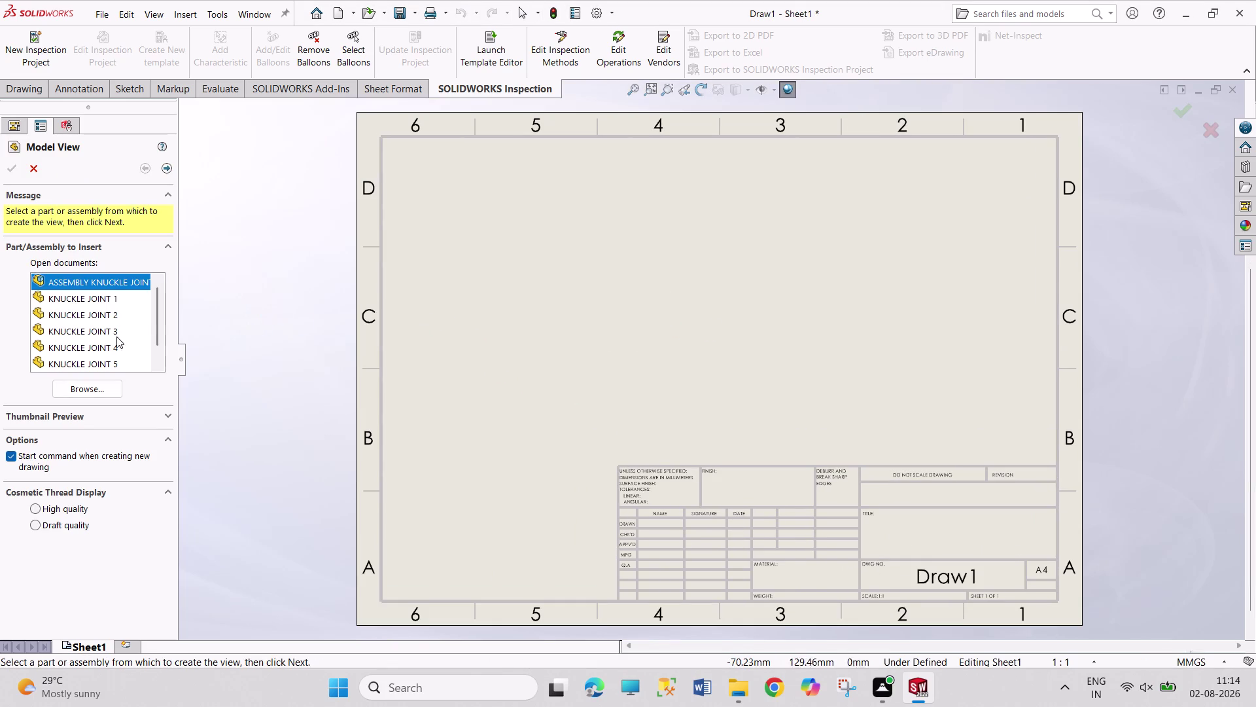
click(92, 391)
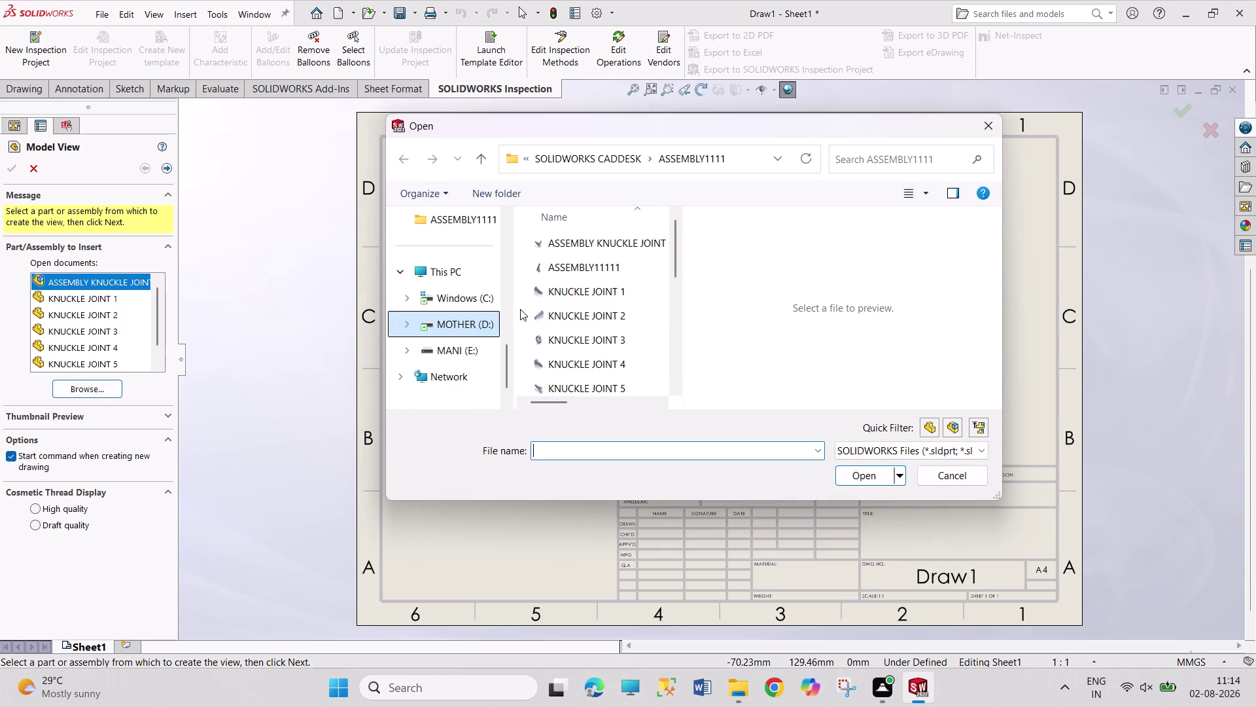
click(595, 246)
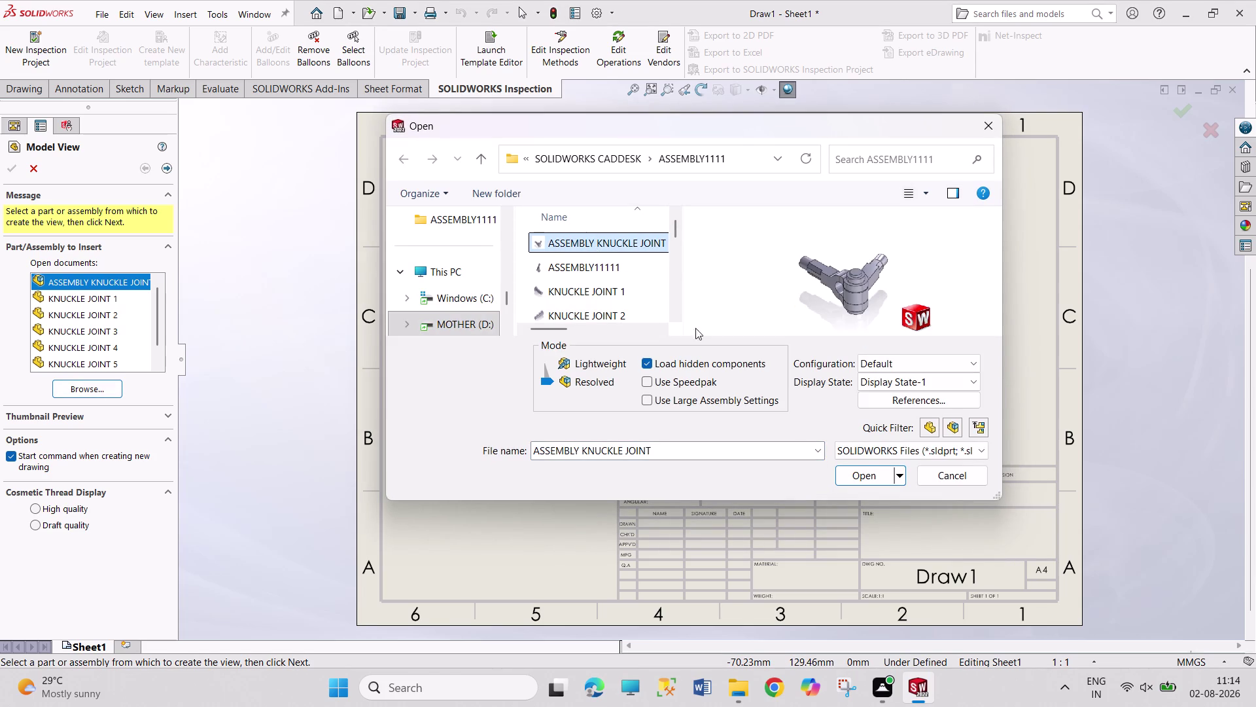
click(872, 473)
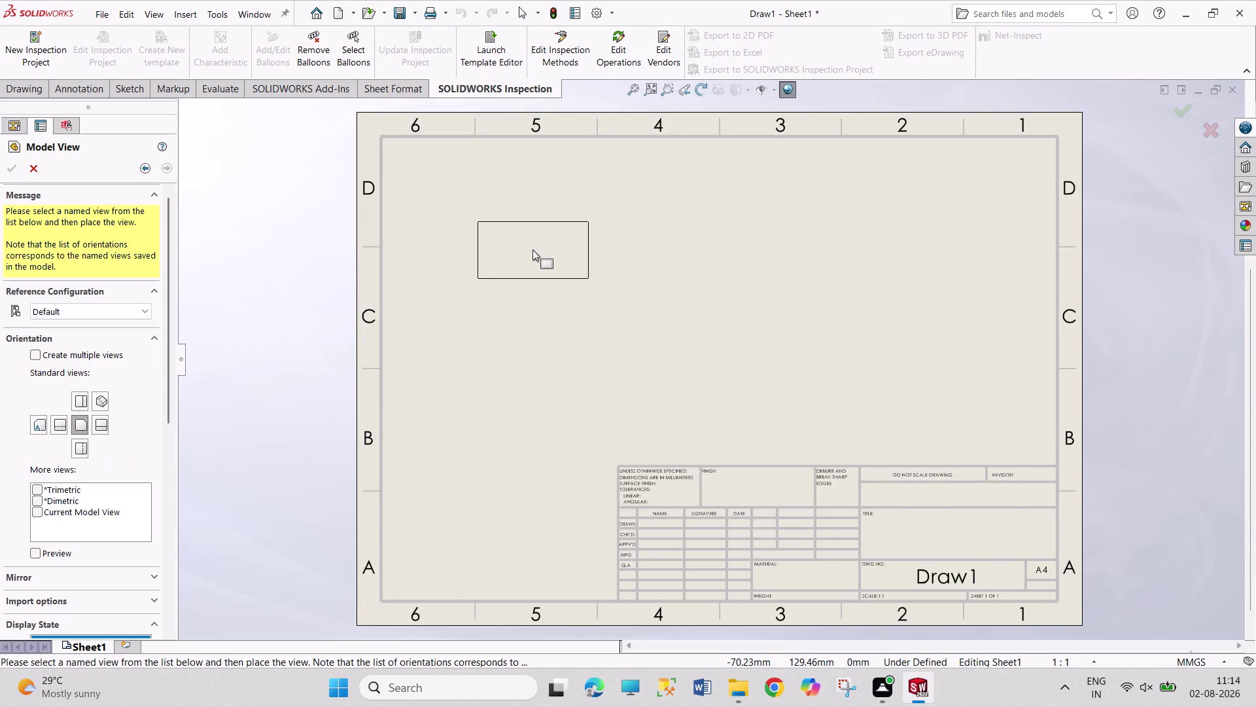
click(102, 401)
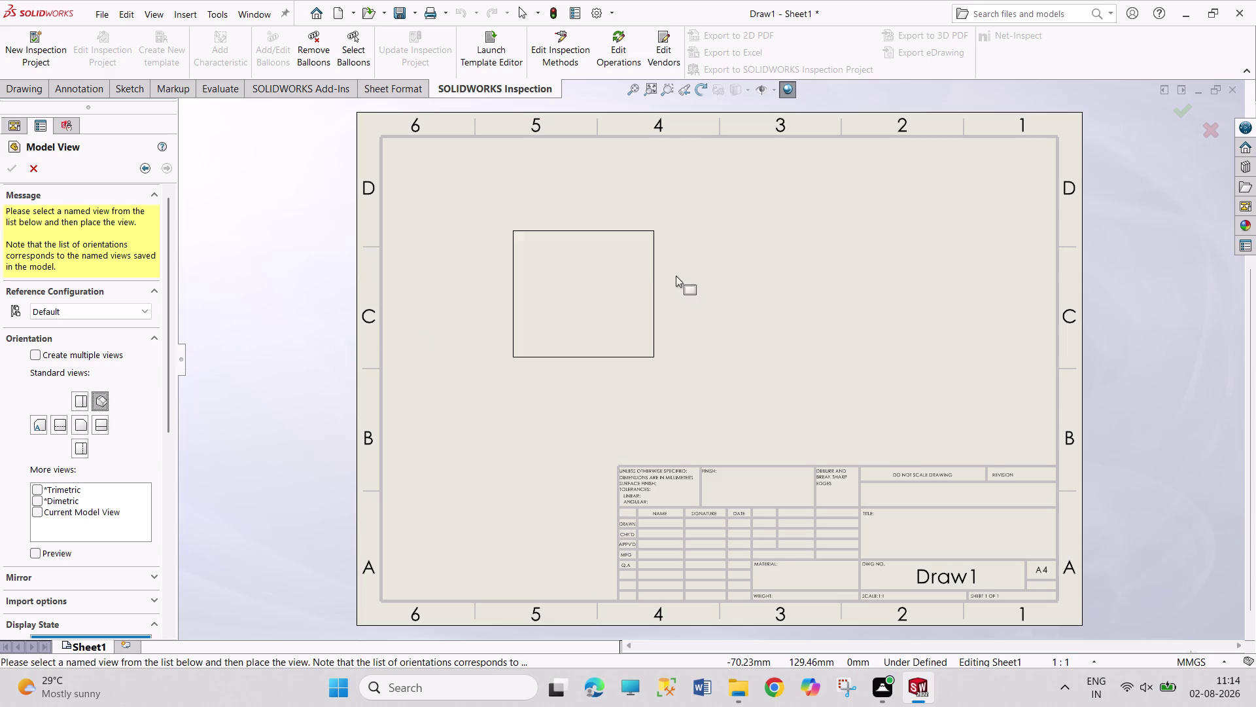
click(911, 263)
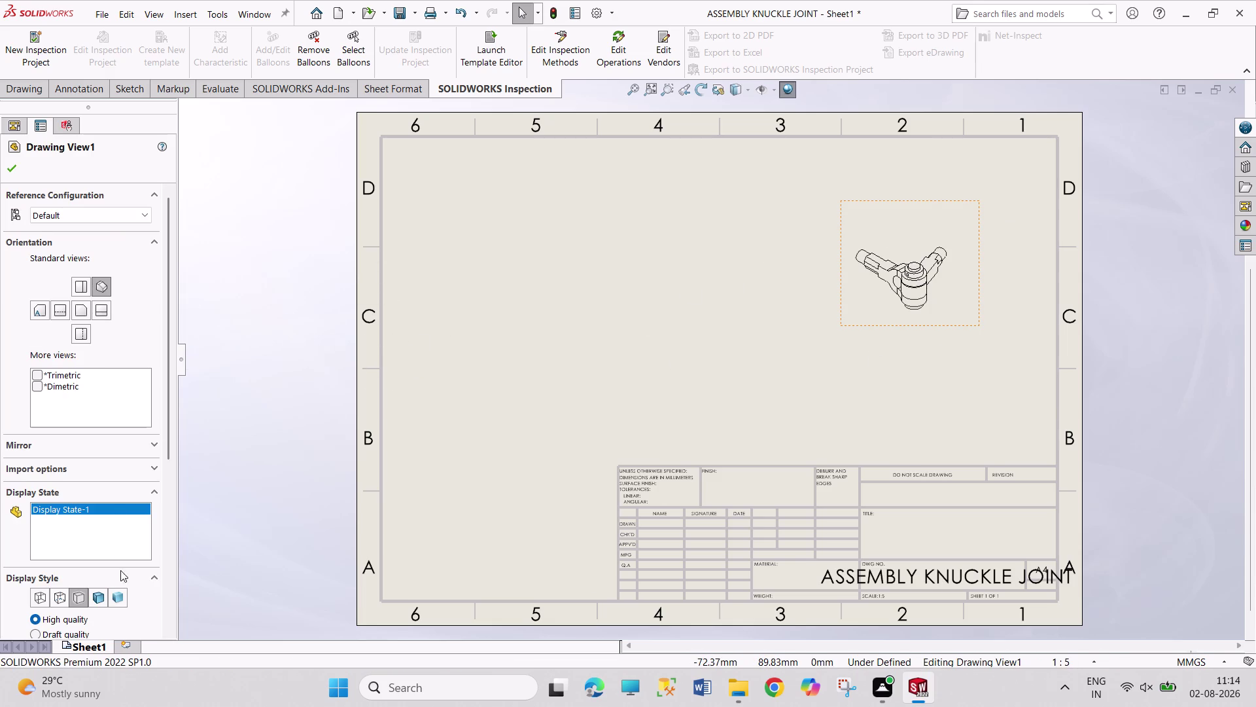
click(99, 597)
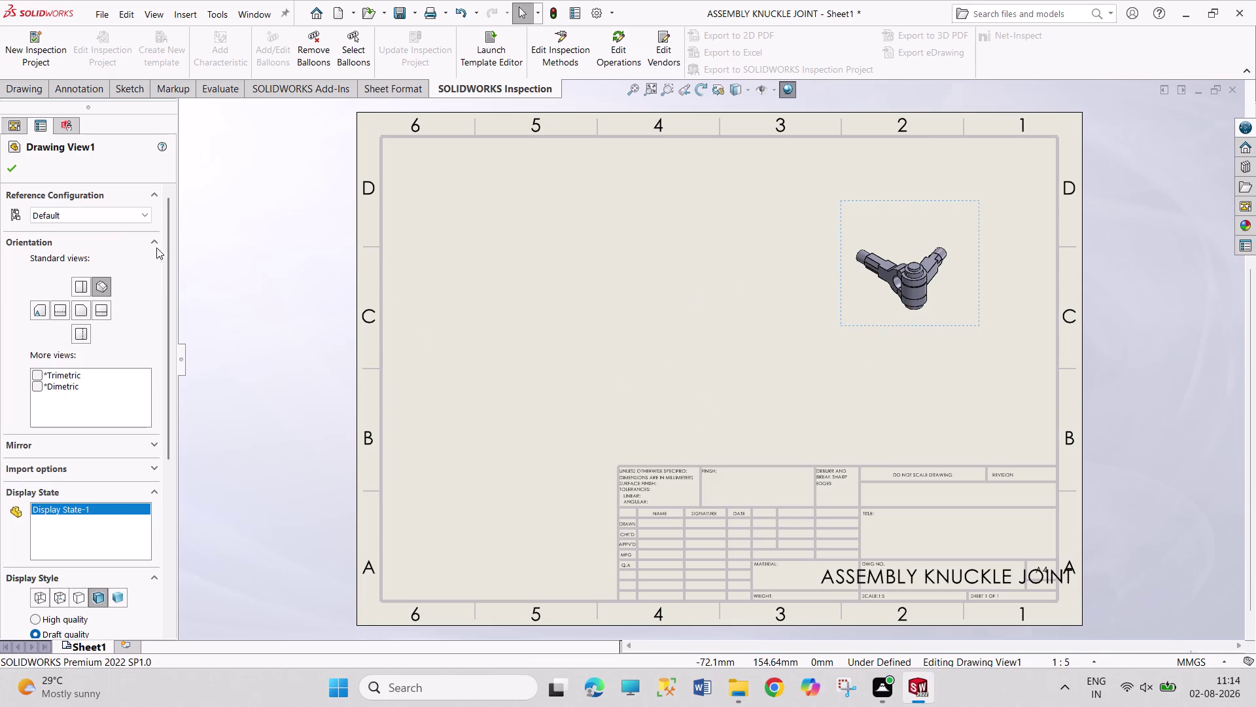
click(262, 327)
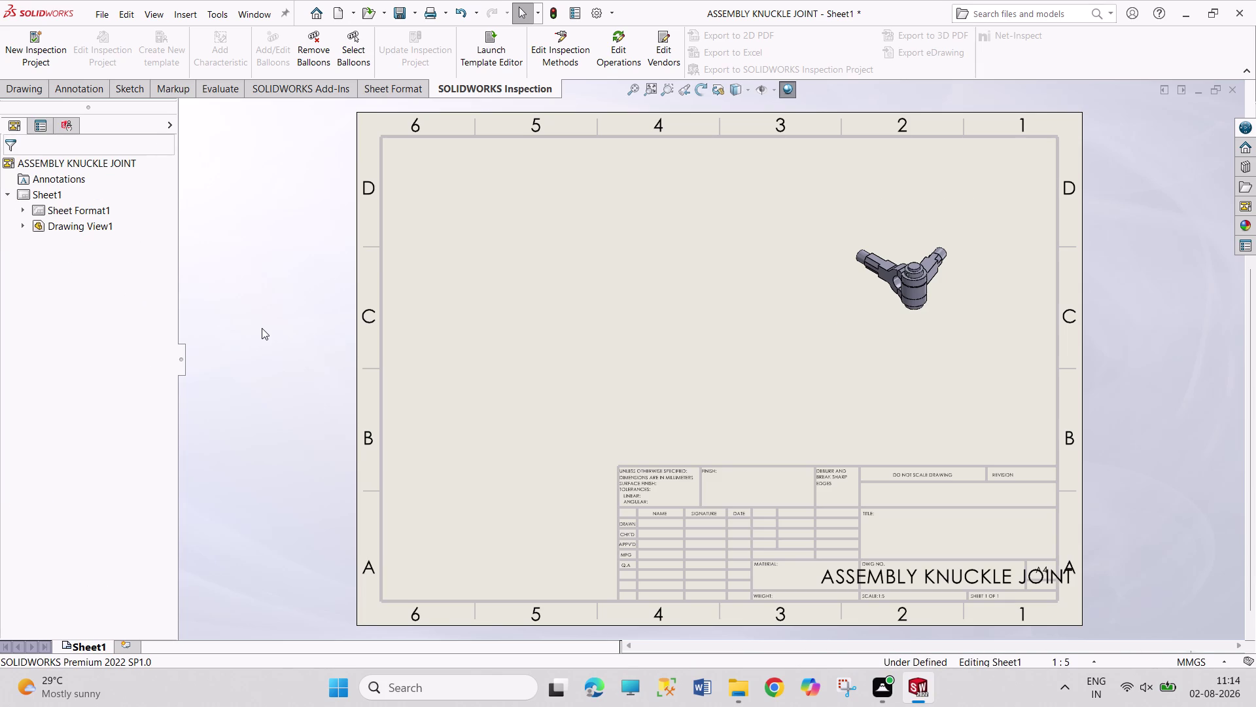
Open the sheet options and bring up the drawing view tools to start another Model View.
right_click(43, 190)
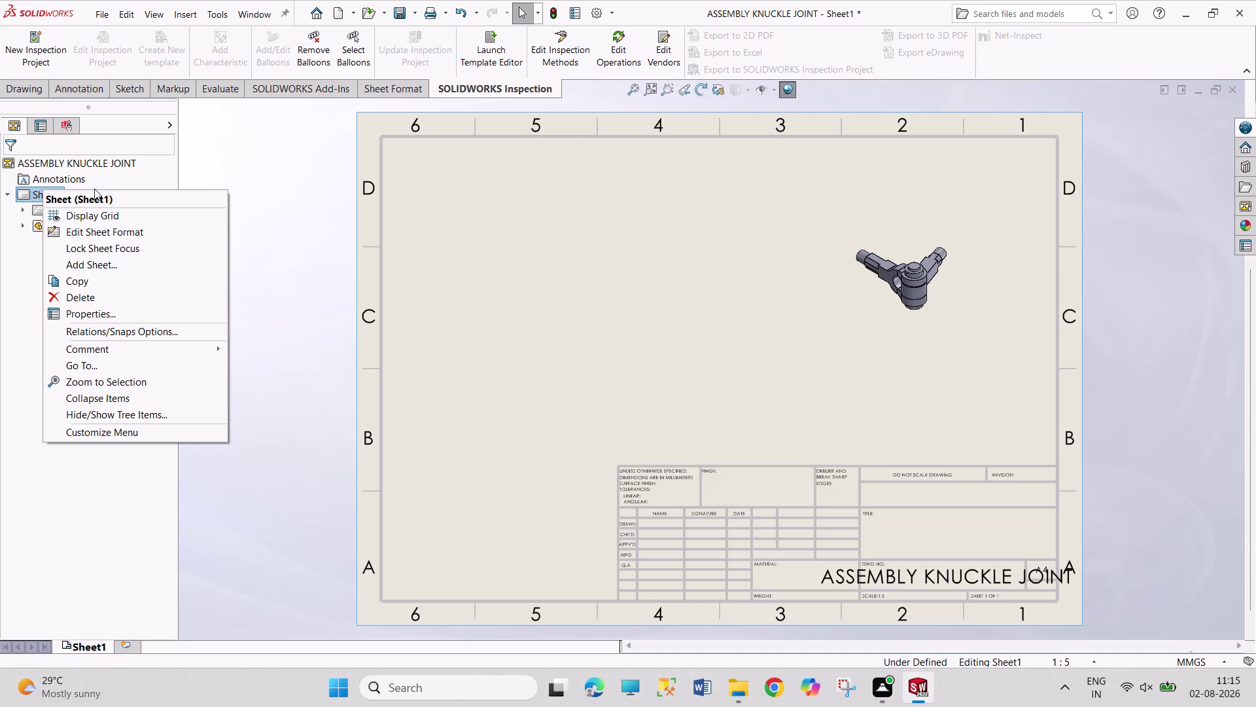
click(41, 94)
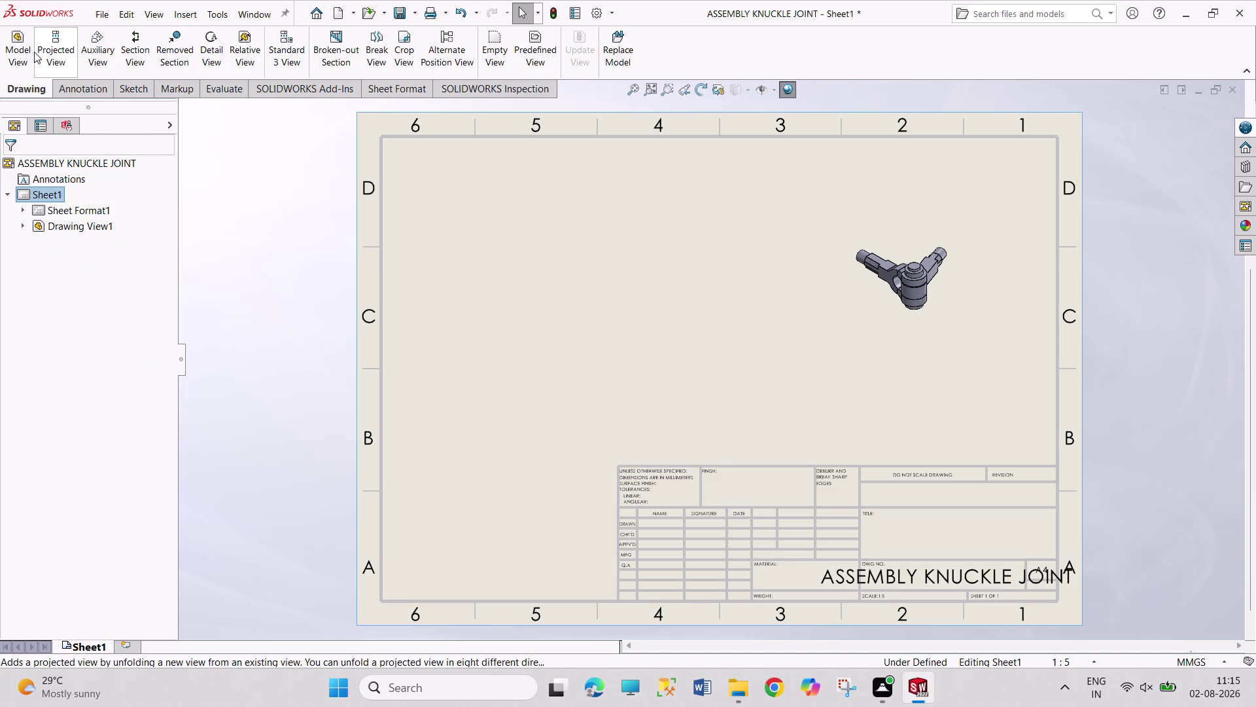
click(25, 56)
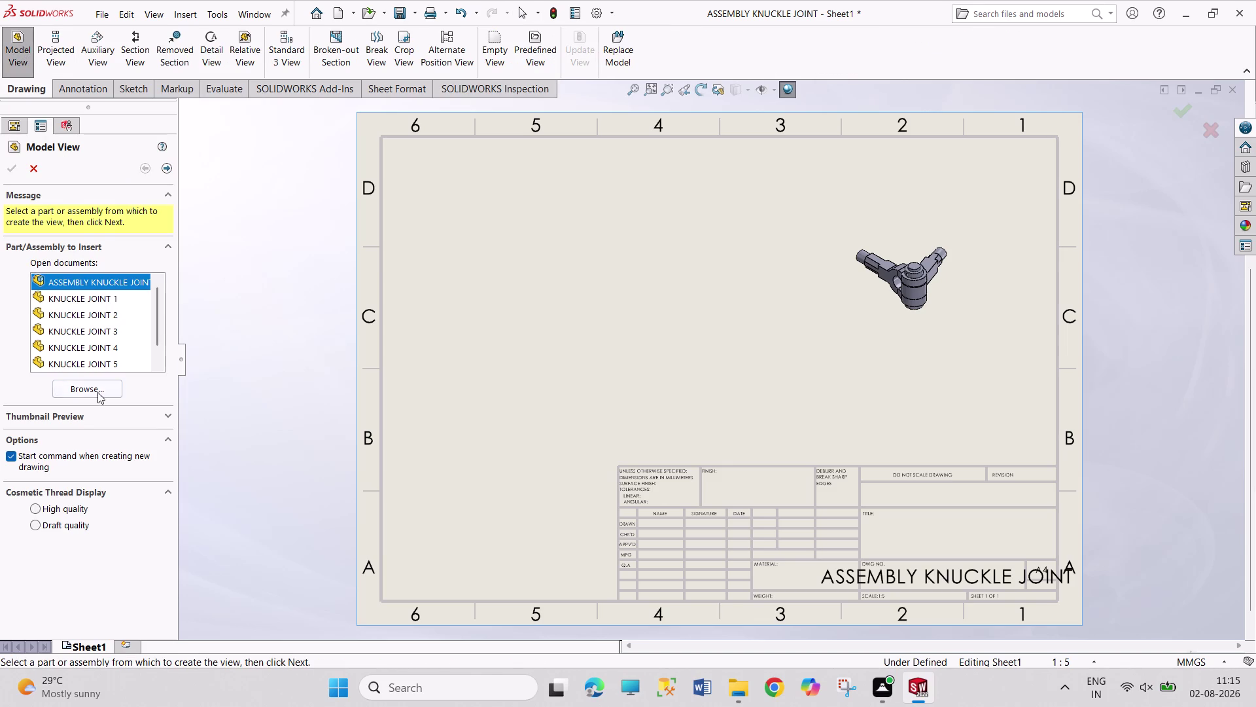
Open KNUCKLE JOINT 1 and place its front view upper left with a projected side view beside it.
click(97, 389)
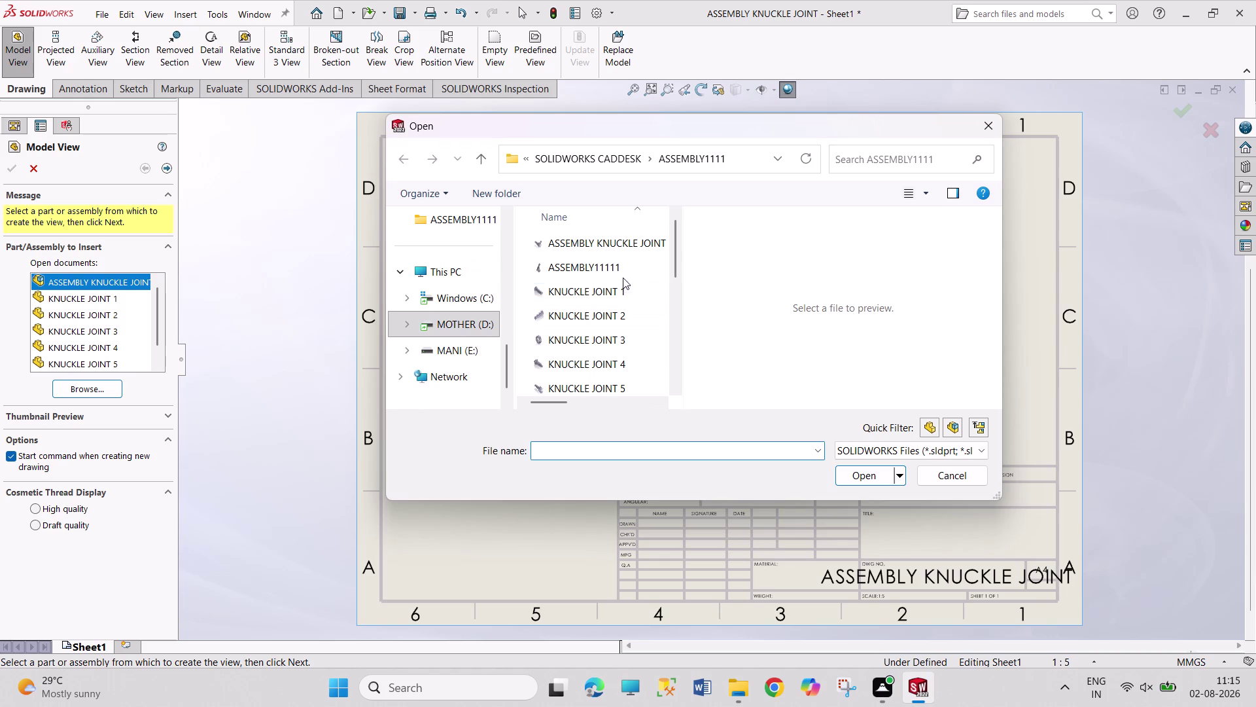
click(625, 267)
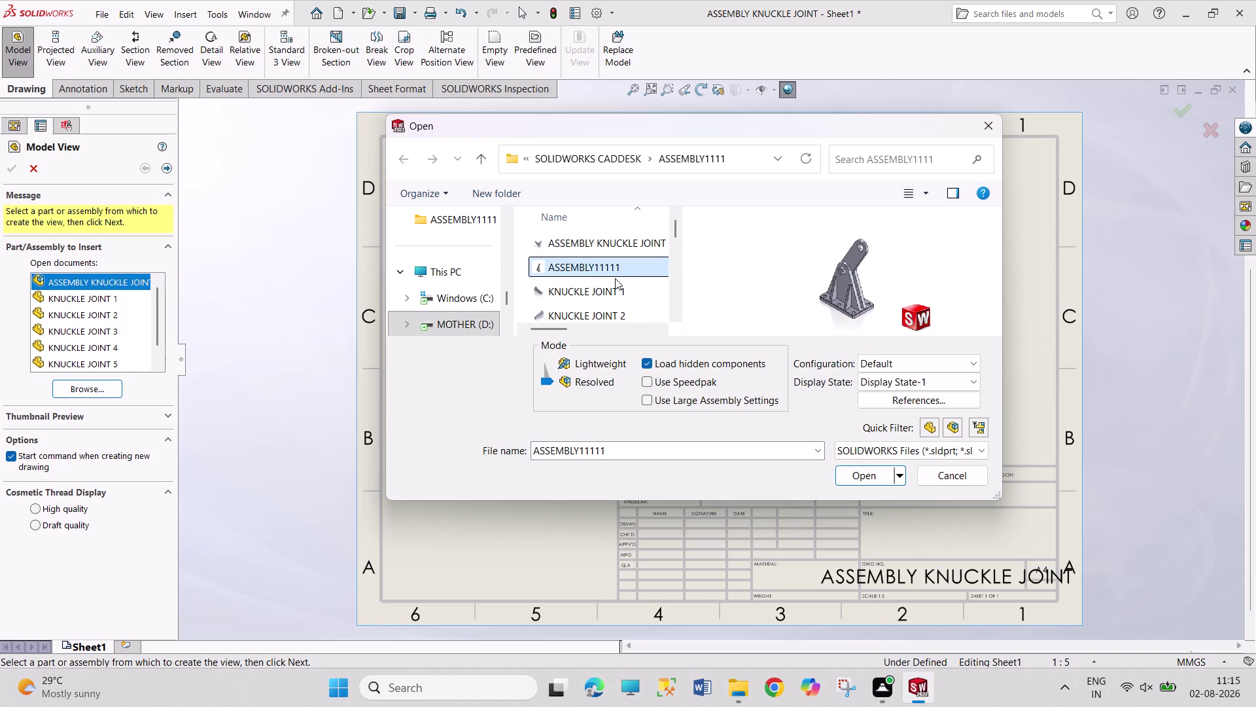
scroll(down, 3)
scroll(up, 3)
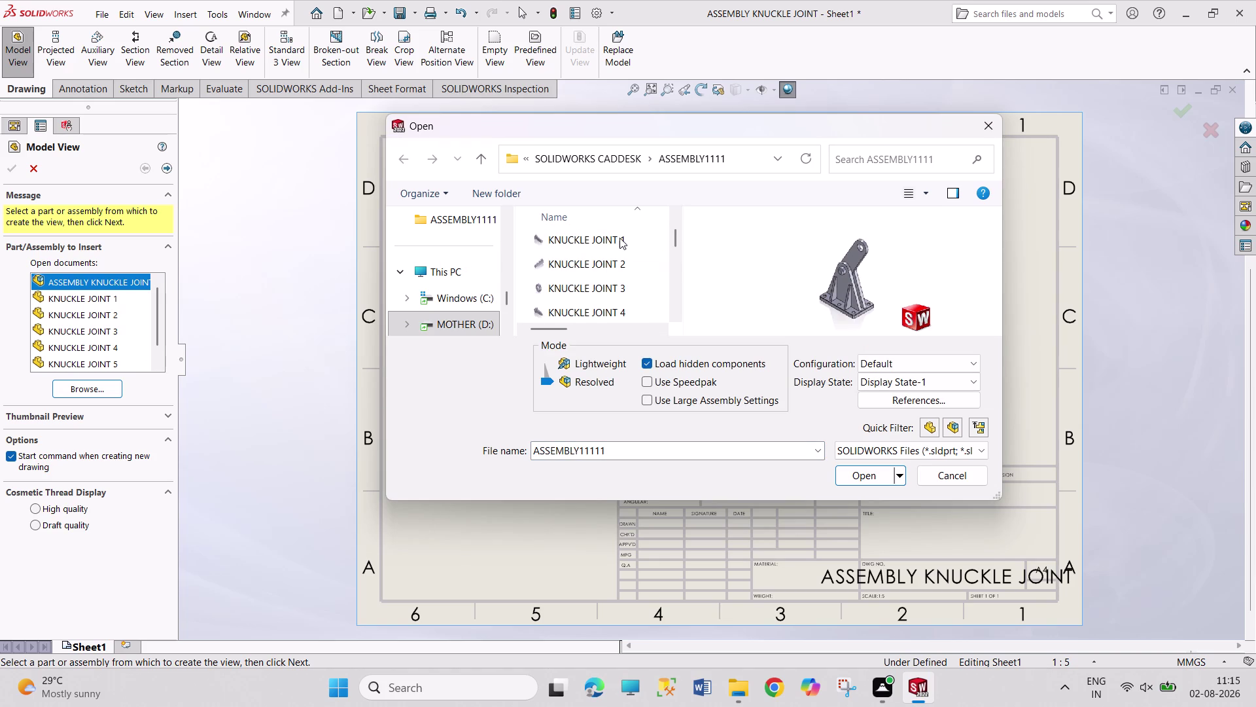
click(623, 235)
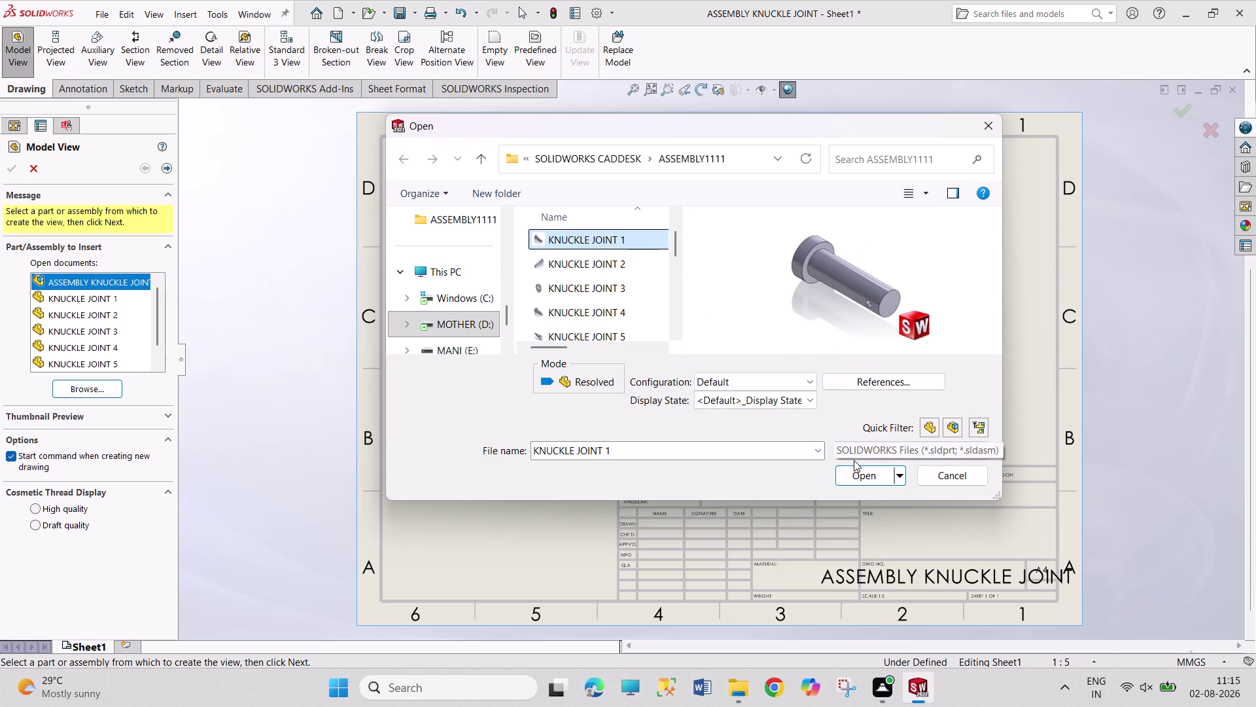
click(847, 468)
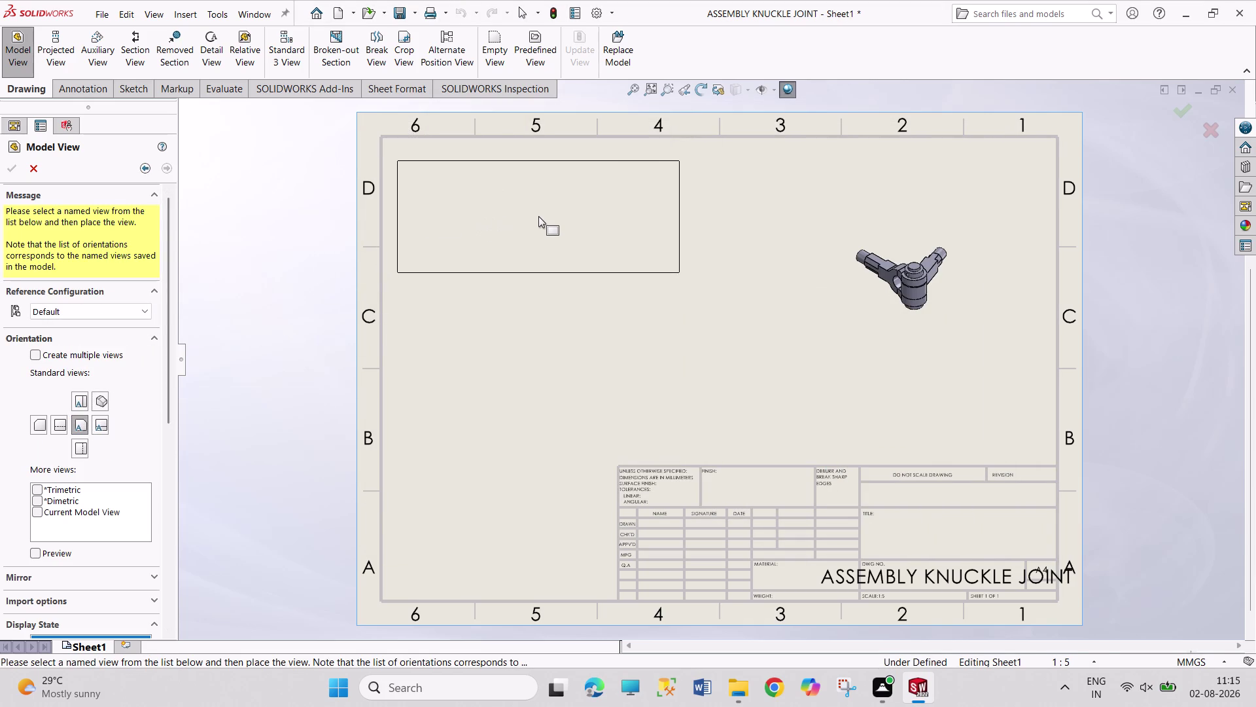
click(538, 216)
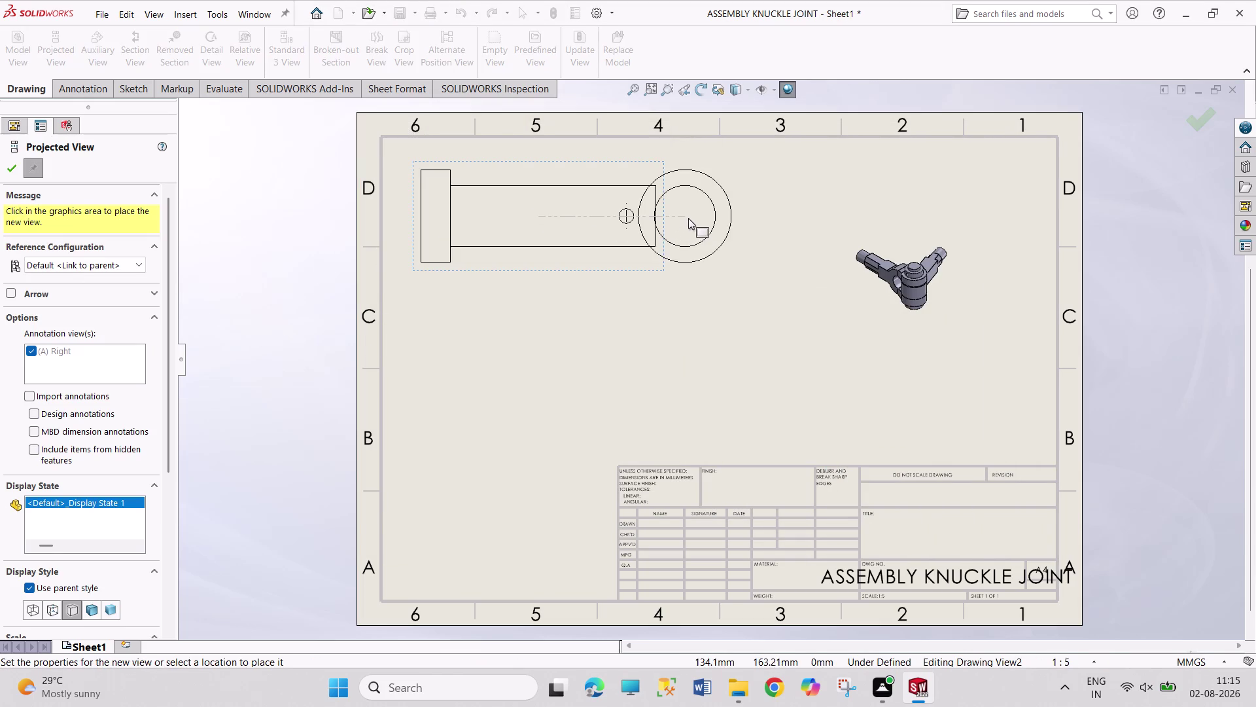
click(766, 209)
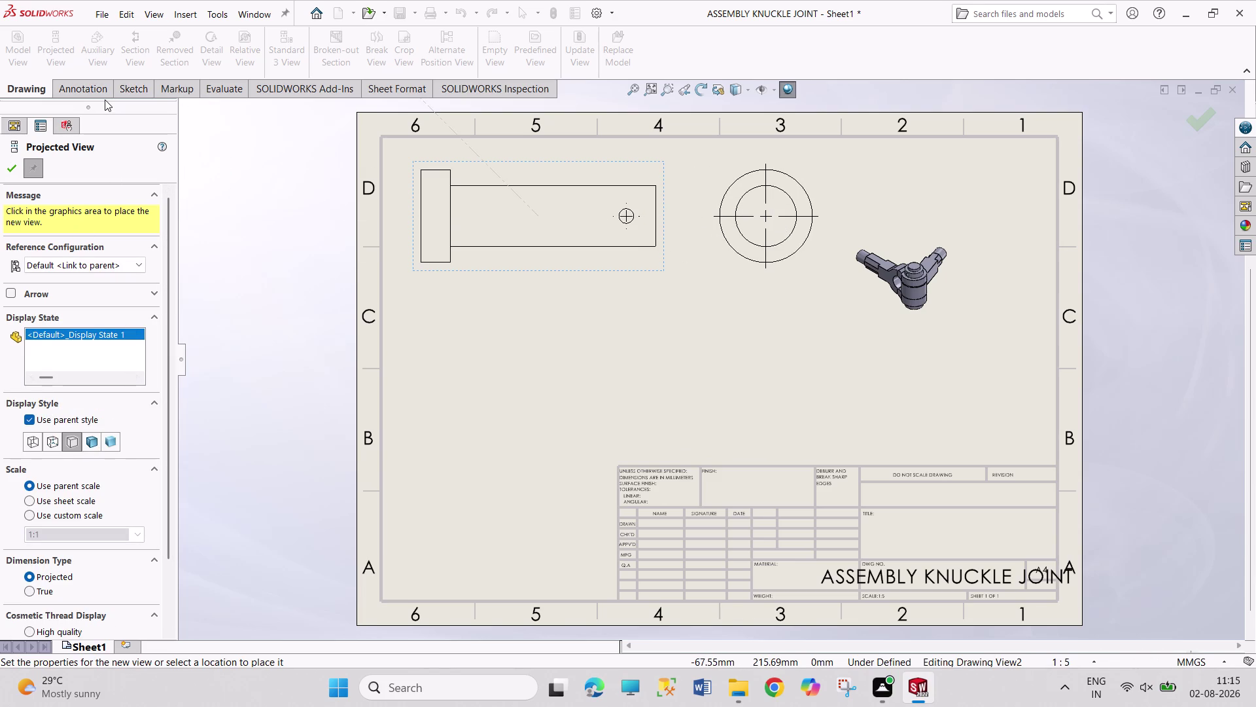
click(11, 164)
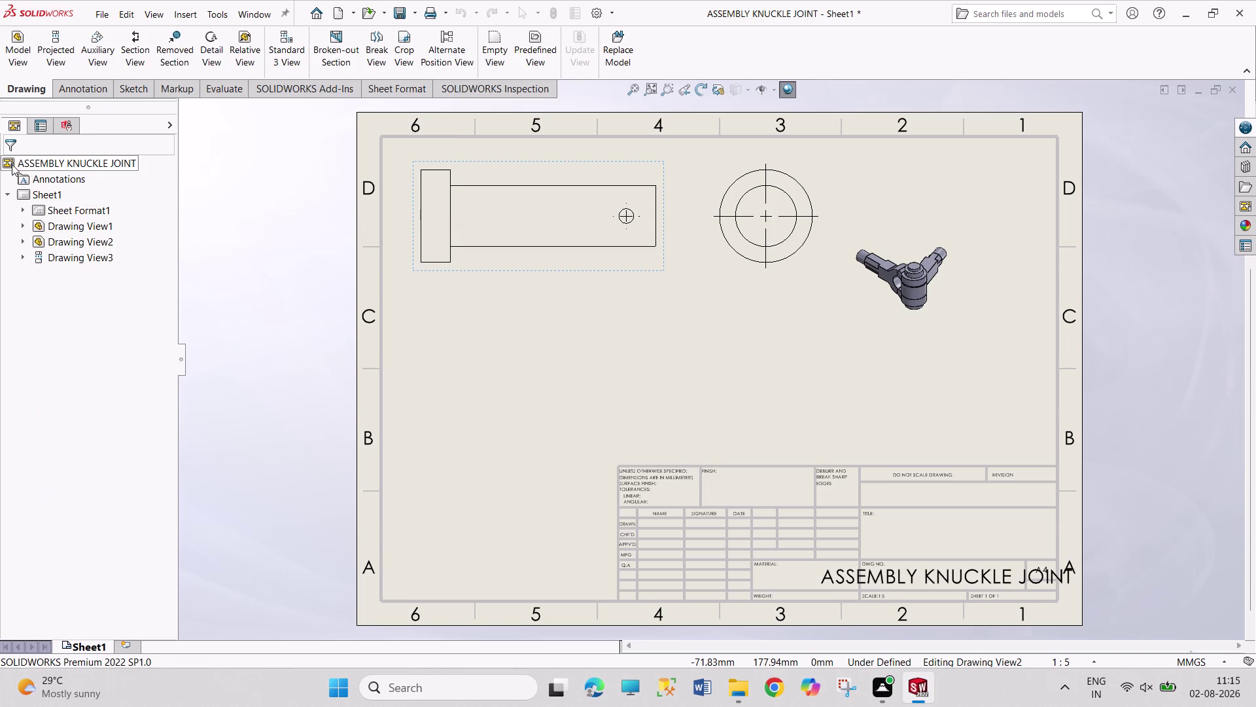
right_click(32, 191)
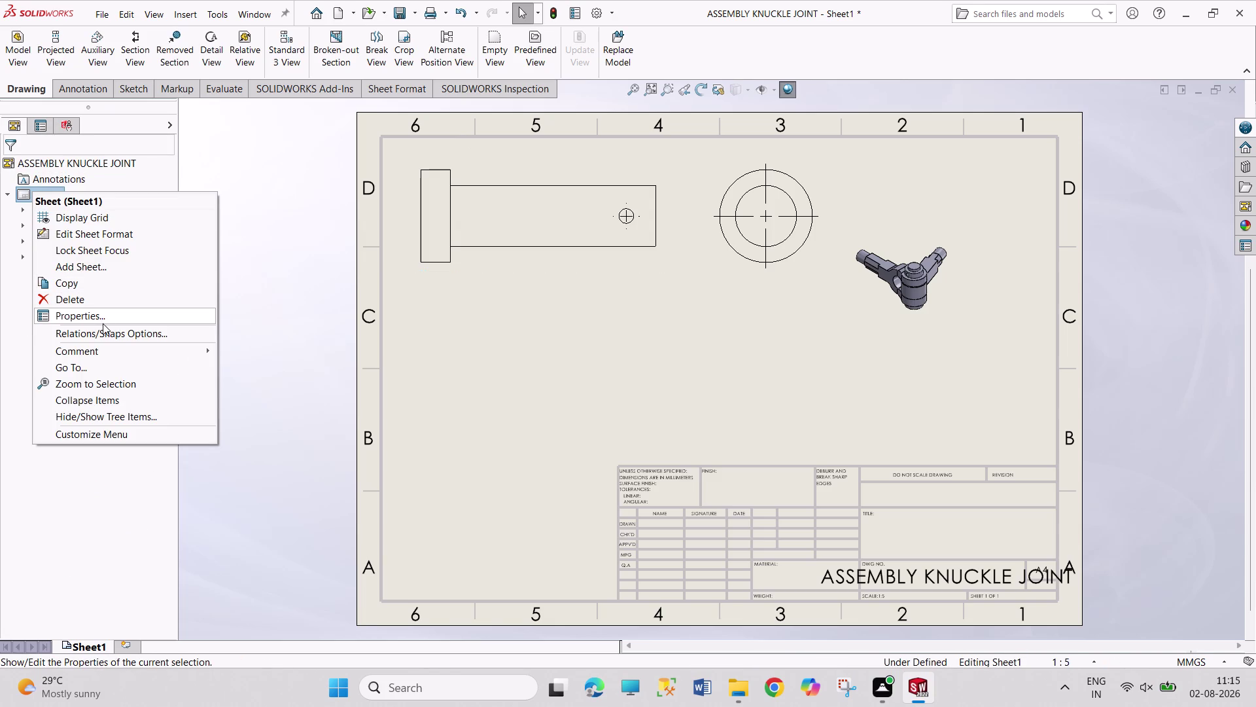
click(105, 319)
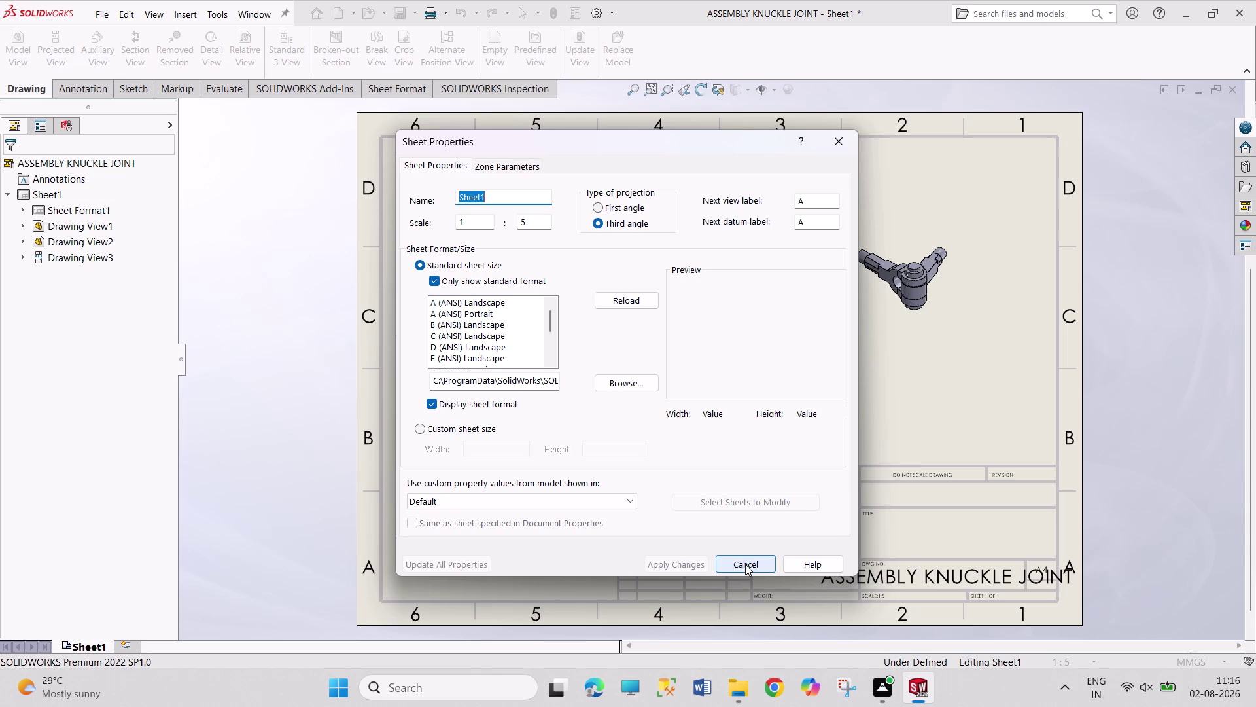
click(581, 499)
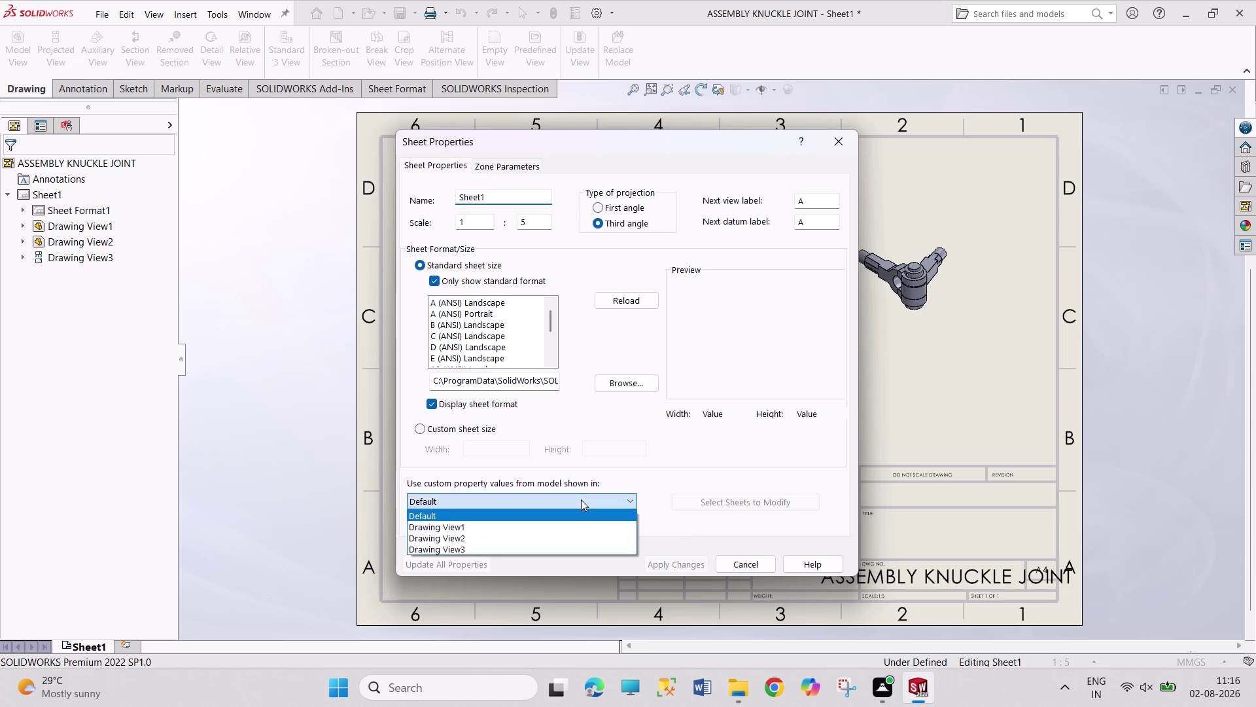
scroll(down, 3)
scroll(up, 3)
click(366, 486)
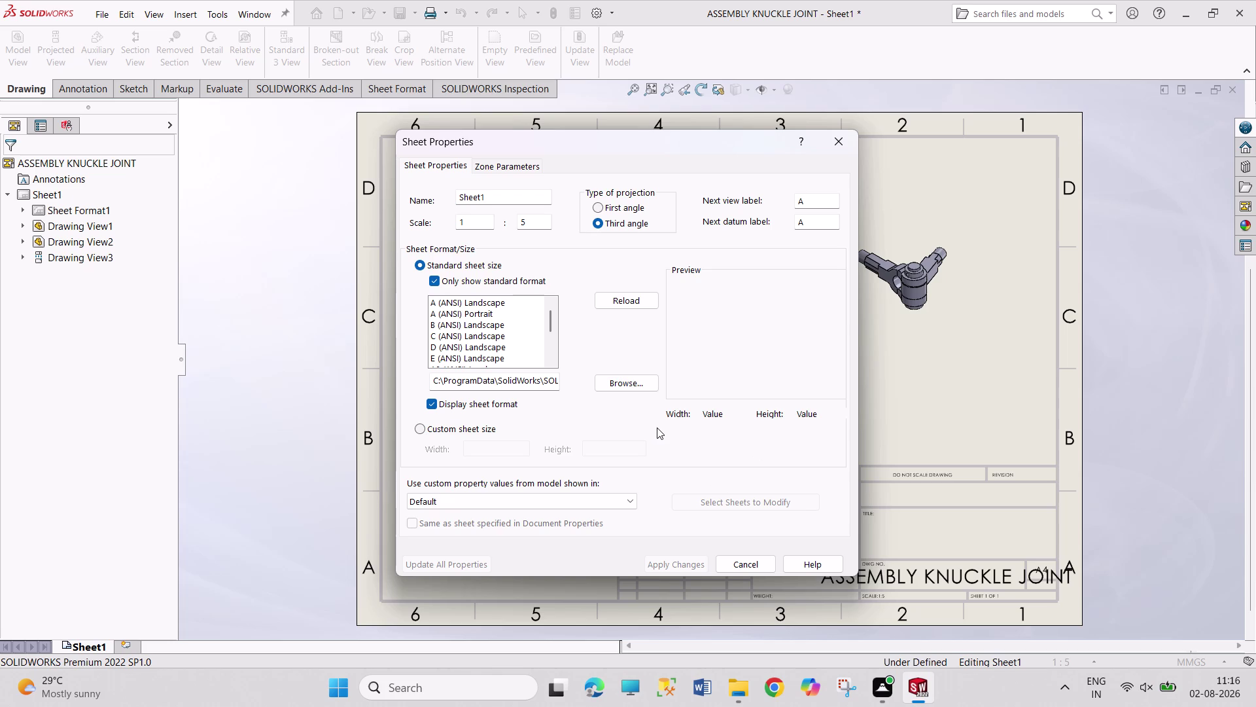
click(642, 300)
click(743, 295)
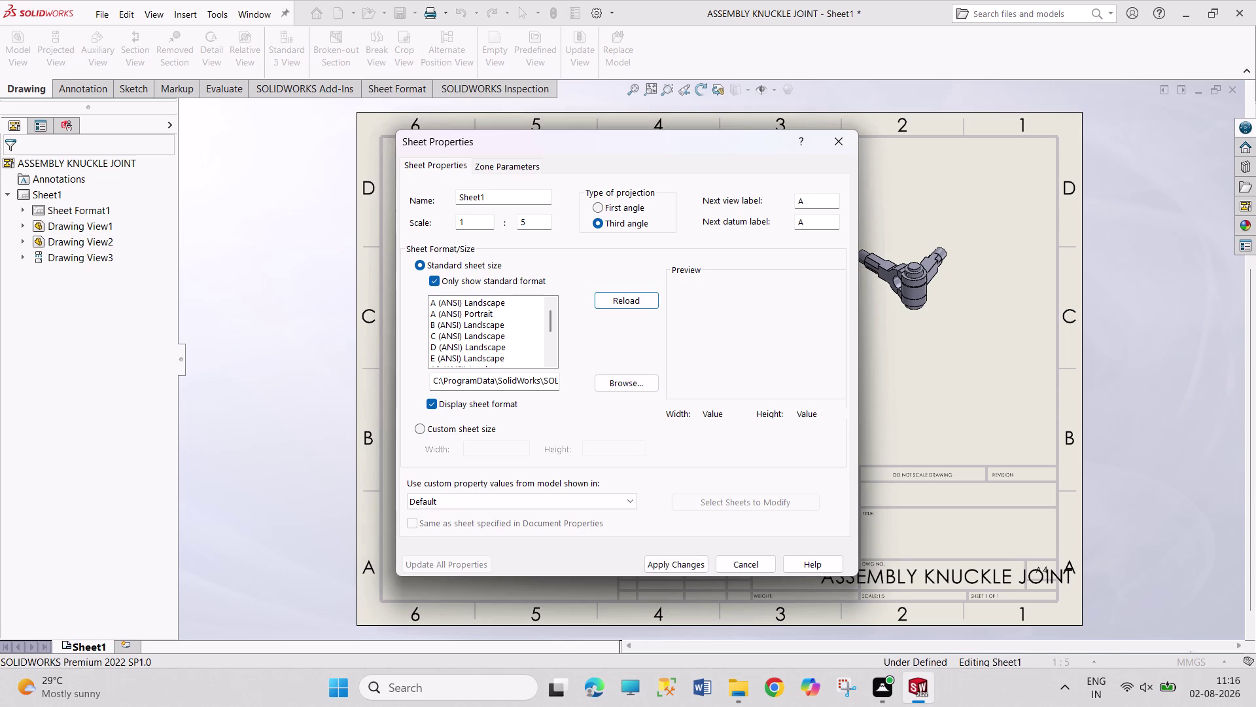
click(848, 147)
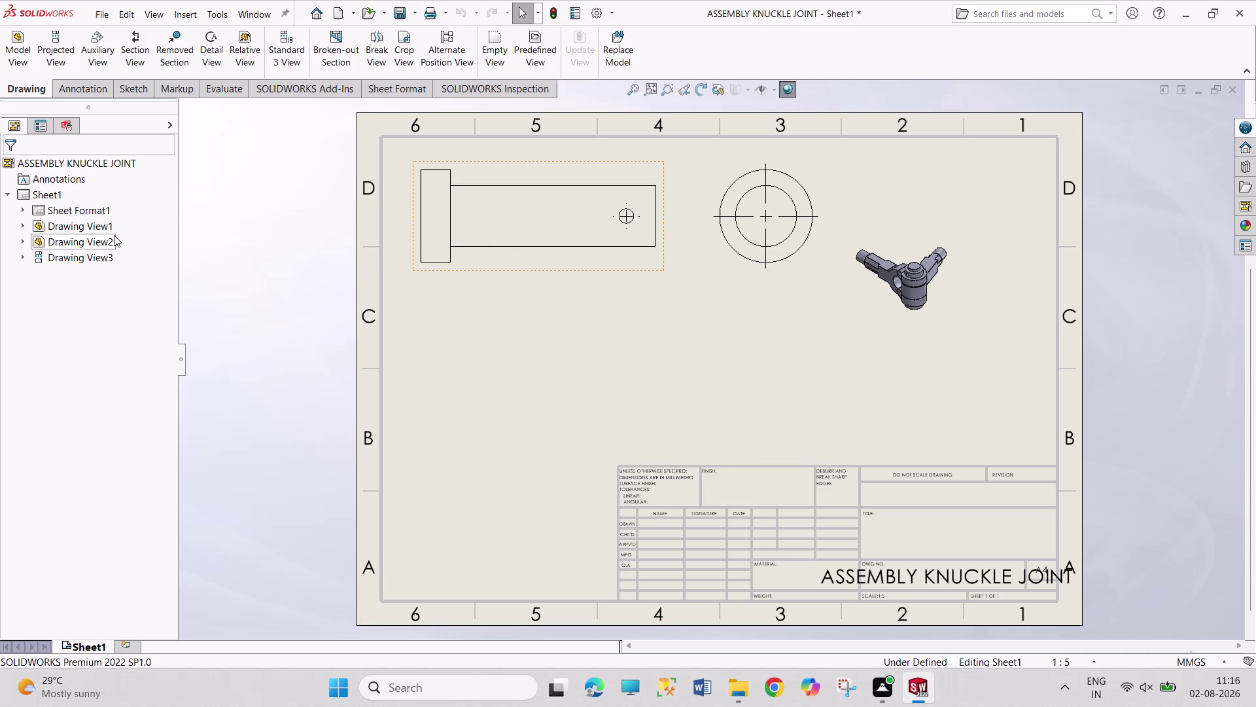
right_click(52, 193)
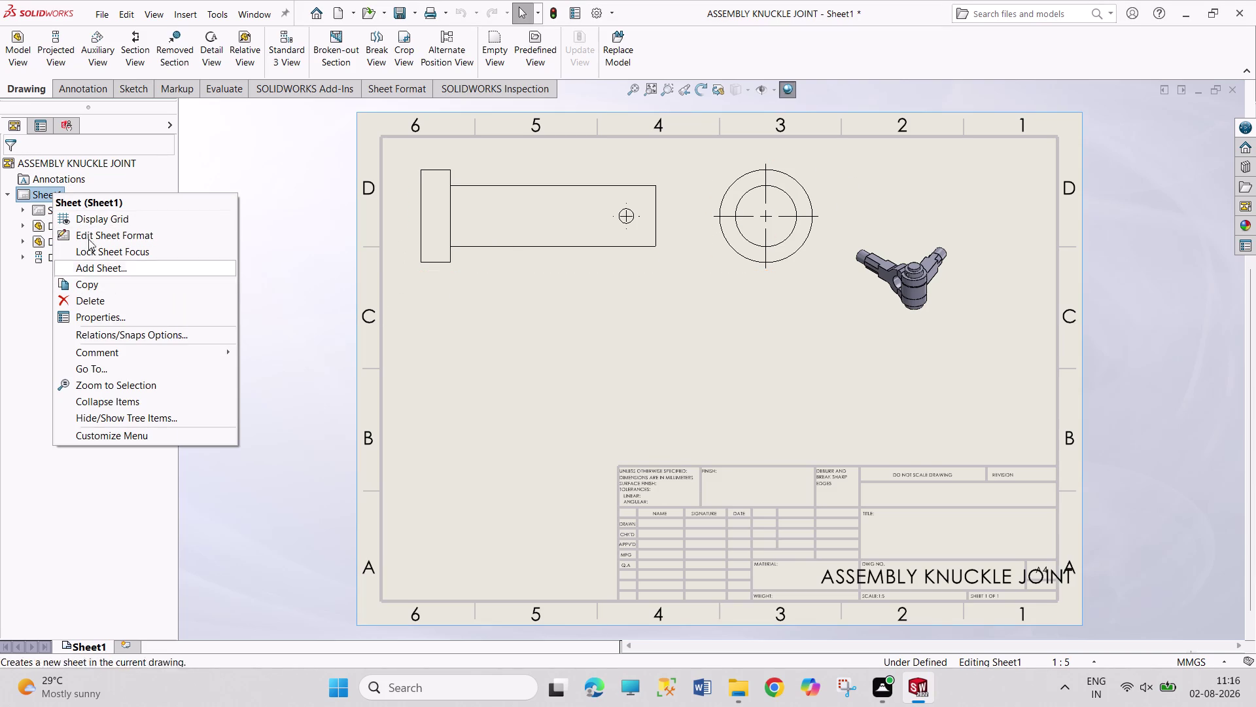
Cancel the pending Model View and undo recent changes with repeated Ctrl+Z and Esc.
click(28, 67)
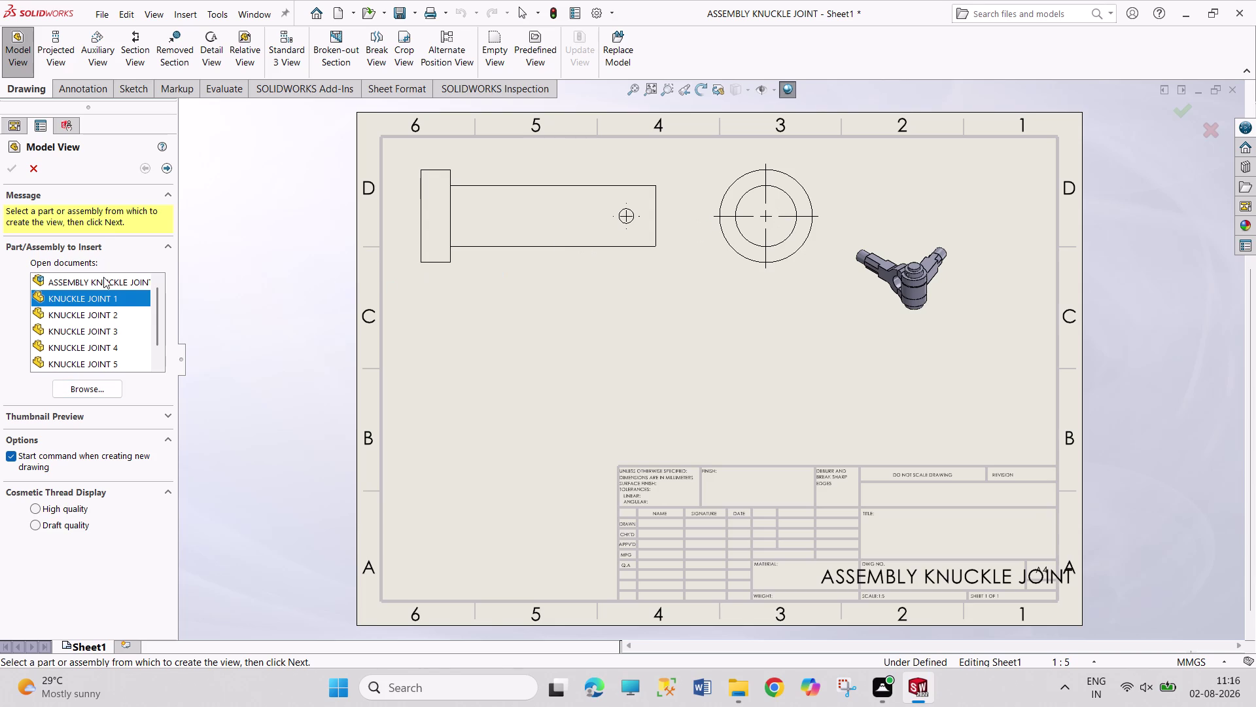
click(33, 164)
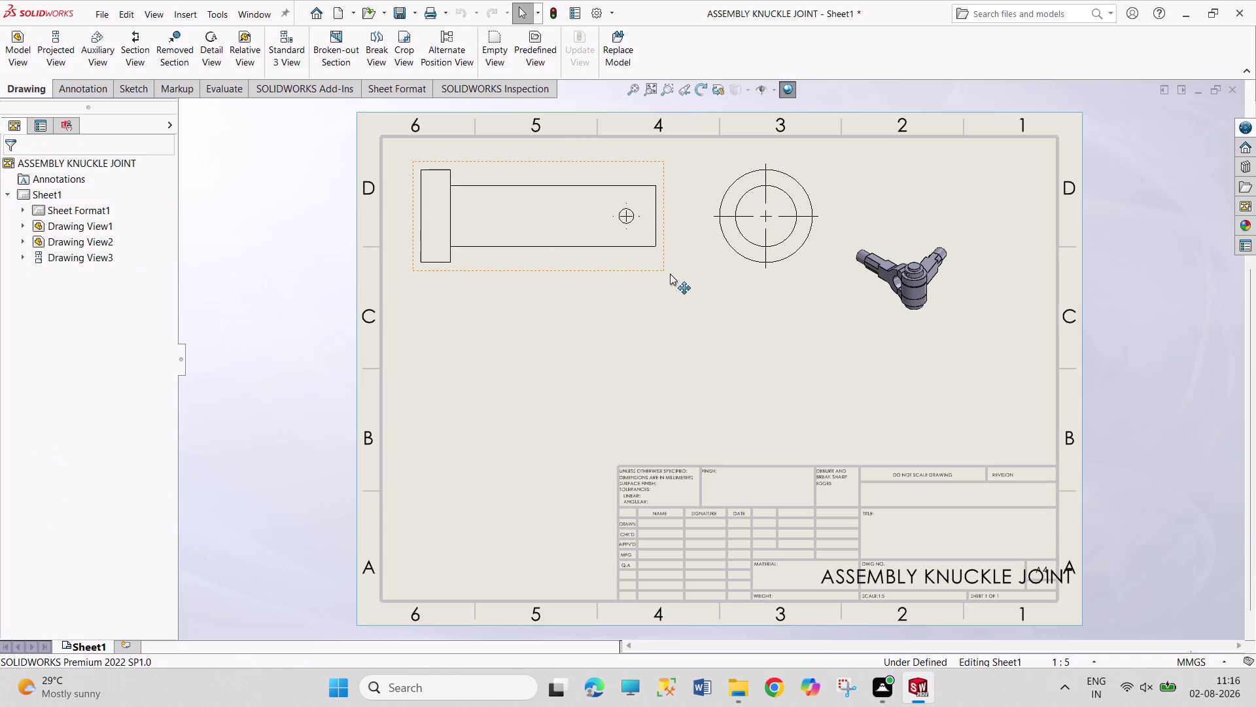
key(ctrl+z)
key(ctrl+z)
key(ctrl+z)
key(ctrl+z)
key(Escape)
key(Escape)
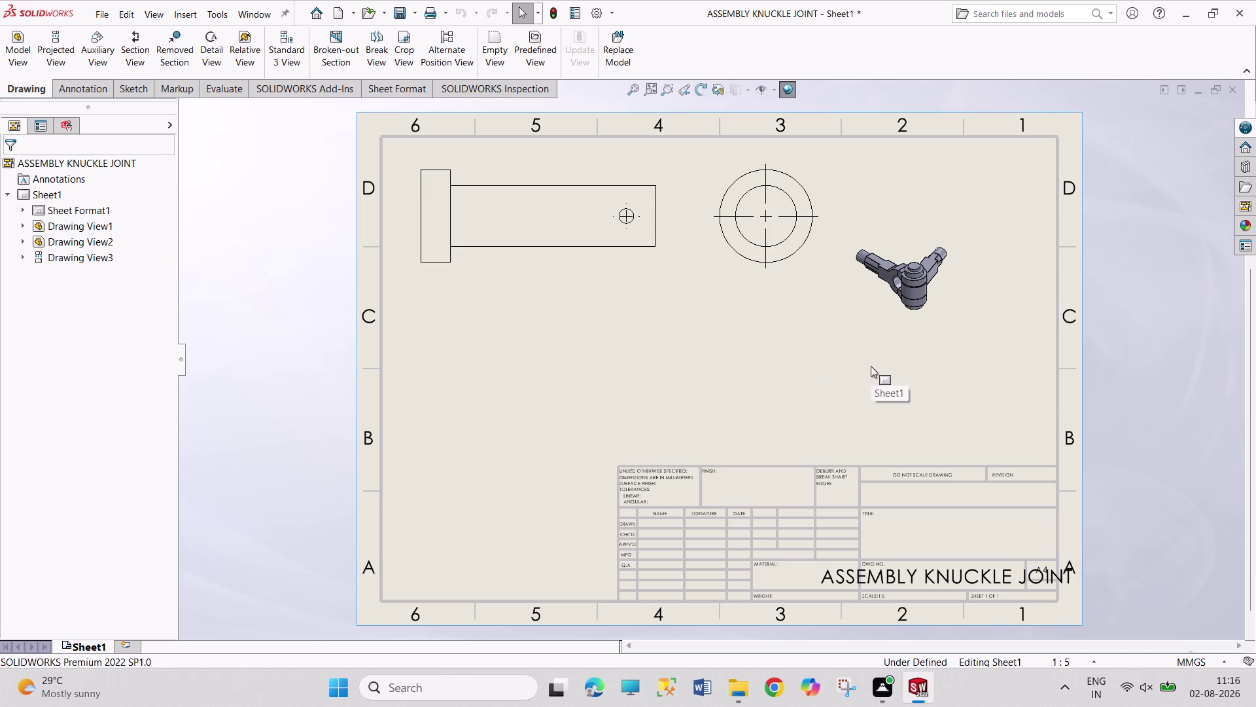
key(ctrl+z)
key(ctrl+z)
key(Escape)
key(Escape)
key(Escape)
key(Escape)
key(Escape)
Delete the KNUCKLE JOINT 1 front view and its projected side view, confirming each.
click(493, 252)
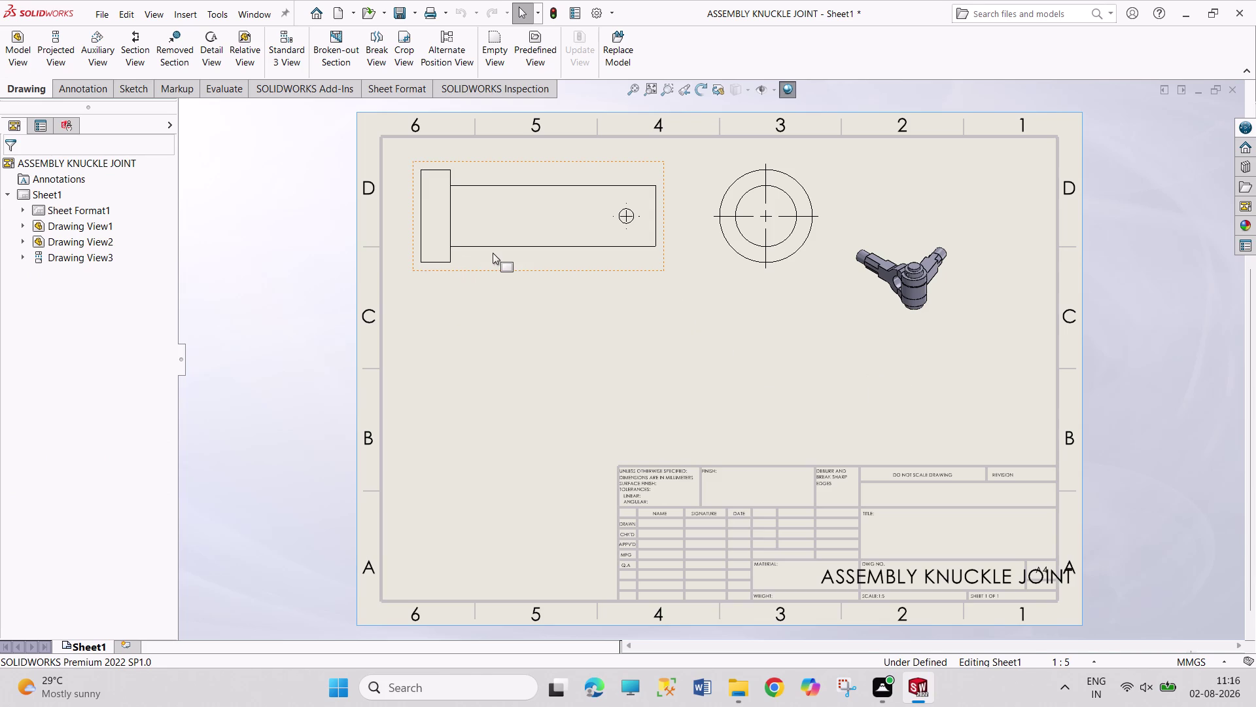
key(Delete)
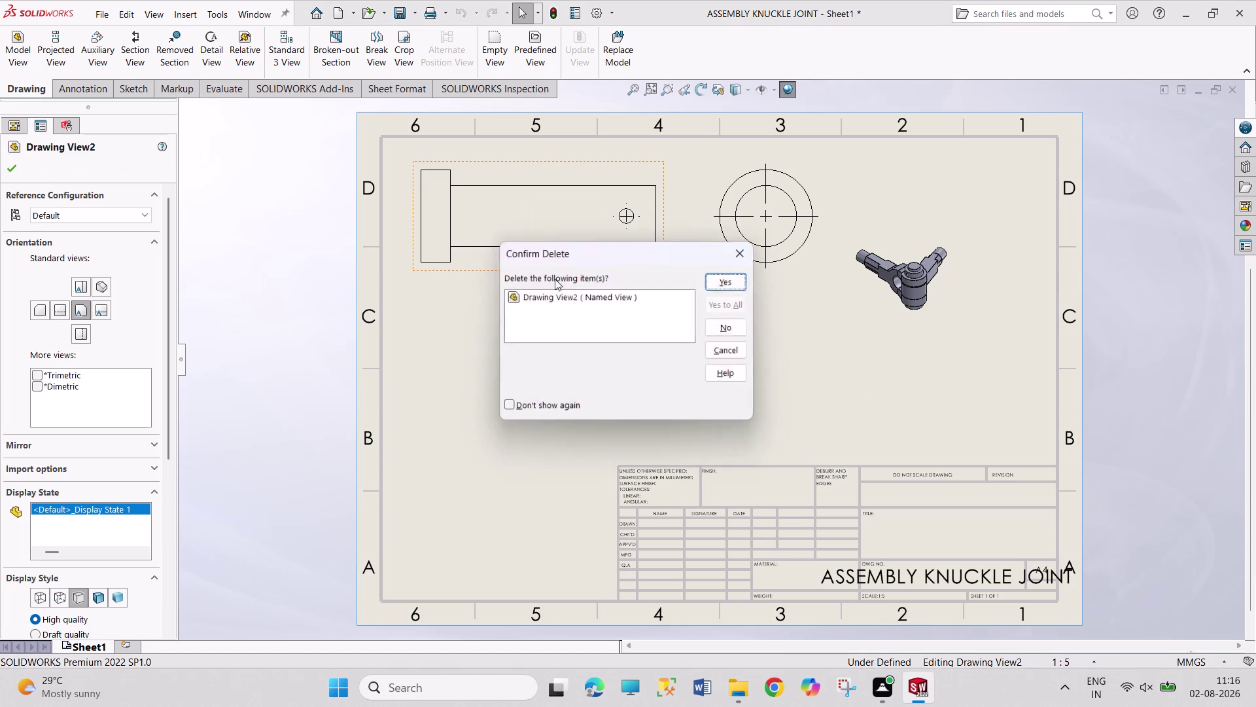
click(730, 284)
click(767, 260)
key(Delete)
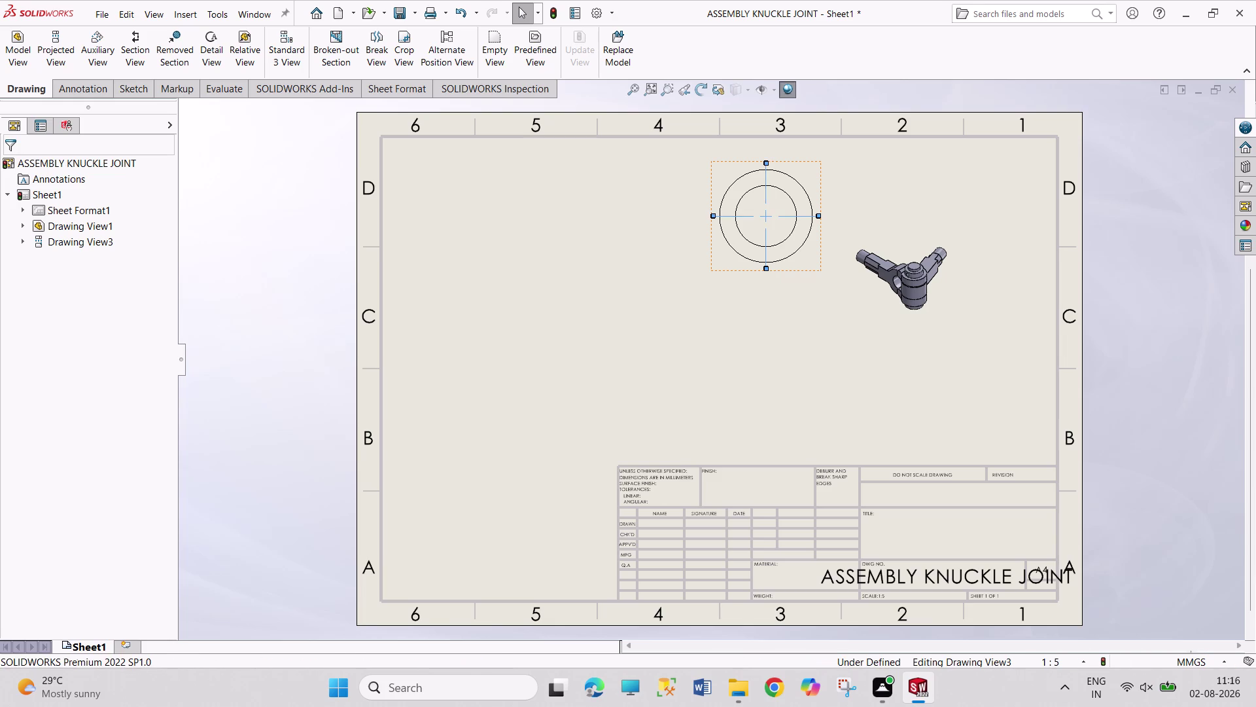
click(767, 260)
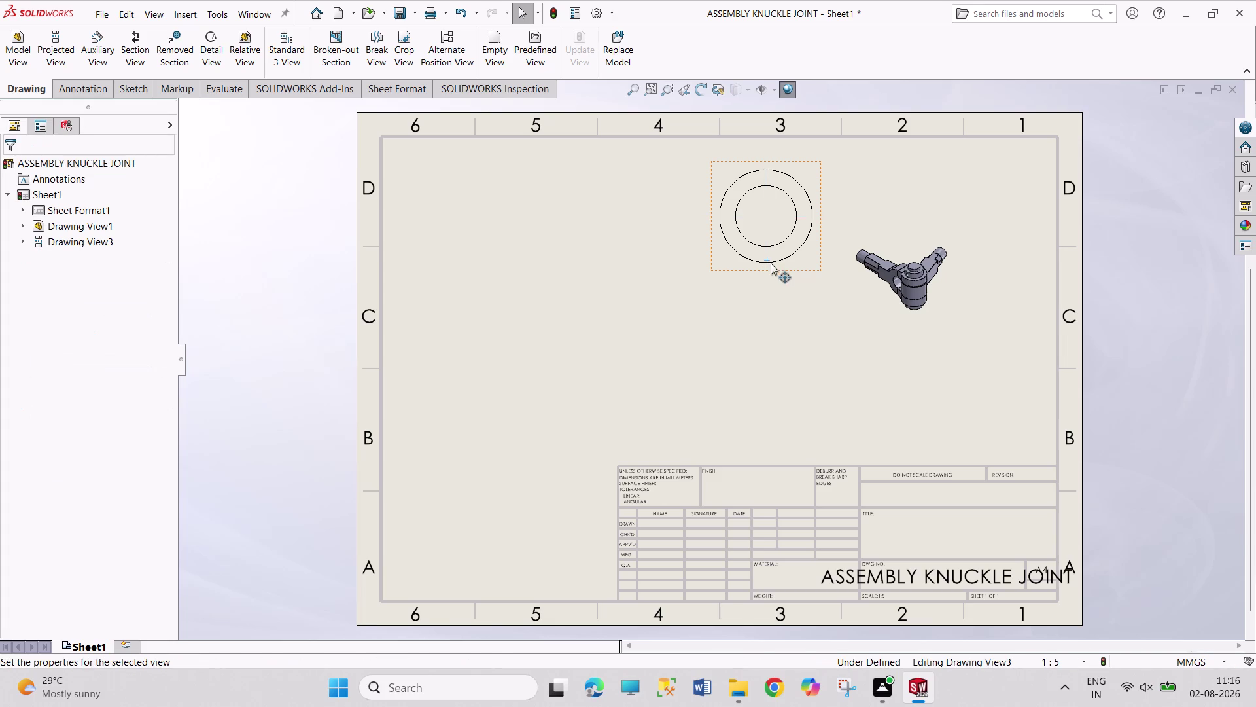
click(805, 271)
key(Delete)
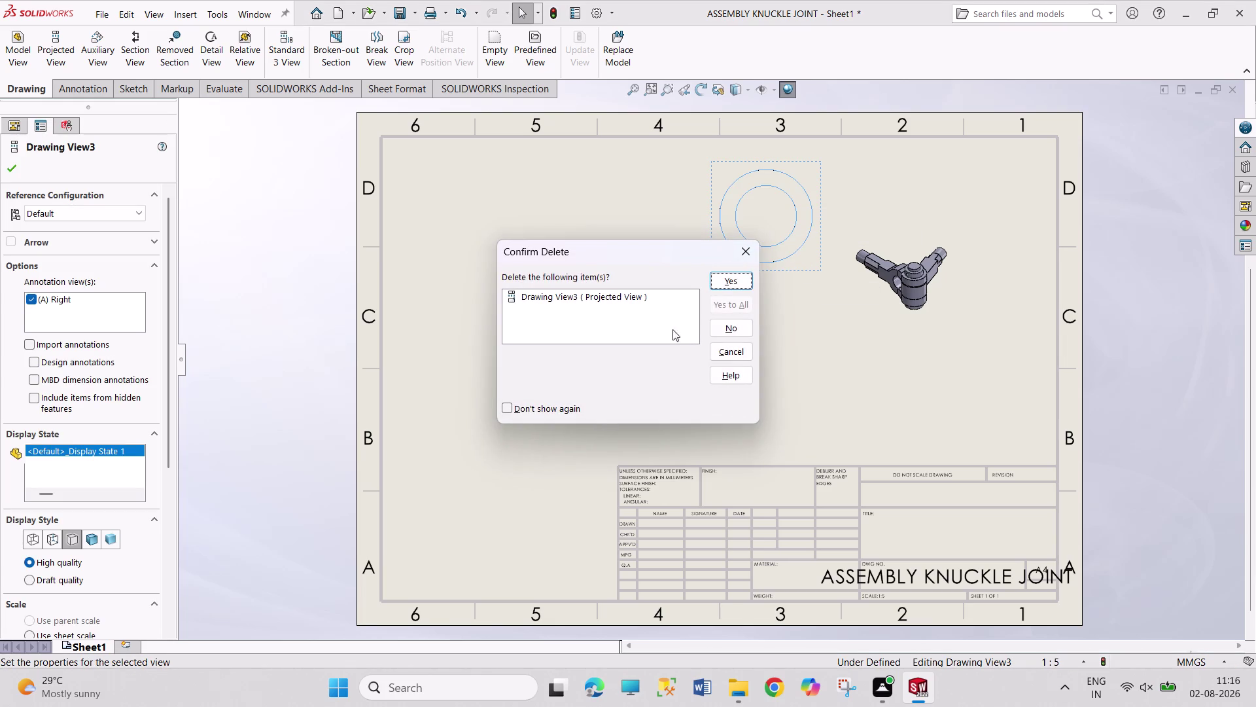
click(738, 281)
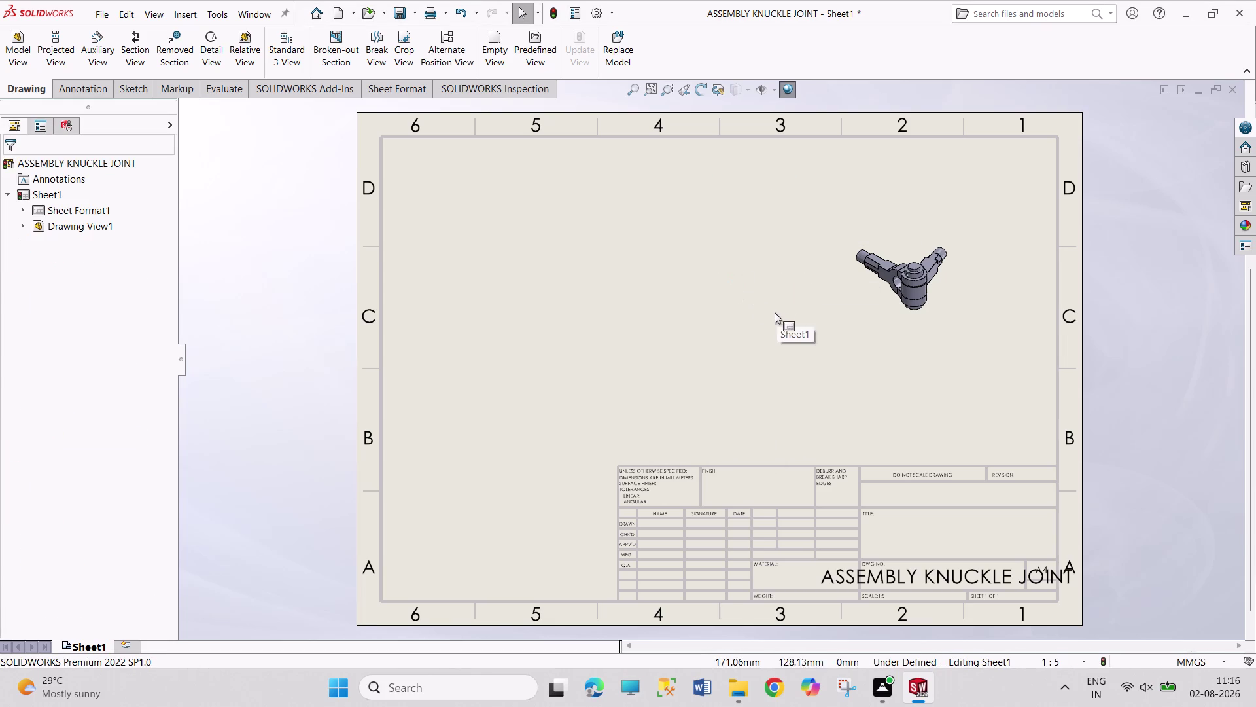
Delete the isometric assembly view, confirm, and start a new Model View.
click(903, 326)
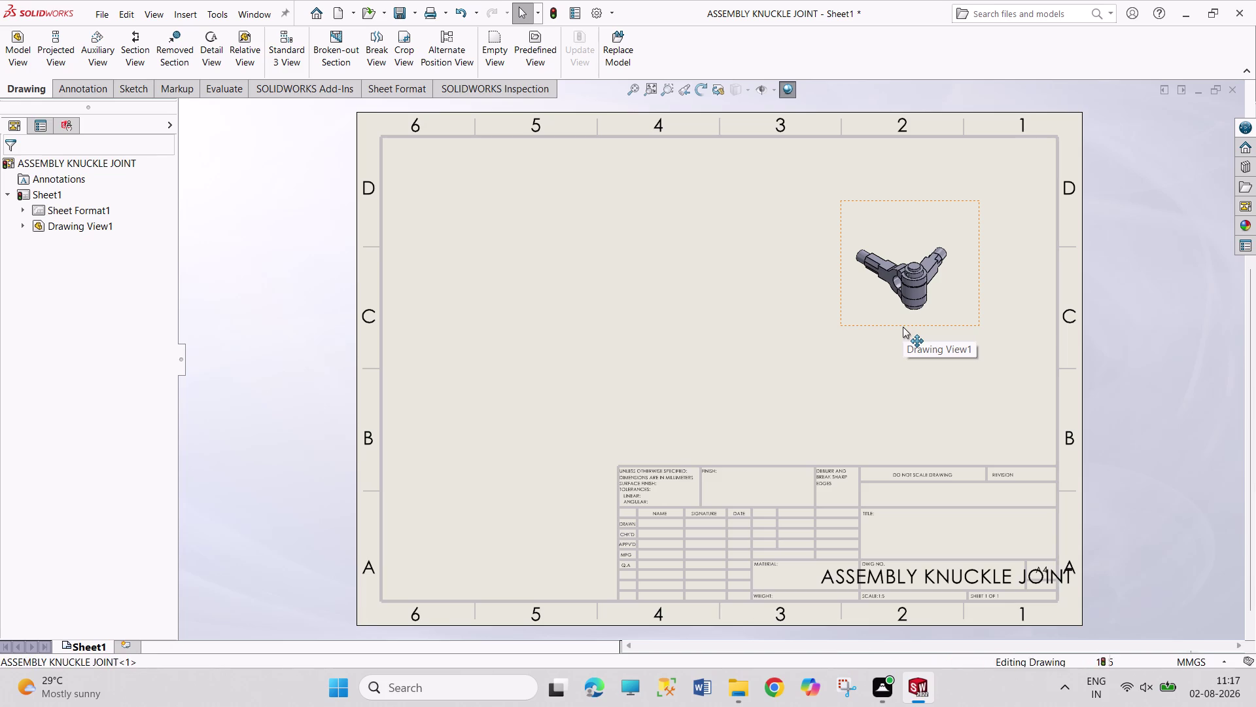
key(Delete)
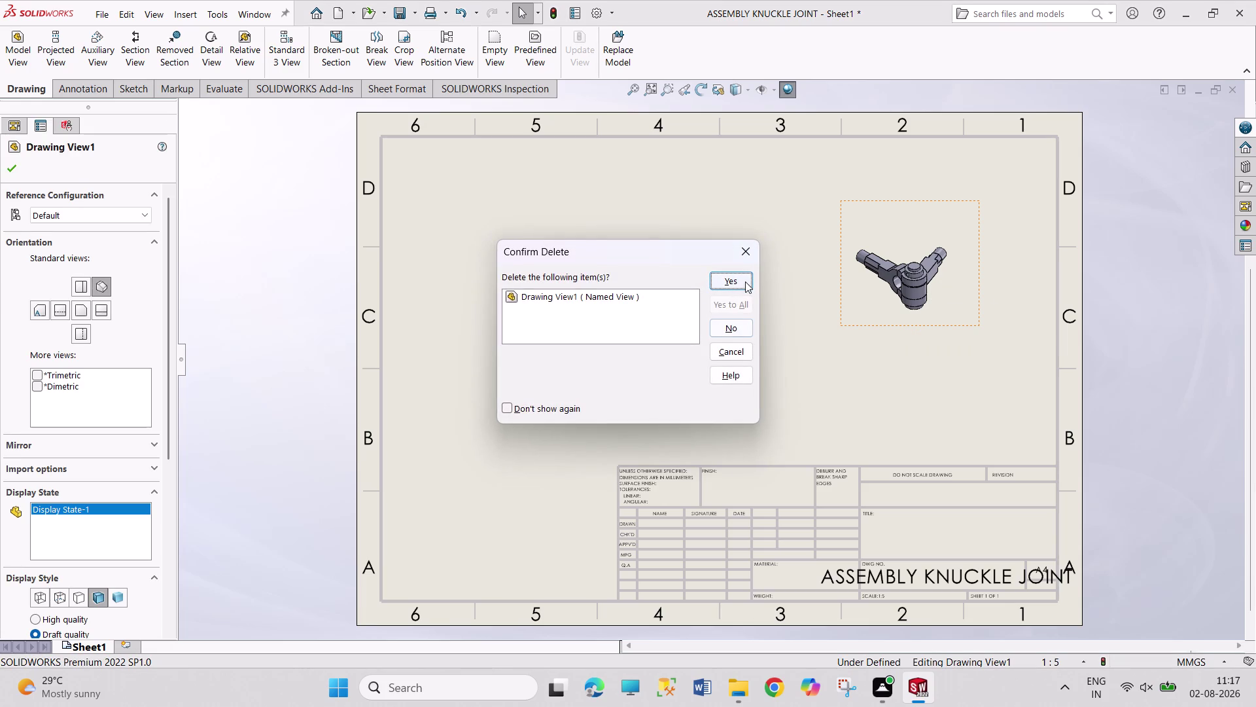
click(746, 281)
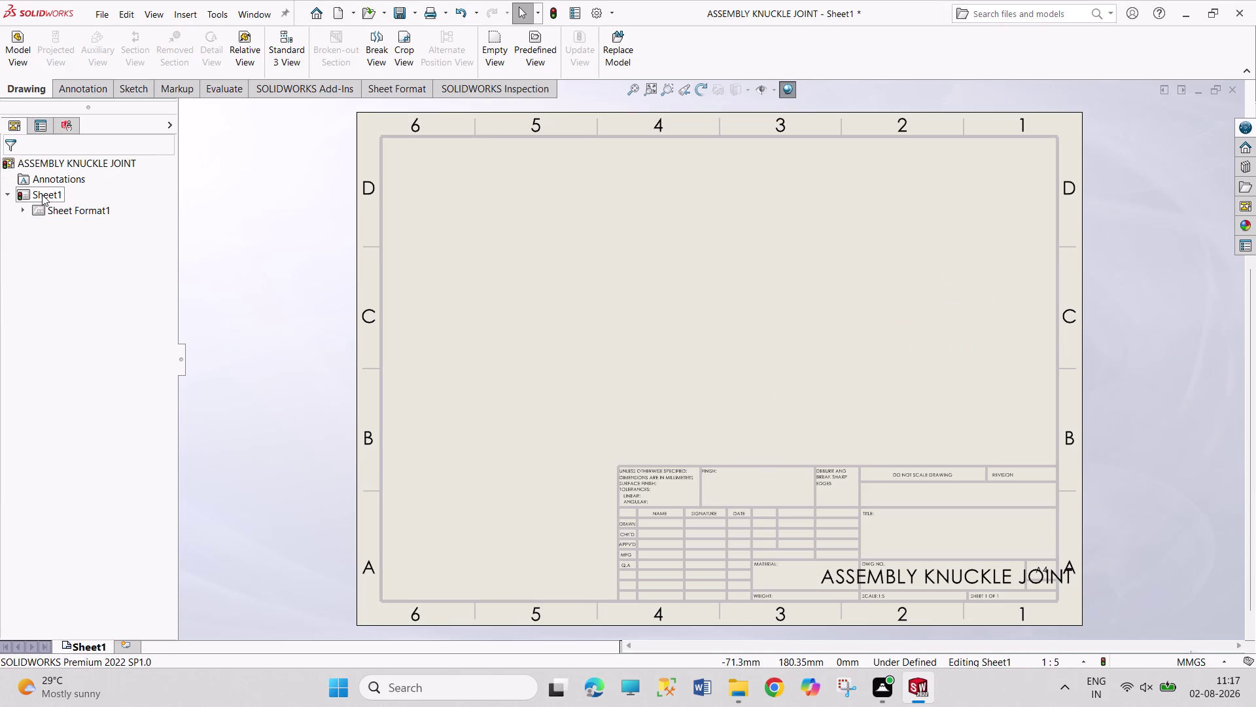
click(12, 53)
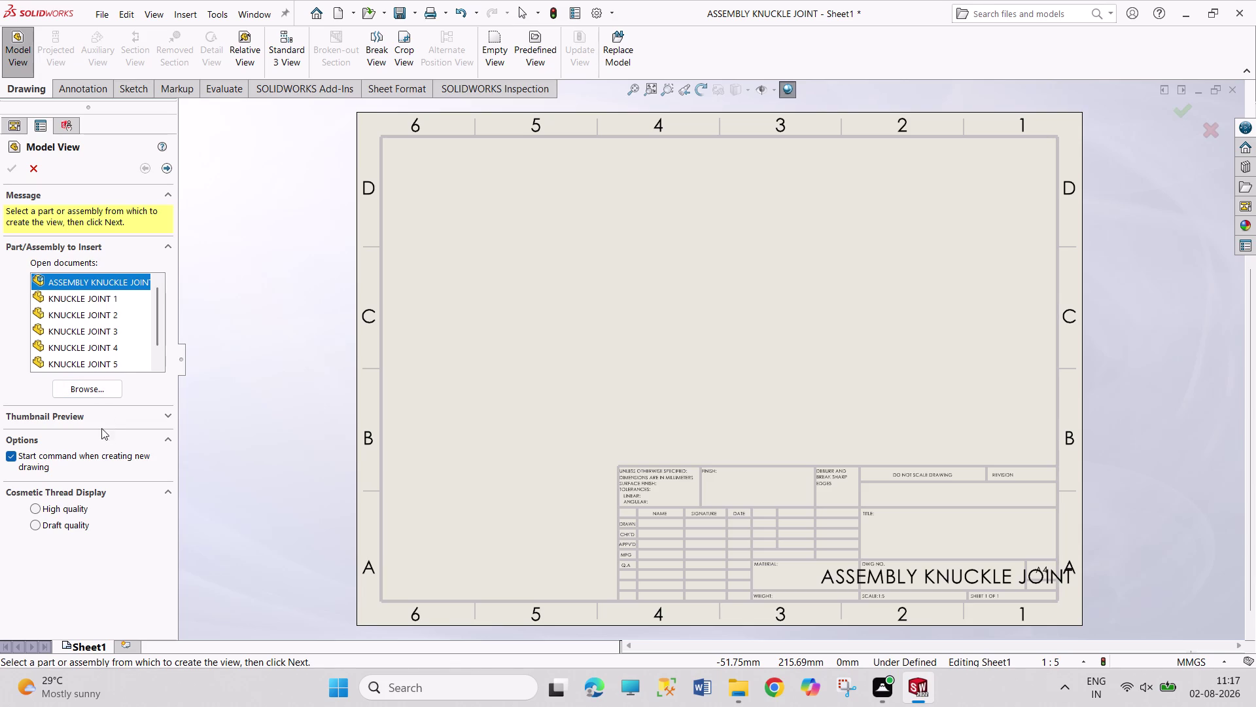
Open KNUCKLE JOINT 1 and place its front view at lower right over the title block.
click(104, 390)
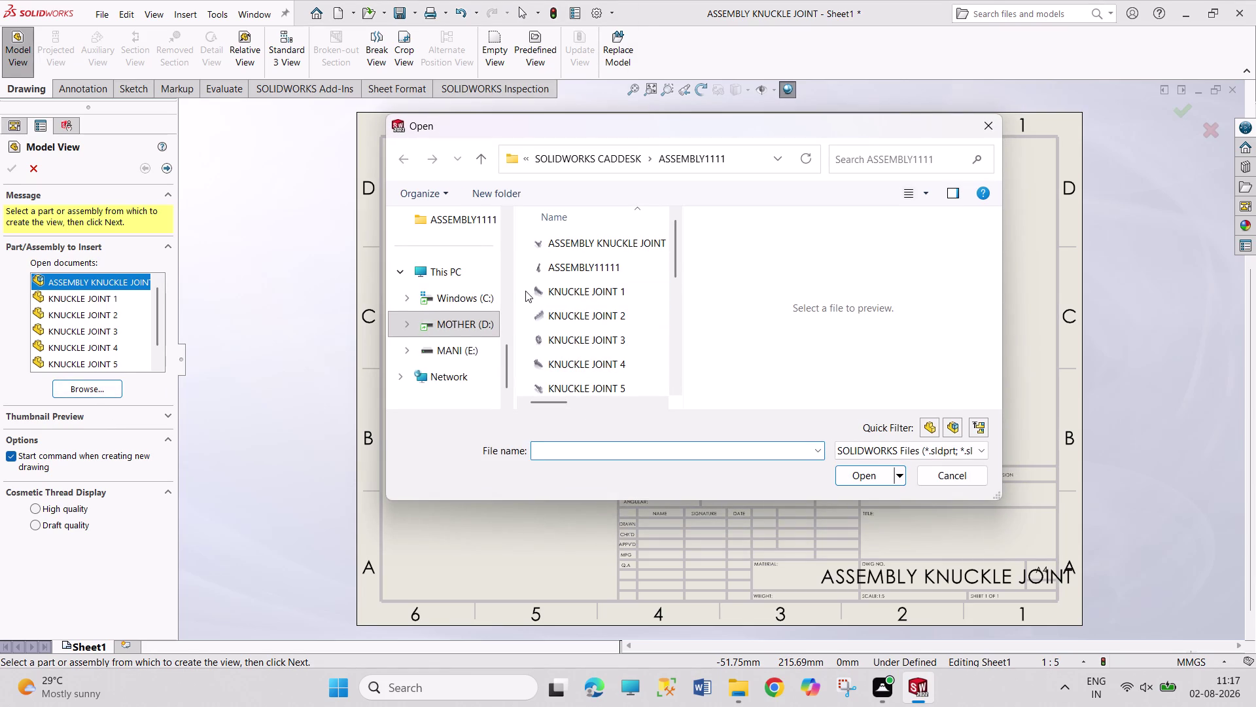
drag(526, 287, 579, 353)
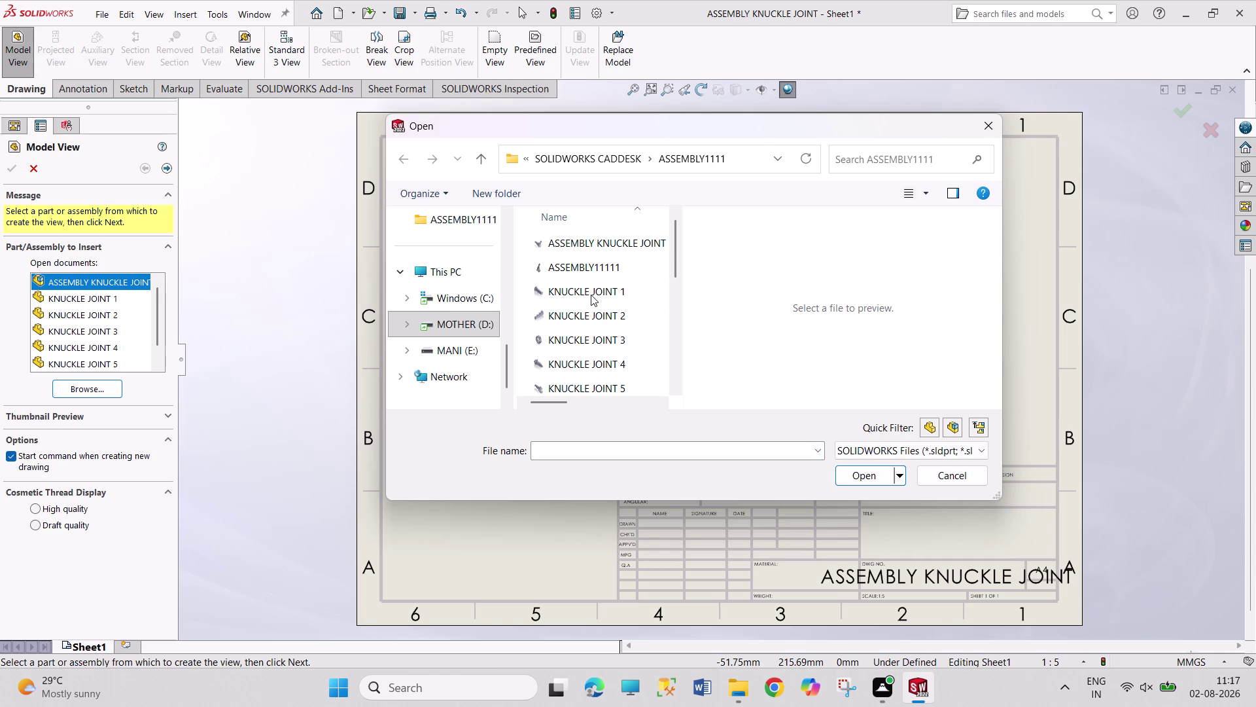
drag(591, 294, 589, 315)
click(589, 317)
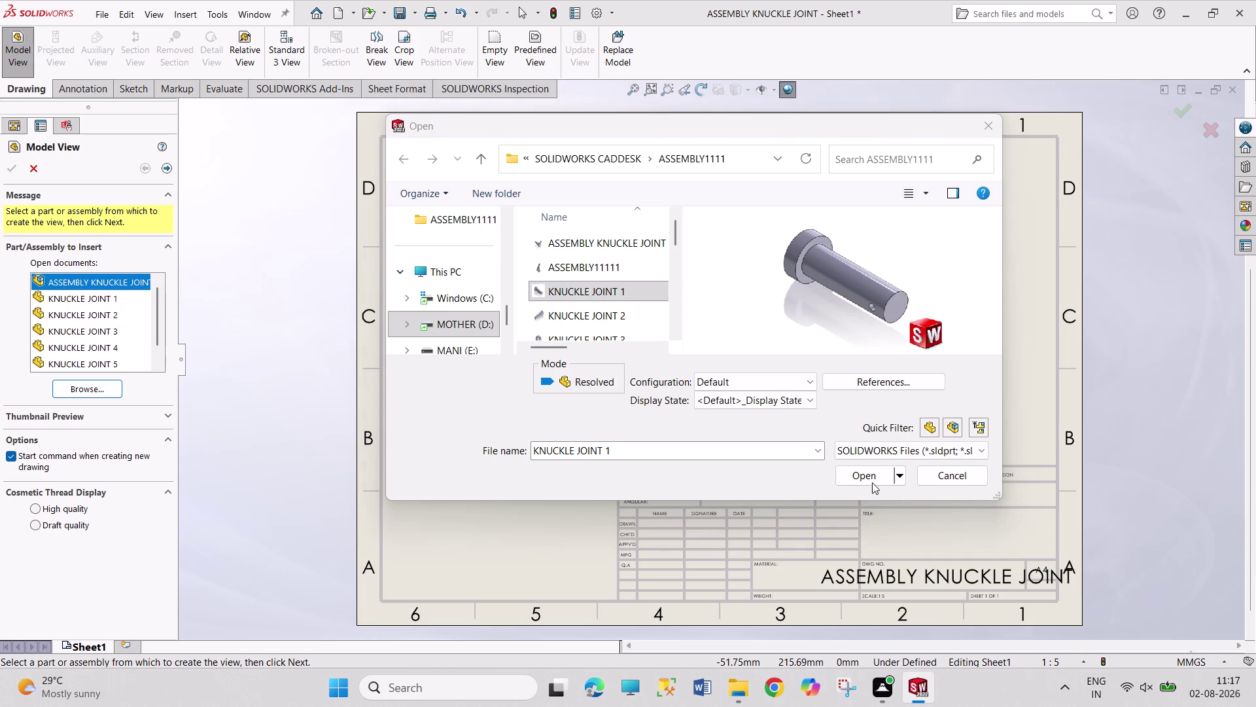
click(852, 474)
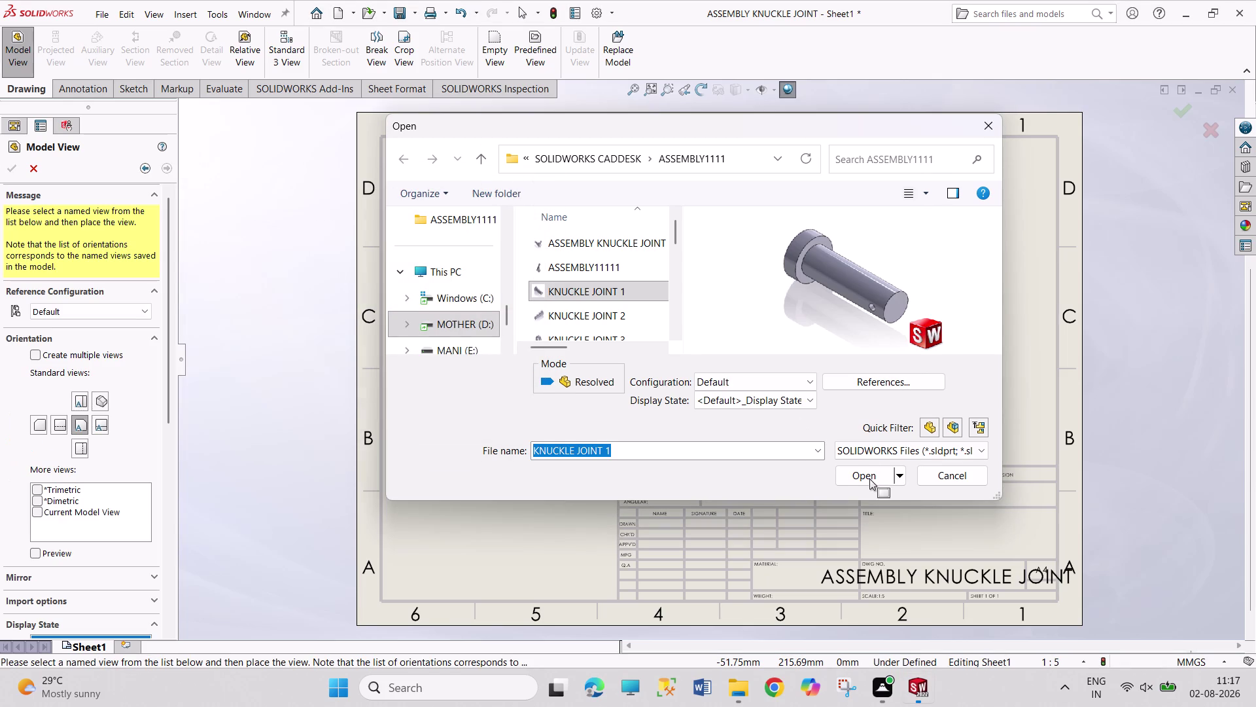
click(873, 470)
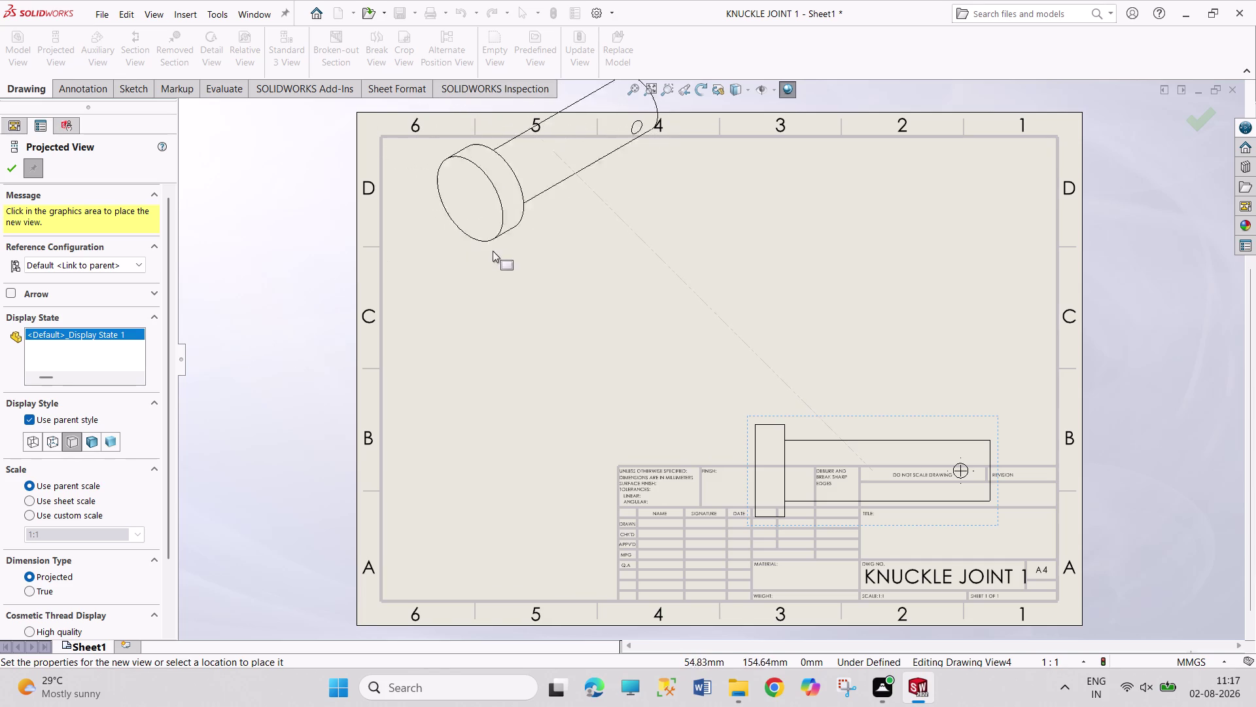
key(Escape)
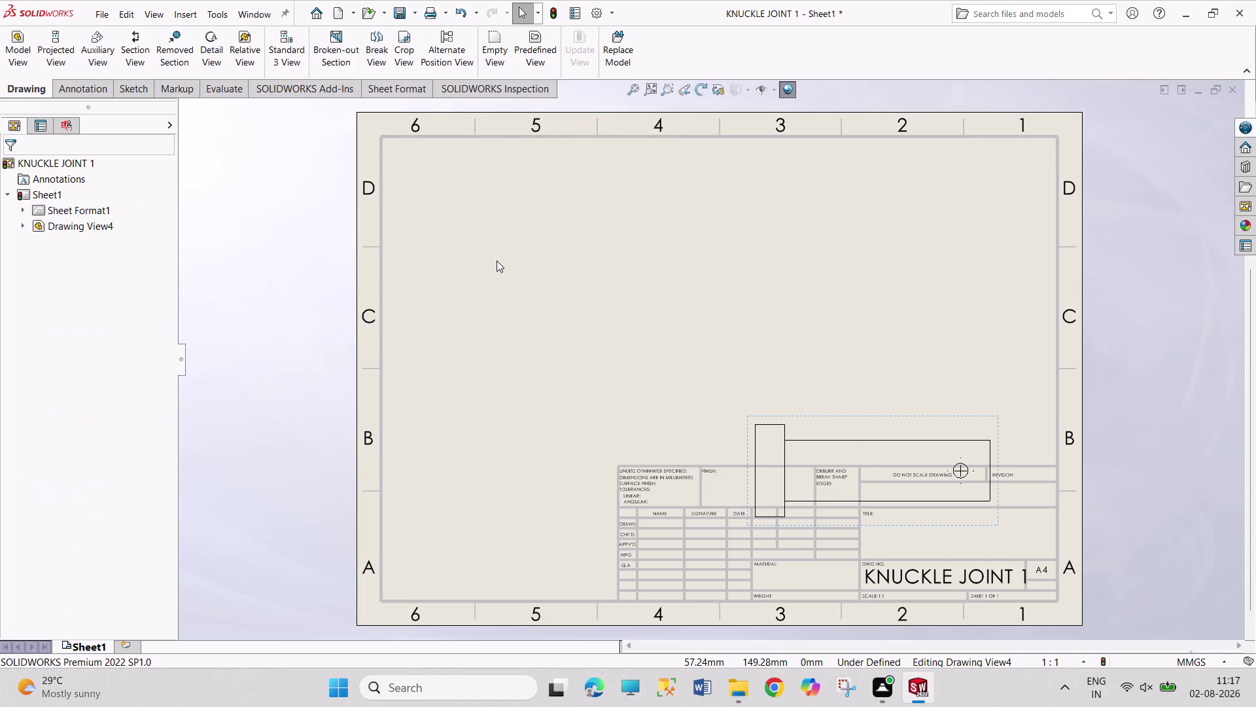
Place another KNUCKLE JOINT 1 front view top-left with its circular end view to the right.
click(12, 59)
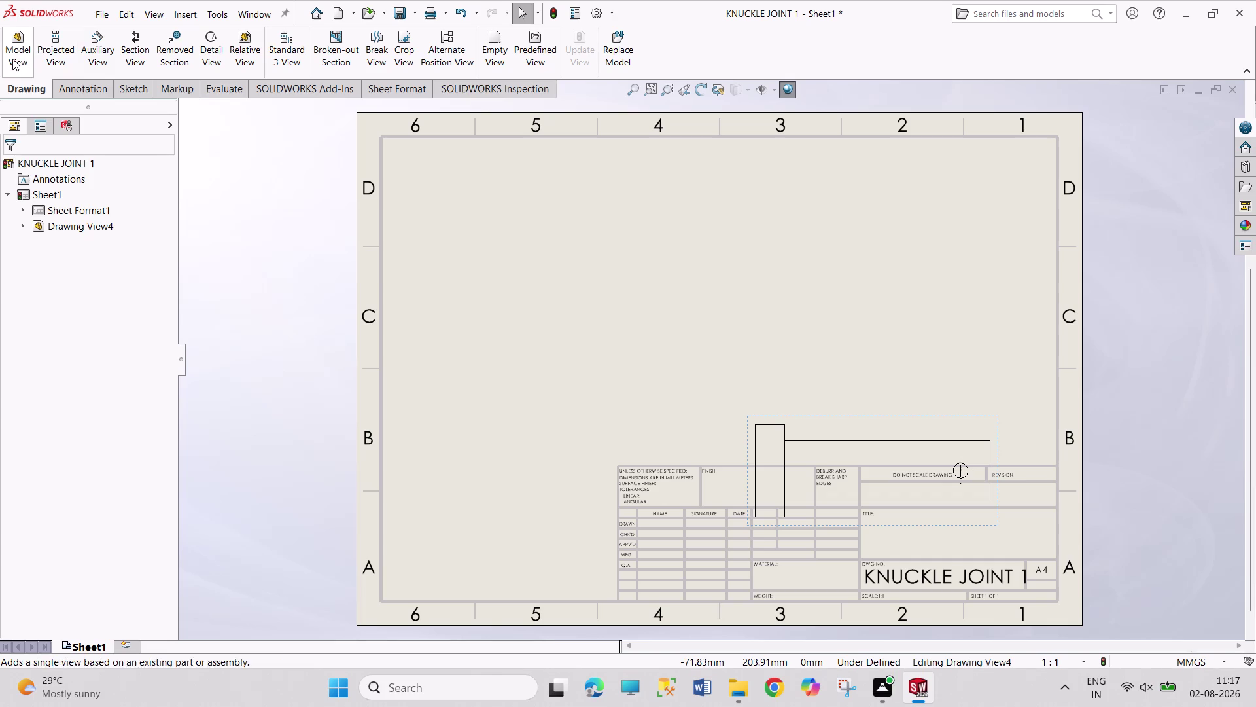
click(90, 388)
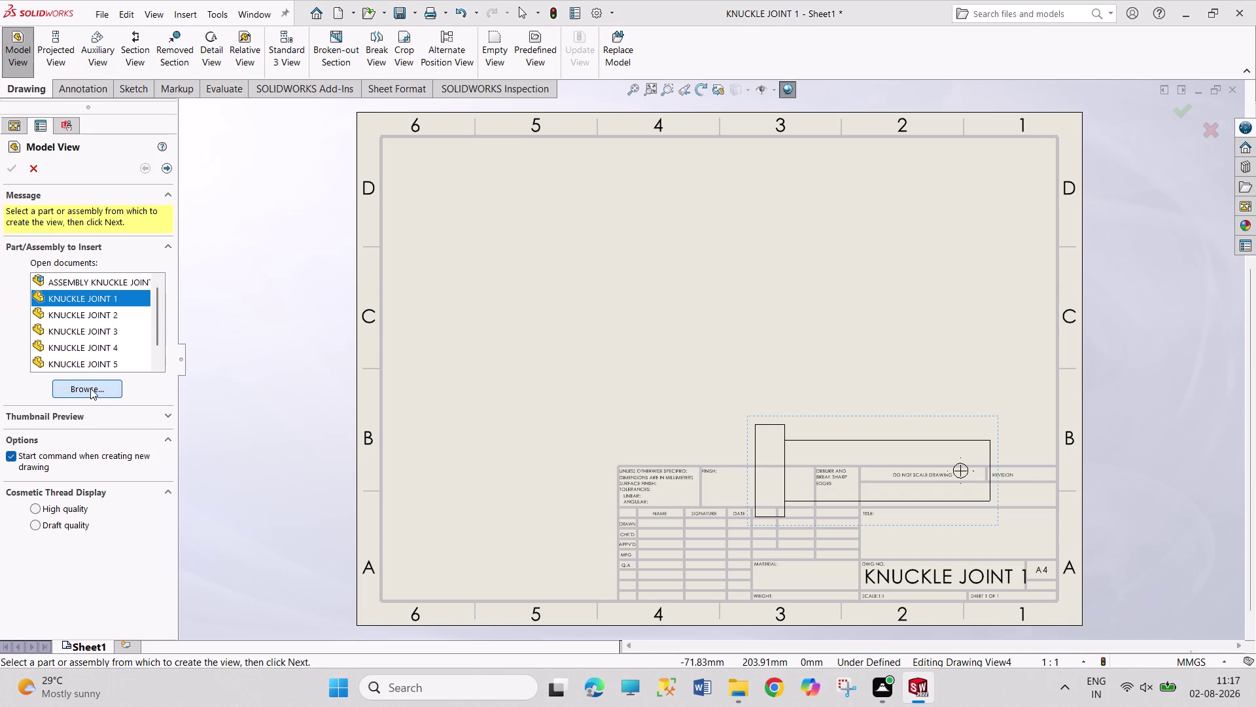
click(632, 311)
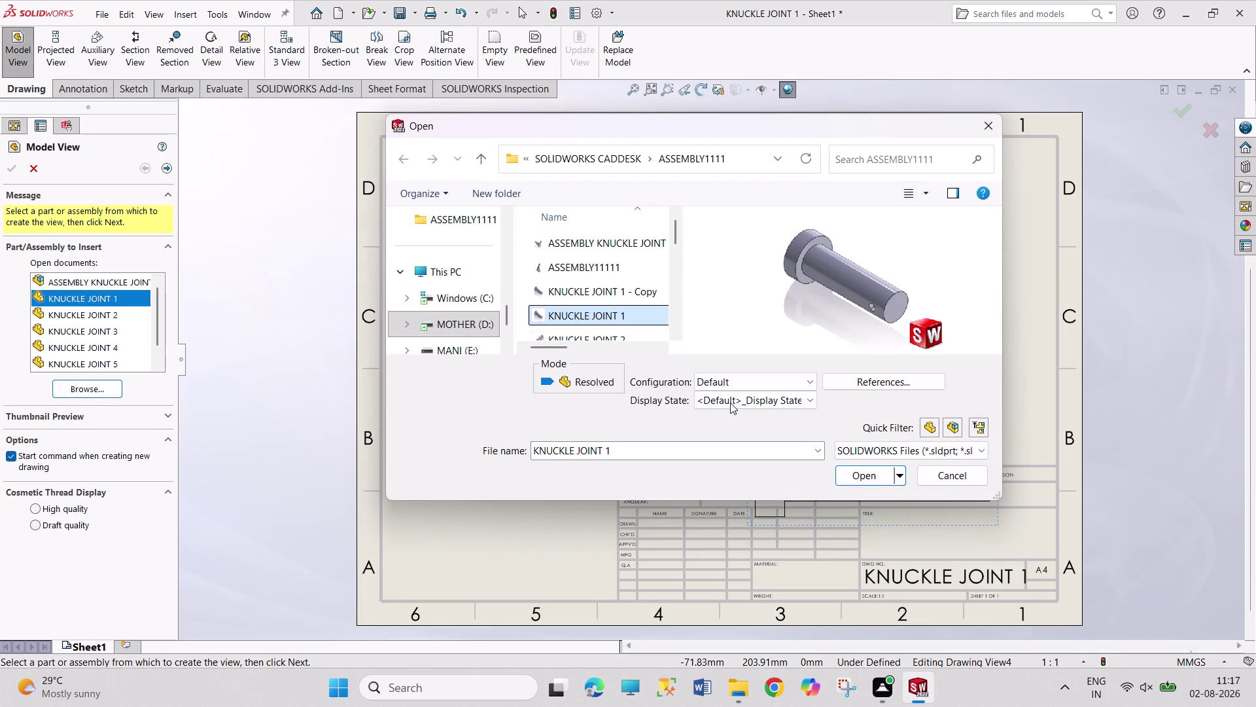
click(870, 476)
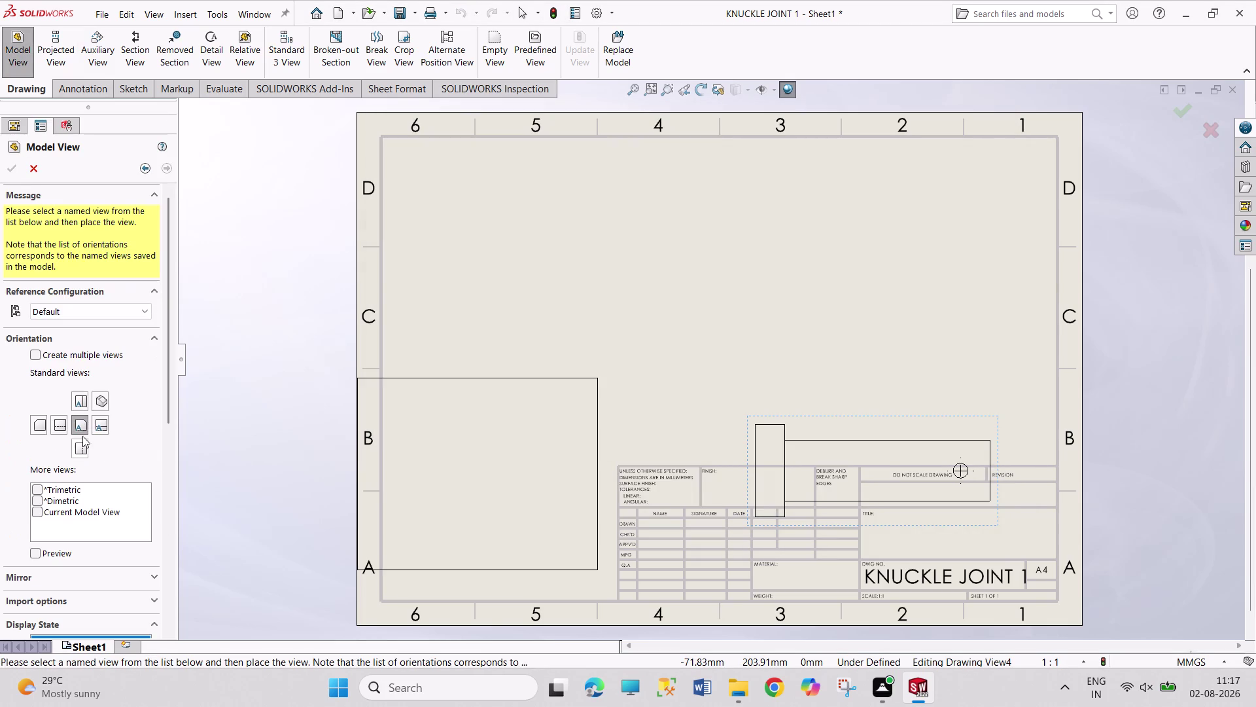
click(561, 212)
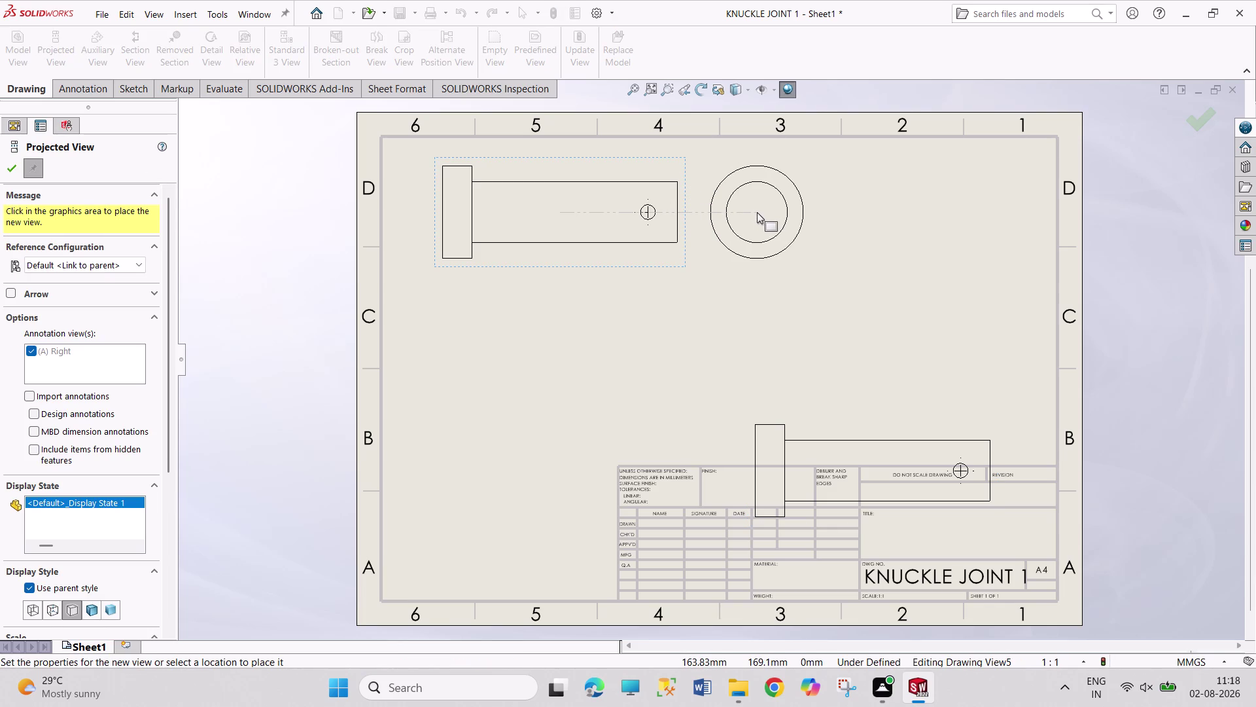
click(757, 212)
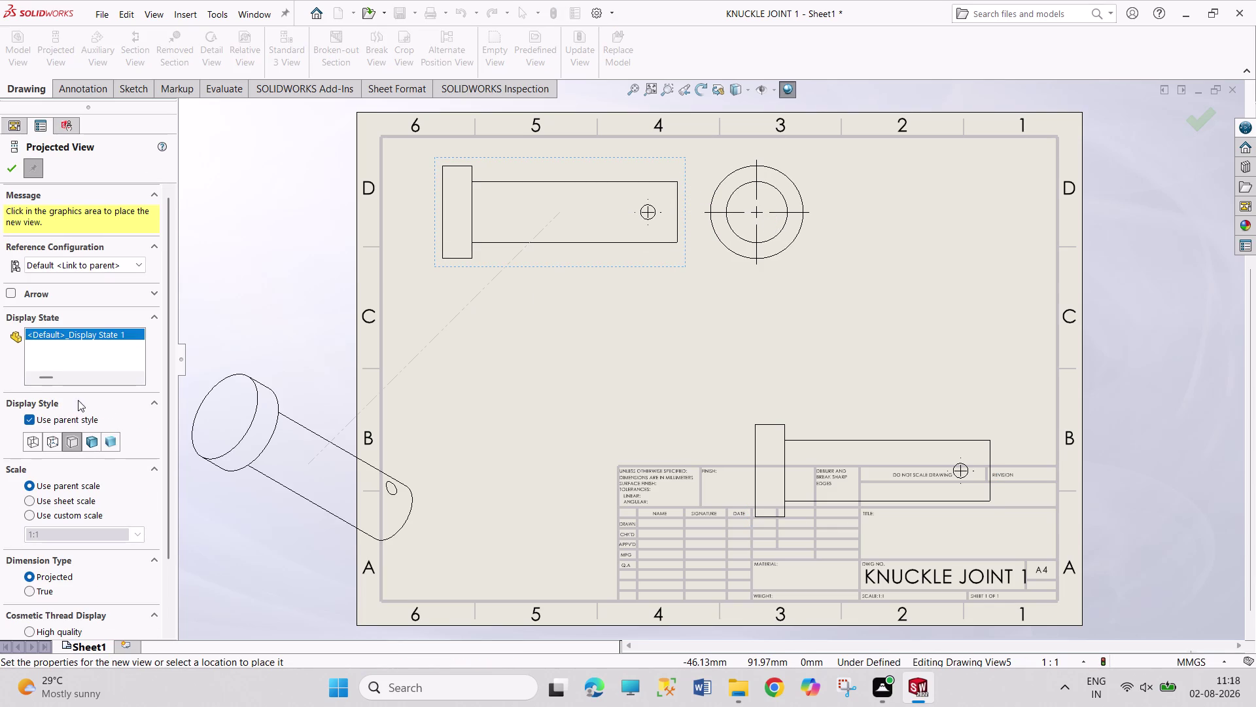
key(Escape)
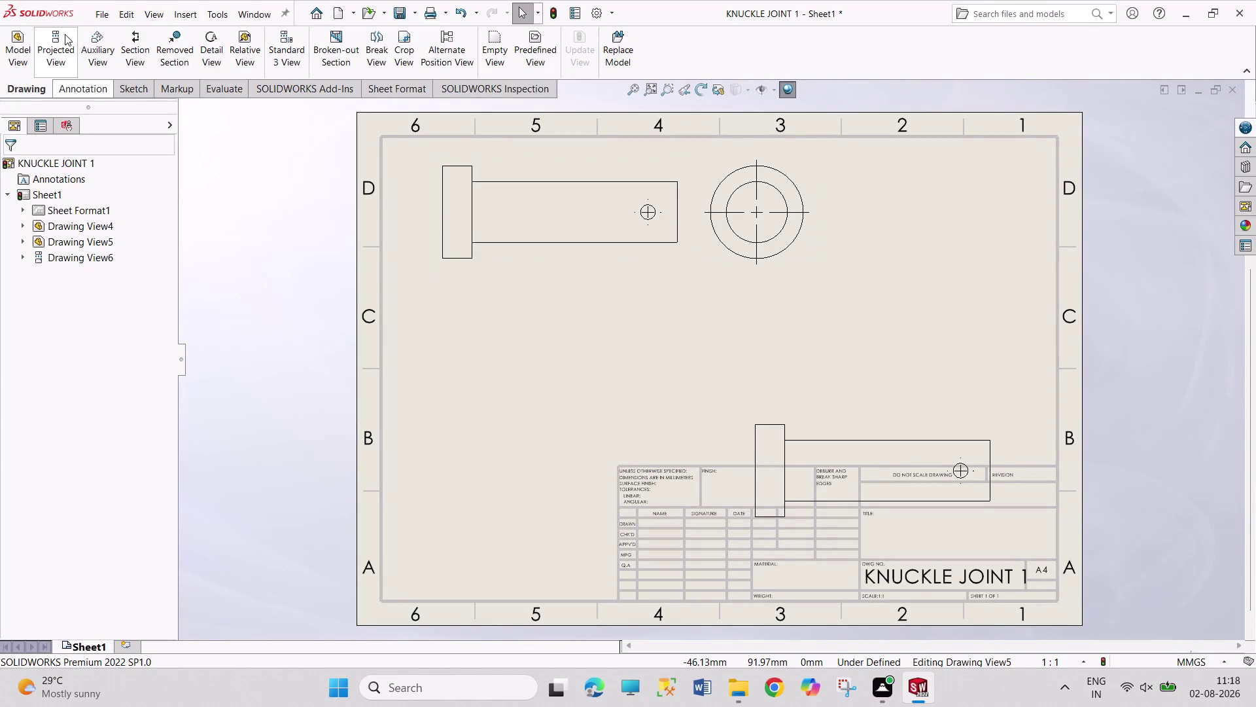
click(22, 51)
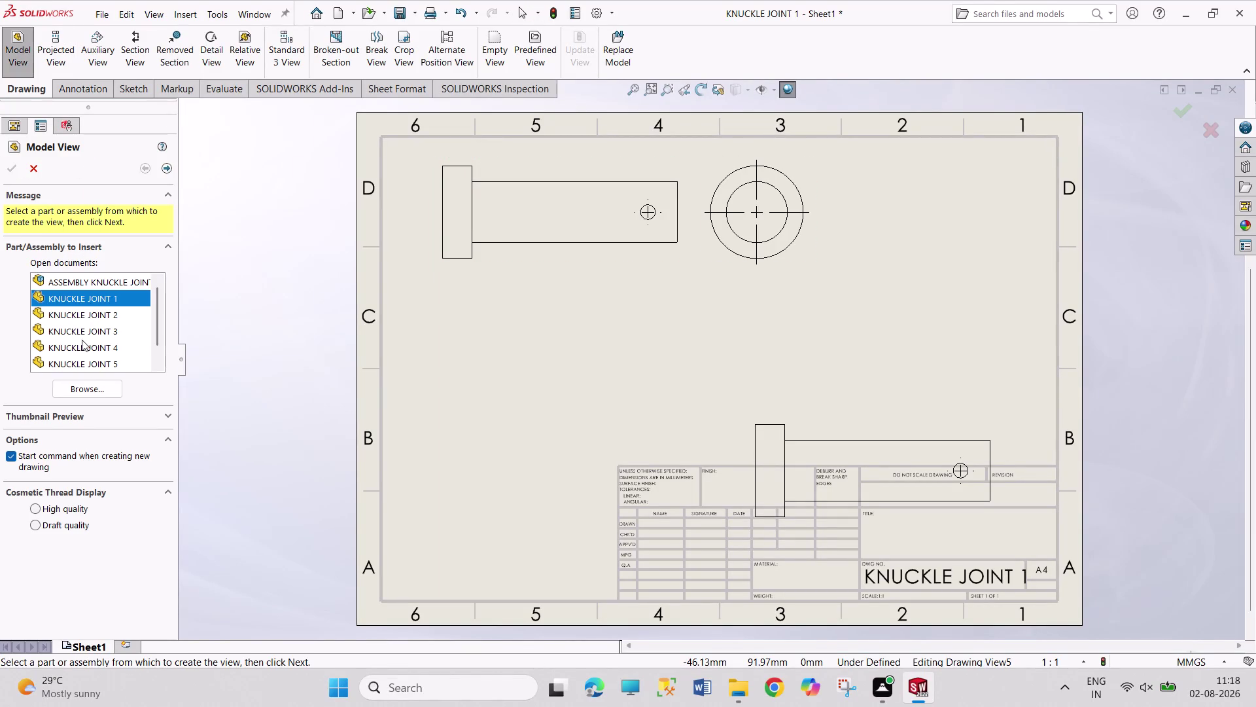
Open KNUCKLE JOINT 2 and place its tapered pin view on the sheet's left in zone C.
click(91, 386)
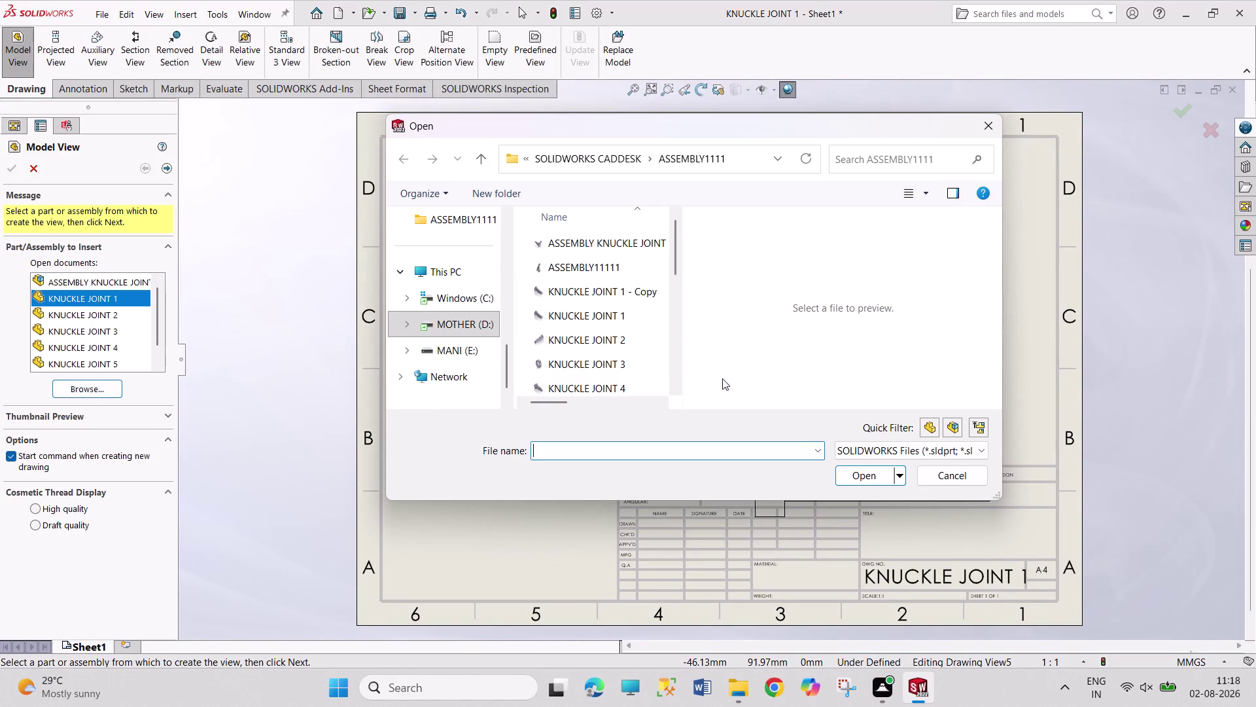
click(631, 350)
click(633, 341)
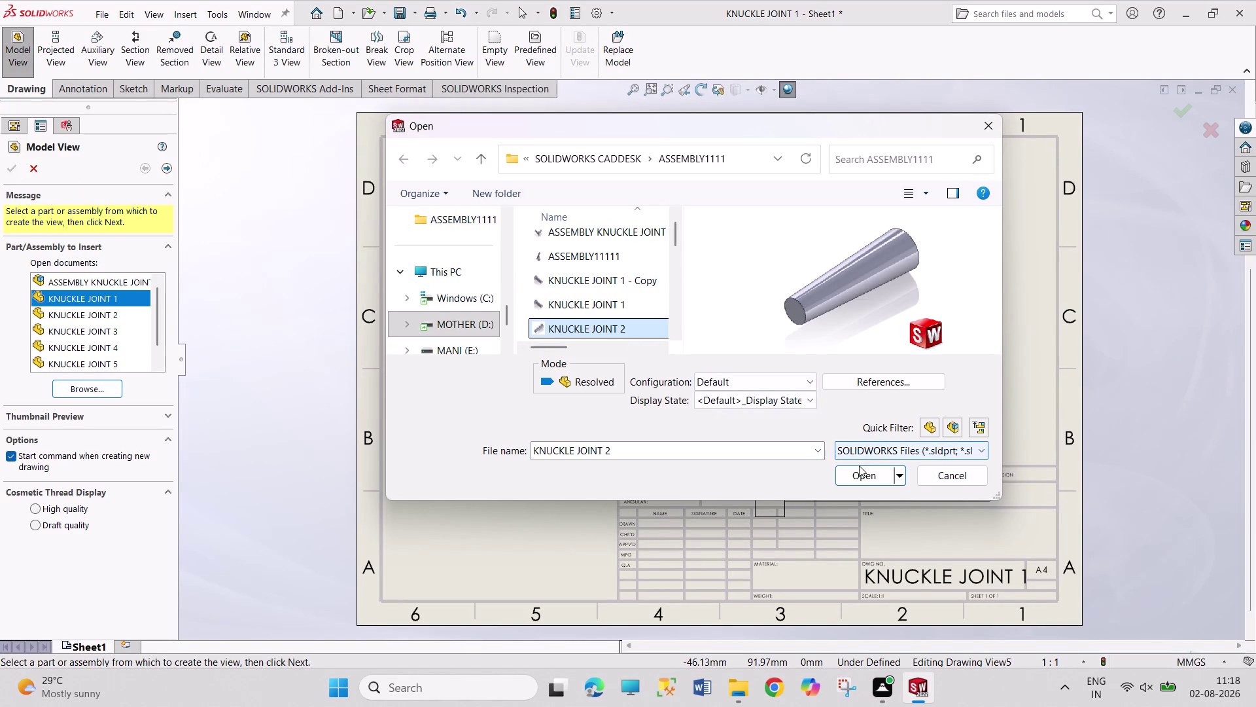
click(859, 468)
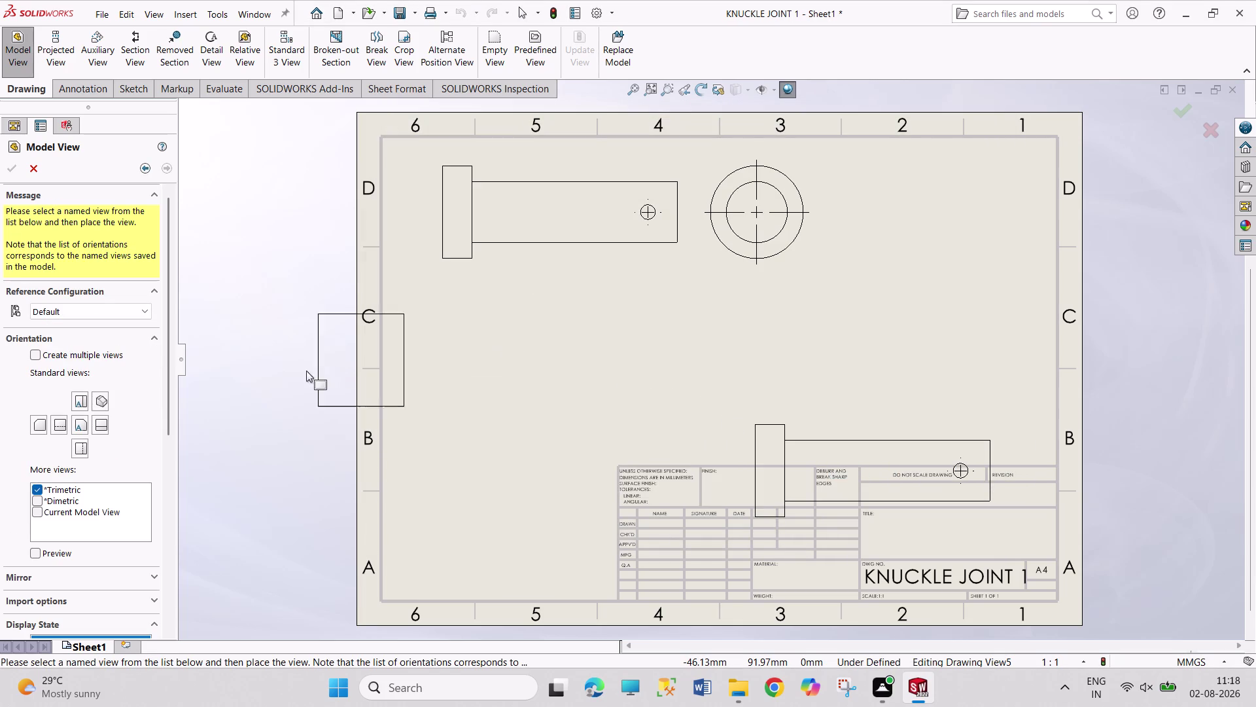
click(85, 422)
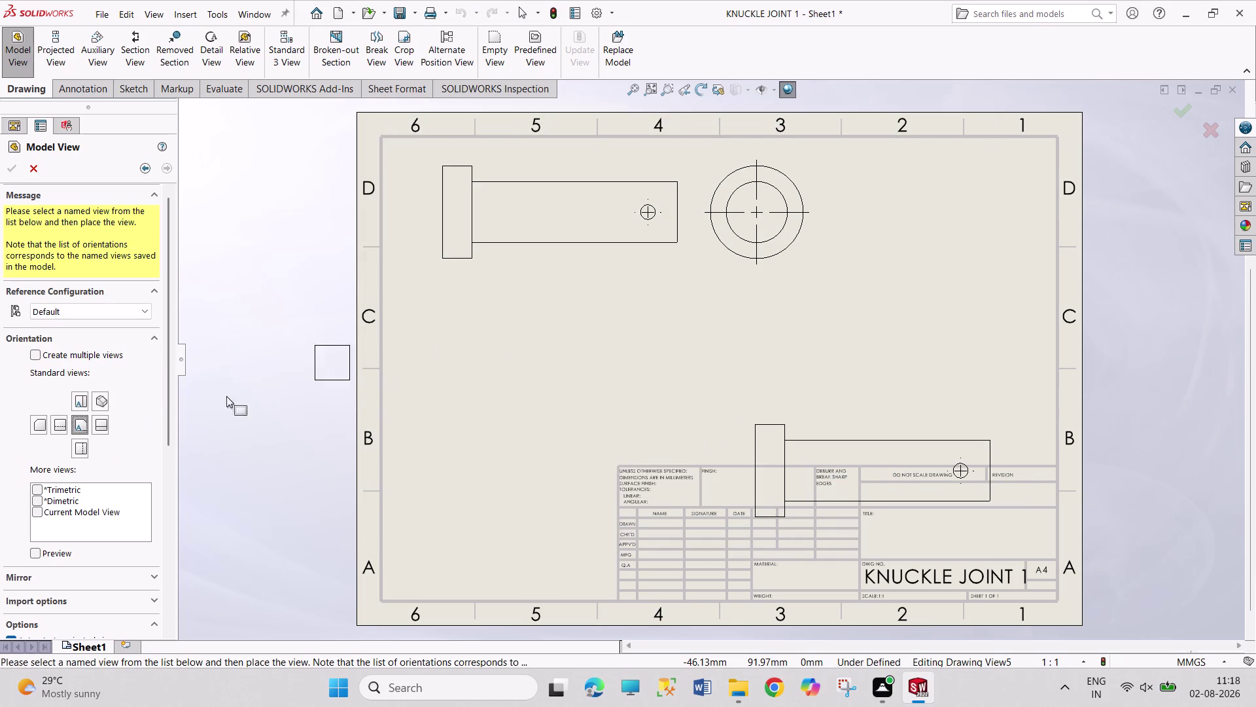
click(98, 423)
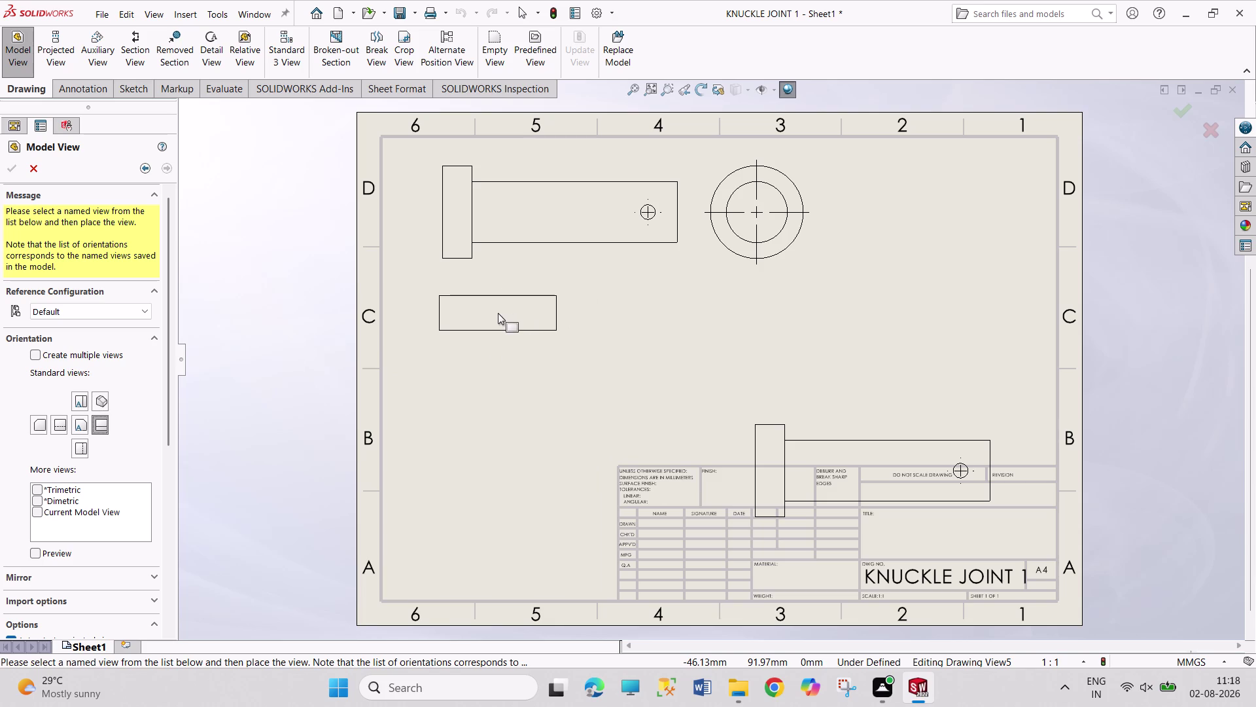
click(498, 312)
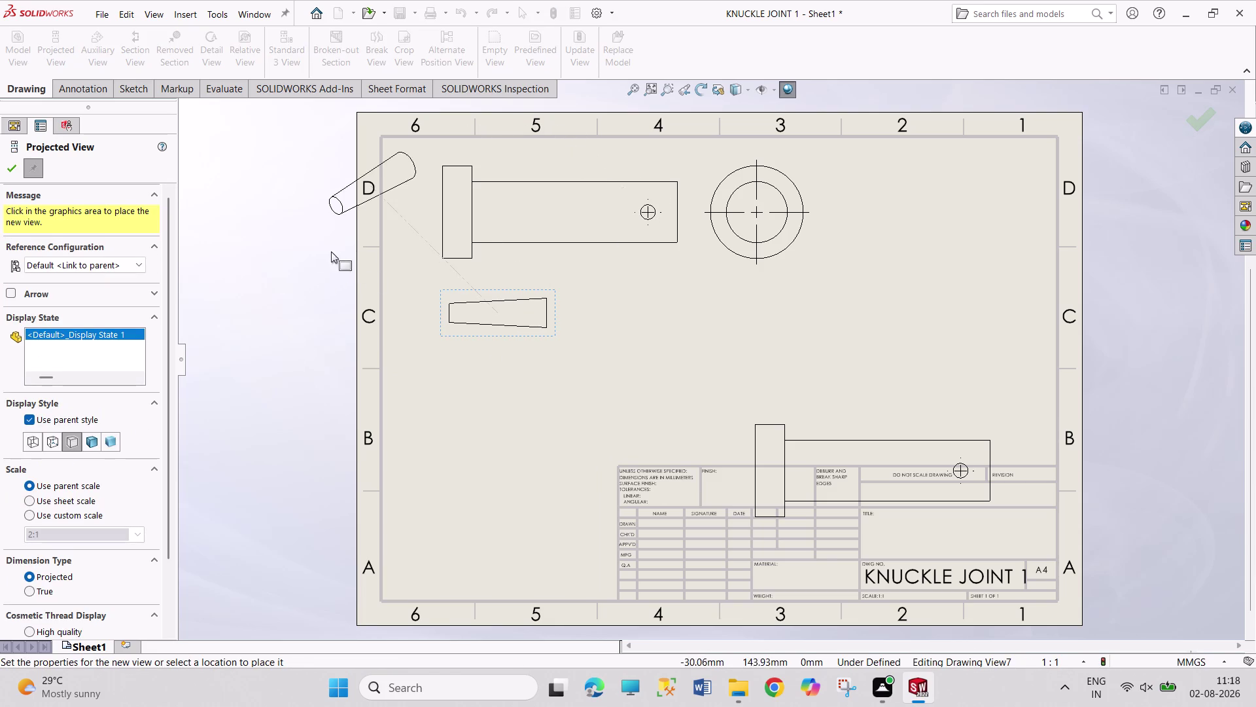
click(10, 169)
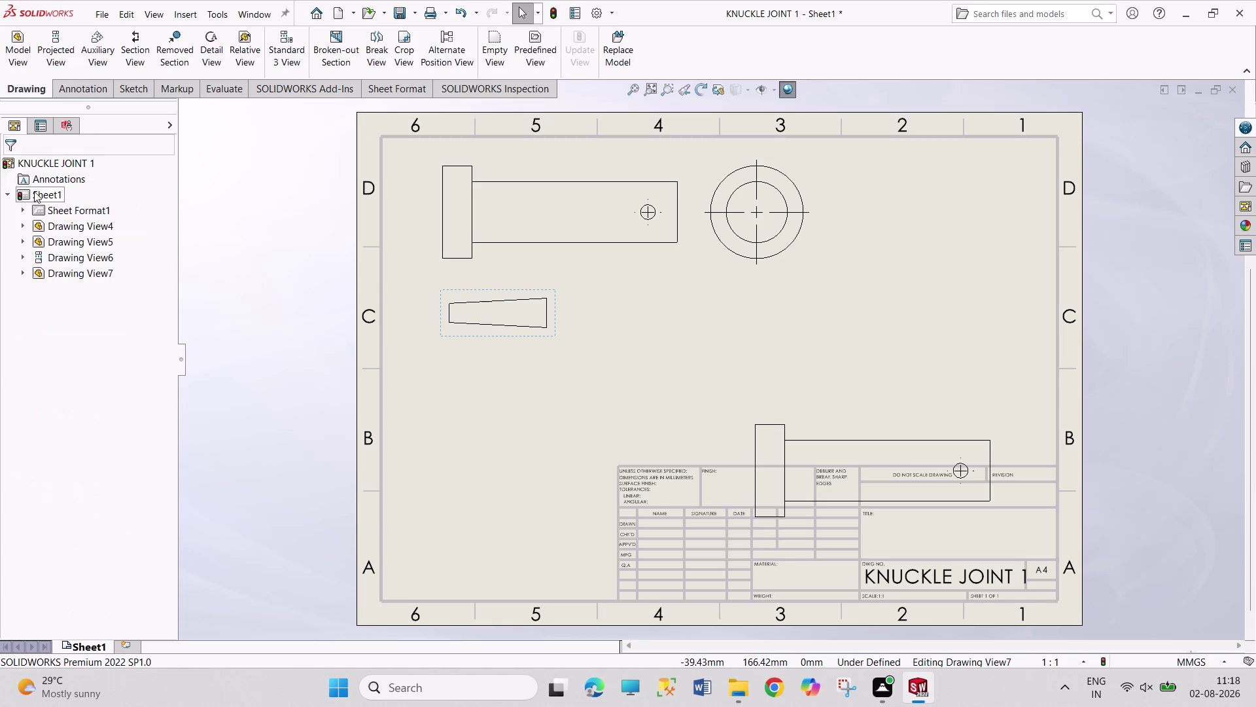
click(22, 63)
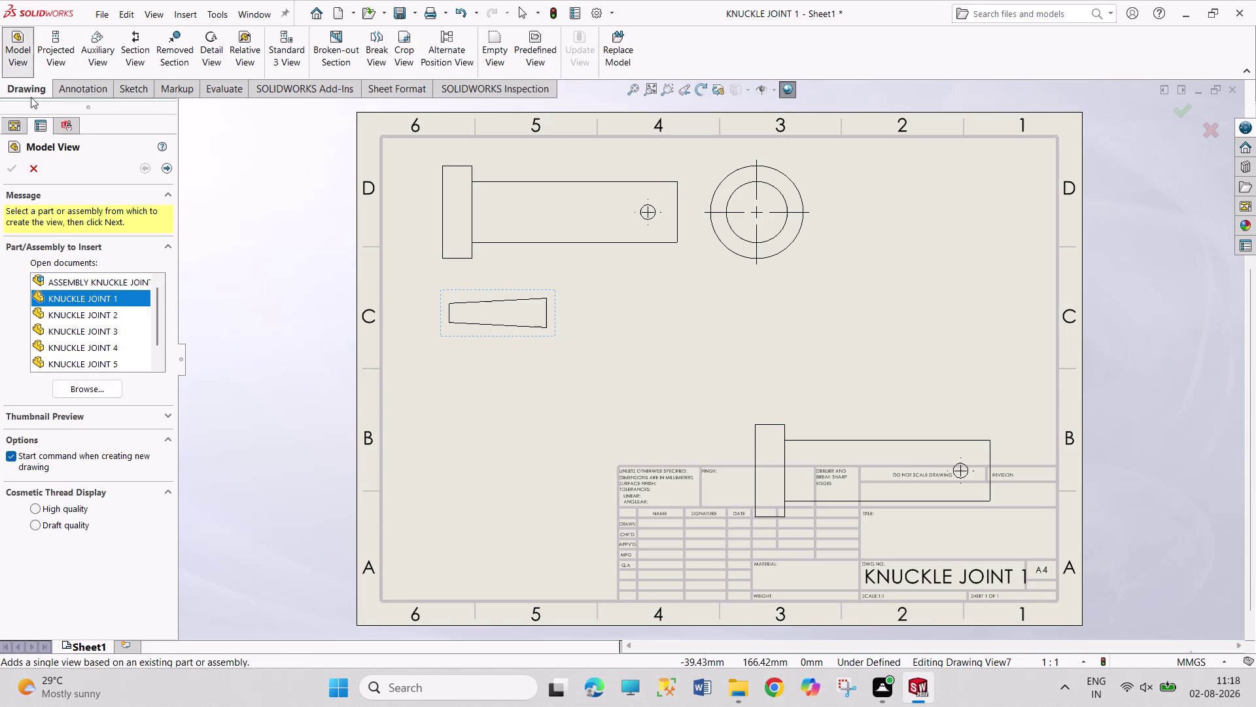
Place KNUCKLE JOINT 3's Front circular collar view at lower left with a side view right of it.
click(99, 393)
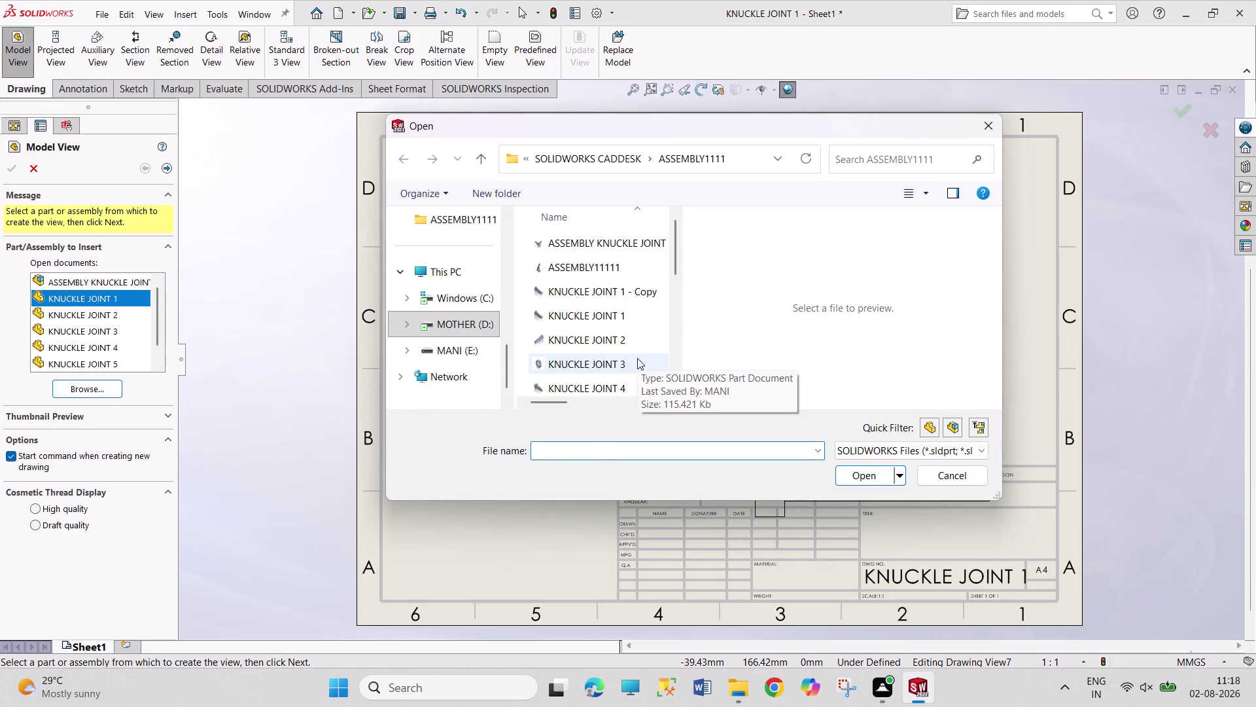
click(637, 358)
click(856, 474)
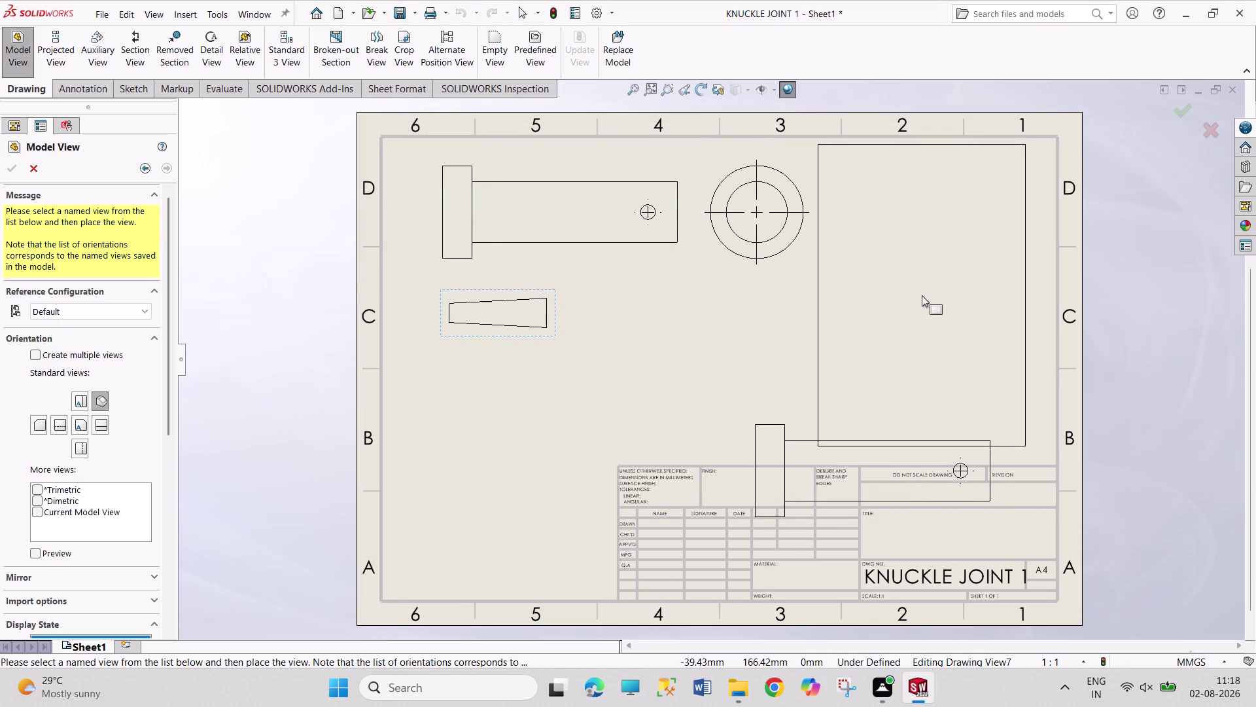
click(79, 421)
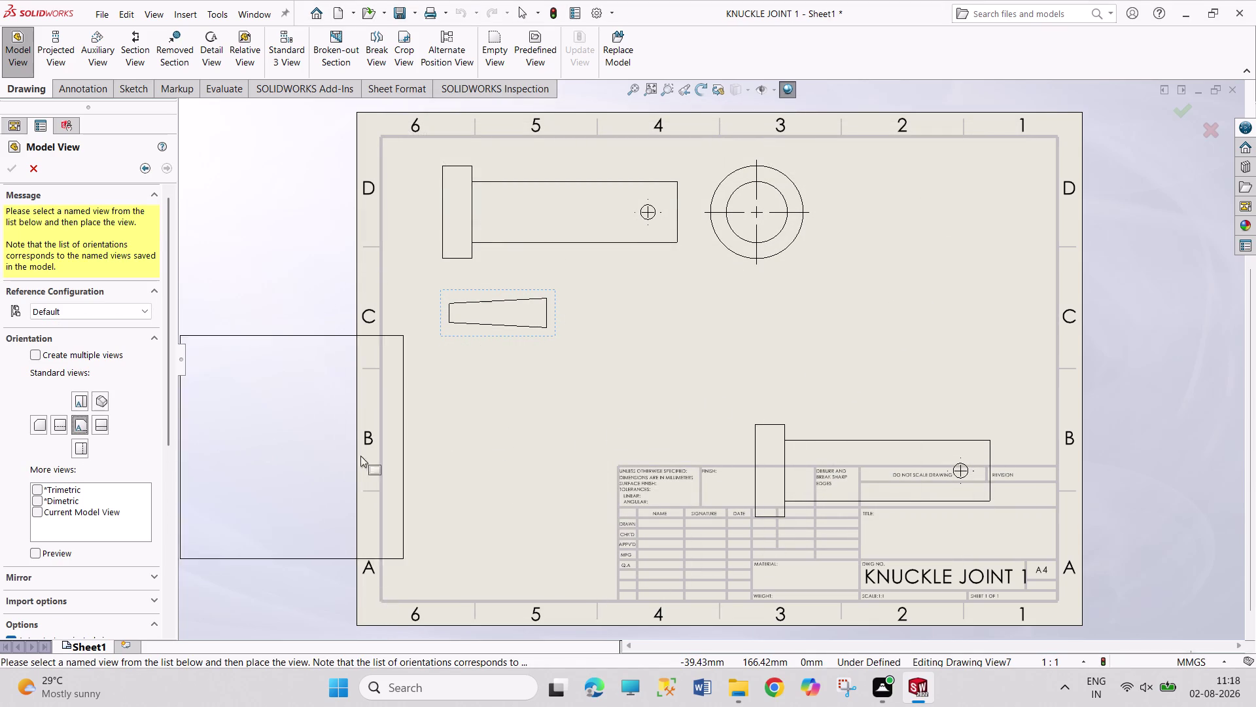
click(505, 475)
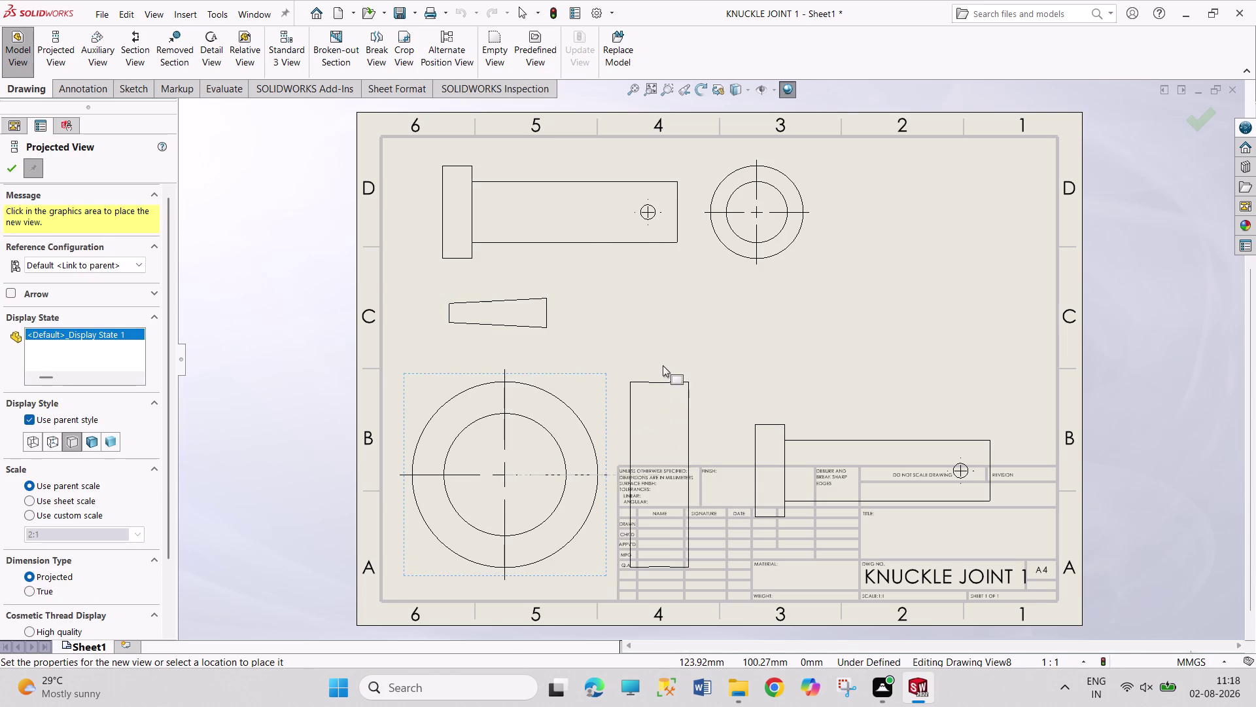
click(664, 412)
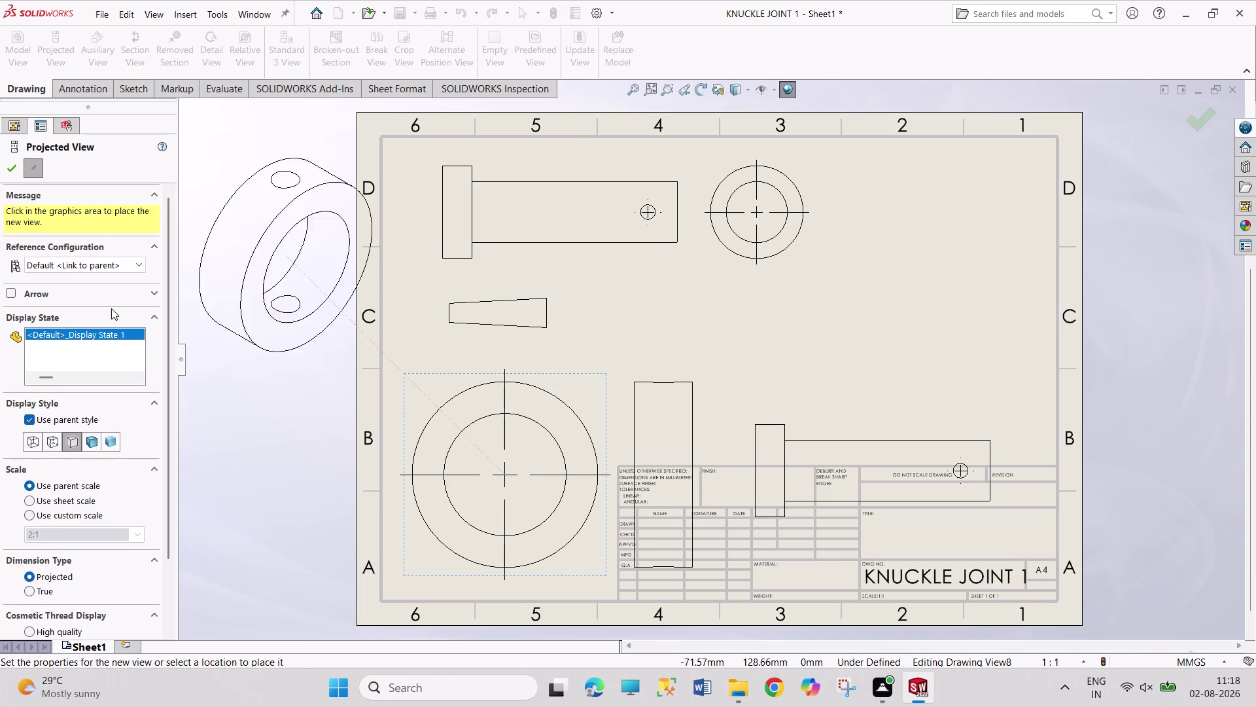
click(8, 166)
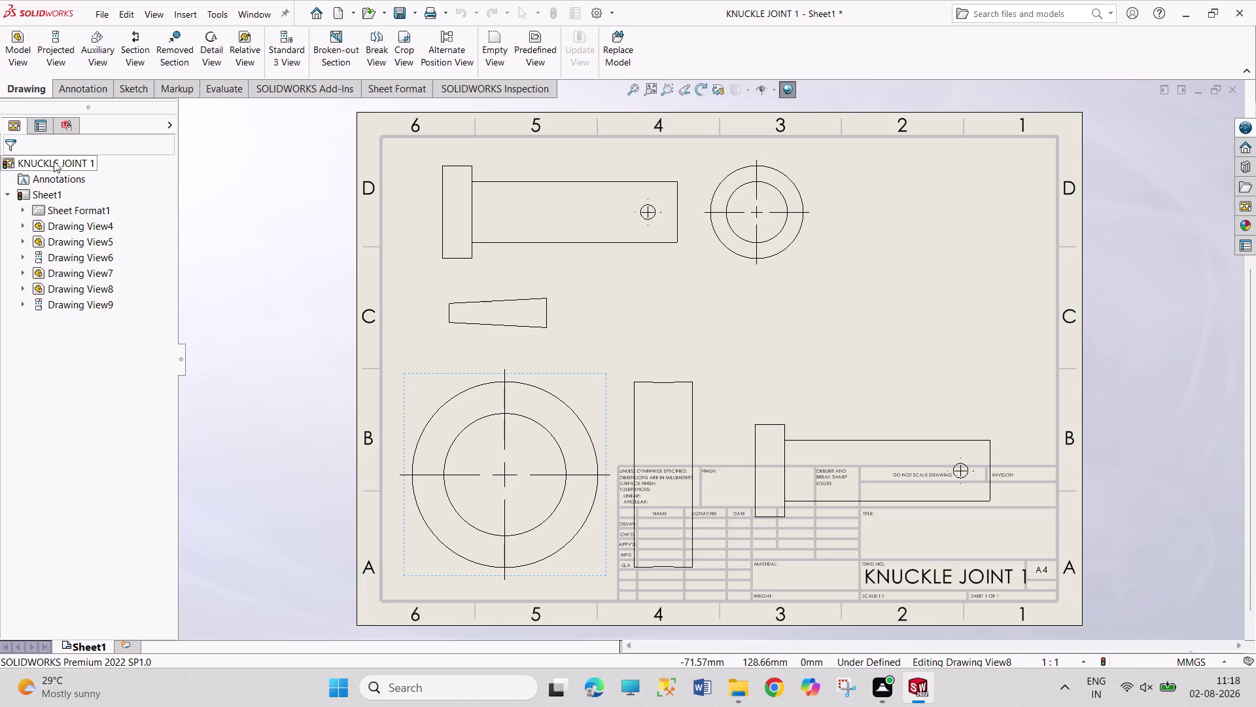
click(21, 59)
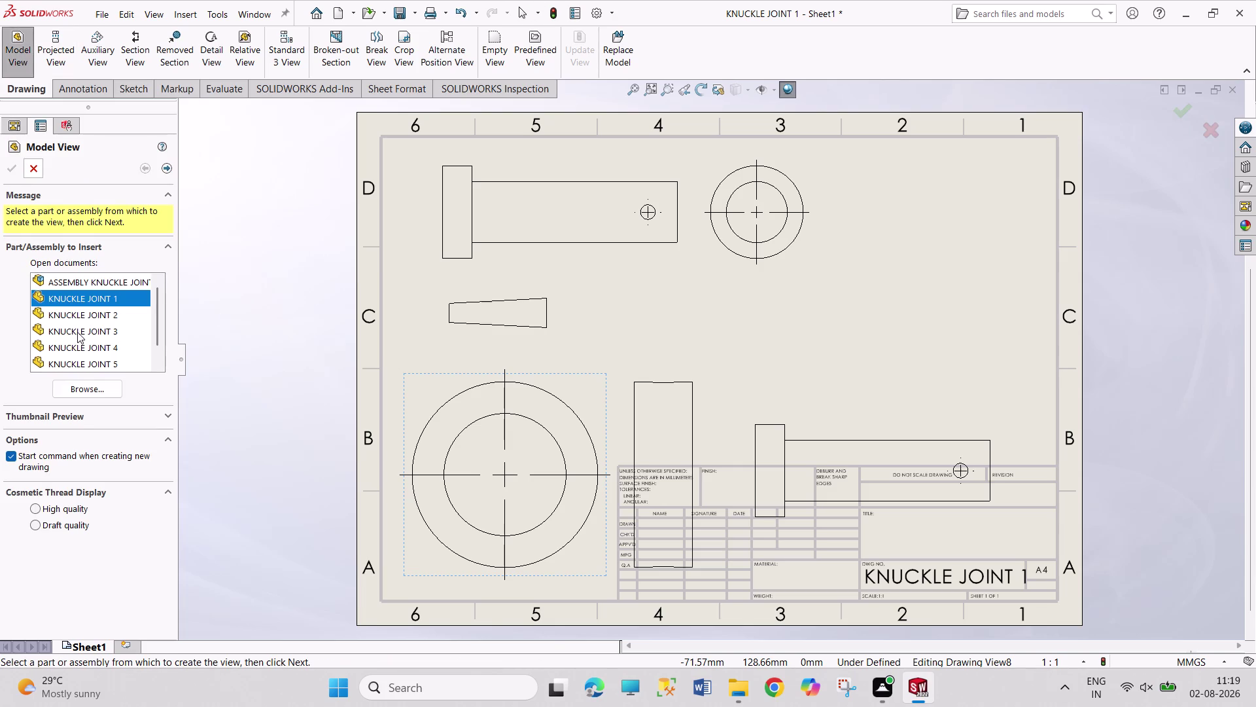
Place KNUCKLE JOINT 4's eye rod view at top right with a projected view beneath it.
click(89, 388)
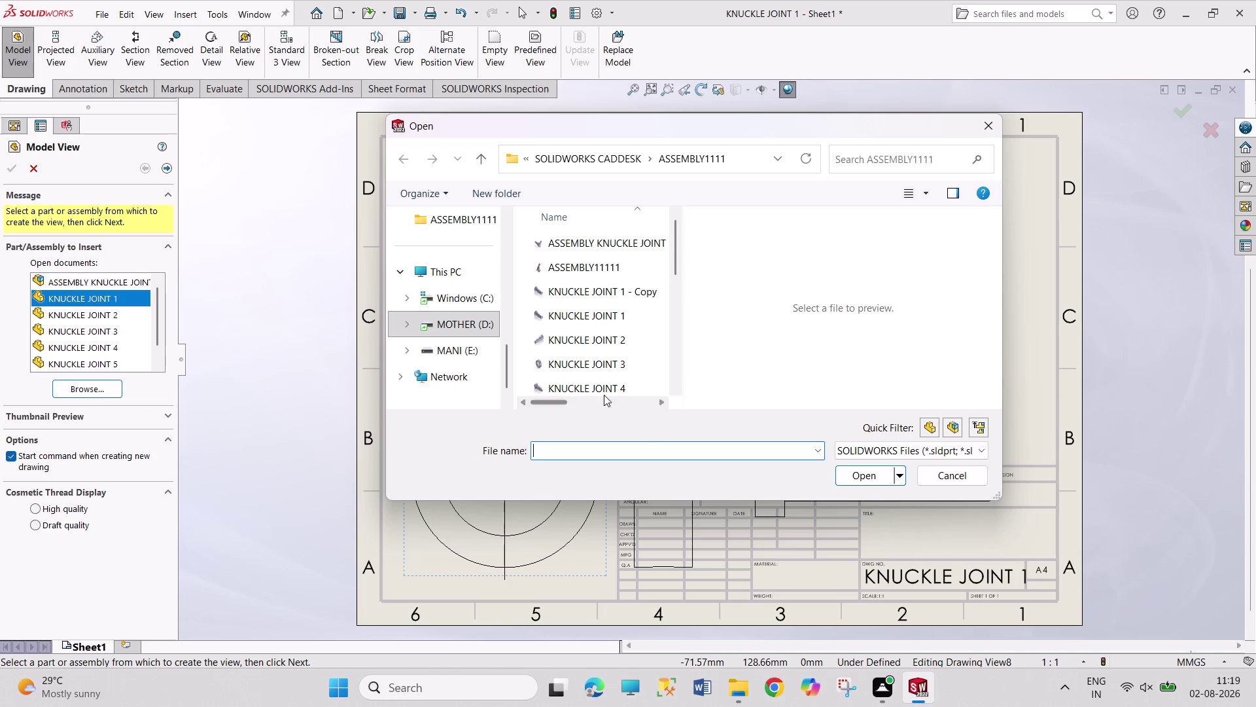
click(629, 388)
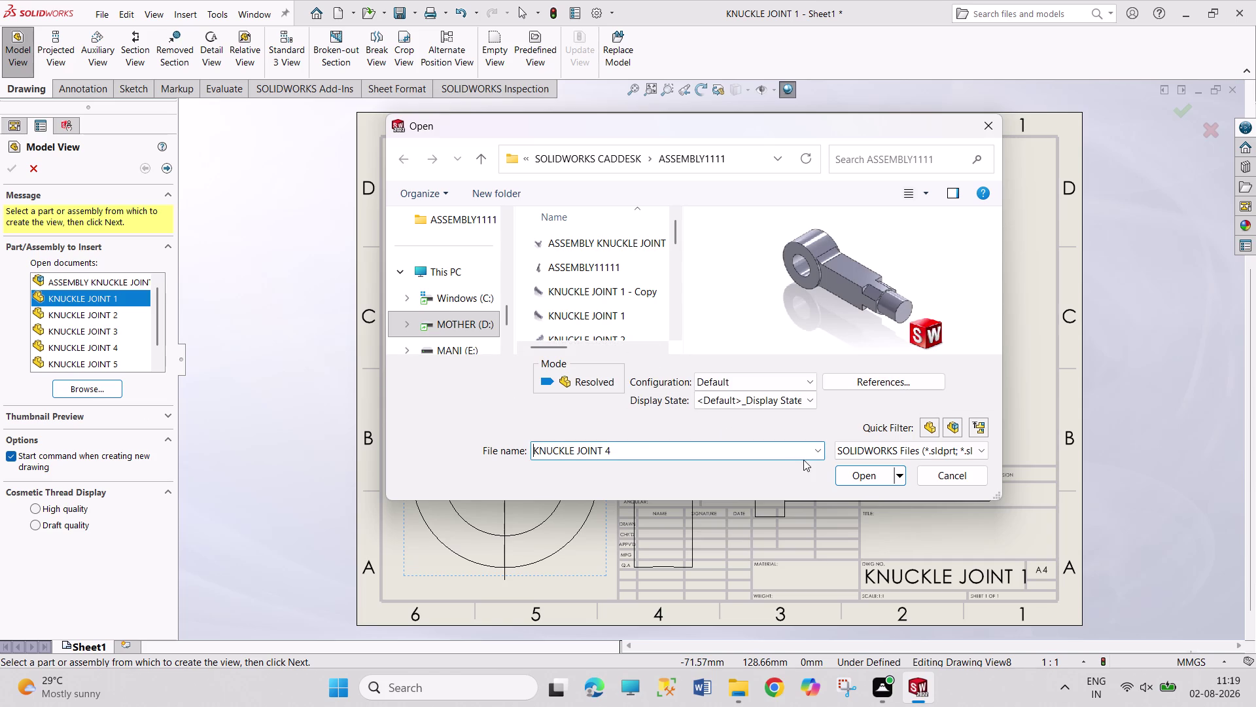
click(877, 472)
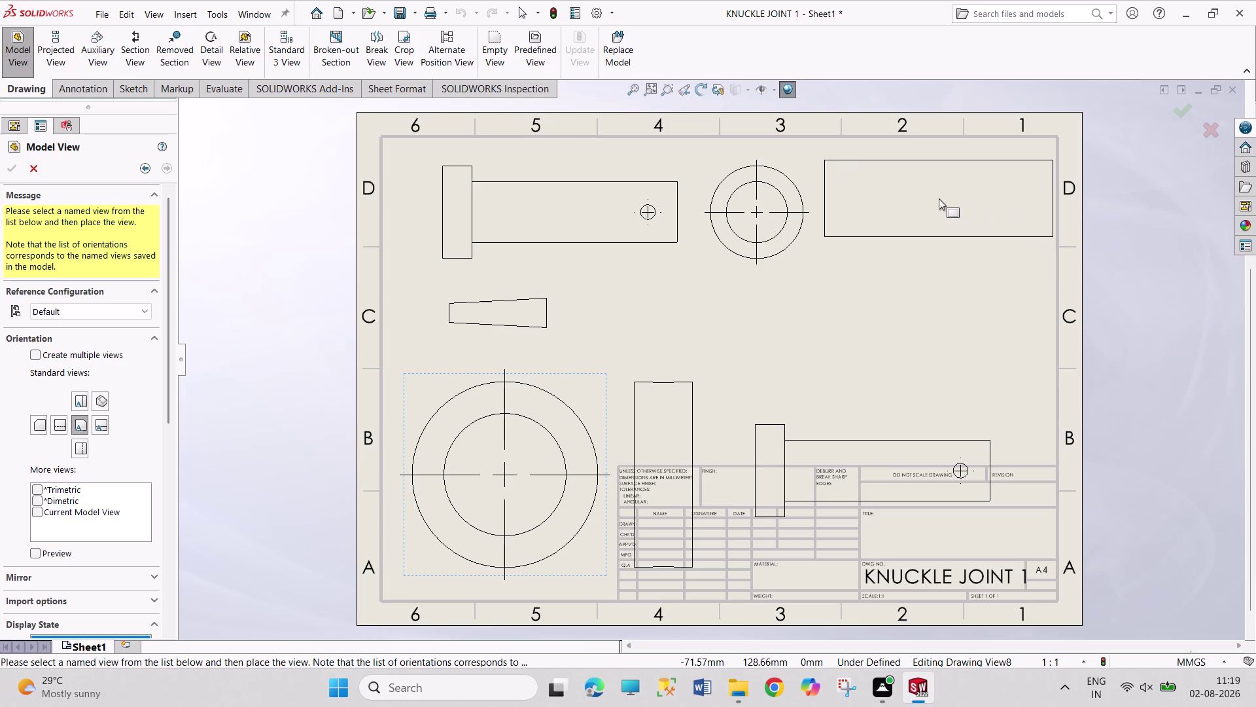
click(939, 199)
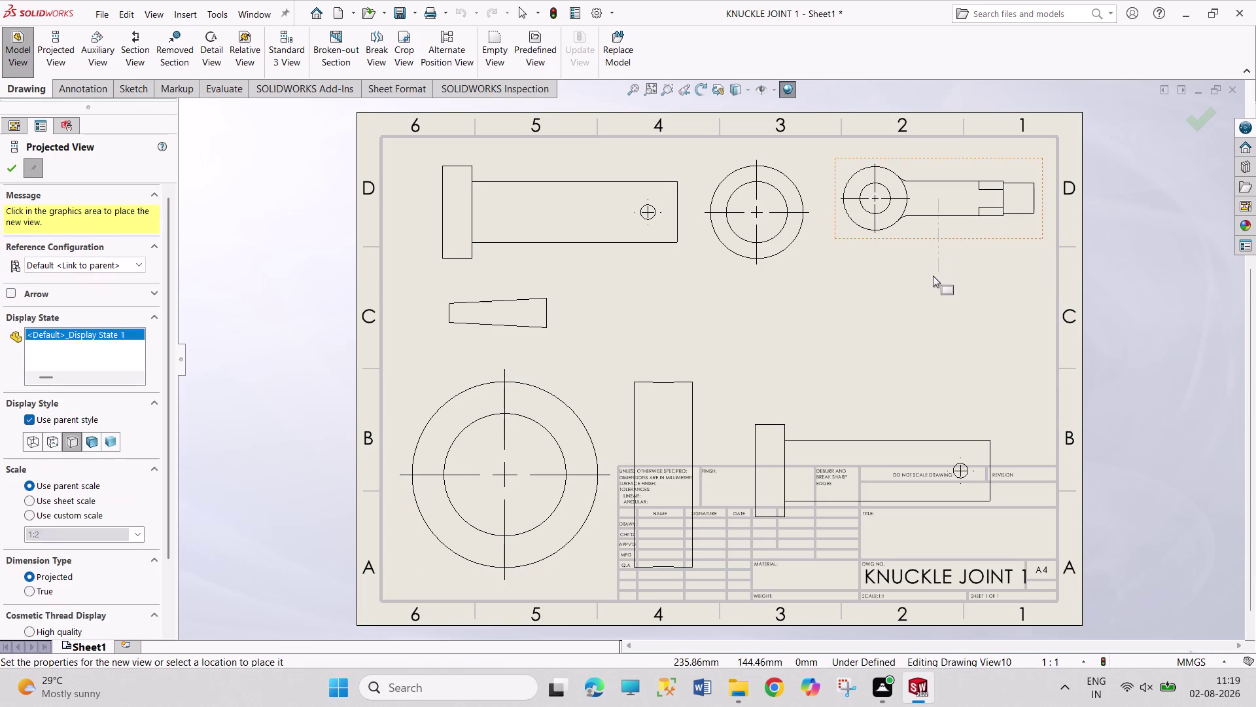
click(932, 283)
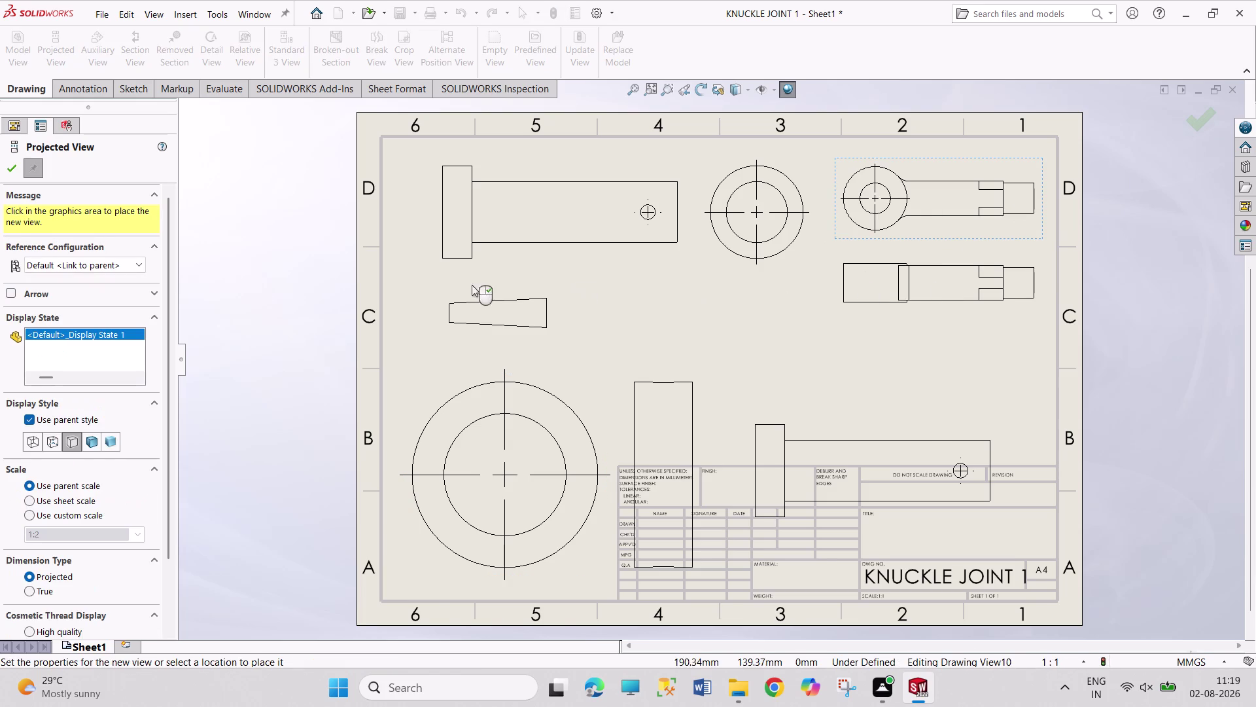
click(15, 168)
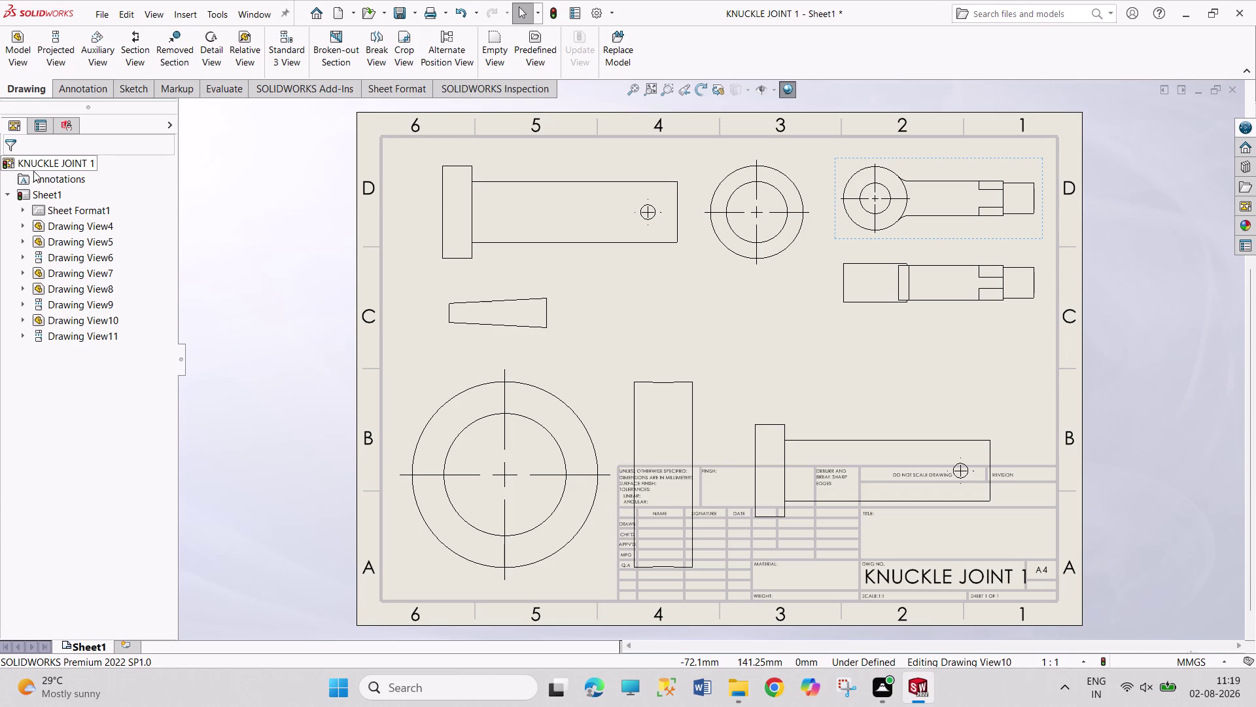
click(29, 58)
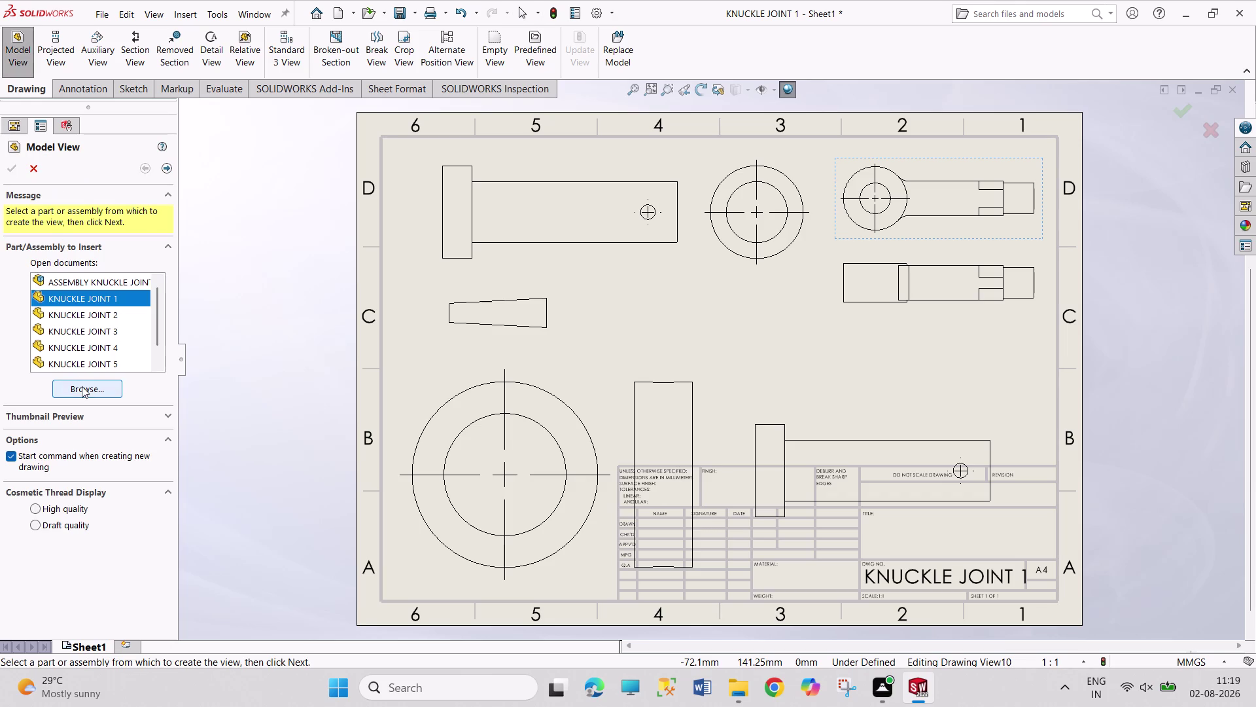
Open KNUCKLE JOINT 5 and place its fork as a flat view at the sheet's right.
click(82, 386)
scroll(down, 3)
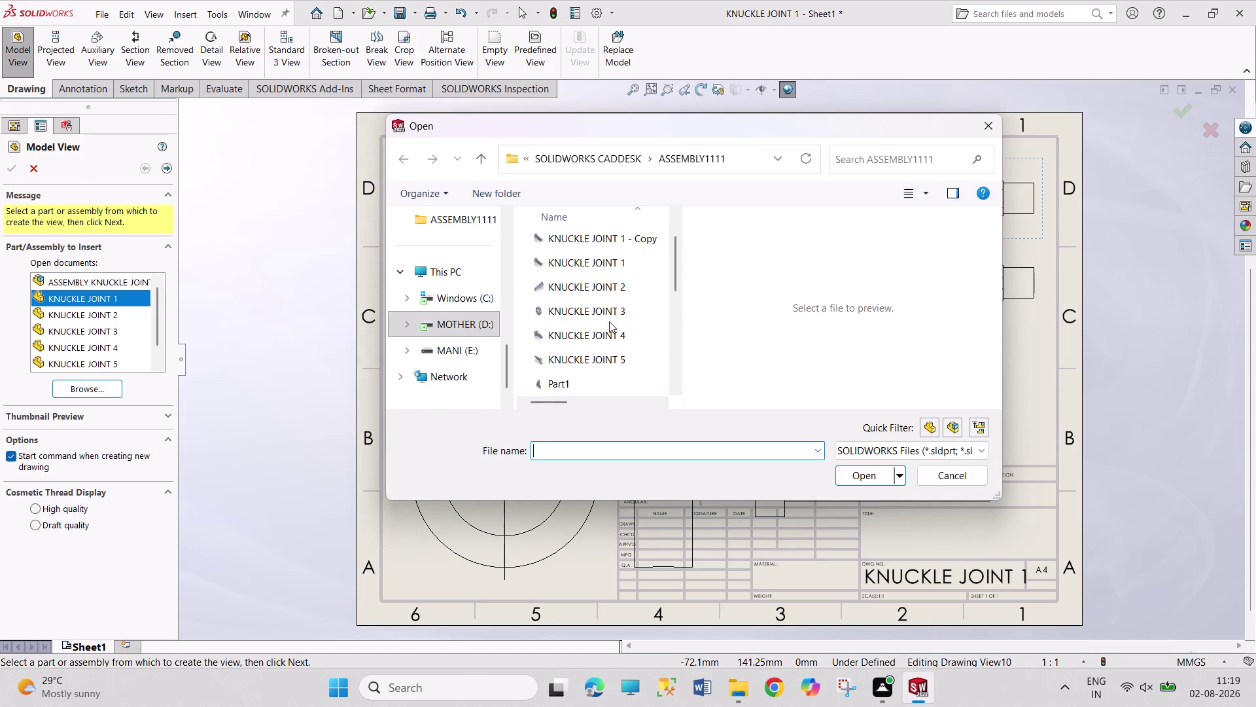
click(611, 358)
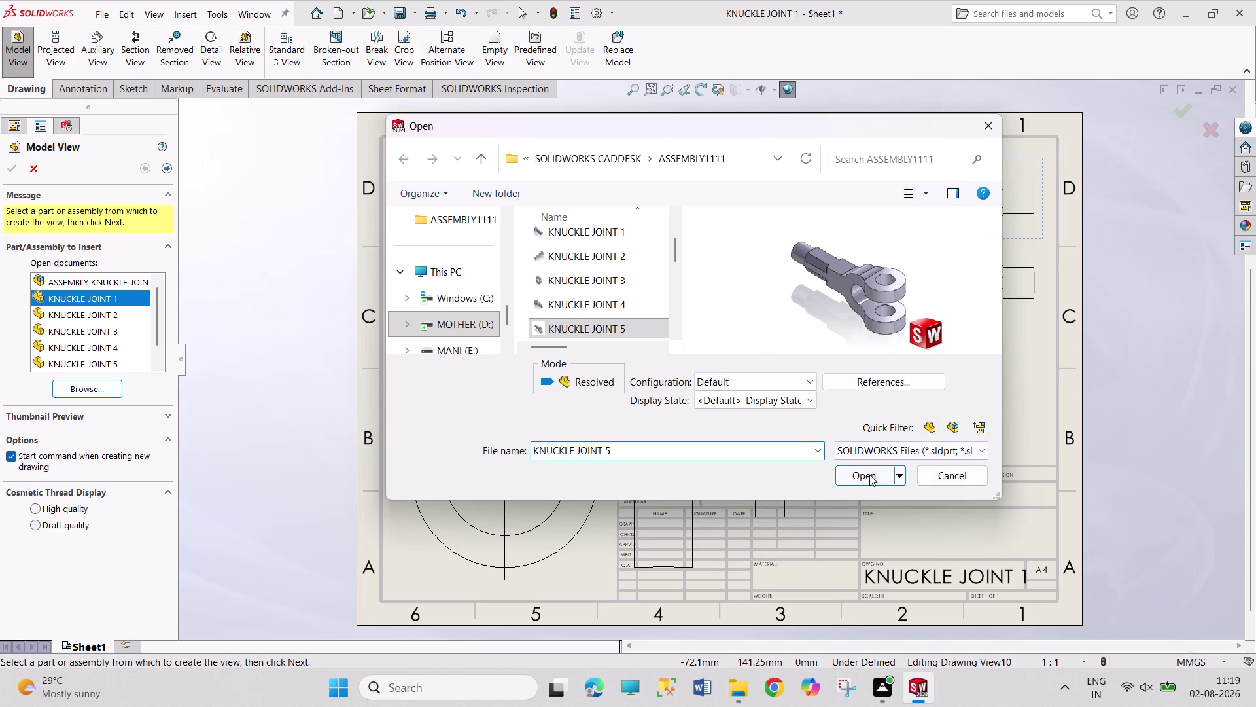
click(870, 474)
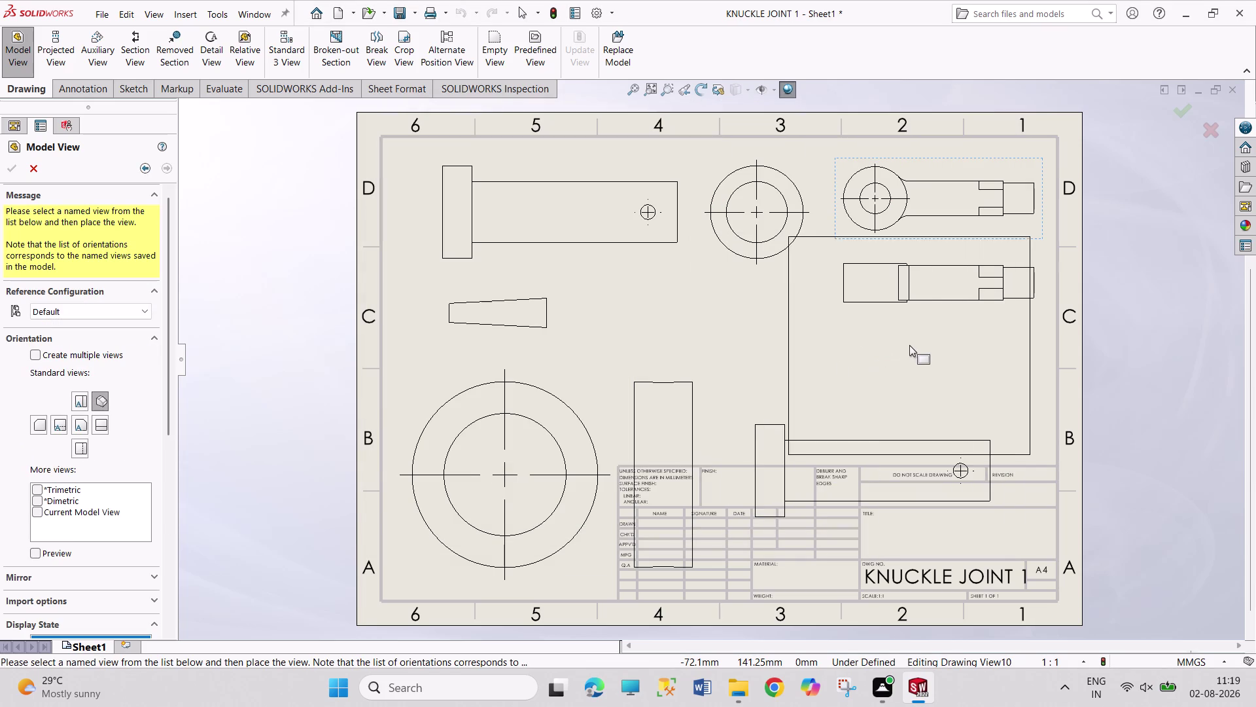
click(945, 322)
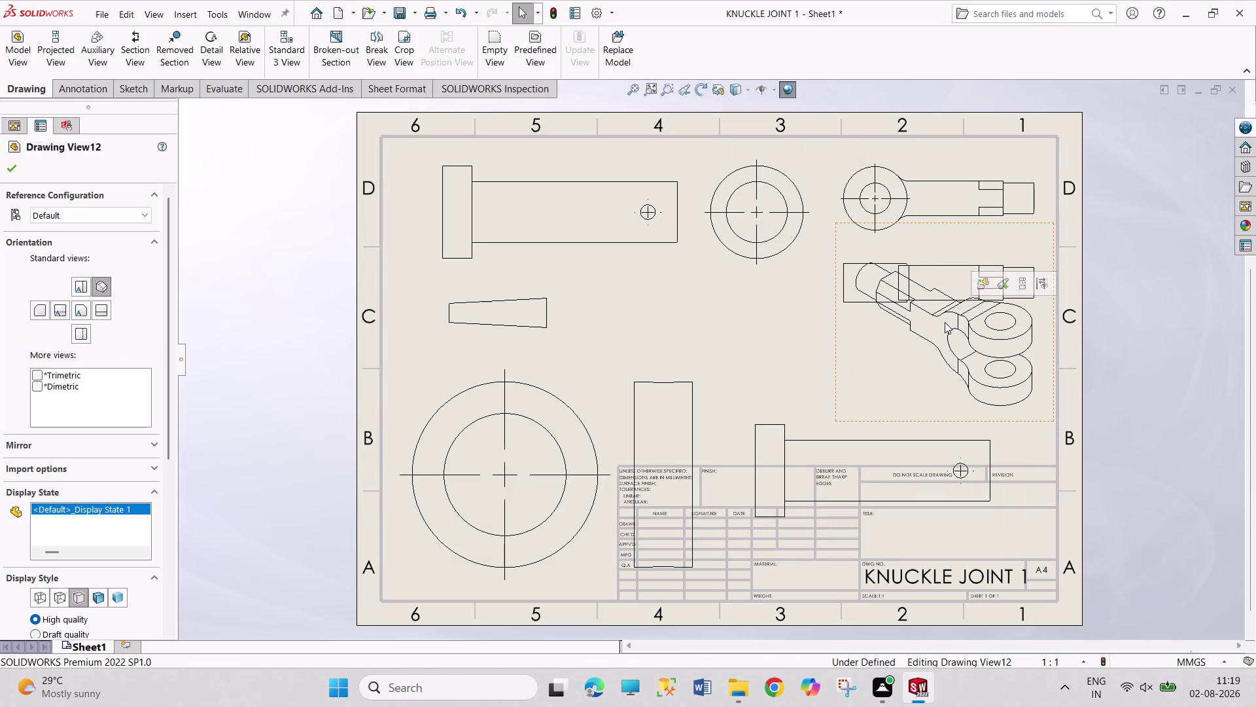
click(81, 311)
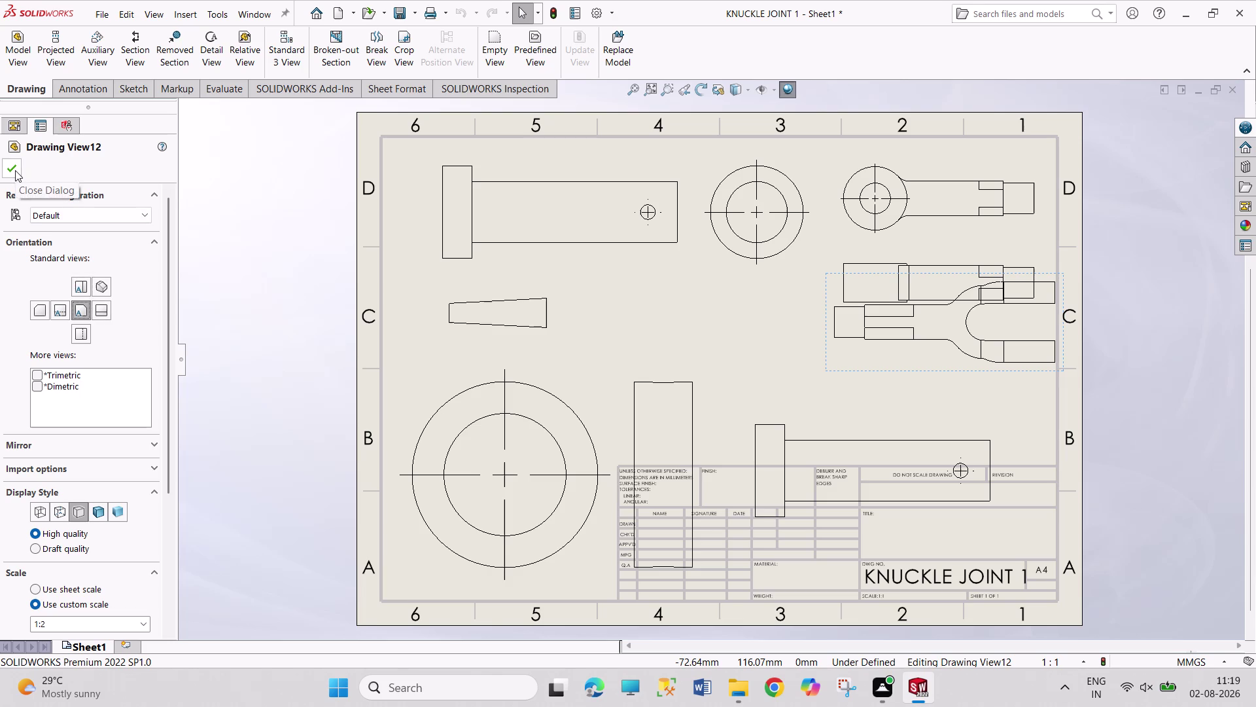
click(102, 314)
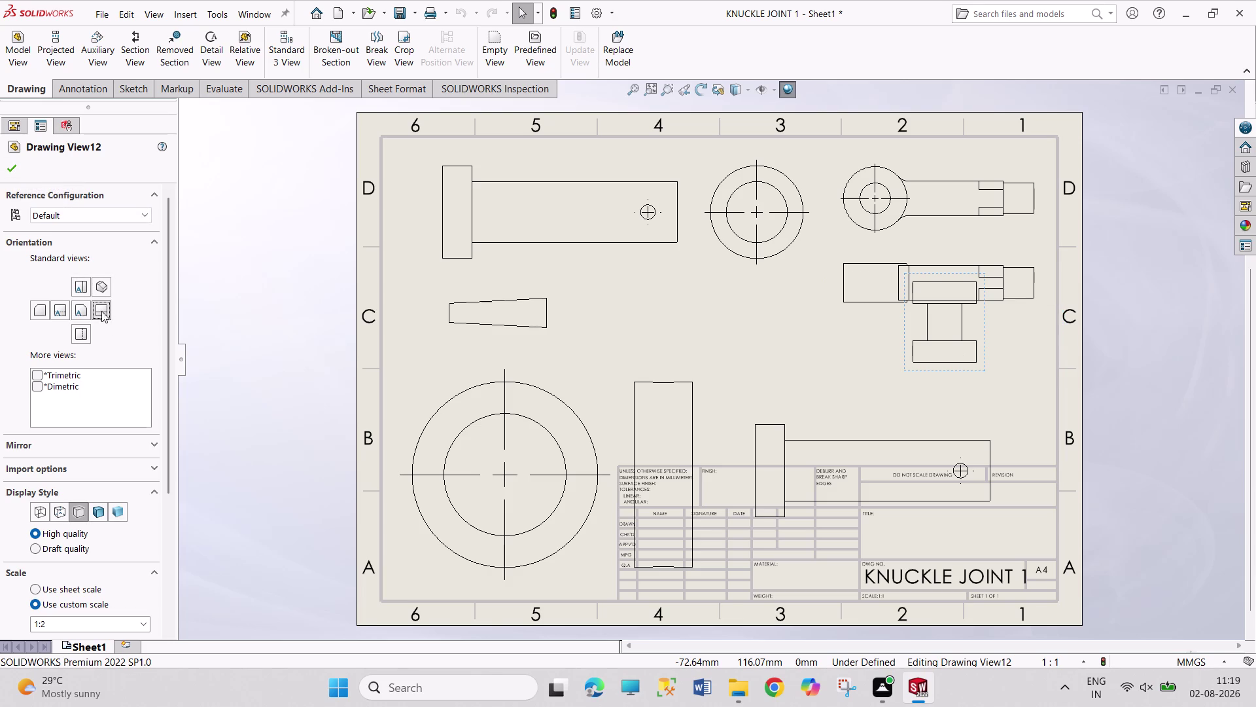
click(78, 308)
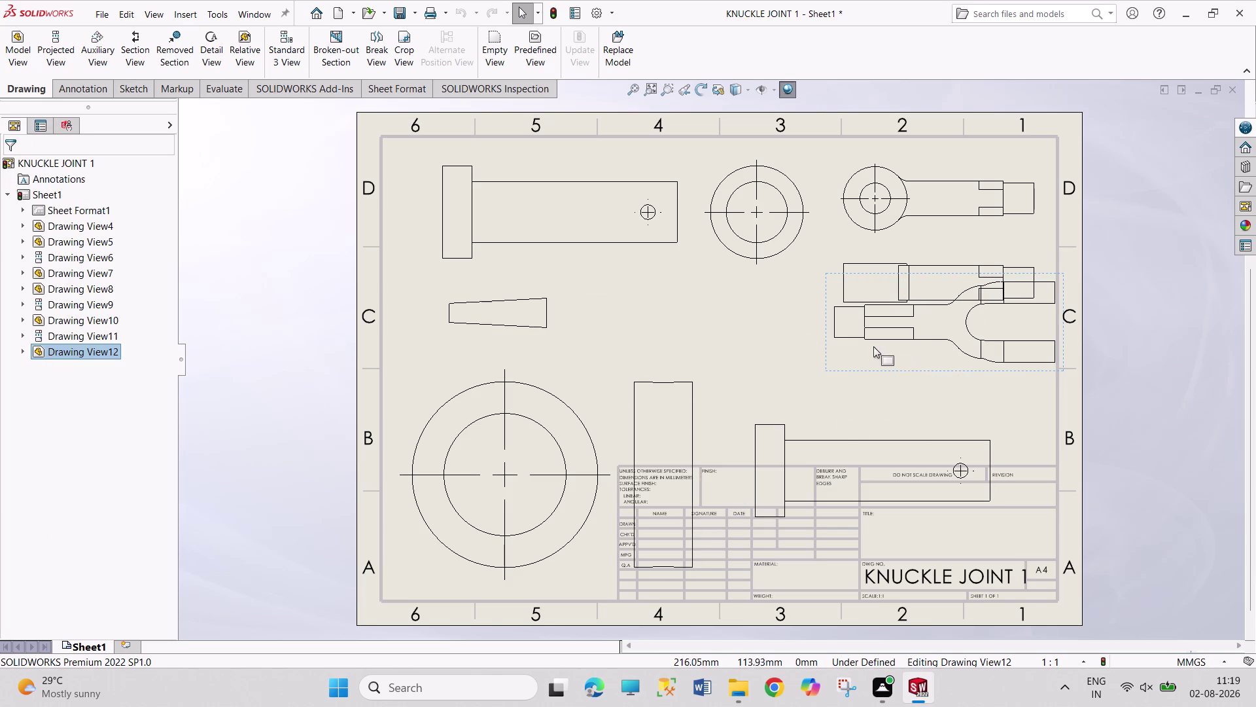
Add a projected view below the KNUCKLE JOINT 5 fork view.
click(65, 54)
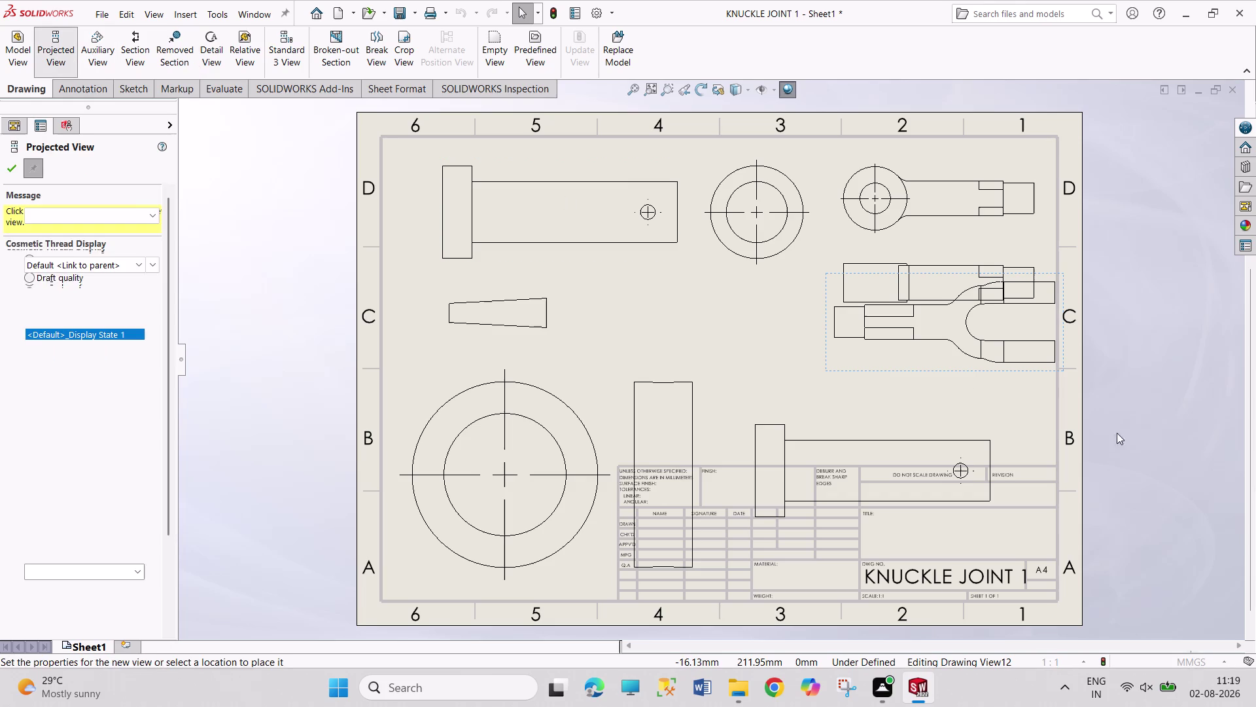
click(984, 404)
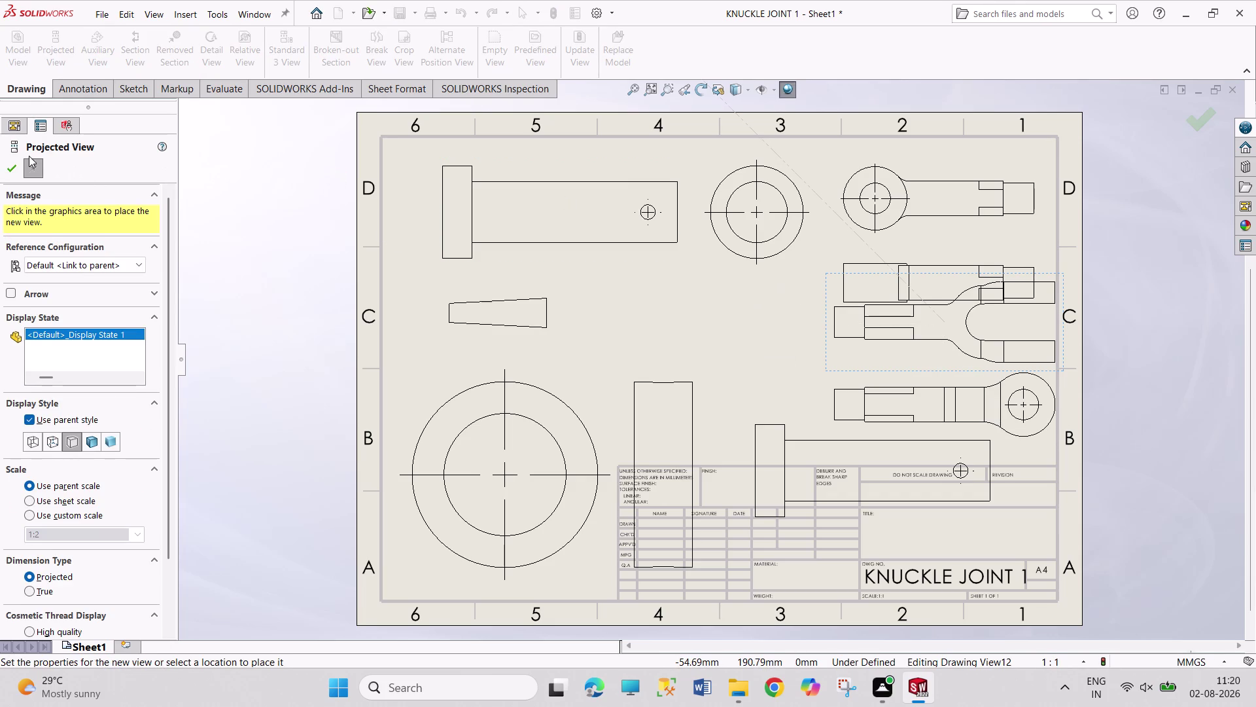
click(12, 168)
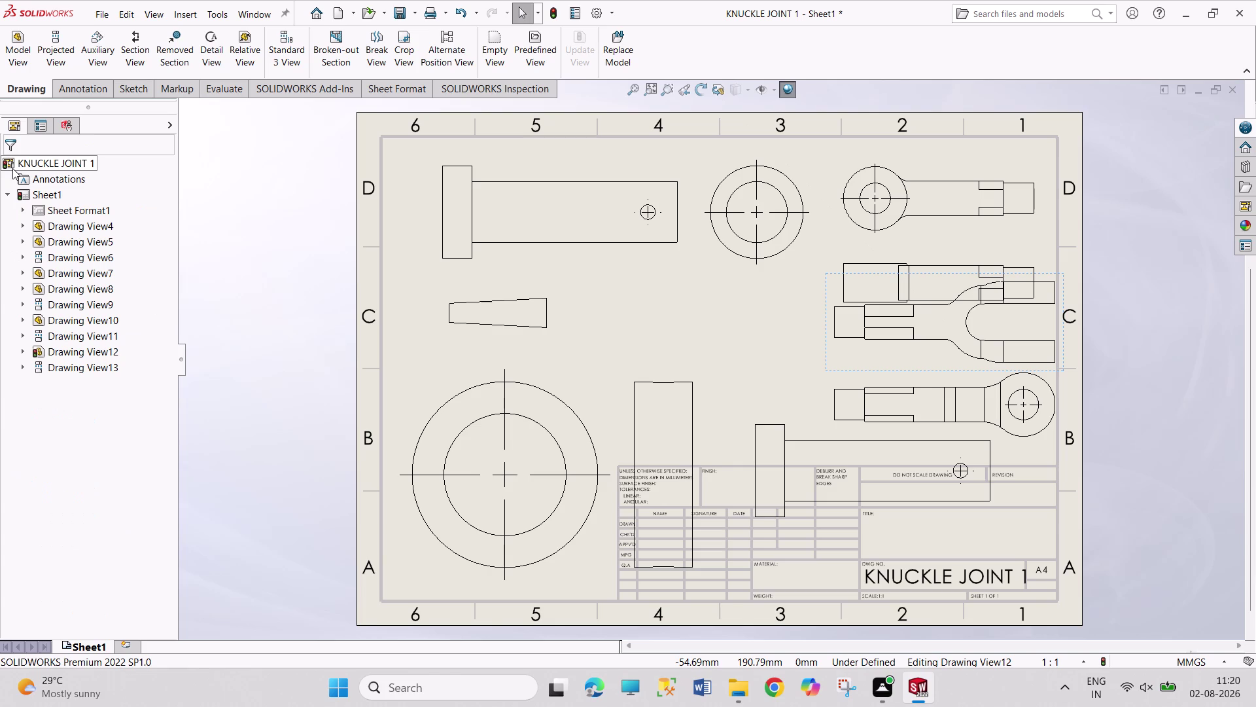
click(13, 53)
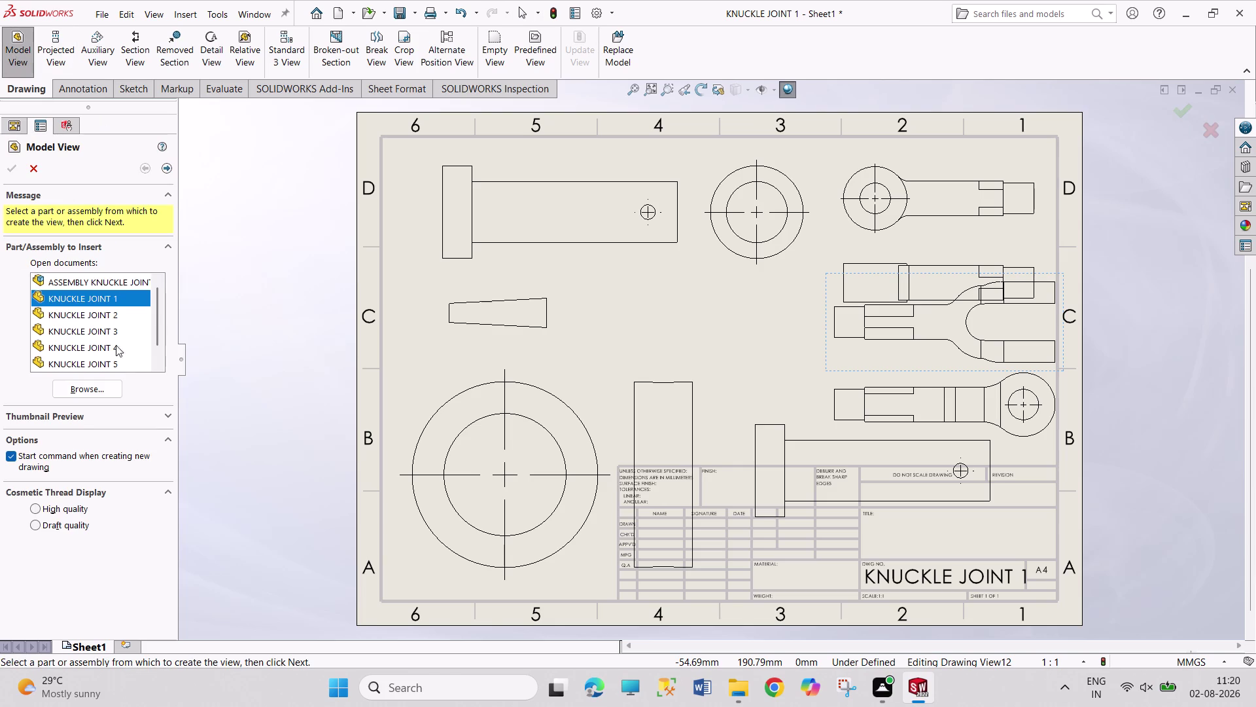
Open ASSEMBLY KNUCKLE JOINT and place an isometric view at sheet centre as Drawing View14.
click(103, 387)
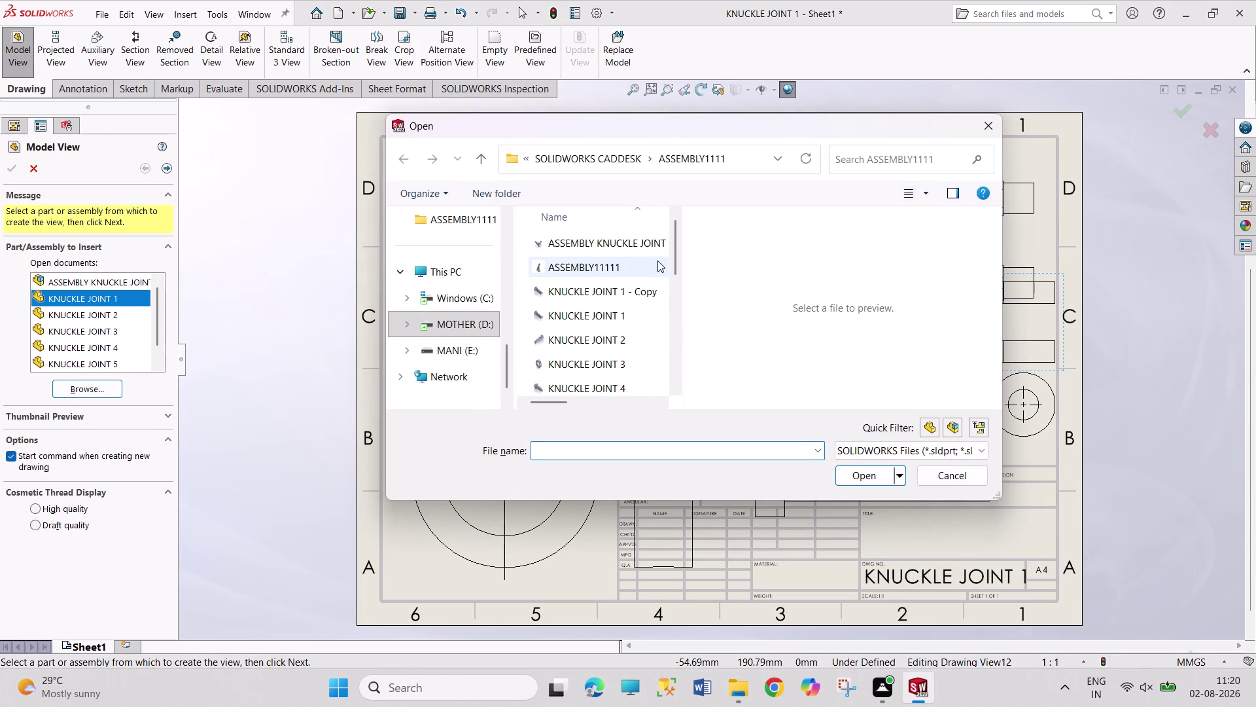
click(638, 247)
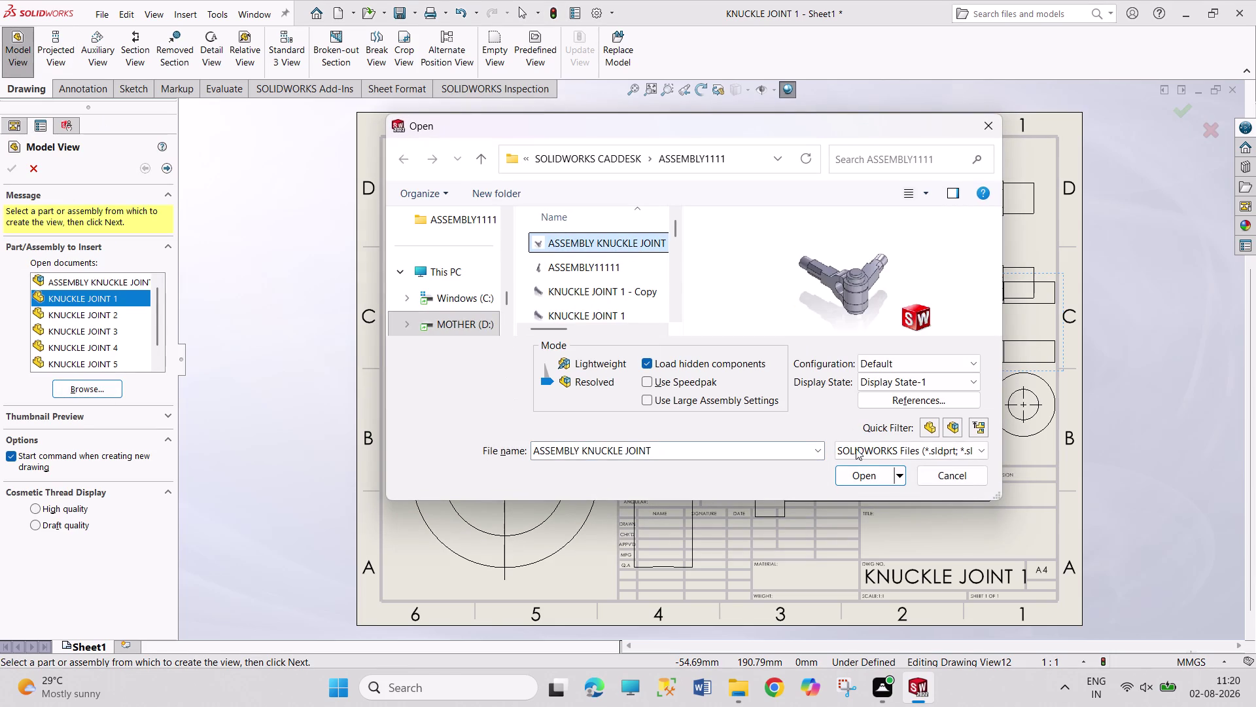
click(864, 475)
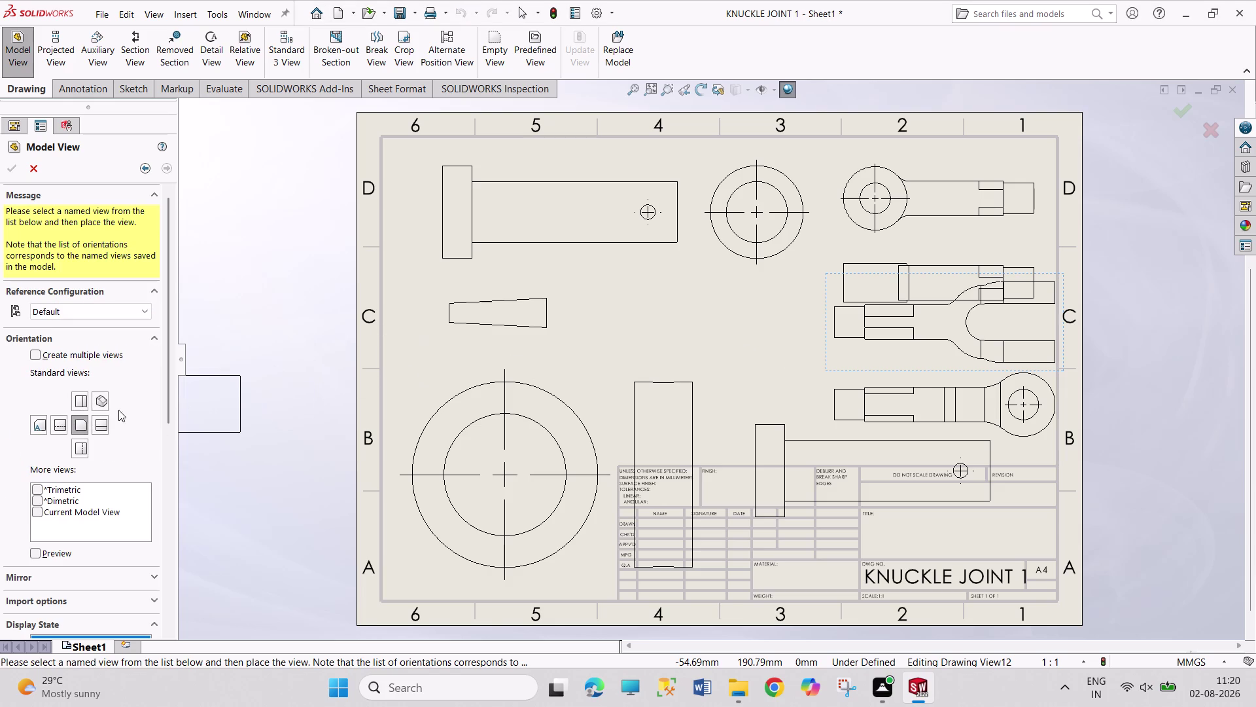
click(102, 405)
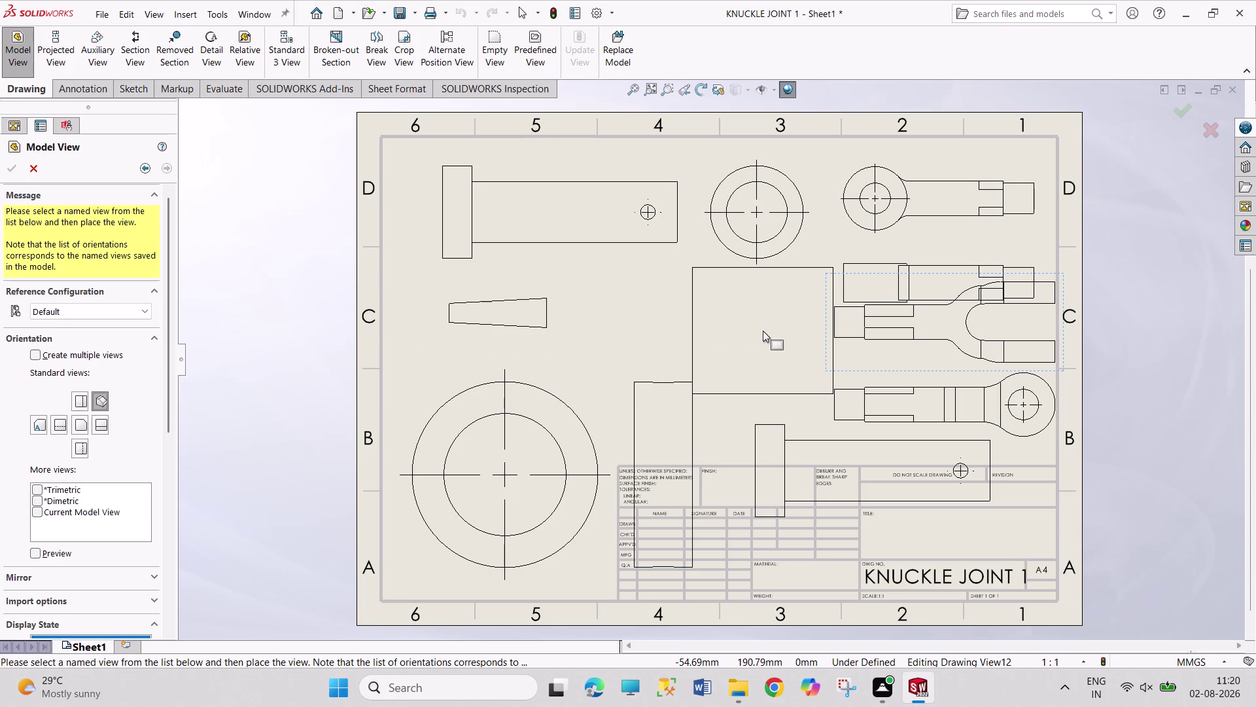
click(763, 331)
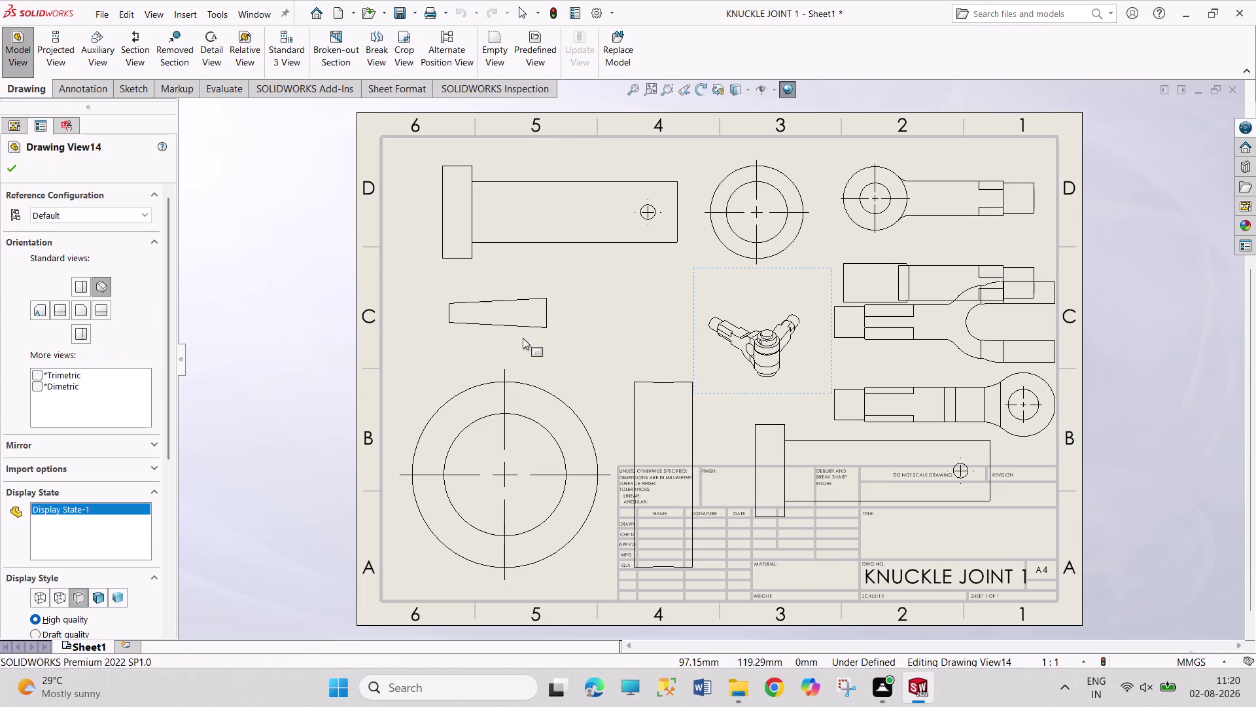
click(9, 171)
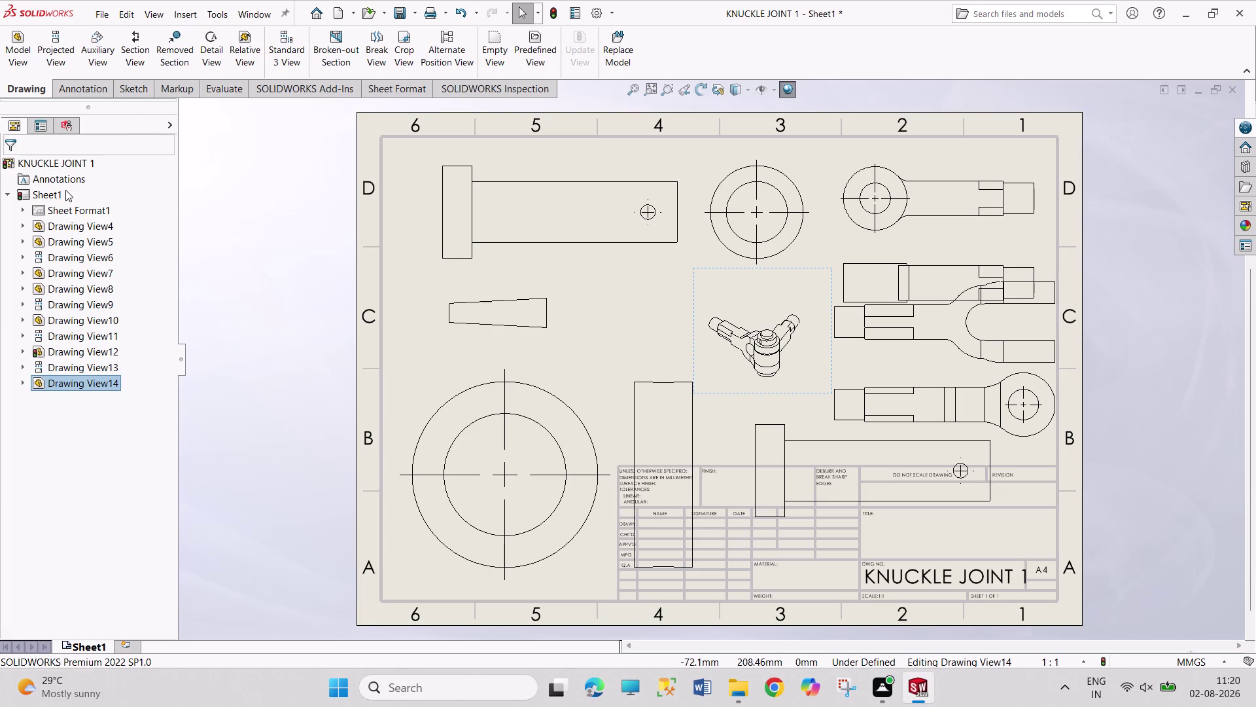
right_click(59, 179)
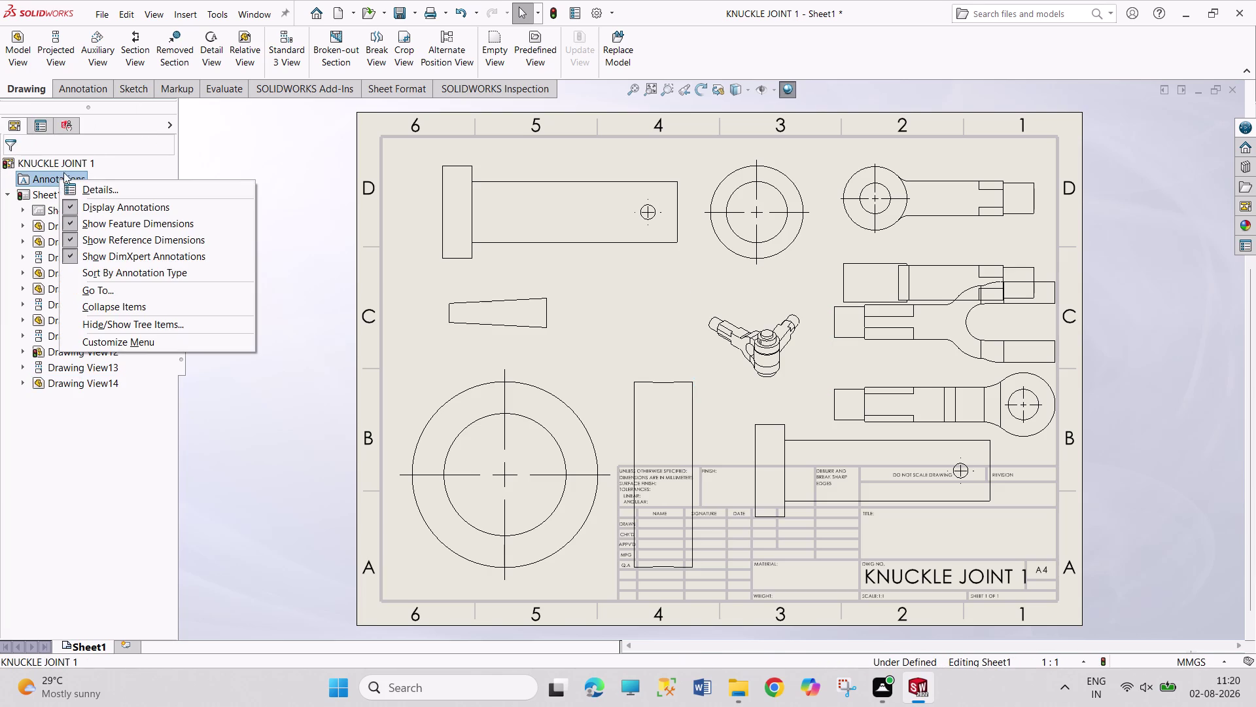
Set the Sheet1 scale to 1:5 in its Properties.
right_click(47, 193)
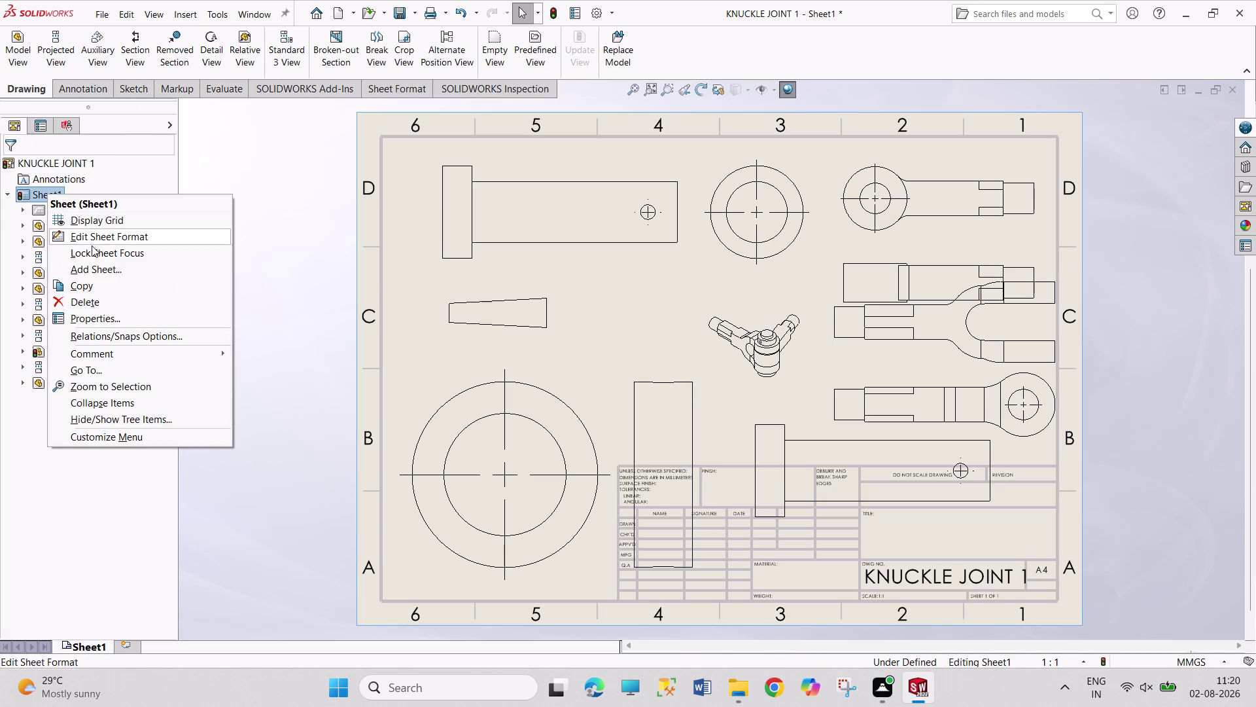
click(135, 317)
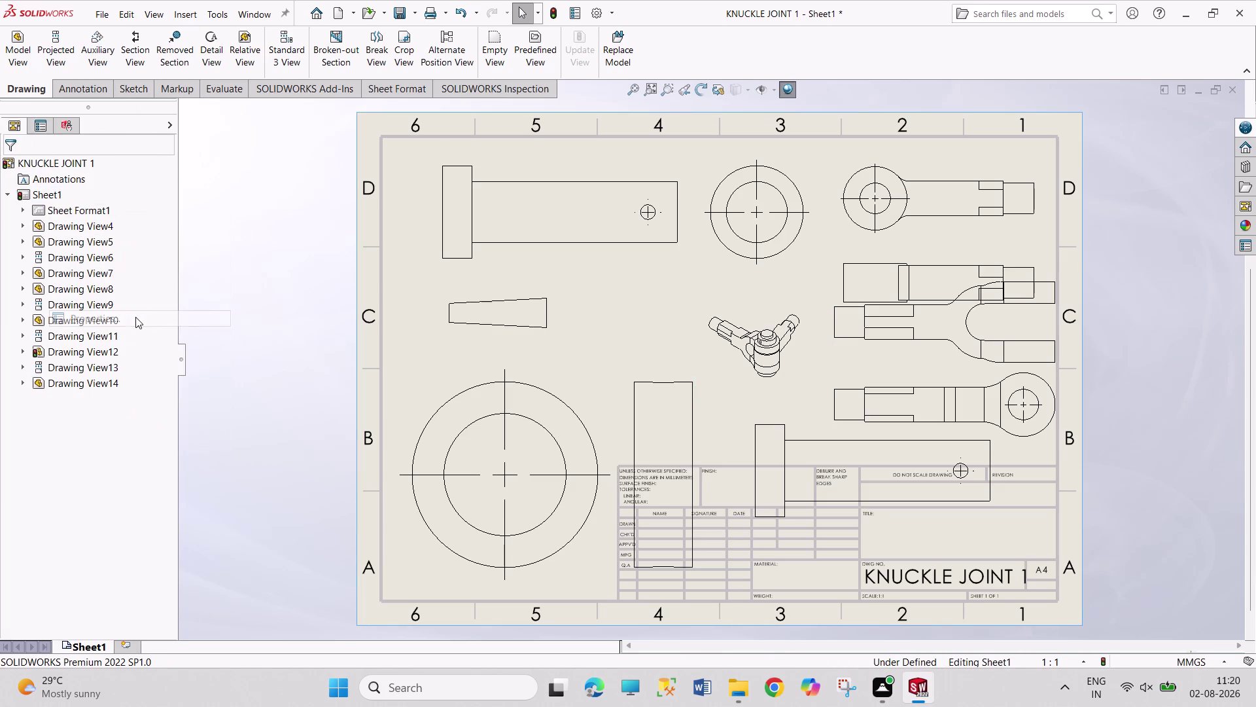
drag(536, 224, 482, 214)
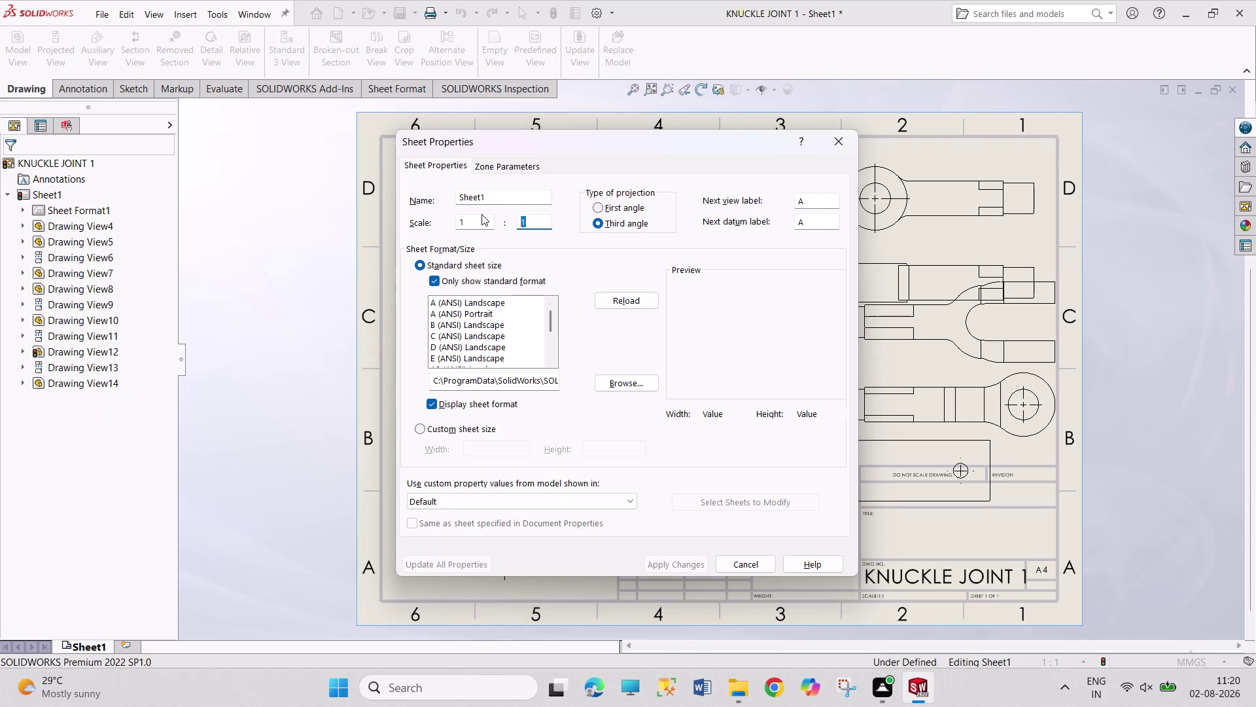
key(5)
key(Return)
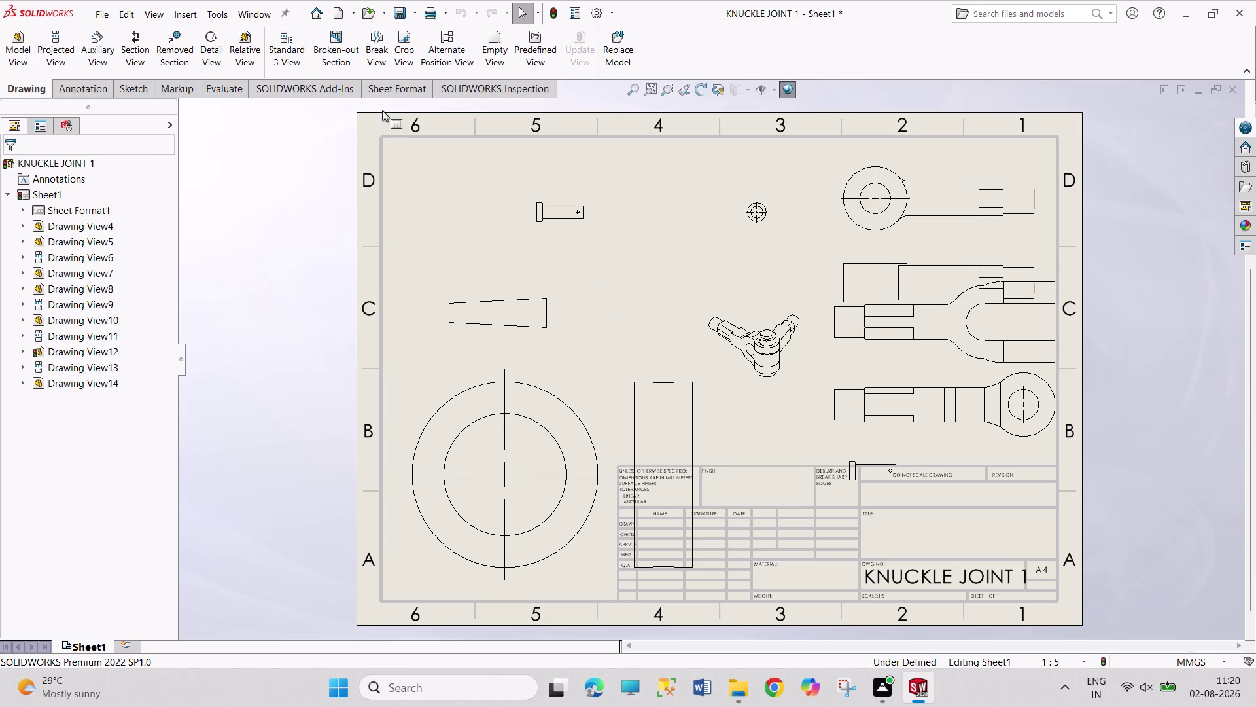
Undo the last three changes to the drawing.
click(551, 12)
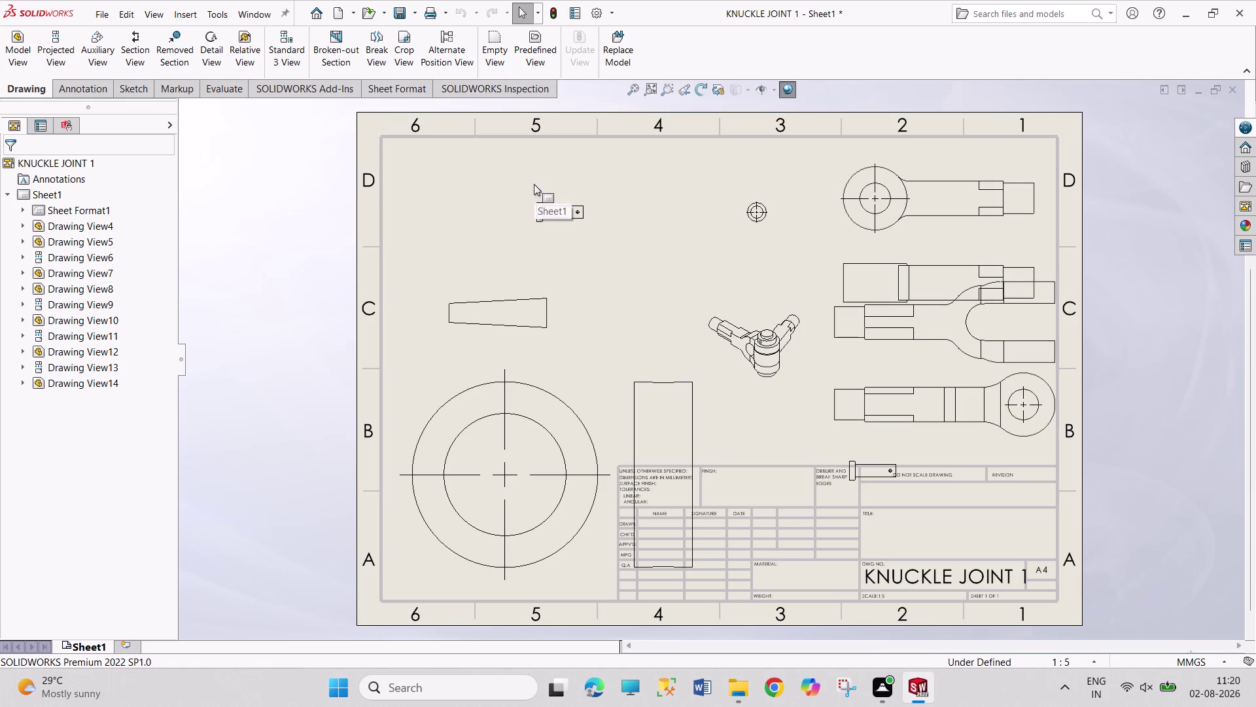
key(ctrl+z)
key(ctrl+z)
key(ctrl+z)
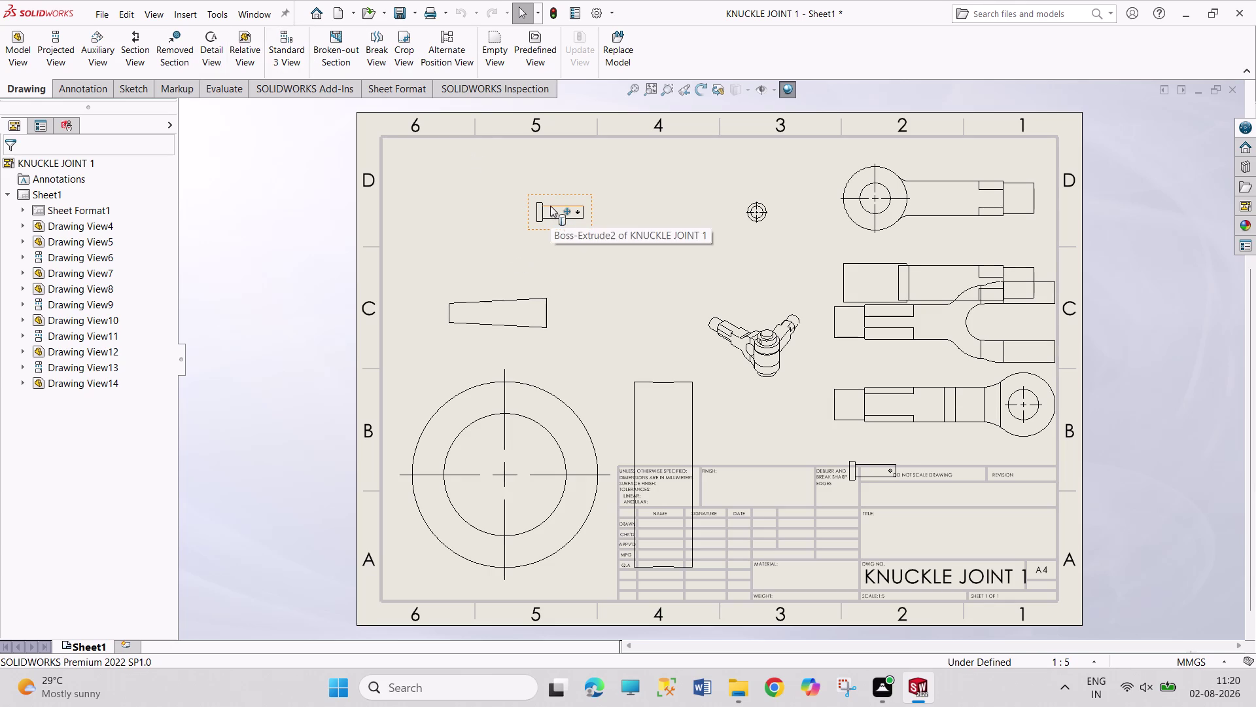
Regroup the pin, circle, tapered and rectangle views higher at the upper left.
drag(539, 226, 538, 226)
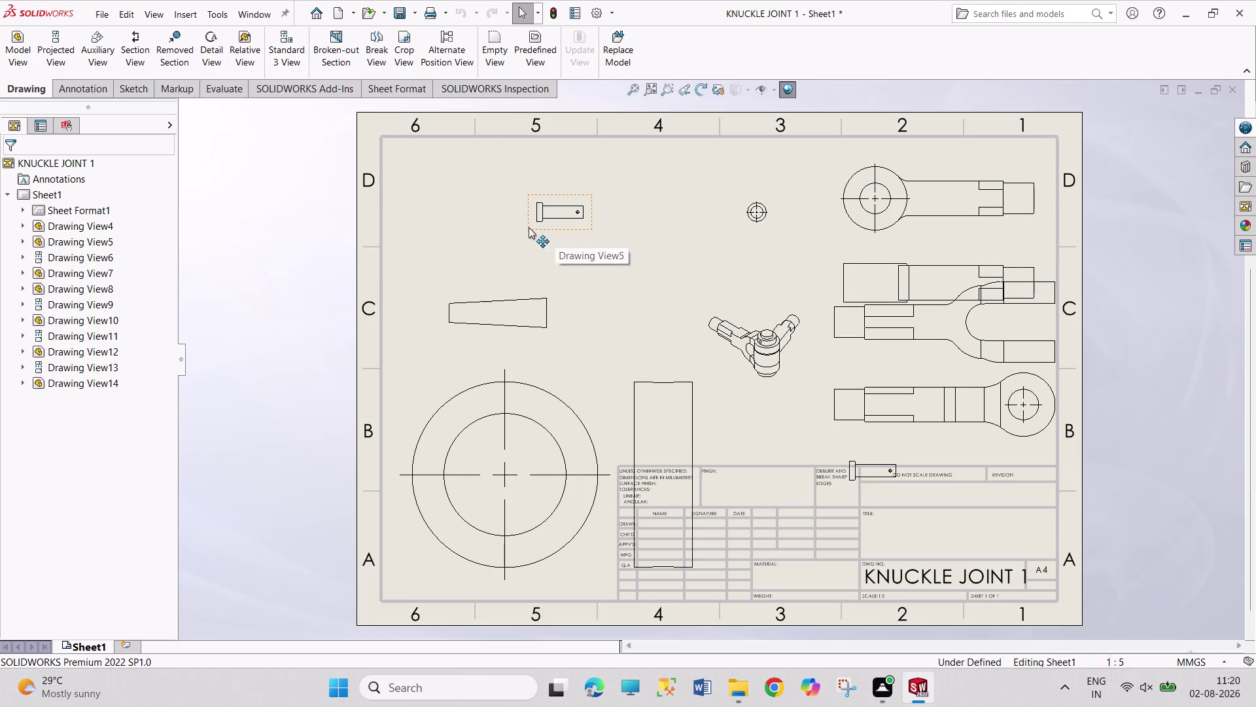
drag(538, 226, 424, 191)
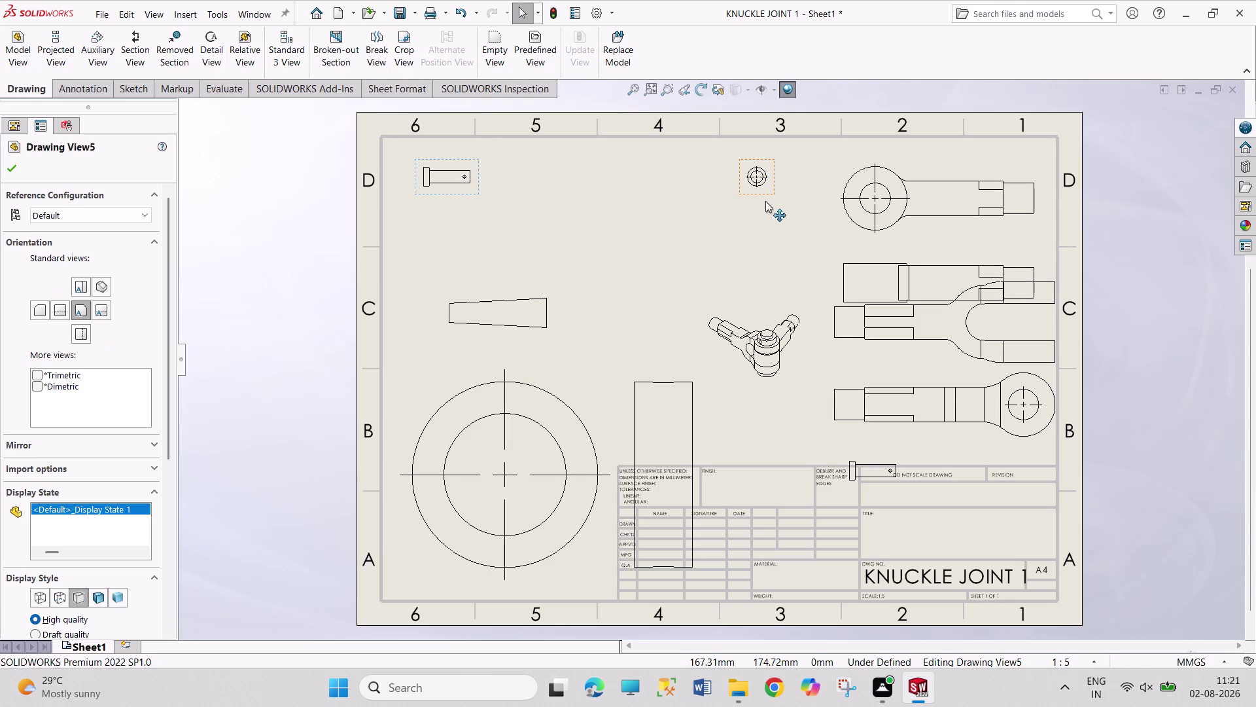
drag(773, 192, 552, 193)
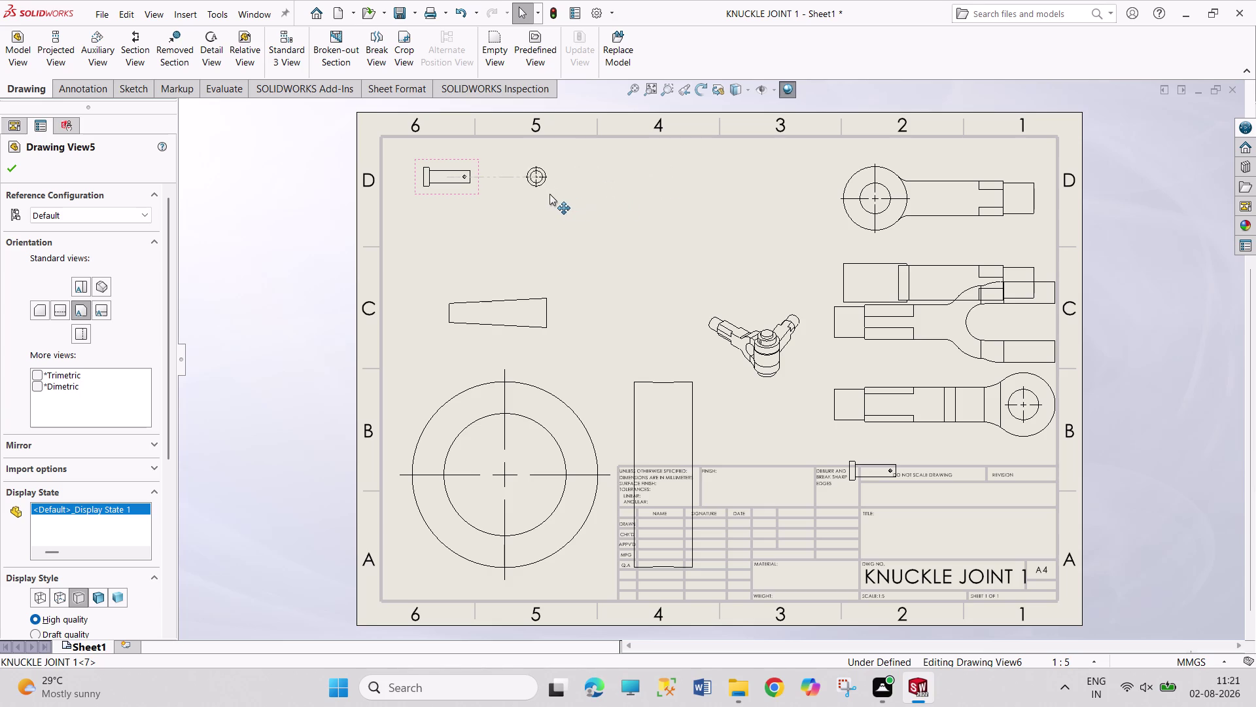
drag(551, 194, 543, 194)
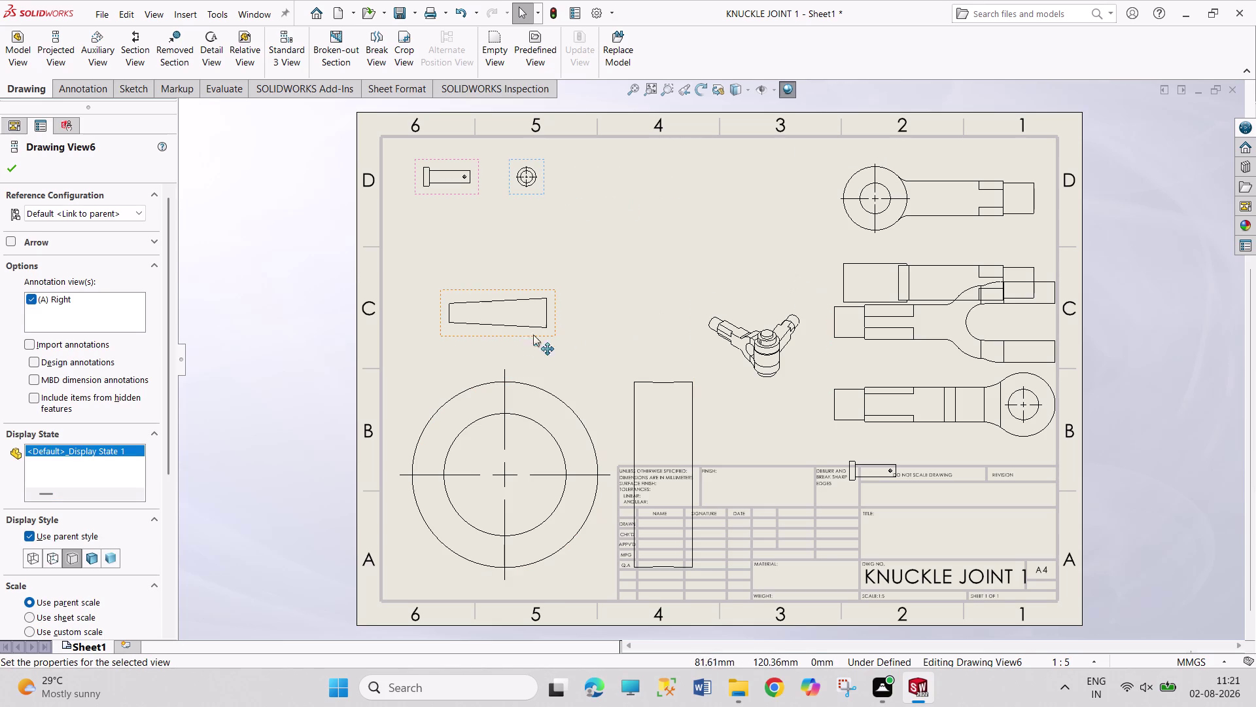
drag(519, 337, 490, 259)
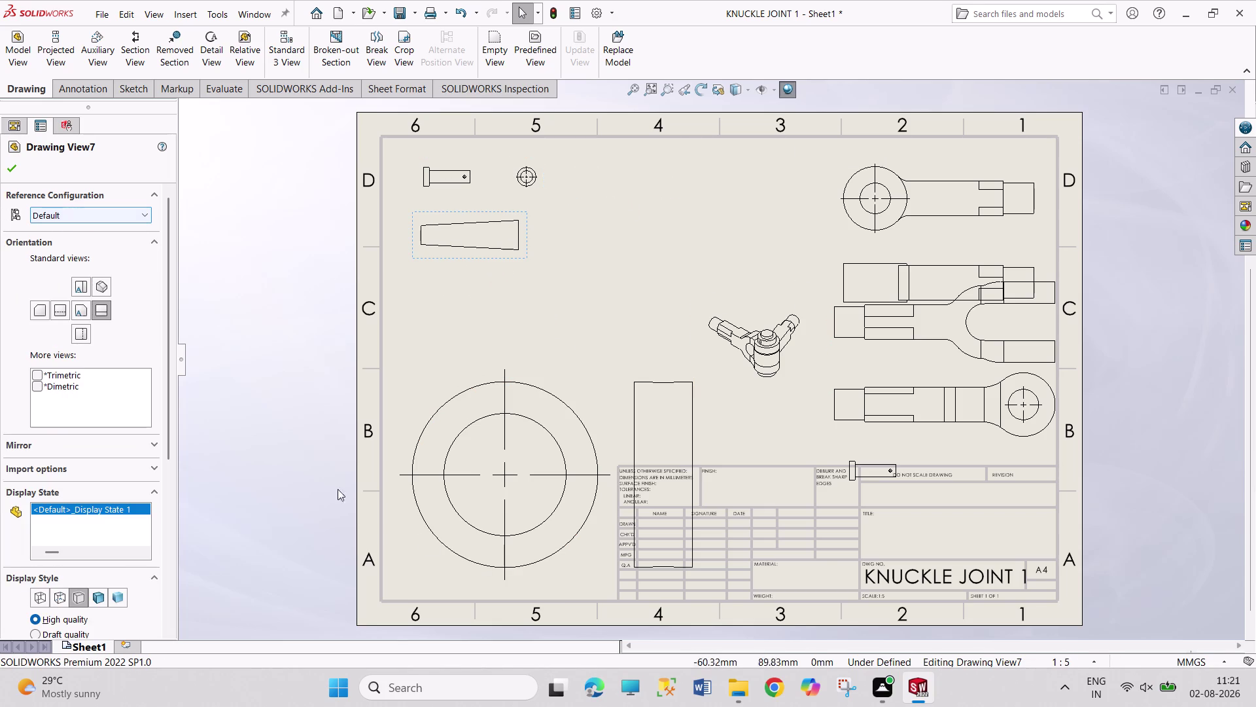
drag(458, 574, 448, 492)
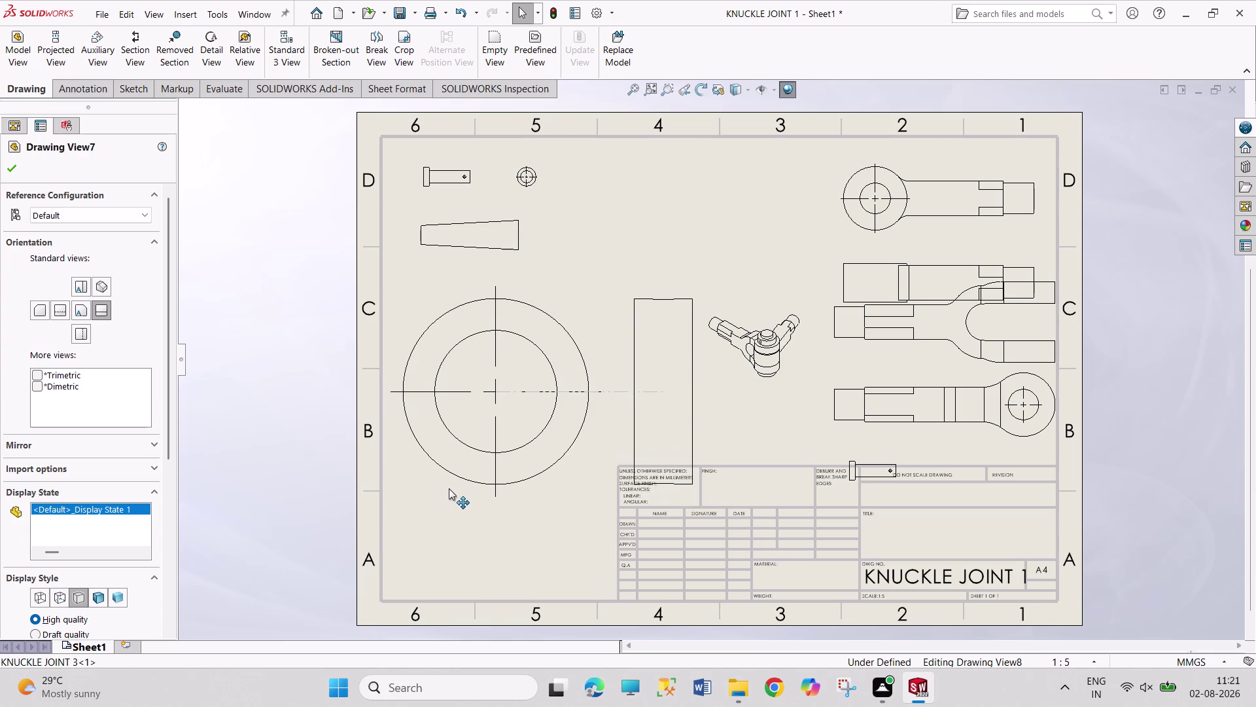
drag(448, 491, 447, 463)
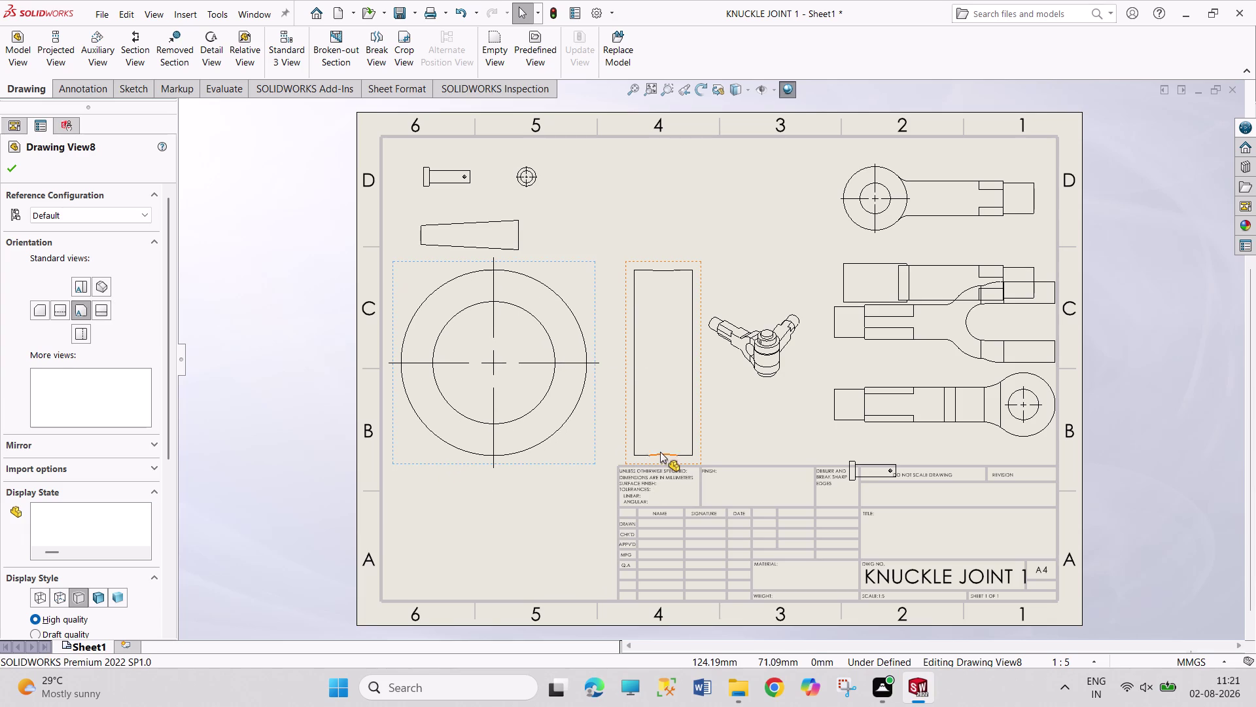
Move the assembly isometric view to the top centre of the sheet.
drag(797, 392, 747, 268)
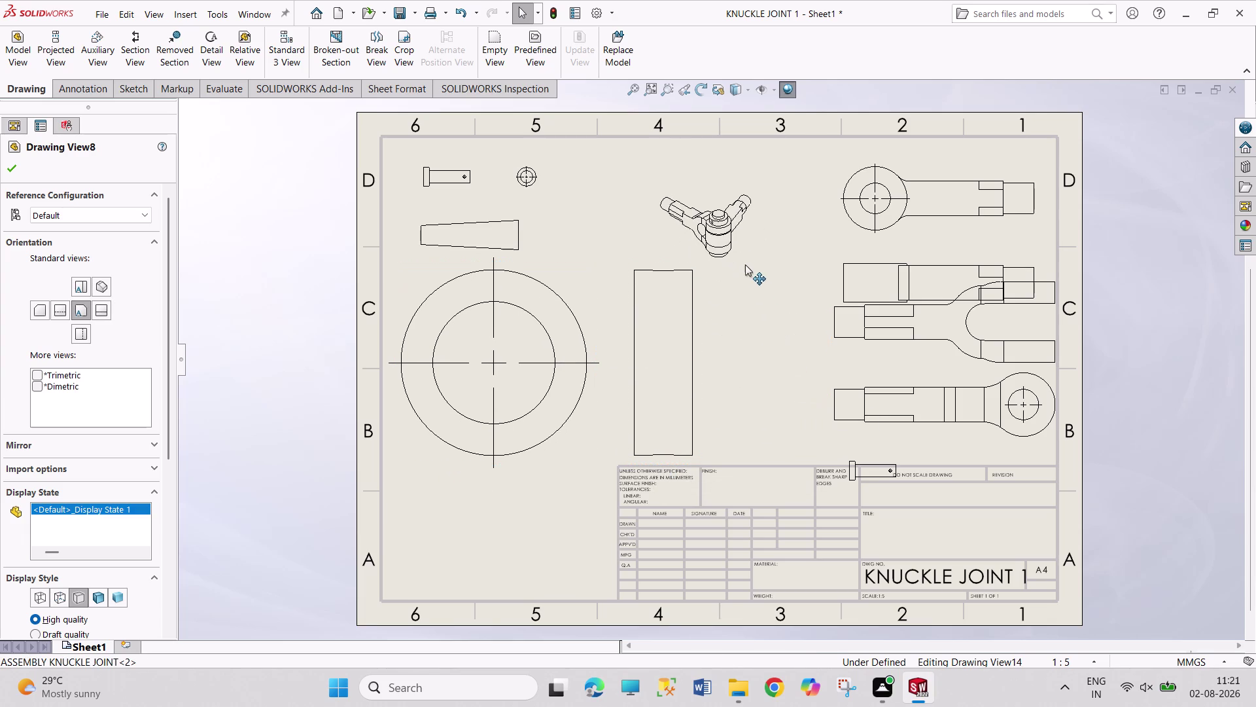
drag(747, 268, 710, 246)
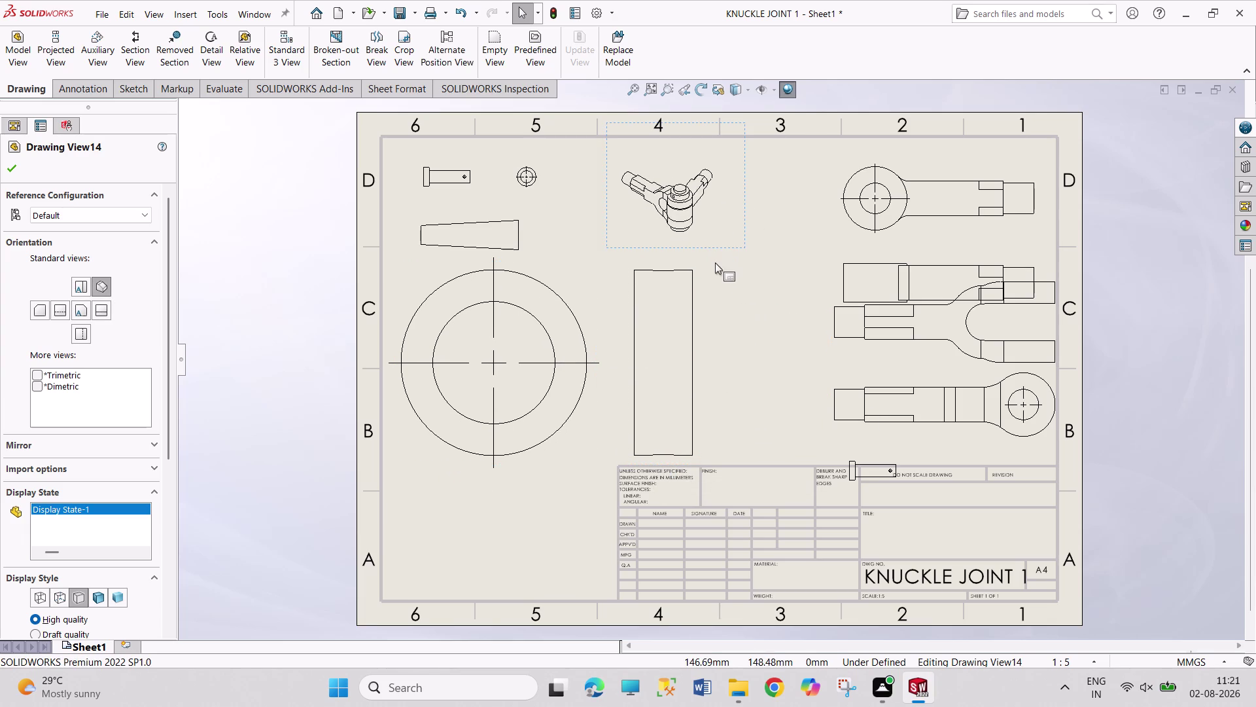
right_click(723, 246)
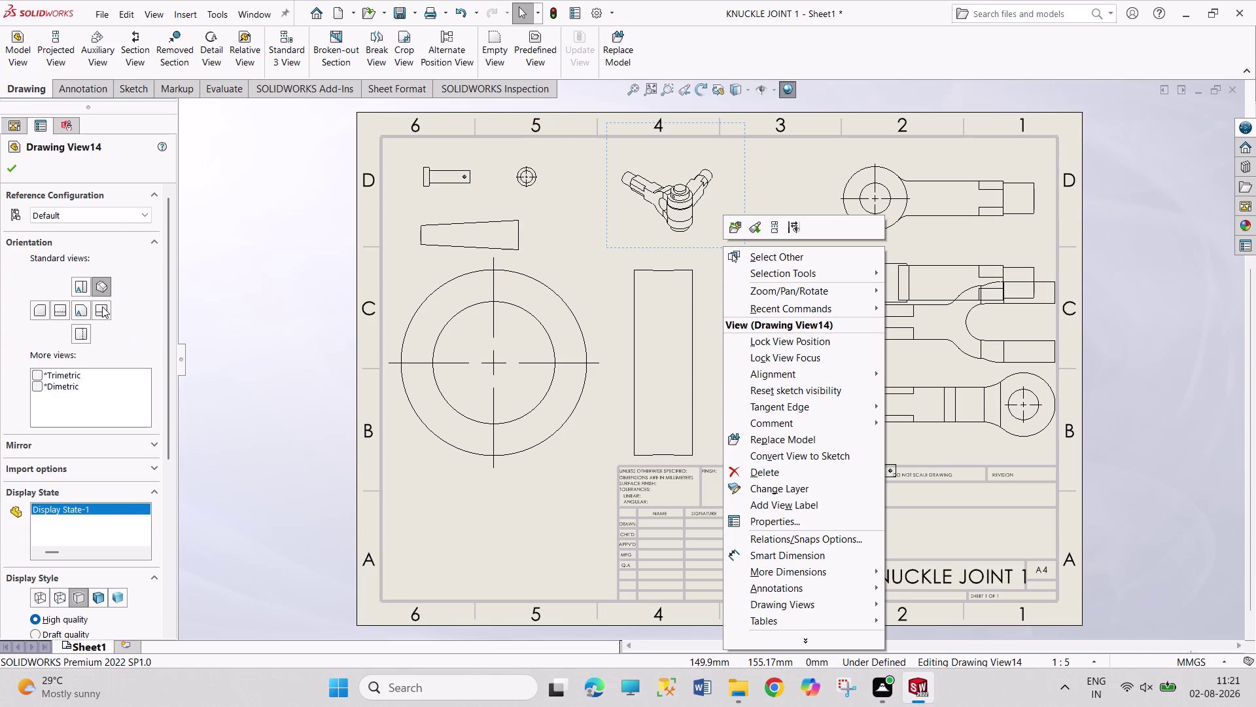
Display the assembly isometric view as Shaded With Edges.
click(96, 596)
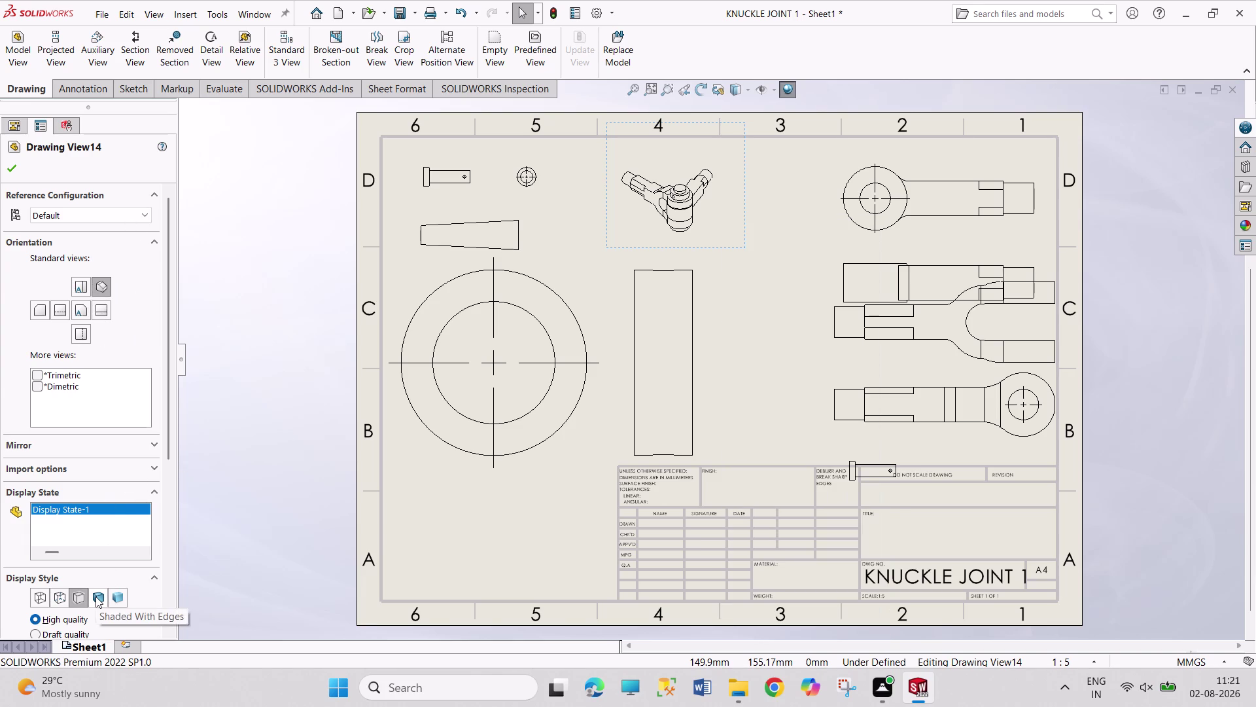
click(100, 597)
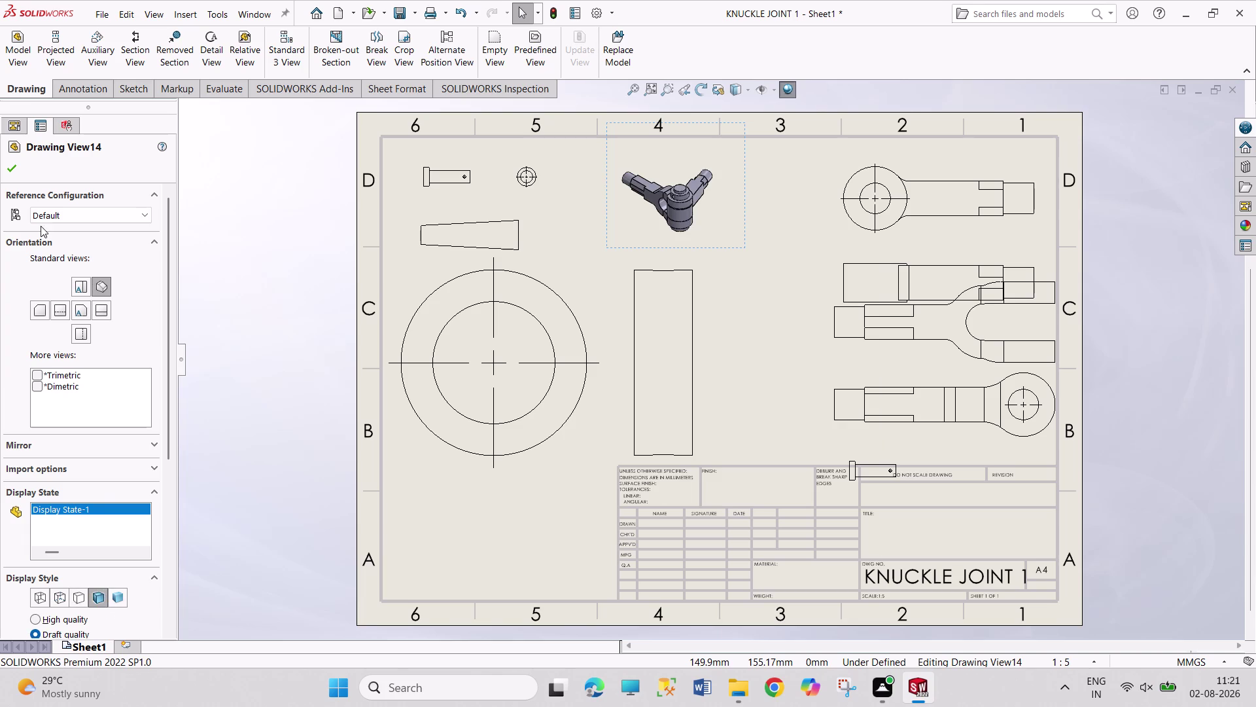
click(18, 171)
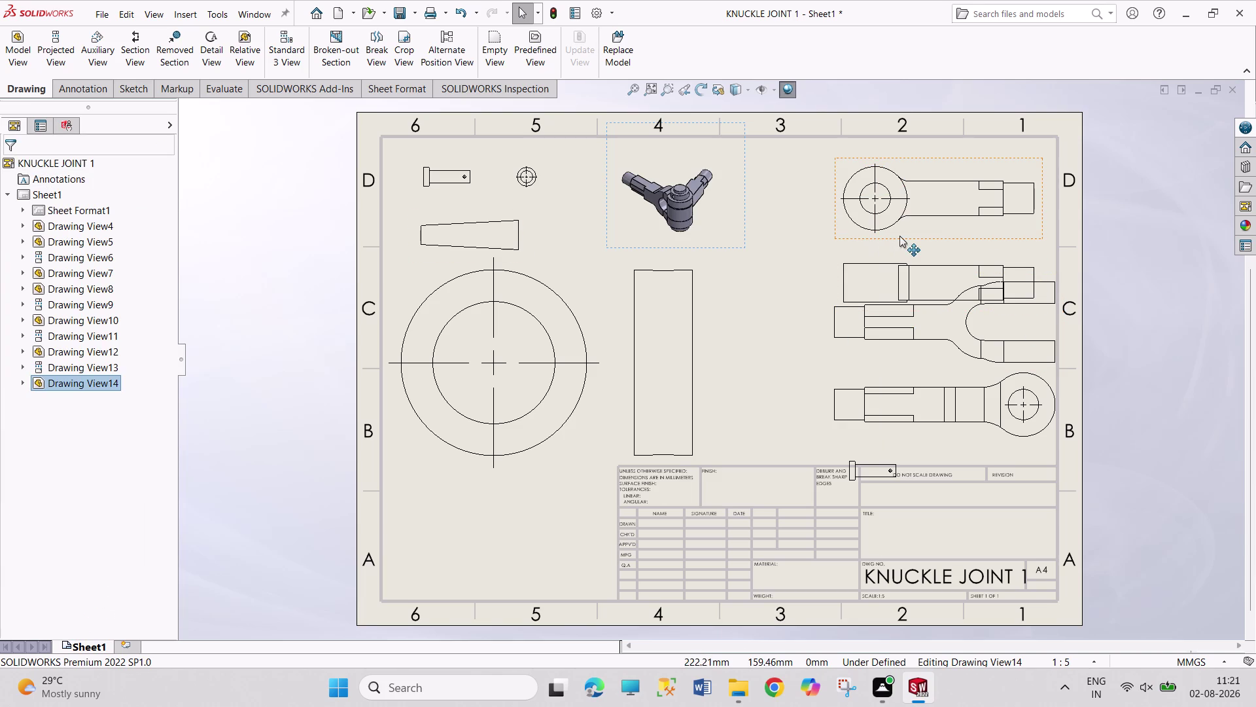
drag(924, 255, 926, 242)
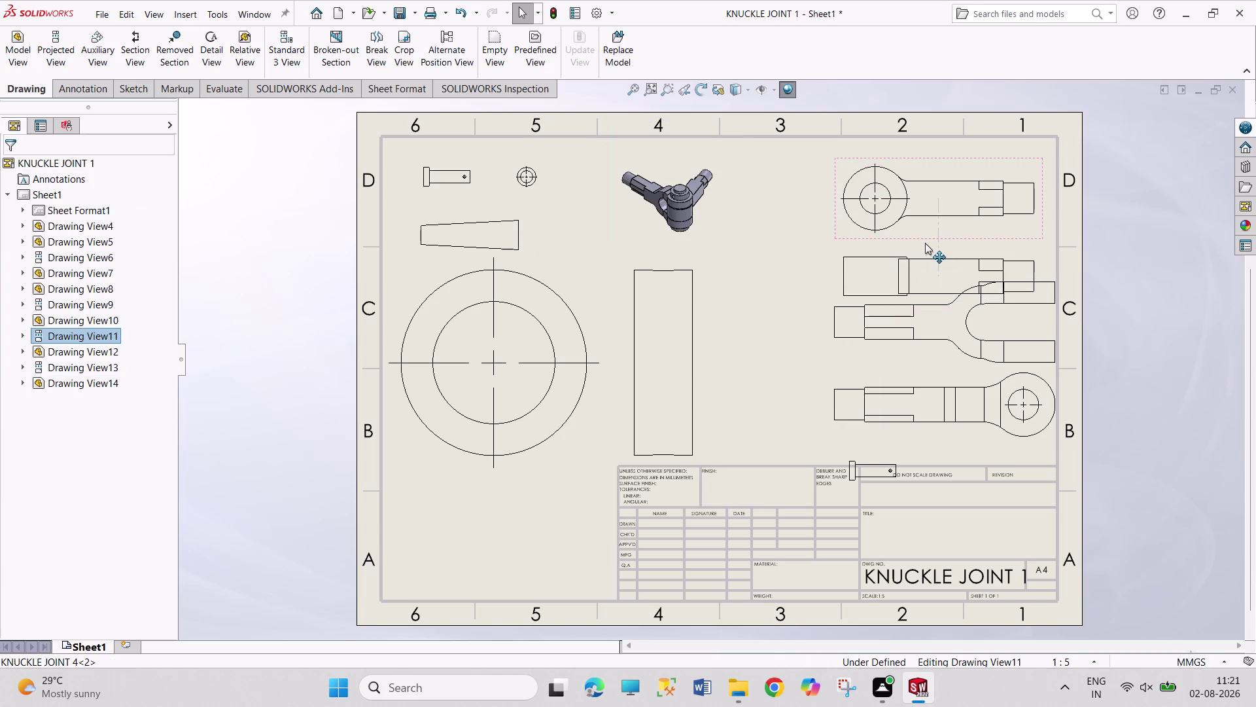
Drag the forked-end and eye-end knuckle views leftward on the right of the sheet.
drag(925, 243, 928, 240)
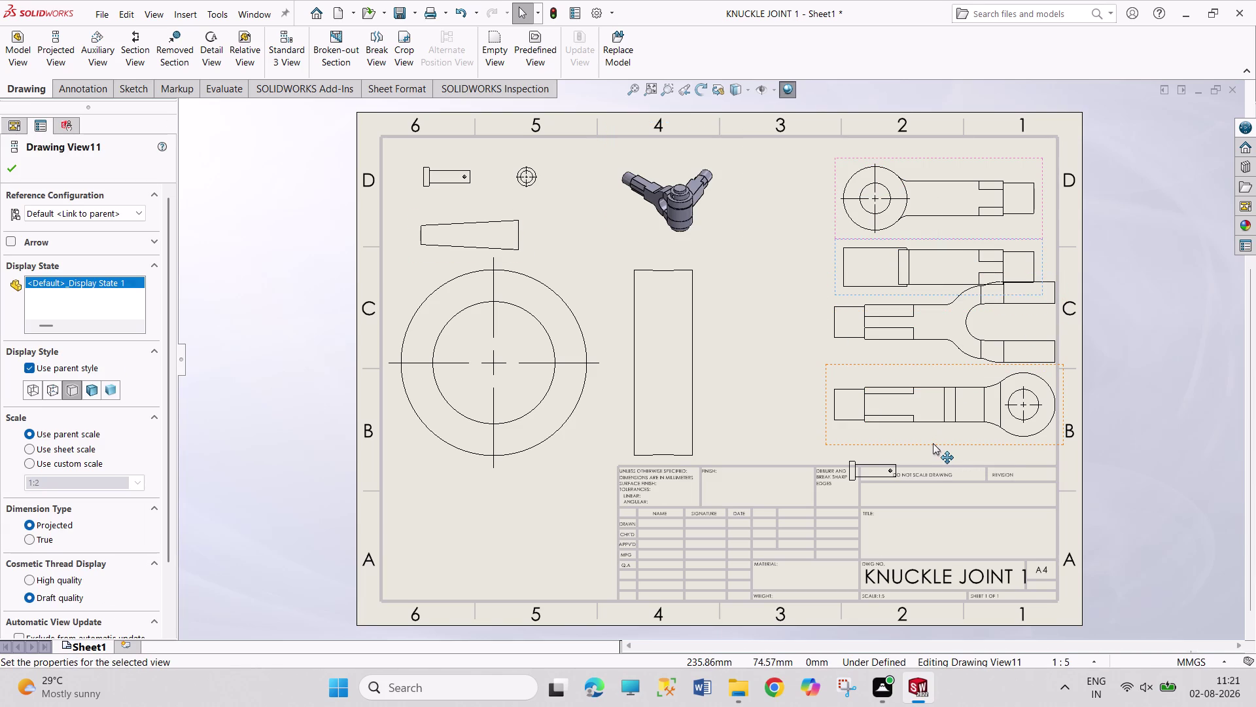
drag(933, 443, 933, 458)
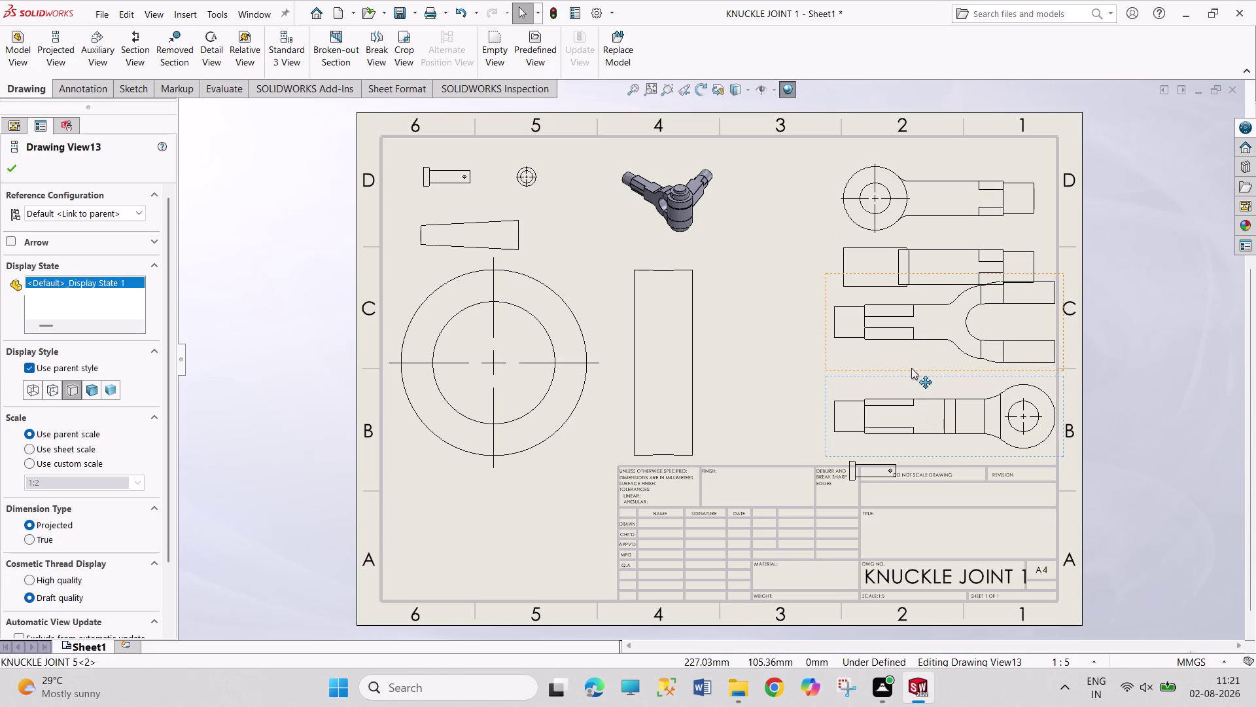
drag(912, 372, 879, 373)
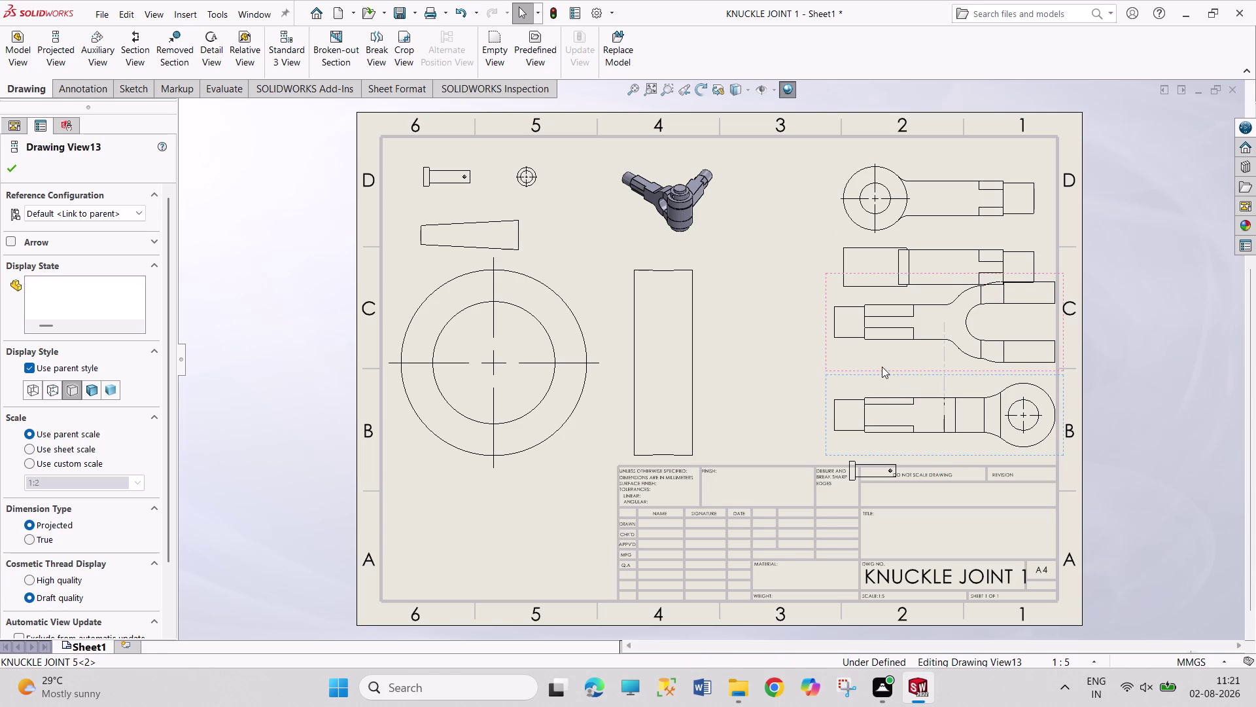
drag(899, 372, 835, 375)
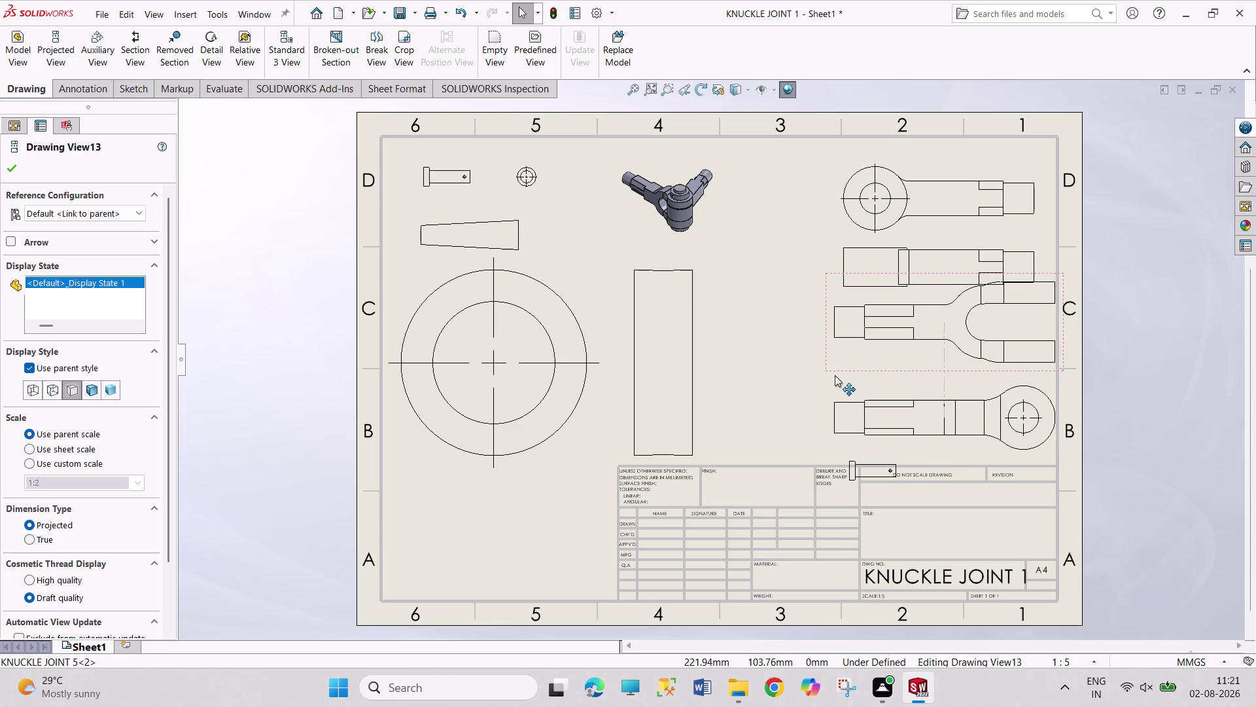
drag(835, 375, 834, 377)
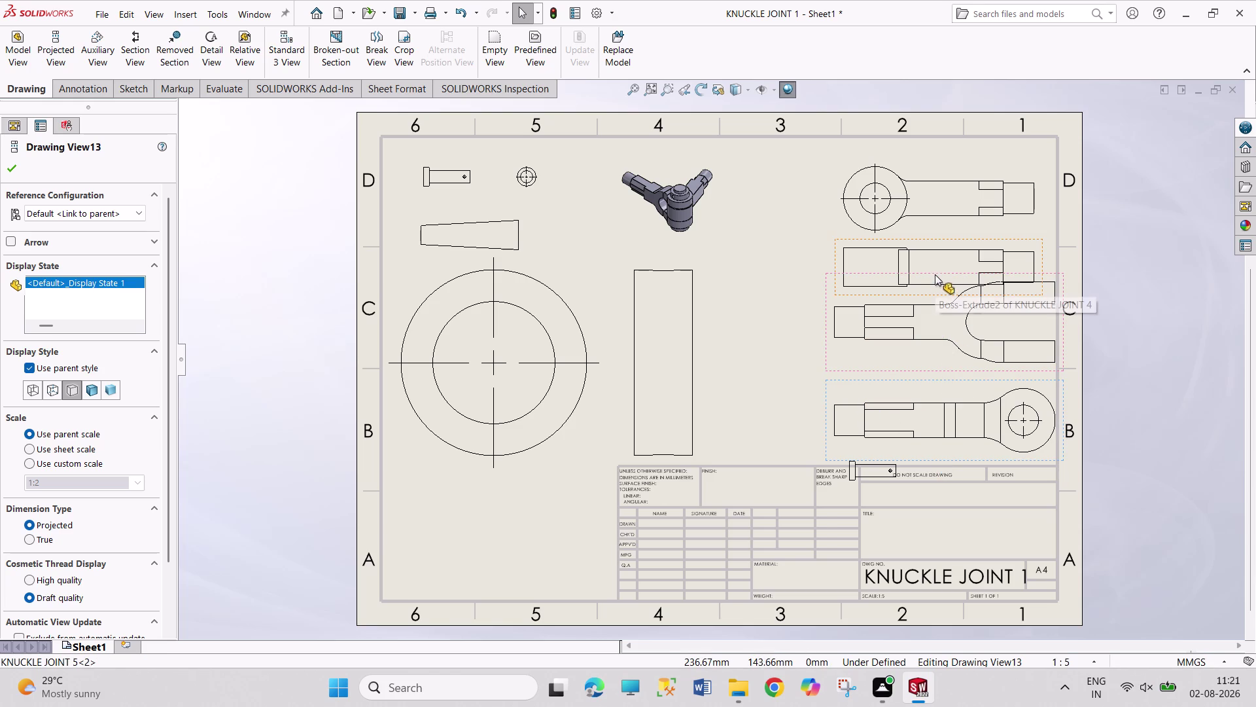
drag(823, 293, 764, 303)
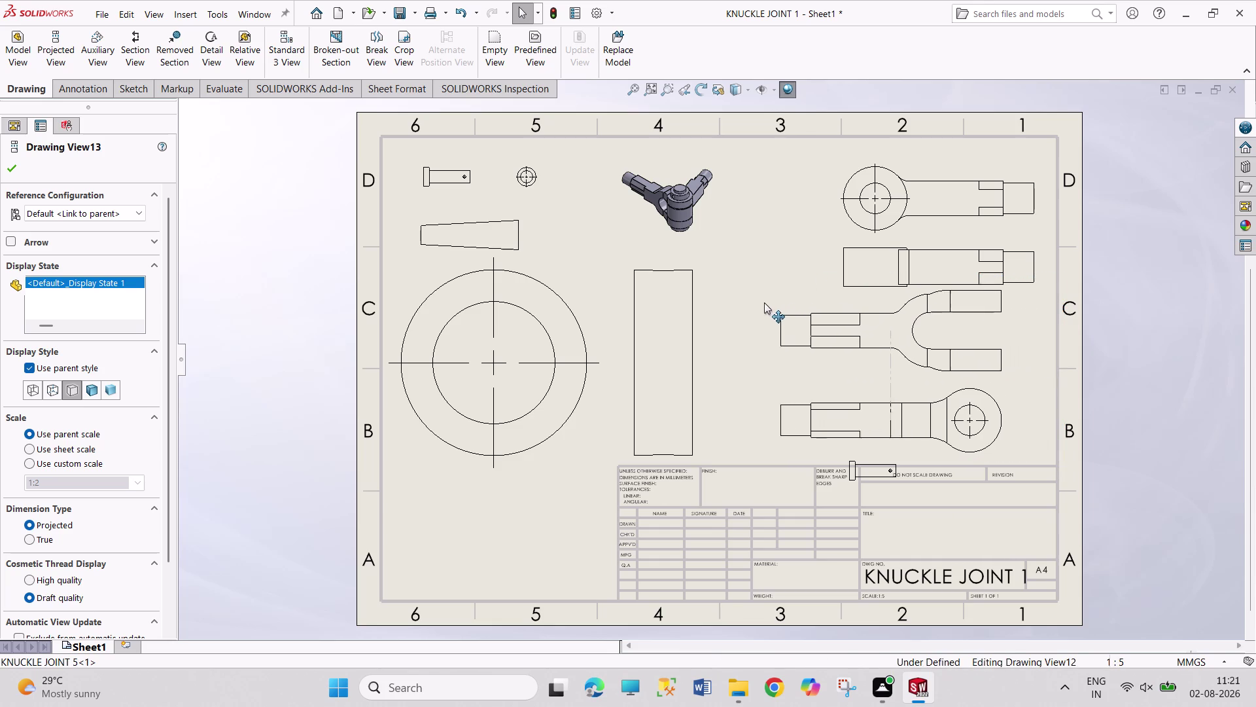
drag(764, 302, 744, 309)
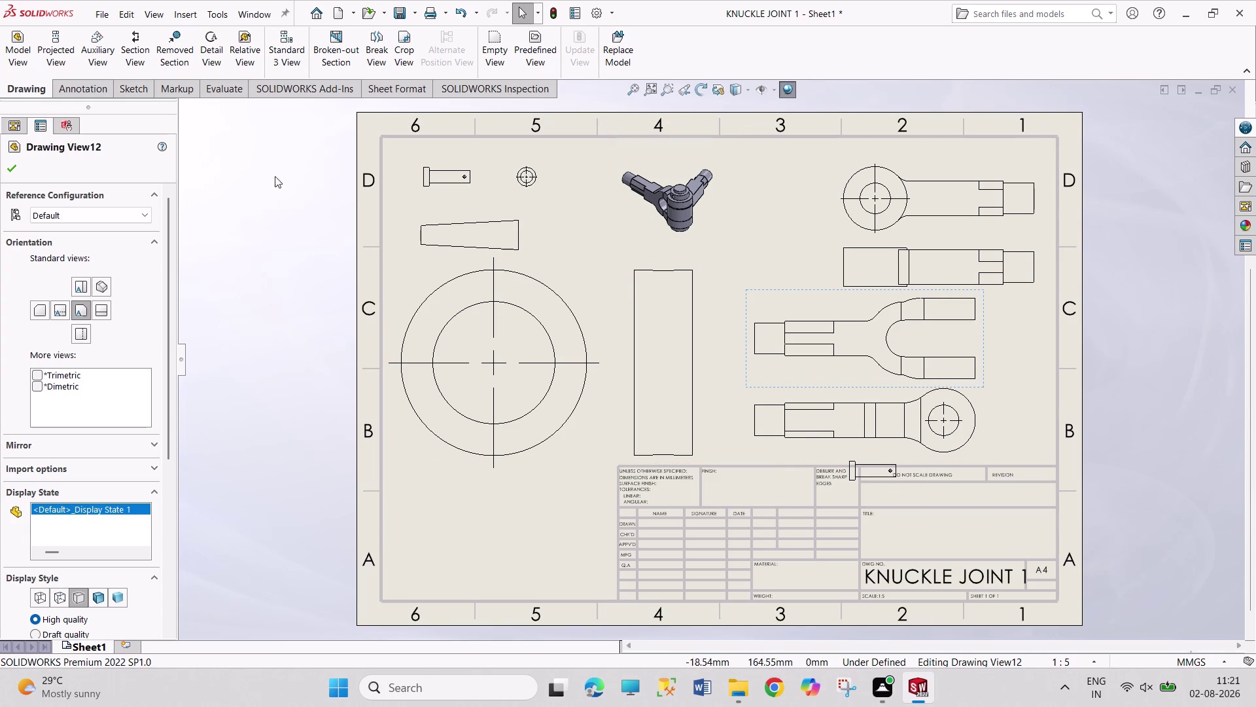
Open the properties of the large circular Drawing View8 collar view.
click(547, 361)
right_click(548, 360)
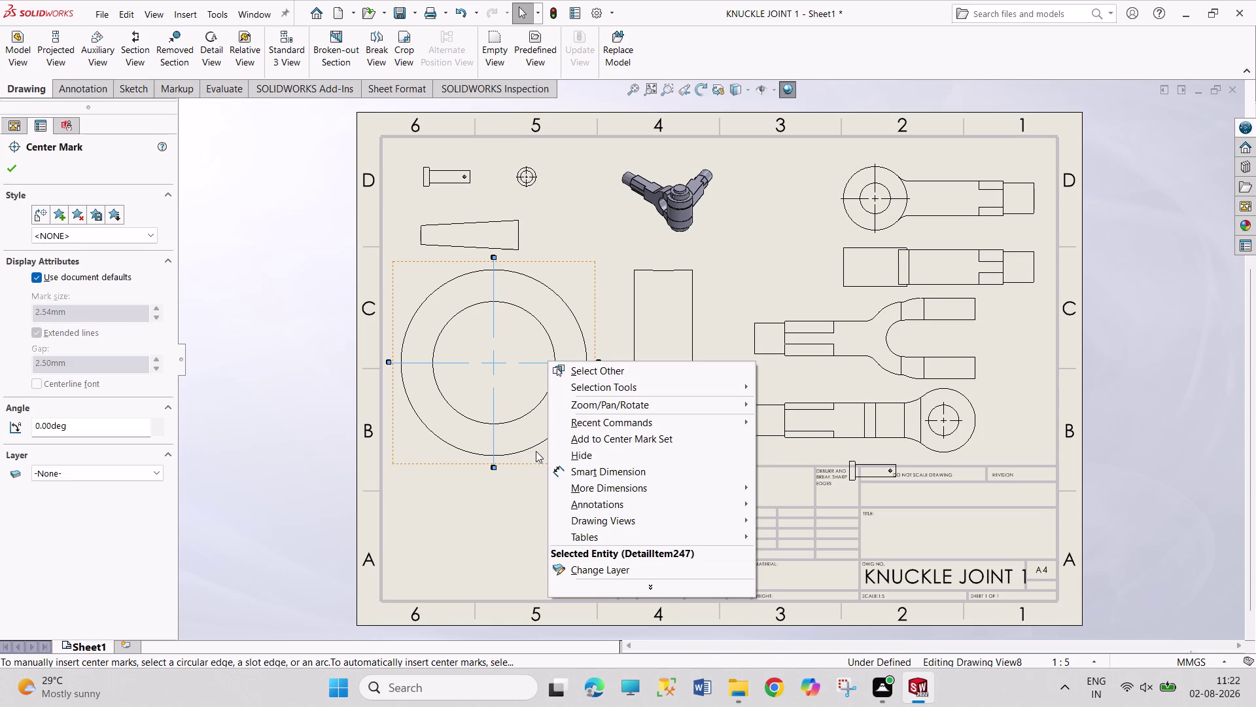
click(529, 454)
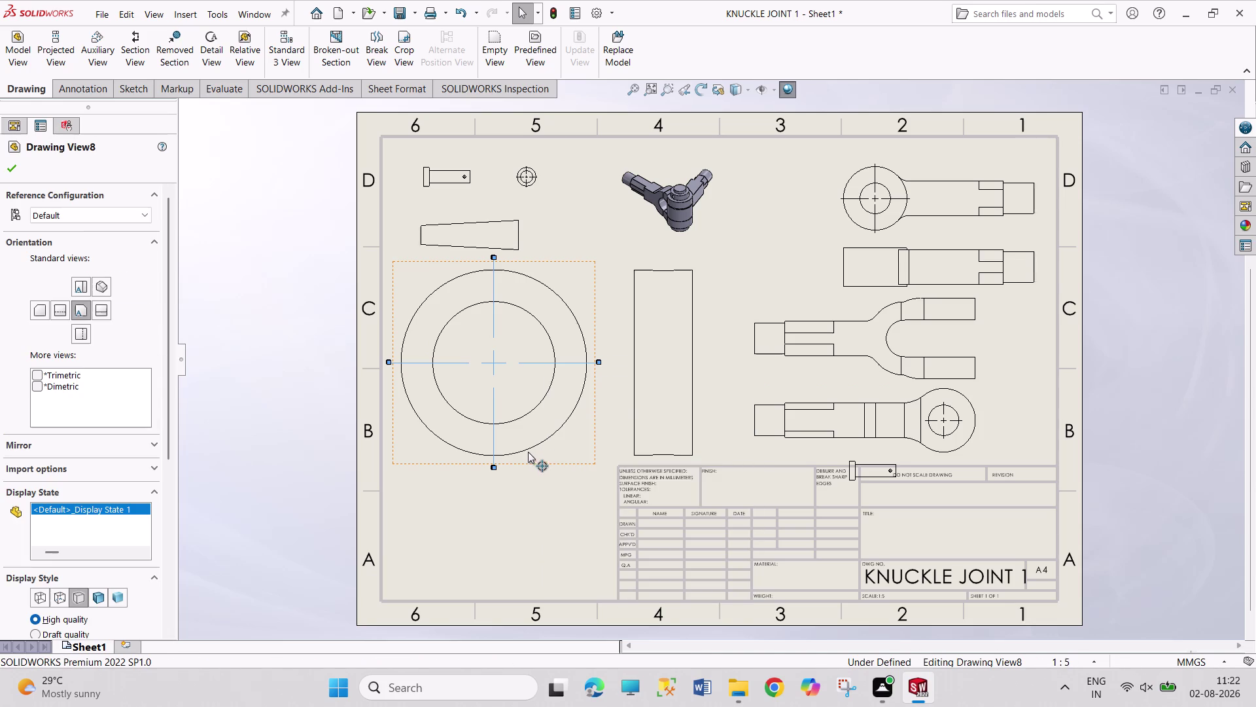
right_click(549, 463)
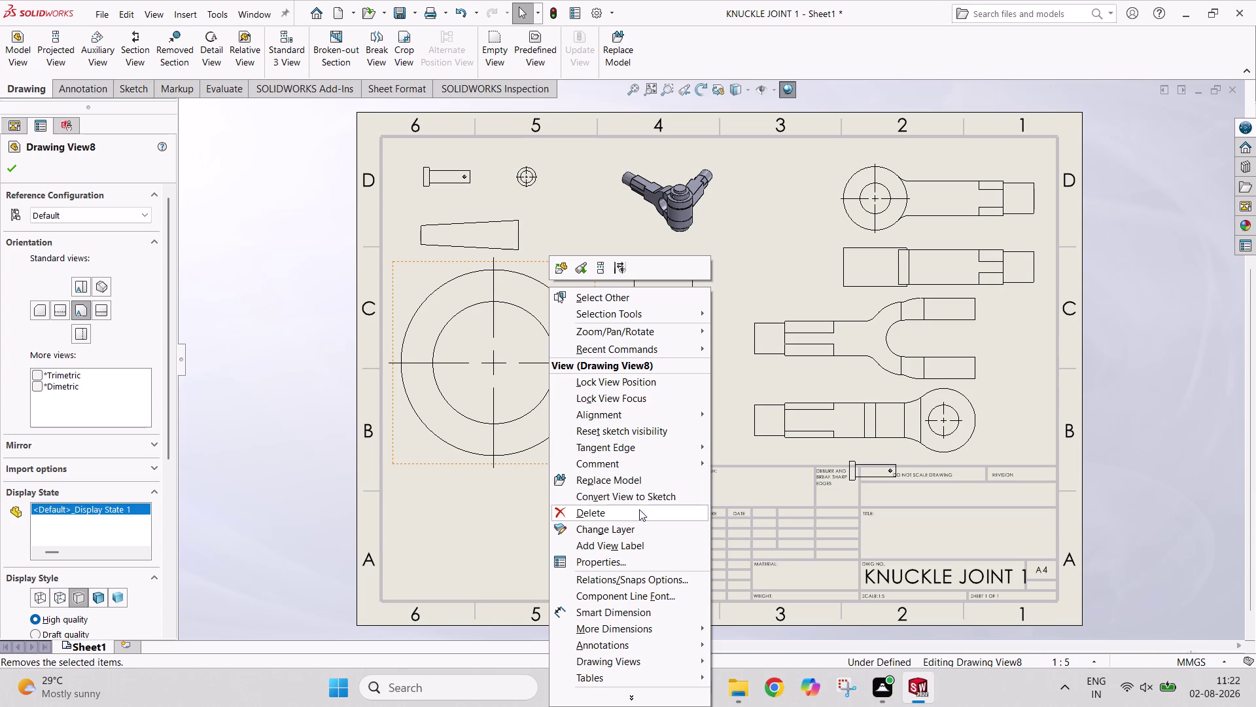
click(636, 561)
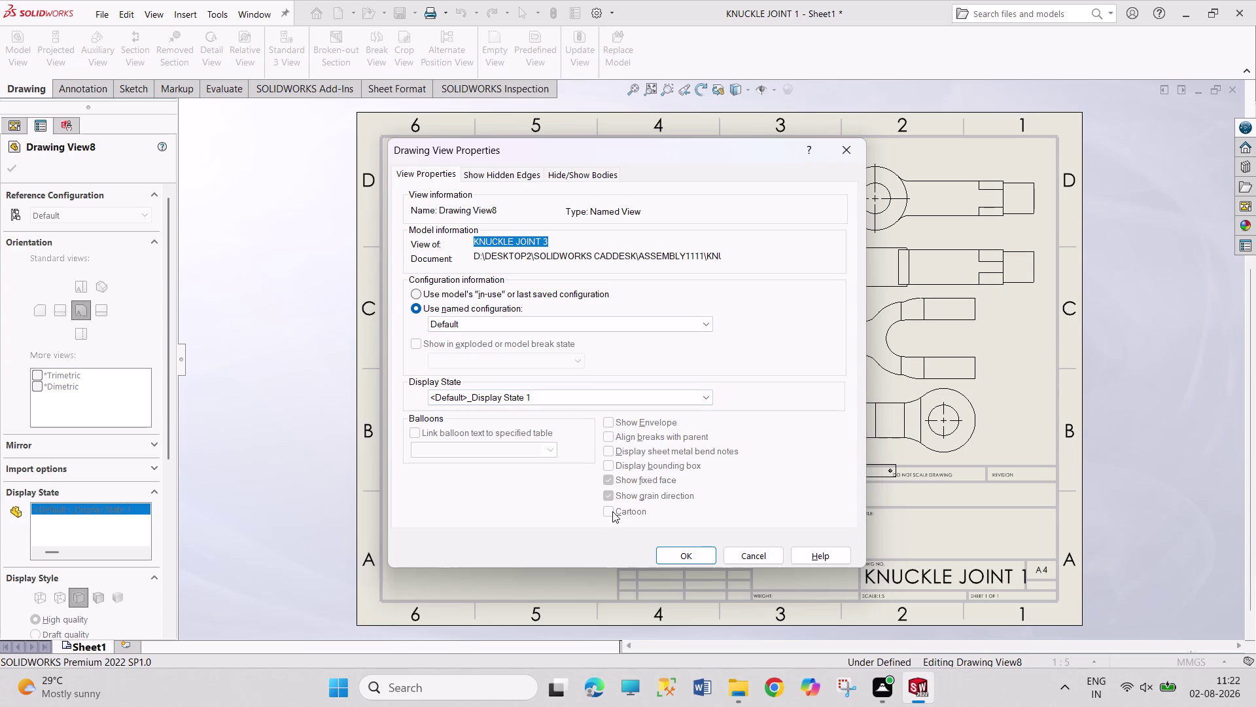
scroll(down, 3)
scroll(up, 3)
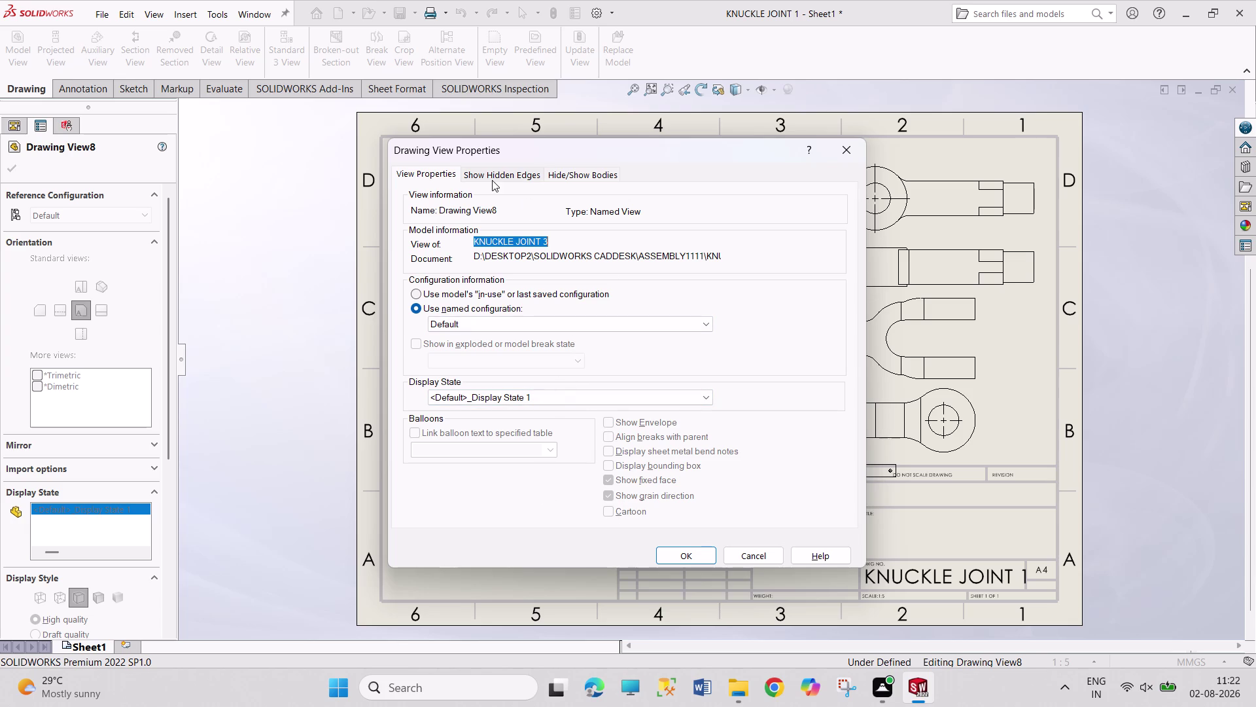
click(491, 175)
click(581, 178)
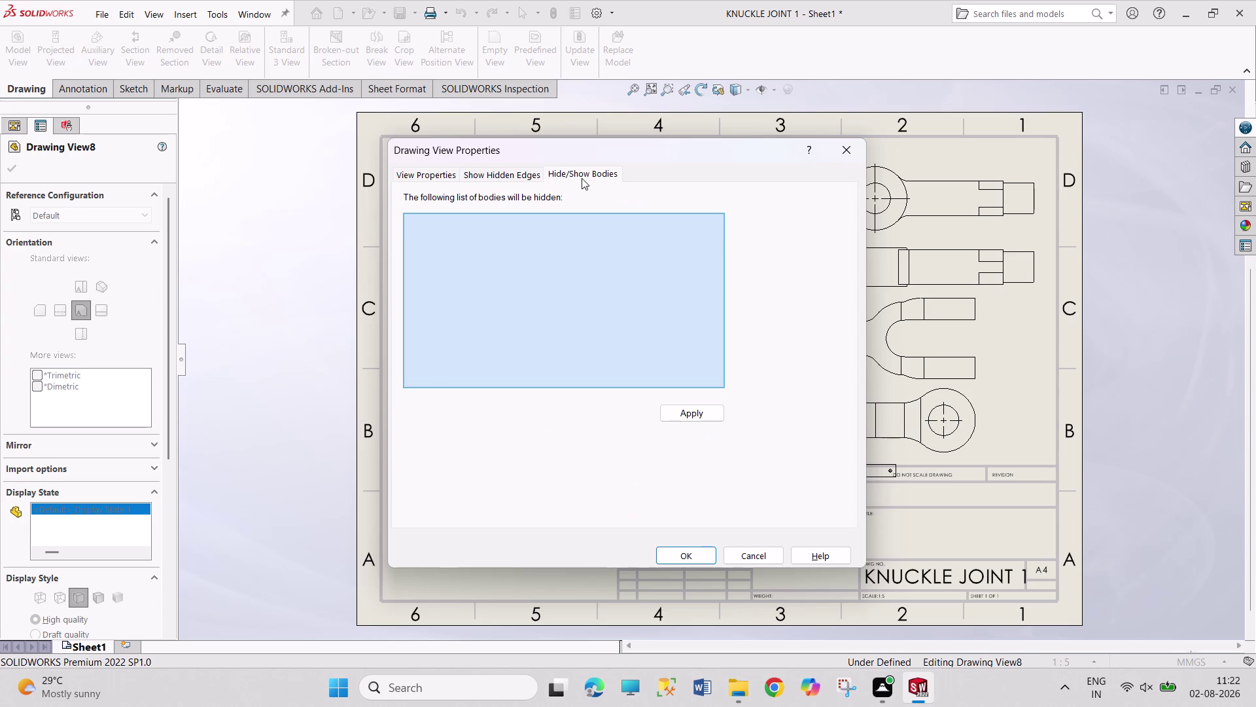
click(432, 178)
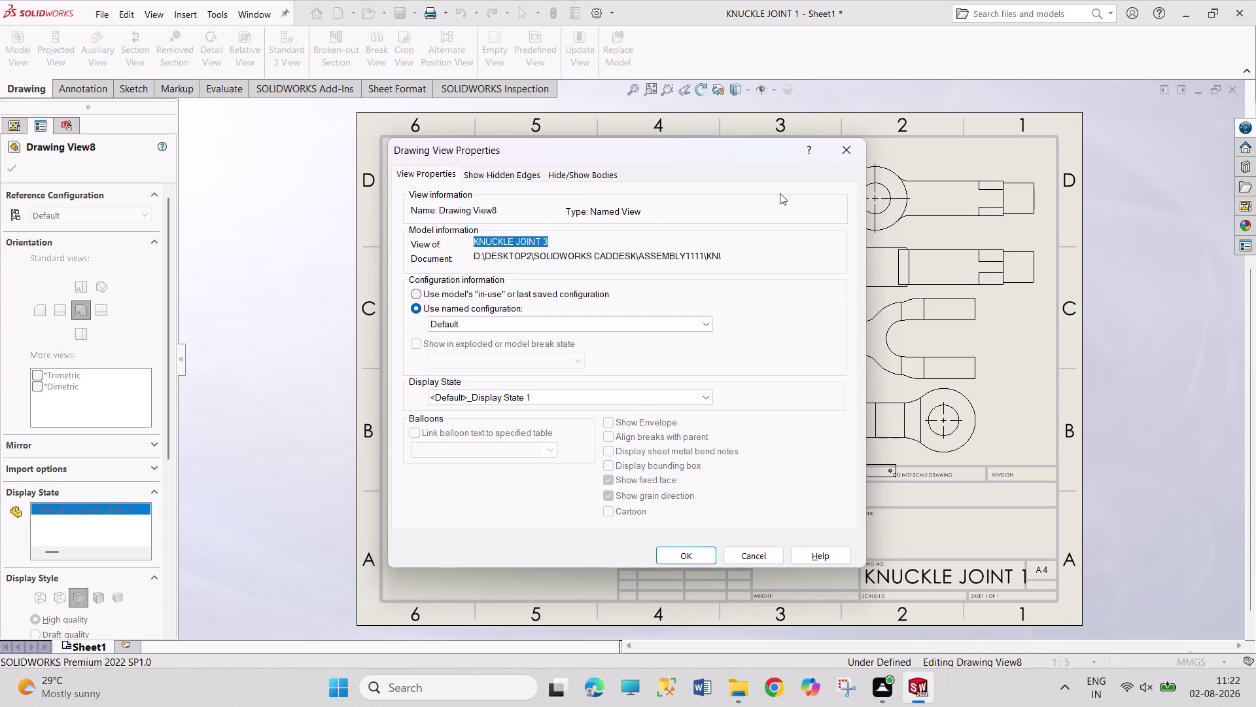
click(840, 159)
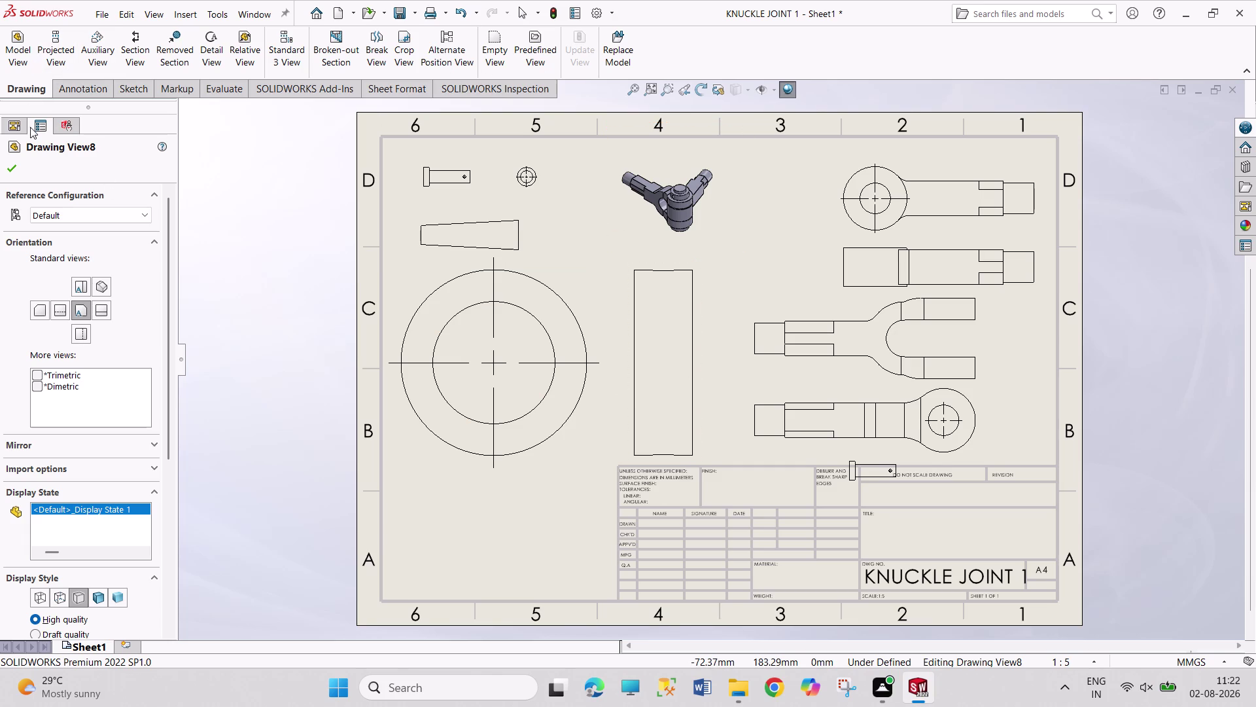
click(11, 163)
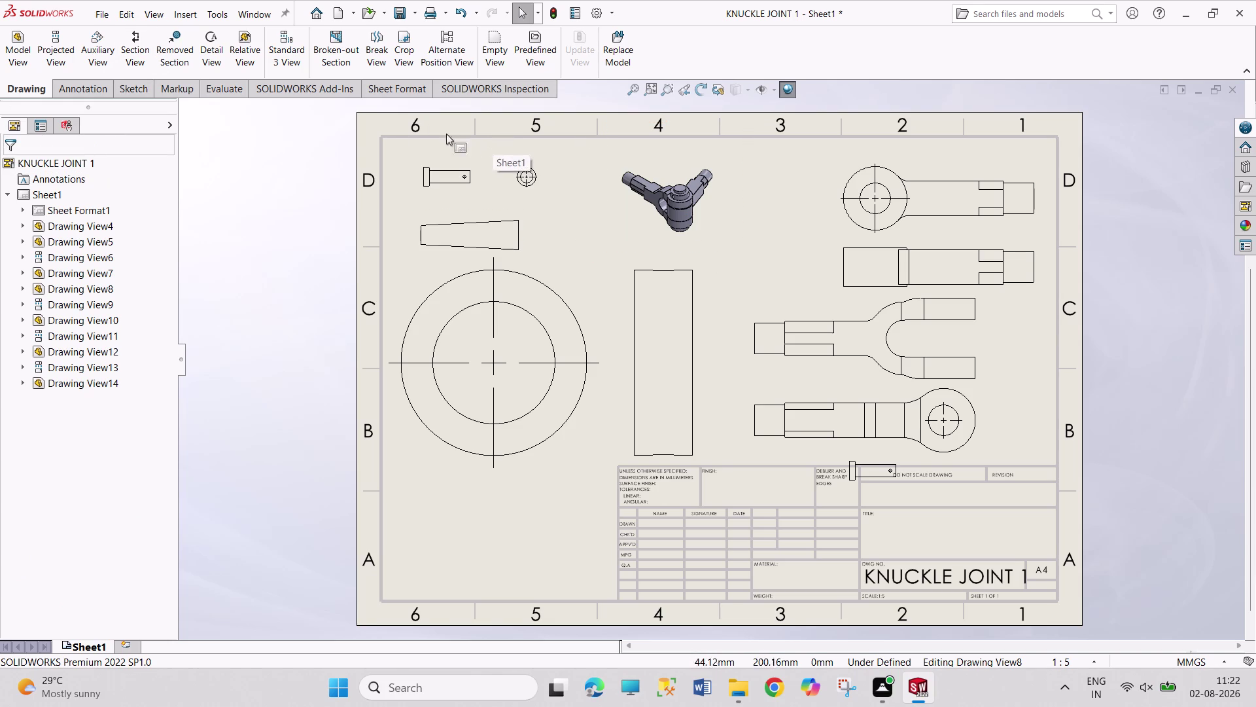
Add Ø25 shank and 96 mm length dimensions, then pick the pin head edges.
click(91, 88)
click(46, 50)
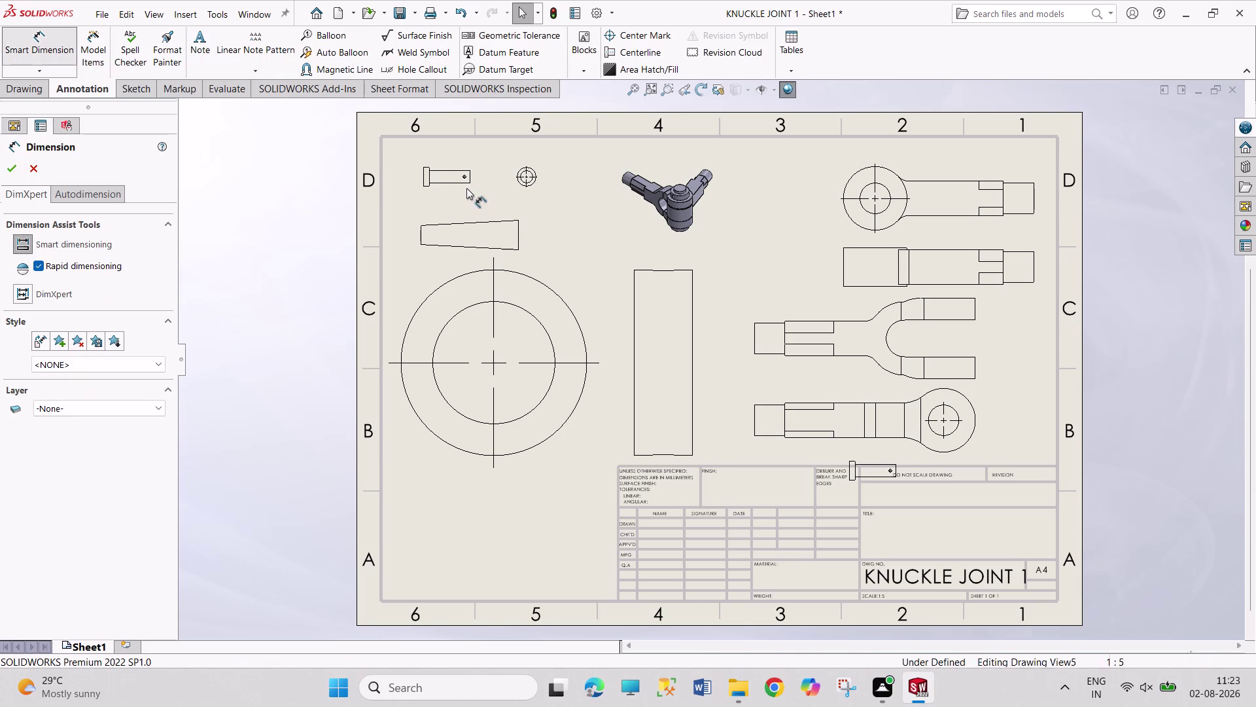
scroll(down, 3)
scroll(down, 3)
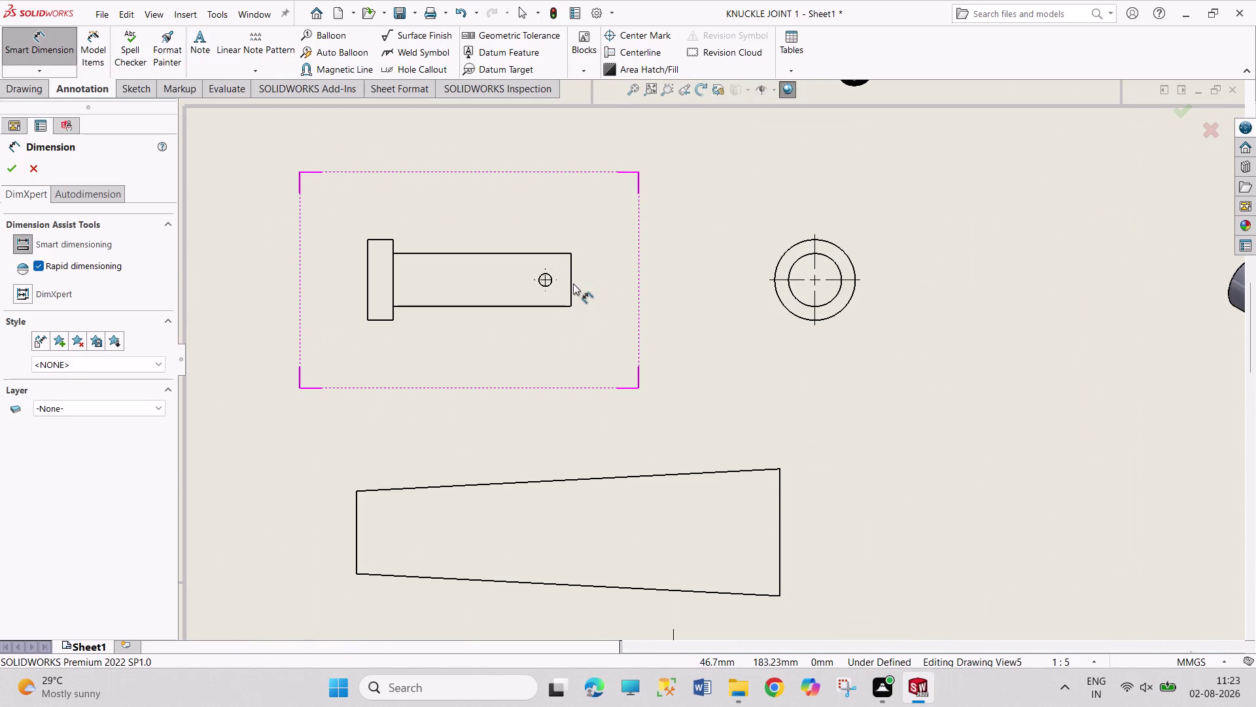
click(570, 281)
click(625, 281)
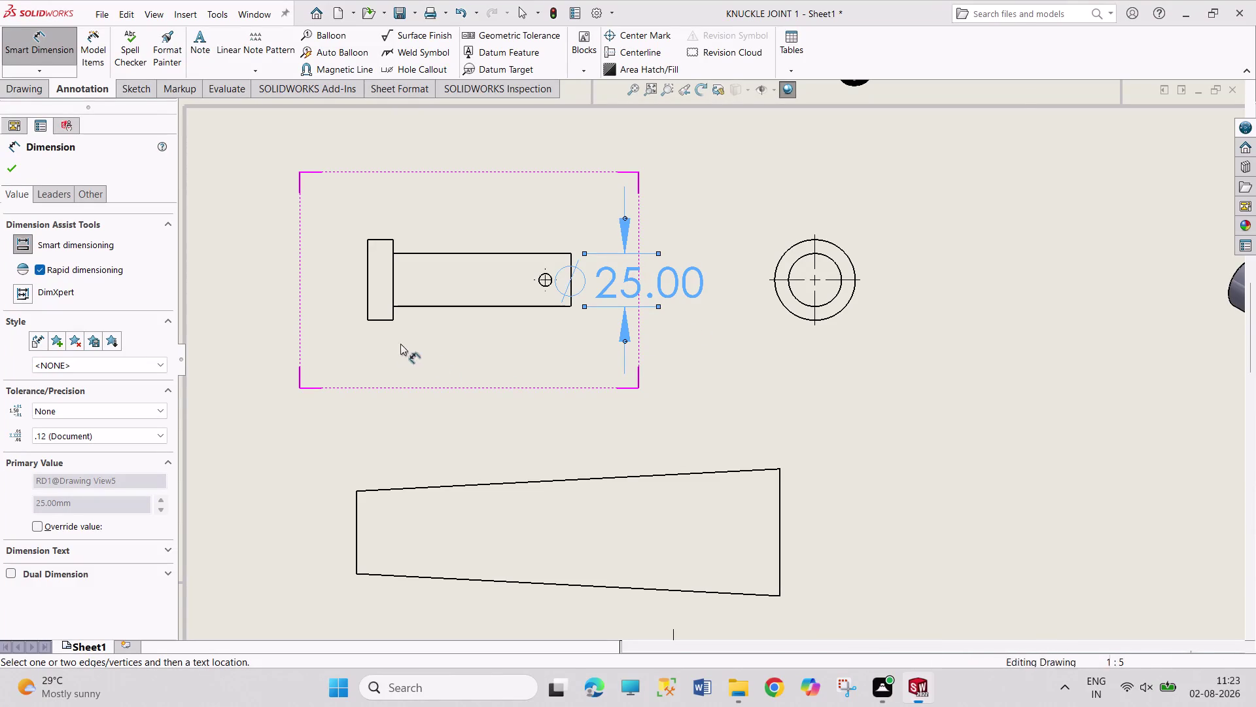
click(368, 295)
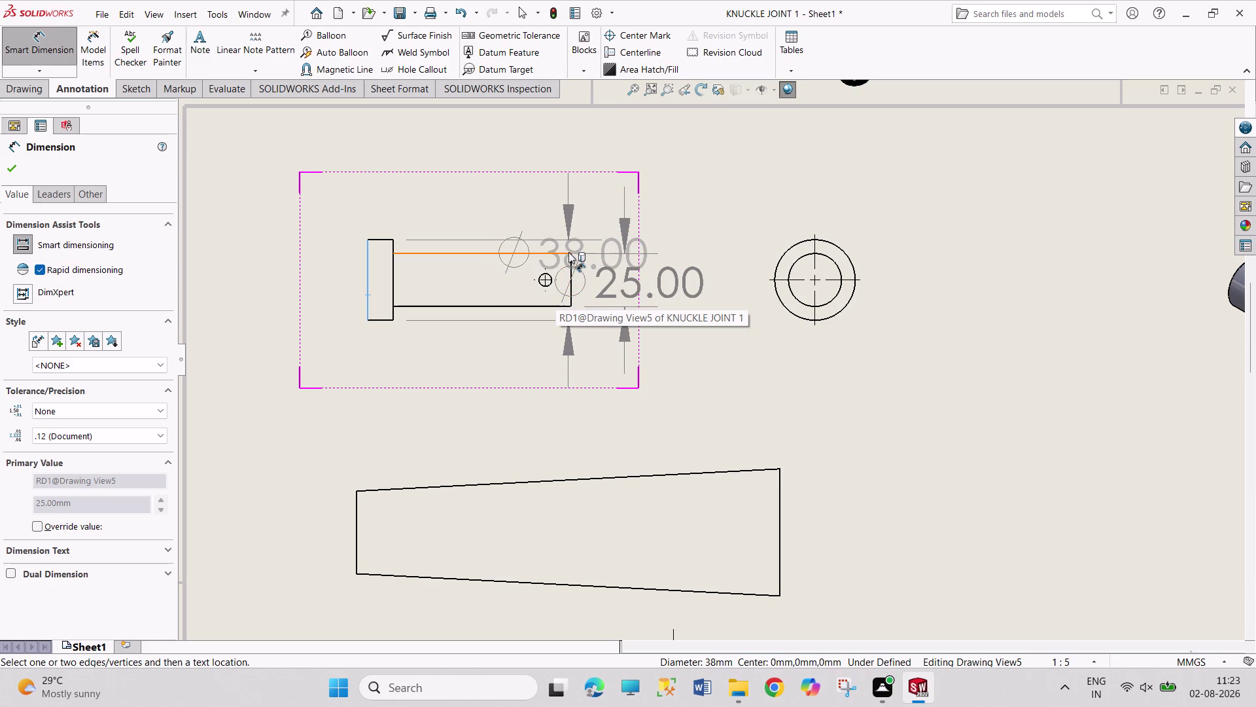
drag(571, 253, 568, 260)
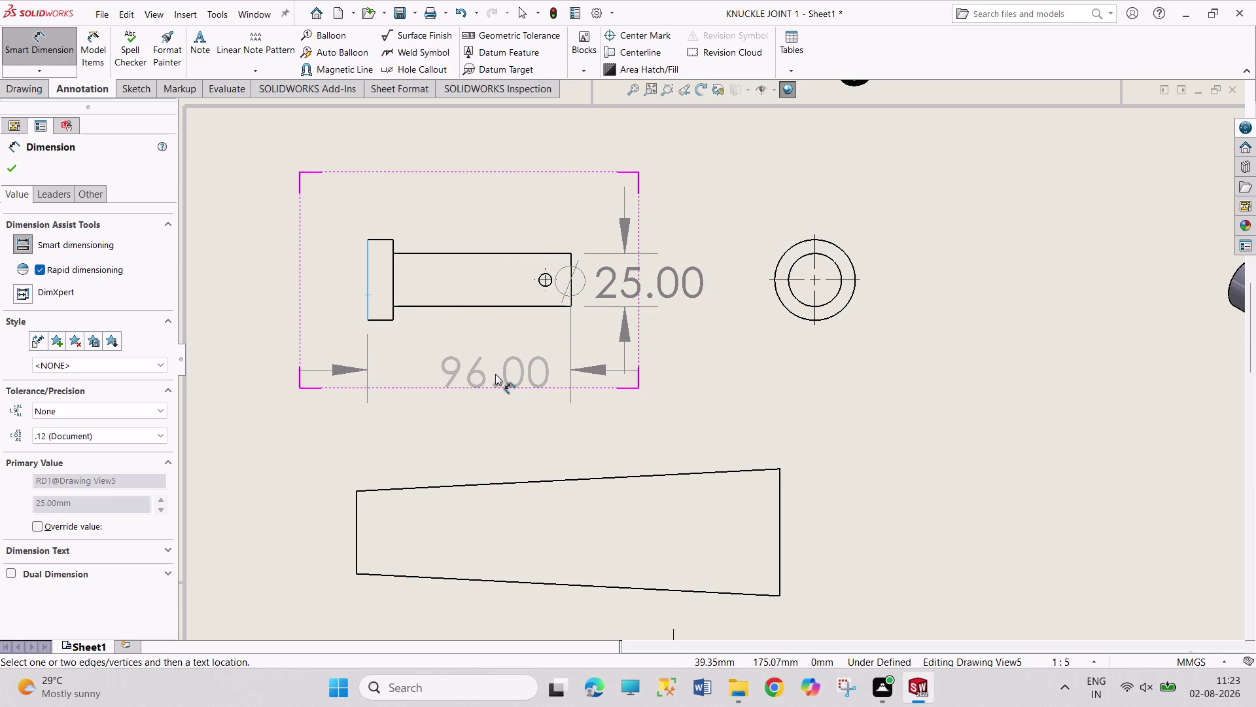
click(495, 384)
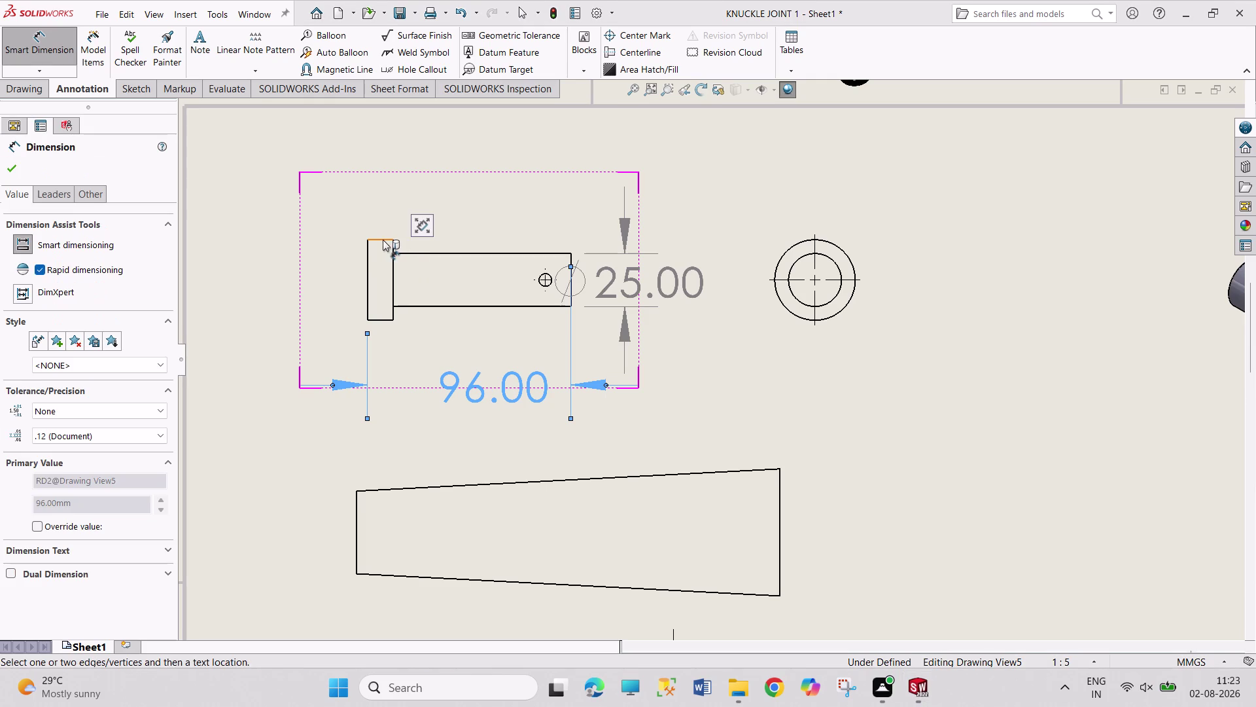
click(383, 240)
click(391, 204)
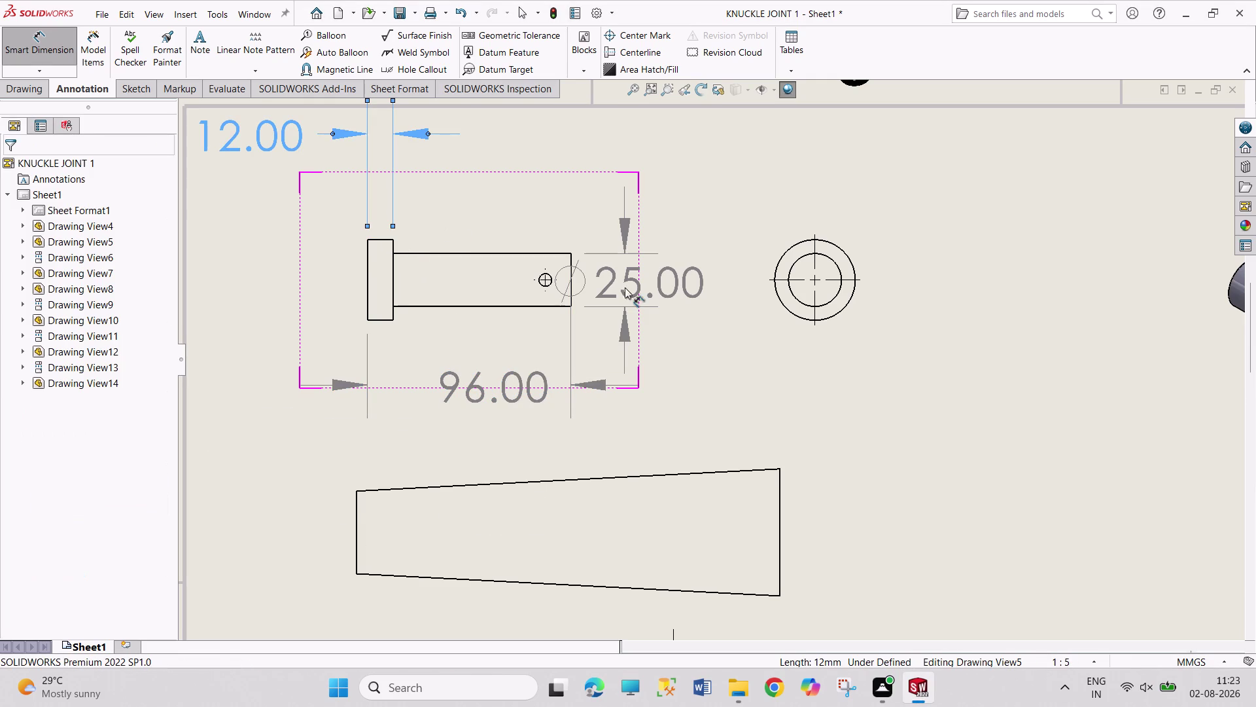
Place the 12 mm head thickness and Ø25 and Ø38 end-view diameters.
click(832, 259)
click(851, 158)
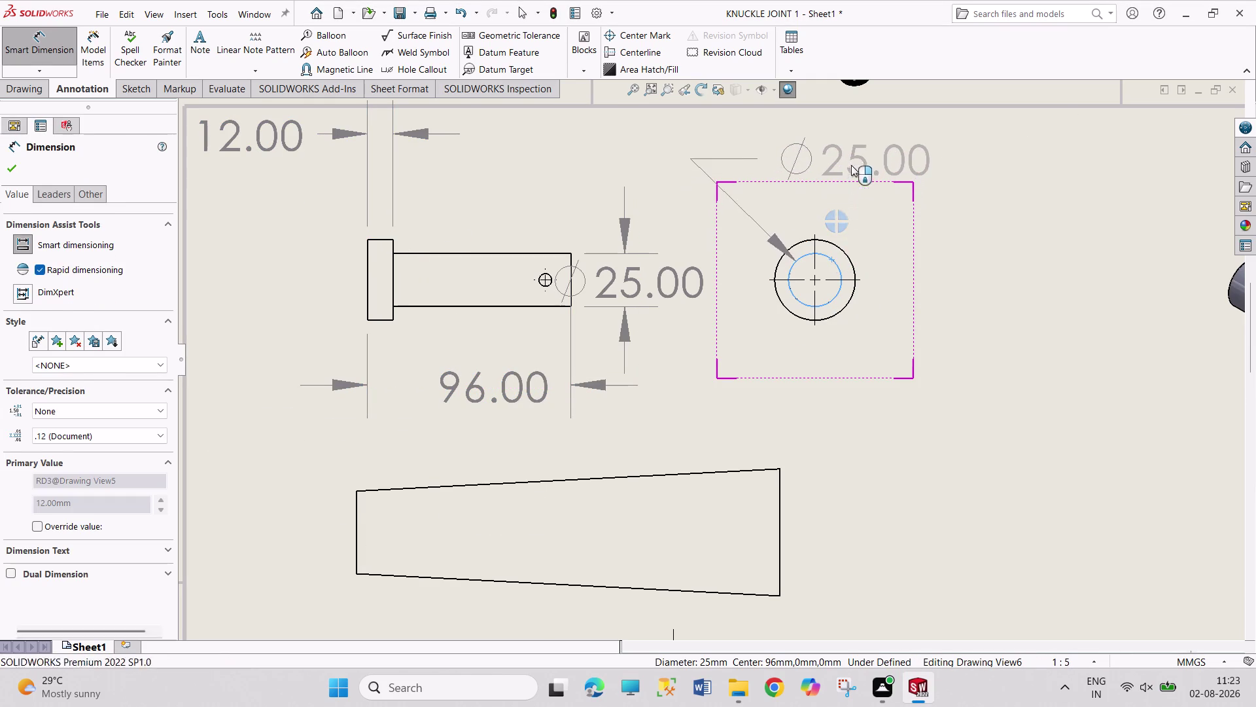
click(848, 255)
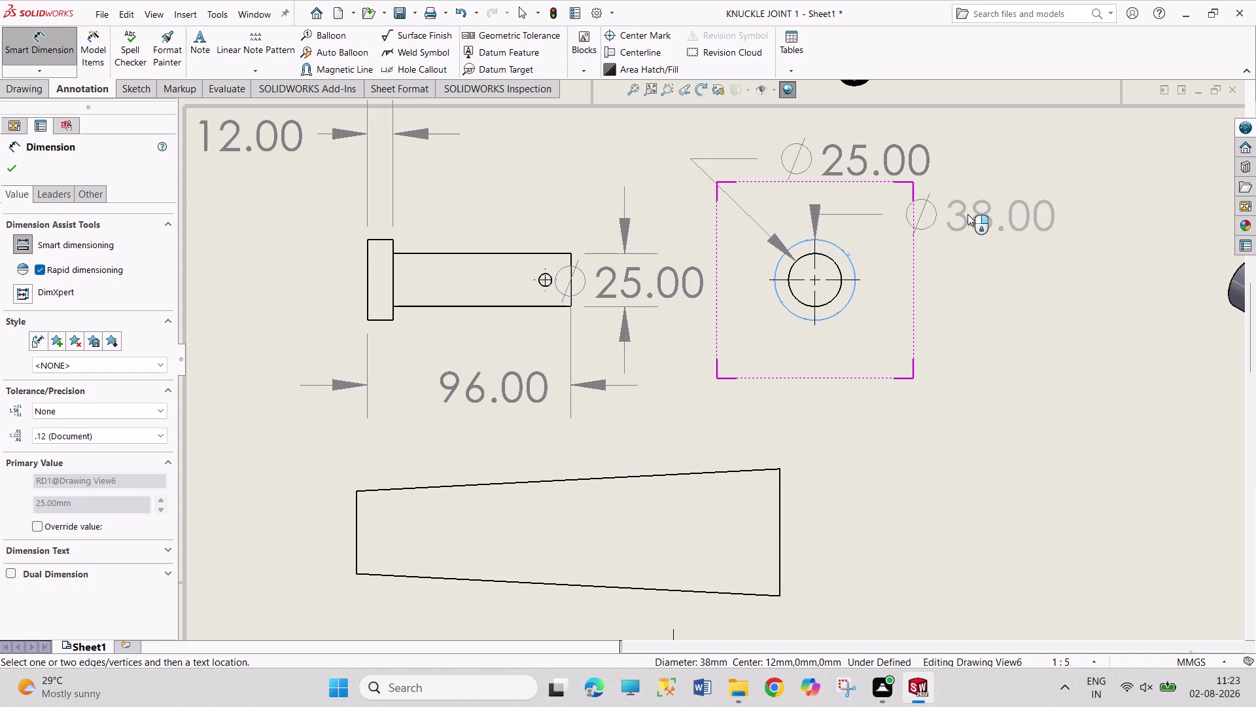
click(967, 214)
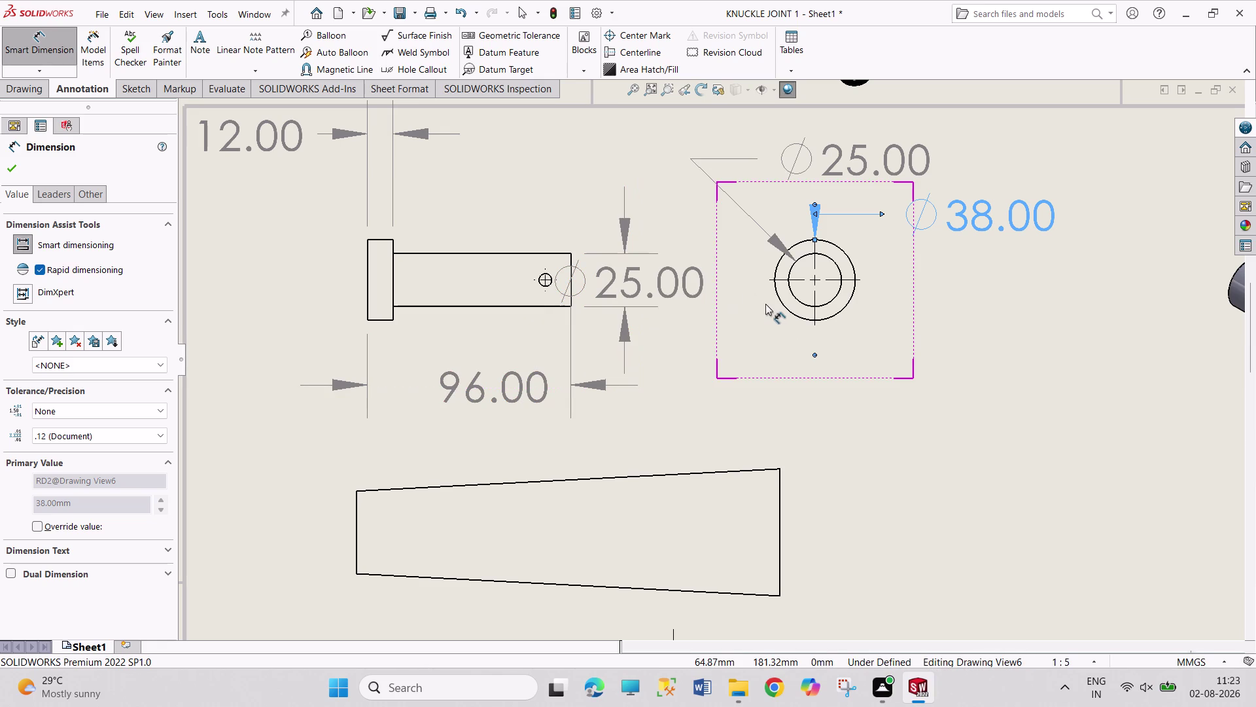
click(549, 275)
Return to plain Select mode and select the Ø25 dimension.
scroll(down, 3)
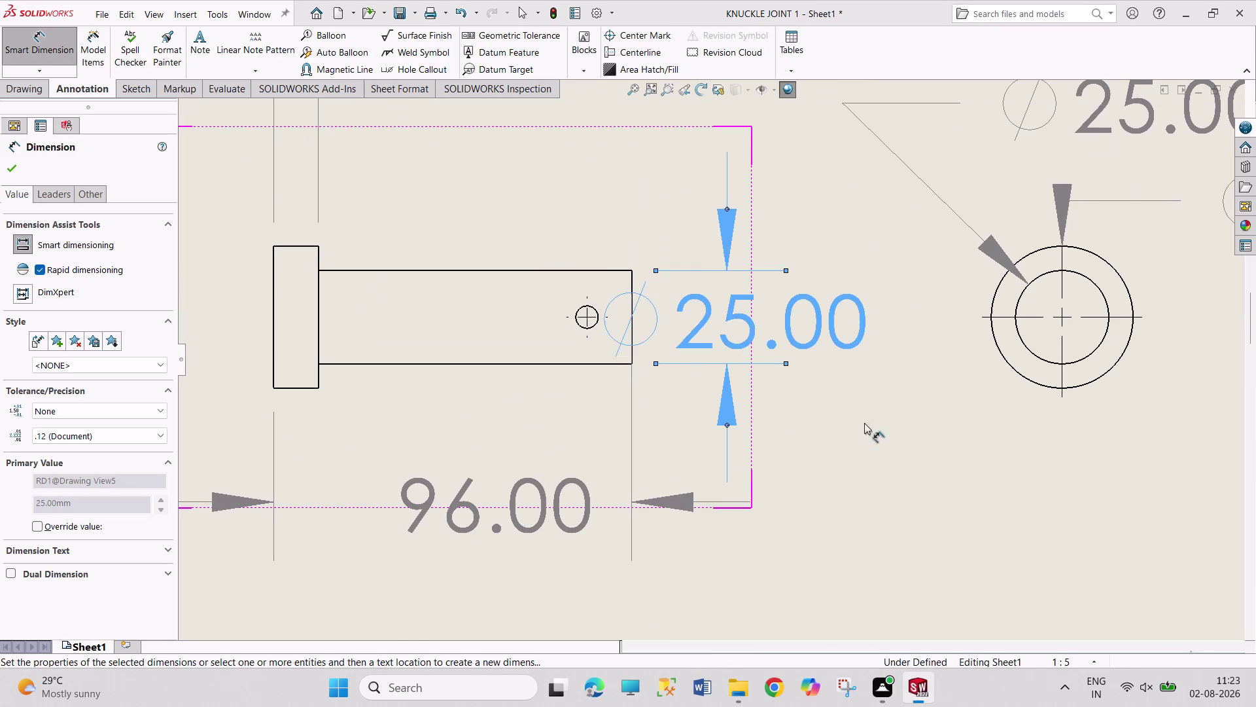
click(590, 312)
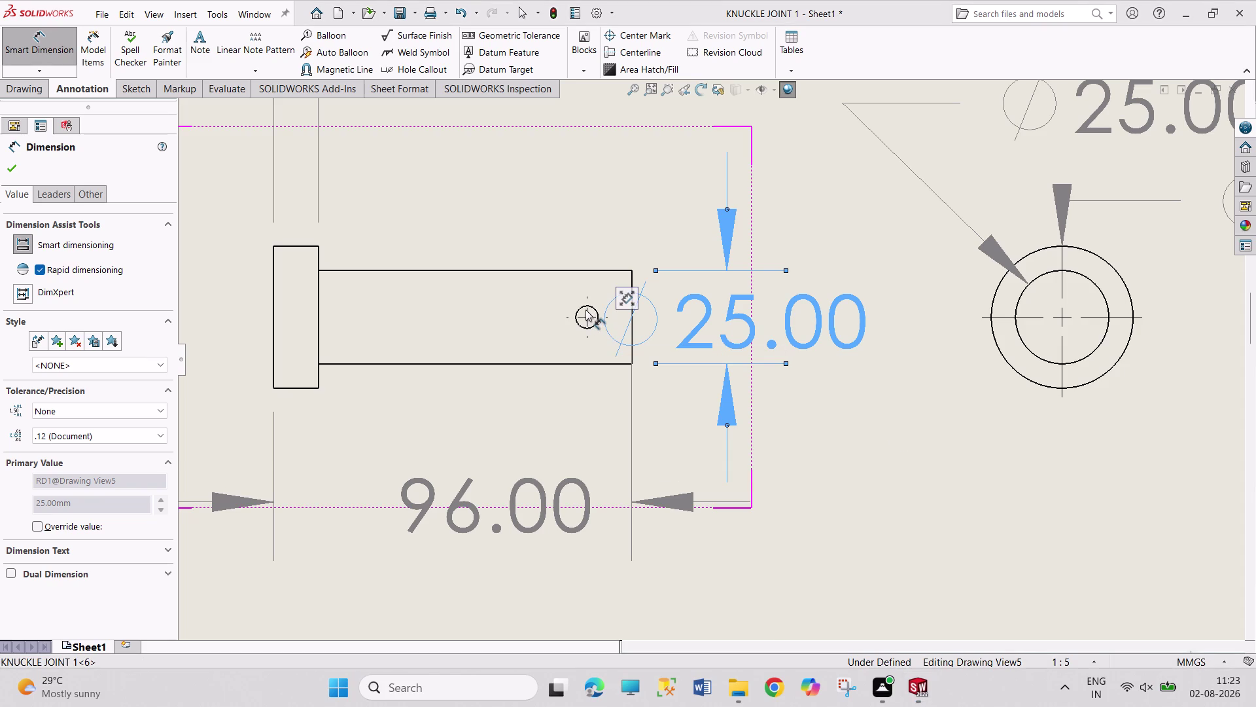
click(586, 309)
right_click(920, 387)
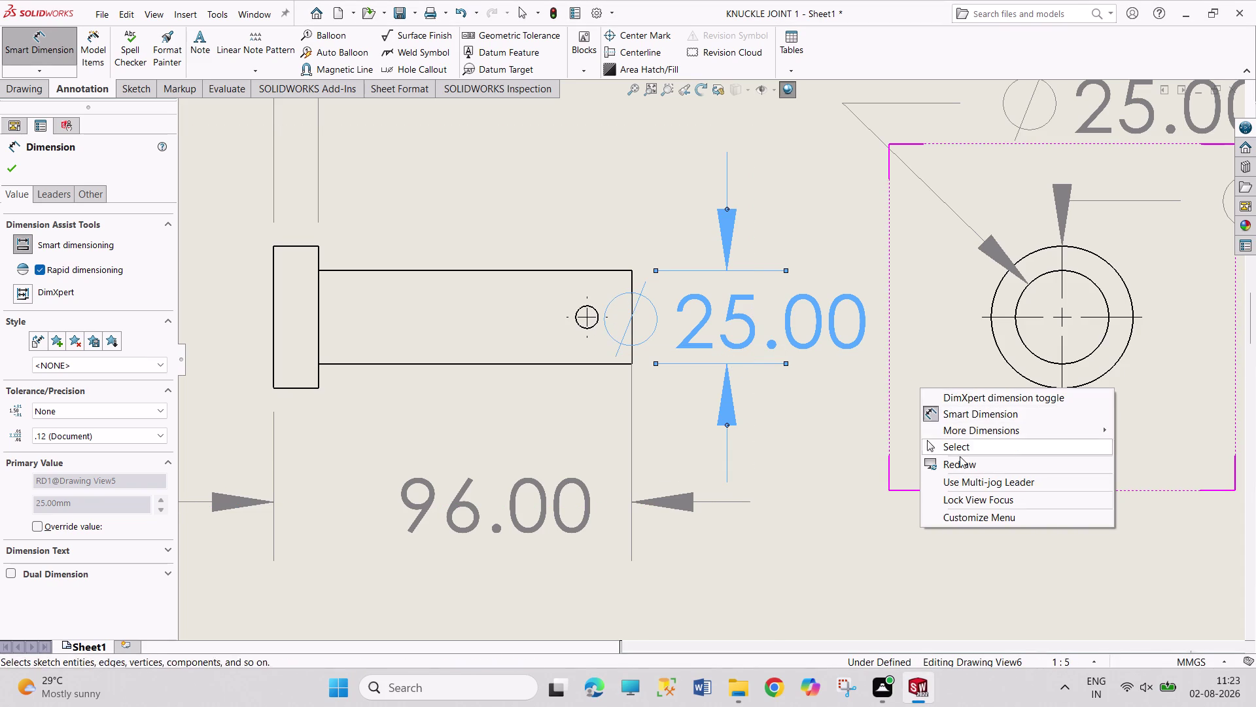
click(959, 447)
right_drag(893, 494, 896, 349)
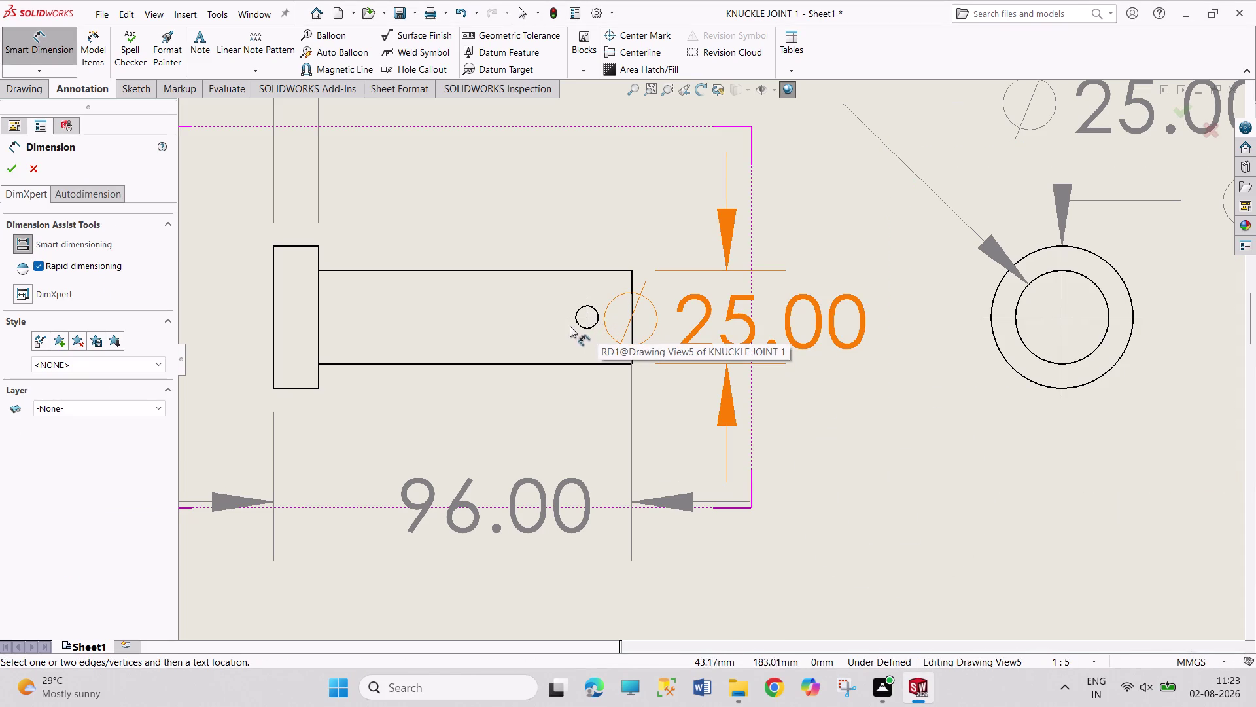
scroll(down, 3)
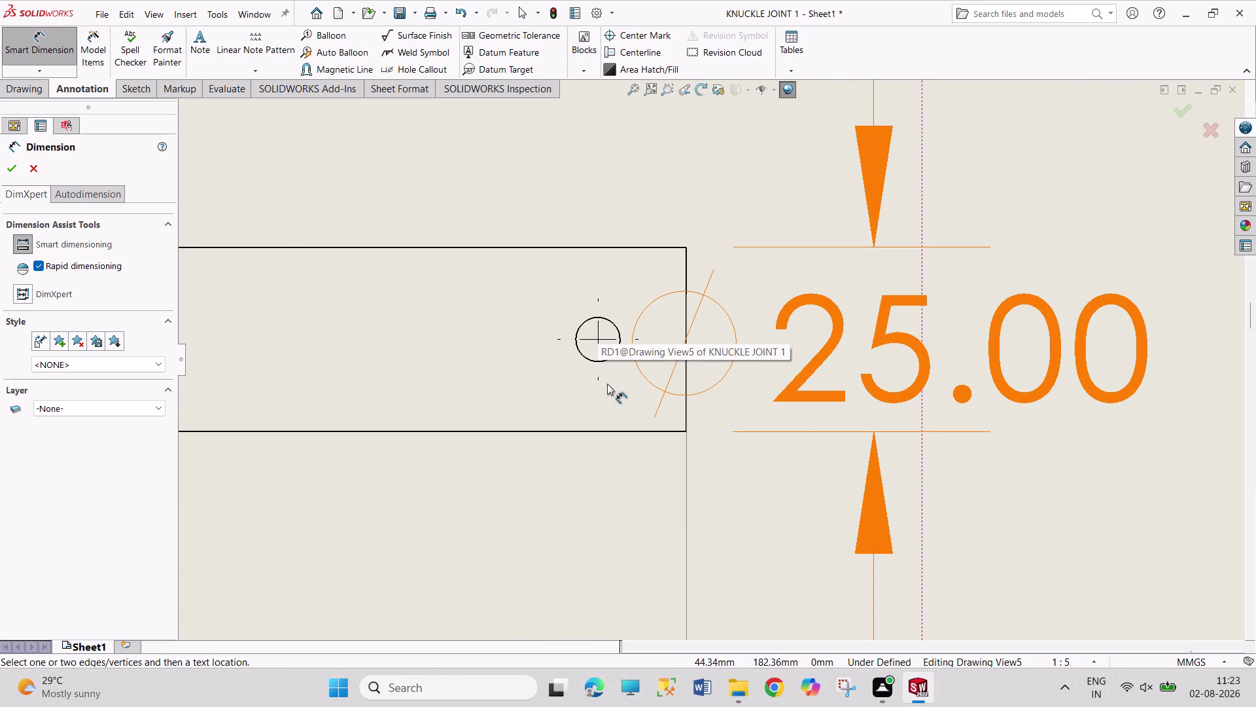
click(604, 342)
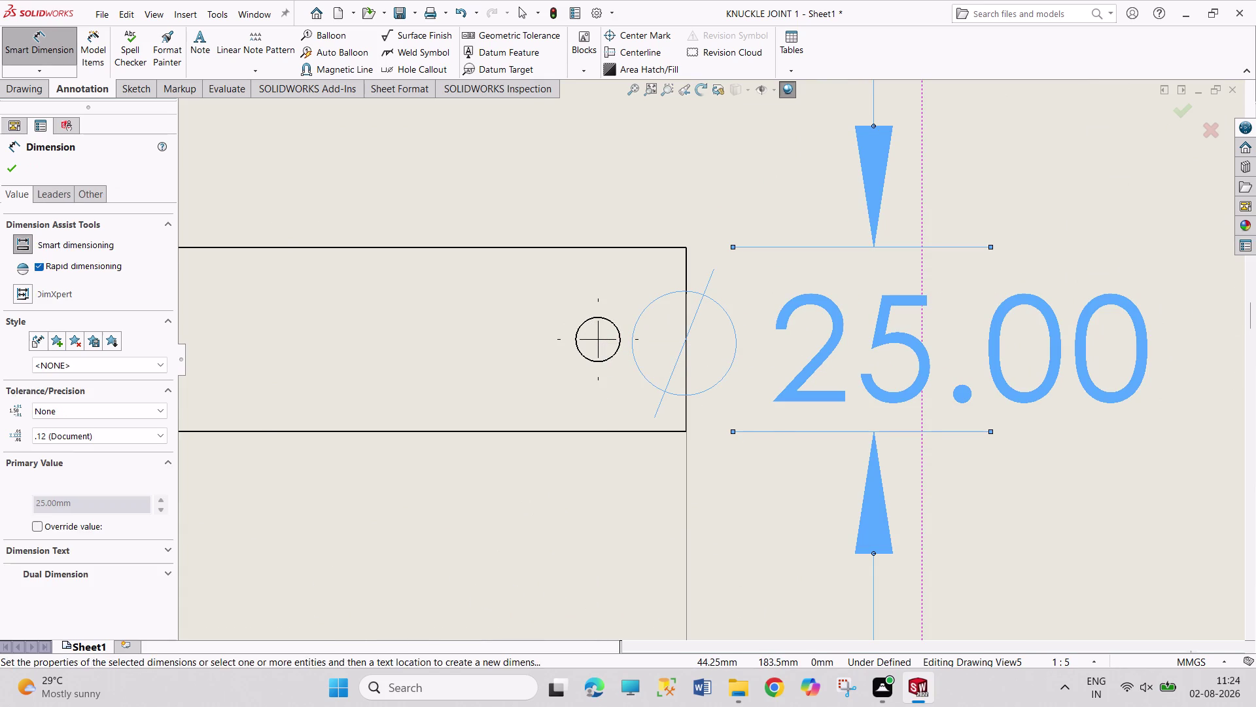
key(Escape)
scroll(up, 3)
scroll(up, 3)
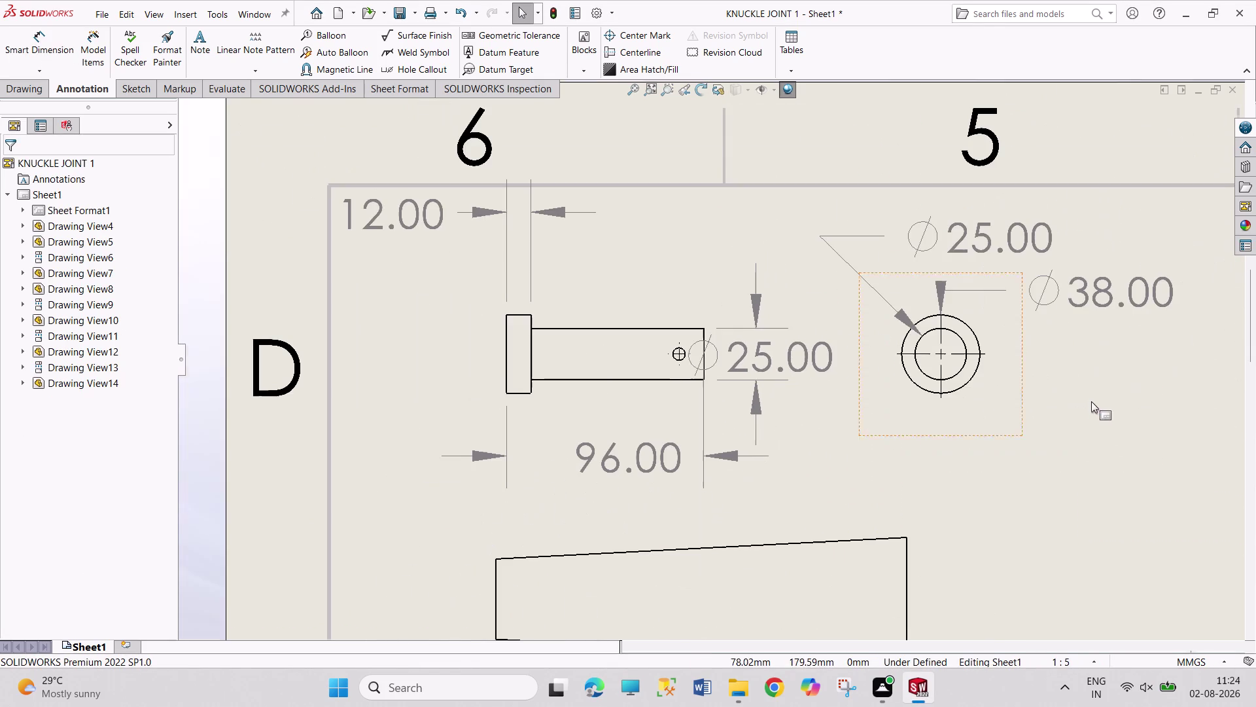
scroll(up, 3)
scroll(up, 3)
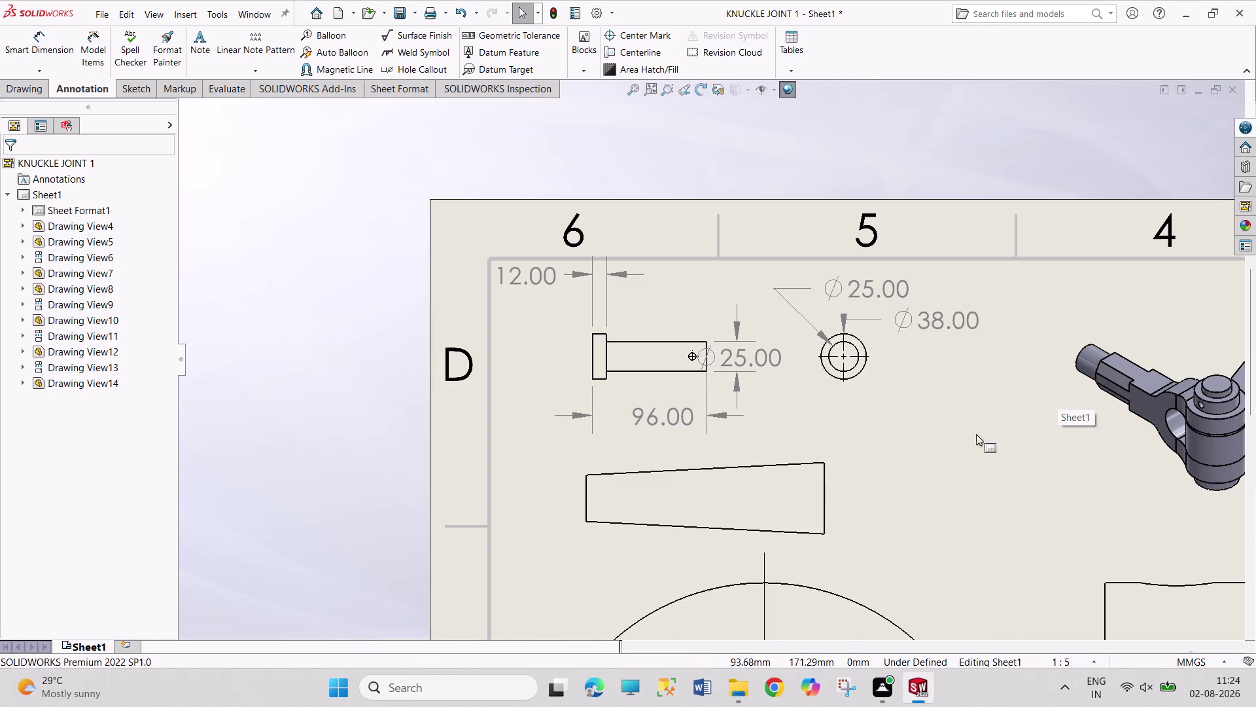
scroll(down, 3)
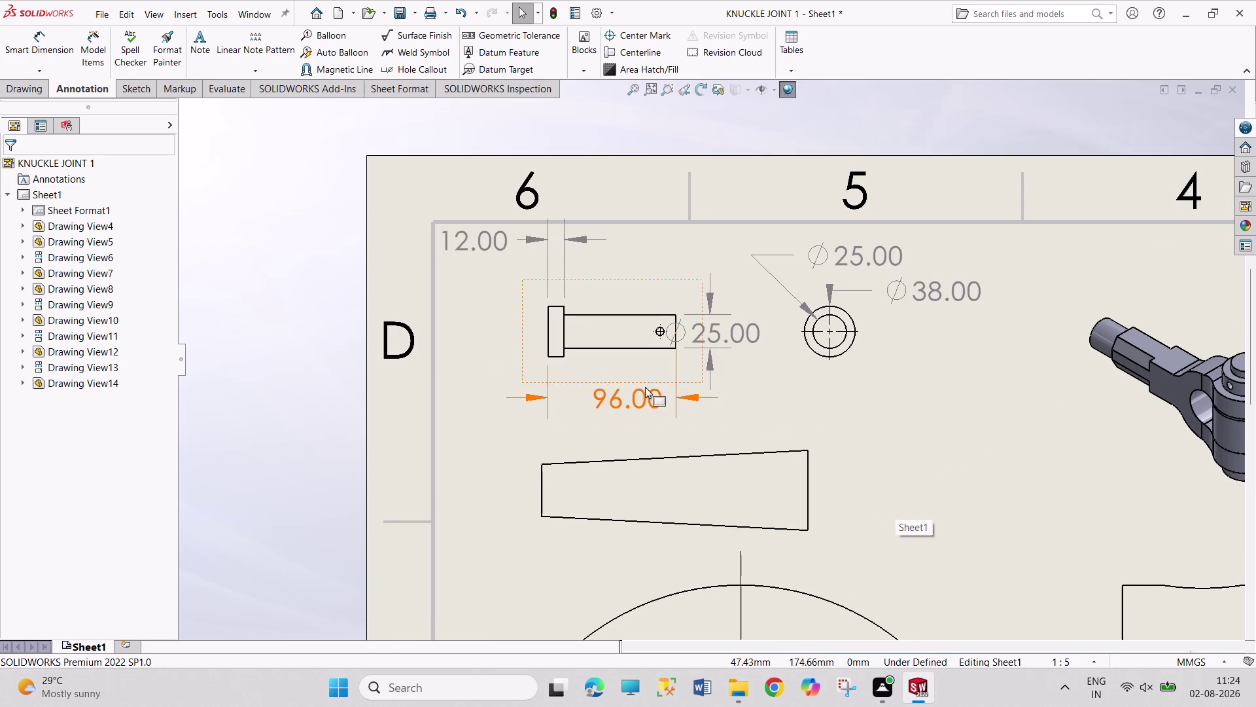
scroll(up, 3)
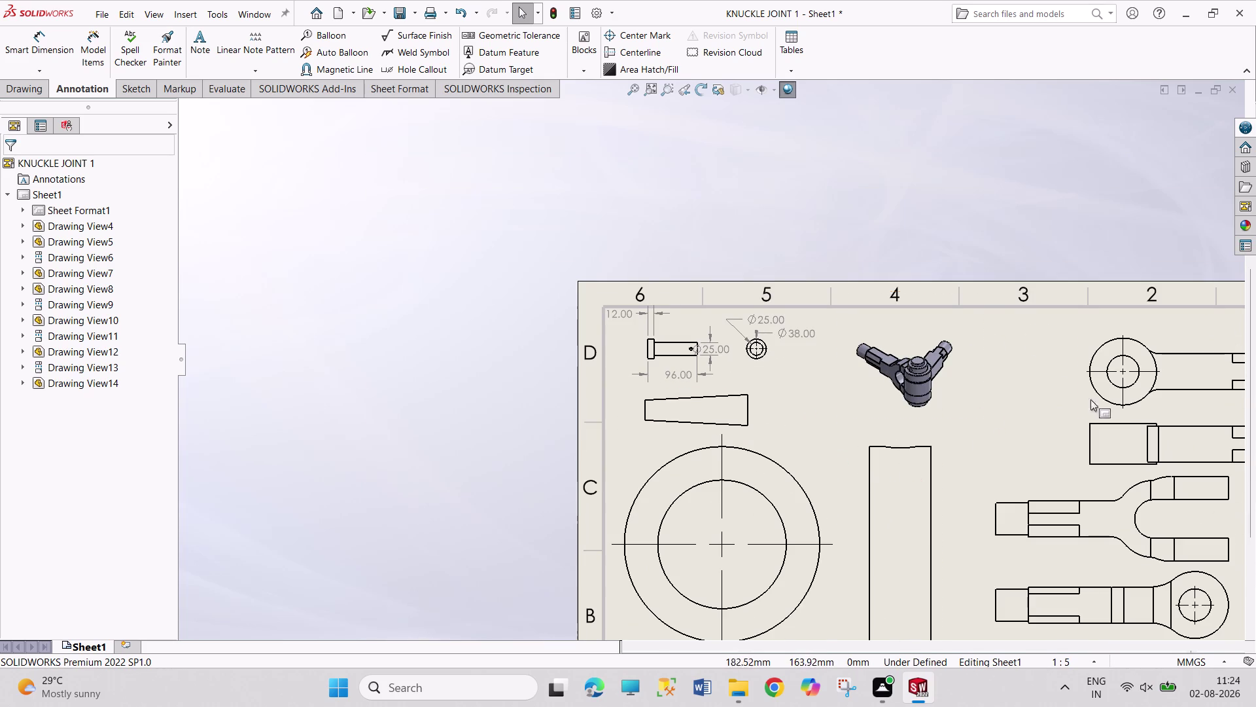
right_drag(801, 435, 802, 302)
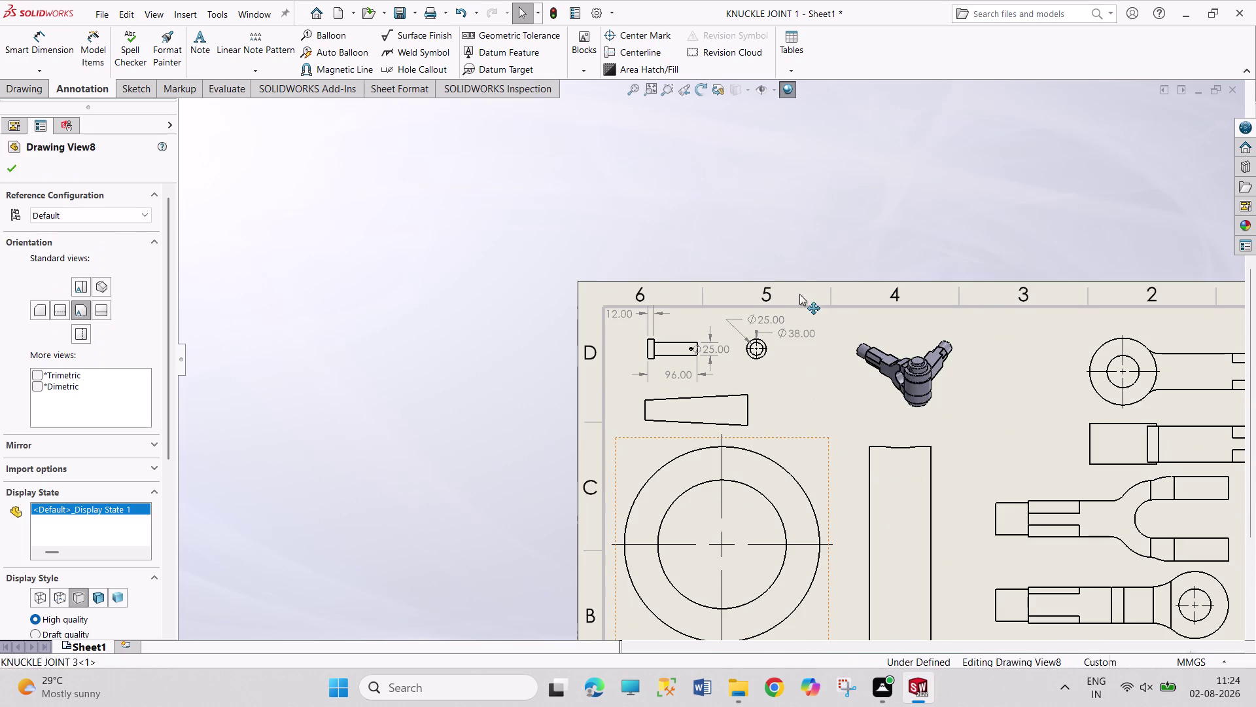
right_drag(403, 395, 407, 388)
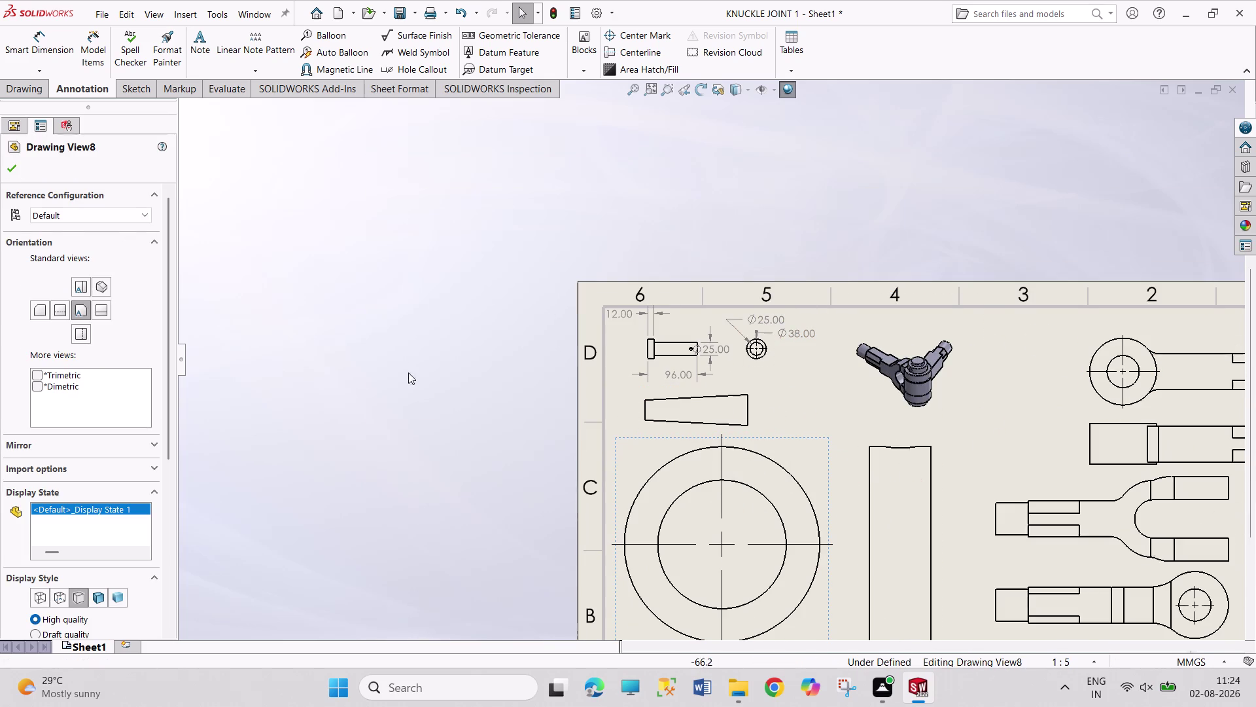
right_drag(408, 388, 410, 312)
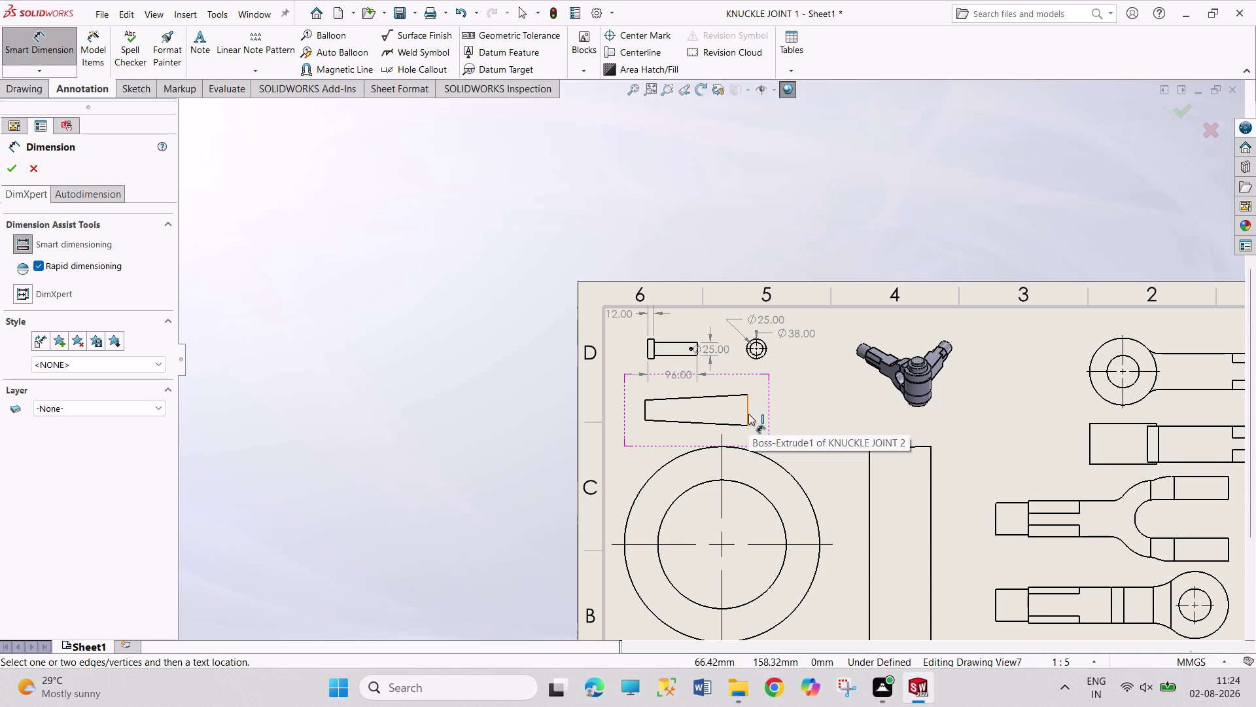
Dimension the taper's wide end as Ø6 and cancel the stray 3.90 and angle dimensions.
click(748, 414)
click(770, 408)
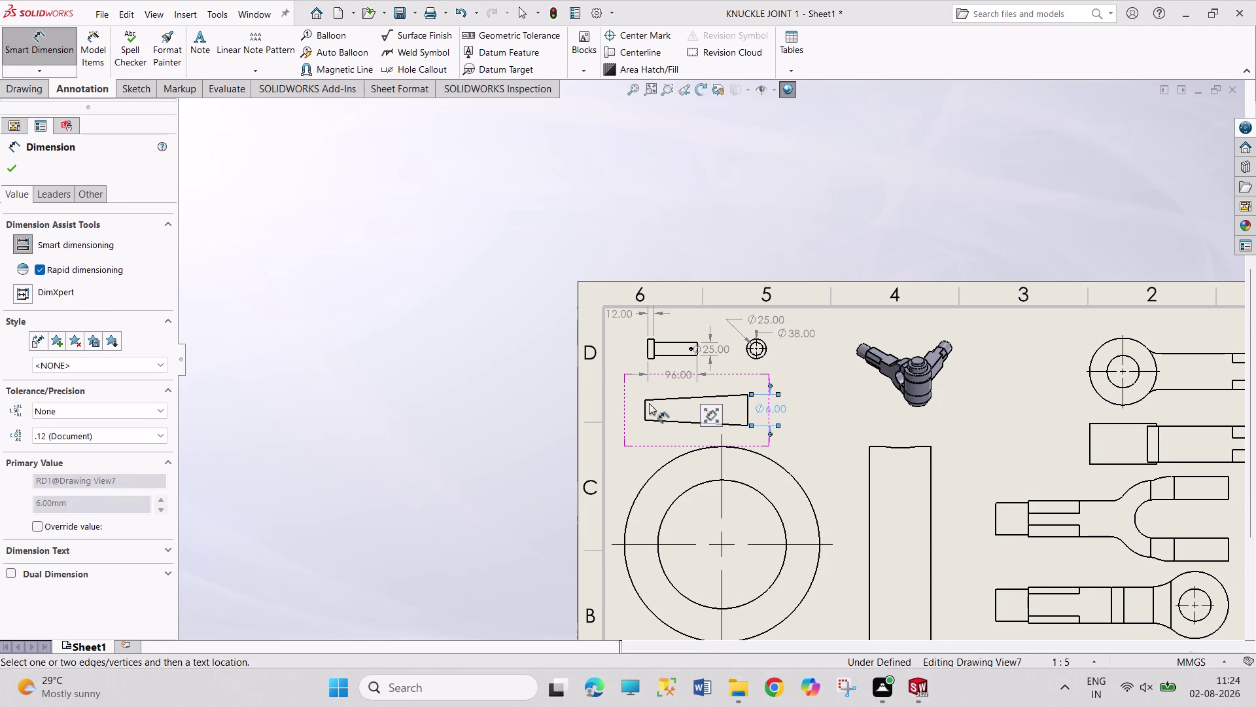
scroll(down, 3)
scroll(down, 3)
scroll(down, 3)
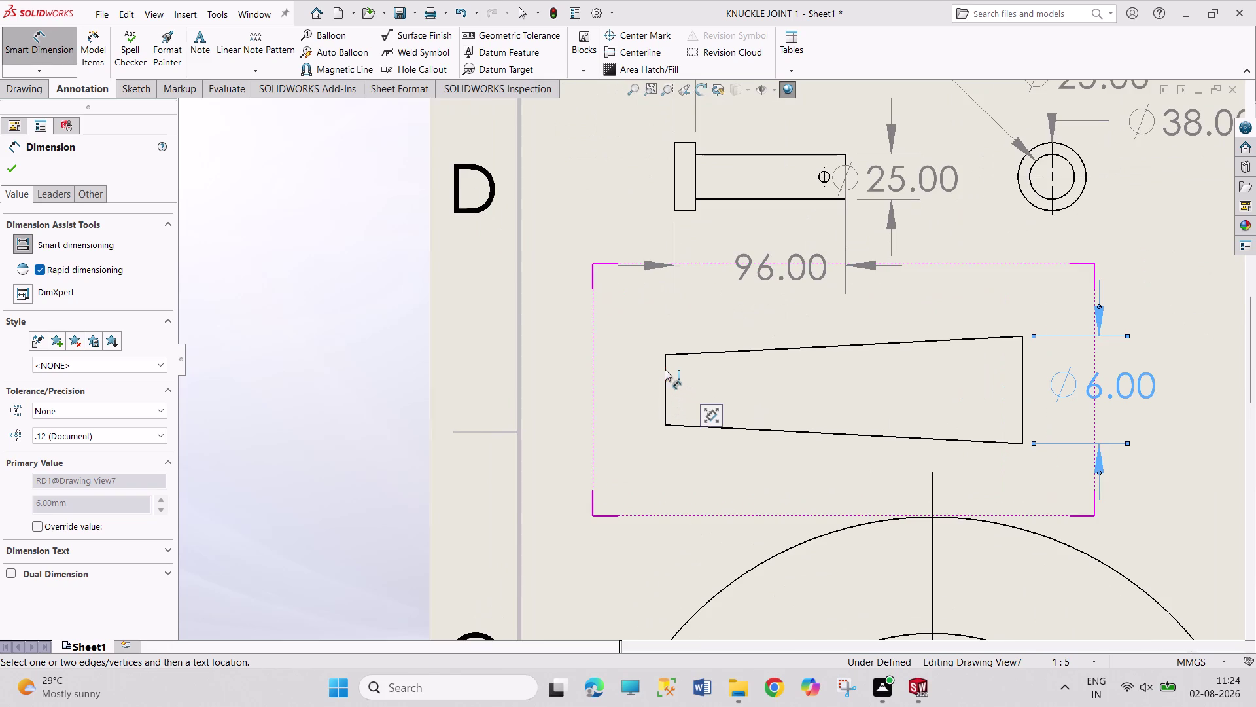
click(665, 369)
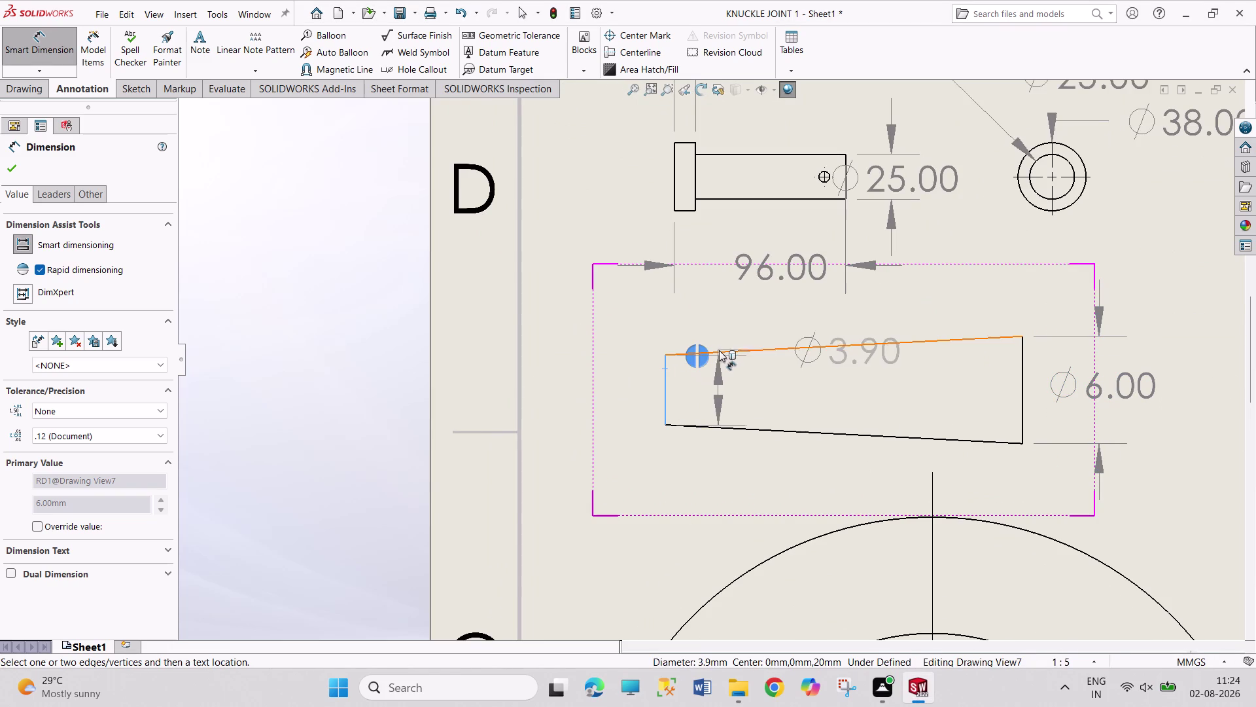
click(731, 350)
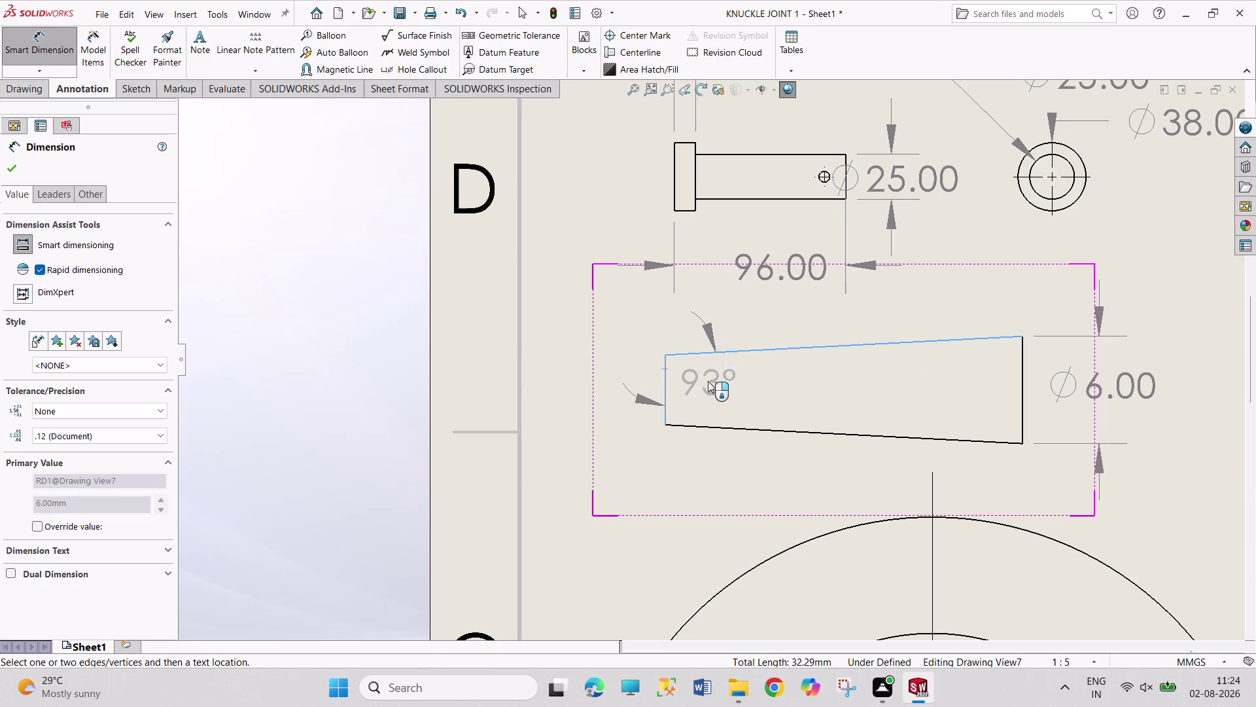
key(Escape)
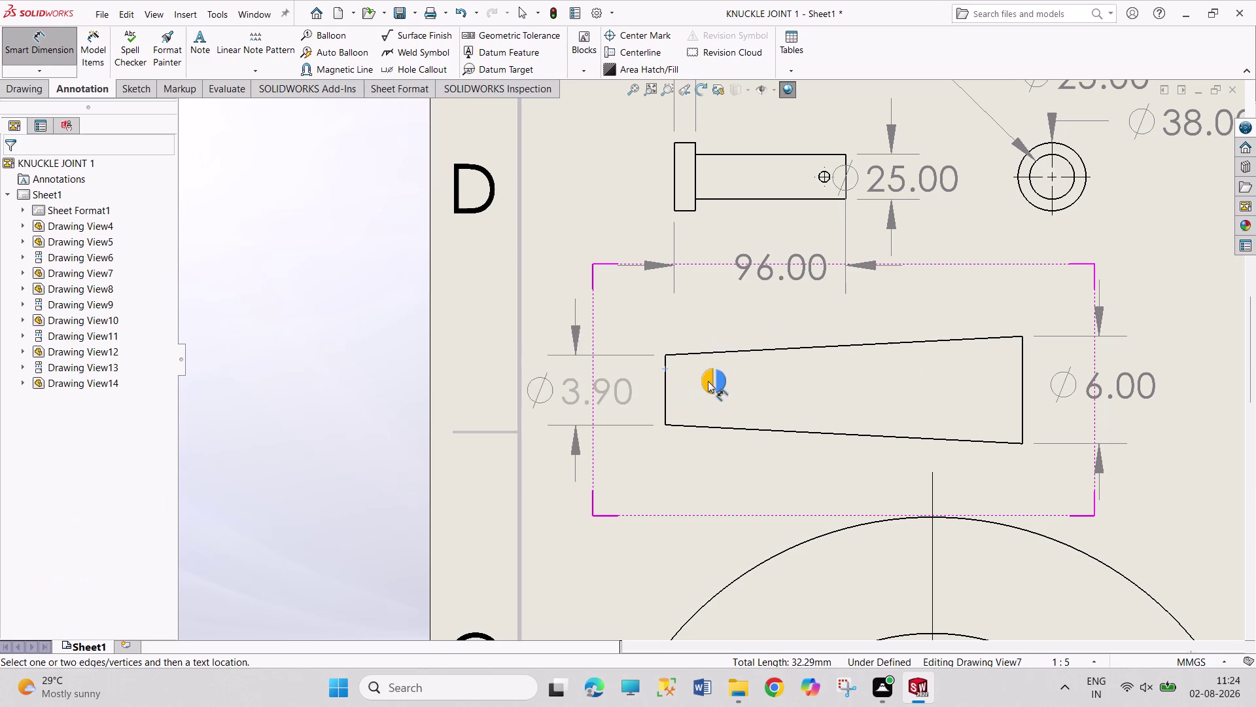
key(Escape)
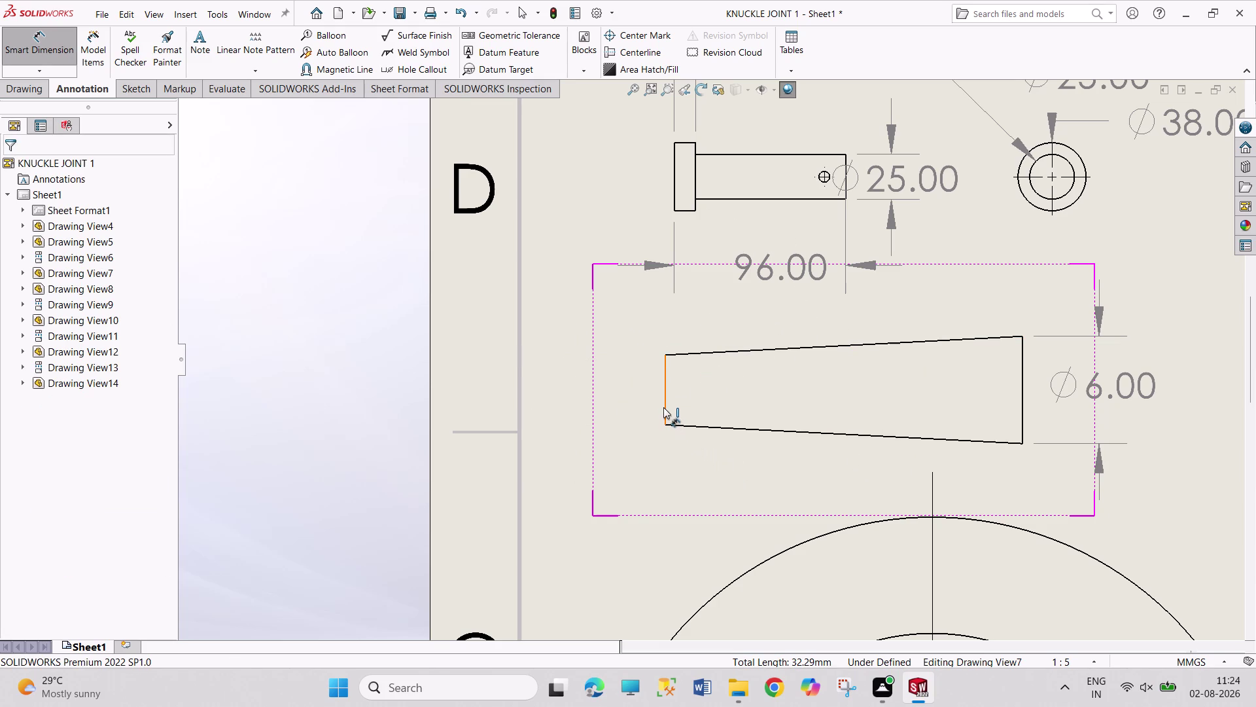
Add the 20 mm length dimension below the tapered piece.
click(663, 407)
click(1022, 407)
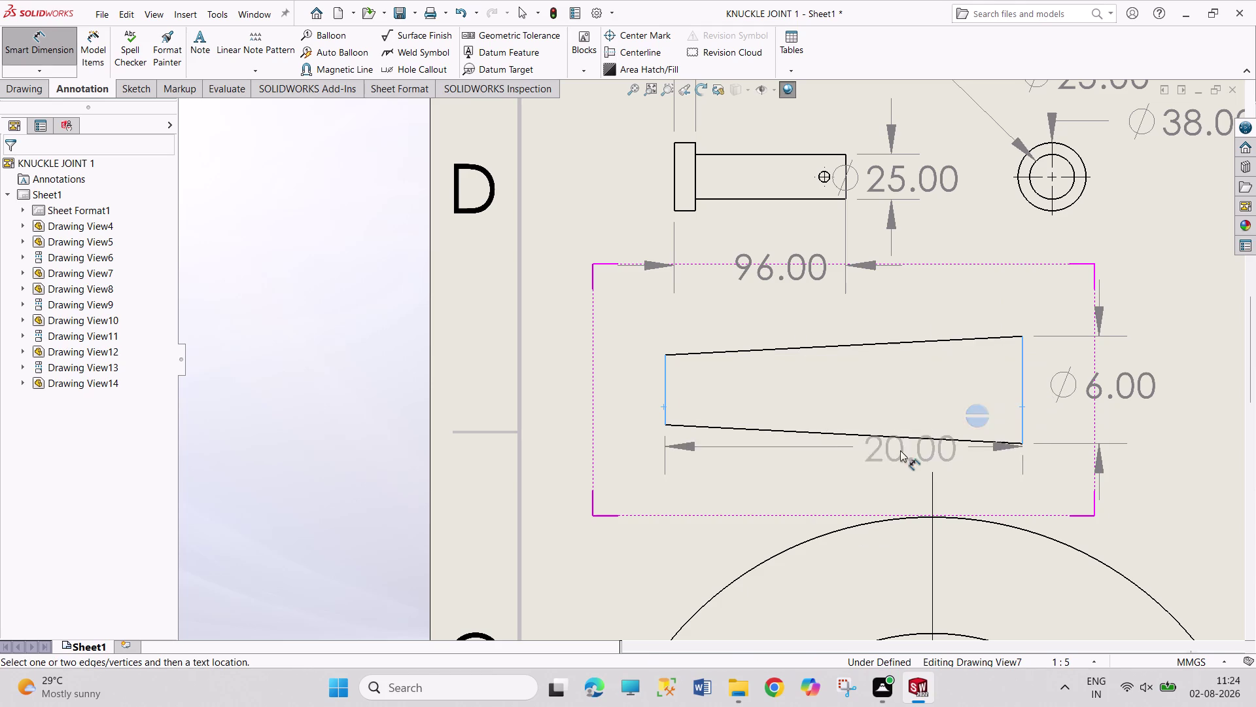
click(865, 469)
scroll(up, 3)
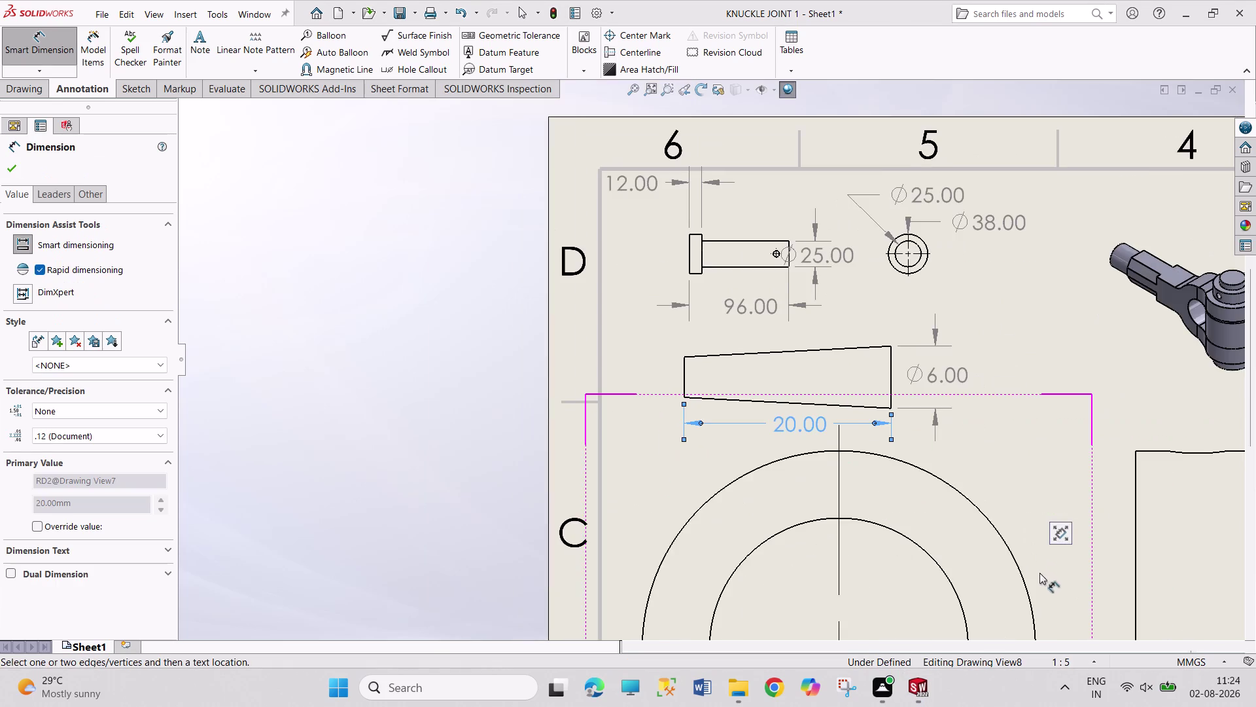
scroll(up, 3)
scroll(up, 3)
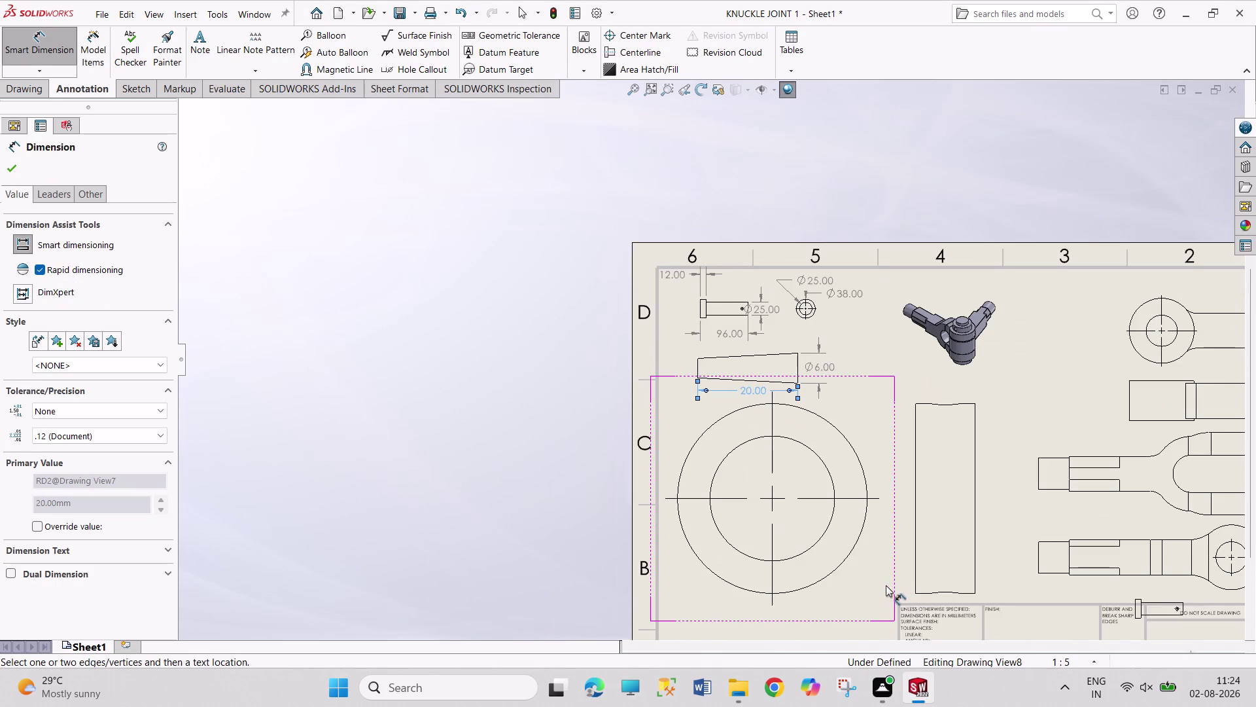
Place Ø38 and Ø25 on the collar's circular view and 12.00 on the rectangle.
scroll(down, 3)
click(851, 518)
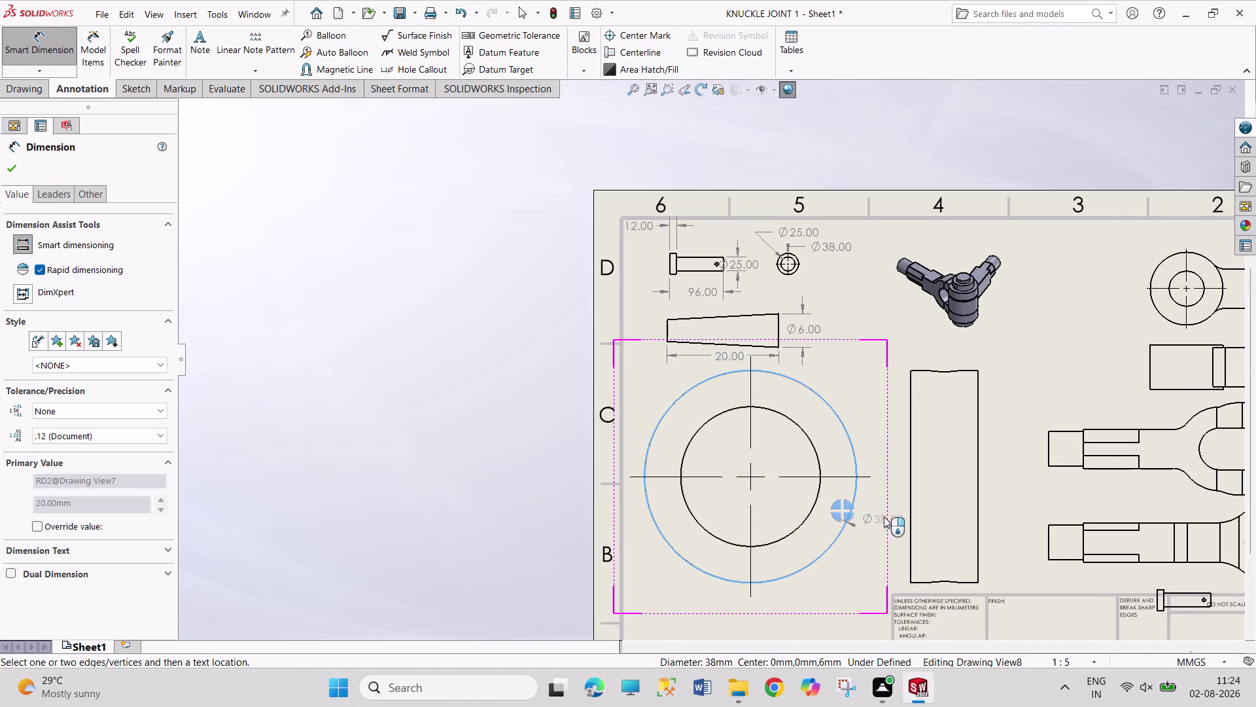
click(868, 410)
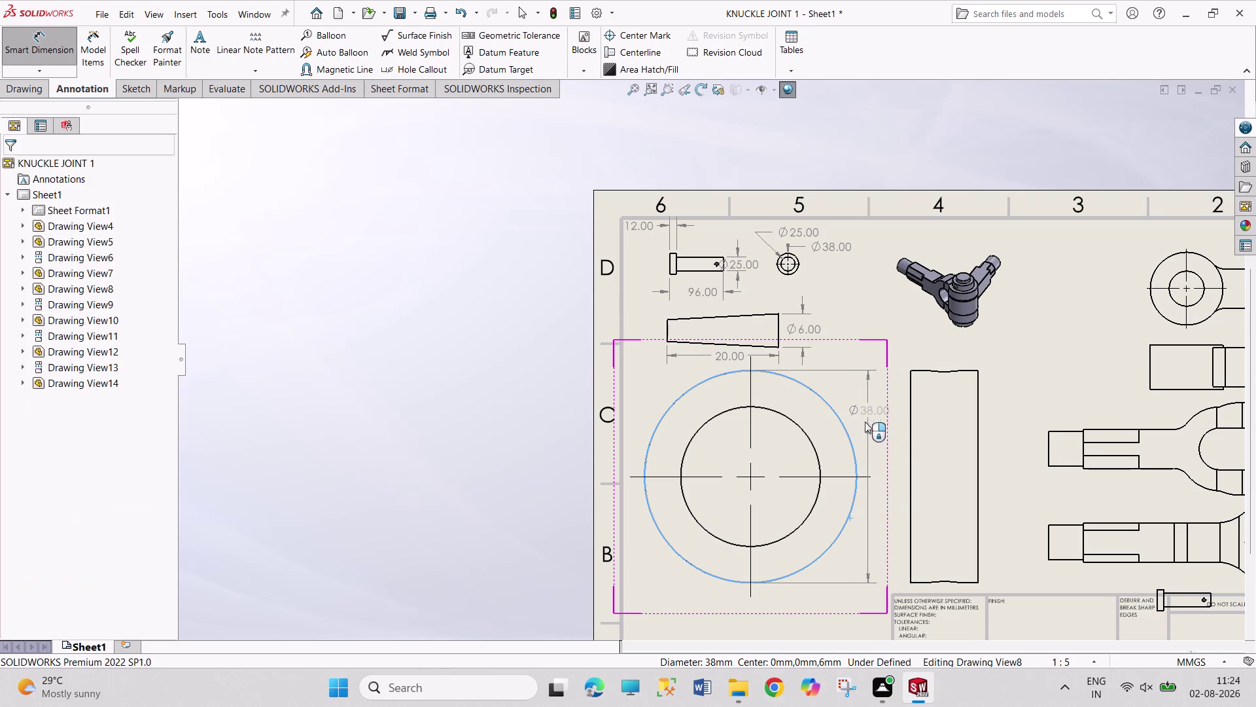
click(820, 460)
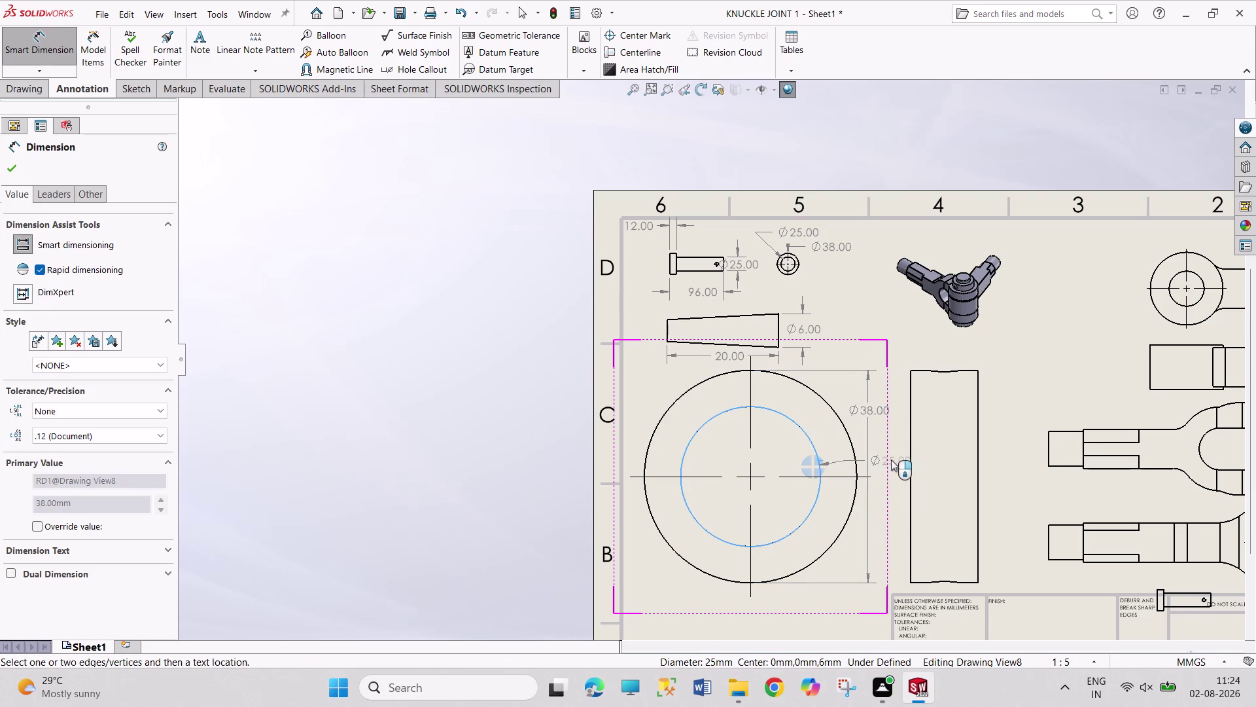
click(855, 381)
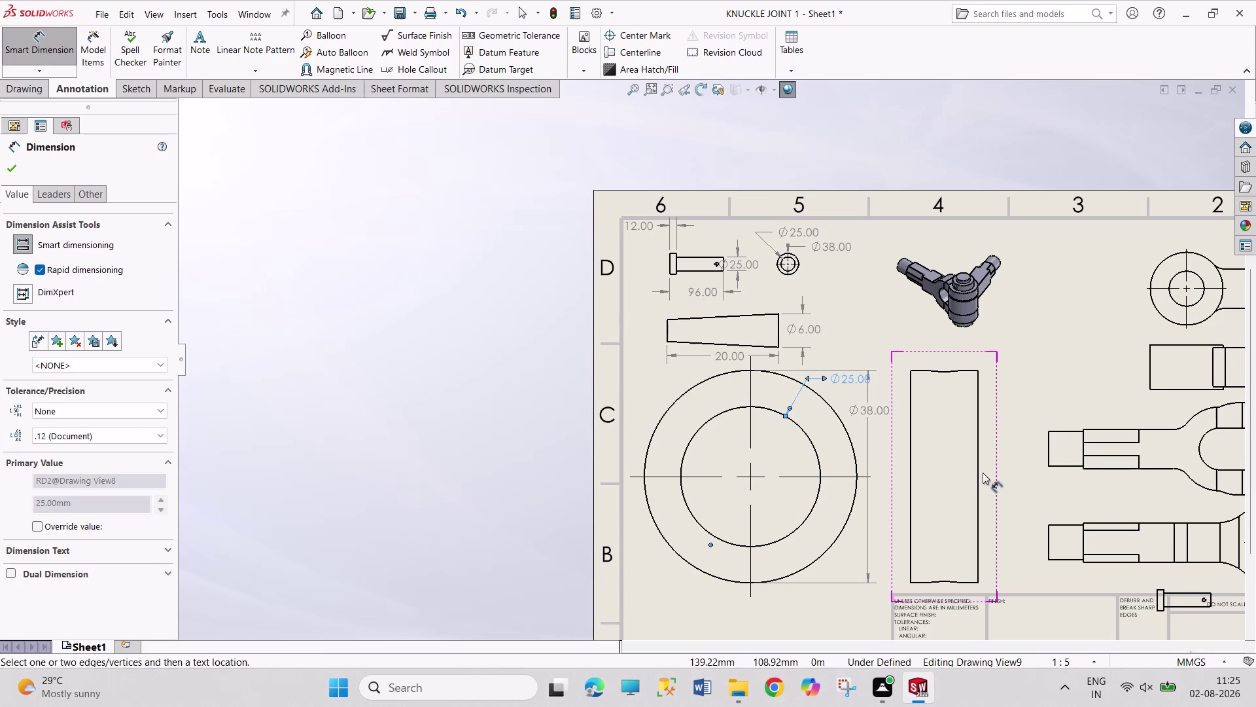
click(910, 410)
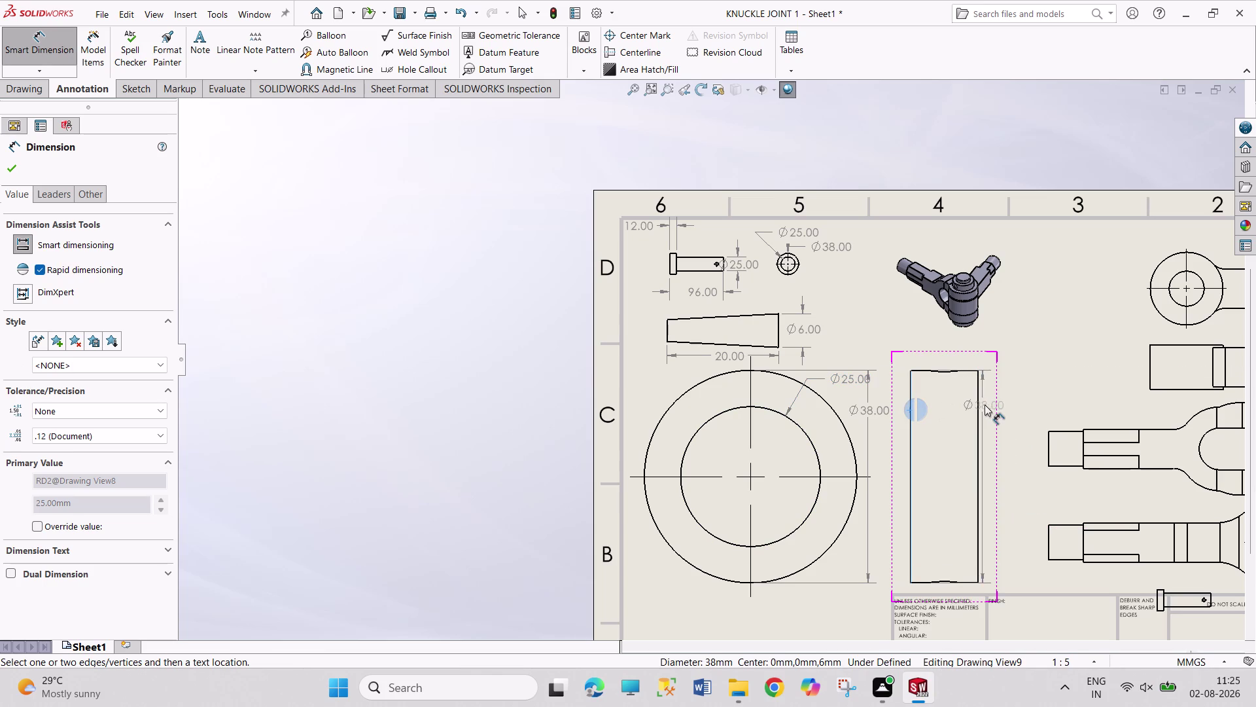
click(980, 404)
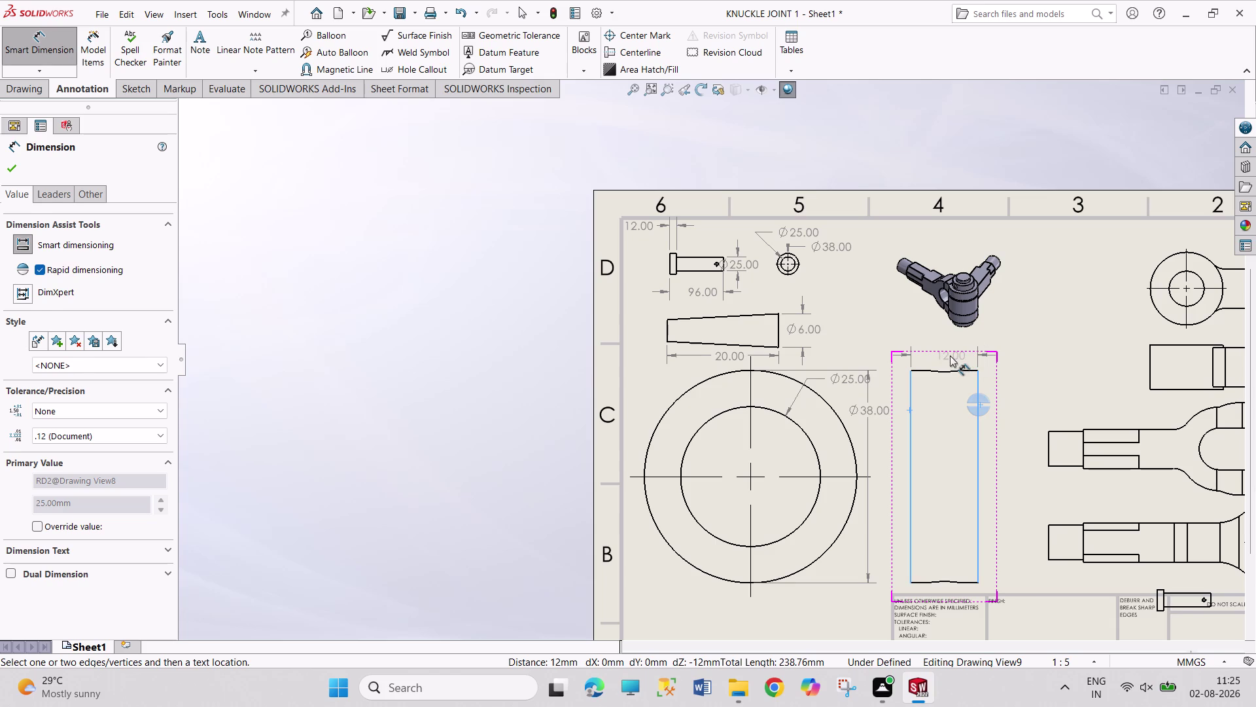
click(950, 355)
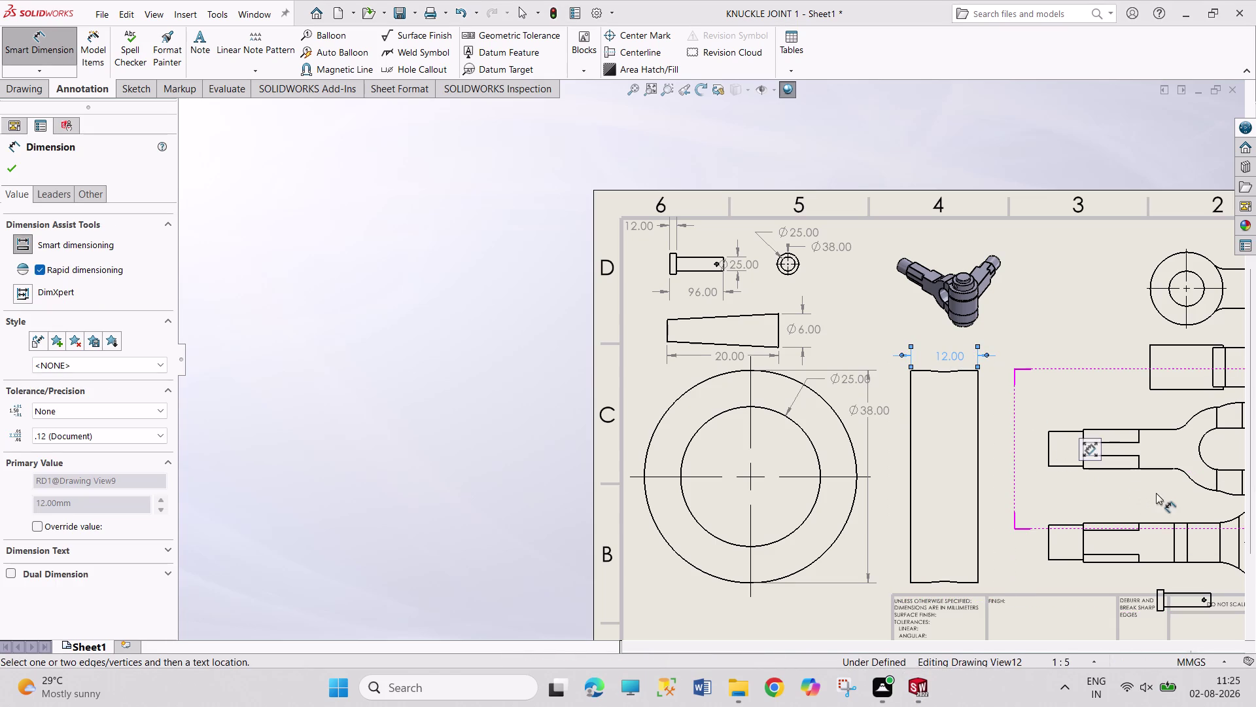
Zoom out and pick the top eye-end's outer circle for a Ø52.00 dimension.
scroll(up, 3)
scroll(up, 3)
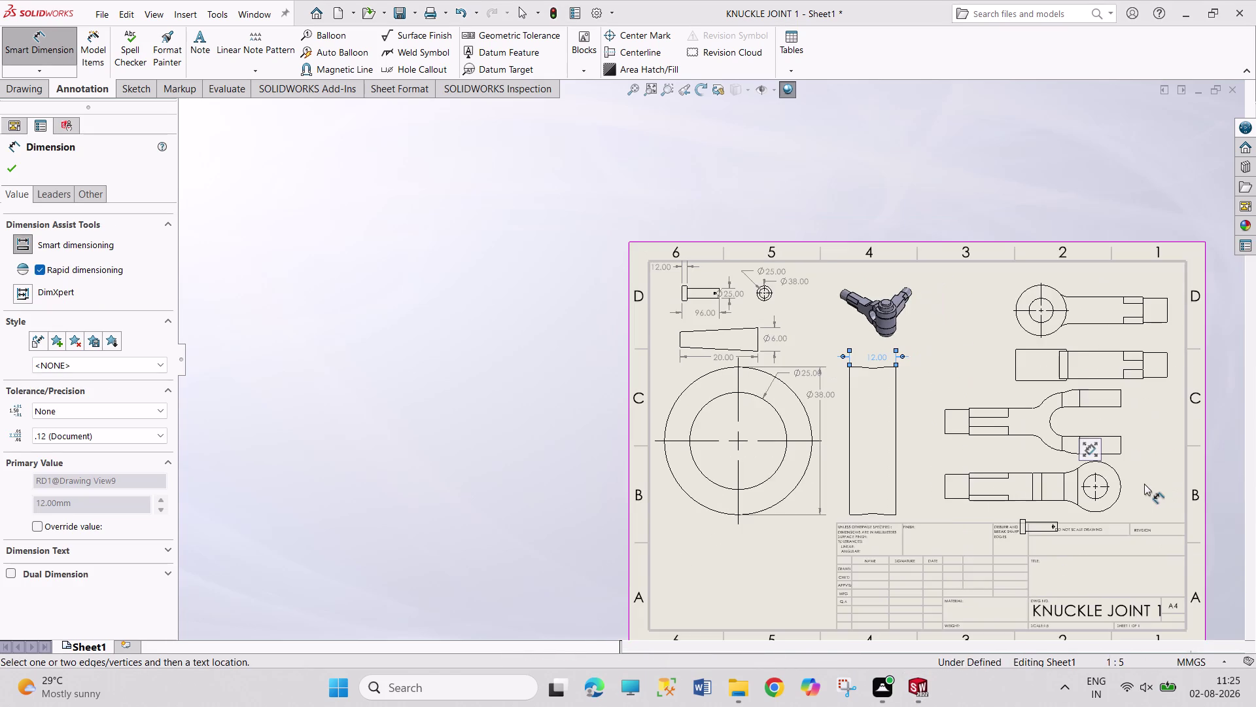
scroll(up, 3)
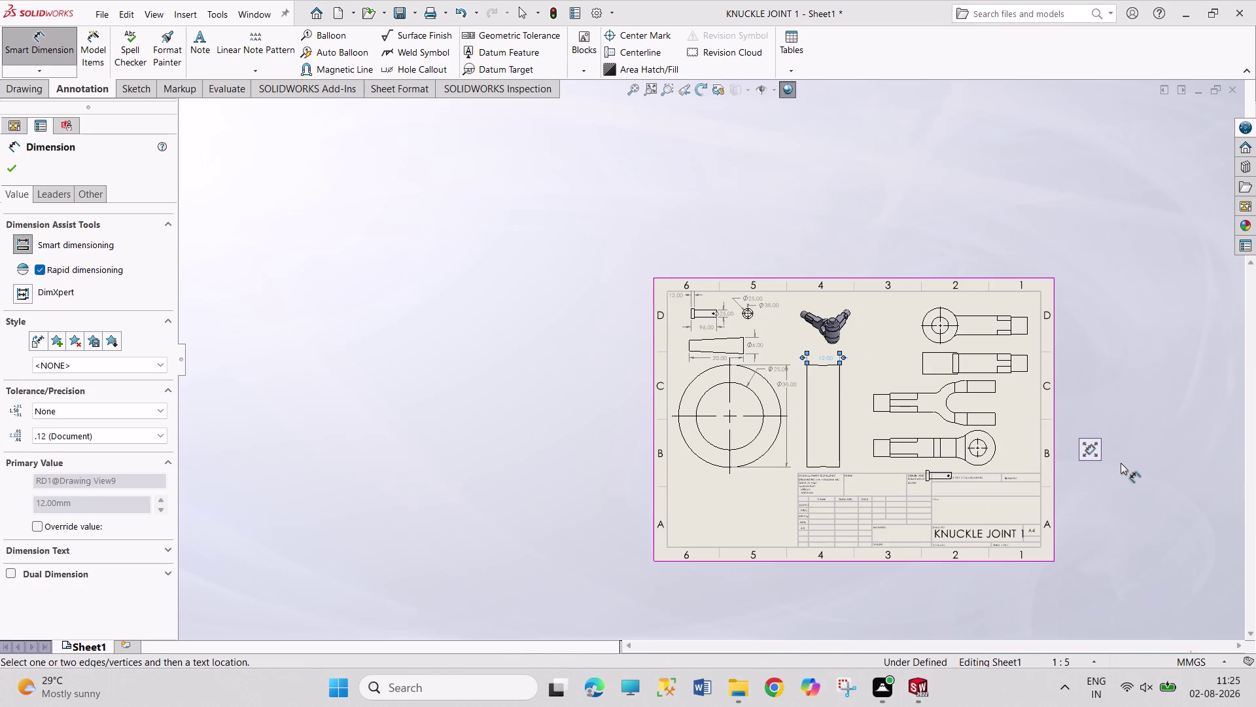
scroll(down, 3)
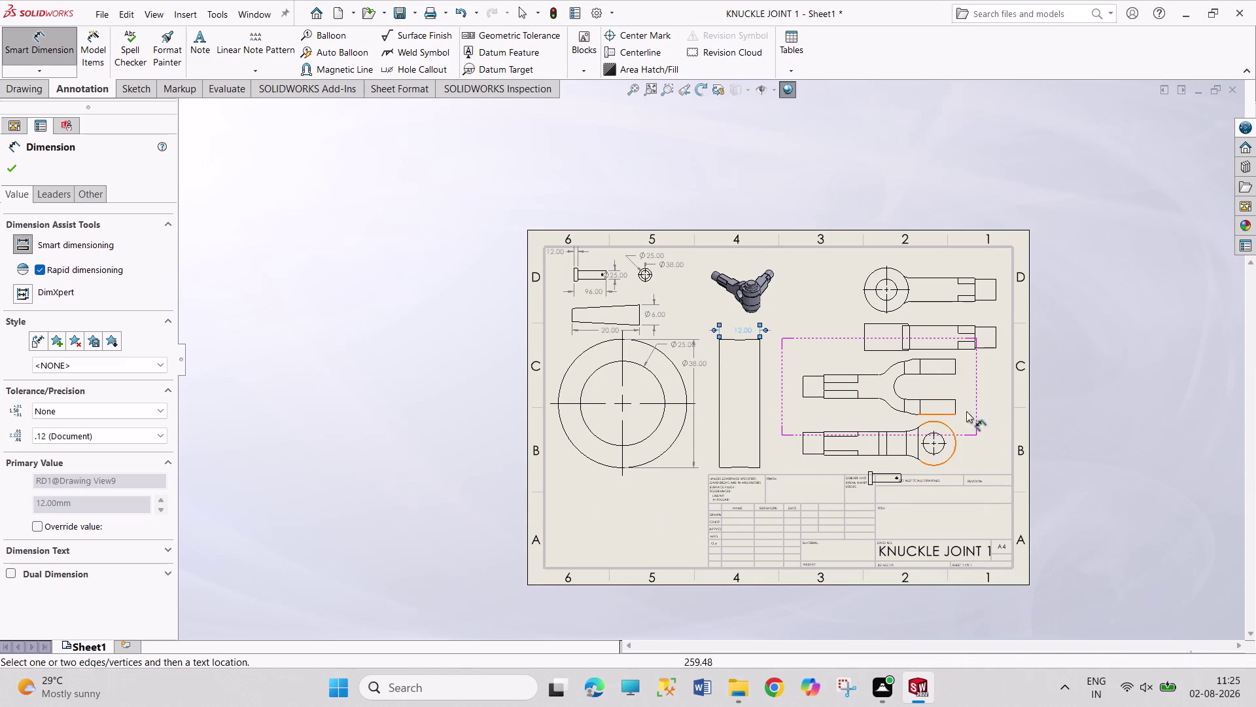
click(869, 275)
click(838, 267)
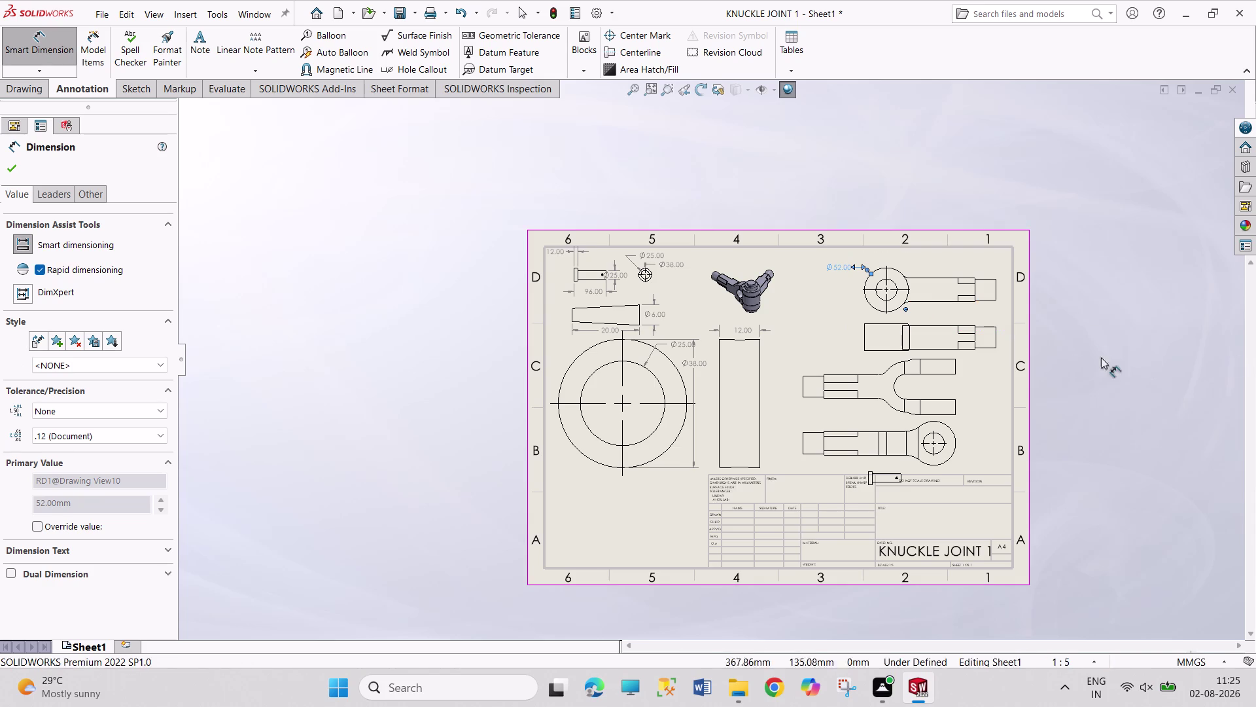
scroll(down, 3)
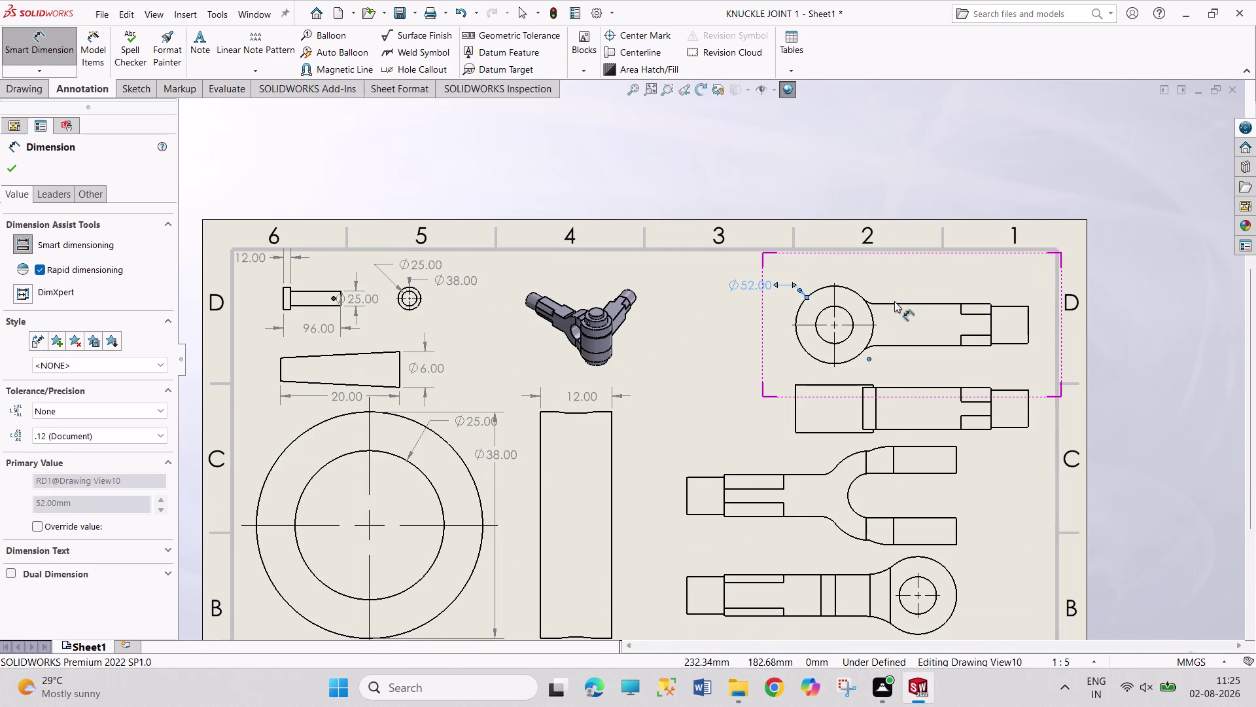
Place the Ø52 eye diameter, then the Ø25 hole and Ø25 rod-end diameters.
click(849, 312)
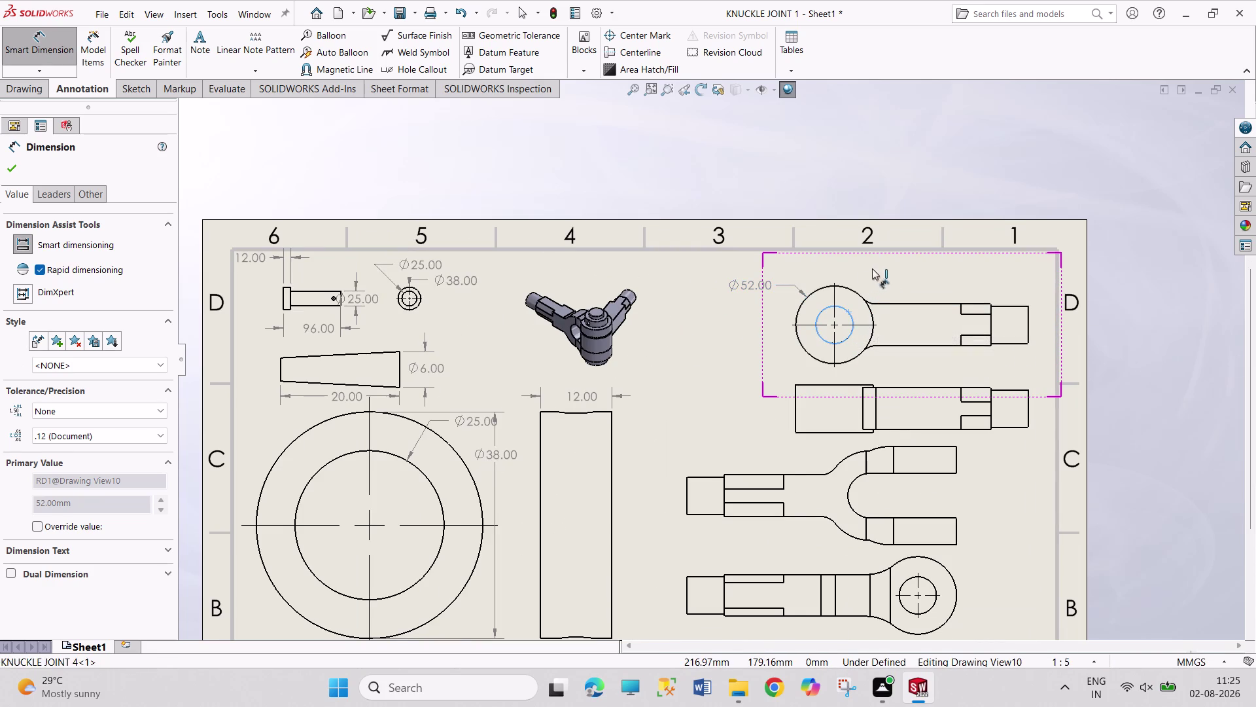
click(877, 268)
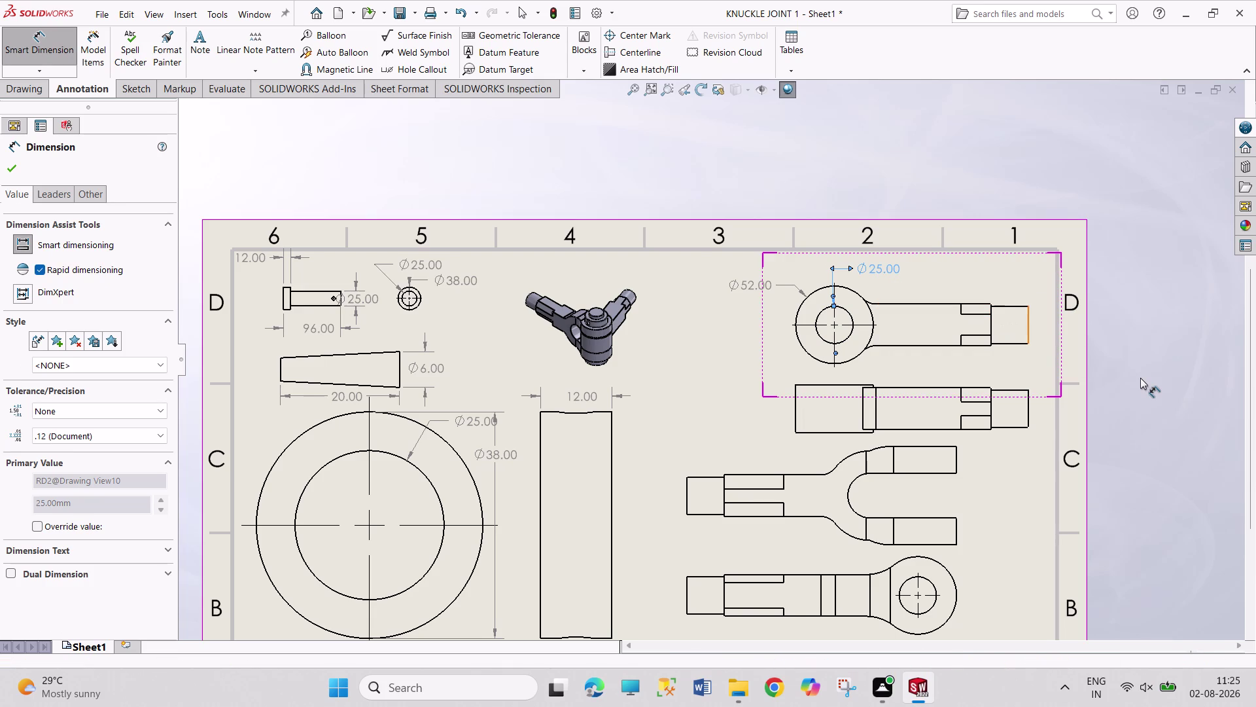
click(1029, 330)
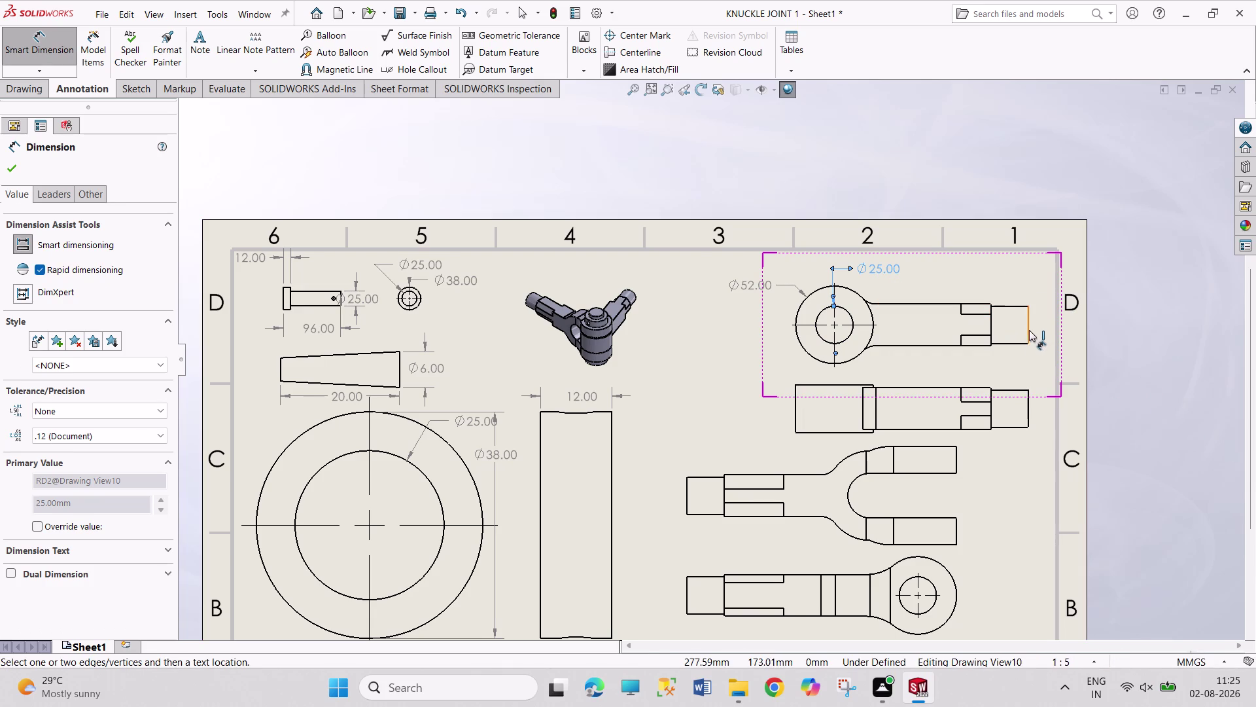
click(1050, 324)
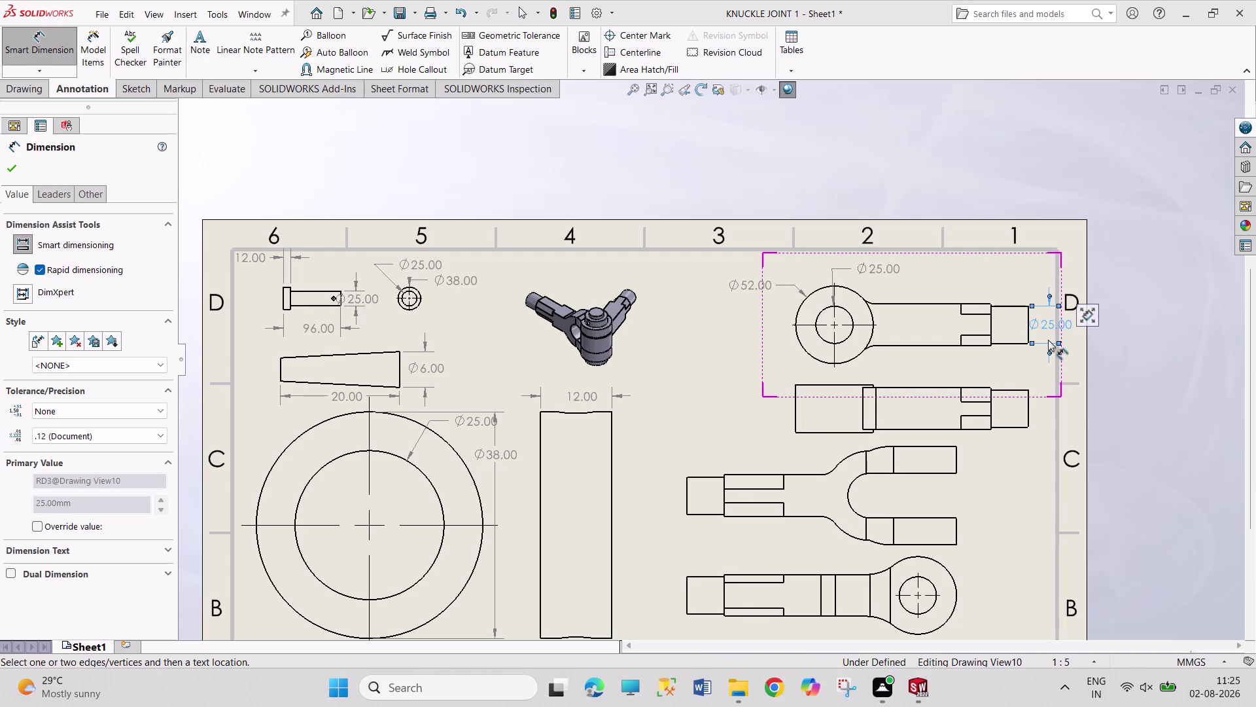
click(962, 342)
click(993, 338)
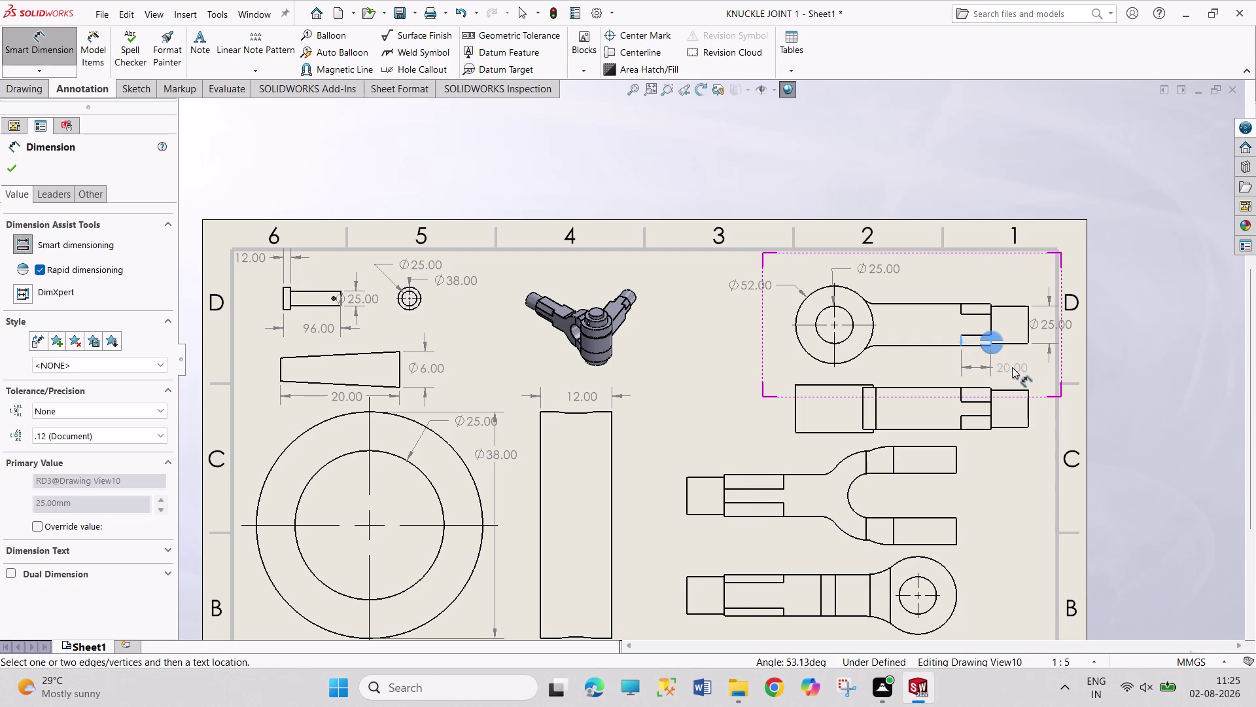
Add the R12 fillet radius, cancelling the stray length dimensions.
key(Escape)
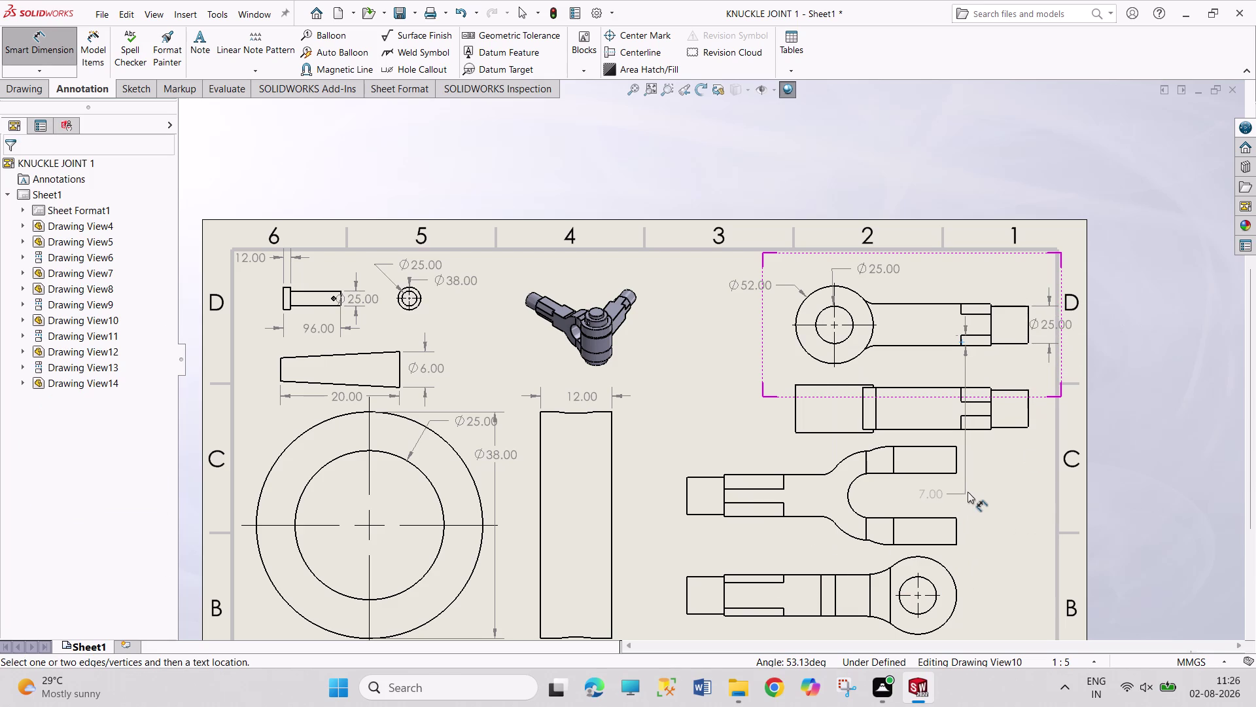
key(Escape)
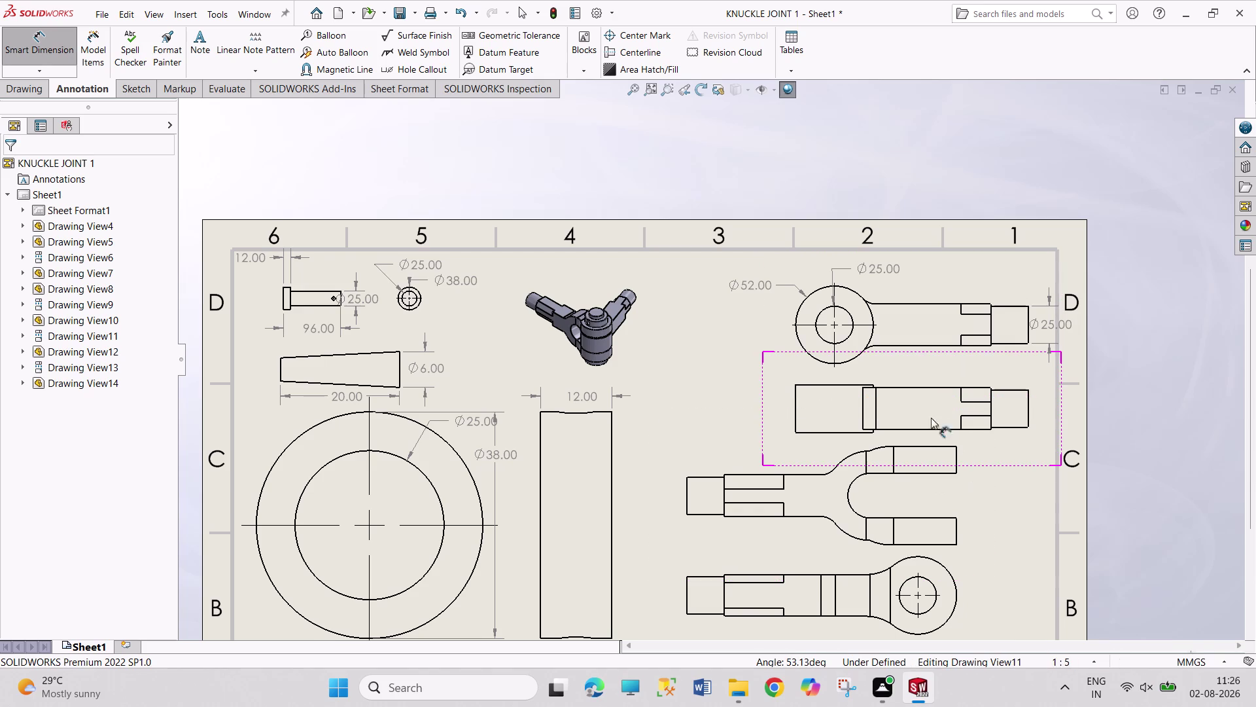
click(873, 303)
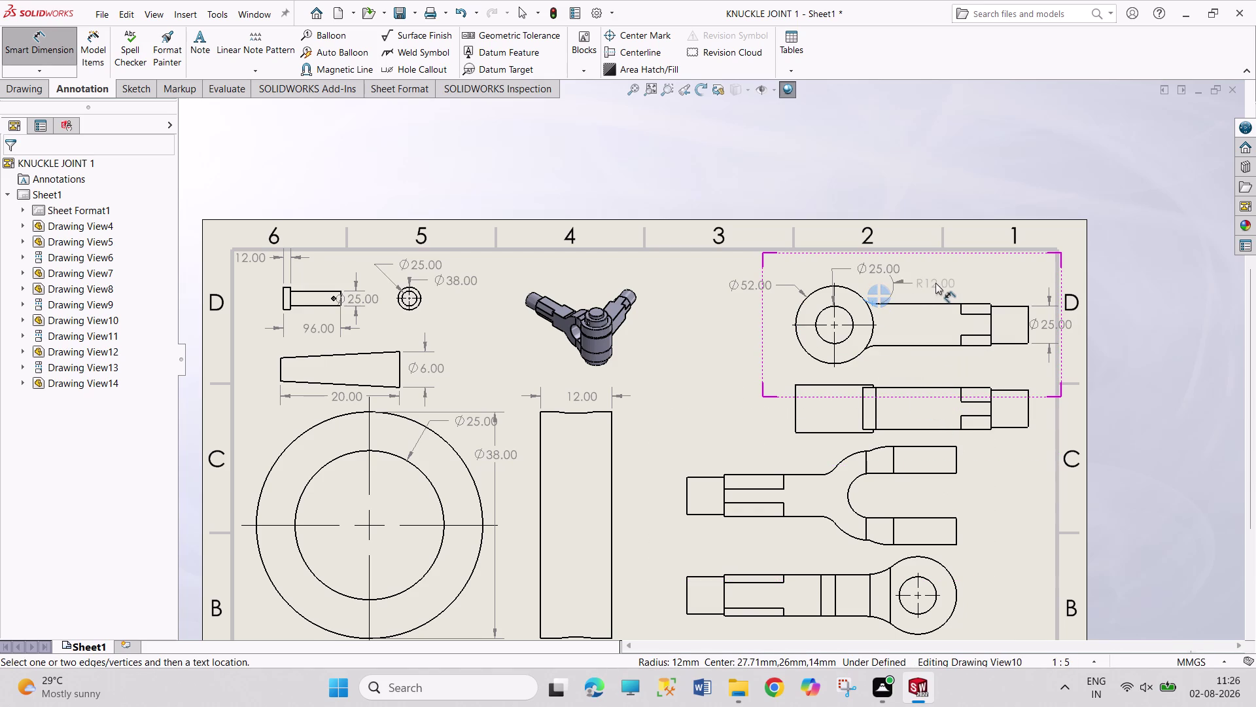
click(935, 283)
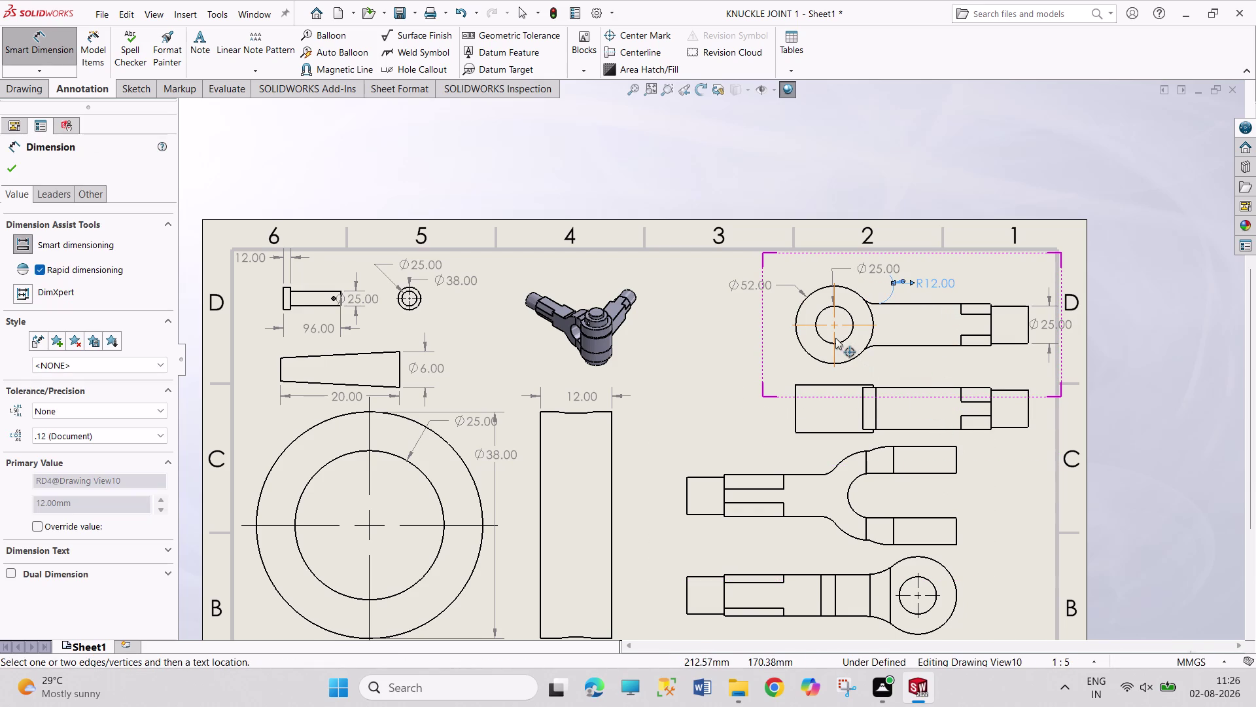
click(836, 347)
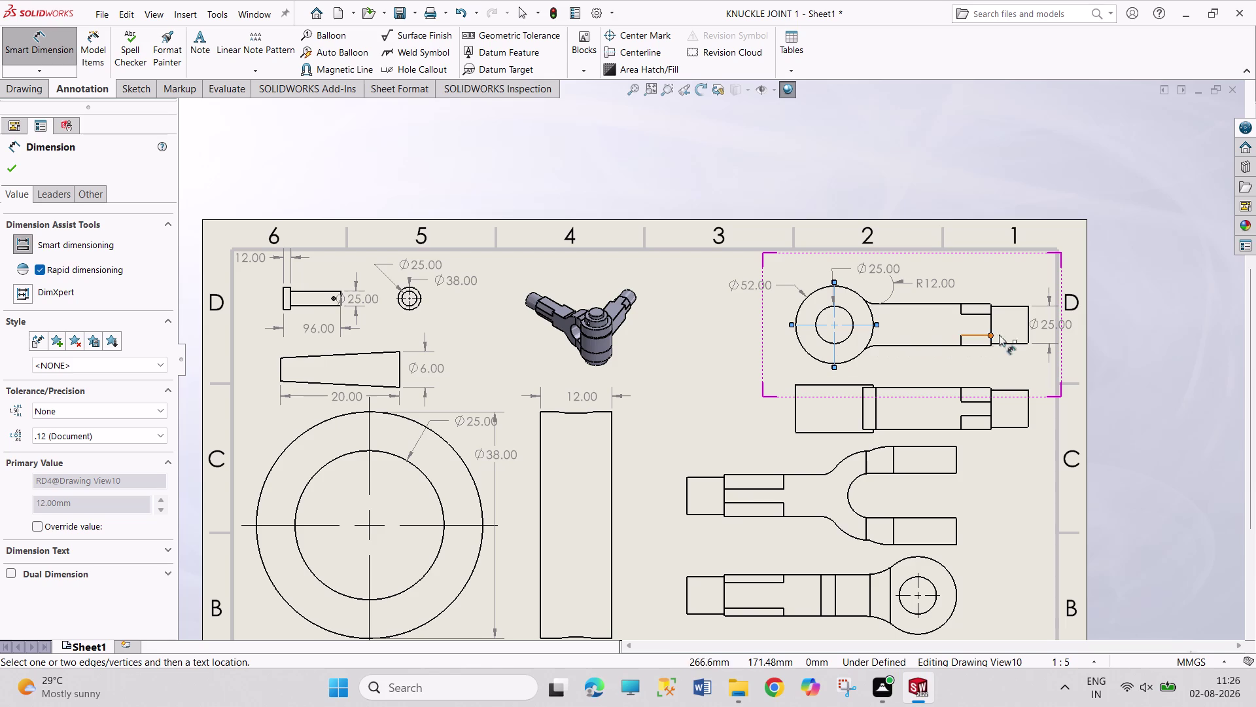
click(992, 326)
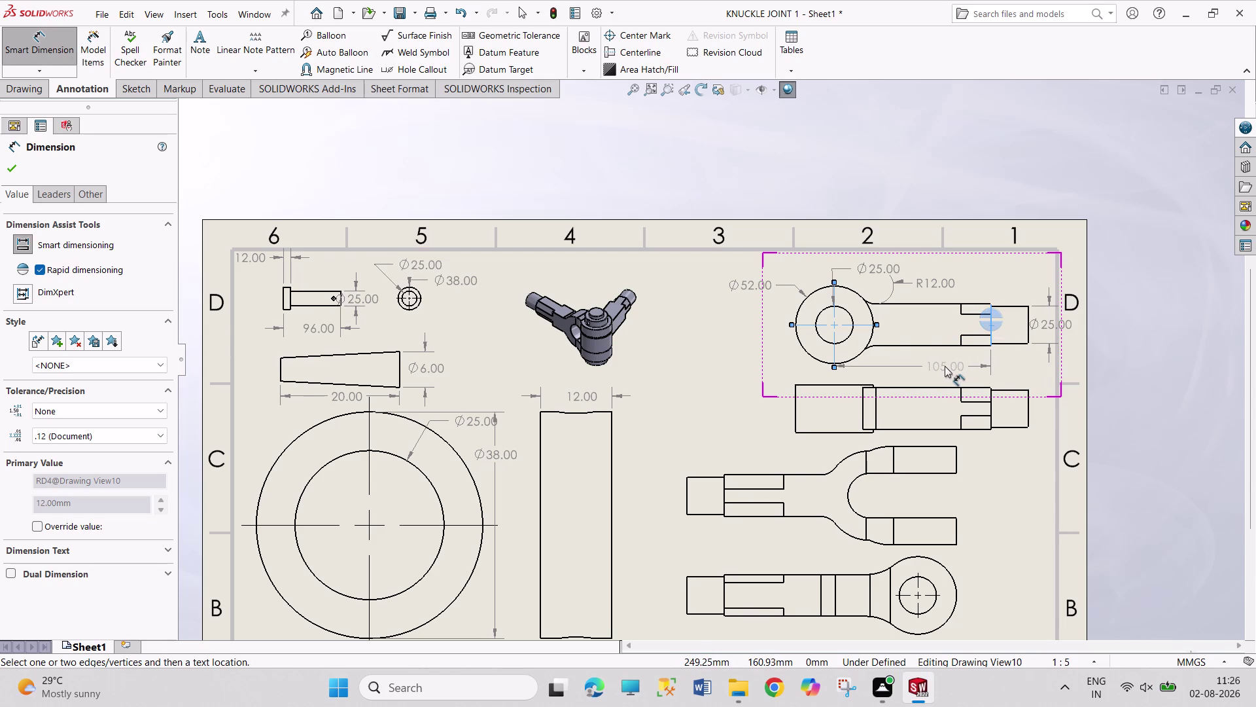
key(Escape)
scroll(up, 3)
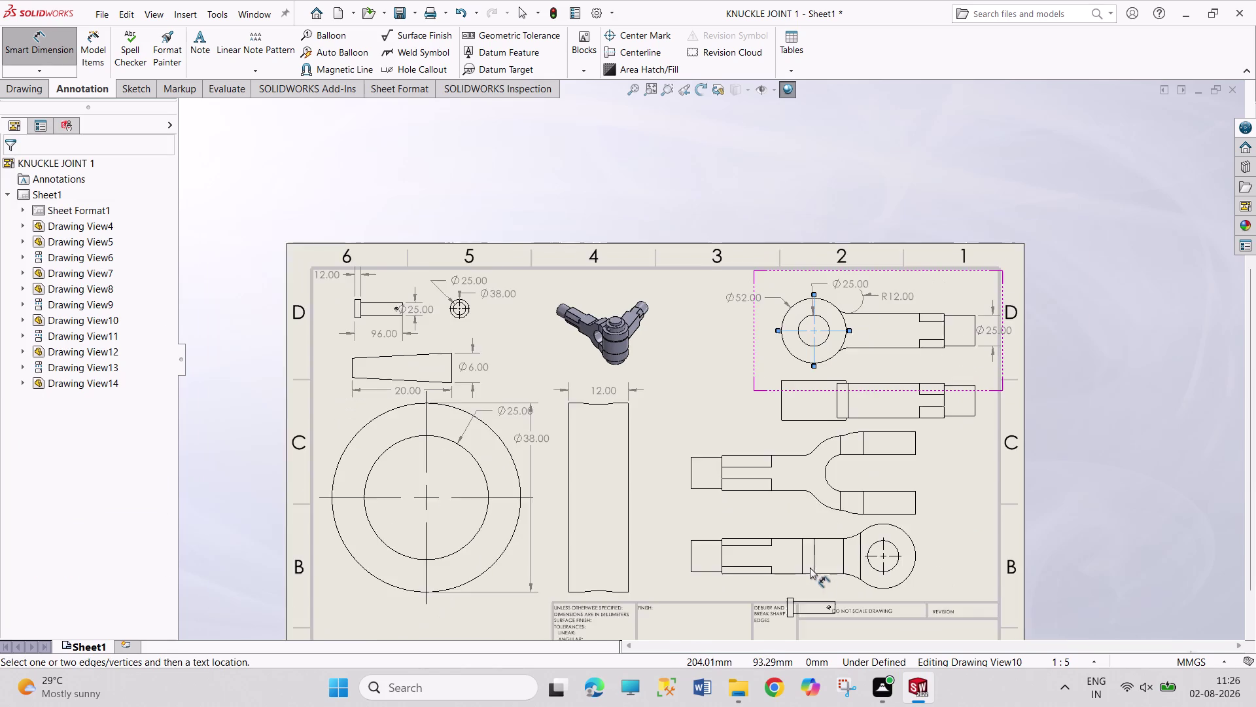
scroll(down, 3)
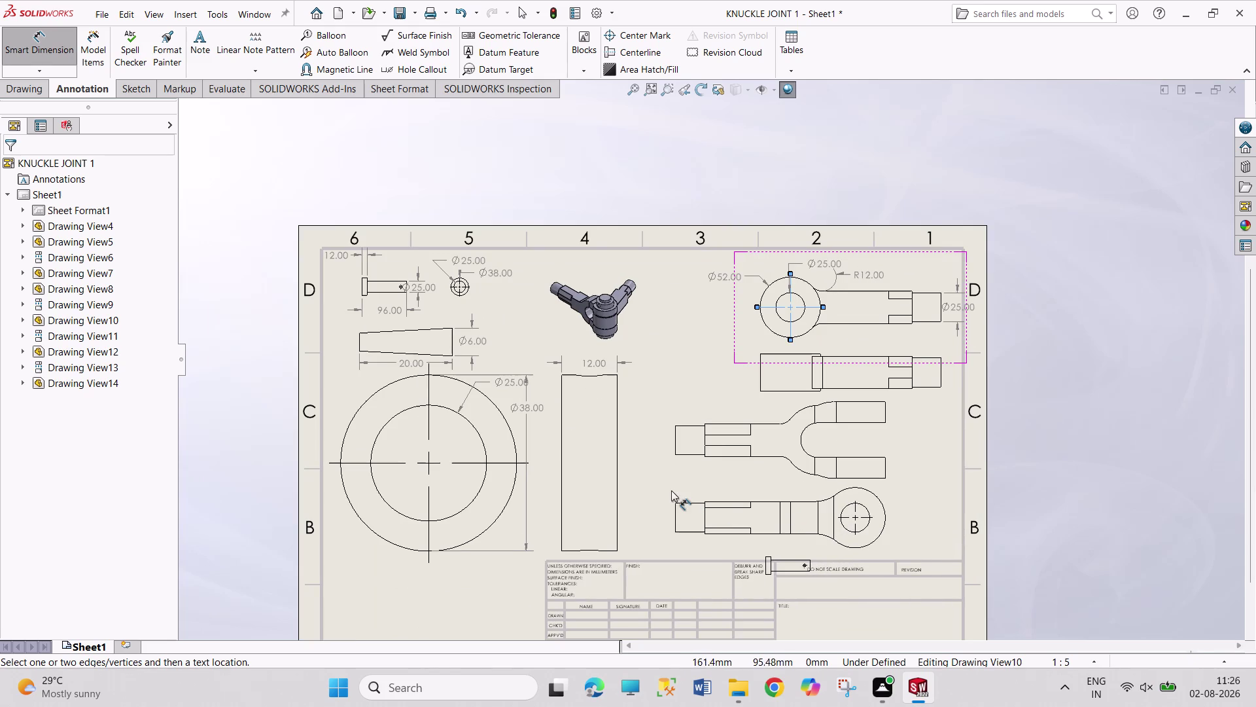
click(884, 511)
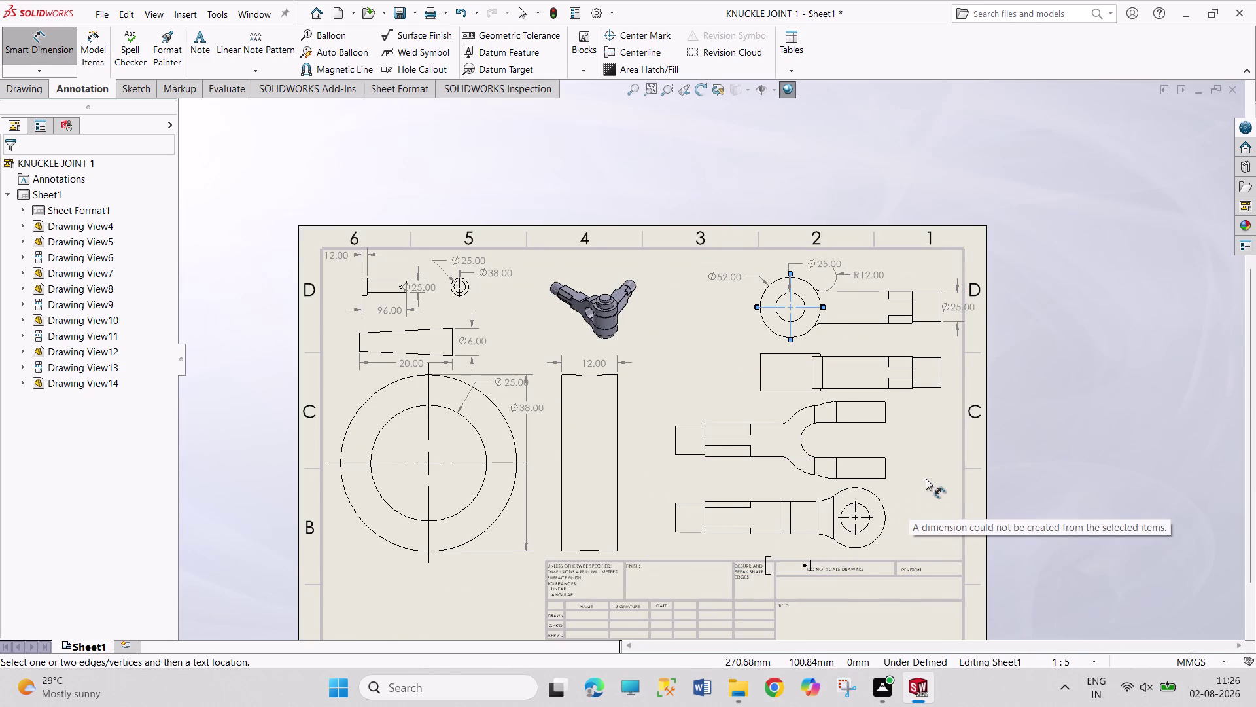
click(886, 513)
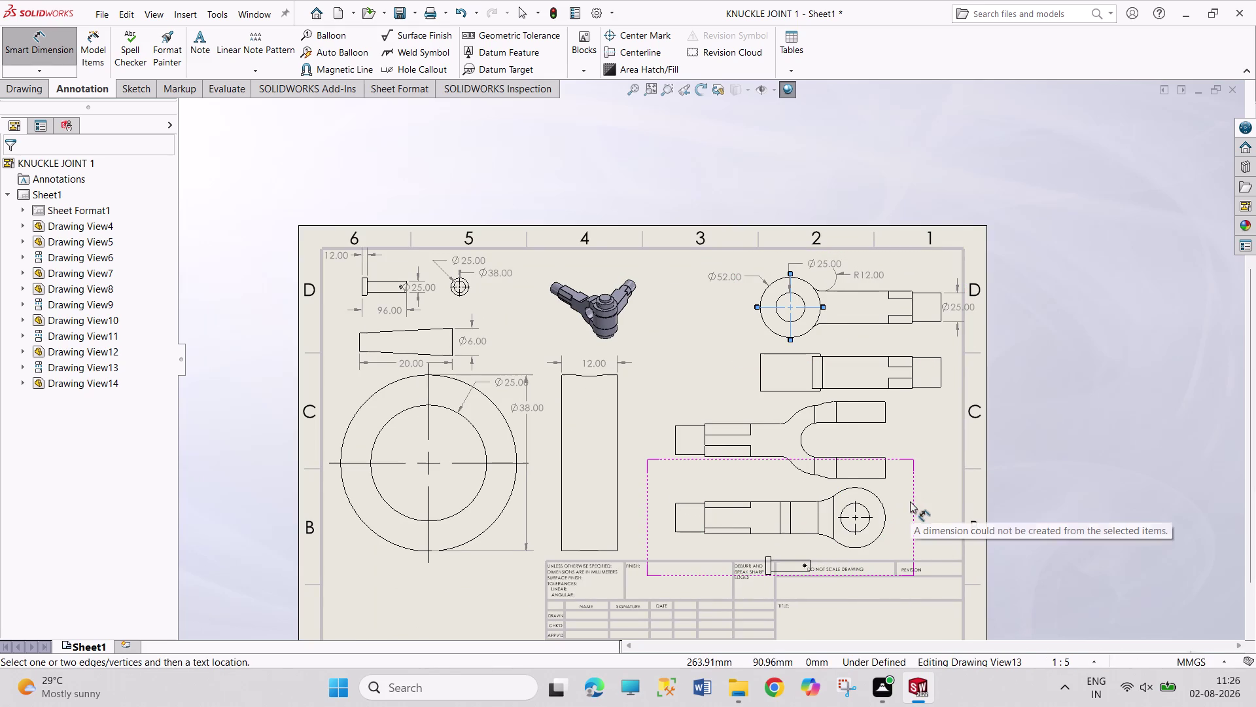
right_drag(1049, 482, 1074, 364)
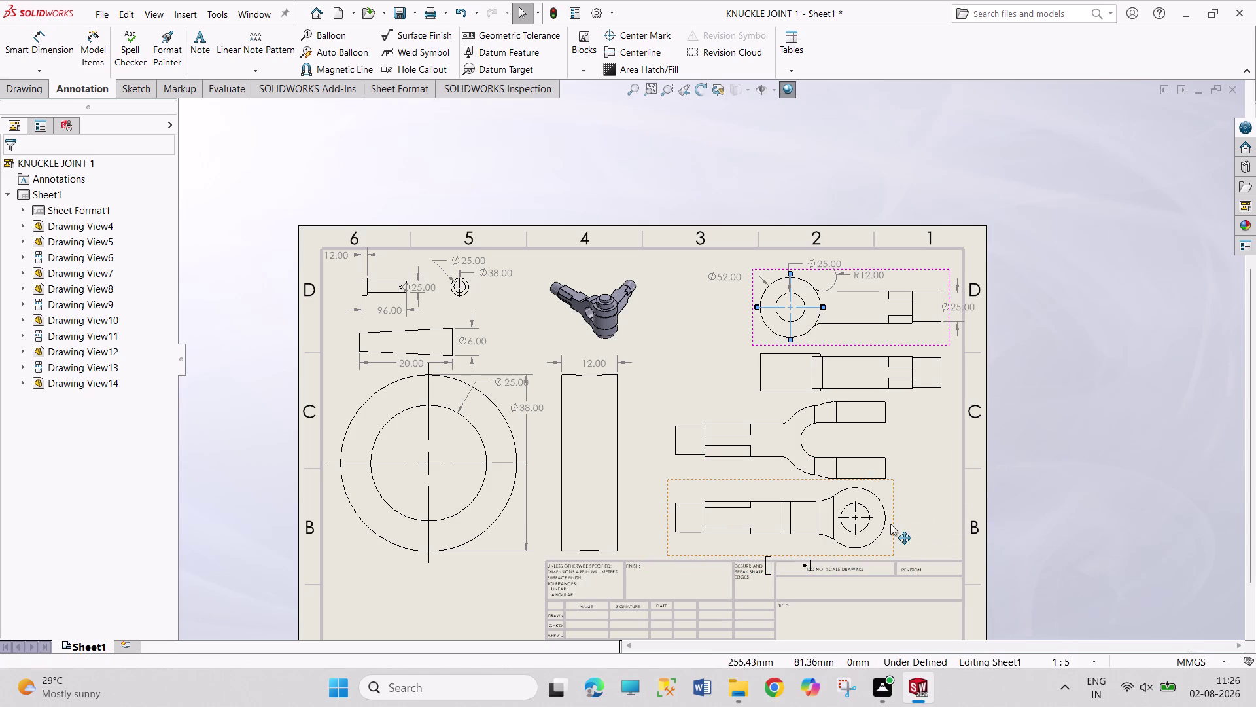
right_drag(1051, 493, 1079, 360)
right_drag(1124, 482, 1130, 360)
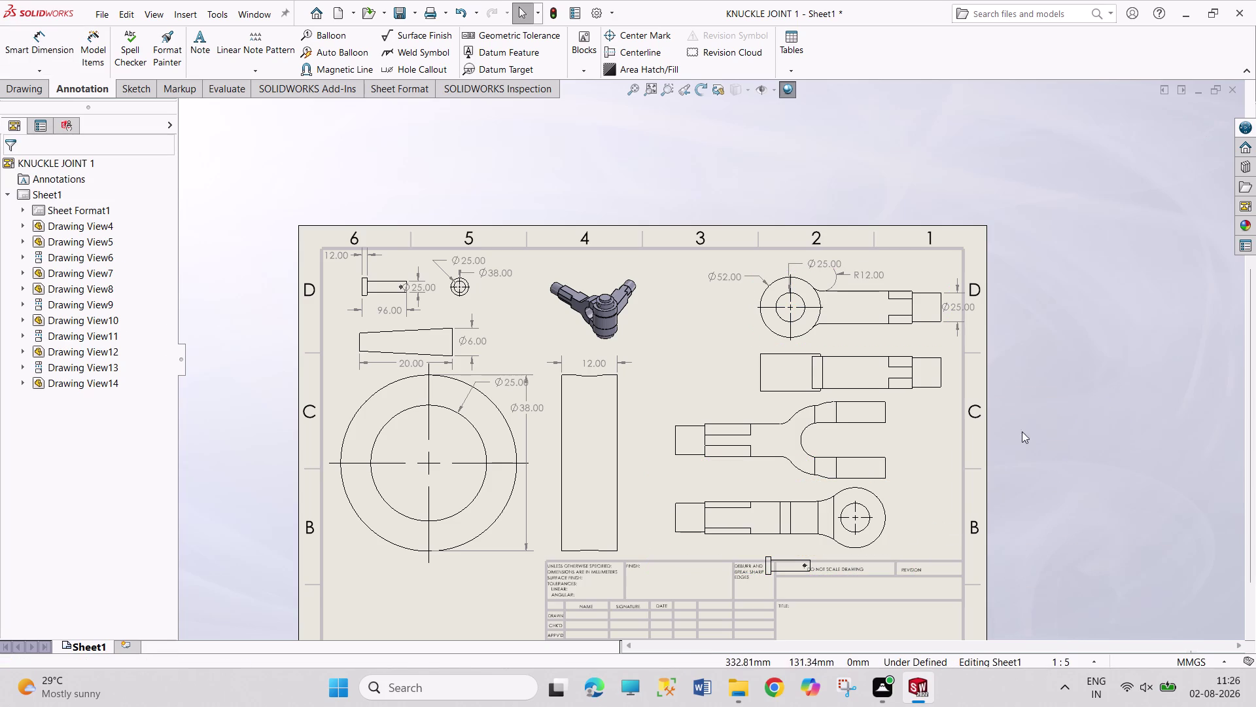
right_drag(1132, 485, 1125, 406)
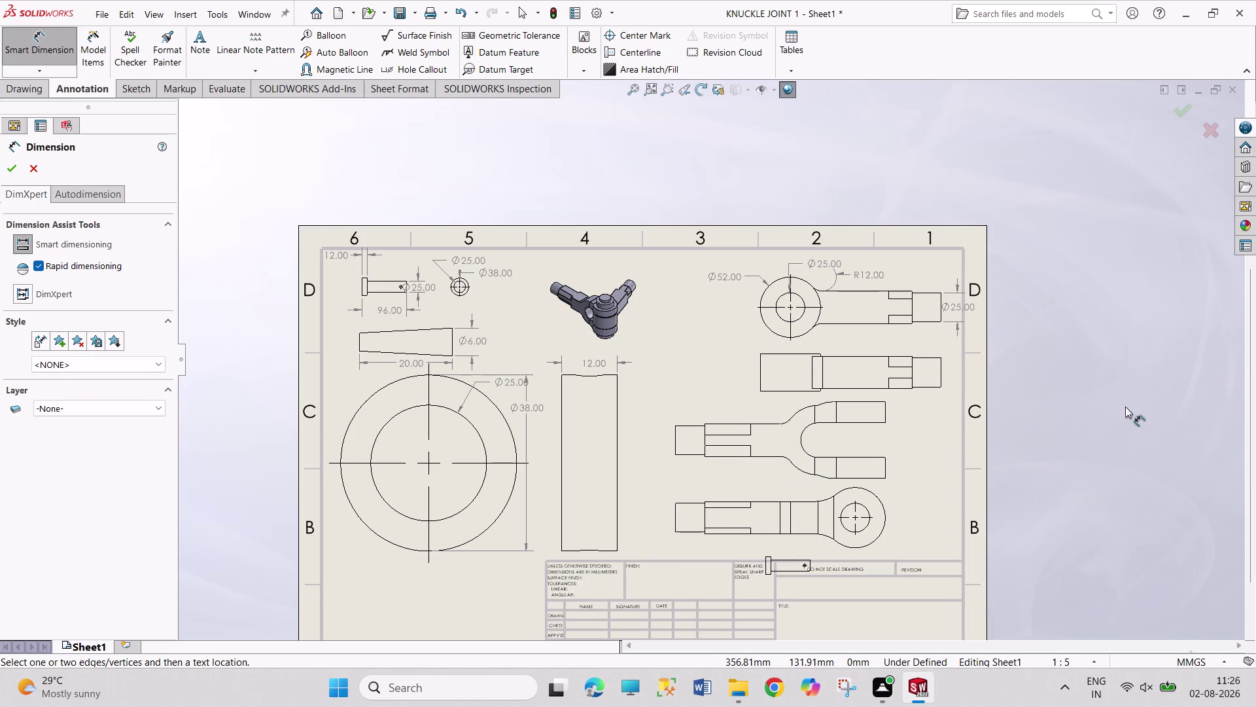
Add the R26 eye radius and the 155 overall length to the bottom view.
click(882, 512)
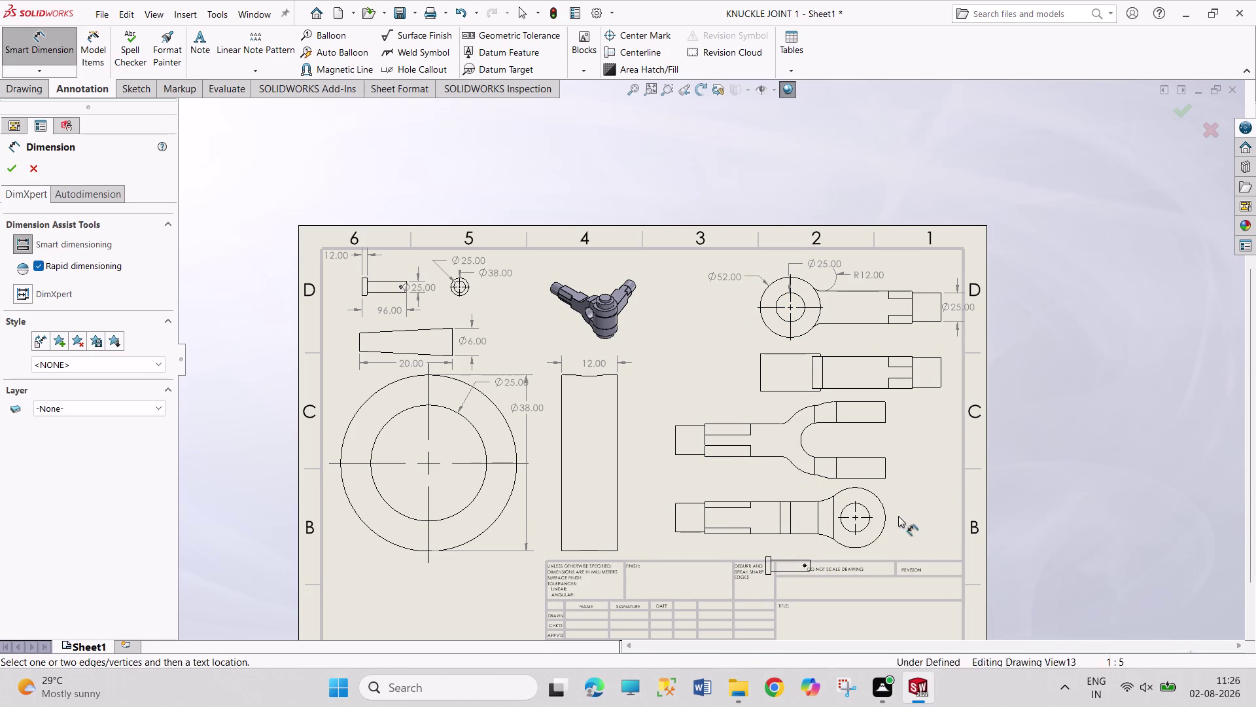
click(886, 520)
click(922, 505)
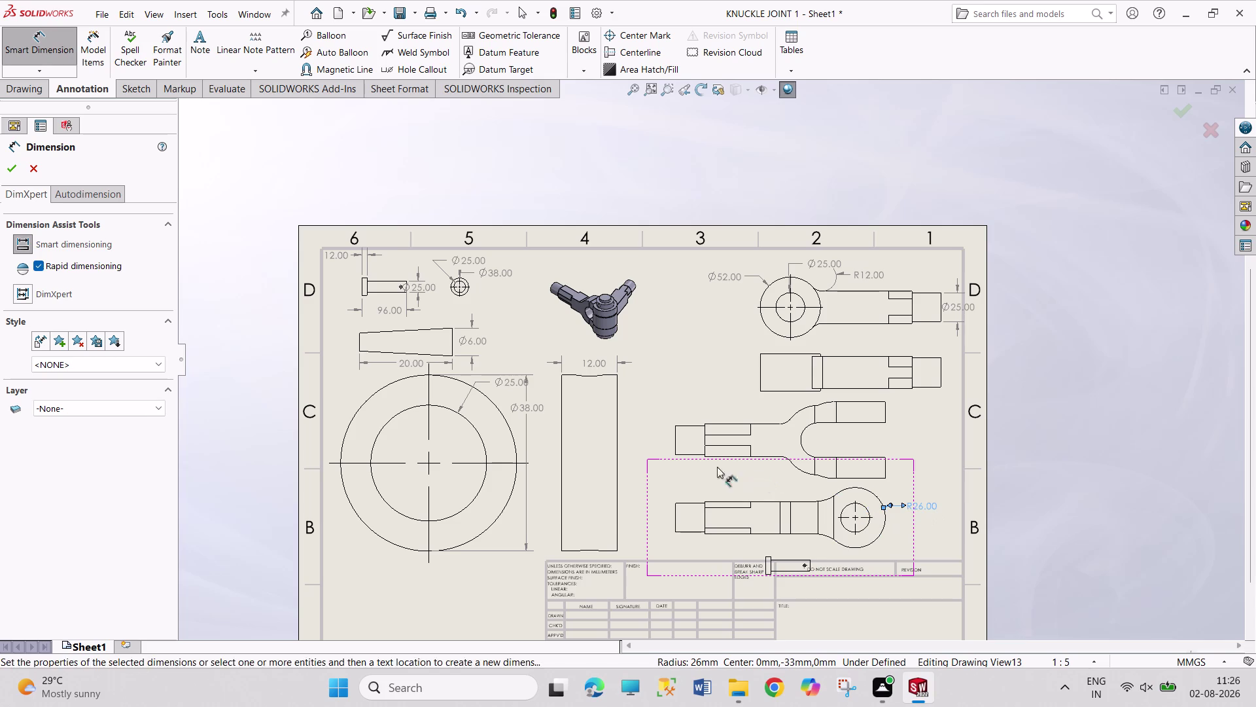
click(676, 443)
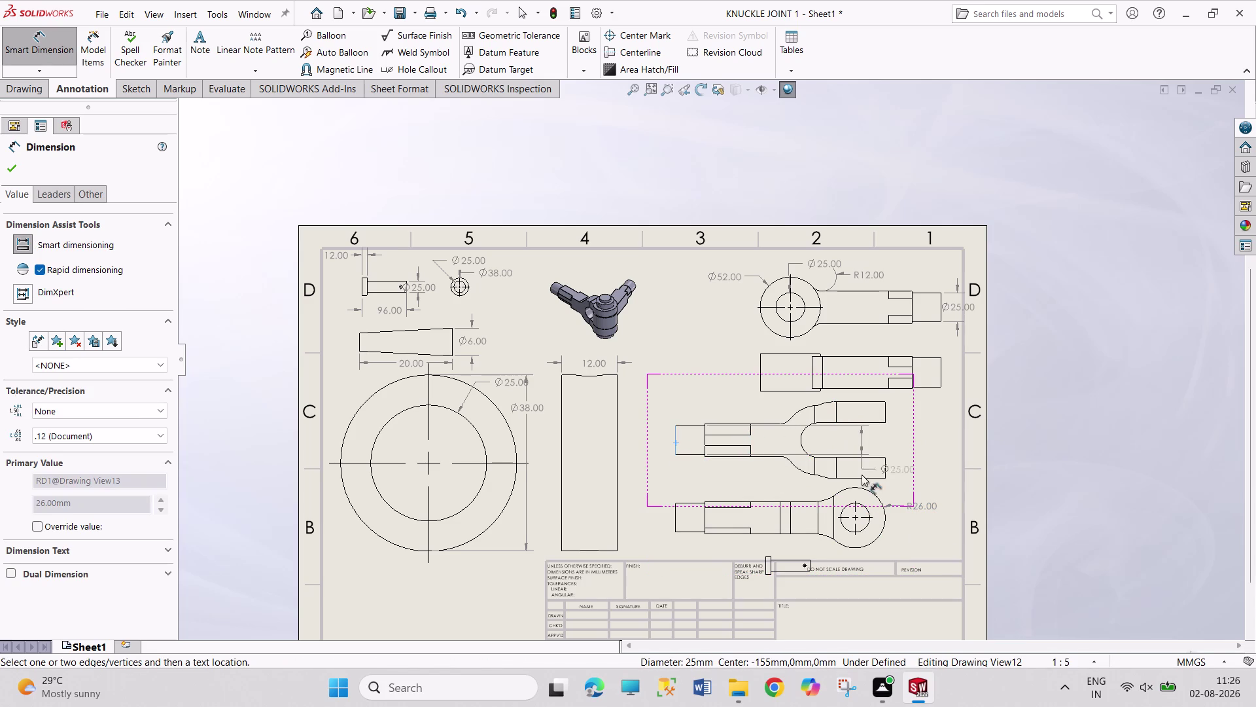
key(Escape)
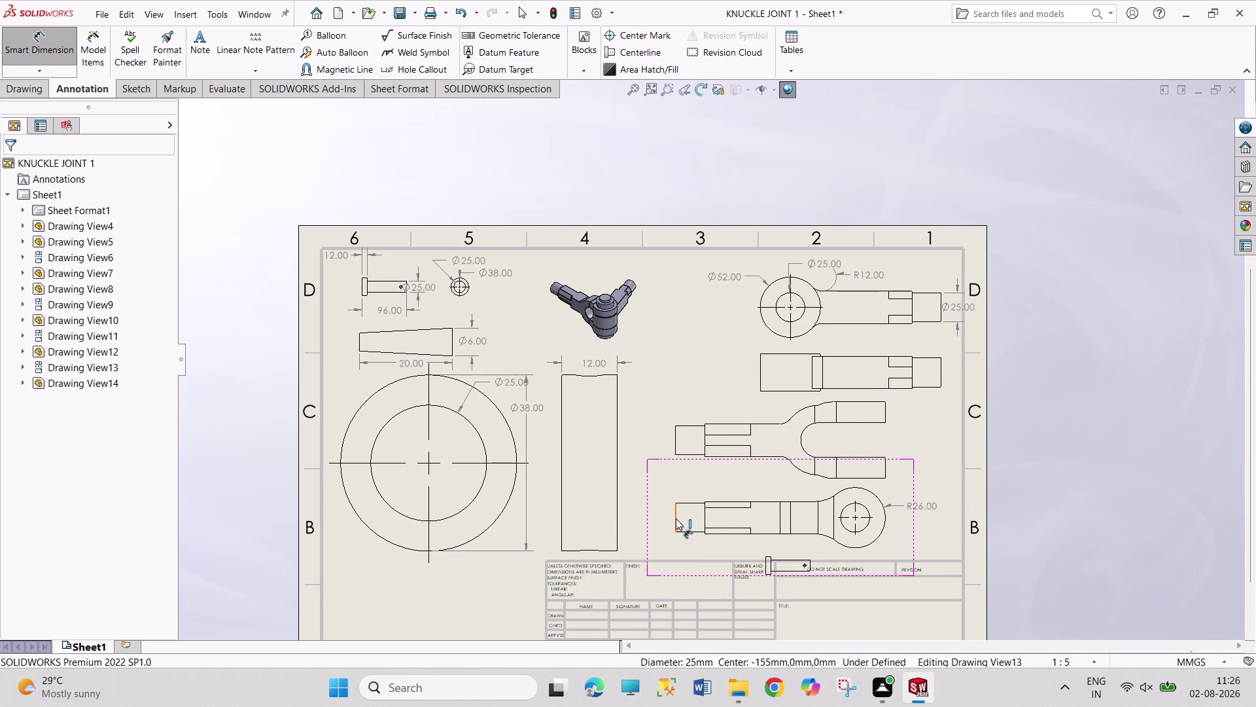
click(676, 518)
click(854, 509)
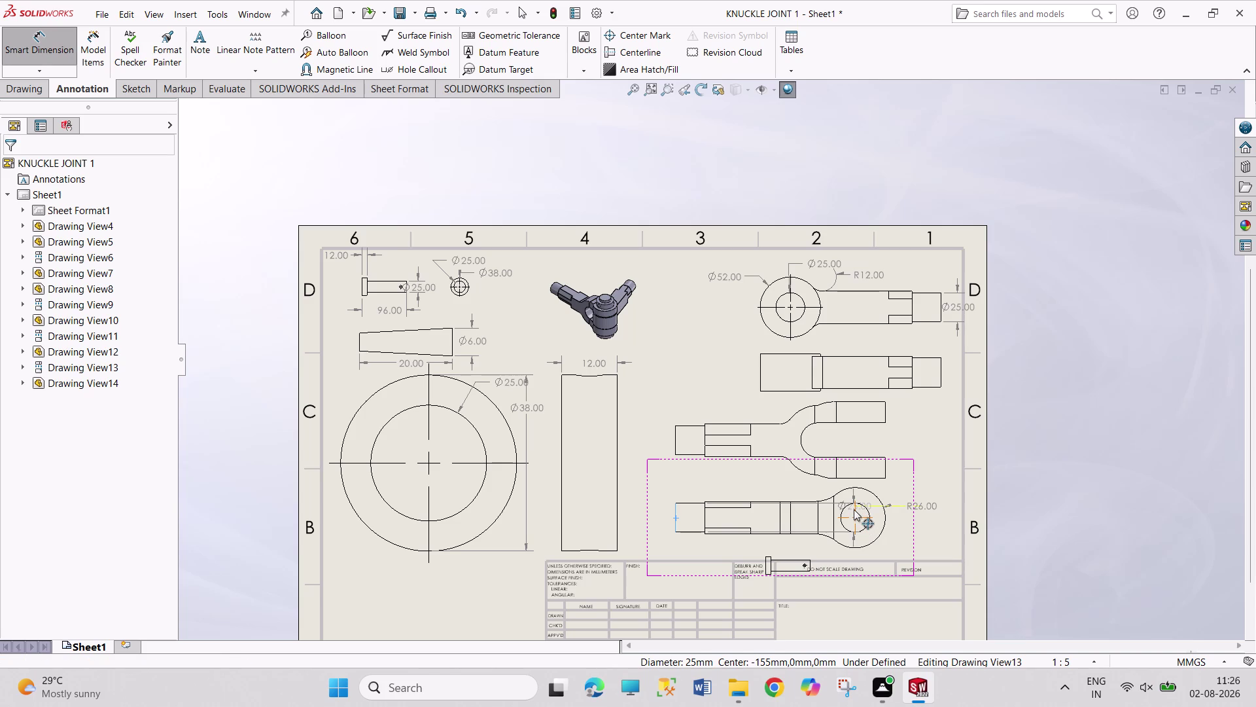
click(778, 485)
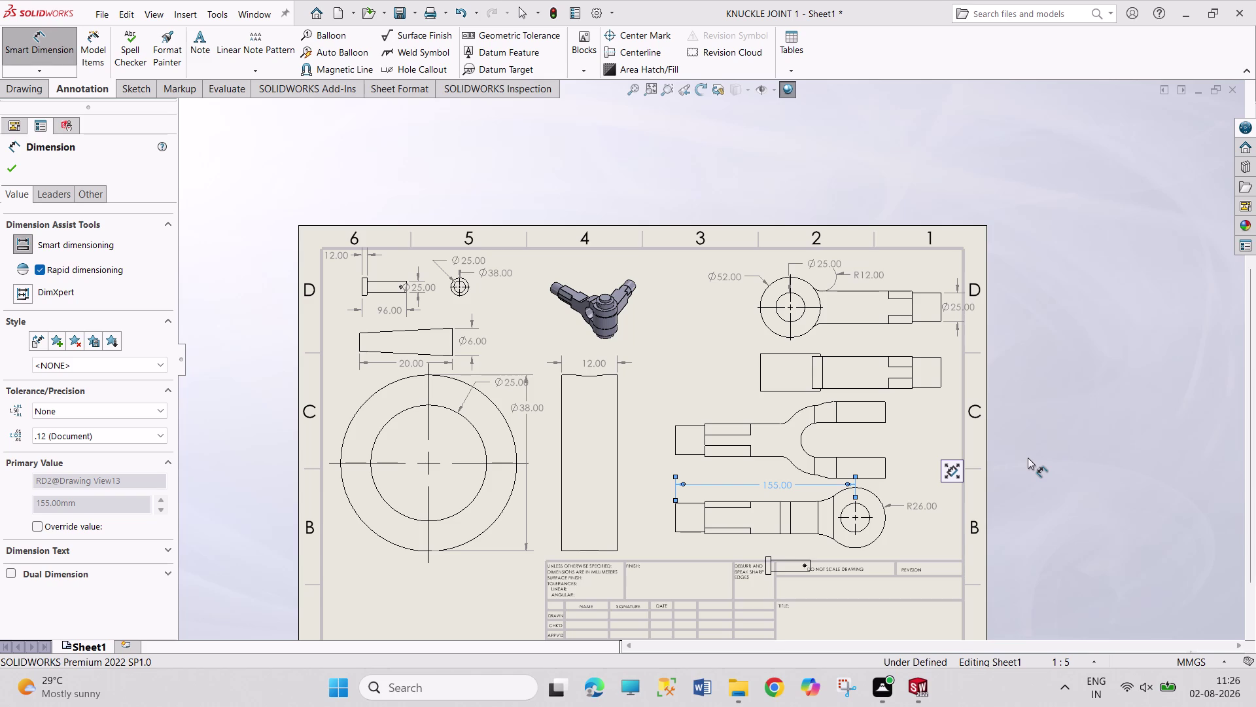
click(789, 422)
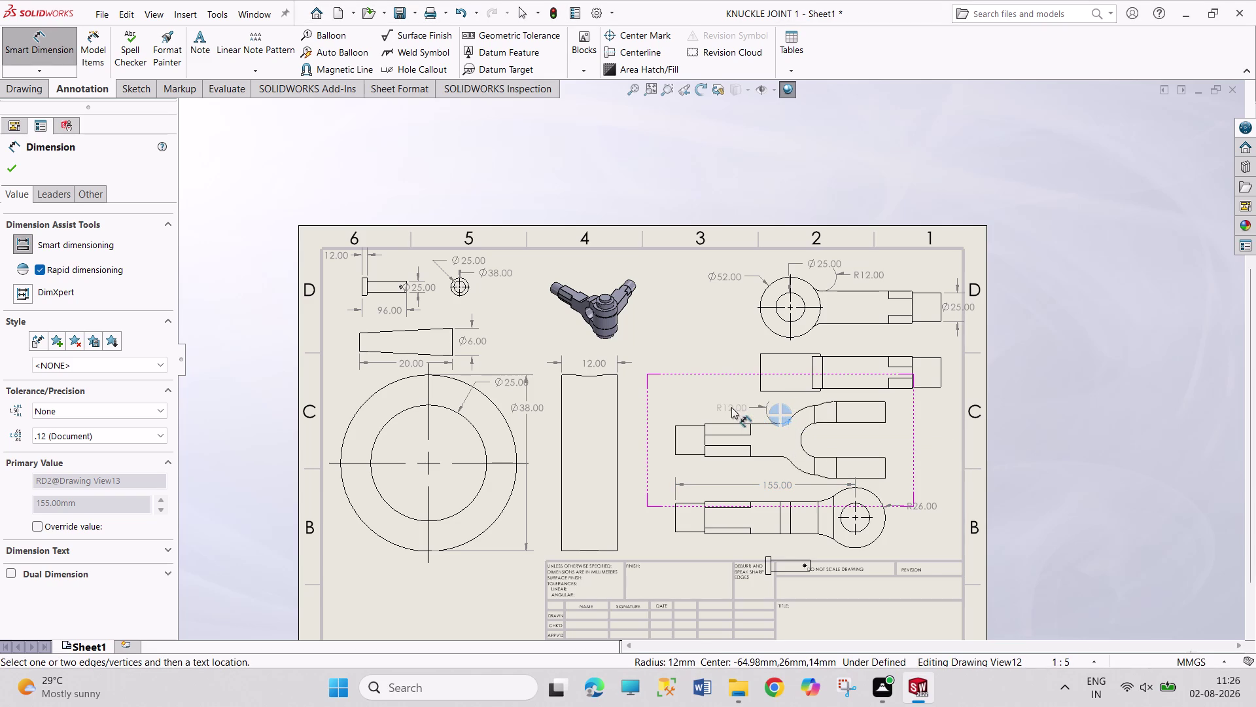
Dimension the fork with its R12 corner radius, 40 slot length and Ø25 end.
click(730, 403)
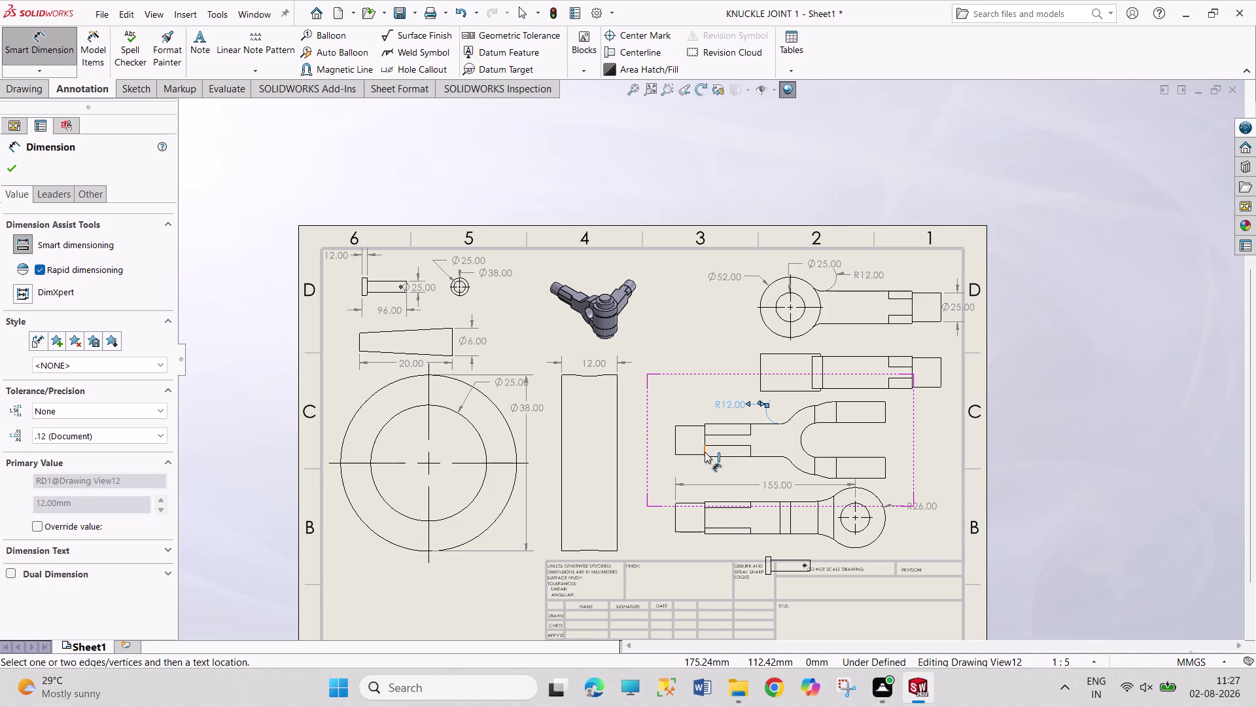
click(705, 451)
click(751, 450)
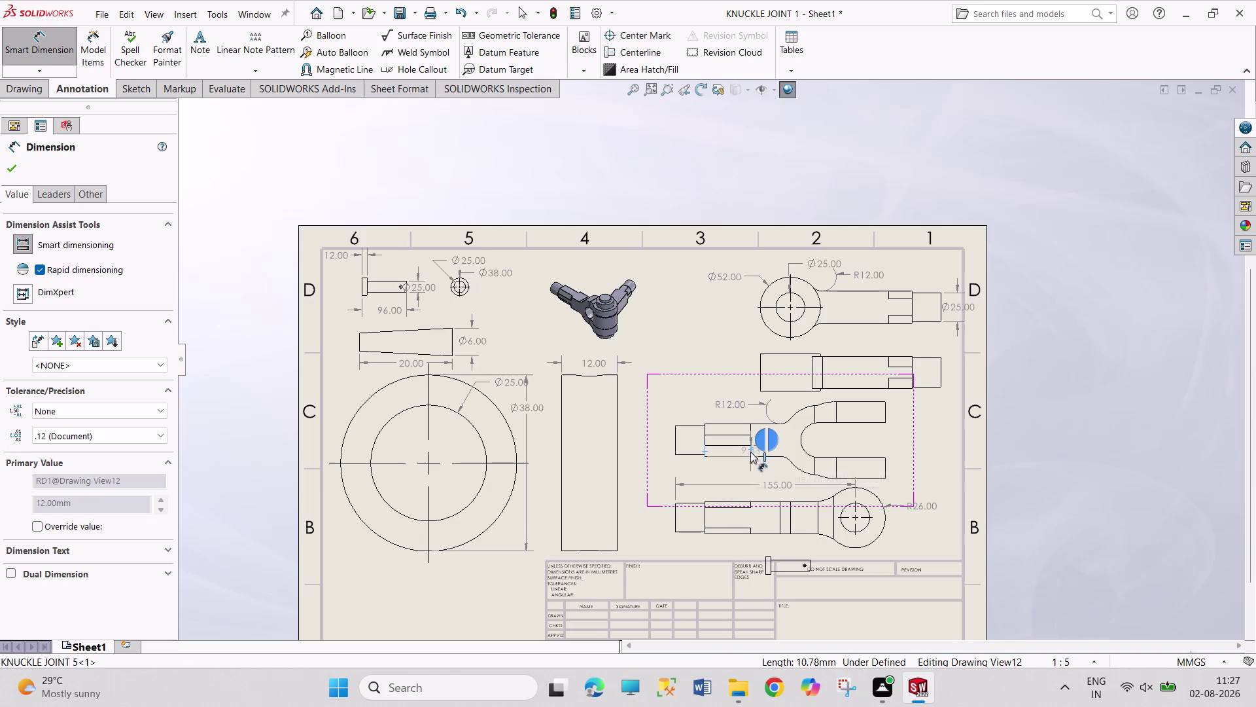
click(736, 468)
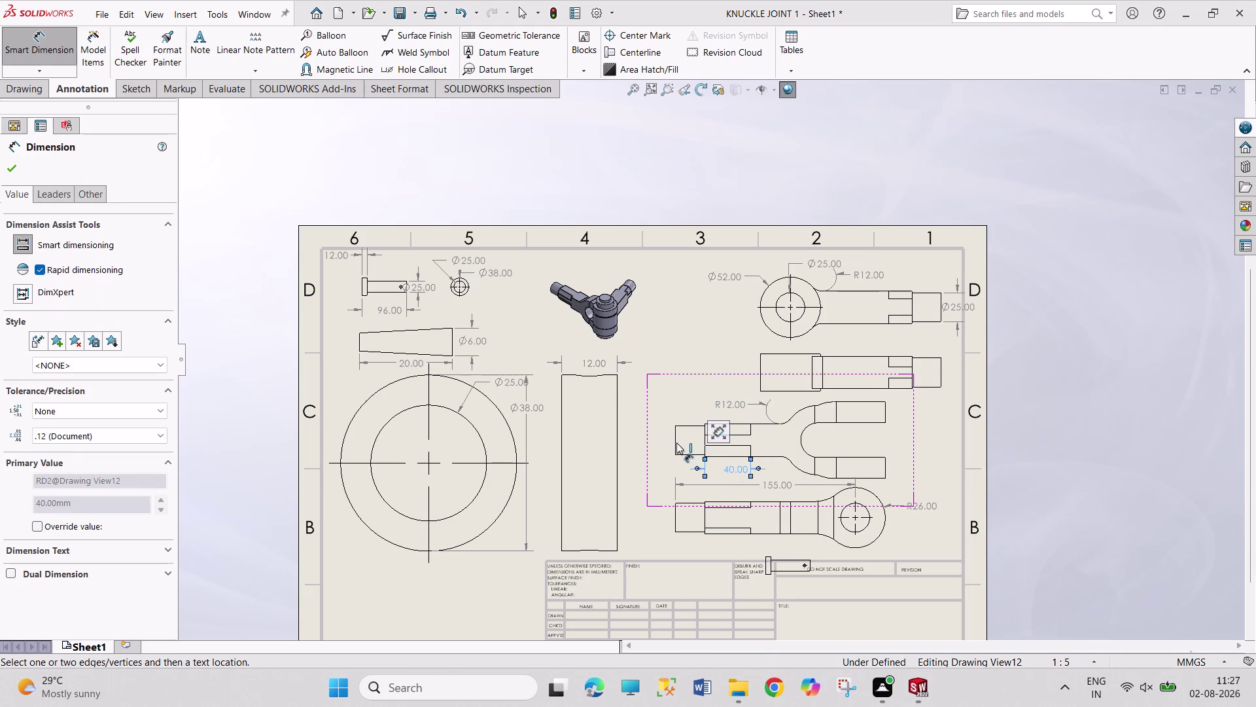
click(676, 442)
click(653, 436)
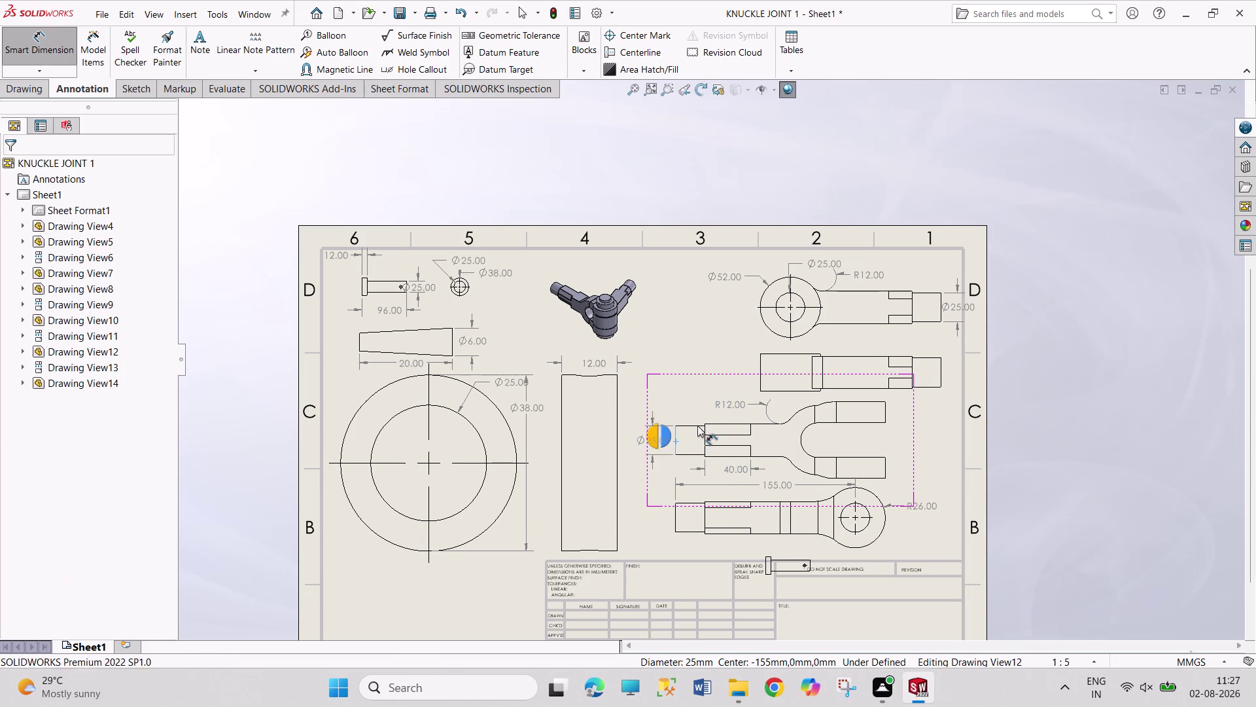
click(694, 426)
click(691, 395)
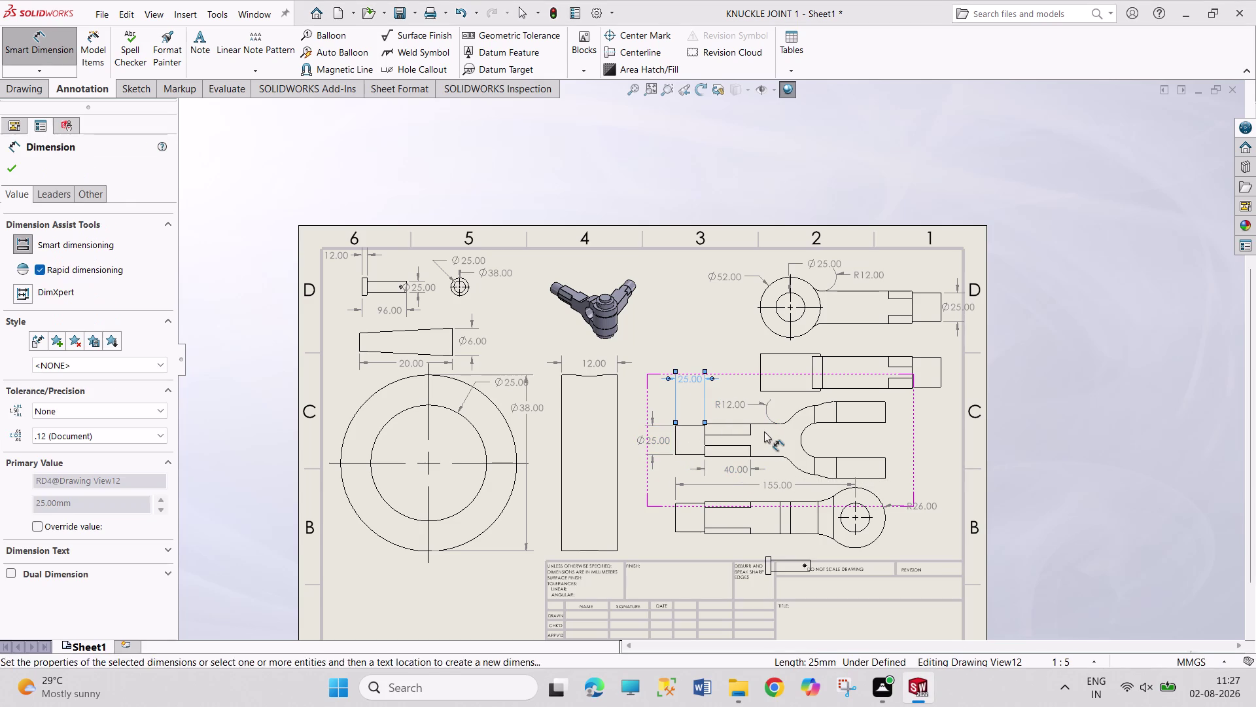
Add the 28 width dimensions to the fork and eye end, then finish dimensioning.
click(767, 424)
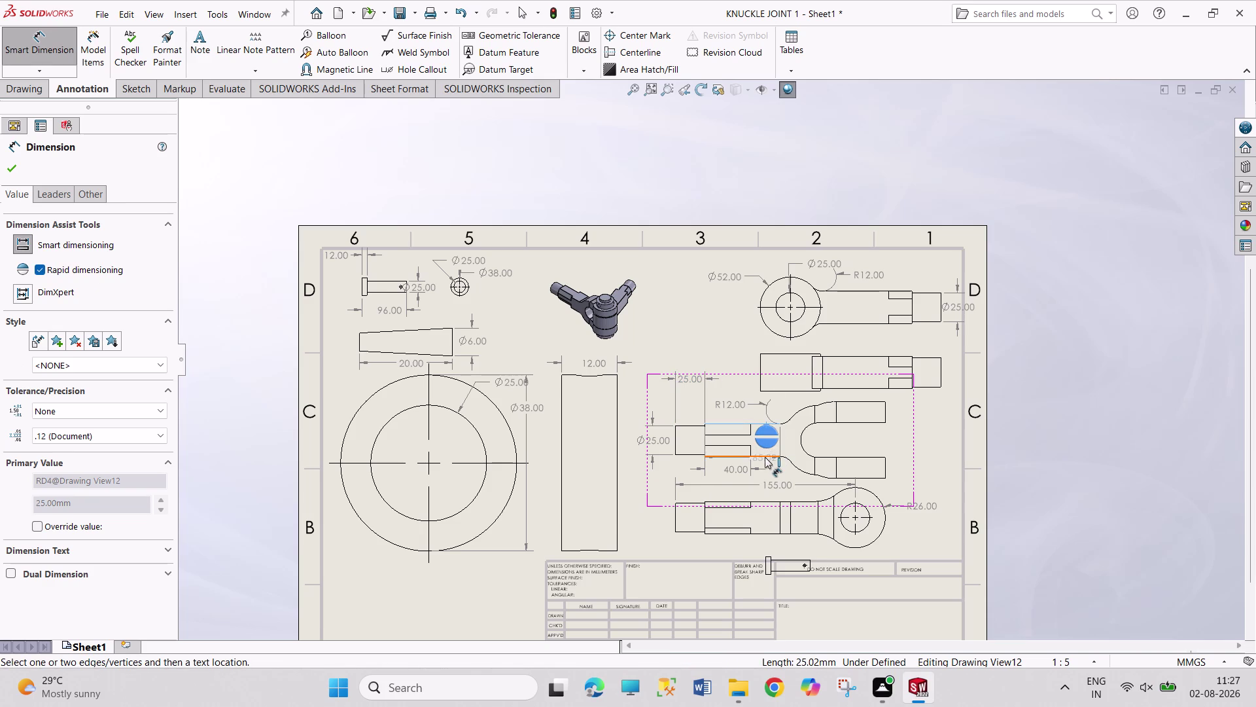
click(765, 454)
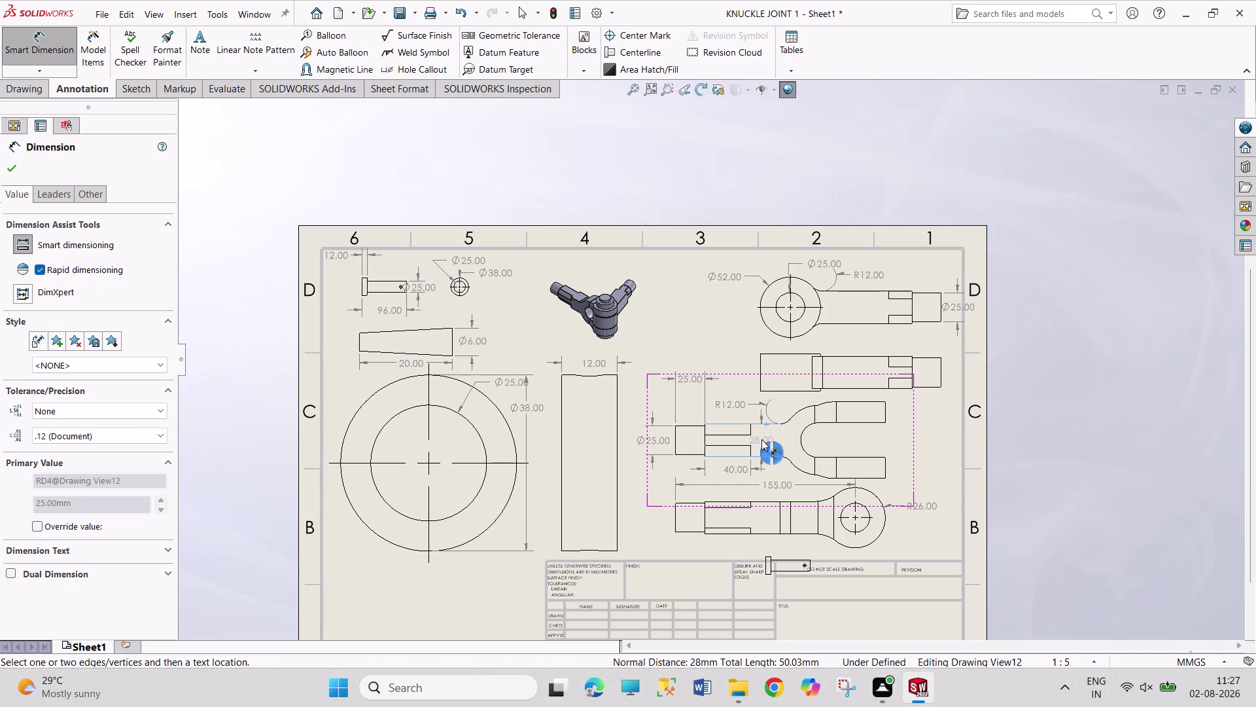
click(762, 439)
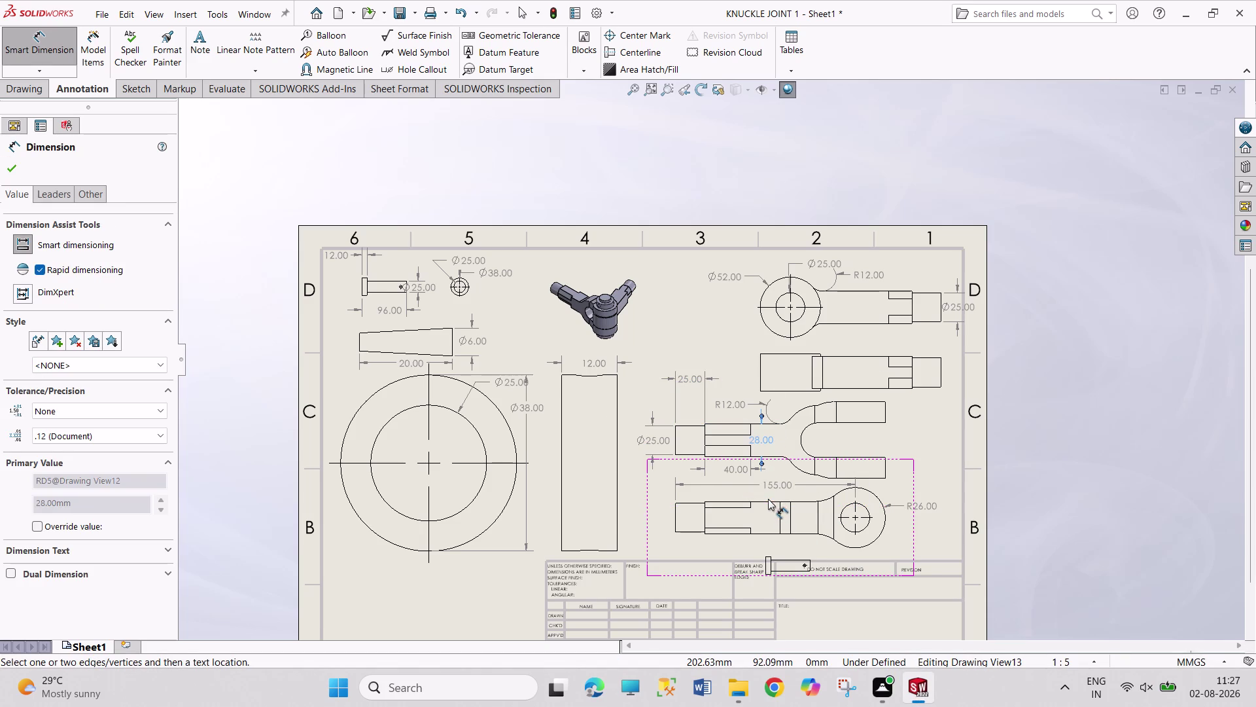
click(769, 500)
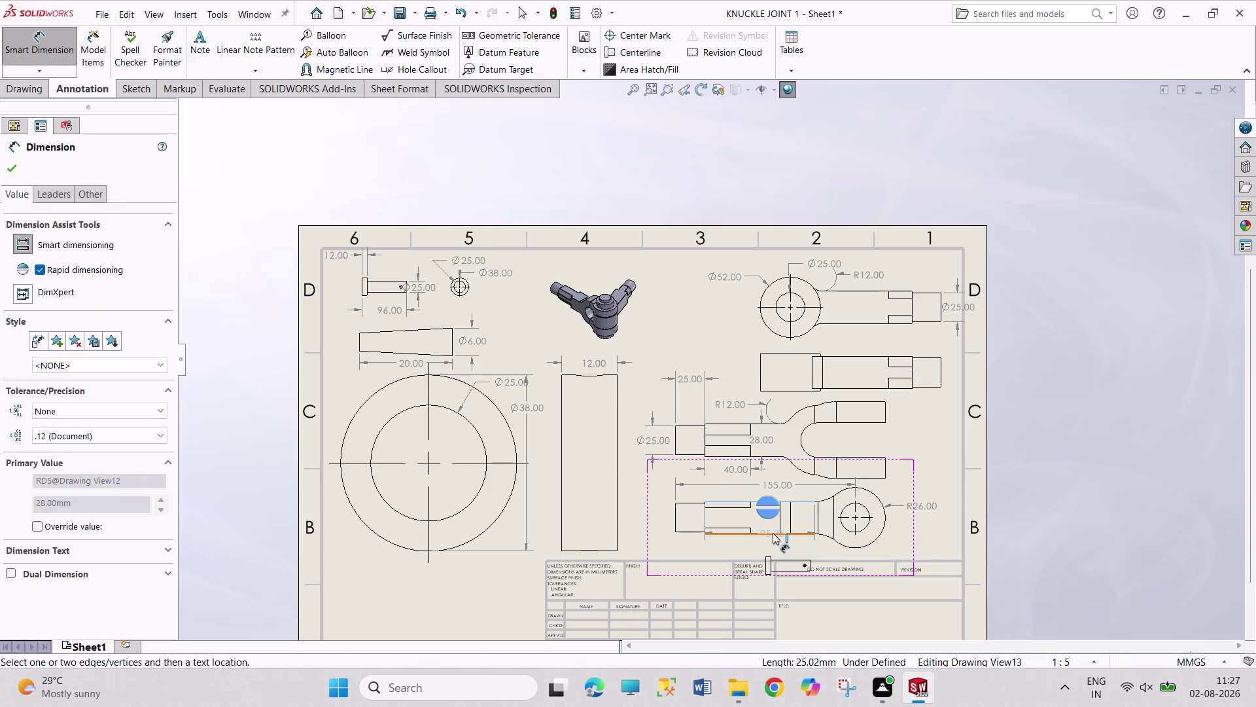
click(773, 533)
click(766, 515)
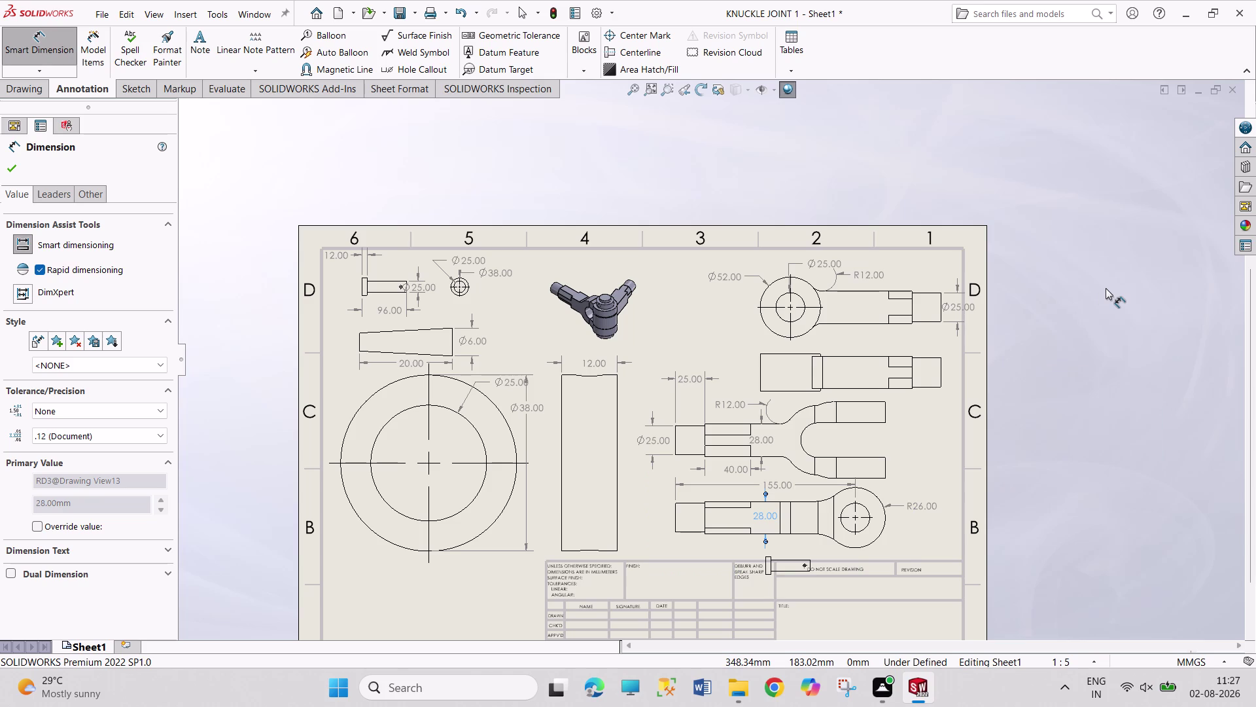
key(Escape)
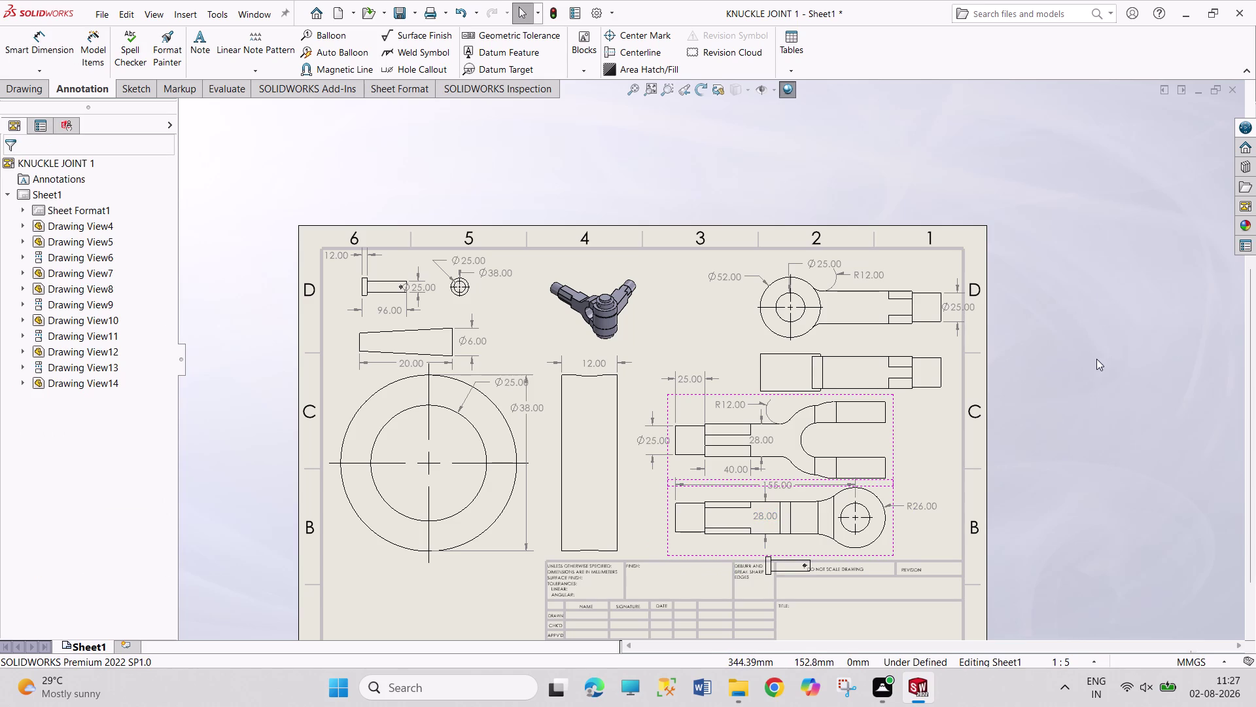
Delete the empty Drawing View4 on the title block and confirm the deletion.
click(790, 571)
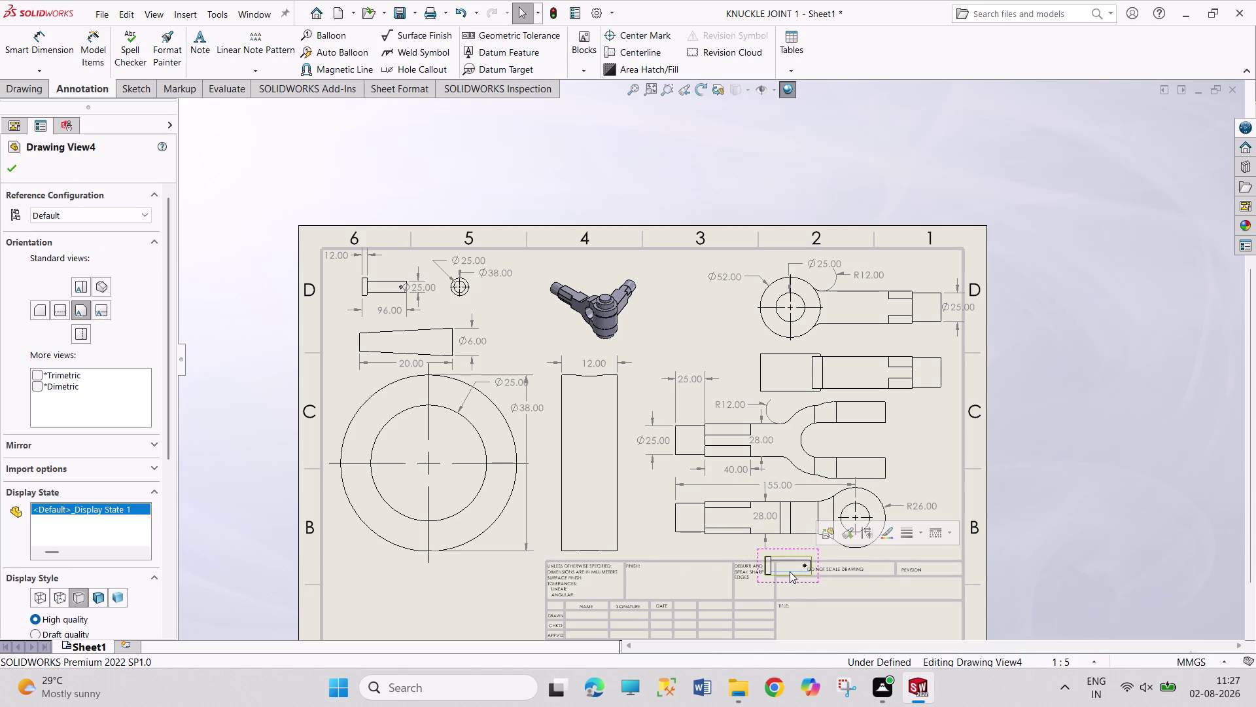
key(Home)
key(Home)
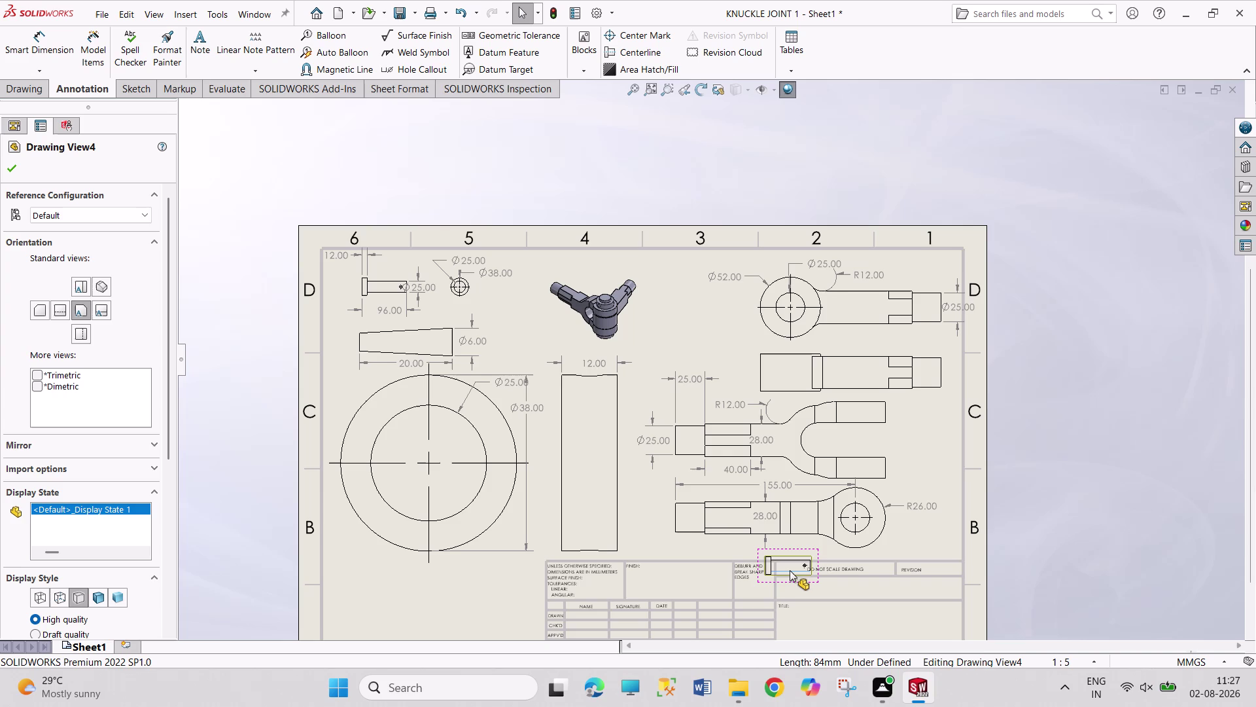
click(787, 579)
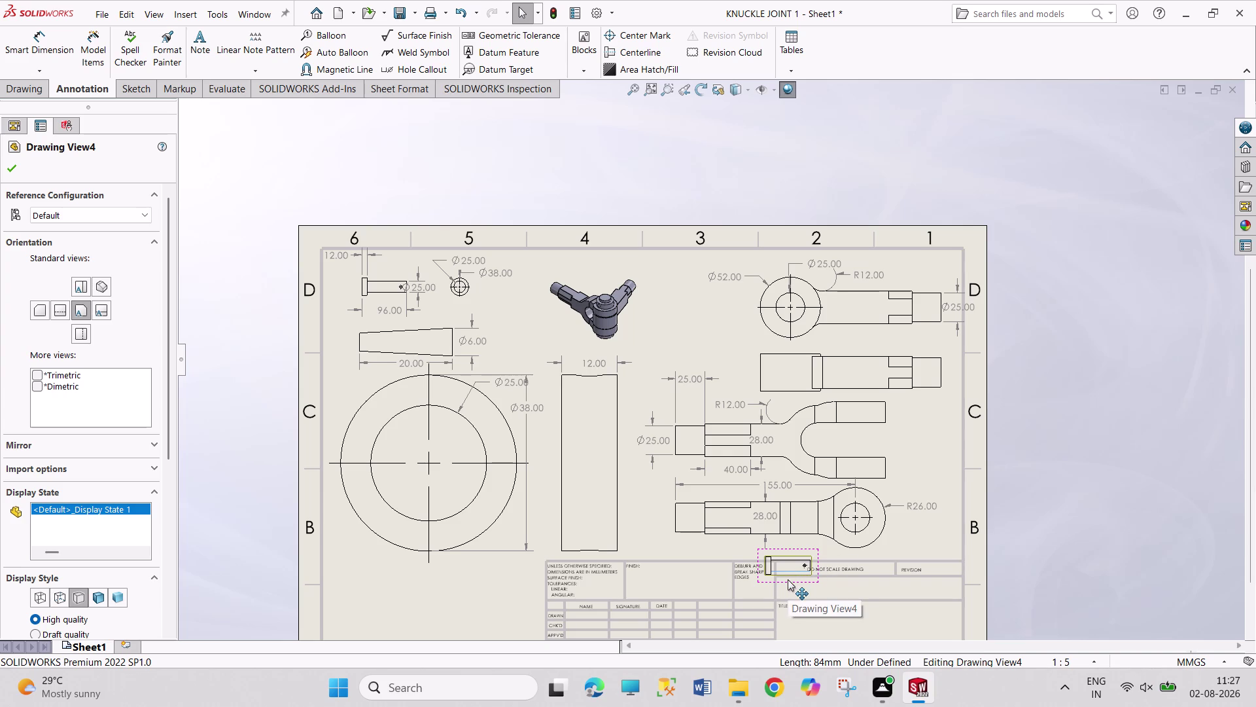
key(Home)
key(Delete)
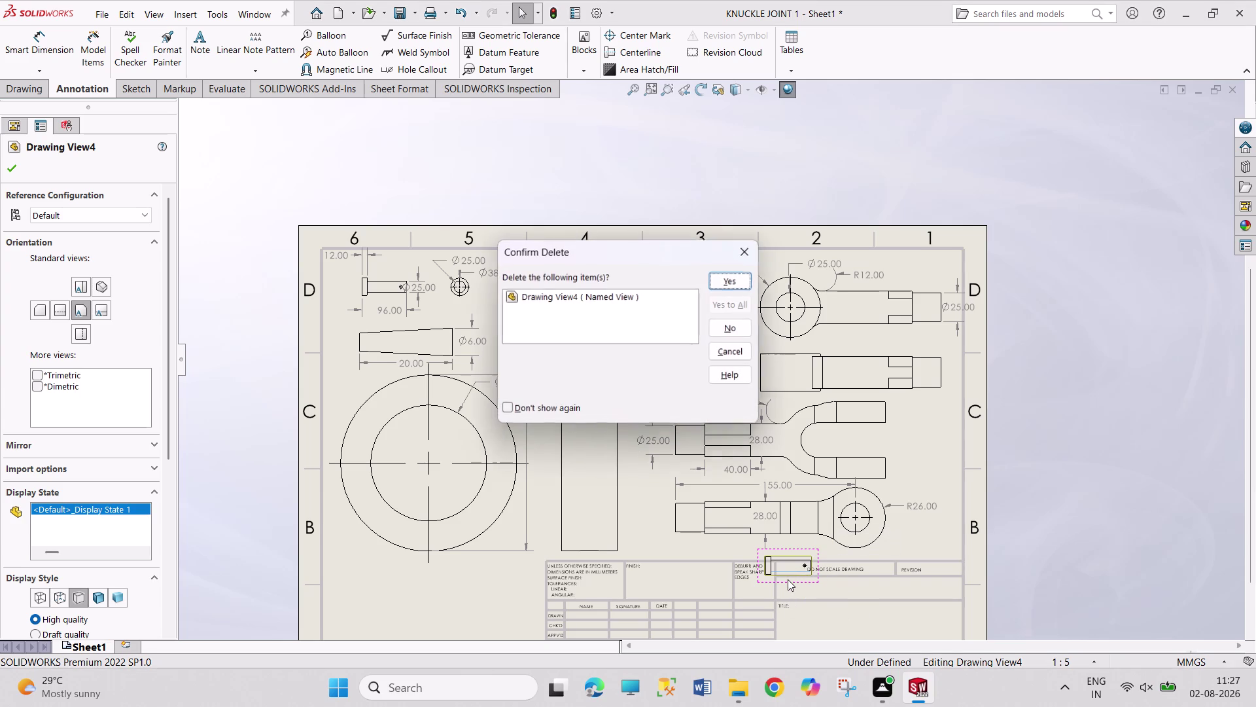
click(731, 284)
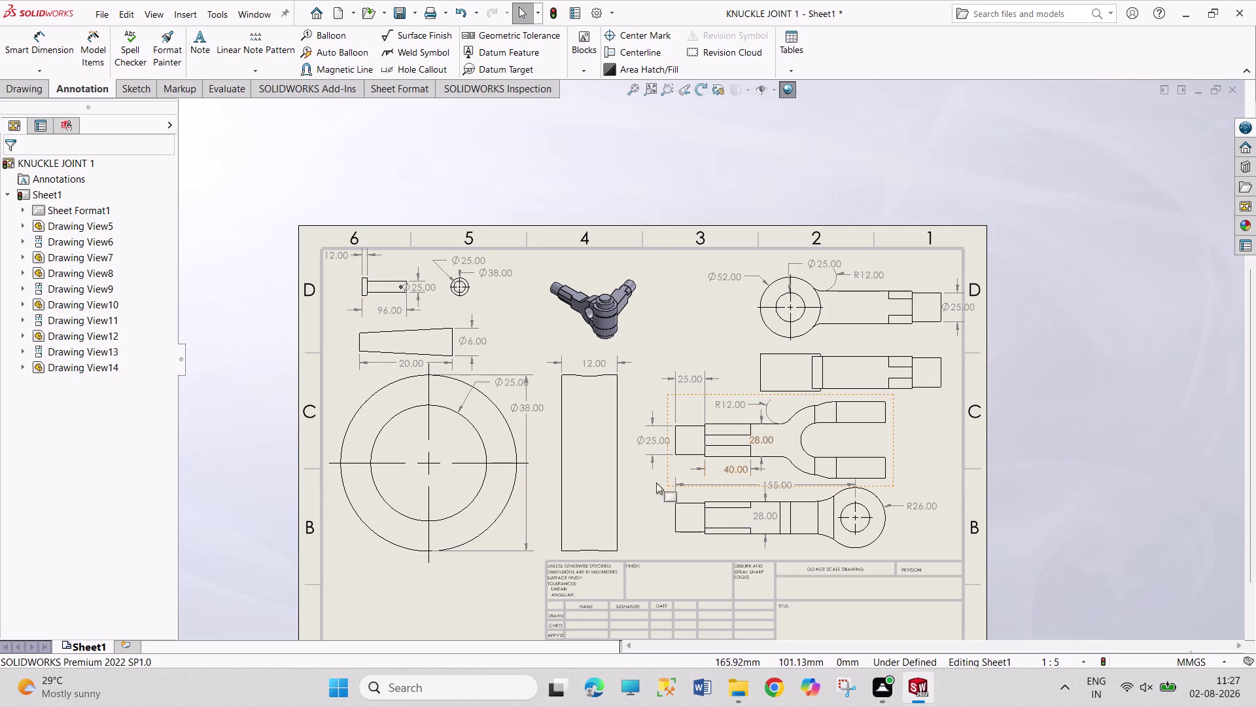
scroll(up, 3)
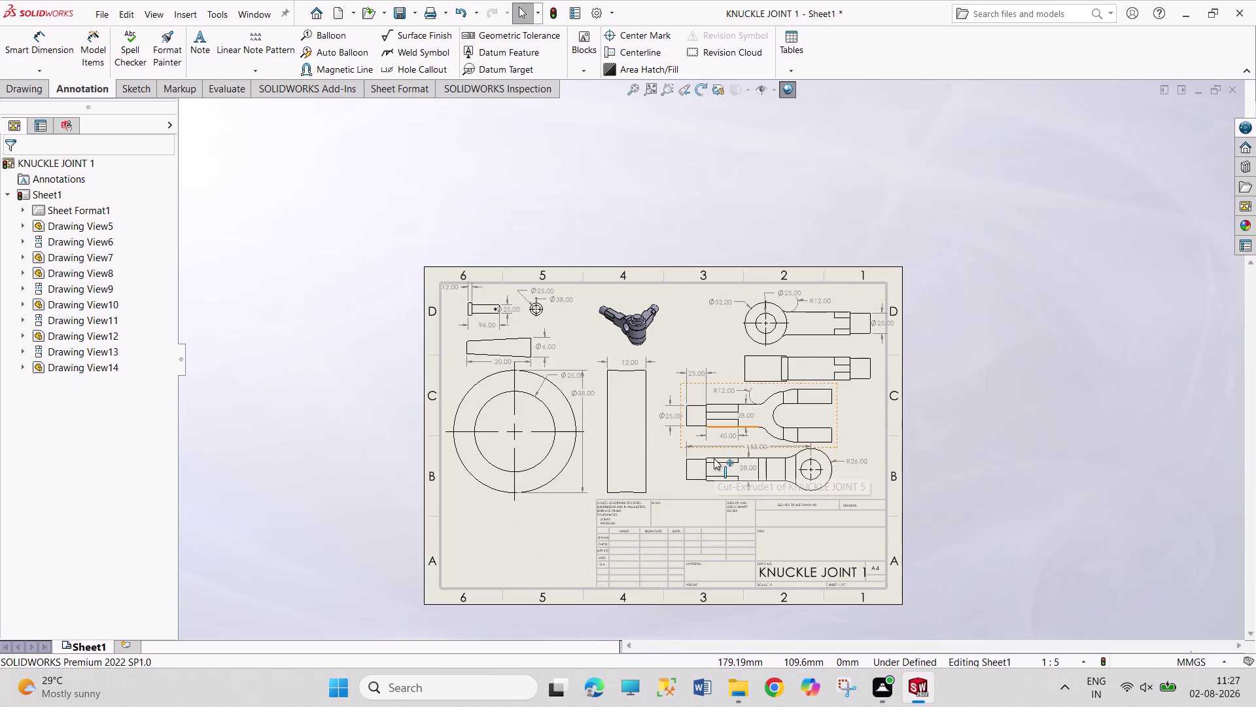
scroll(down, 3)
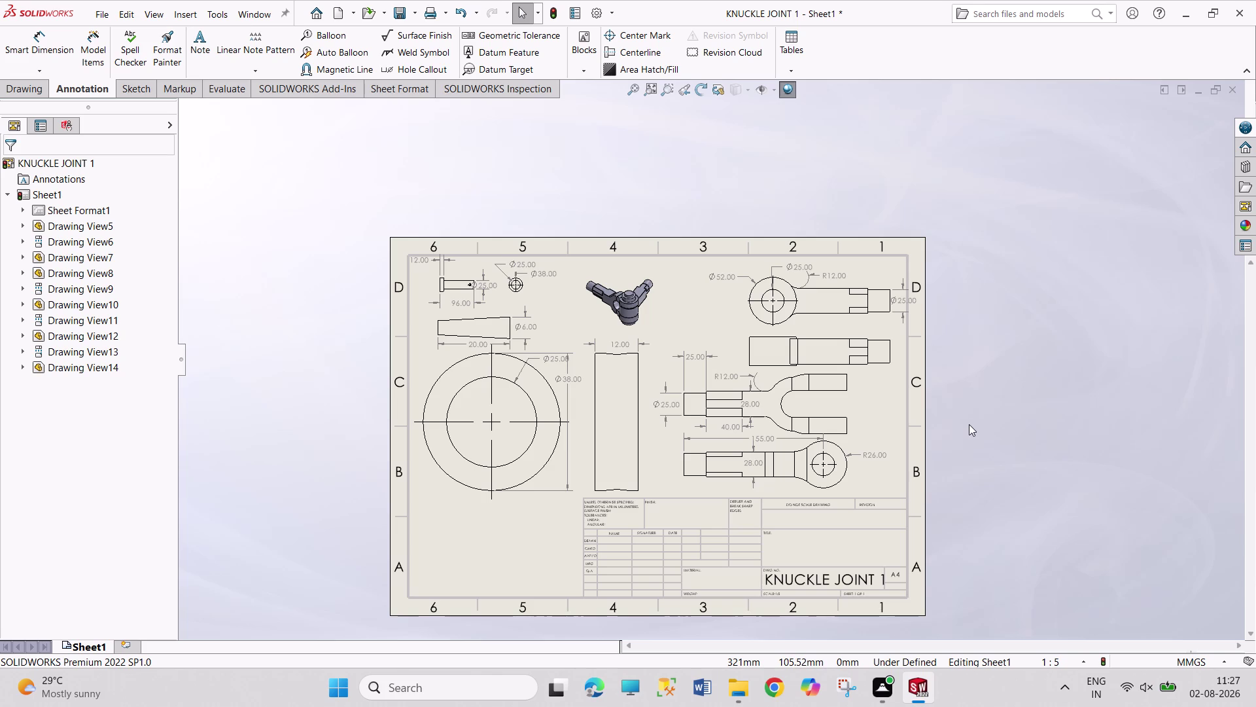
key(ctrl+s)
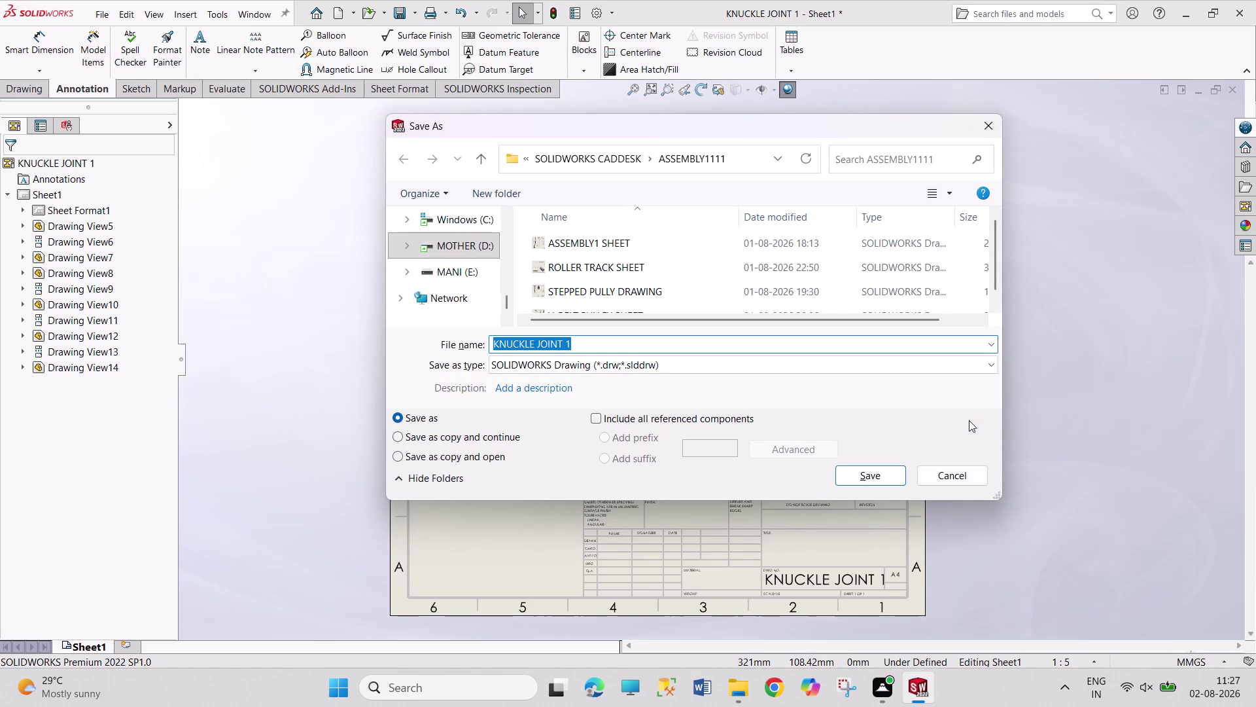
Rename the file to 'KNUCKLE JOINT SHEET' and save it.
click(598, 344)
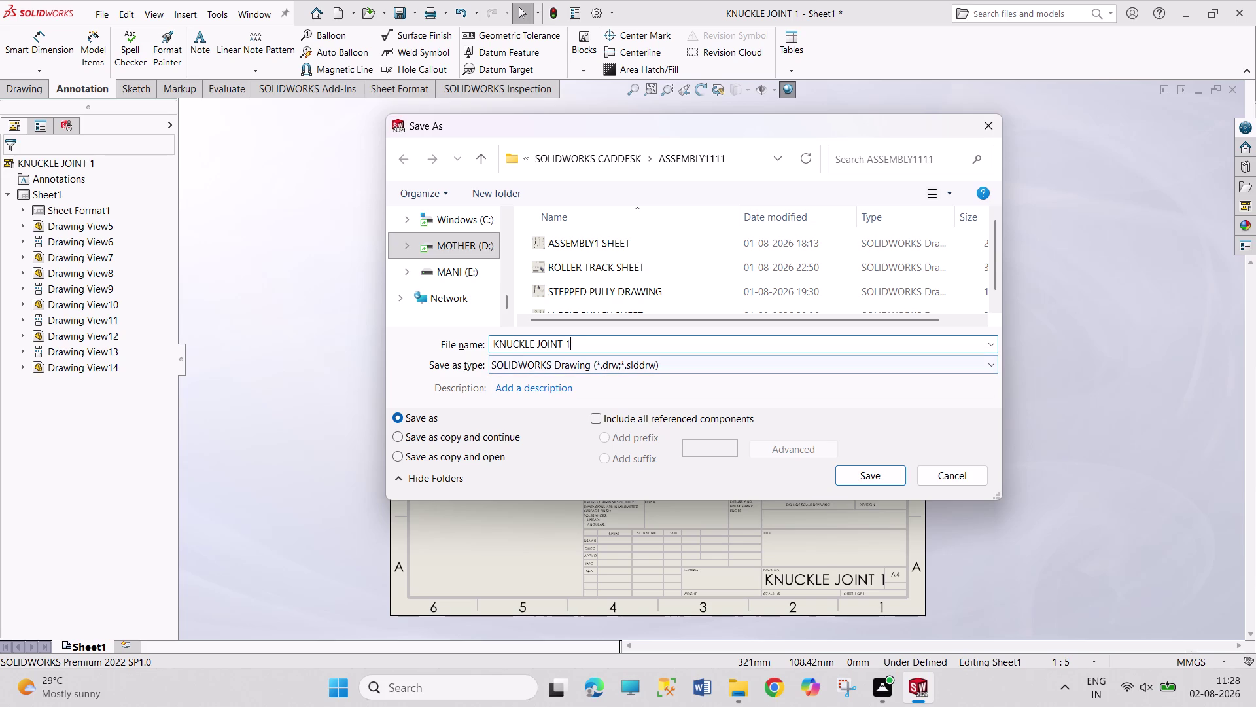
key(BackSpace)
text(S)
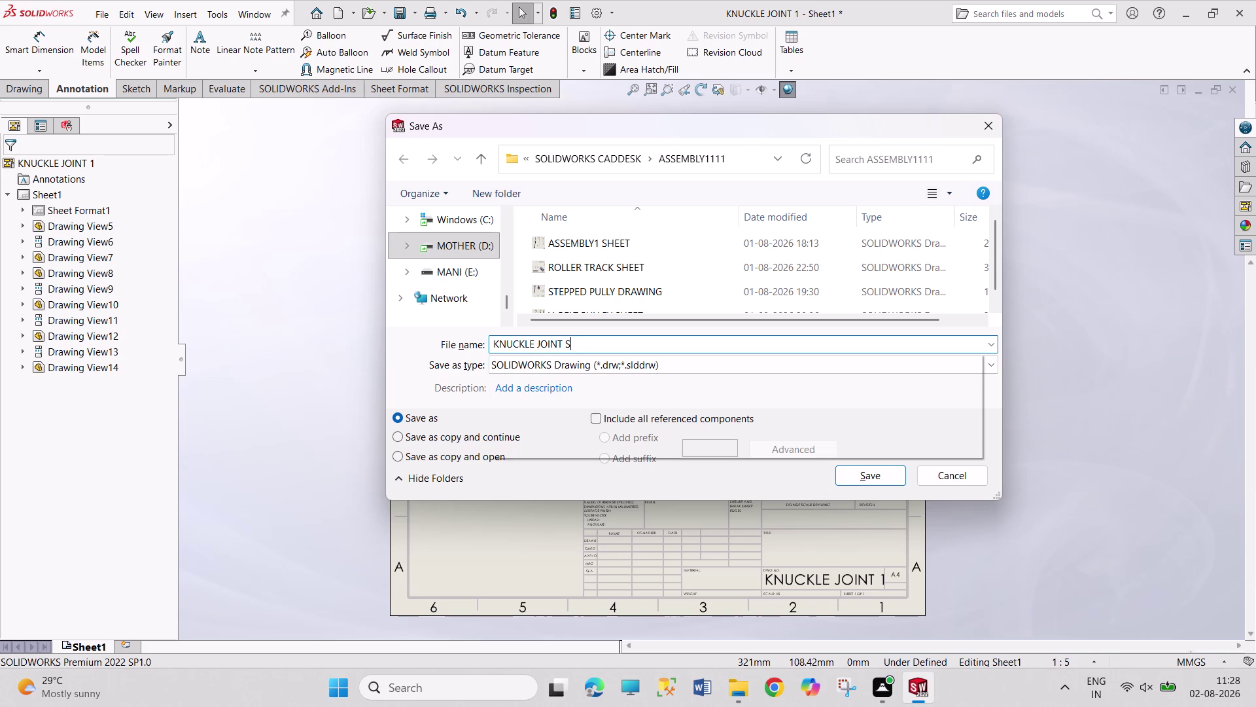
text(HEET)
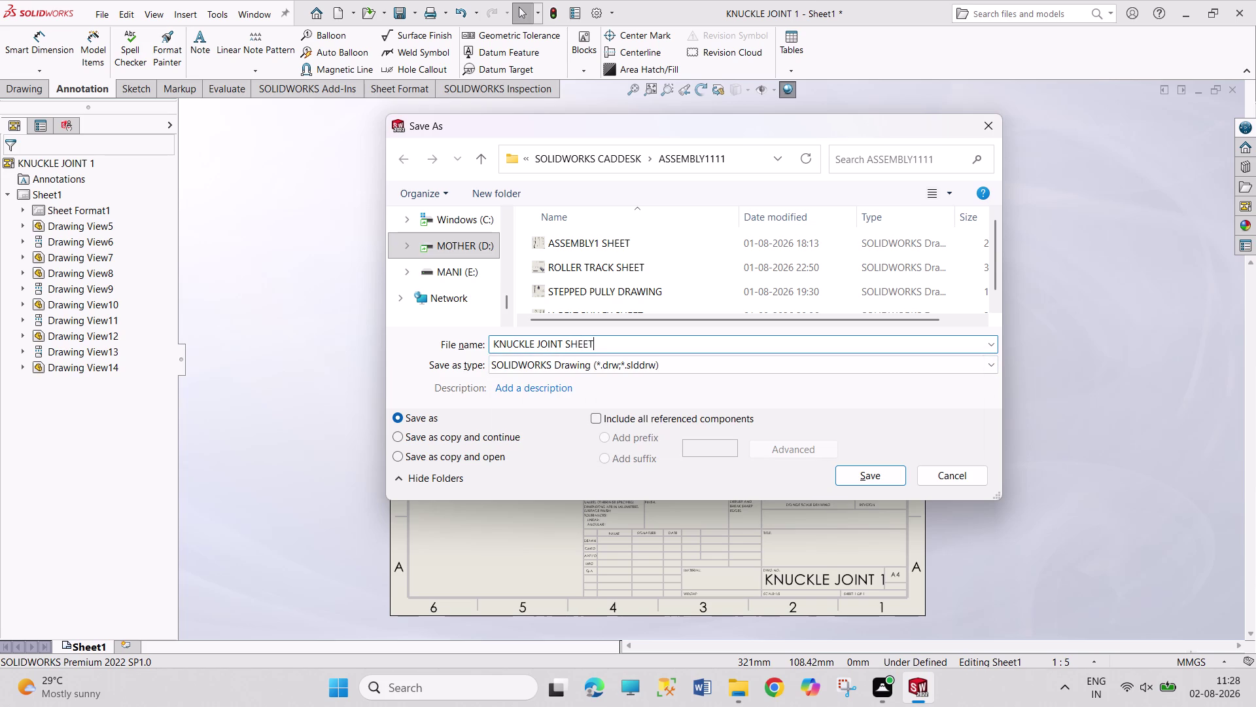
key(Return)
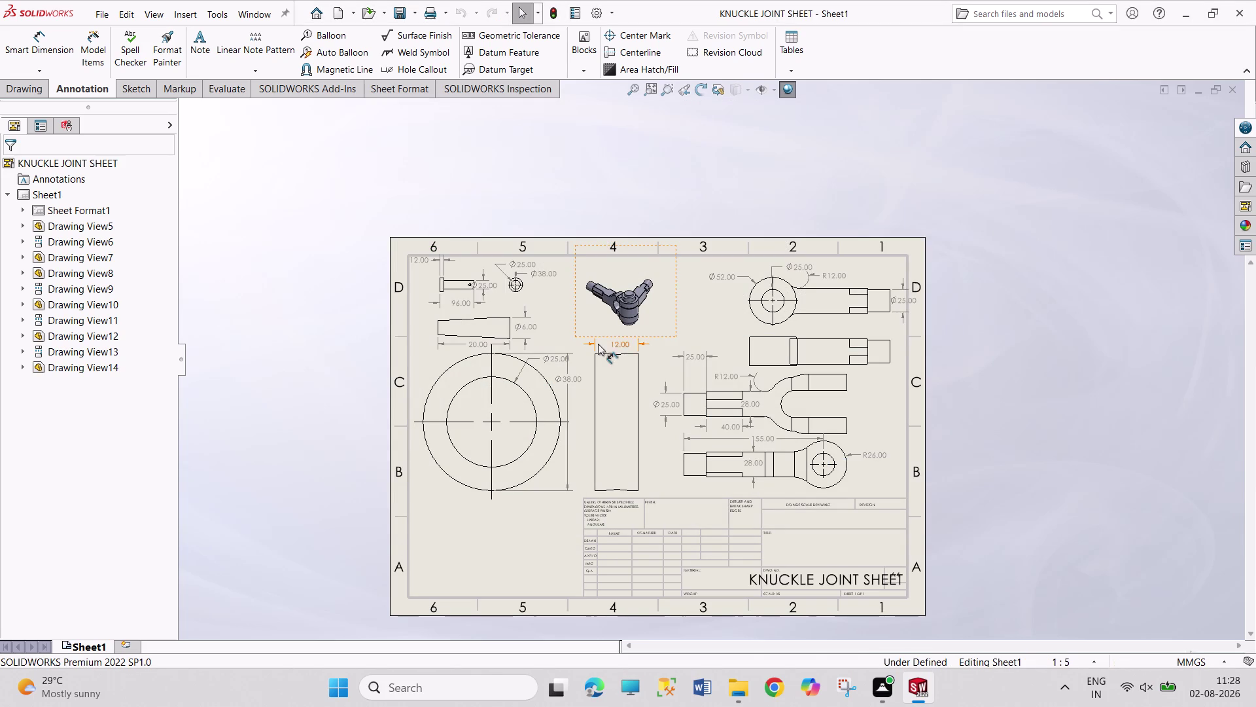
key(ctrl+n)
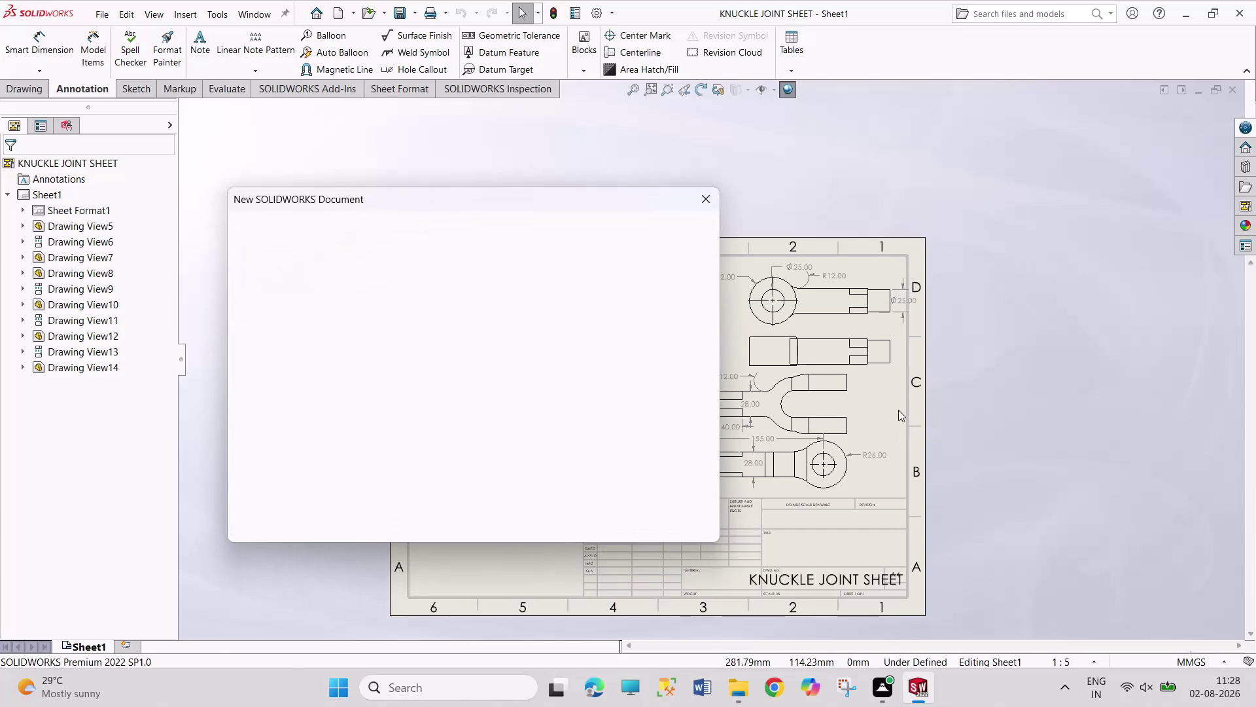
Create an A4 landscape drawing with an ASSEMBLY KNUCKLE JOINT view at upper left.
key(Return)
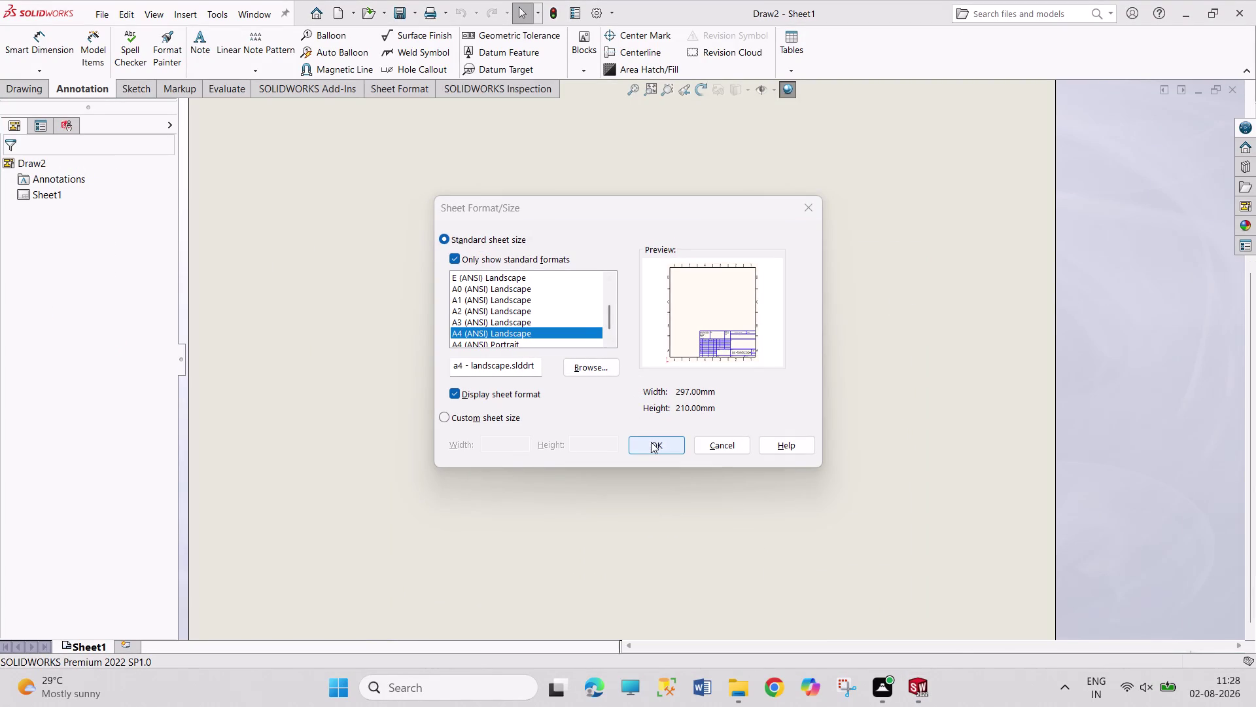
click(651, 442)
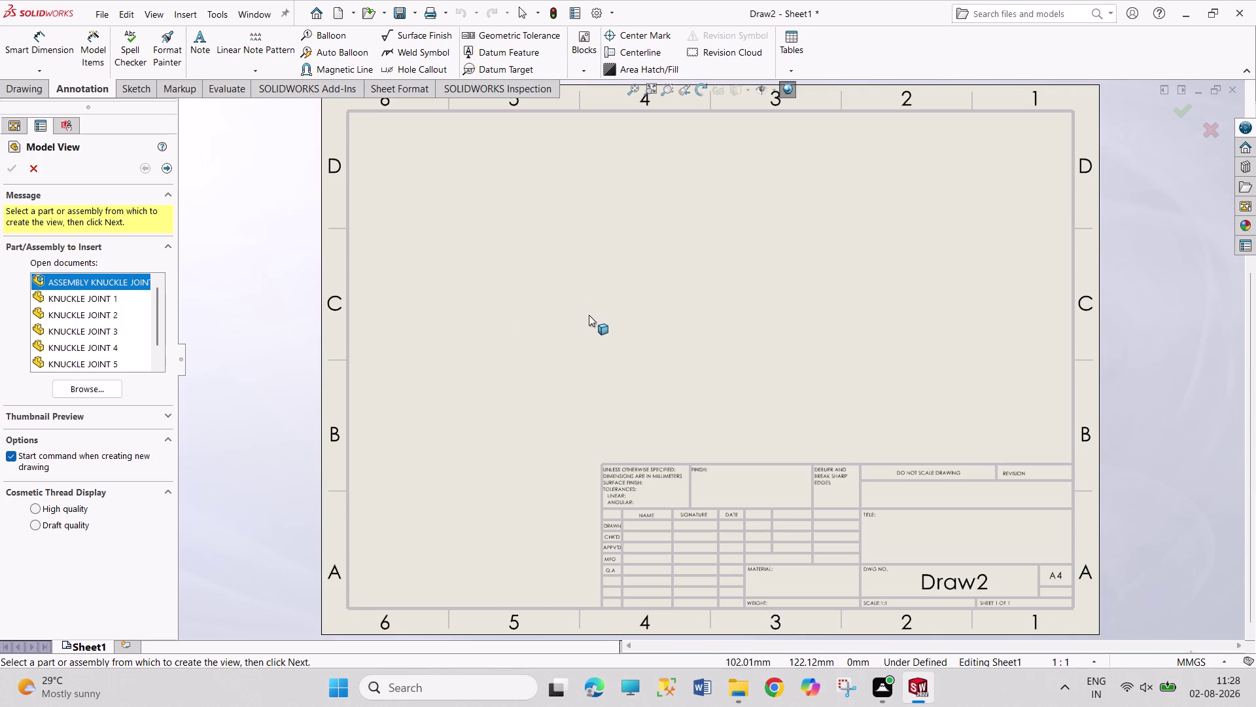
click(103, 384)
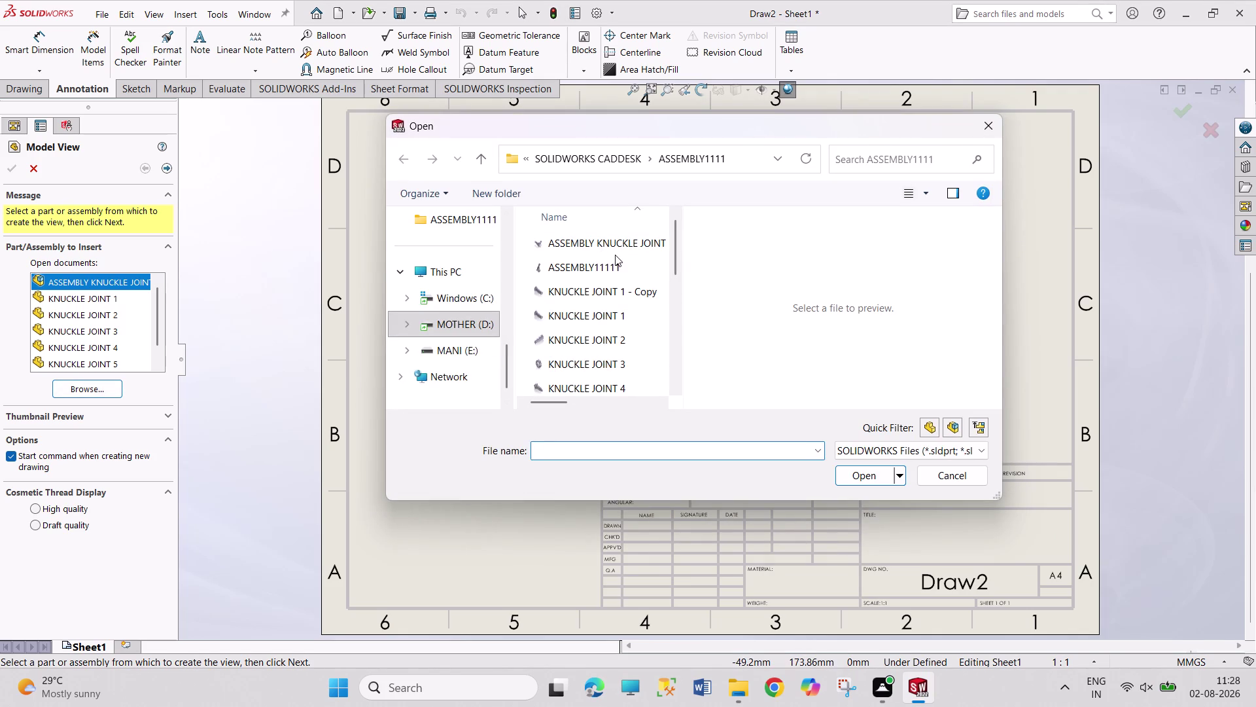
click(629, 244)
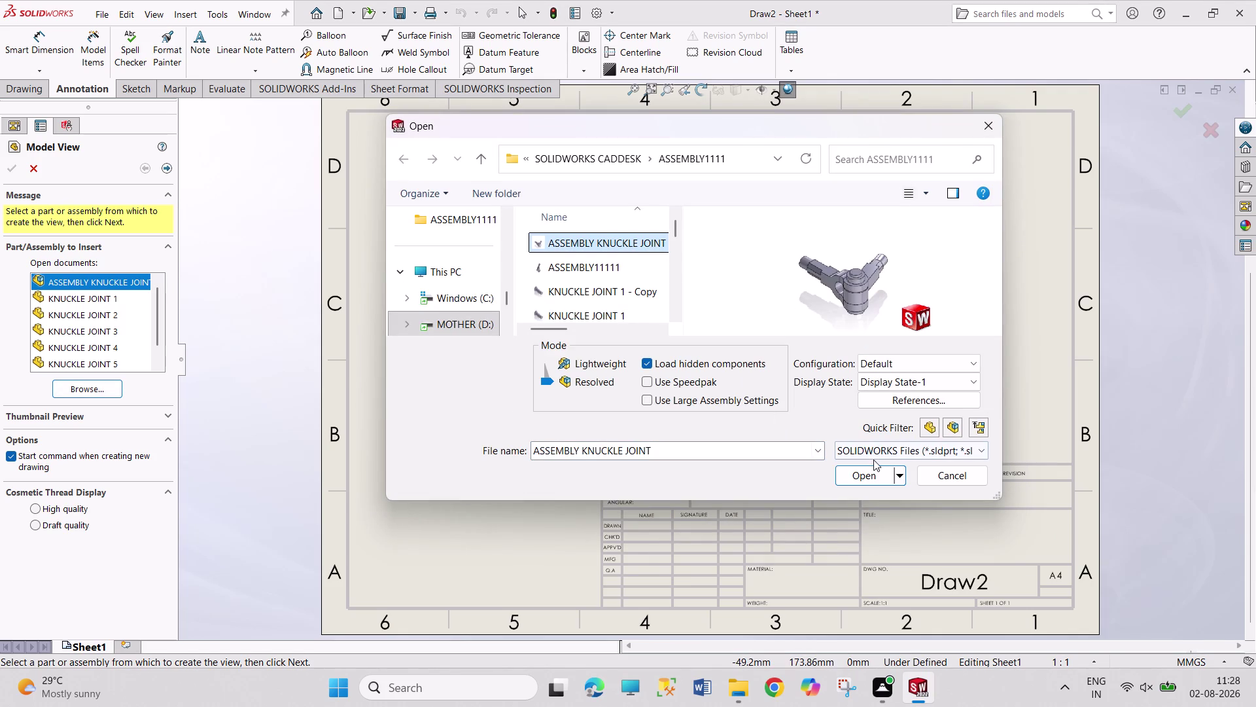
click(872, 478)
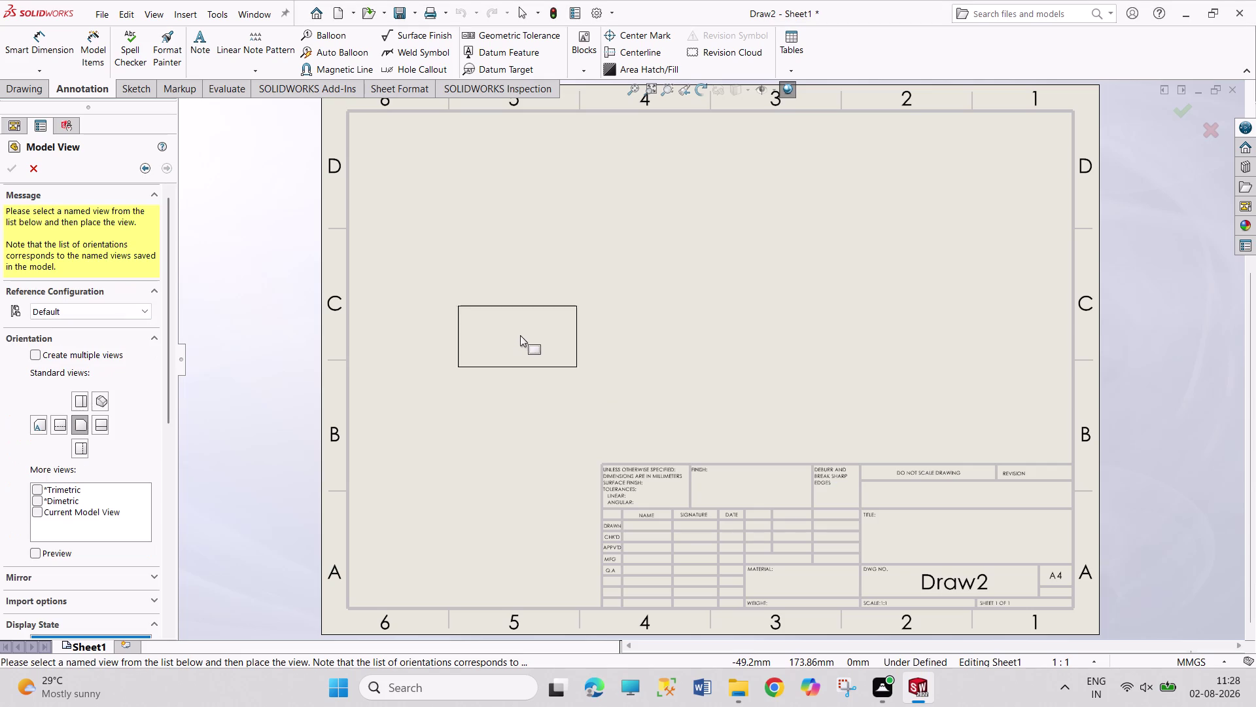
click(103, 402)
click(458, 247)
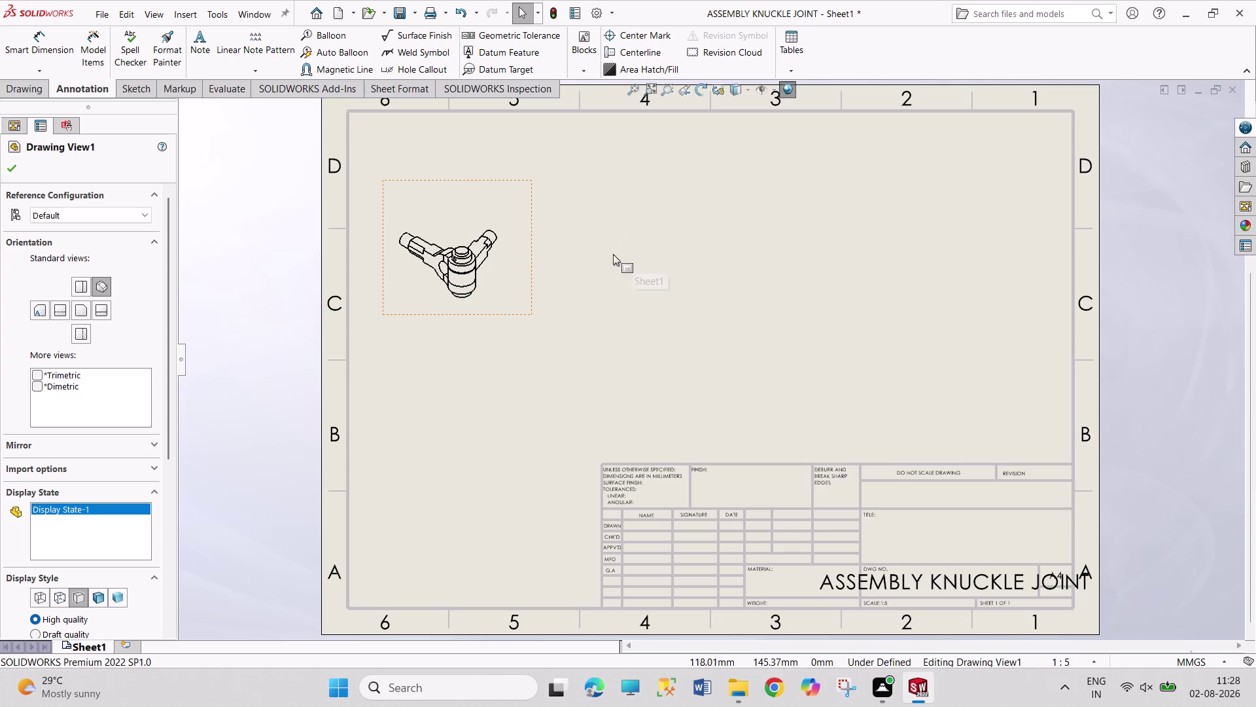
click(80, 313)
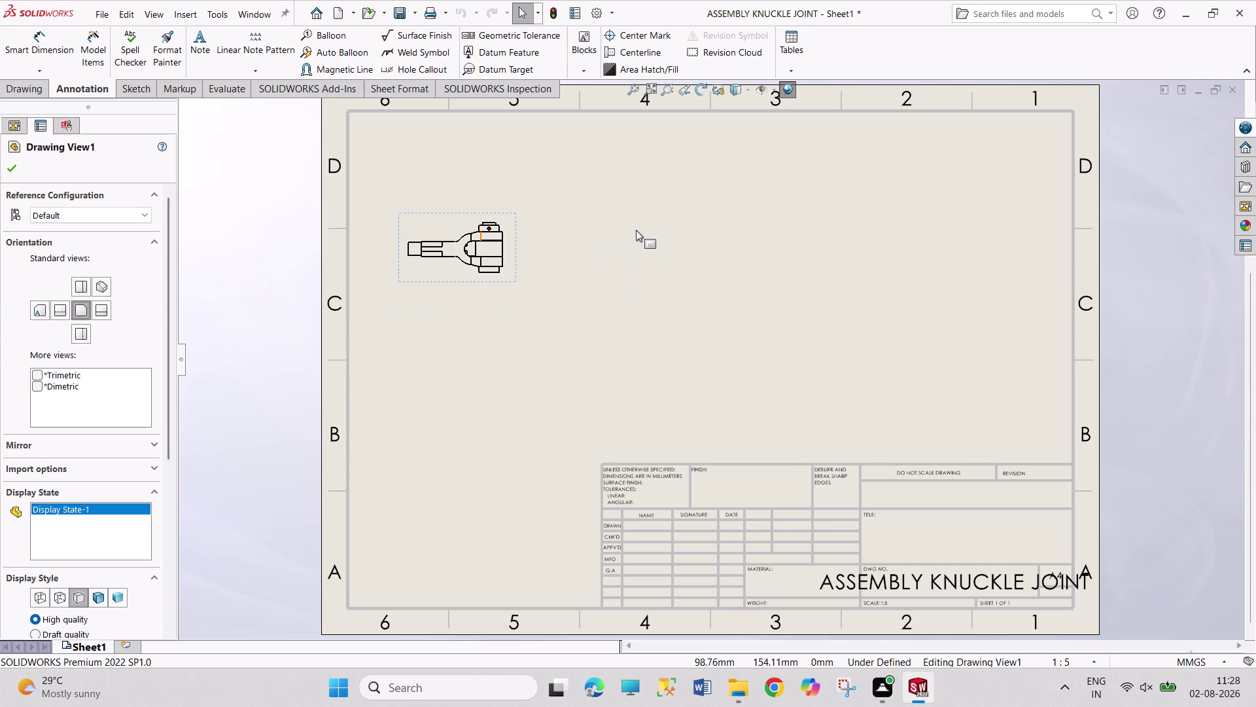
Move the main assembly view to the centre of the sheet.
click(9, 166)
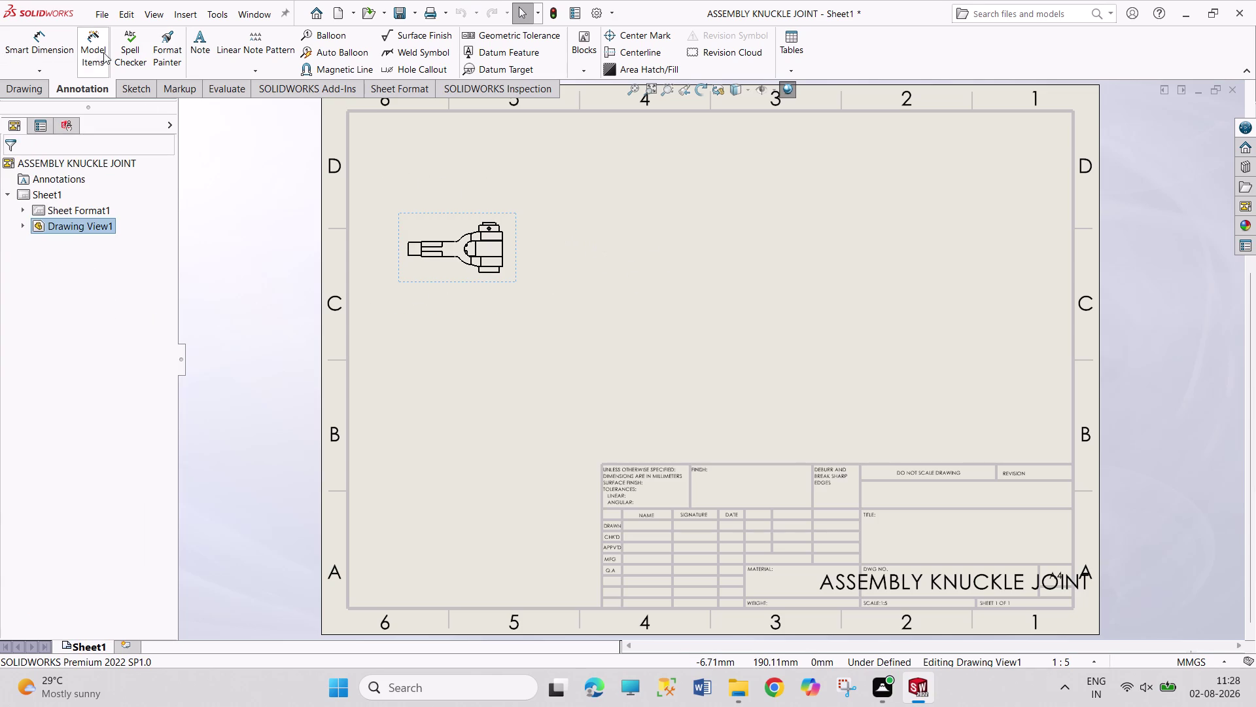
drag(453, 281, 643, 281)
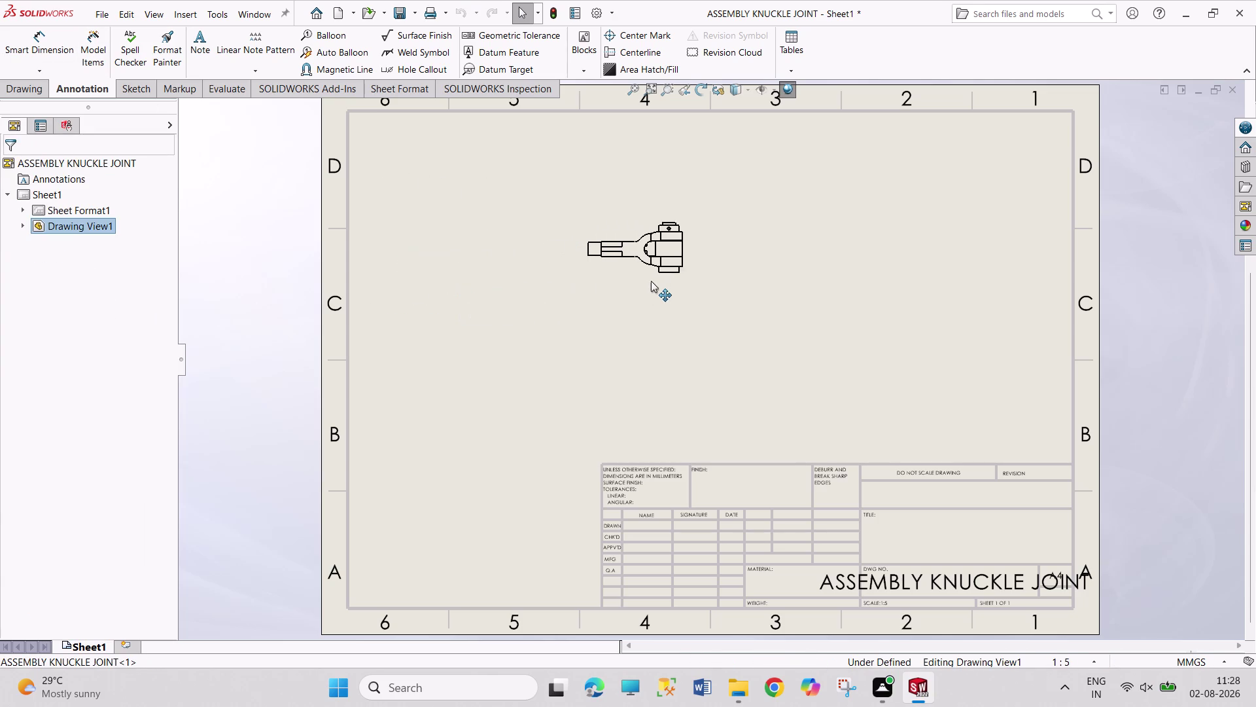
drag(642, 281, 664, 281)
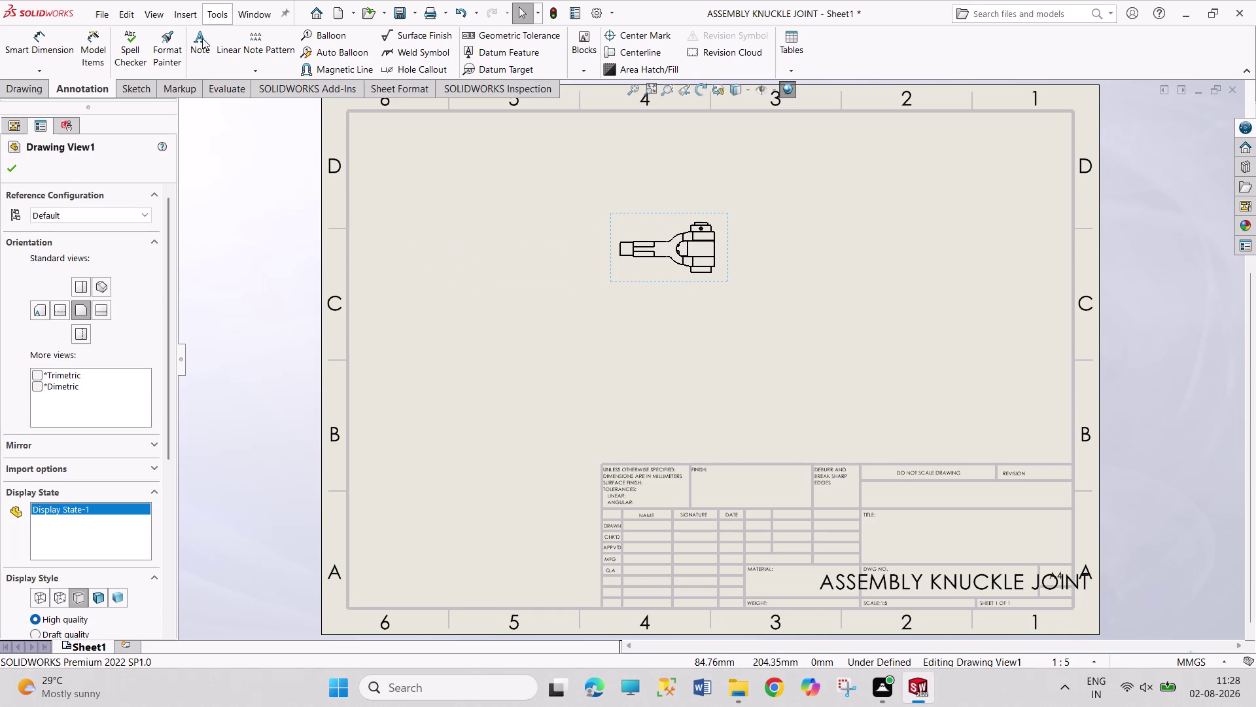
Add projected views to the right, left and above the main view.
click(30, 84)
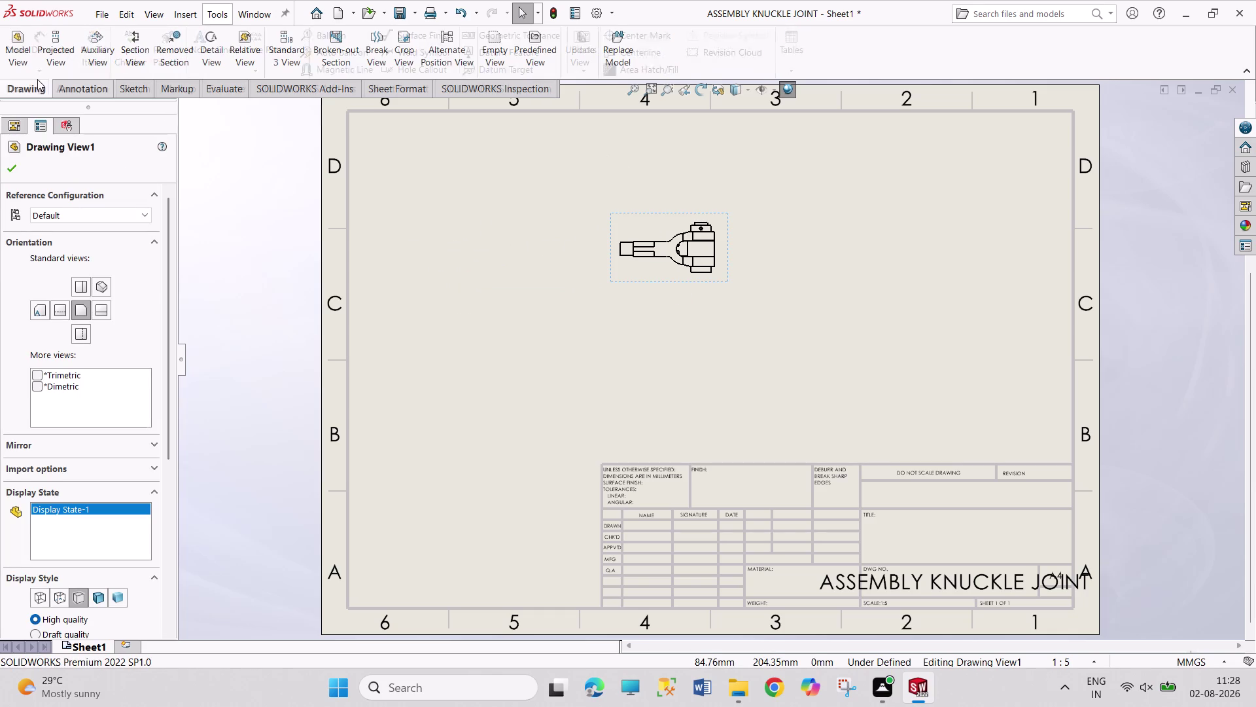
click(54, 55)
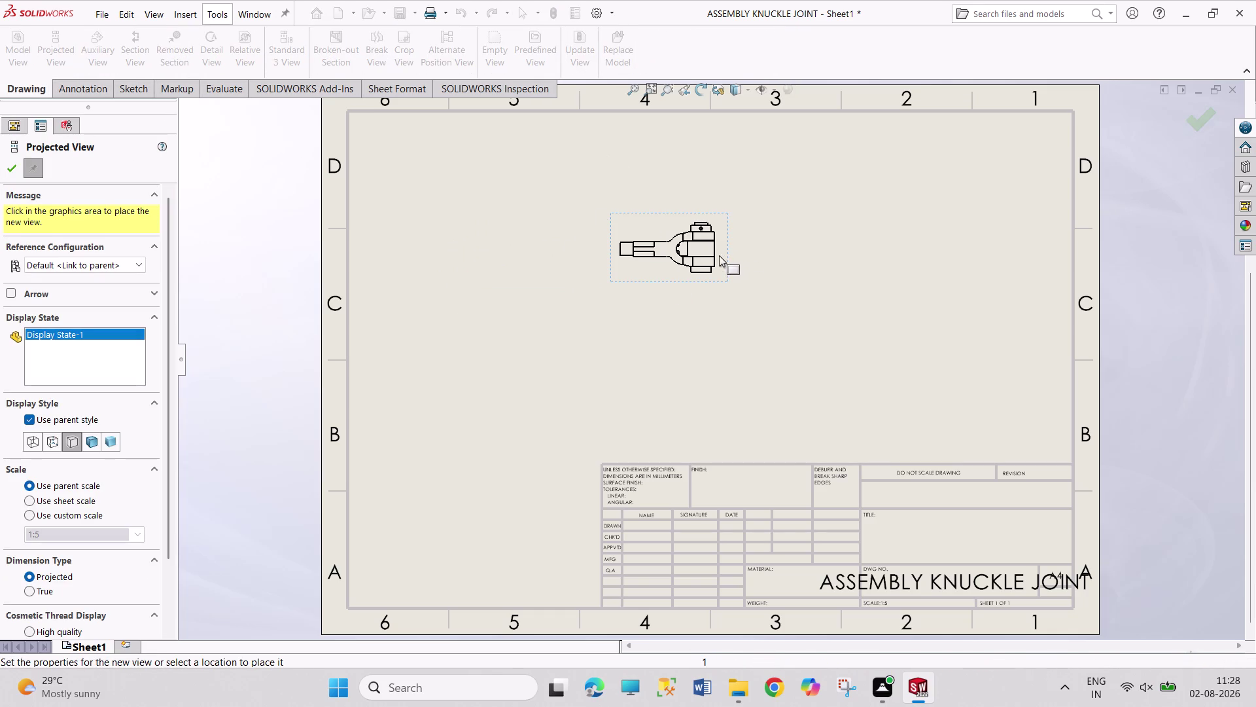
click(729, 261)
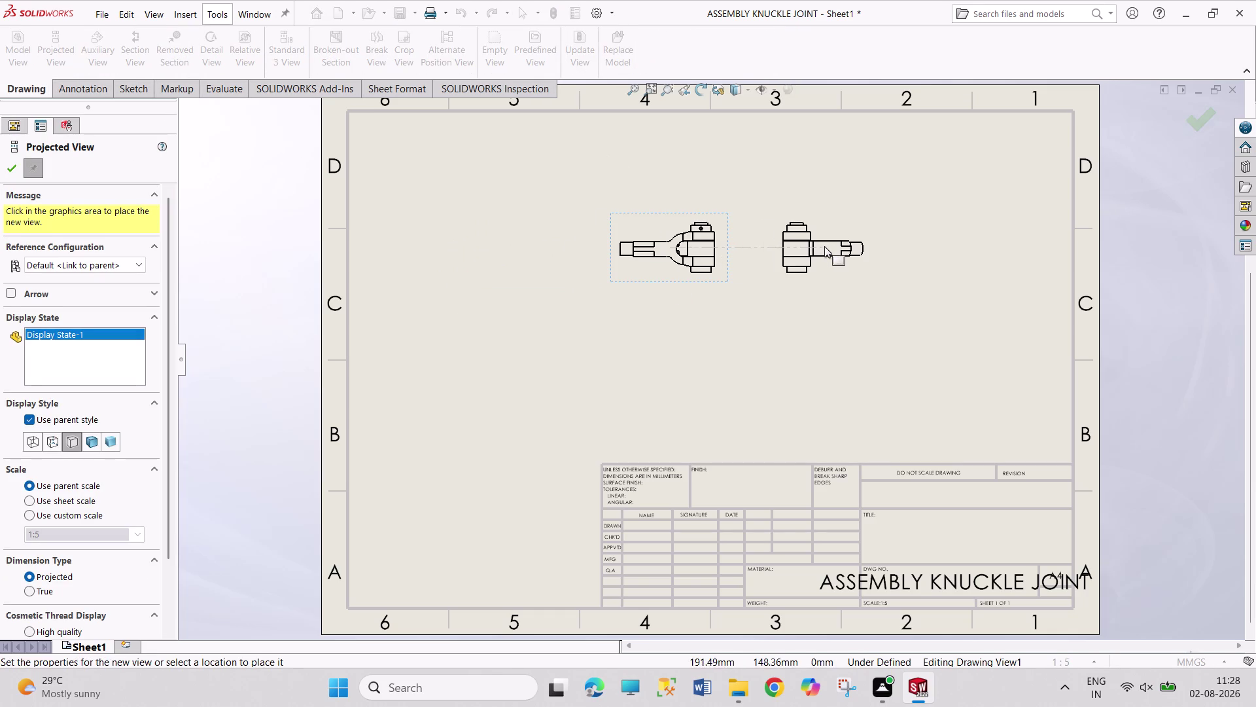
click(825, 246)
click(500, 264)
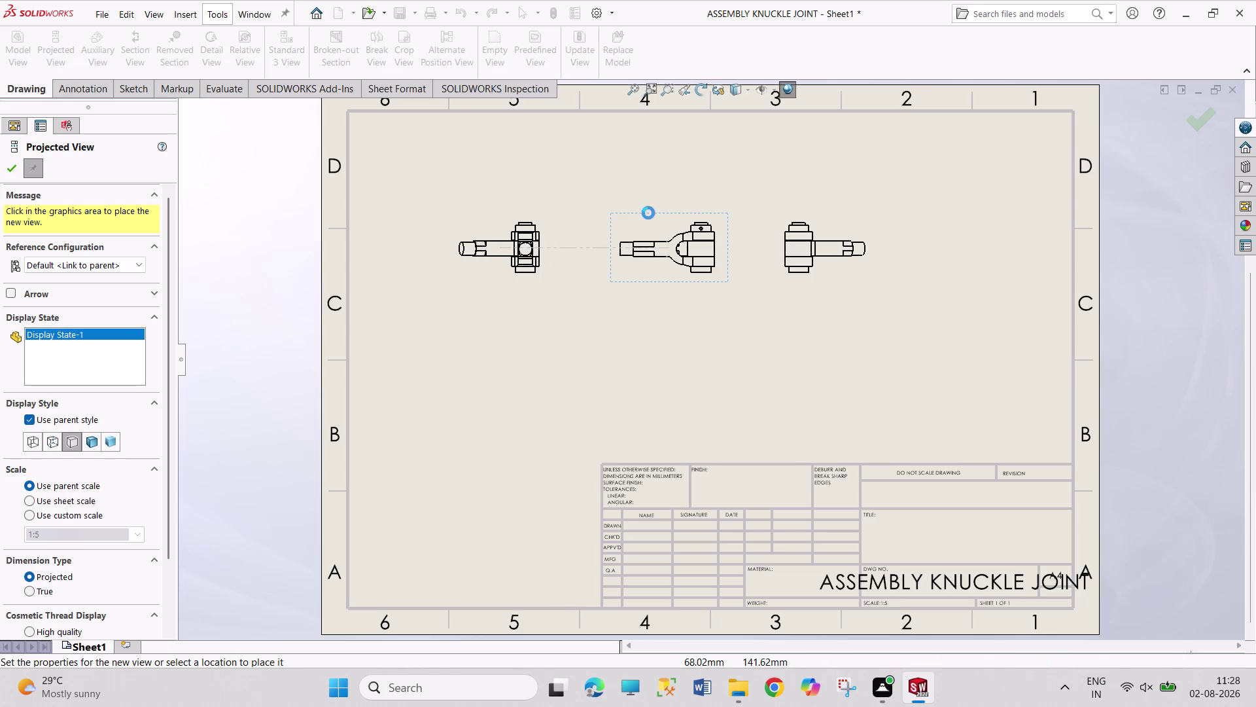
click(687, 151)
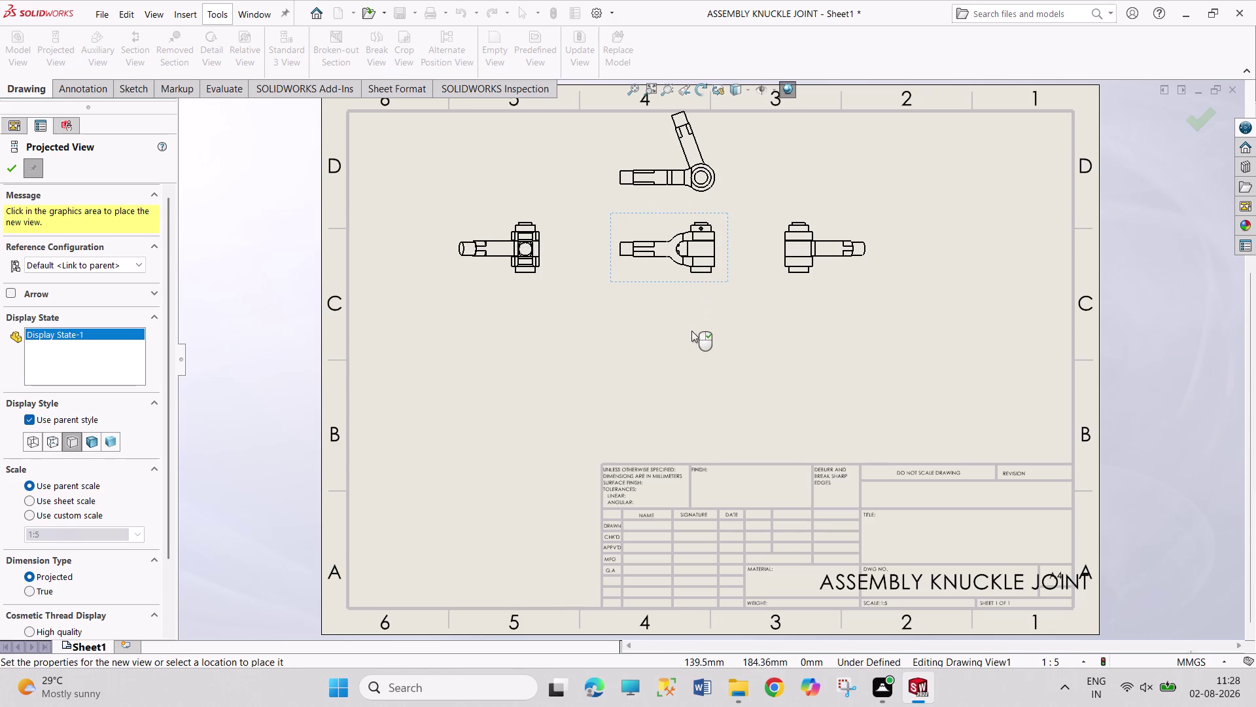
Place a projection below the main view and a diagonal isometric view at lower right.
click(689, 389)
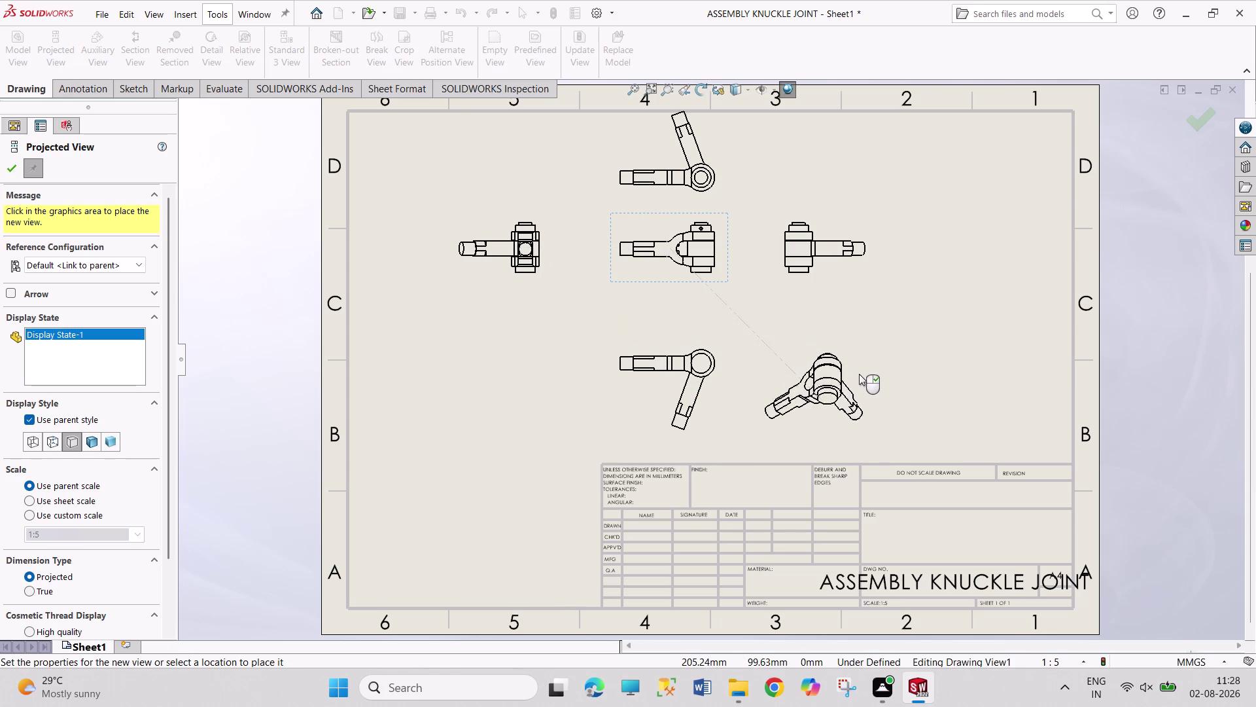
click(863, 377)
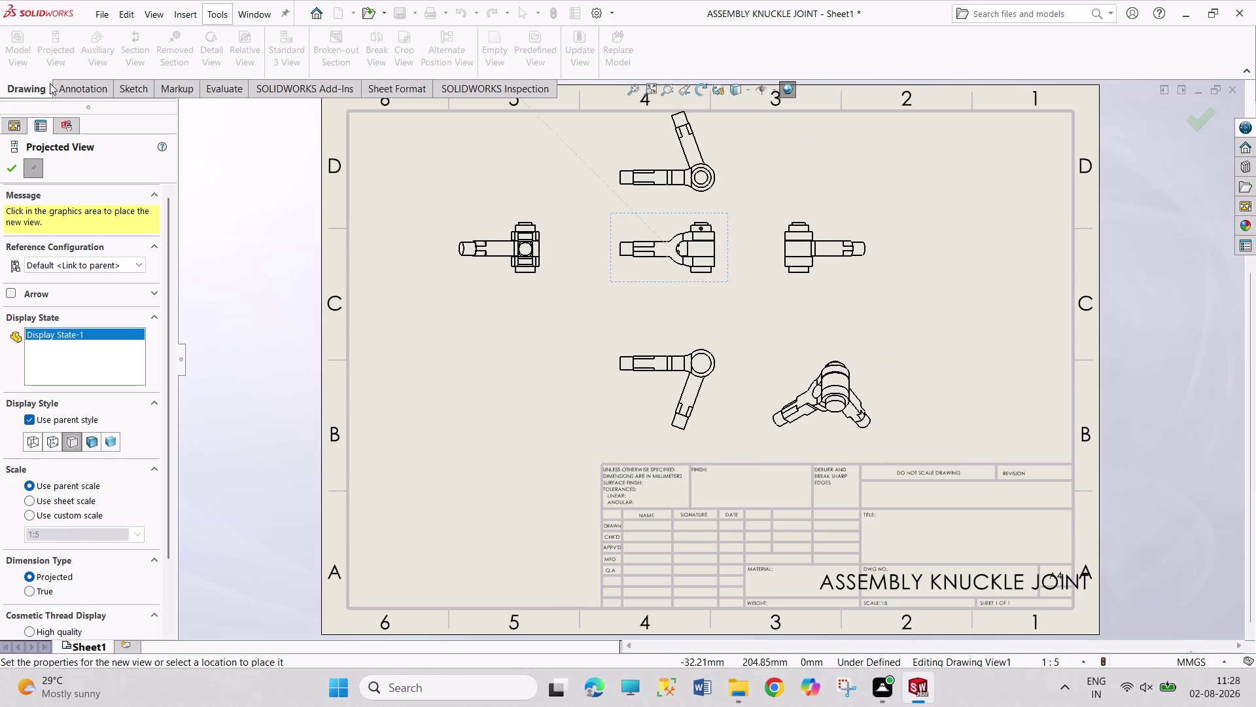
click(15, 167)
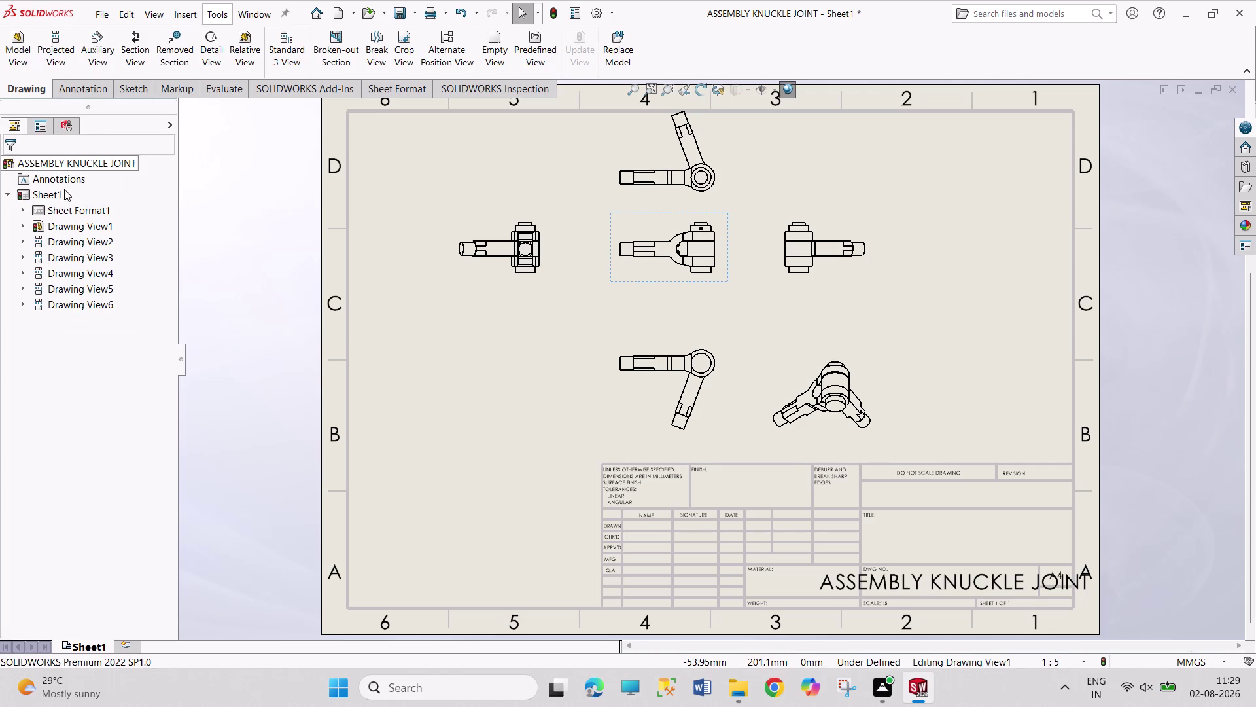
Change the sheet scale to 1:4 in Sheet Properties.
right_click(43, 197)
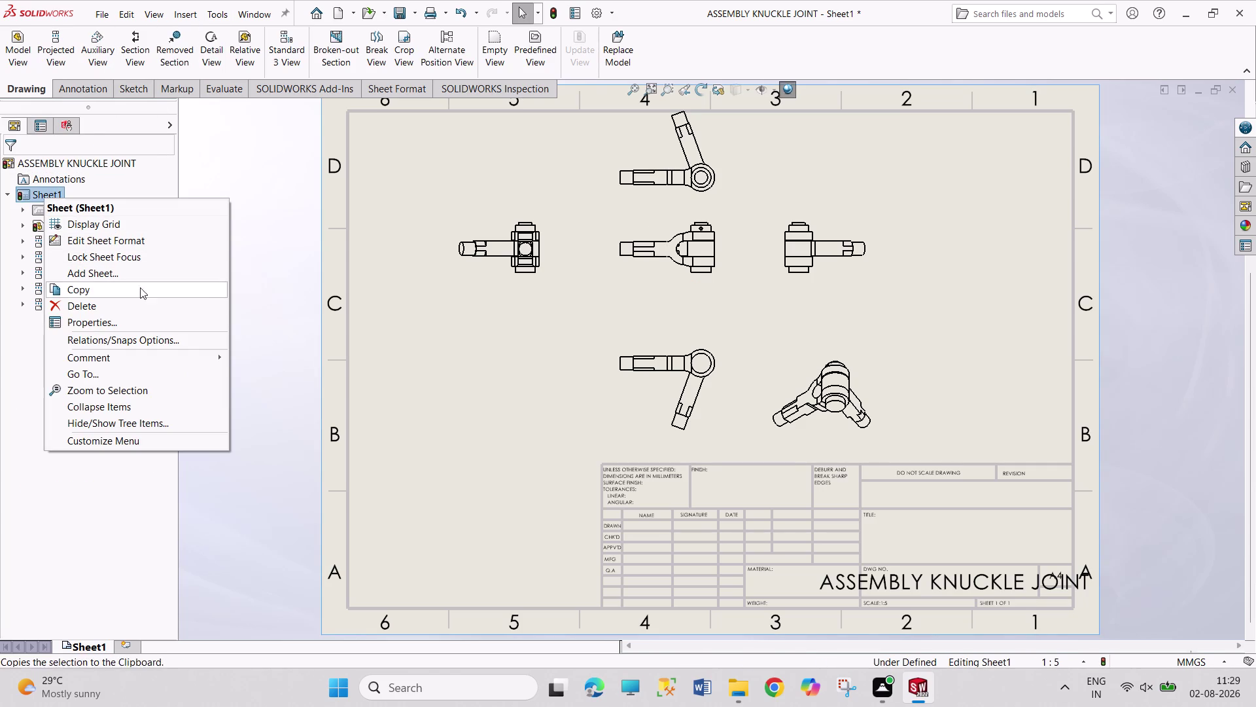
click(144, 320)
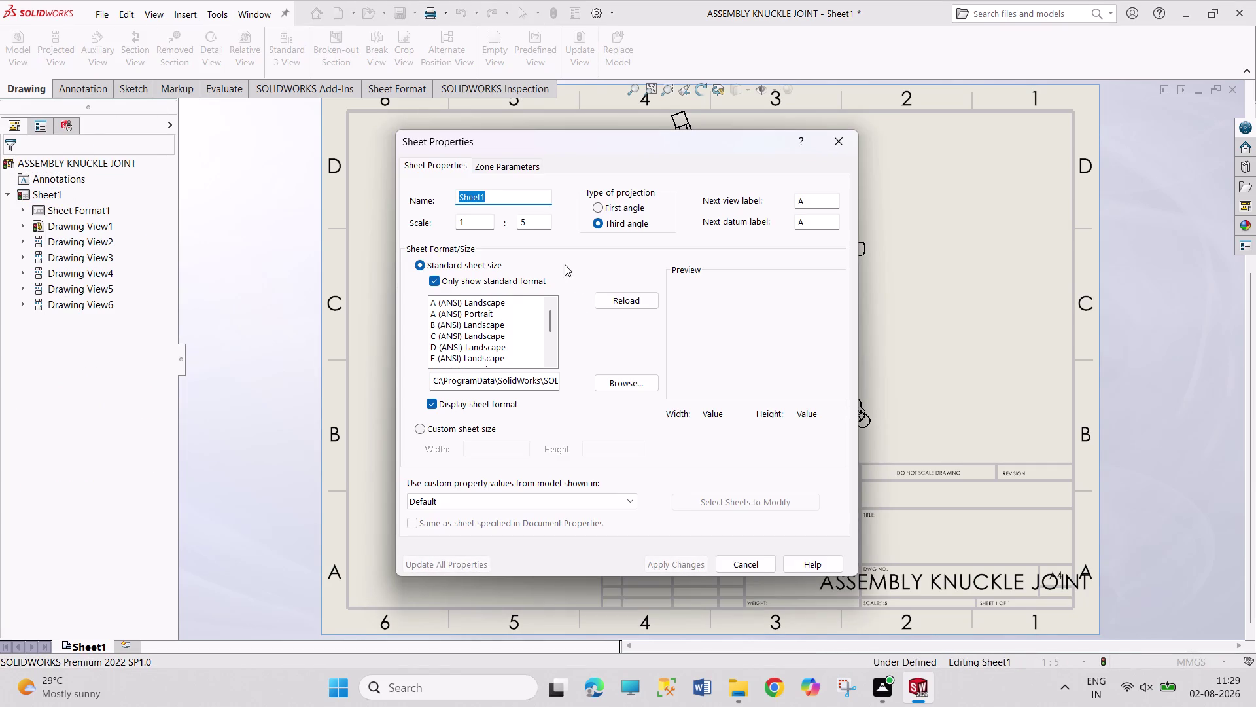
drag(525, 216, 497, 213)
key(4)
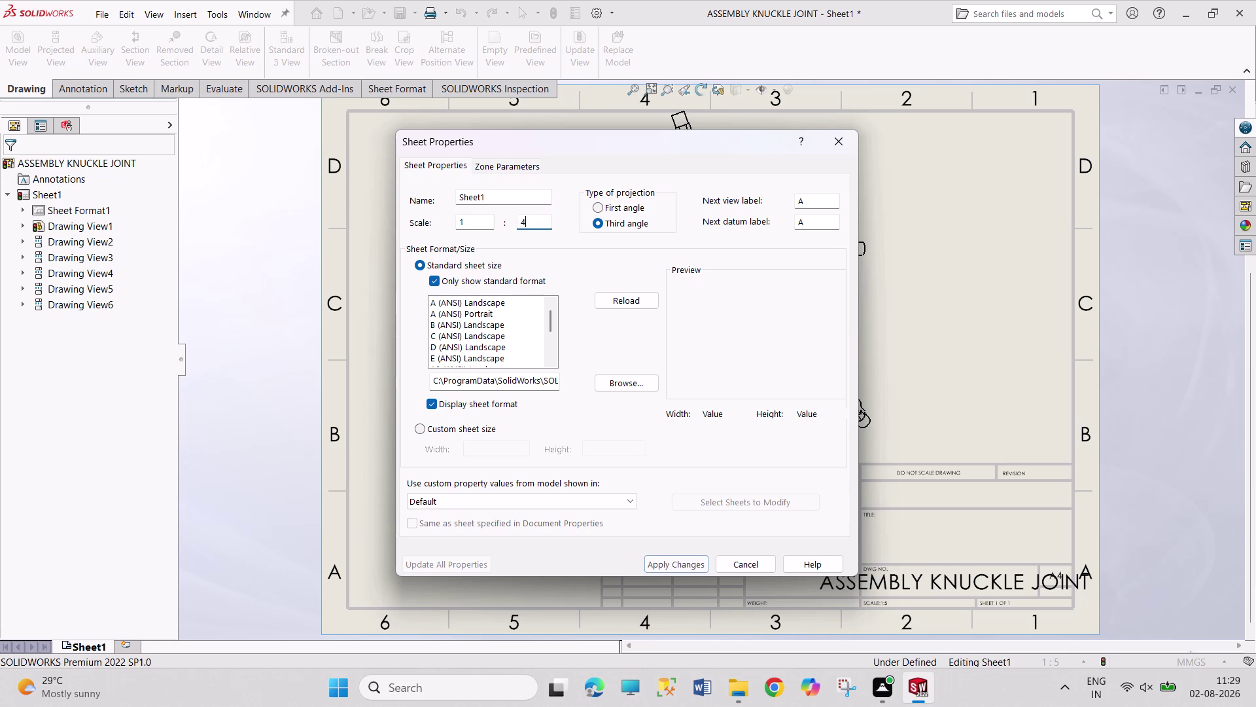
key(Return)
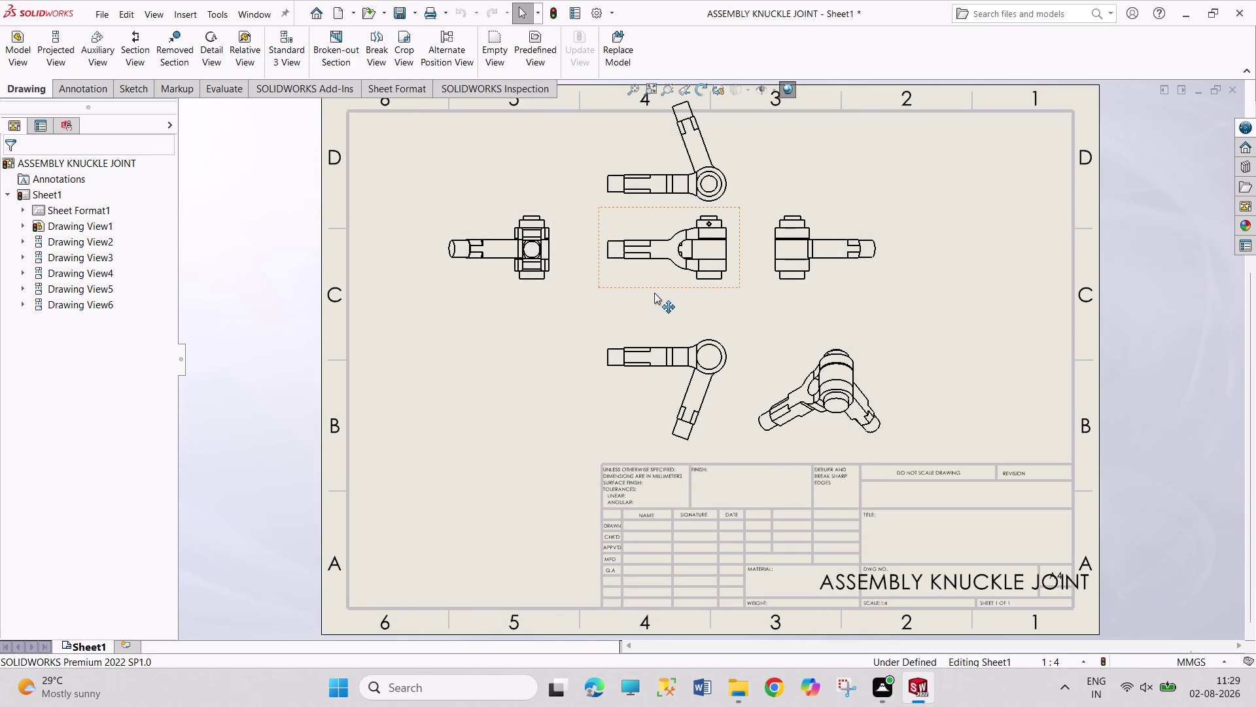
Reposition the main view and move the top projected view upward.
drag(656, 287, 657, 310)
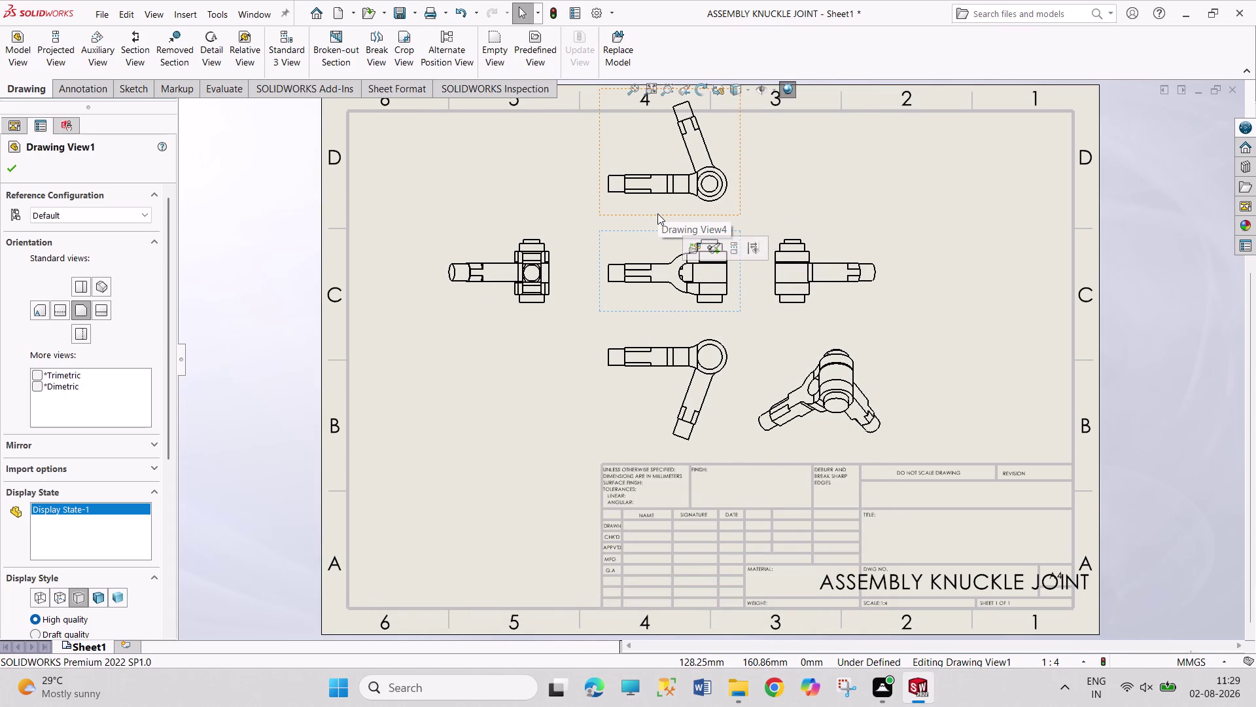
drag(625, 208, 627, 213)
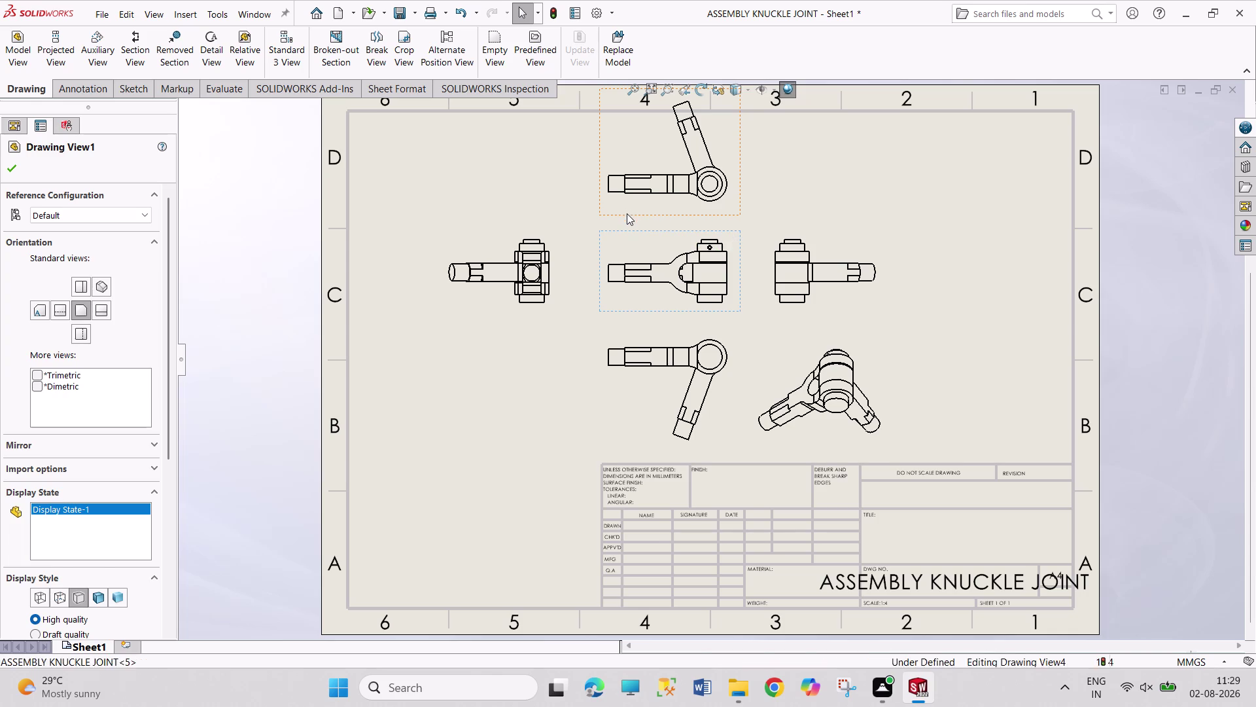
drag(627, 214, 628, 219)
drag(739, 173, 742, 190)
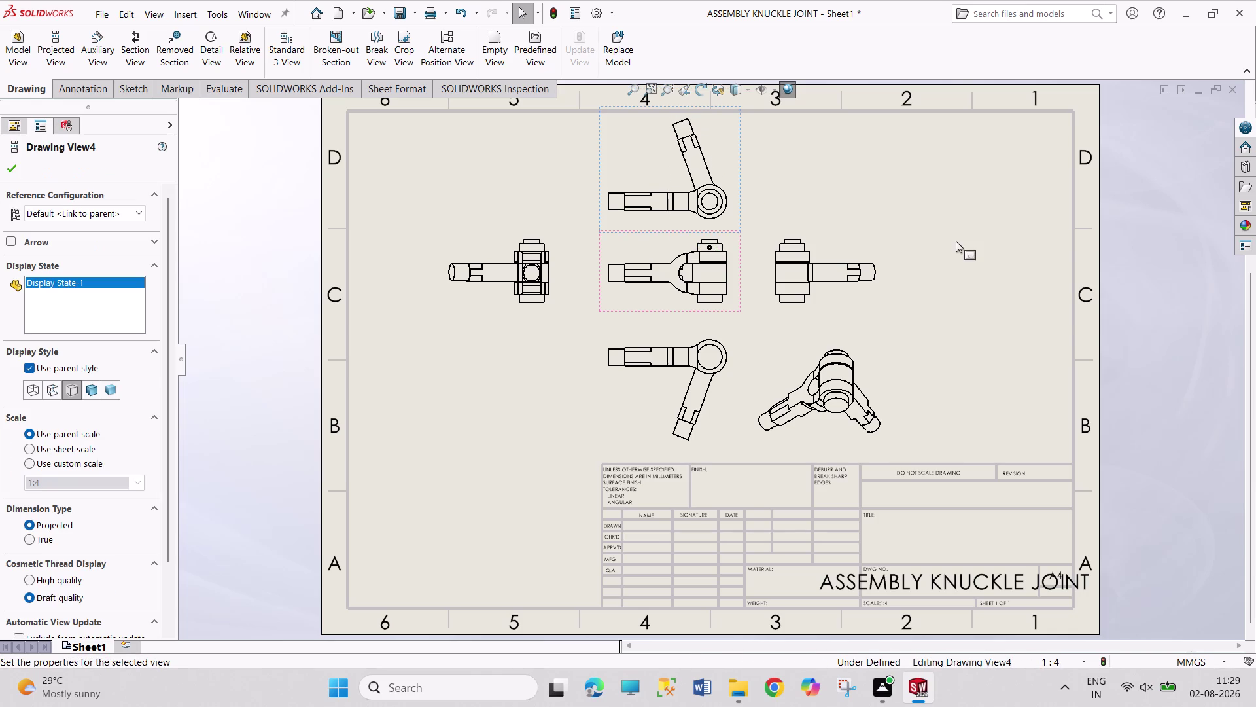
click(1142, 246)
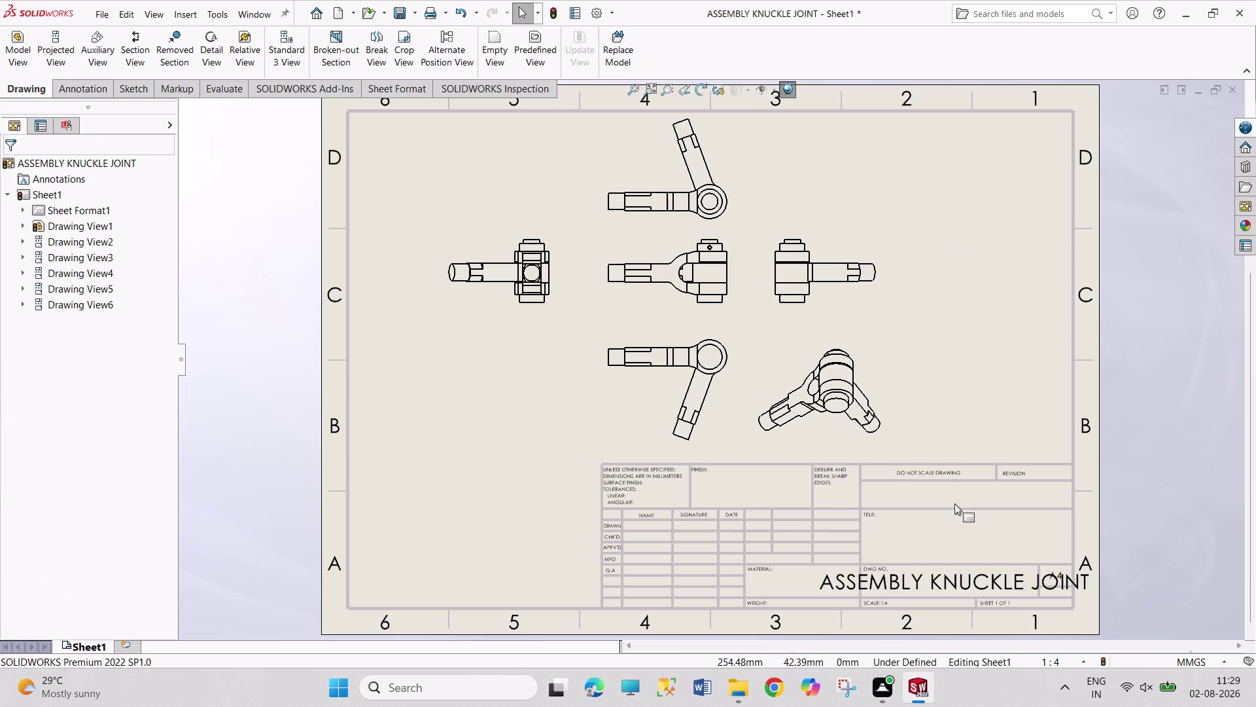
right_click(40, 197)
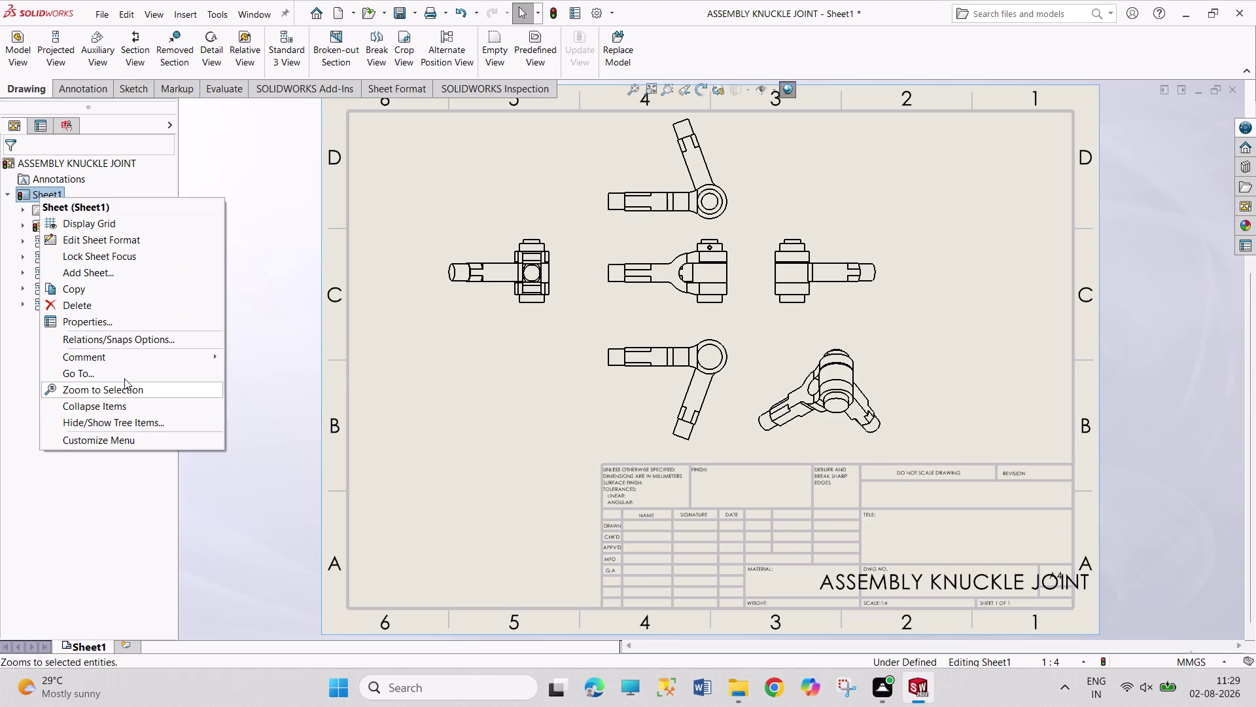
In the sheet format, set the ASSEMBLY KNUCKLE JOINT title text to size 16.
click(121, 243)
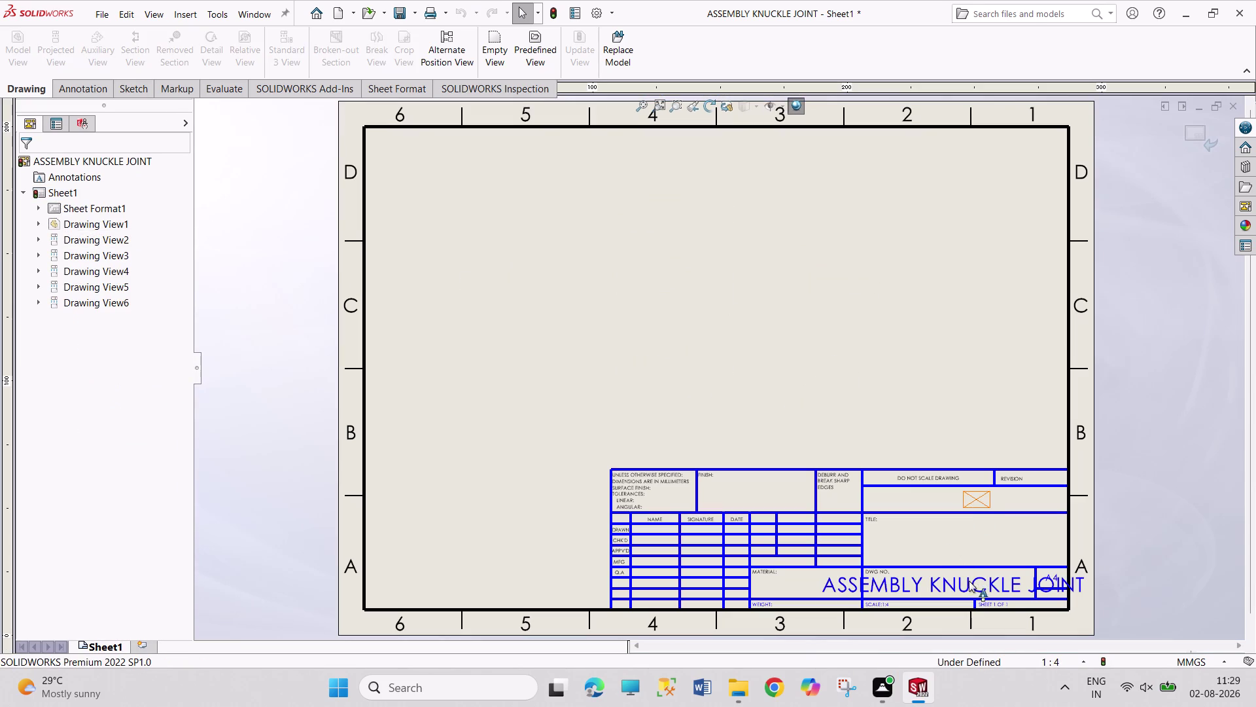
double_click(968, 582)
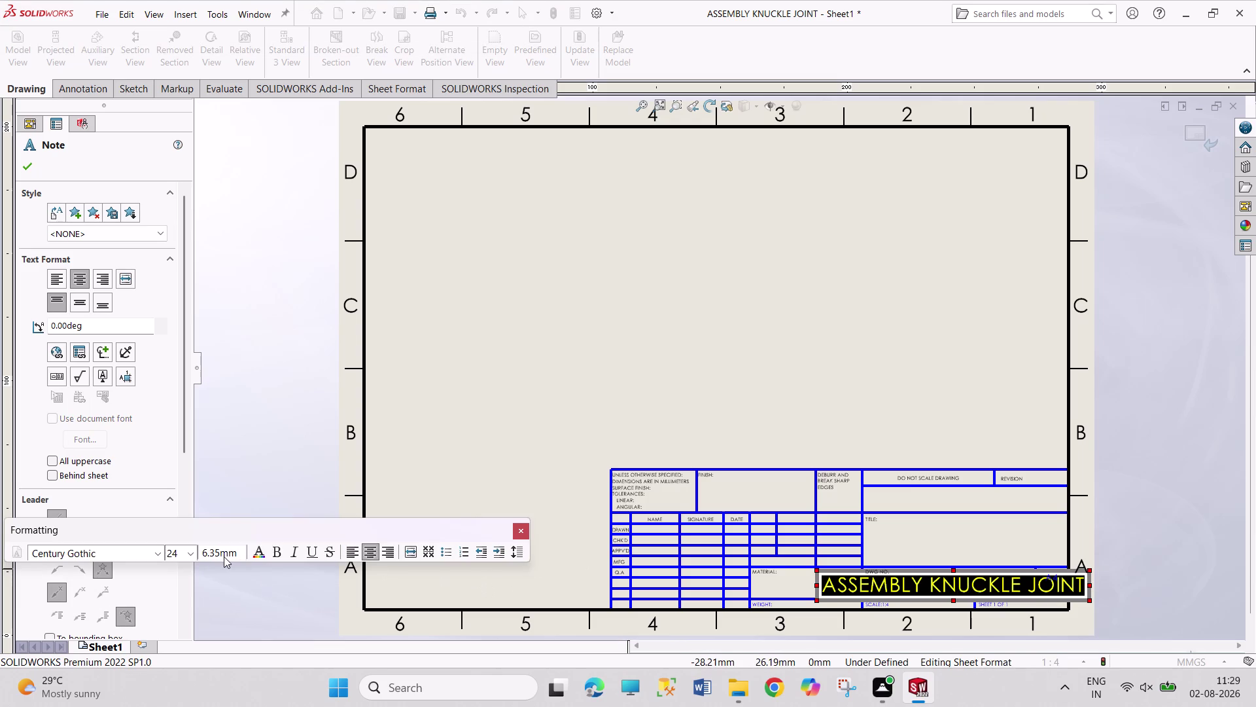
click(193, 555)
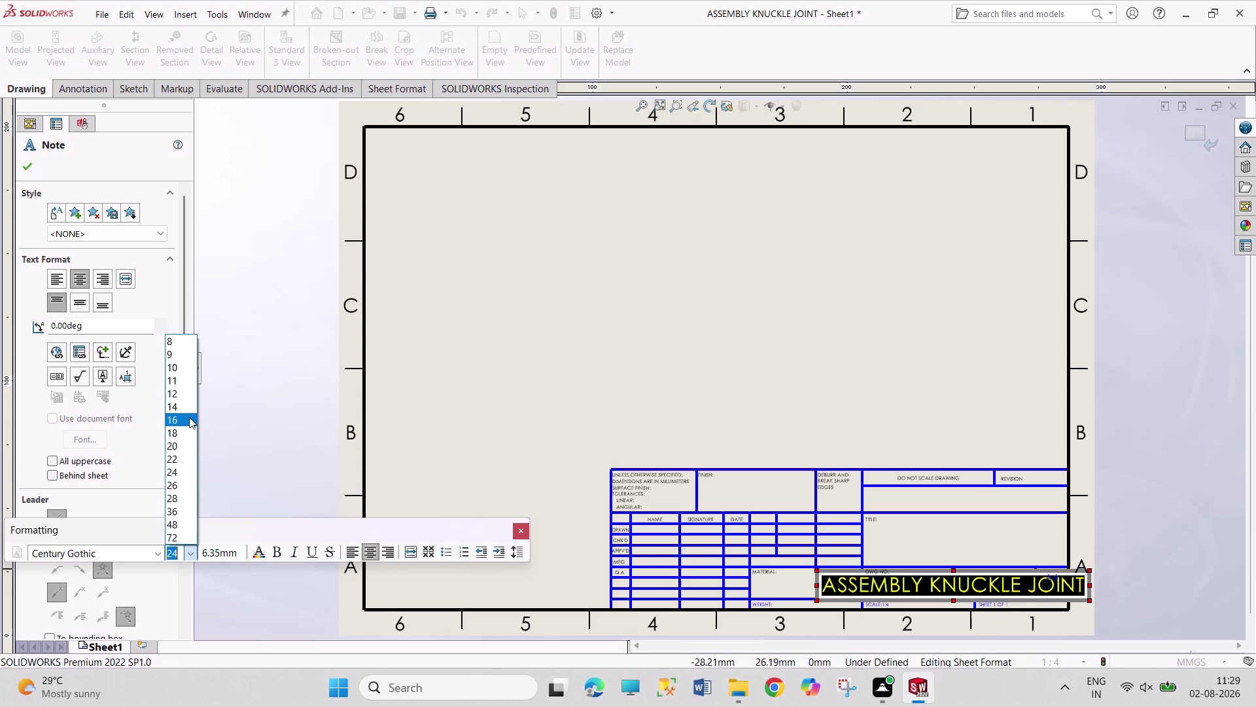
click(189, 416)
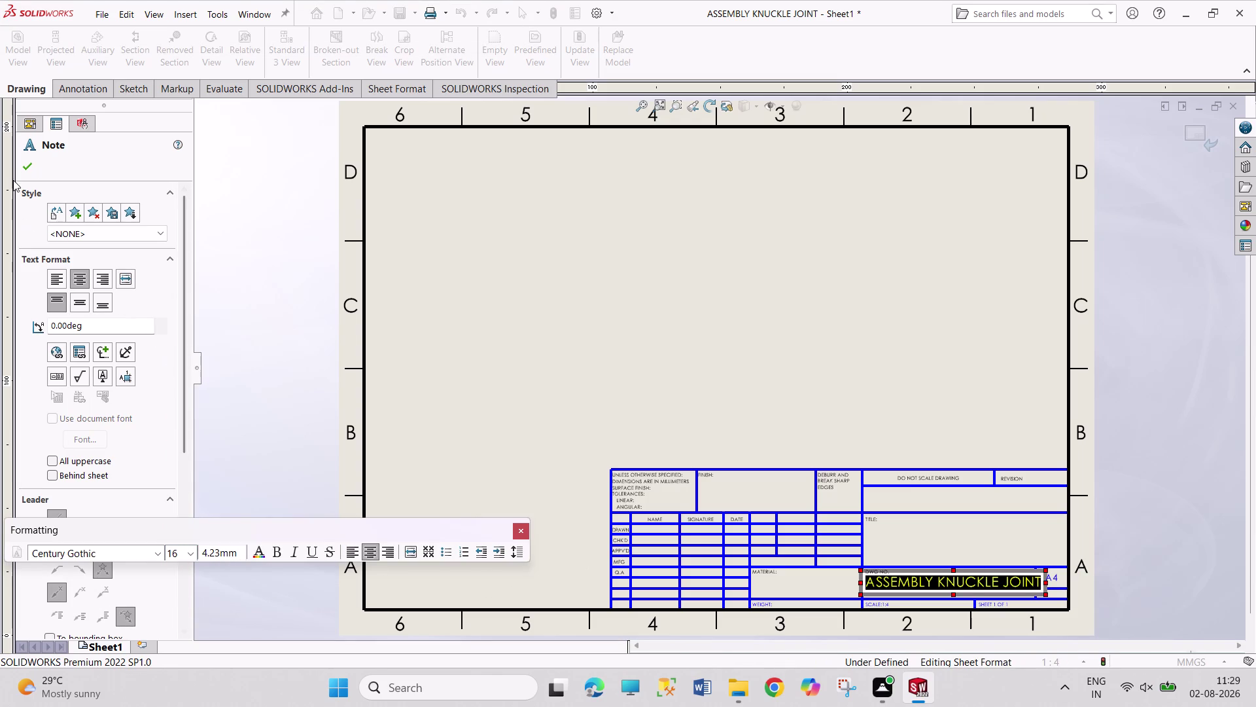
click(21, 162)
Add the name 'PRAVEEN' in the Drawn row, then return to editing the sheet.
double_click(650, 526)
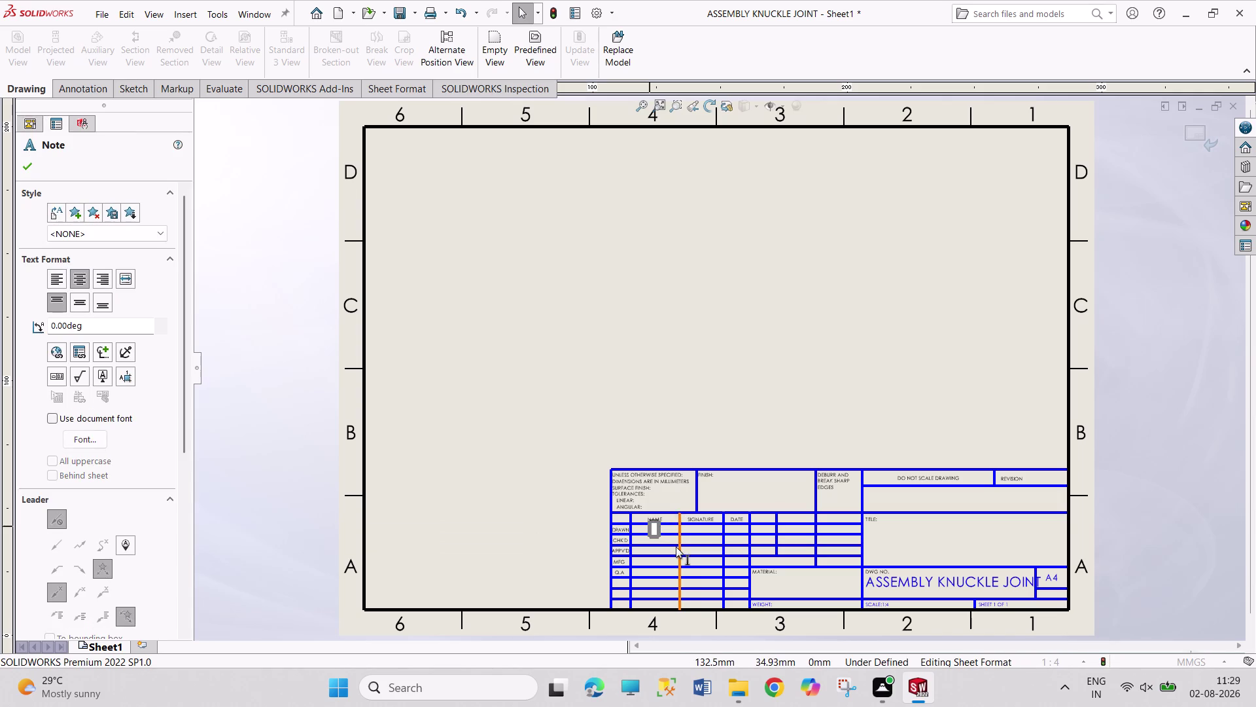
text(PRAV)
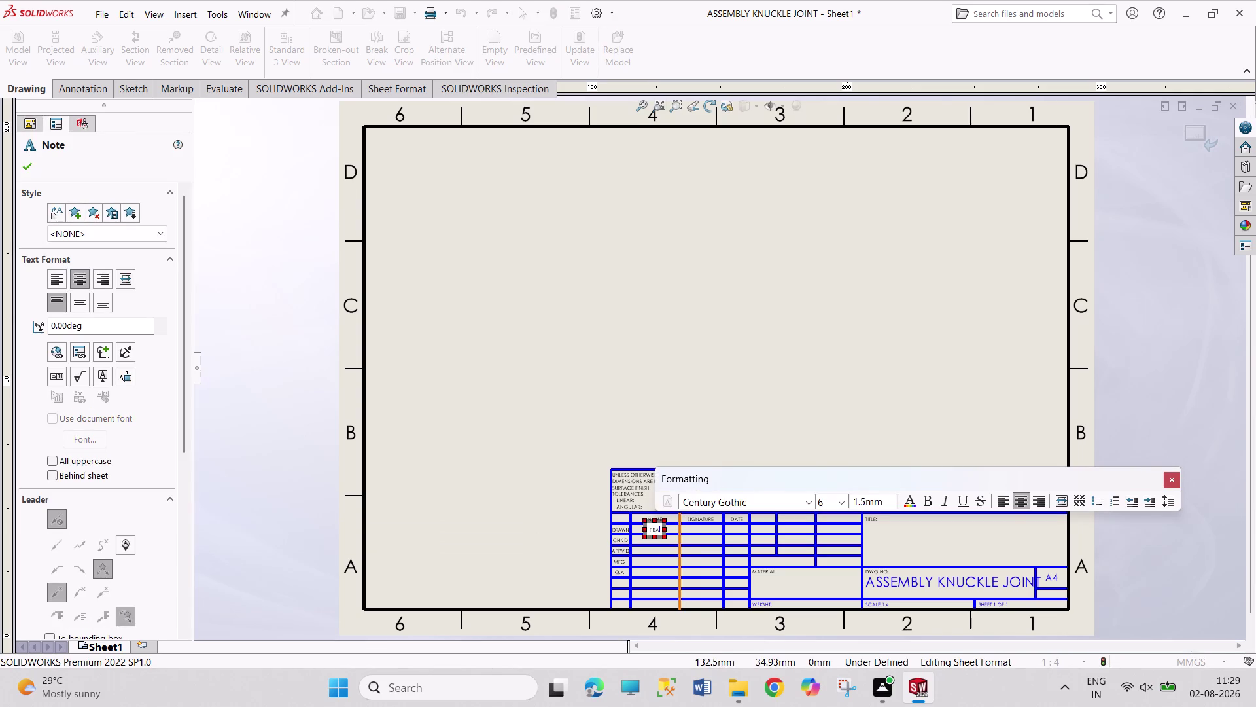
text(EEN)
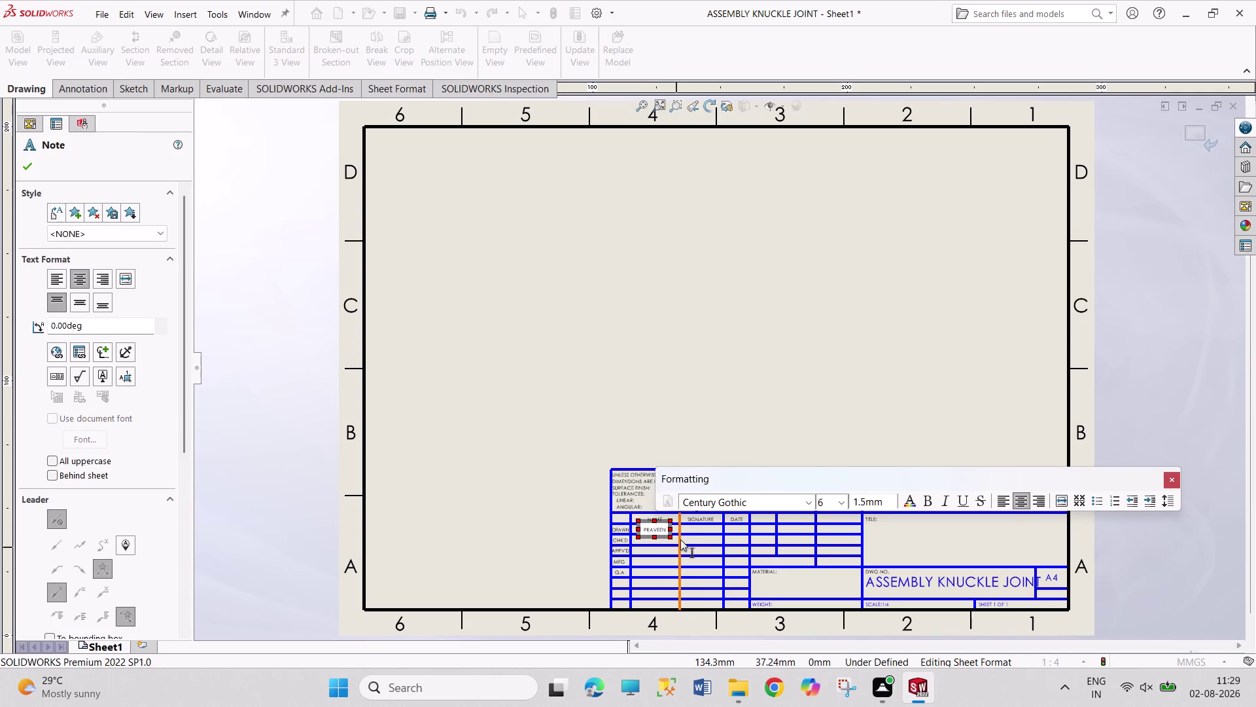
click(1141, 350)
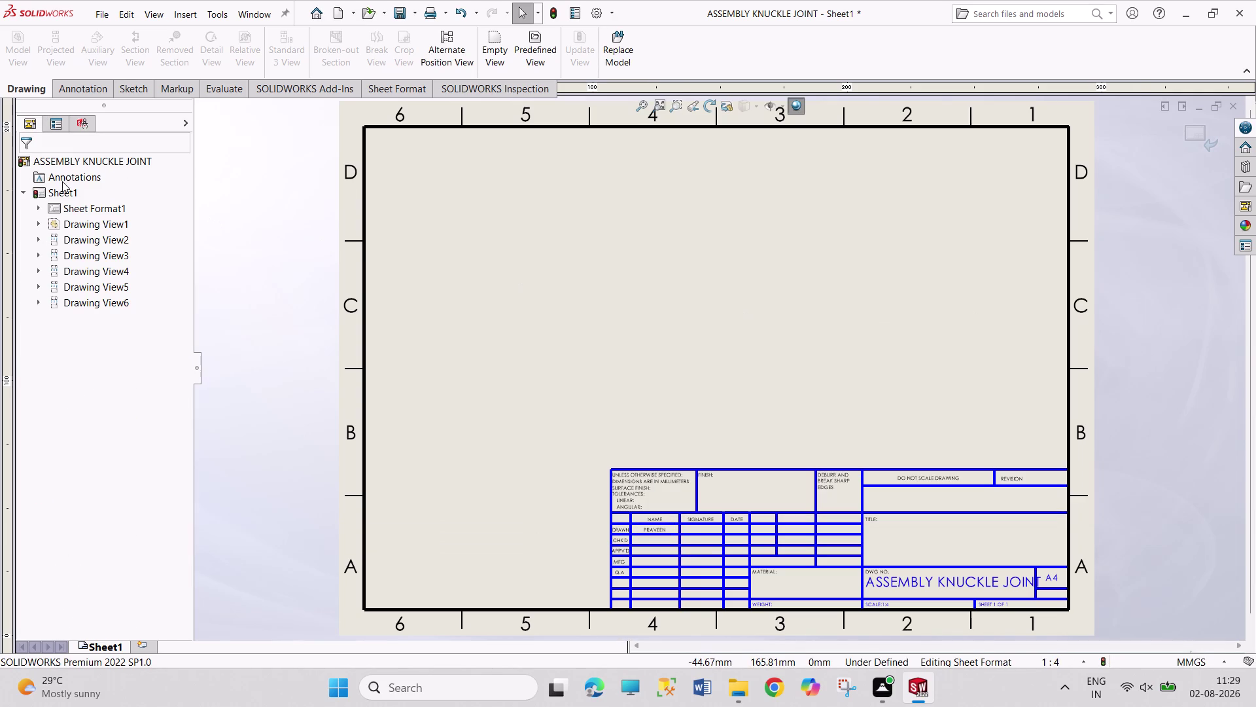
right_click(63, 189)
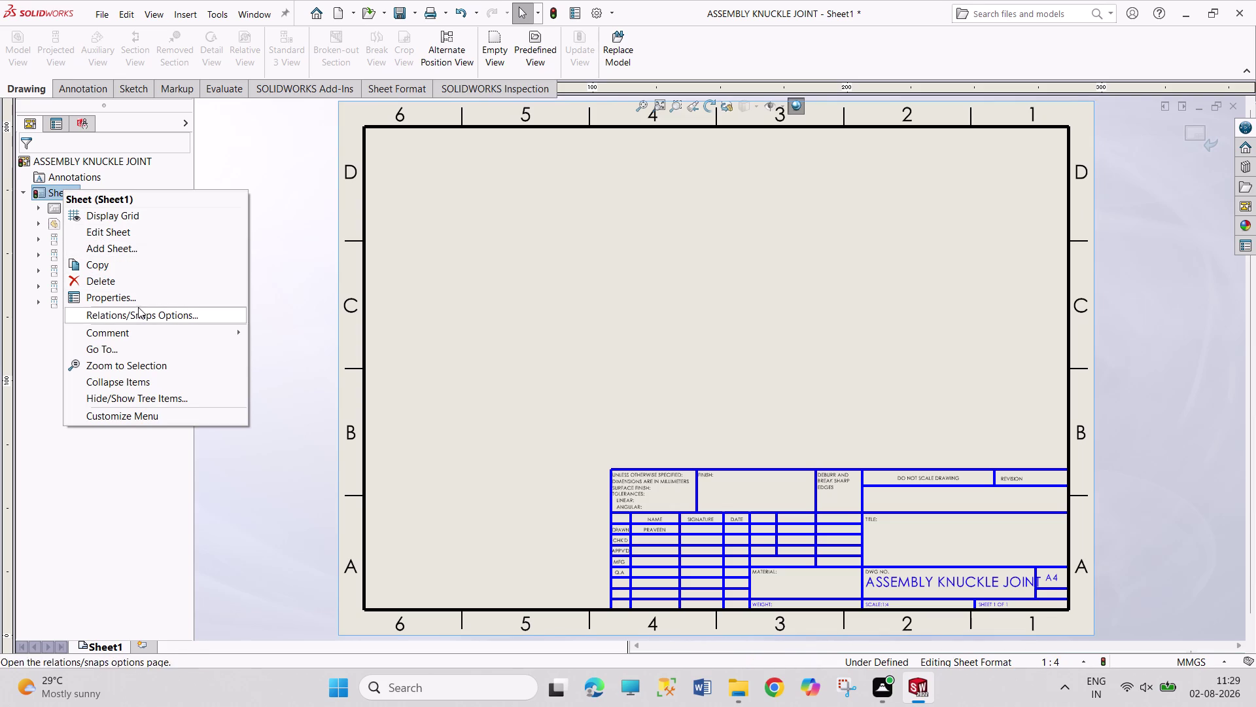
click(140, 233)
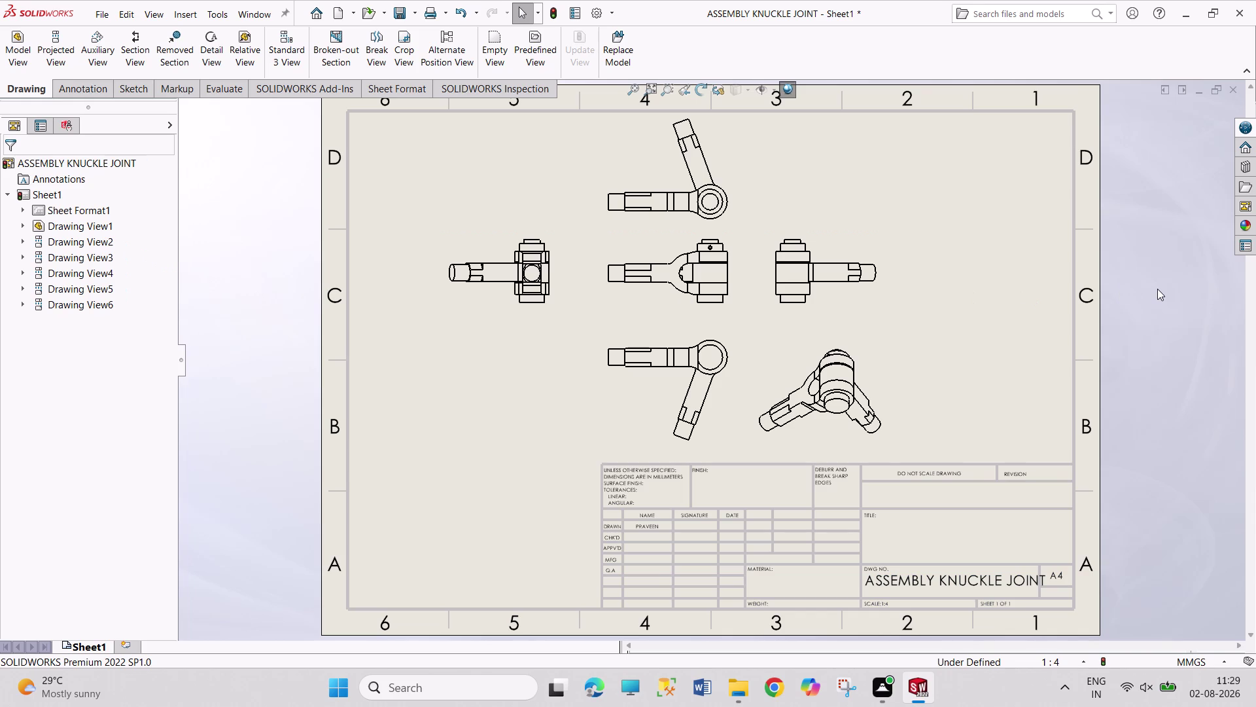
Save the drawing with the file name 'ASSEMBLY KNUCKLE JOINT SHEET'.
key(ctrl+s)
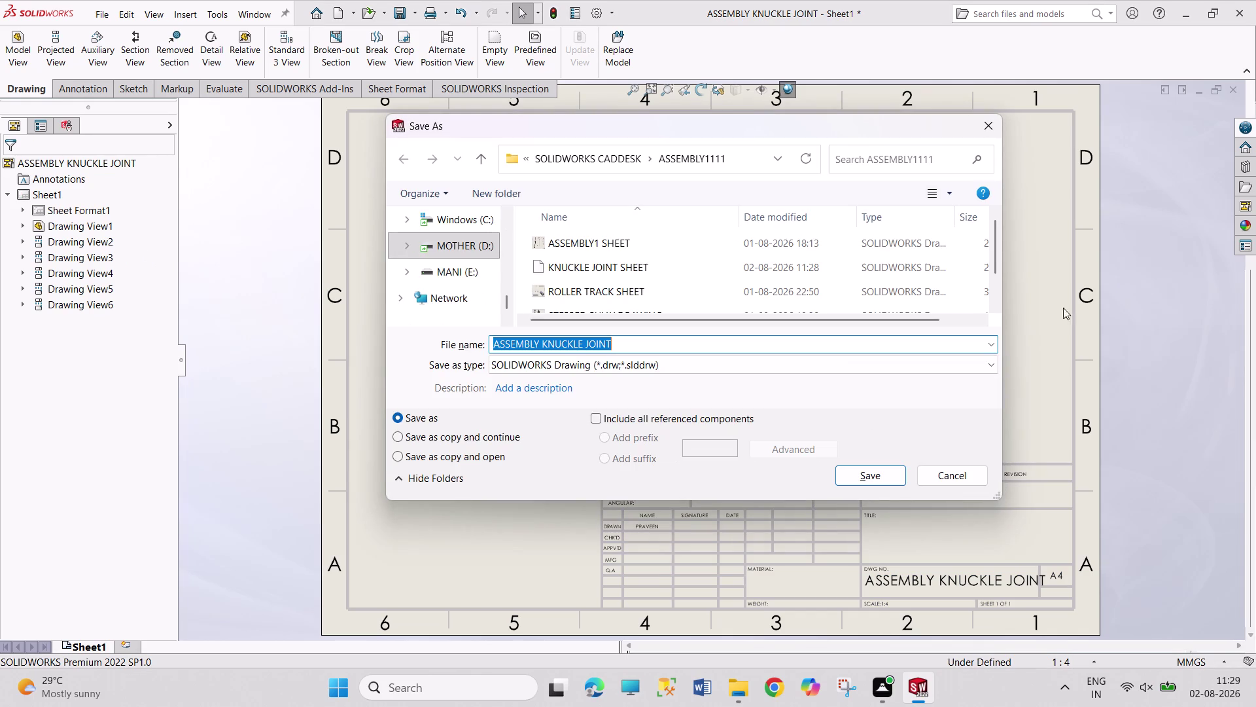
click(627, 341)
text(S)
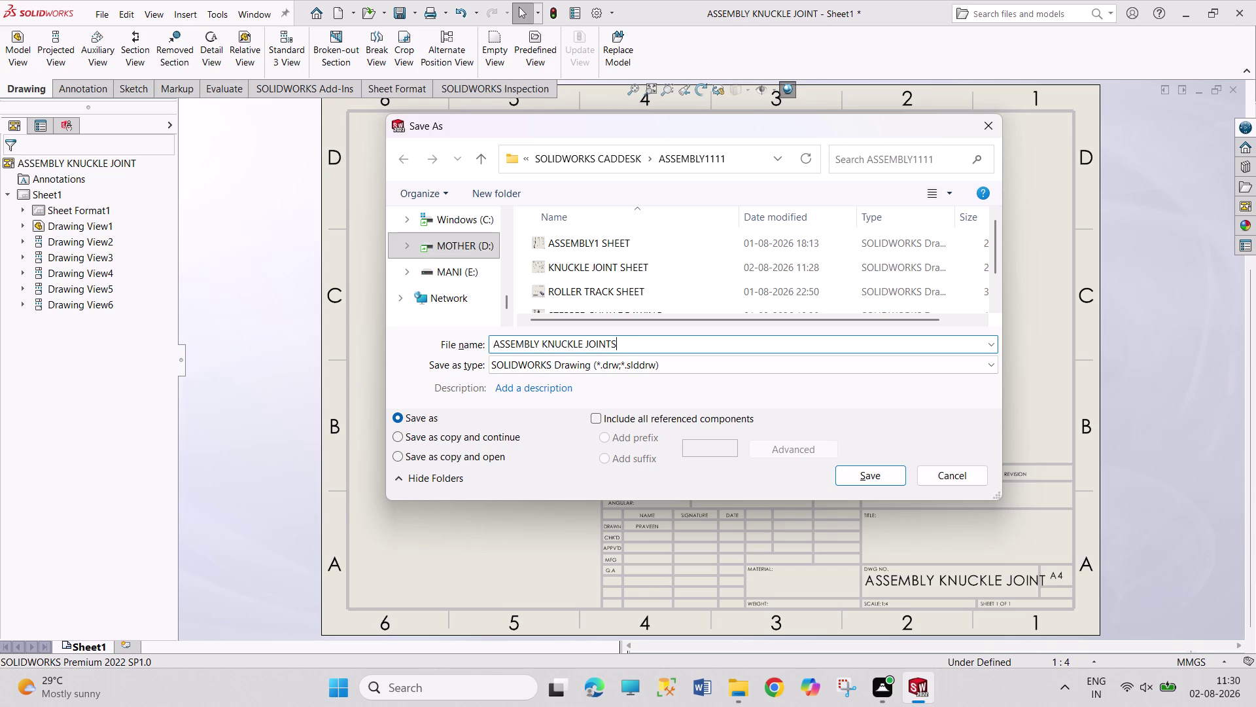
text(HEET)
key(Left)
key(Left)
key(Left)
key(Left)
key(Left)
key(space)
key(Return)
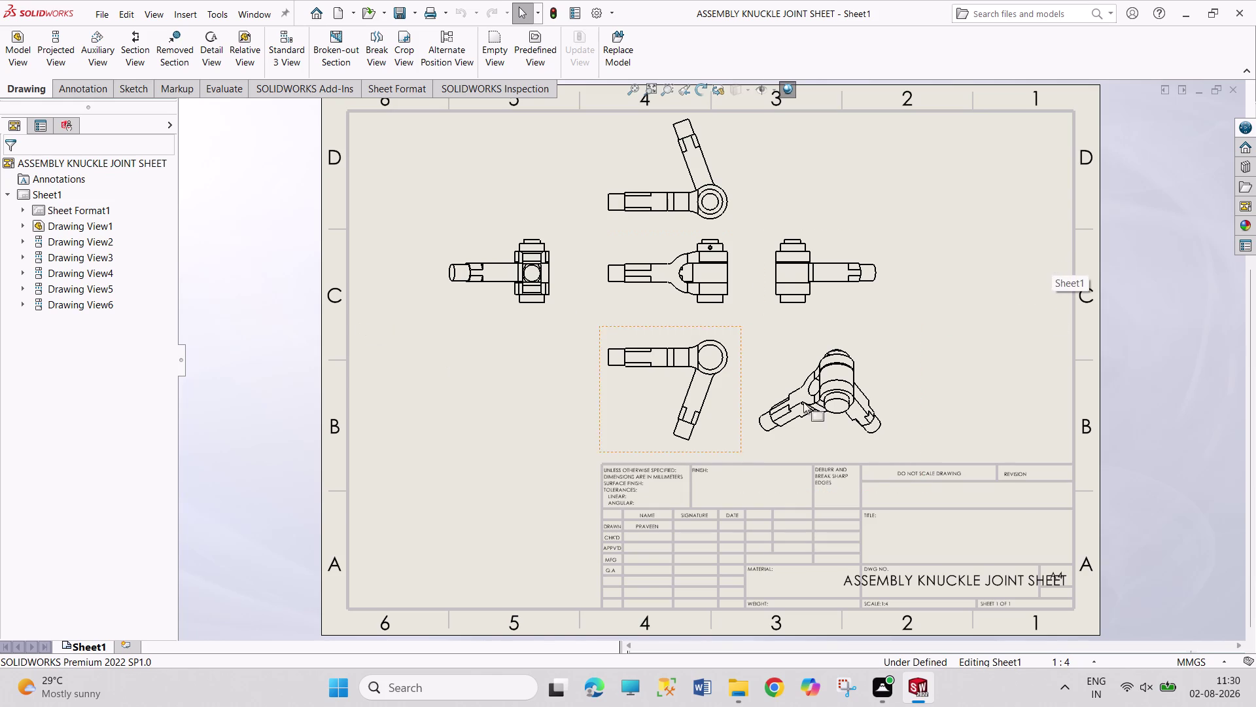
Set the isometric Drawing View6 display style to Shaded with Edges.
click(827, 401)
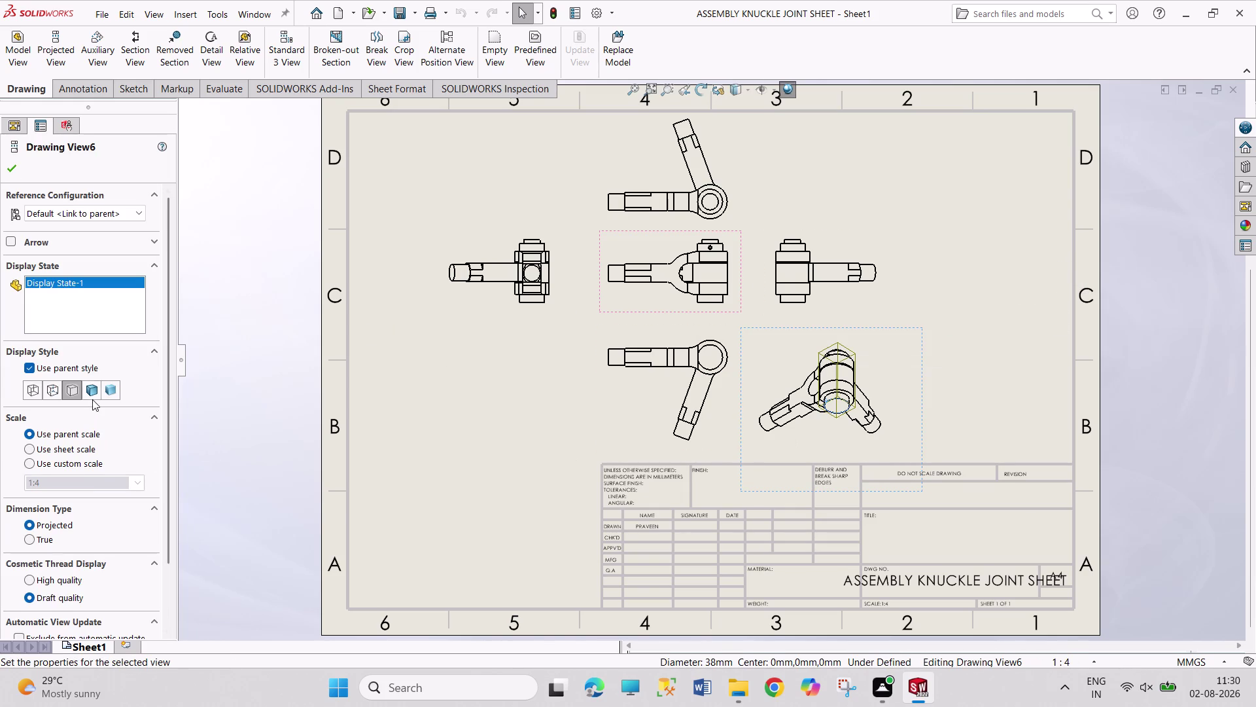
click(92, 397)
click(288, 401)
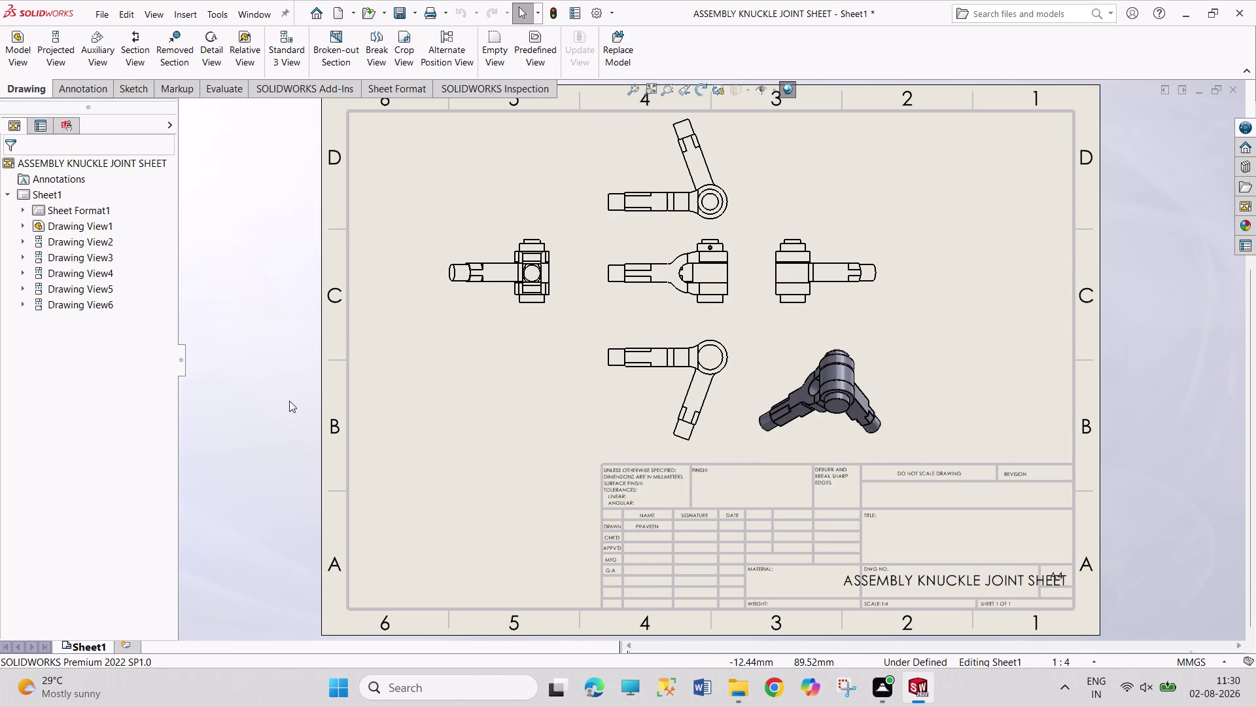
key(ctrl+s)
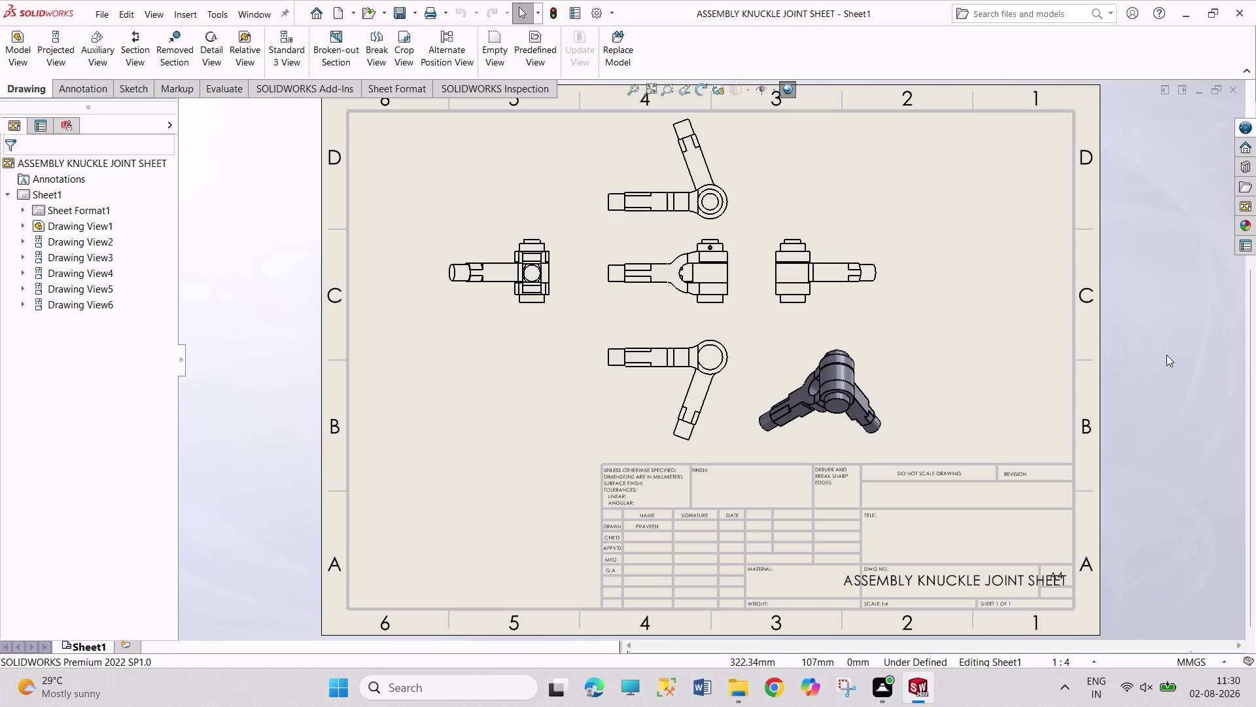
Project a new view from the front view, place it lower left, and shade it.
click(56, 56)
click(669, 309)
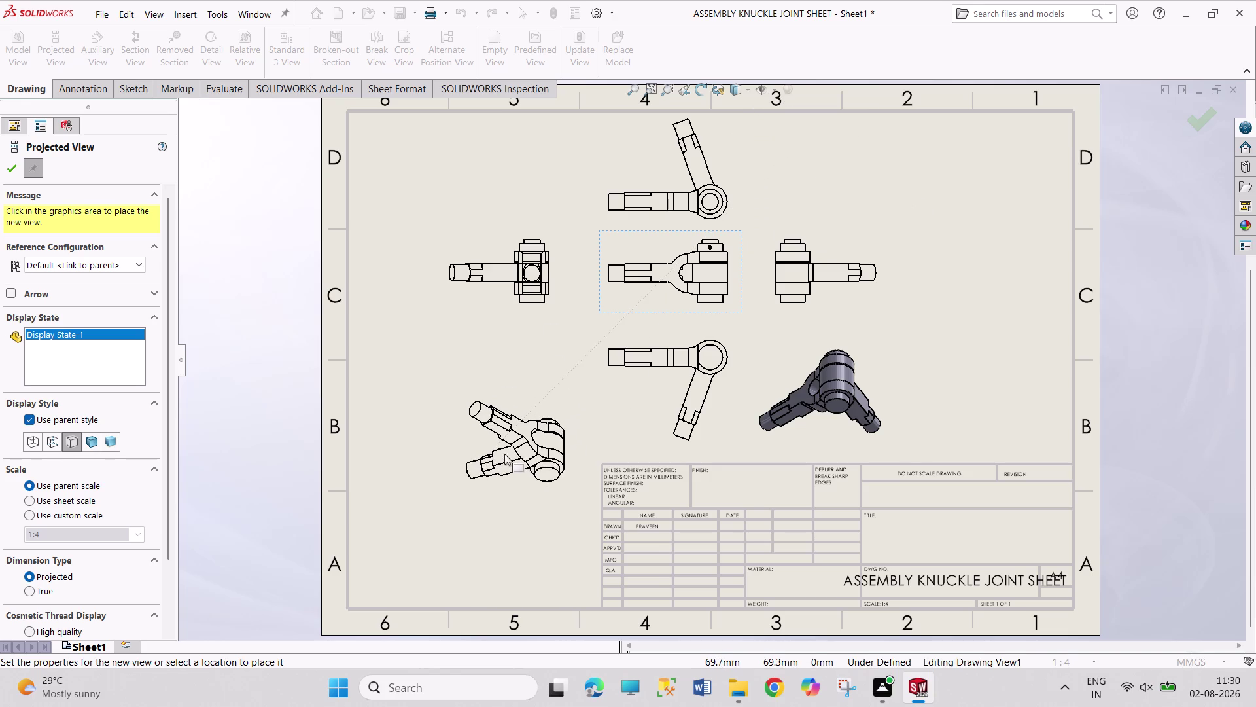
click(505, 453)
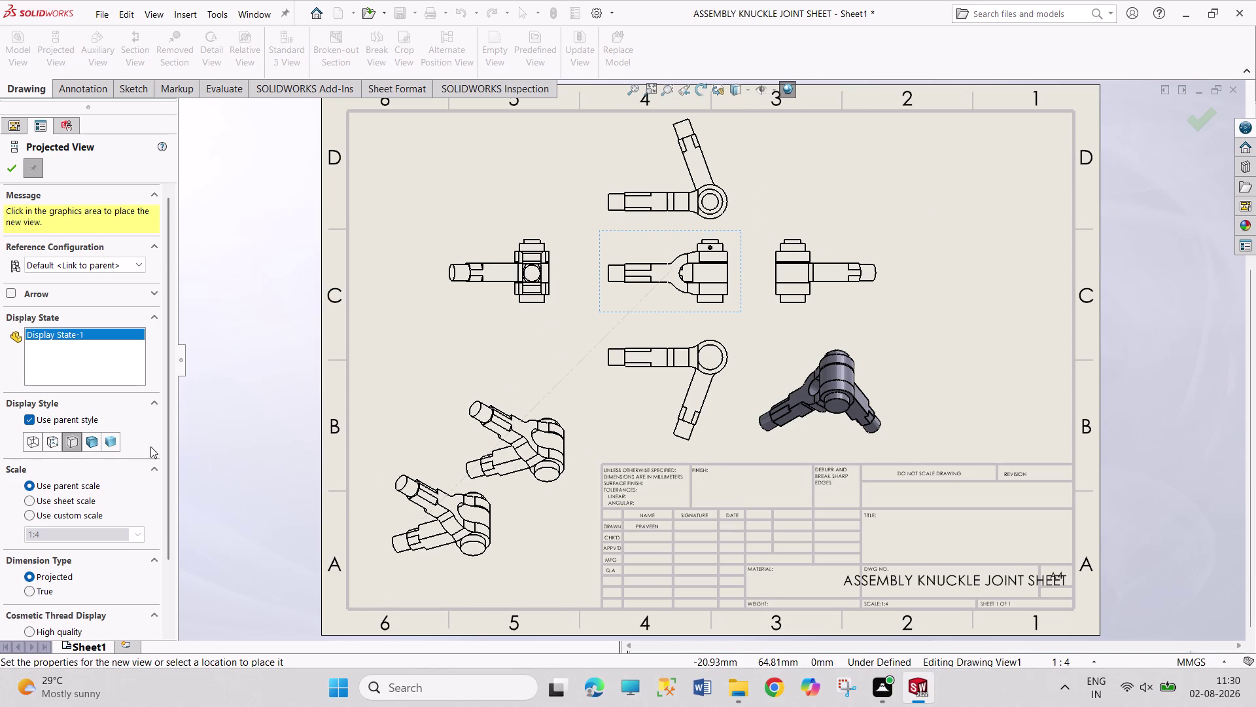
click(96, 444)
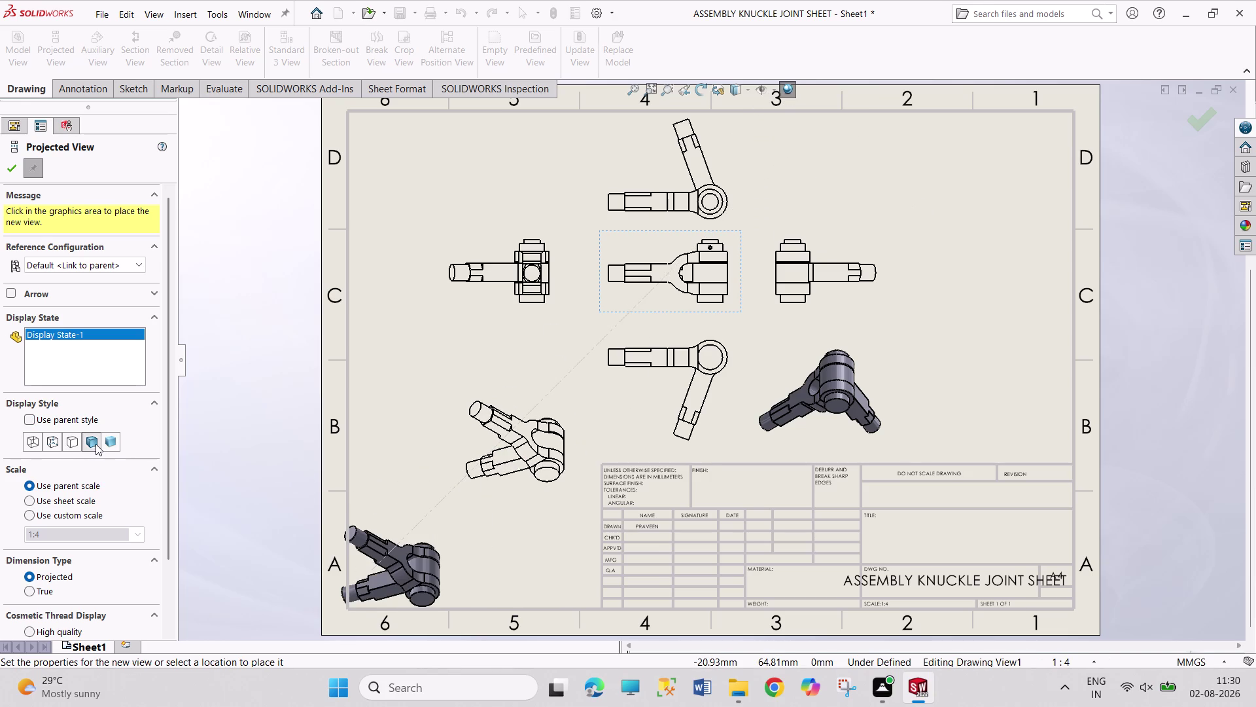
key(Escape)
click(537, 478)
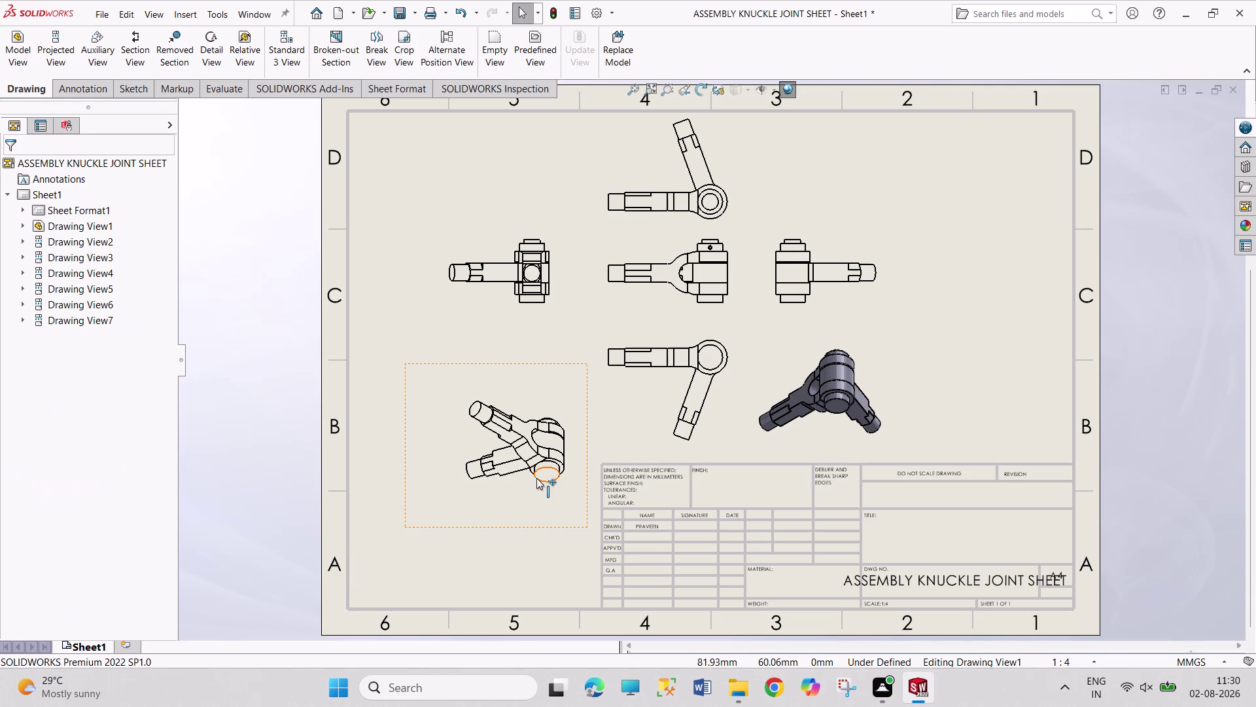
click(95, 394)
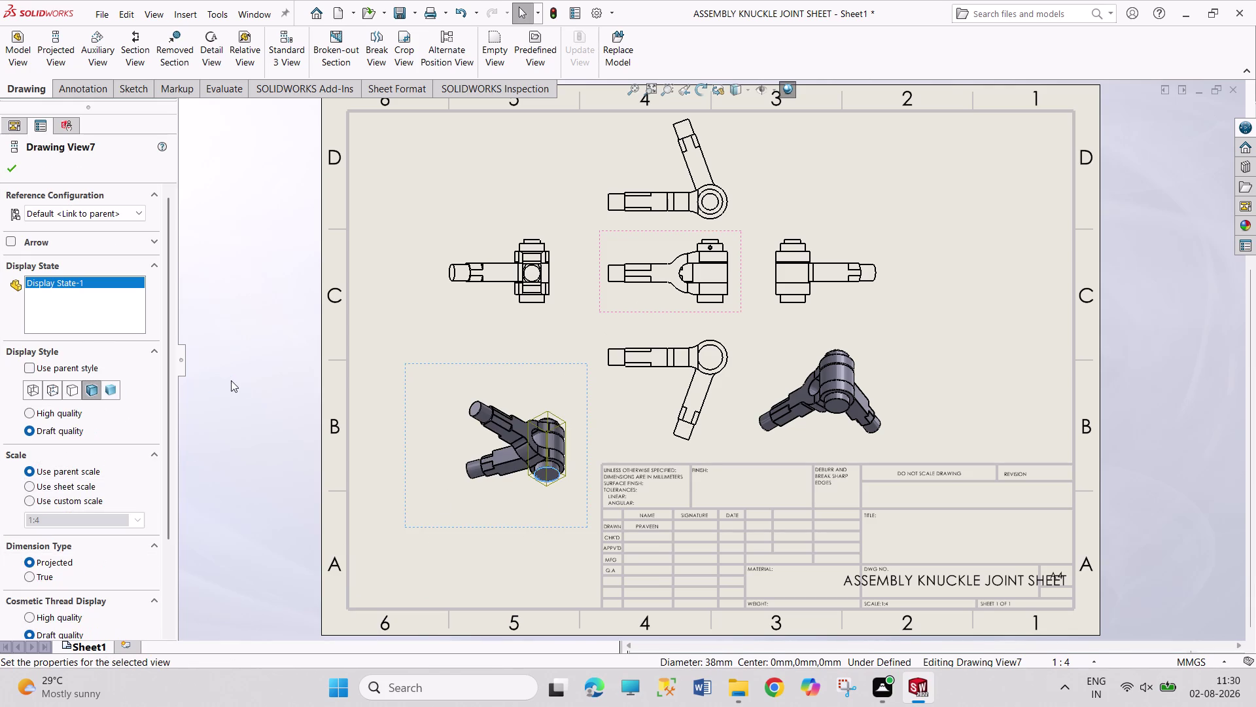
click(273, 380)
key(ctrl+s)
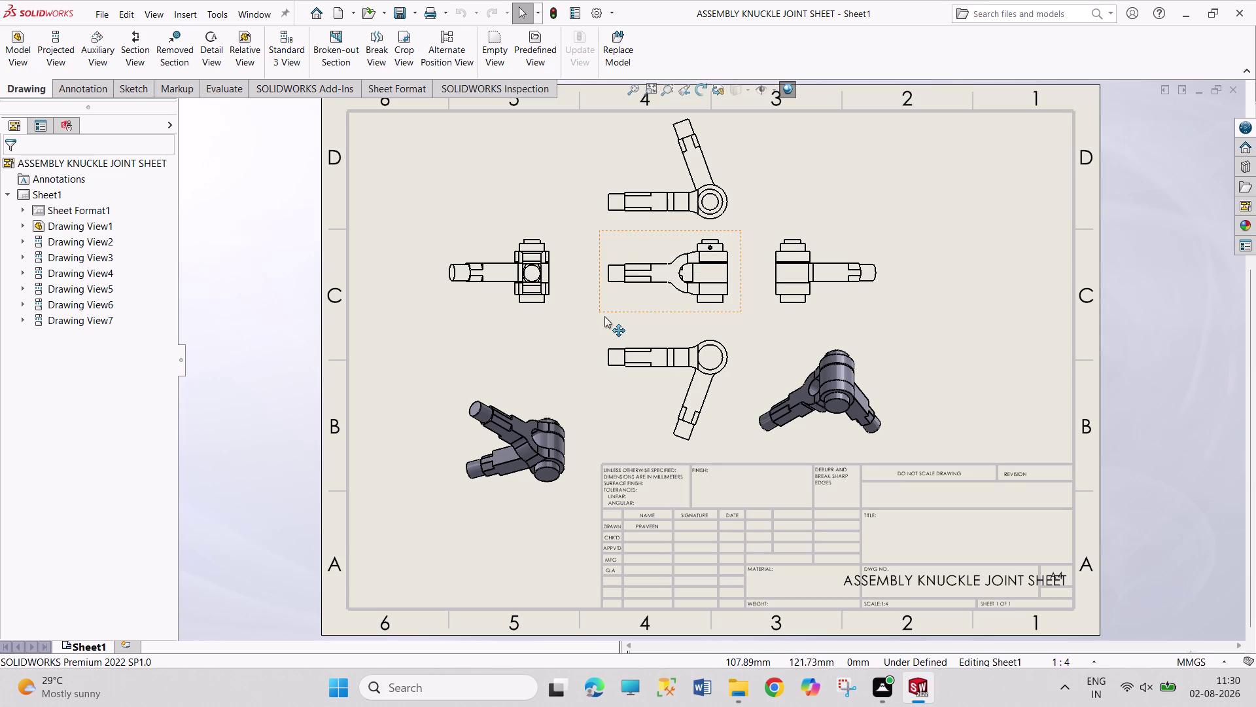
key(ctrl+p)
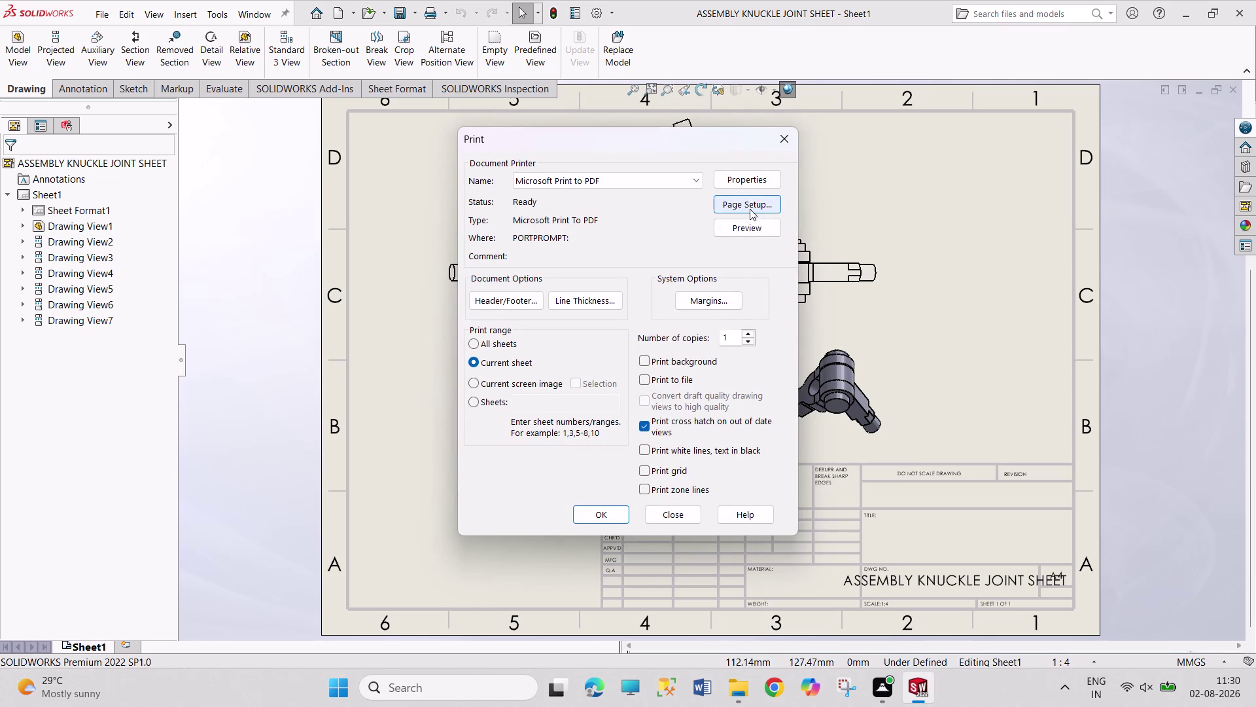
click(744, 229)
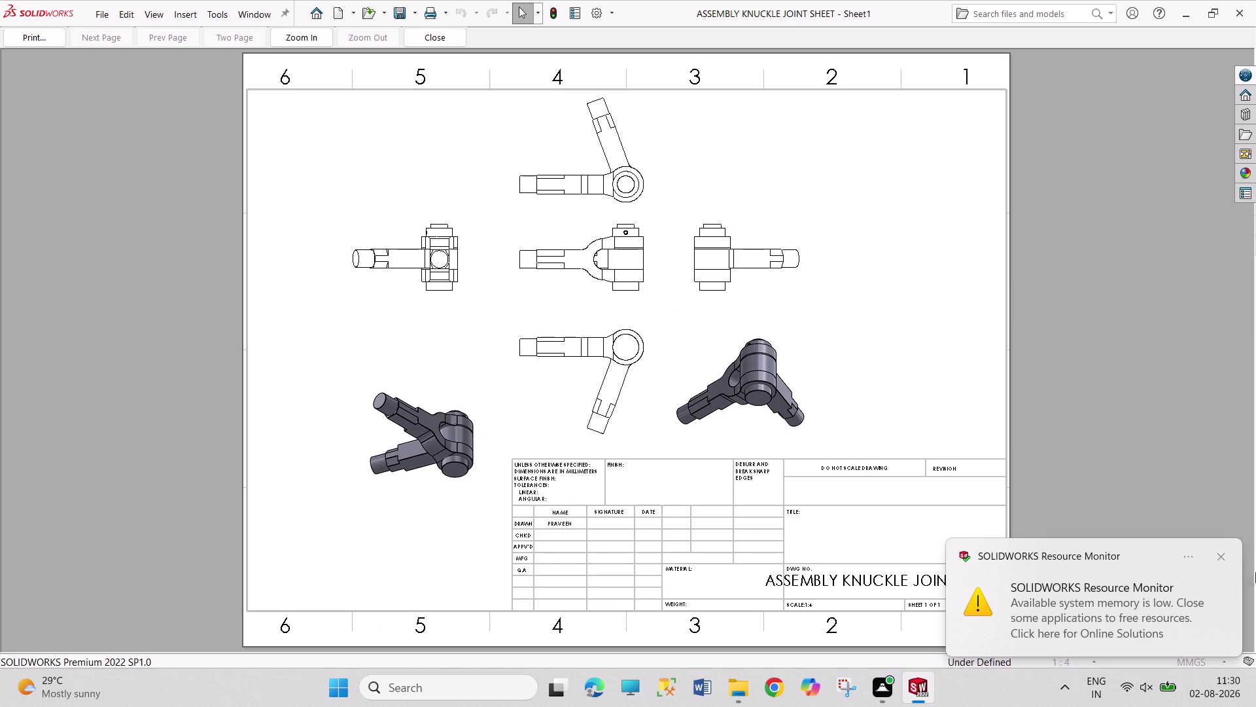
click(1218, 557)
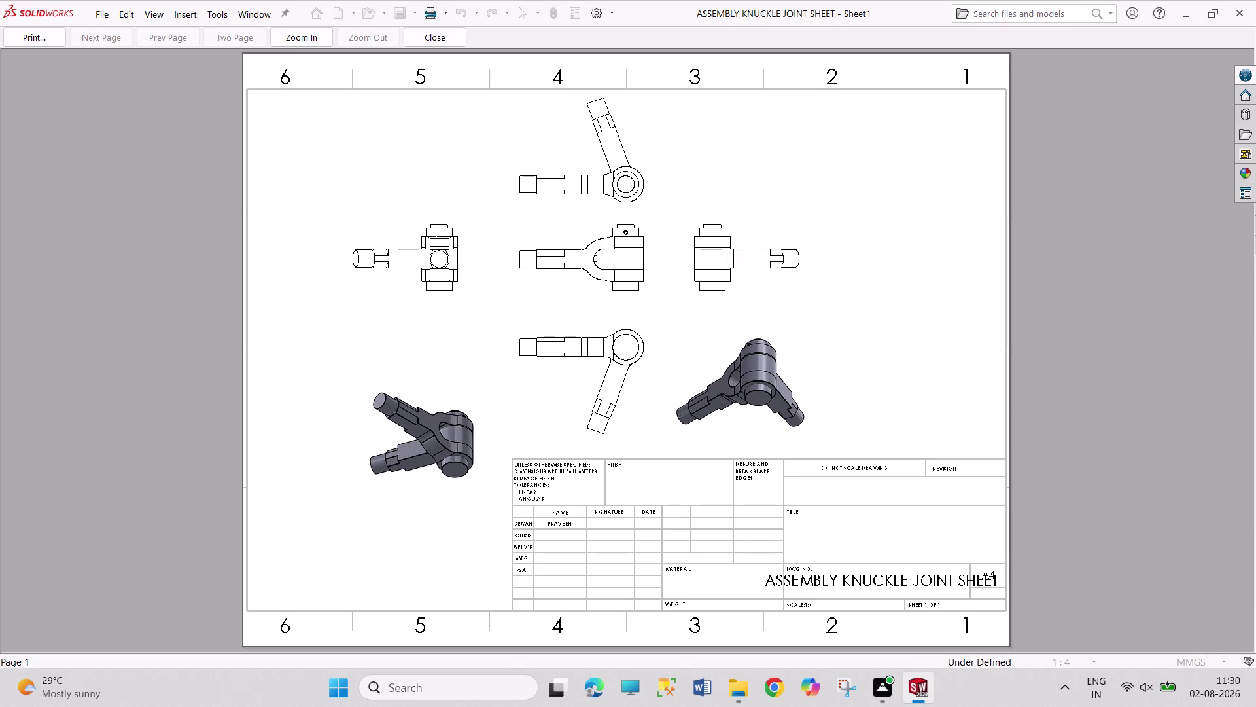
click(447, 35)
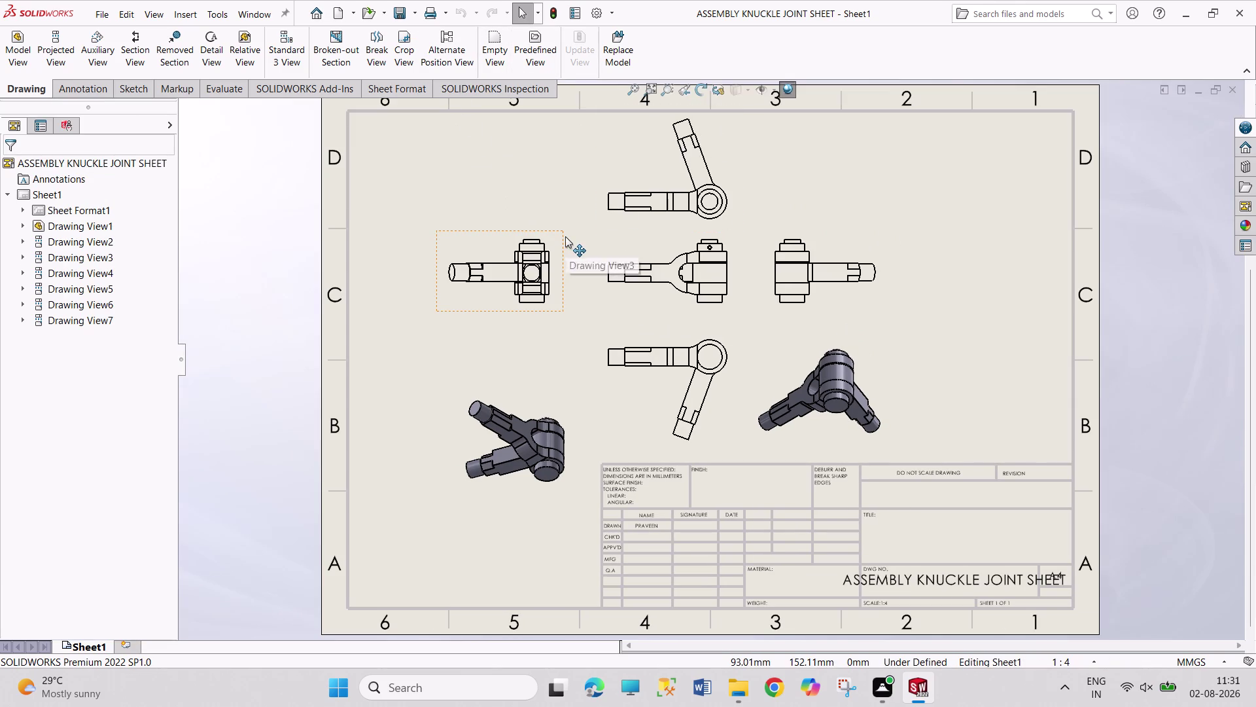
Set the print Page Setup paper size to A4.
key(ctrl+p)
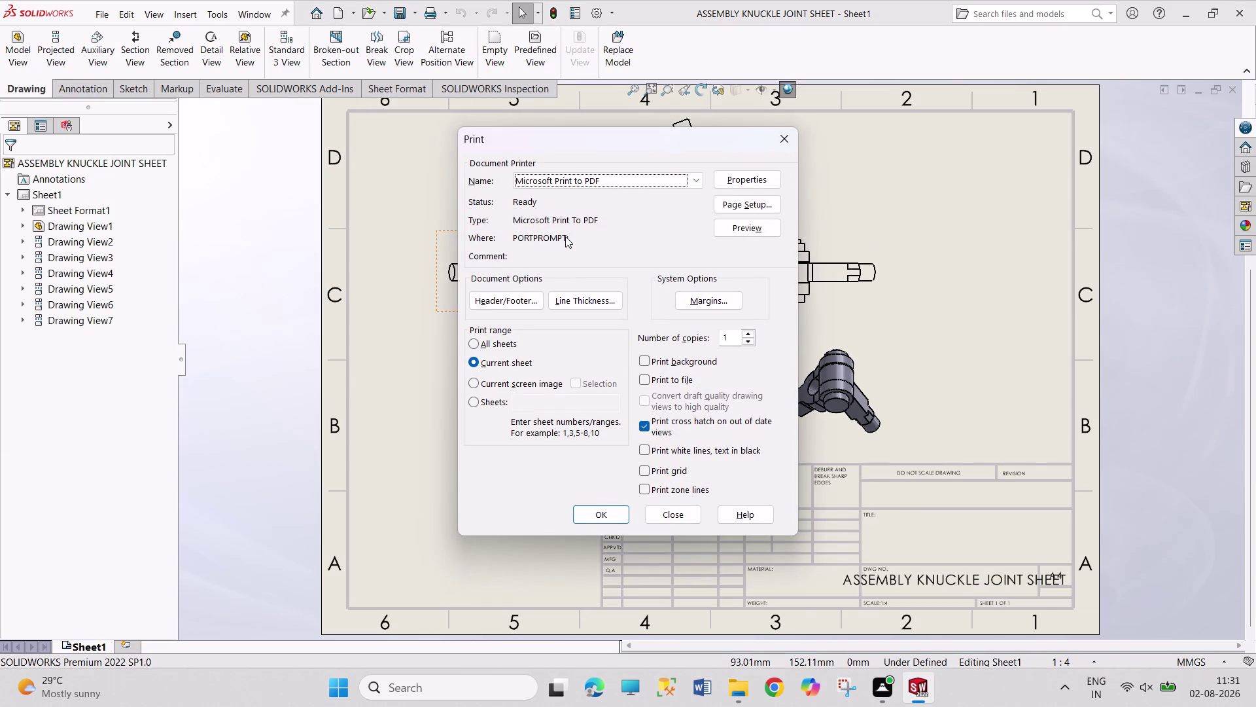
click(773, 212)
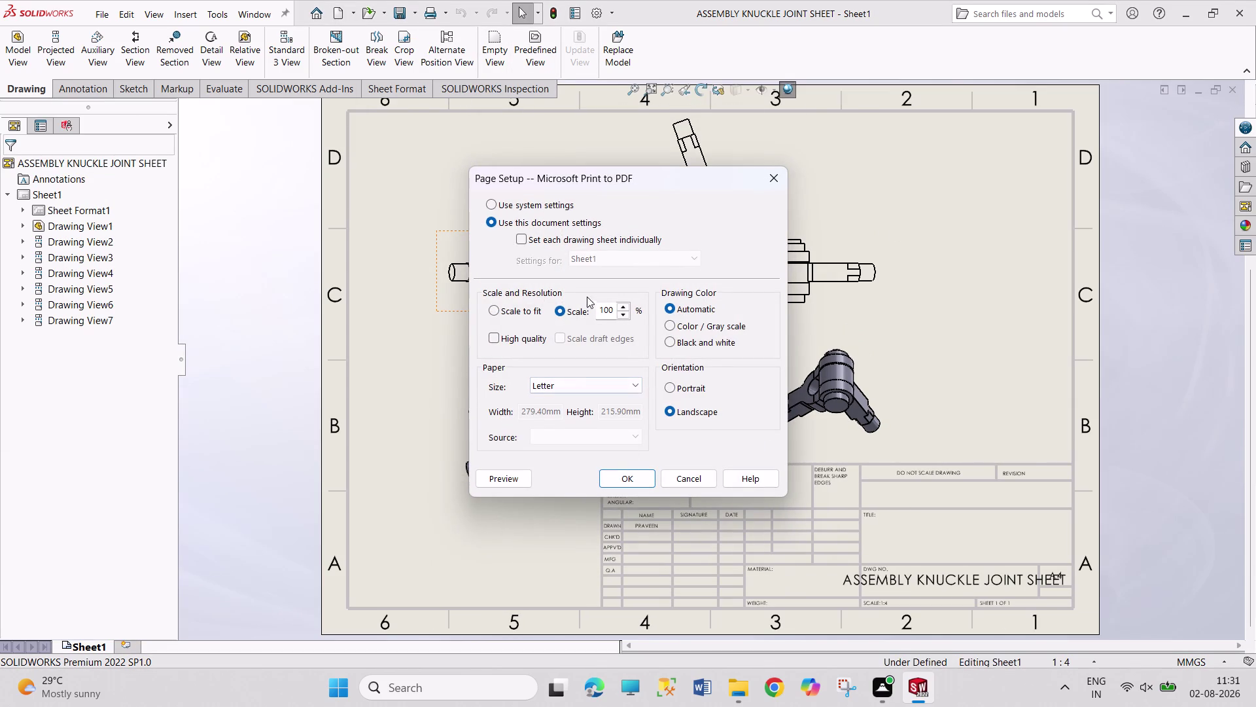
click(612, 382)
scroll(up, 3)
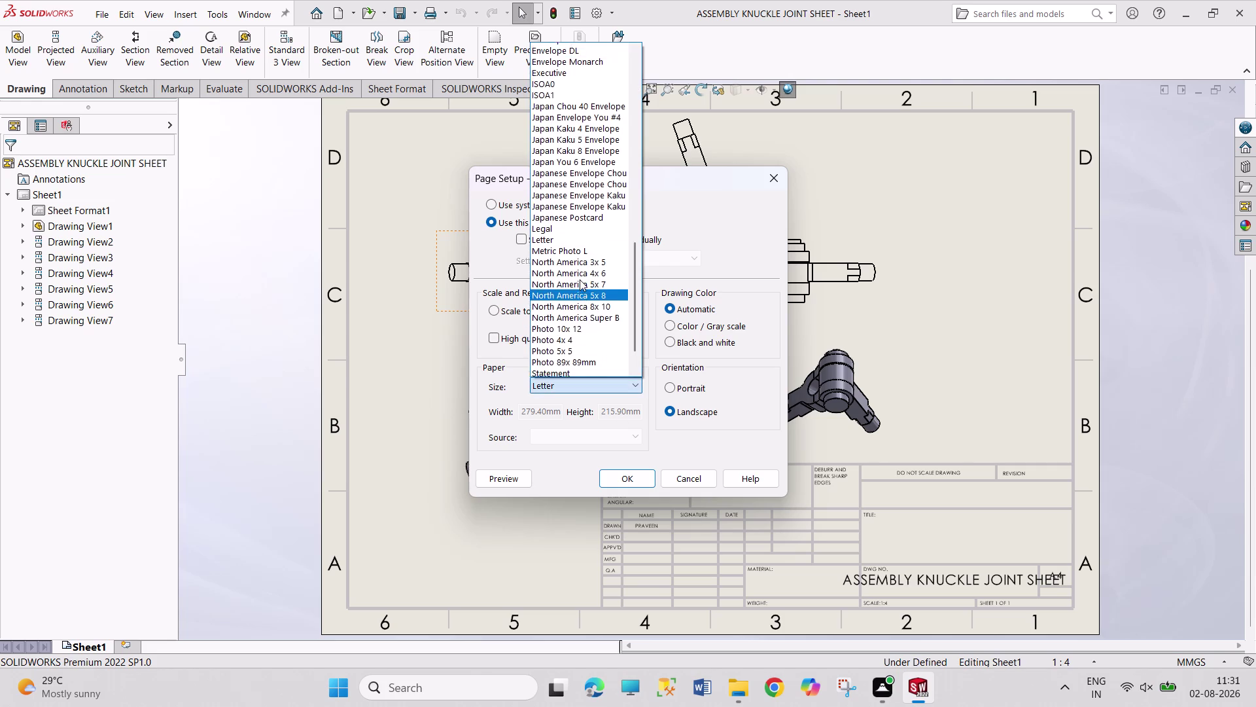
scroll(up, 3)
scroll(up, 3)
scroll(up, 3)
scroll(up, 3)
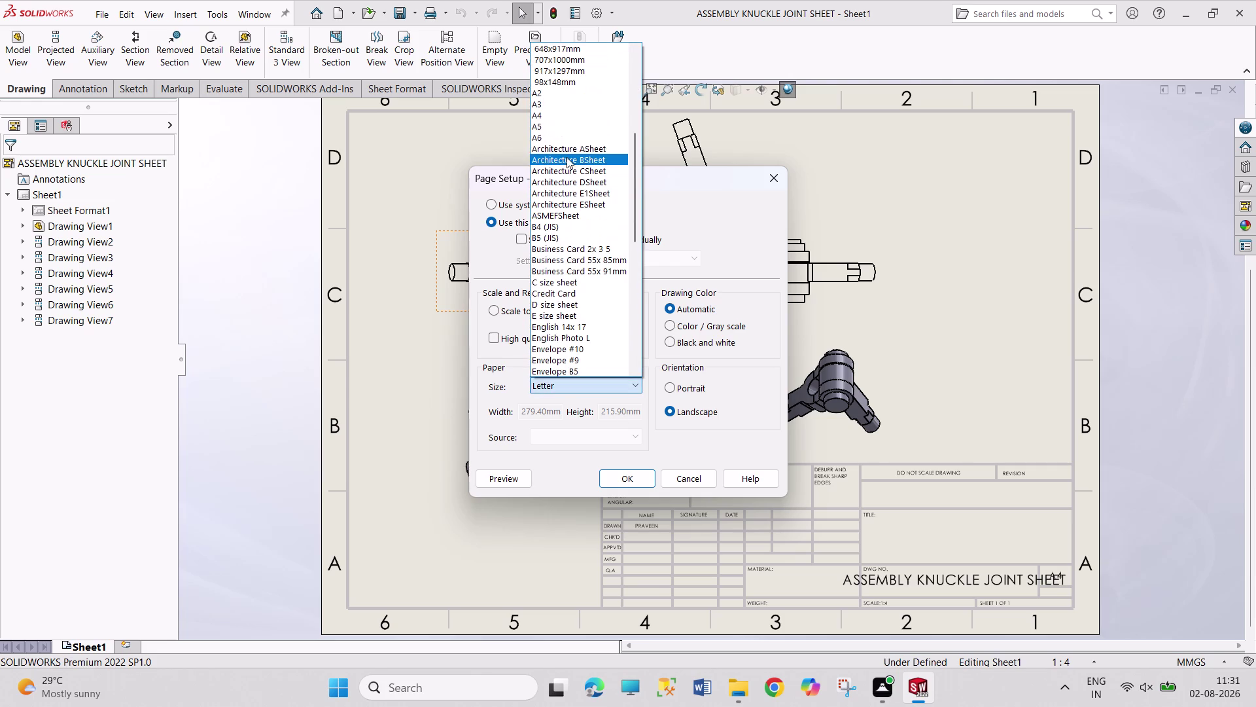
click(554, 114)
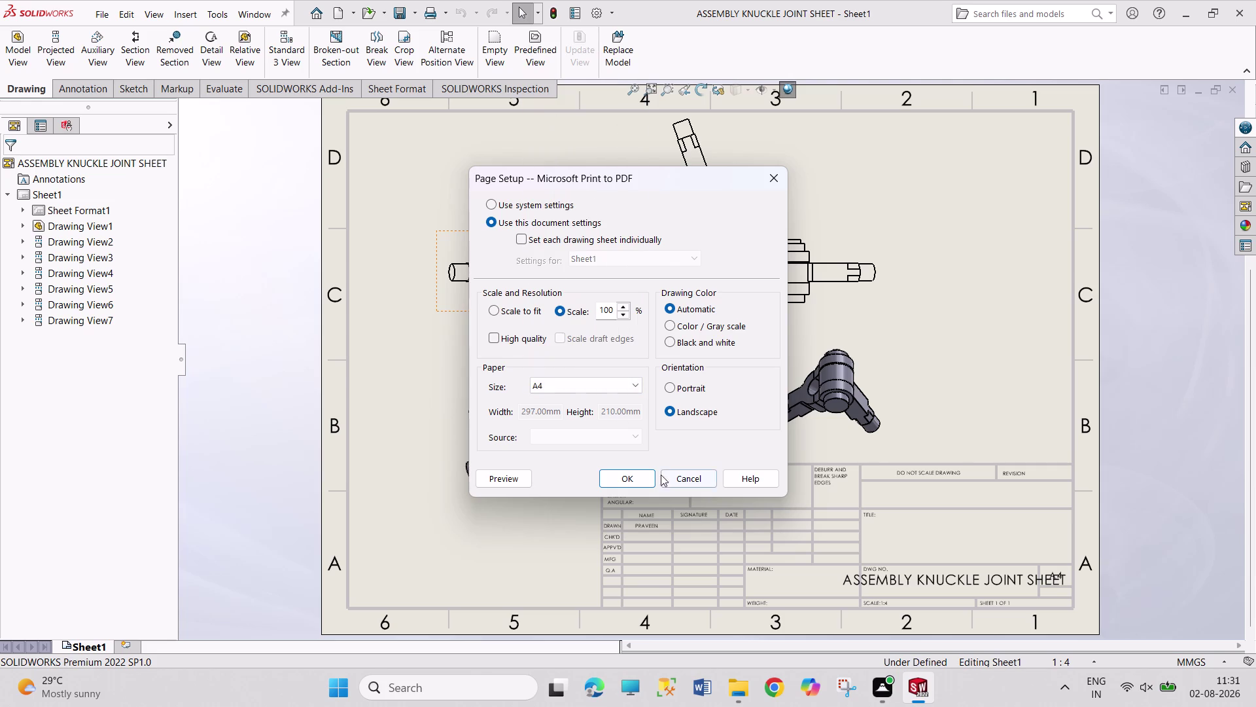
click(646, 474)
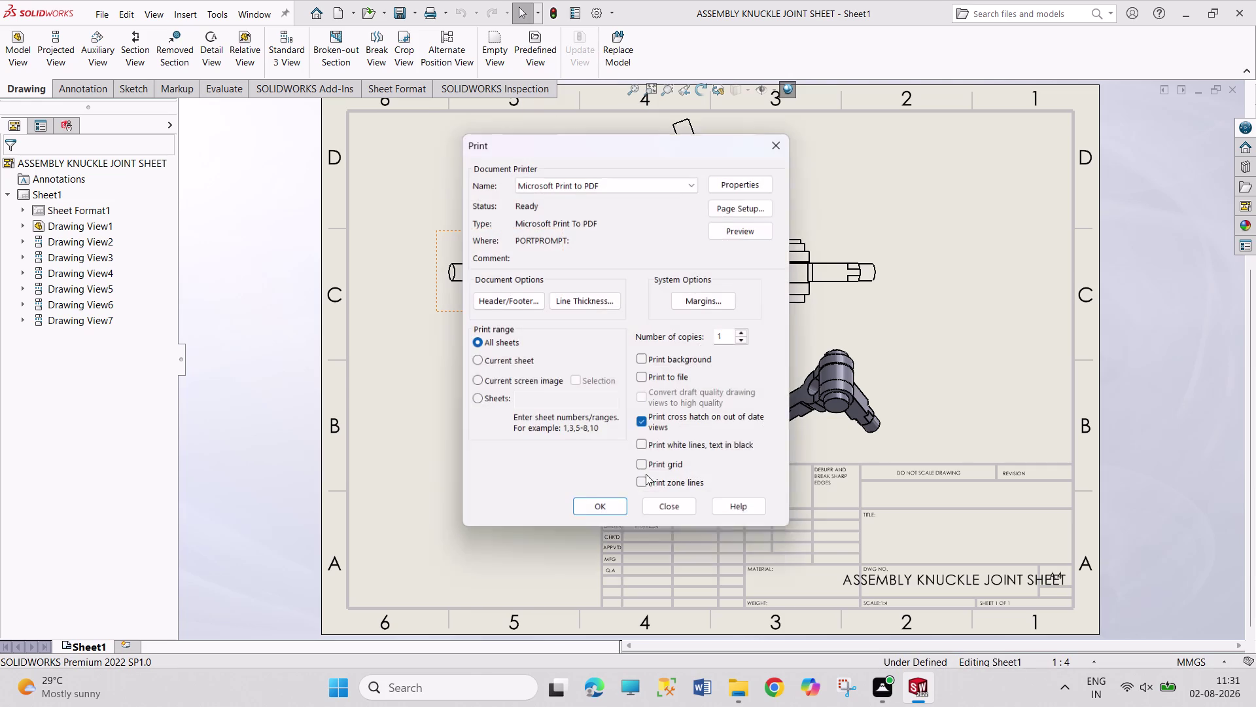
Preview the A4 print of all sheets, then close the preview and print dialogs.
click(762, 228)
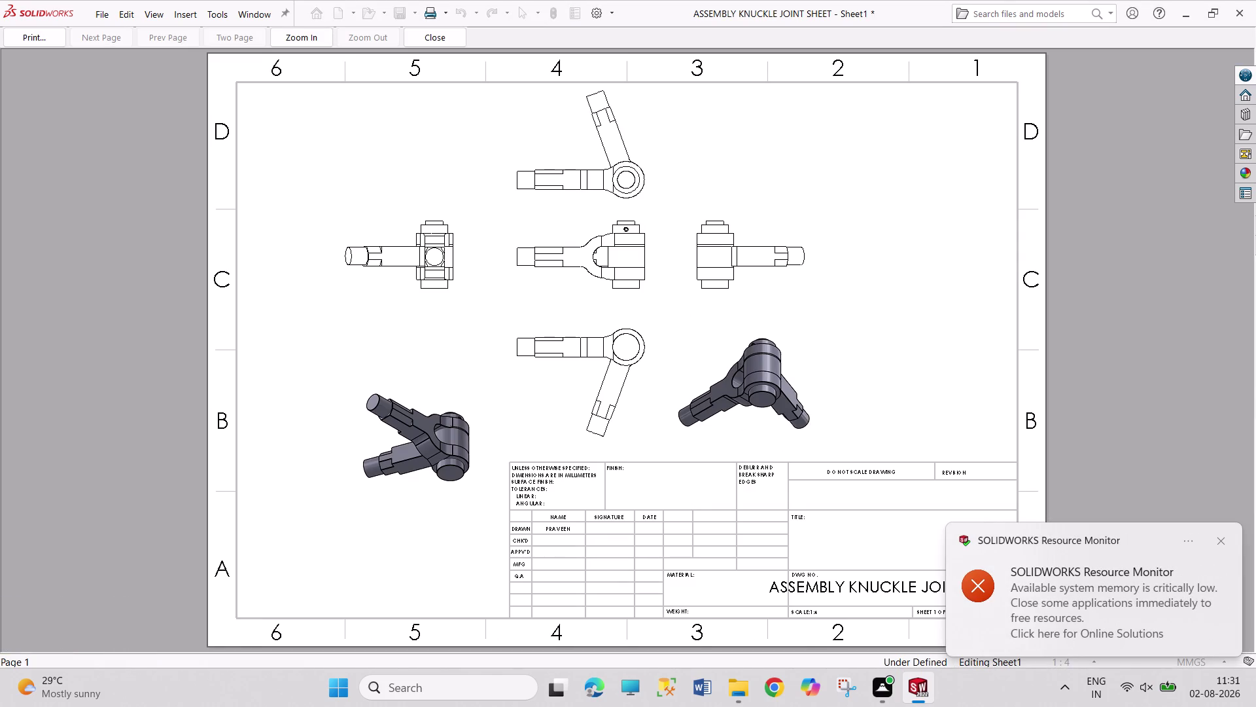
click(53, 45)
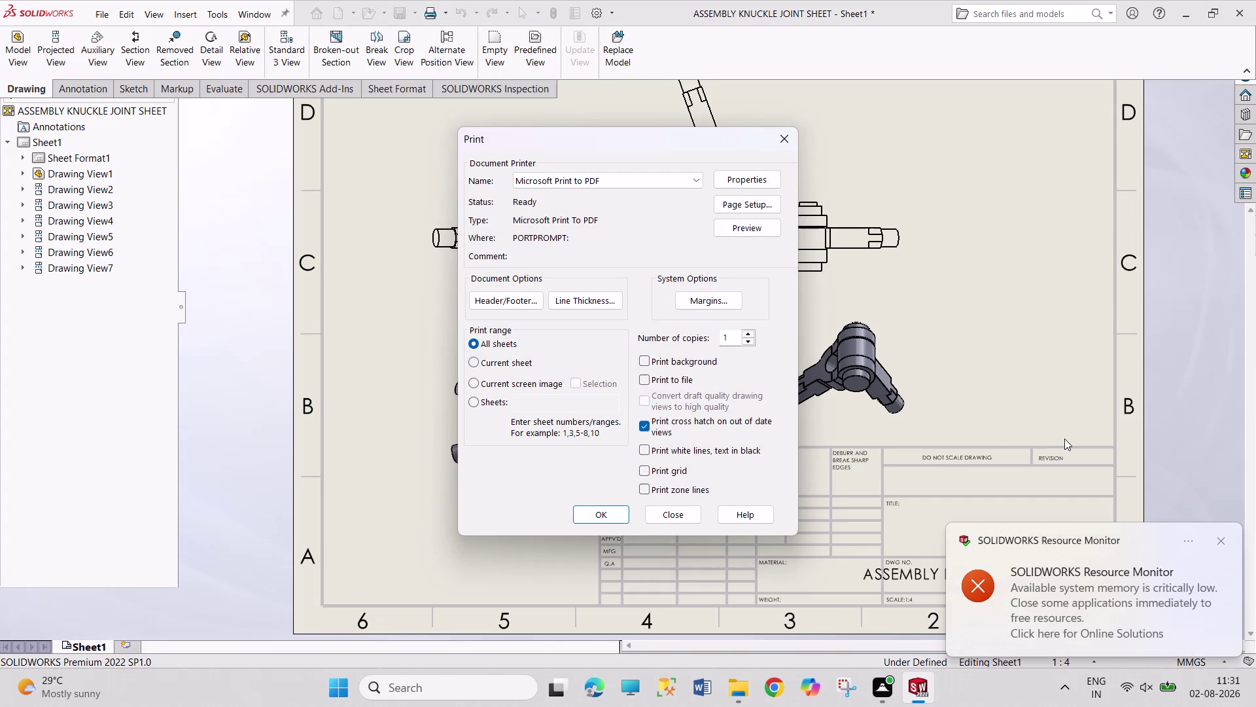
click(1217, 538)
click(785, 130)
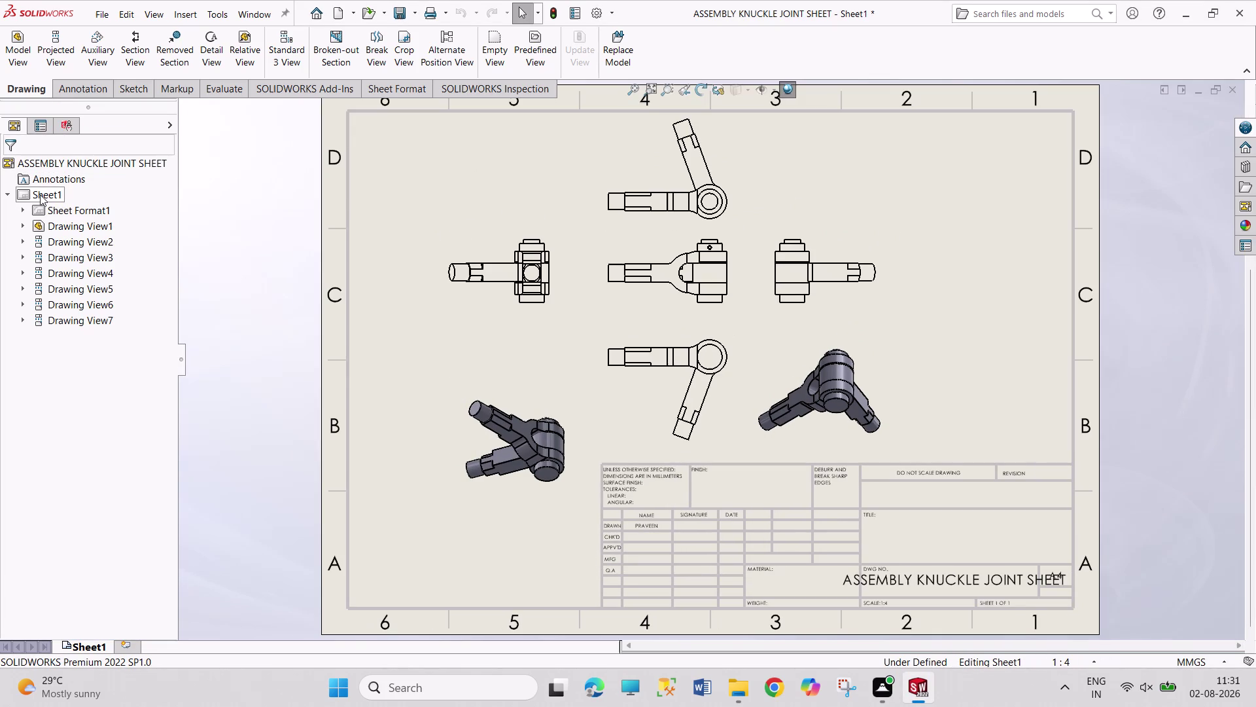
right_click(40, 195)
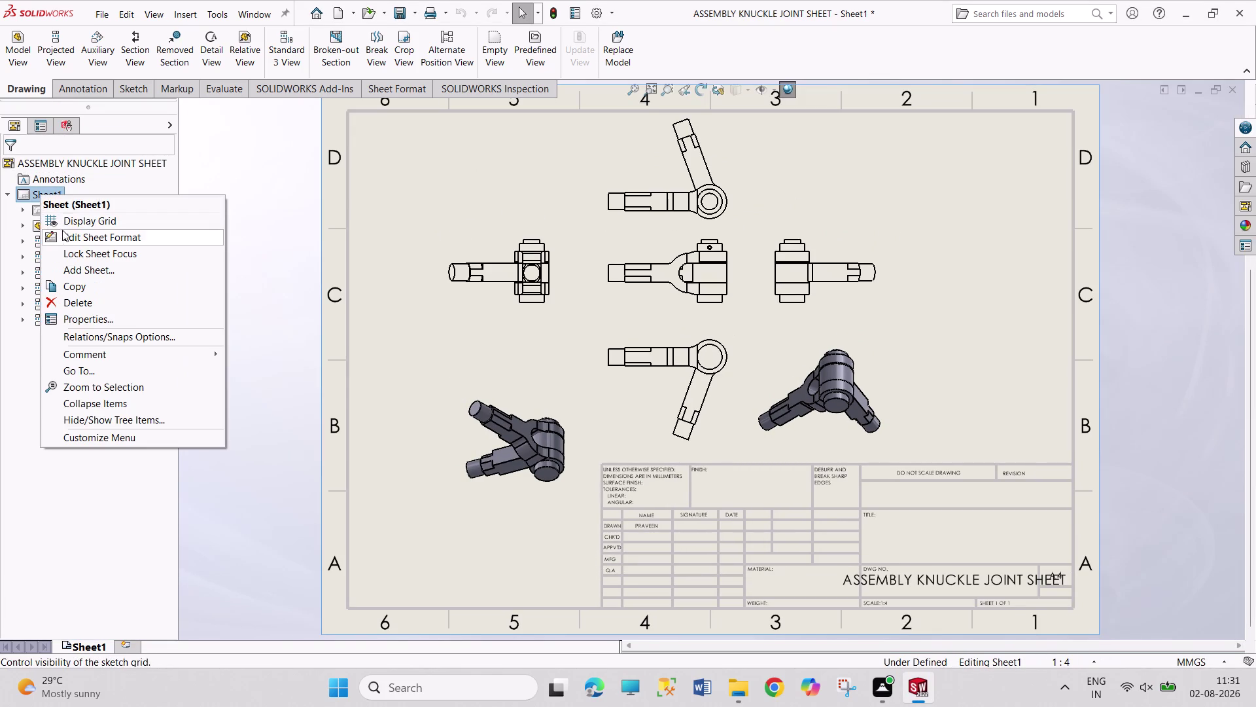
In the sheet format, resize the title block drawing name text to size 11.
click(108, 238)
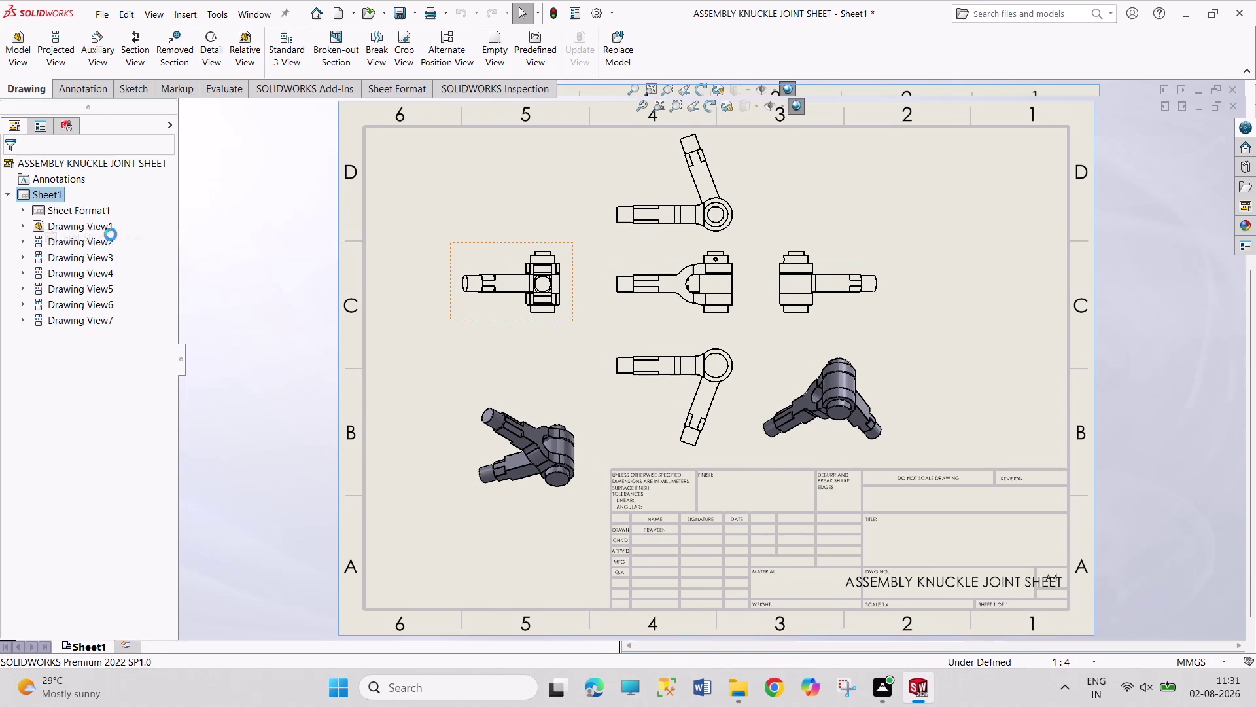
double_click(933, 578)
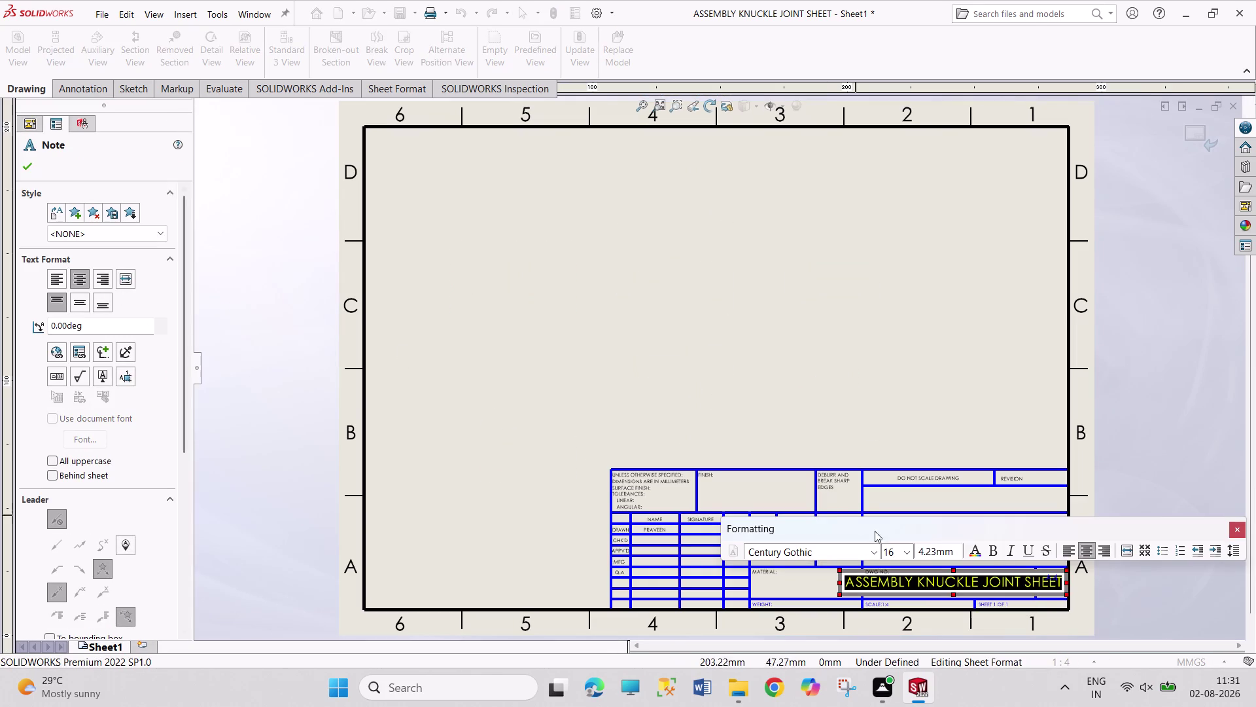
click(903, 551)
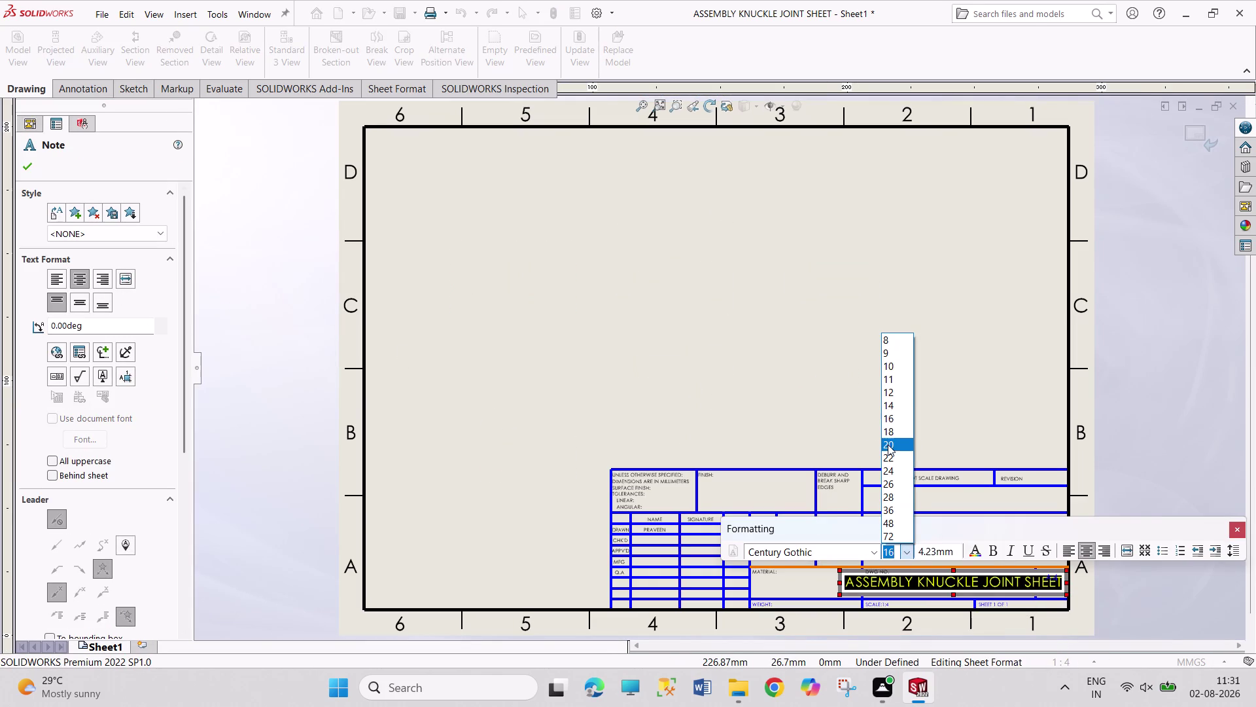
click(895, 399)
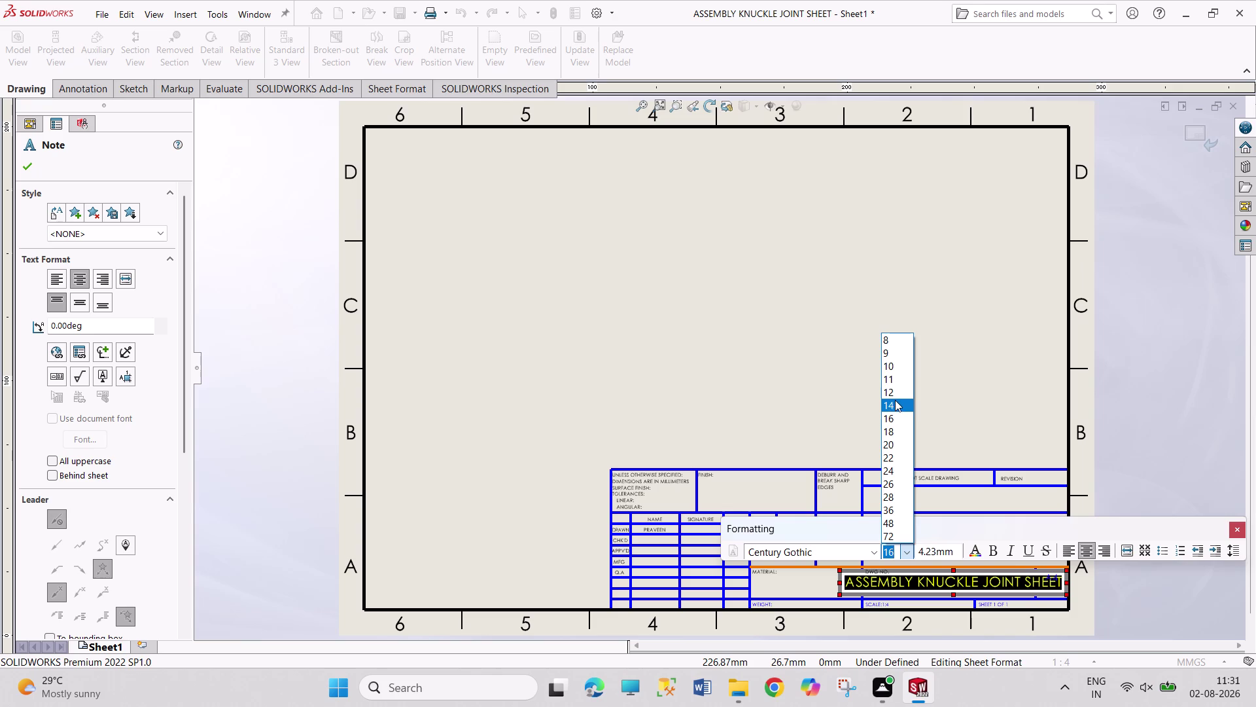
click(907, 553)
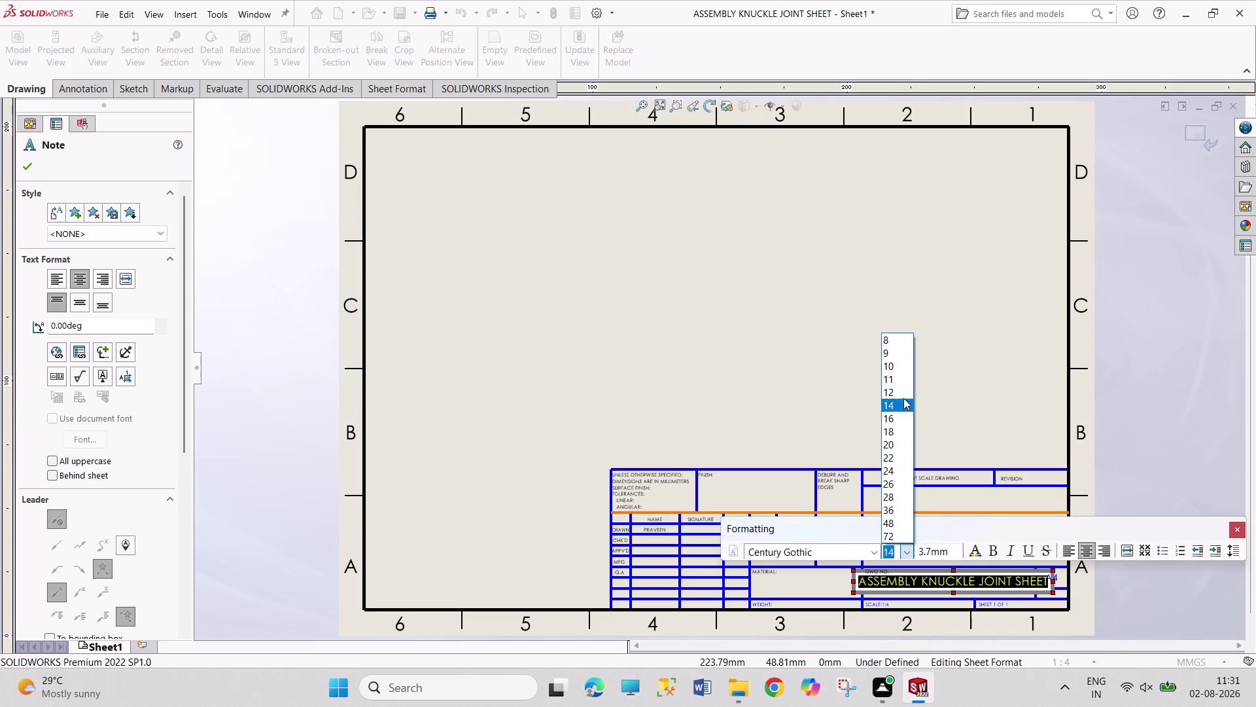
click(901, 383)
click(910, 555)
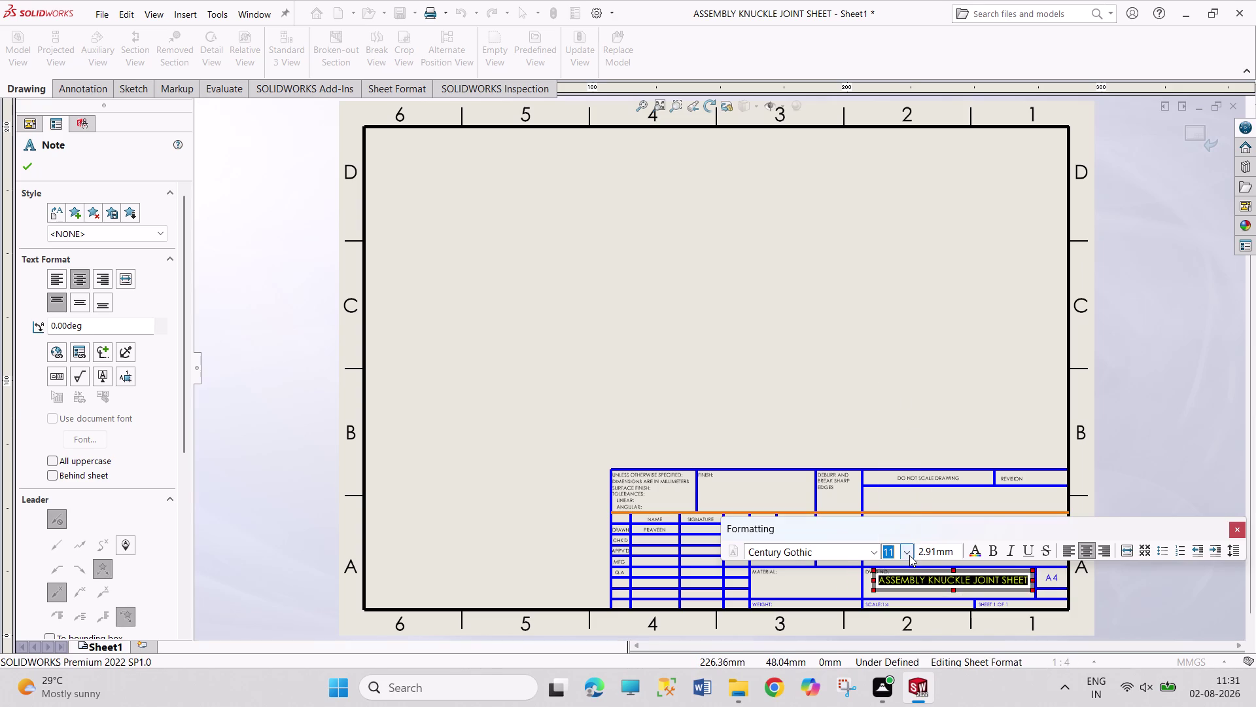
click(895, 394)
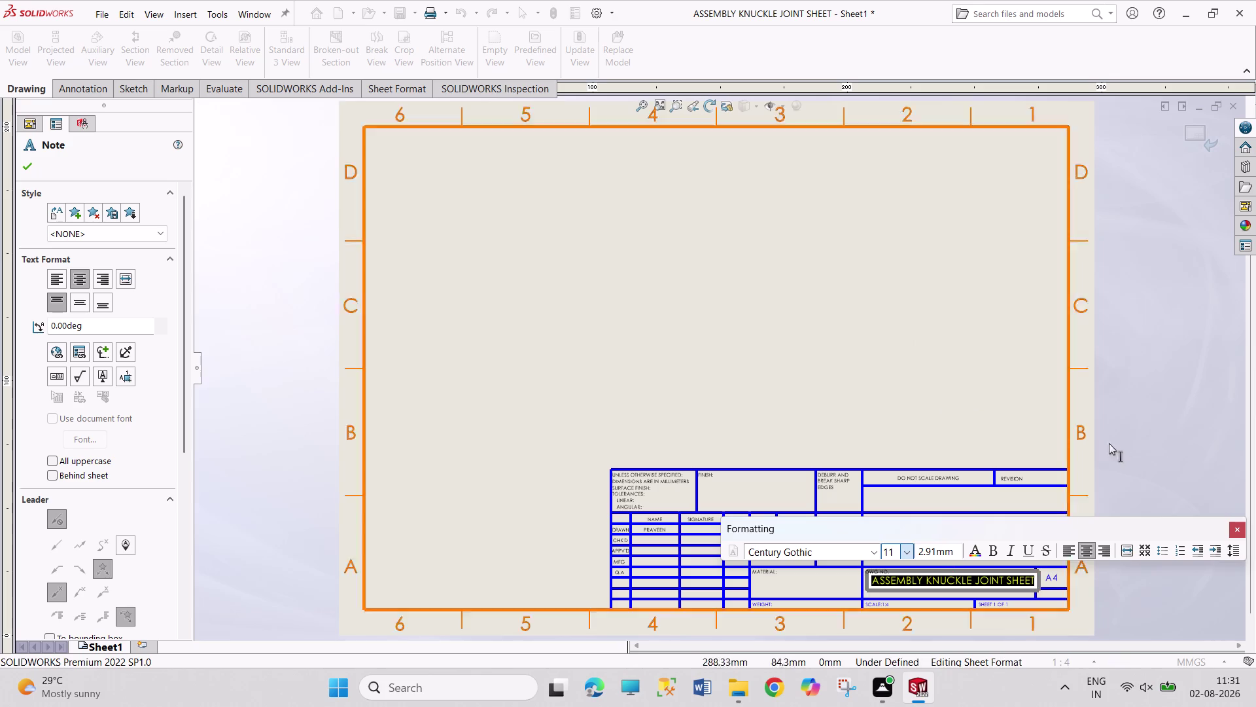
click(1146, 446)
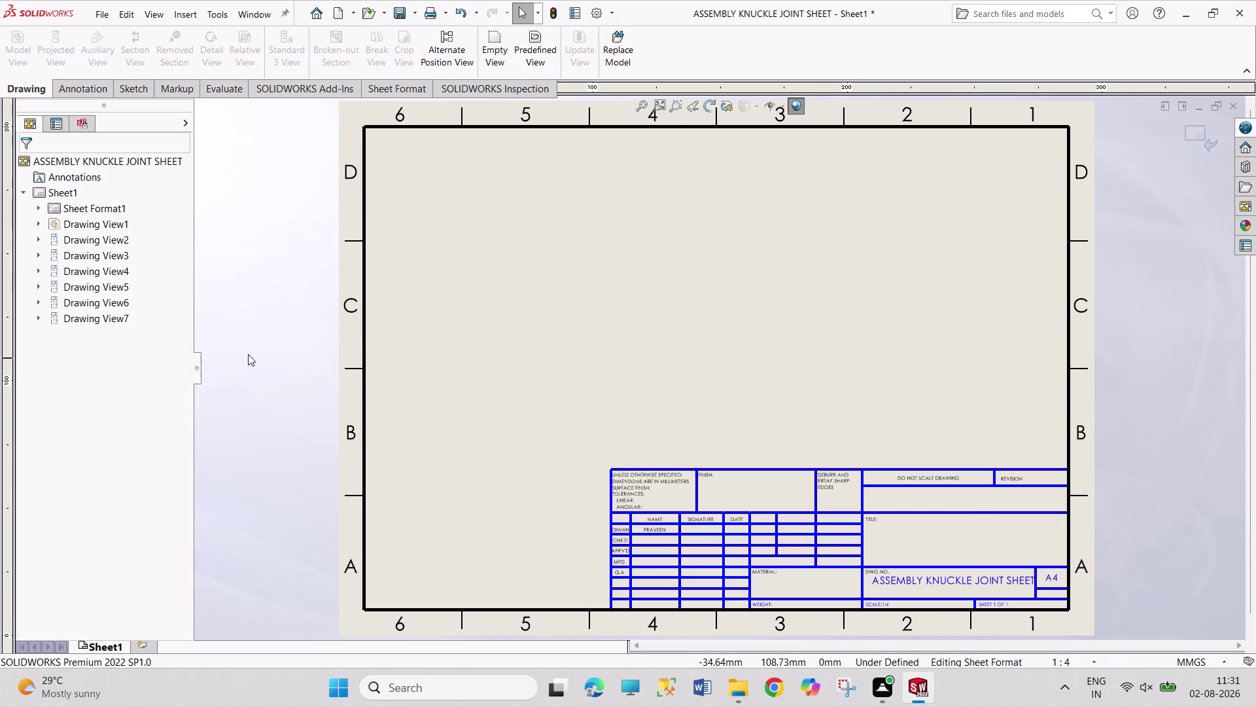
Save the drawing and use Edit Sheet on Sheet1 to return to the views.
key(ctrl+s)
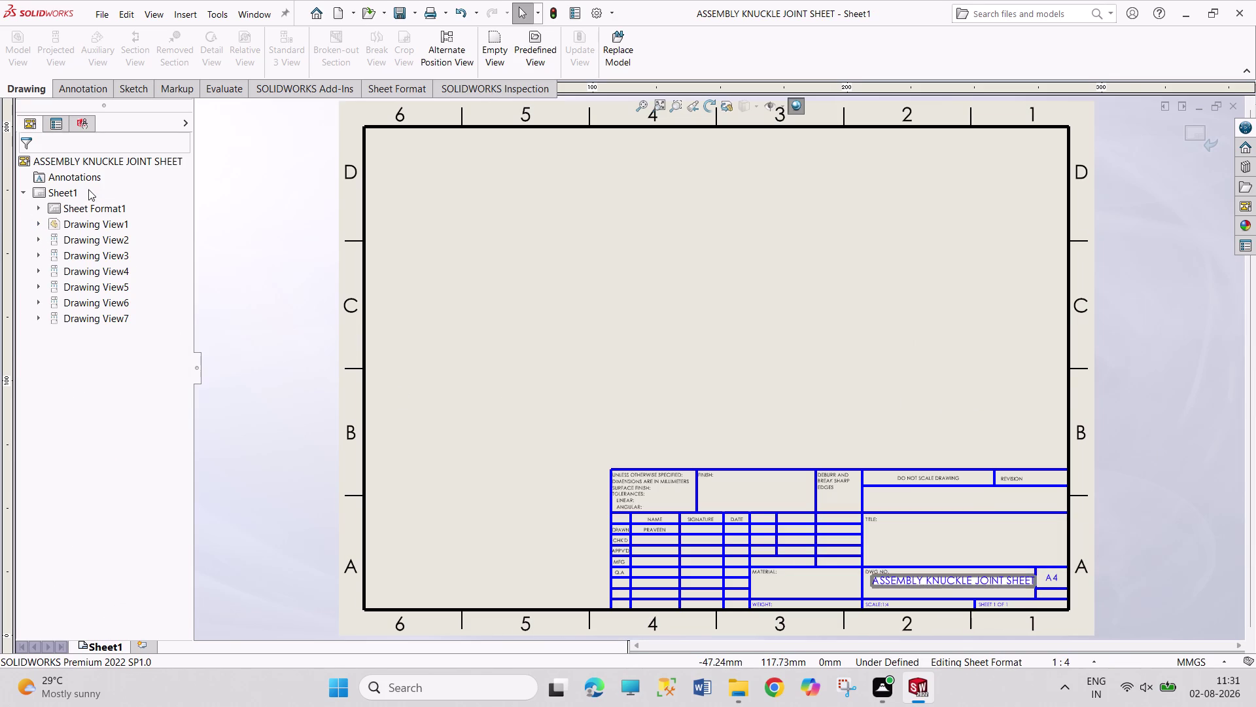
right_click(86, 179)
right_click(56, 191)
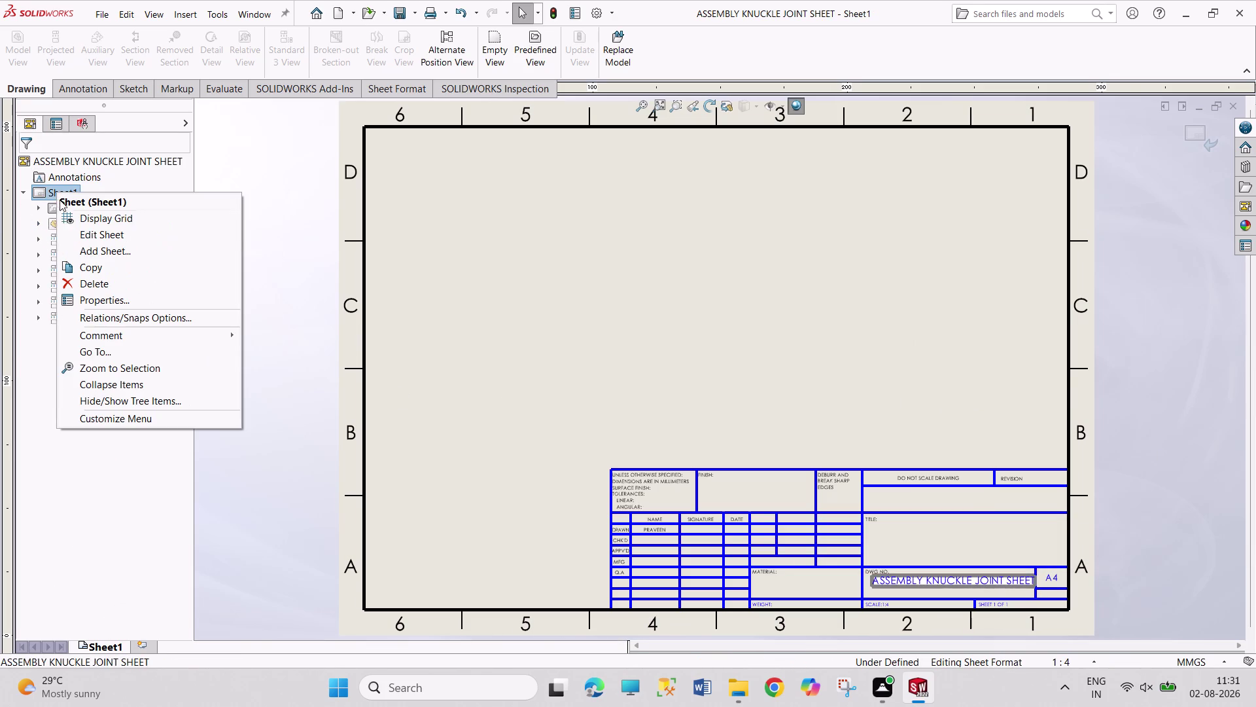
click(103, 237)
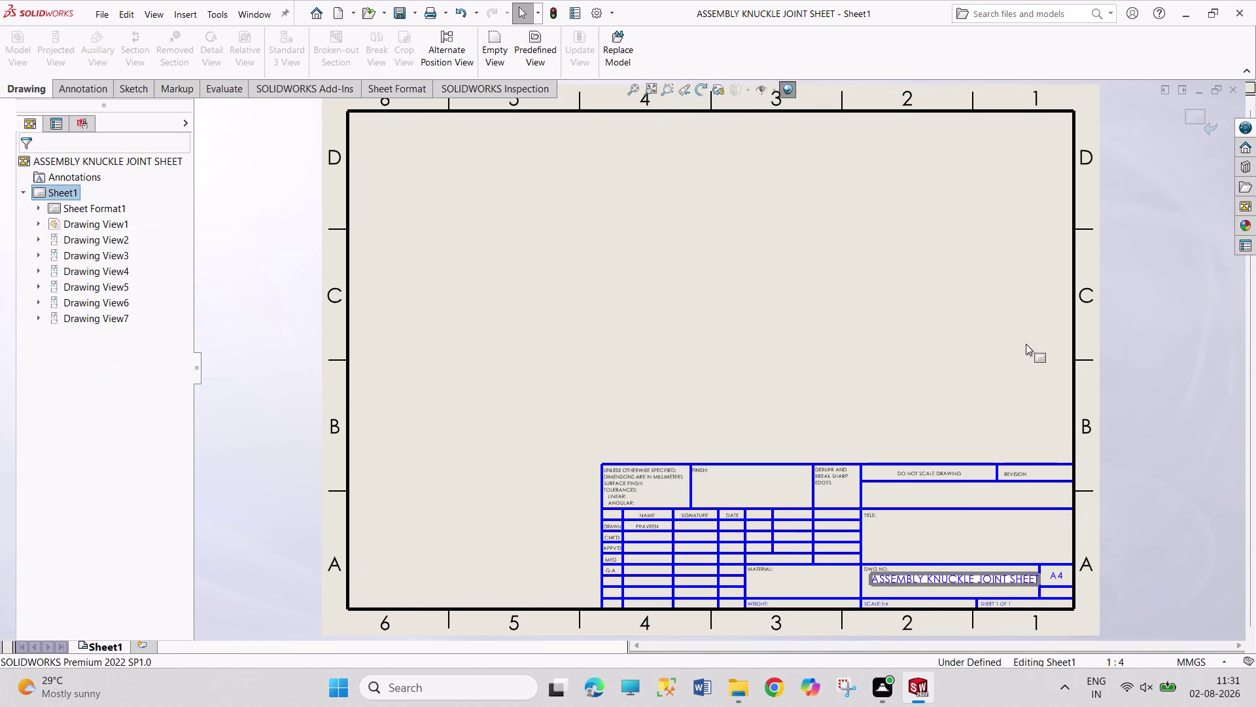
click(1137, 402)
key(ctrl+s)
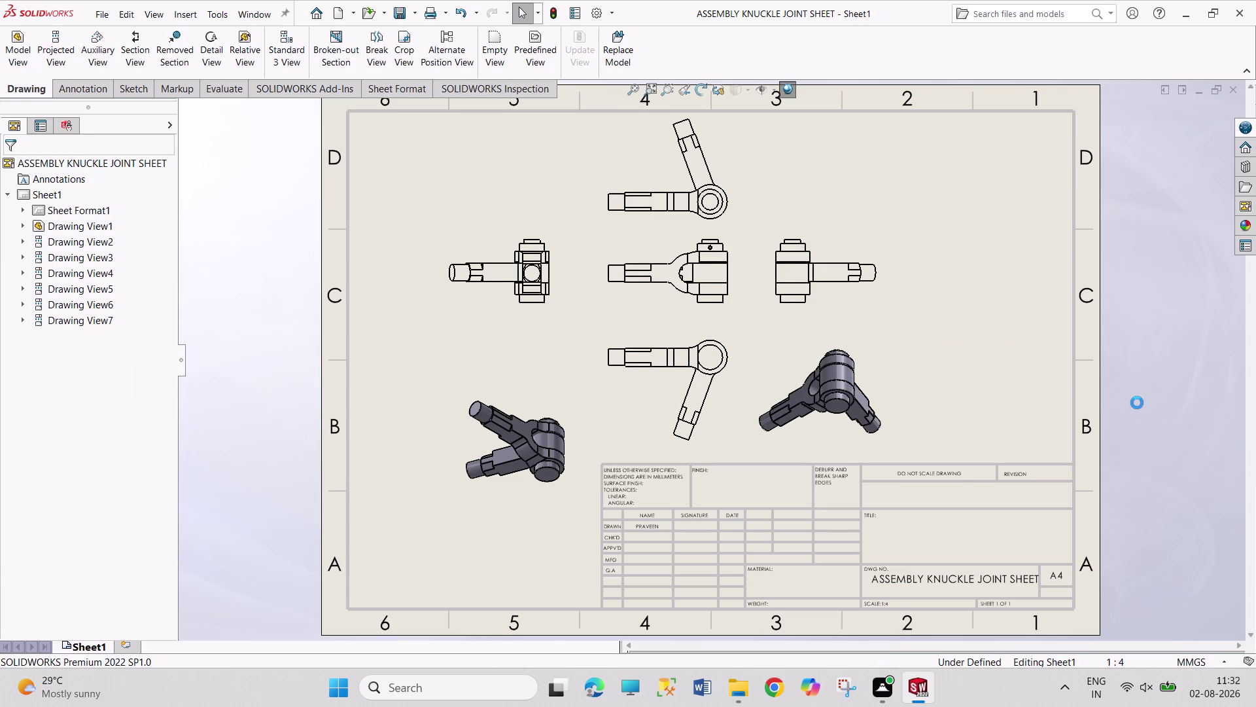
Confirm the A4 landscape page setup and start printing to PDF.
key(ctrl+p)
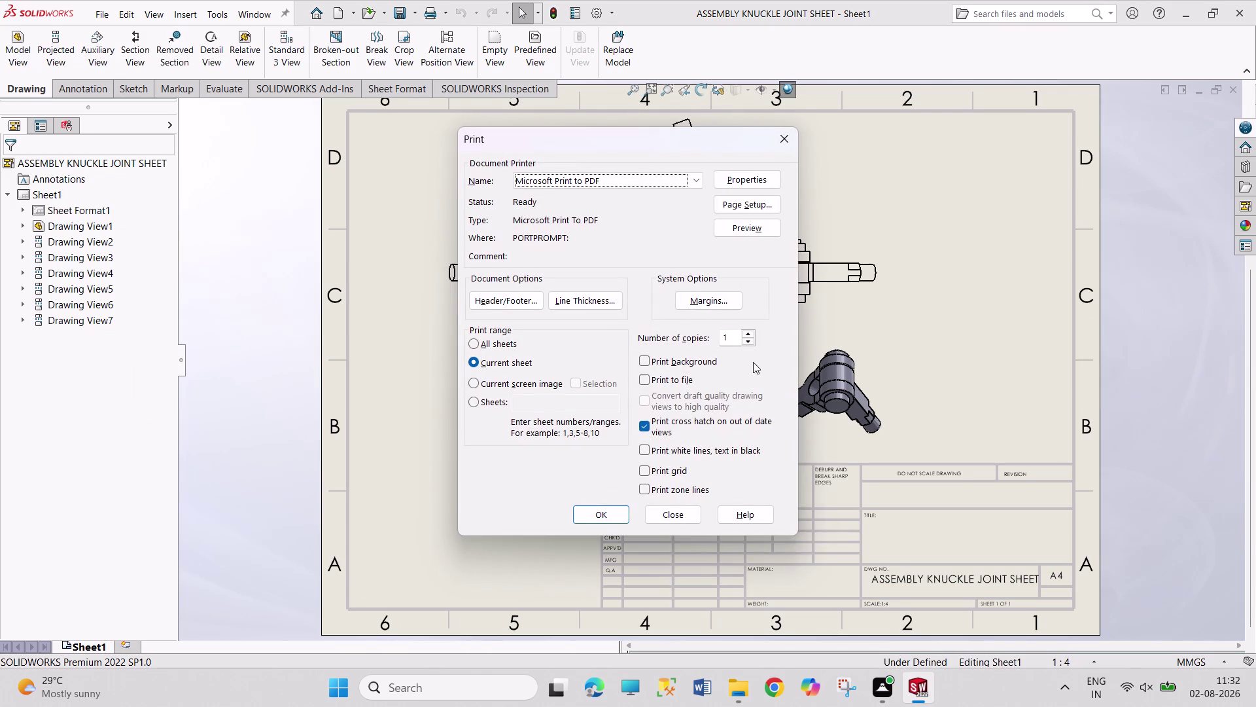
click(758, 207)
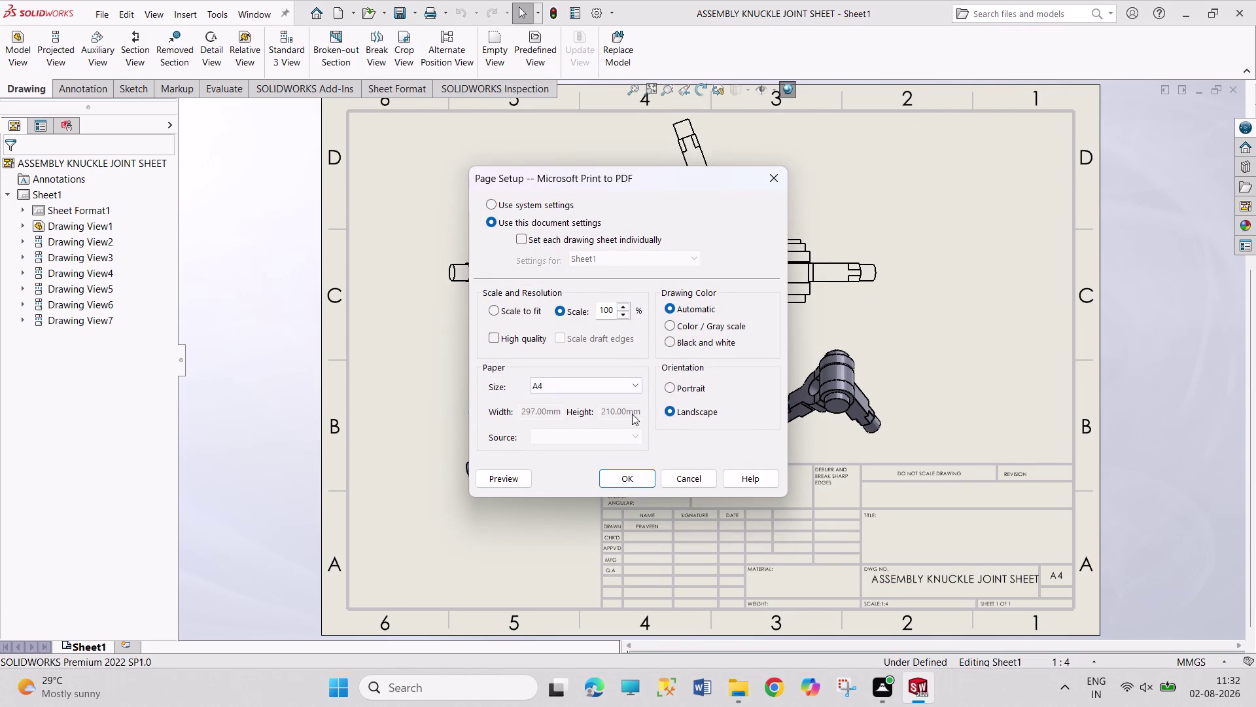
click(653, 481)
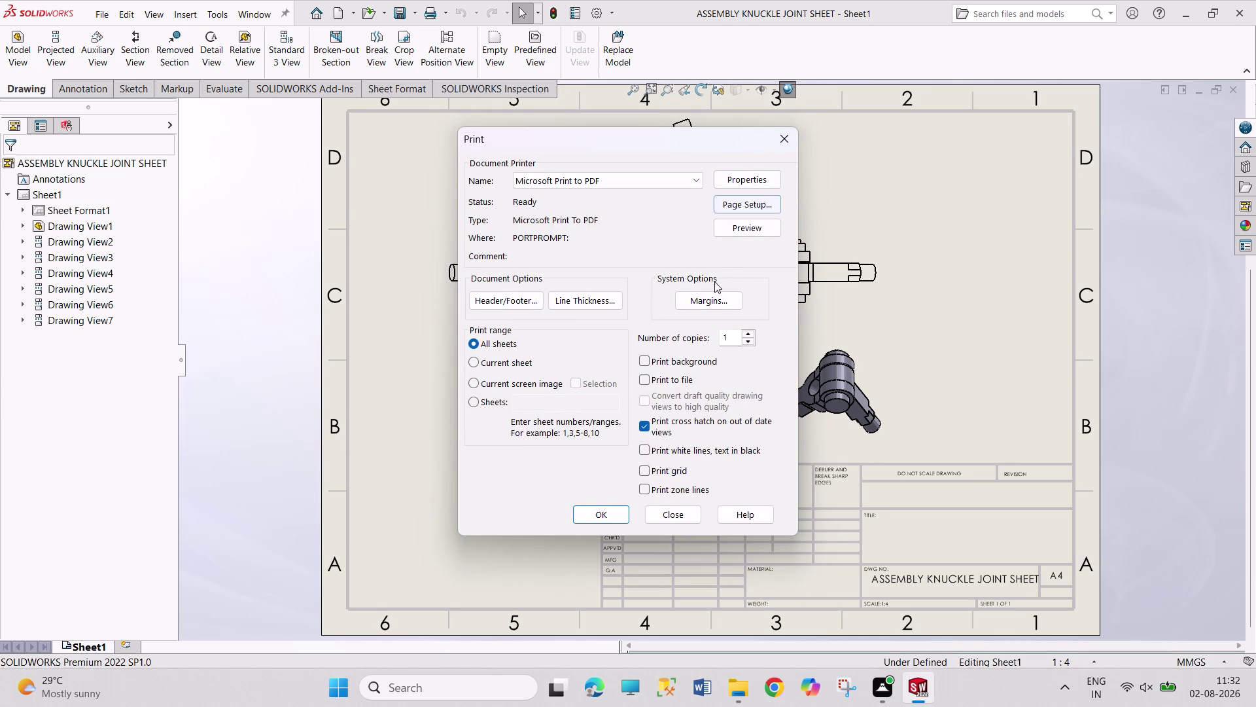
click(597, 517)
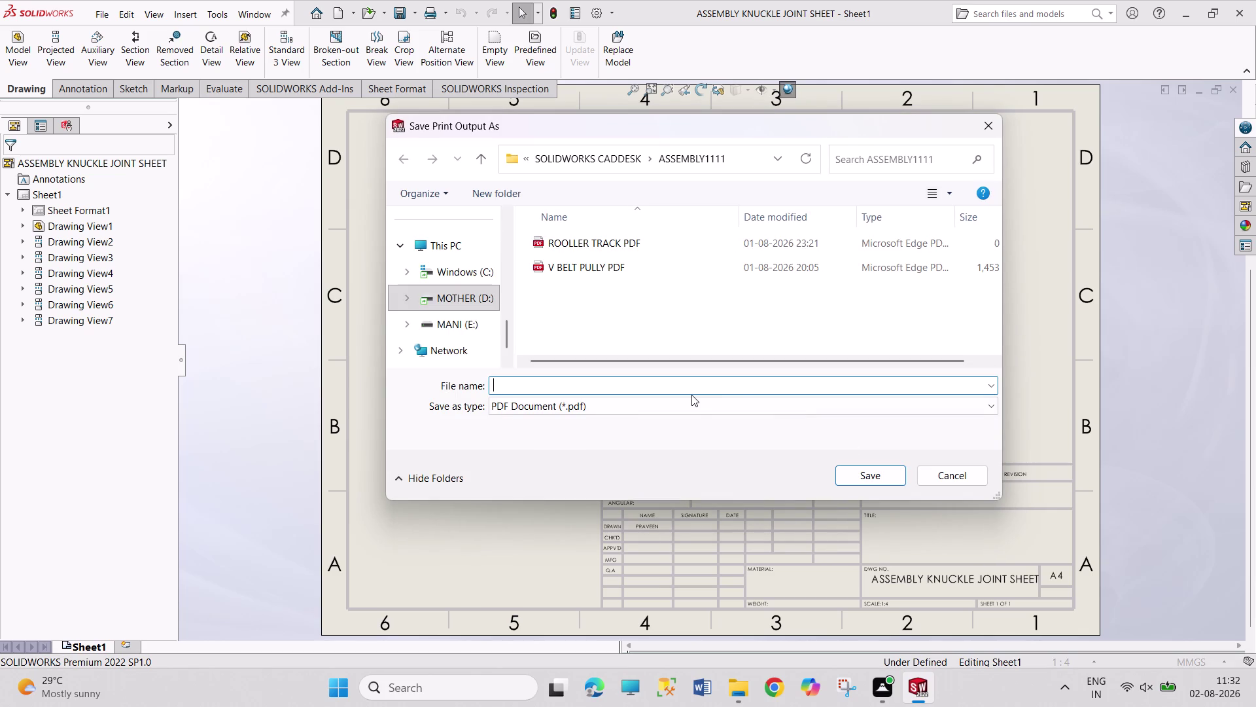
Save the PDF as 'ASSEMBLY KNUCKLE JOINT PDF'.
text(ASSEMB)
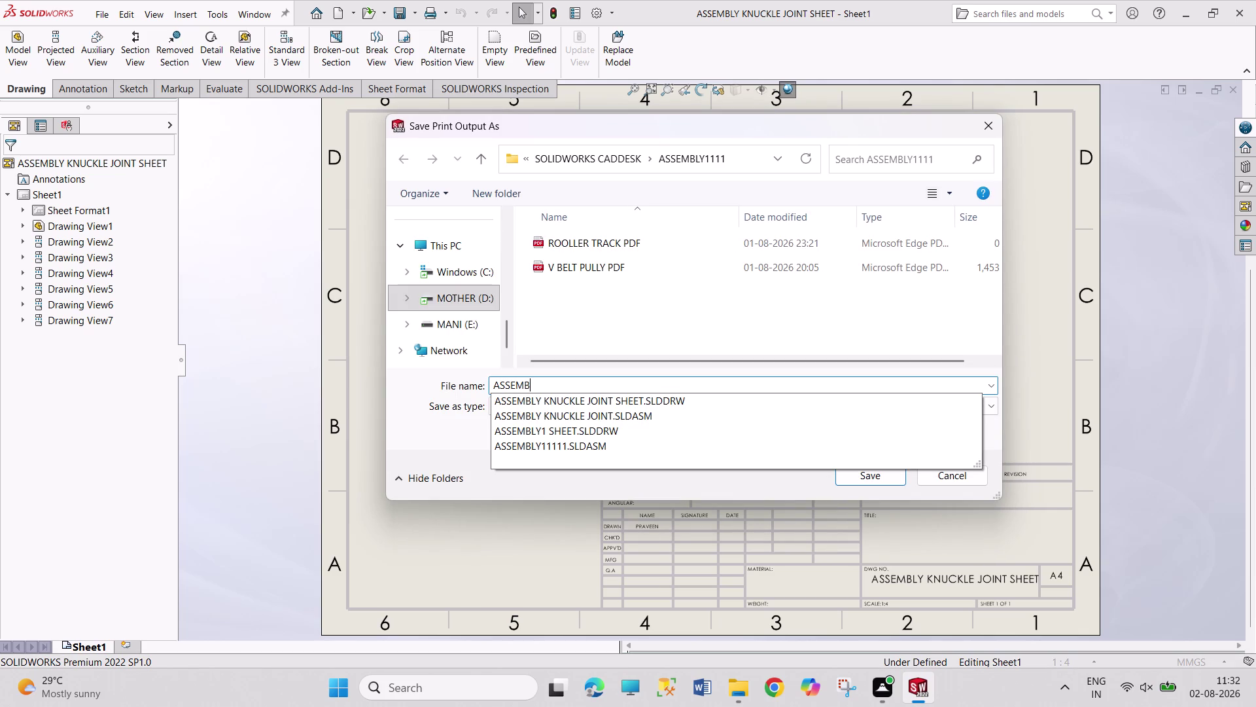
text(LY KNU)
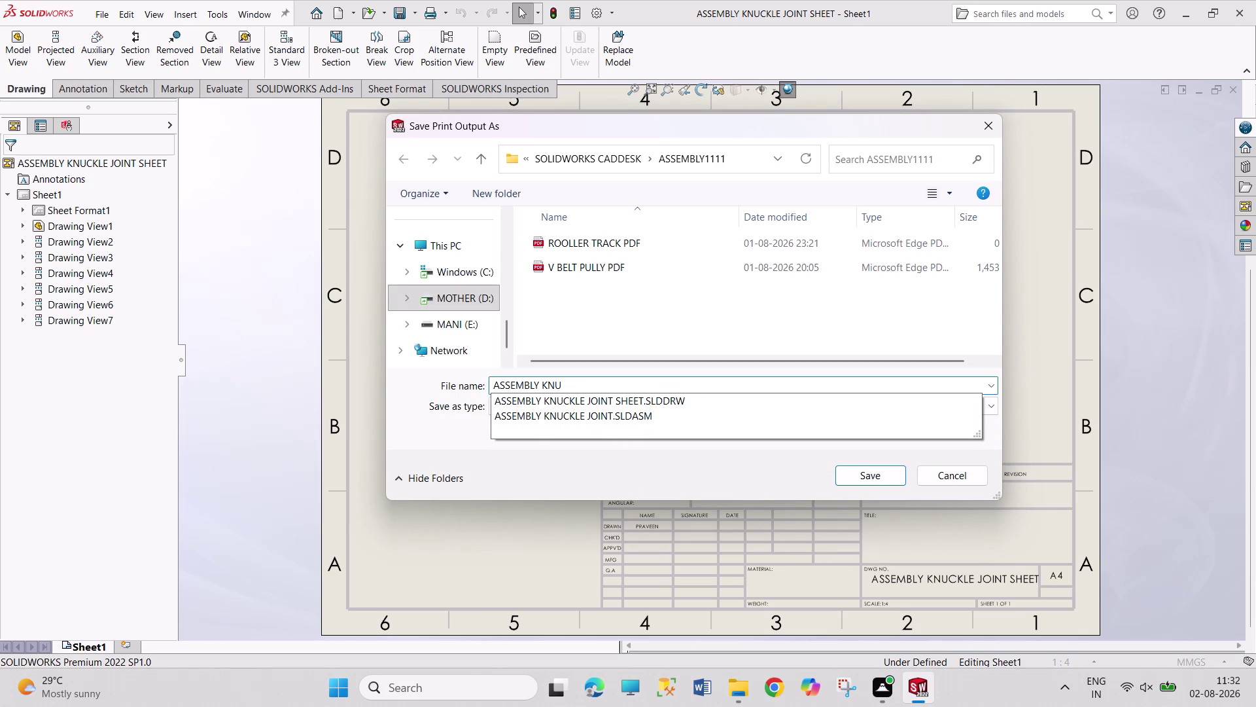
text(CKLR)
key(BackSpace)
text(E)
key(space)
text(JOIN)
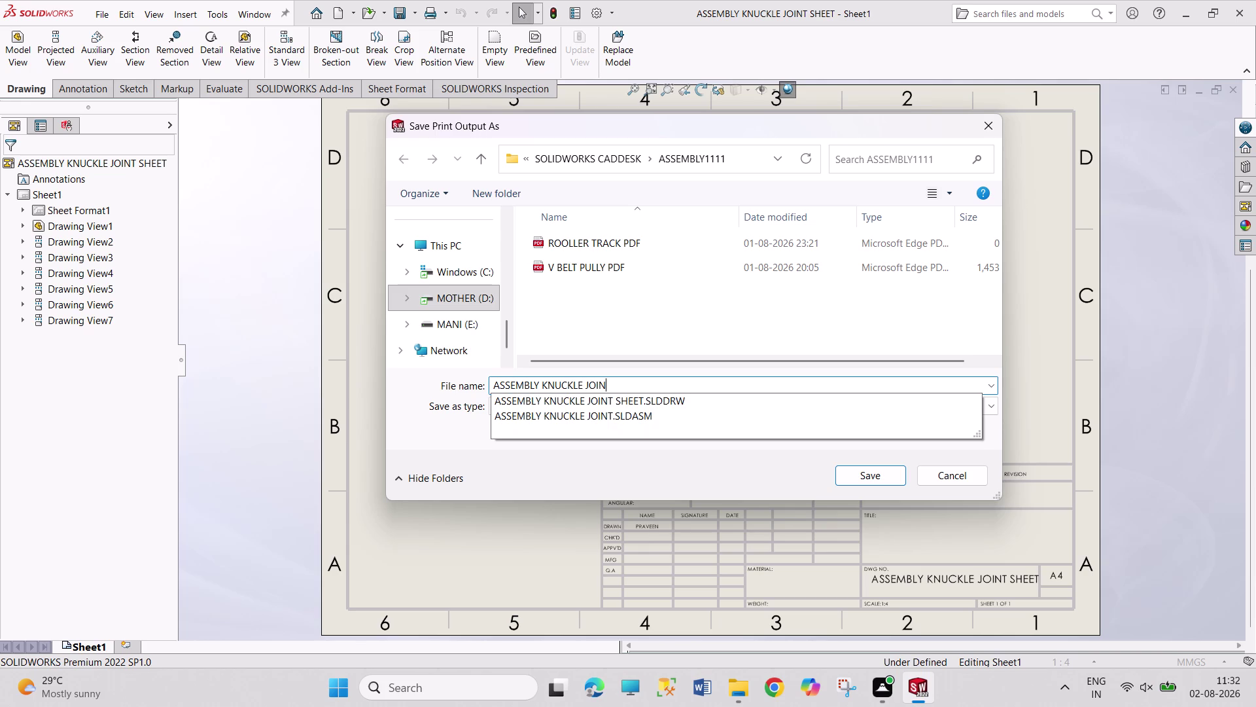
text(T)
key(space)
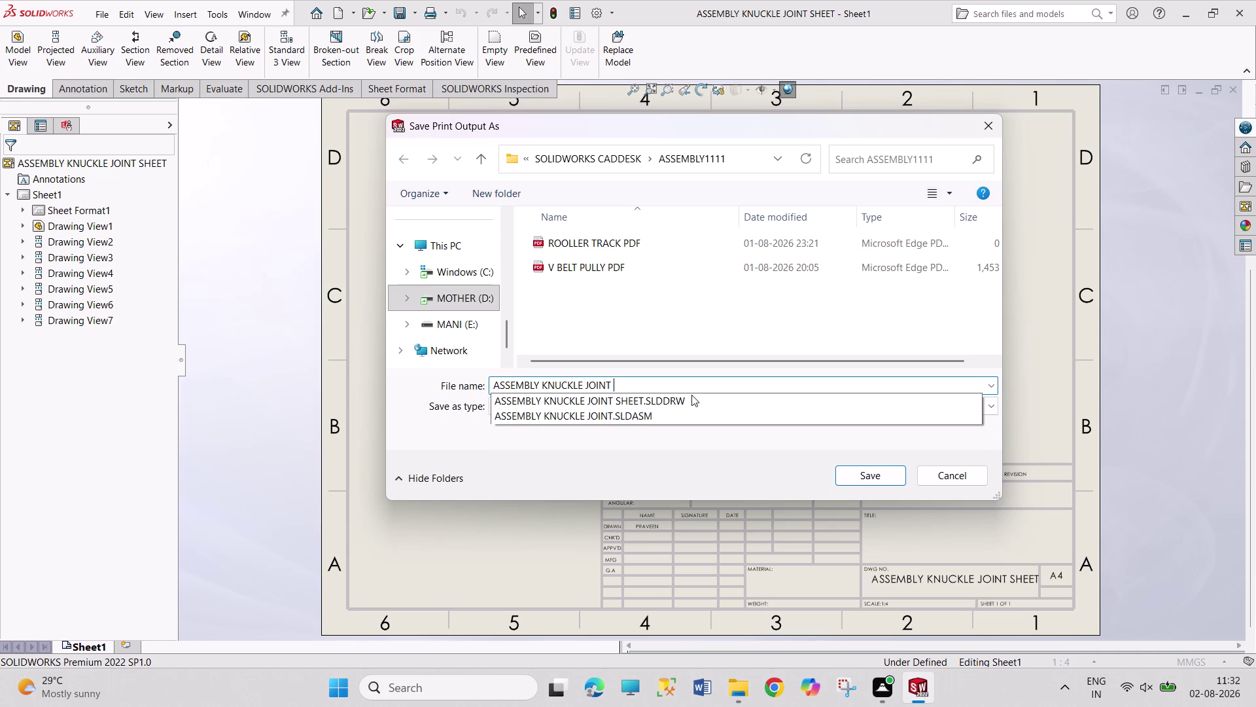
text(PDF)
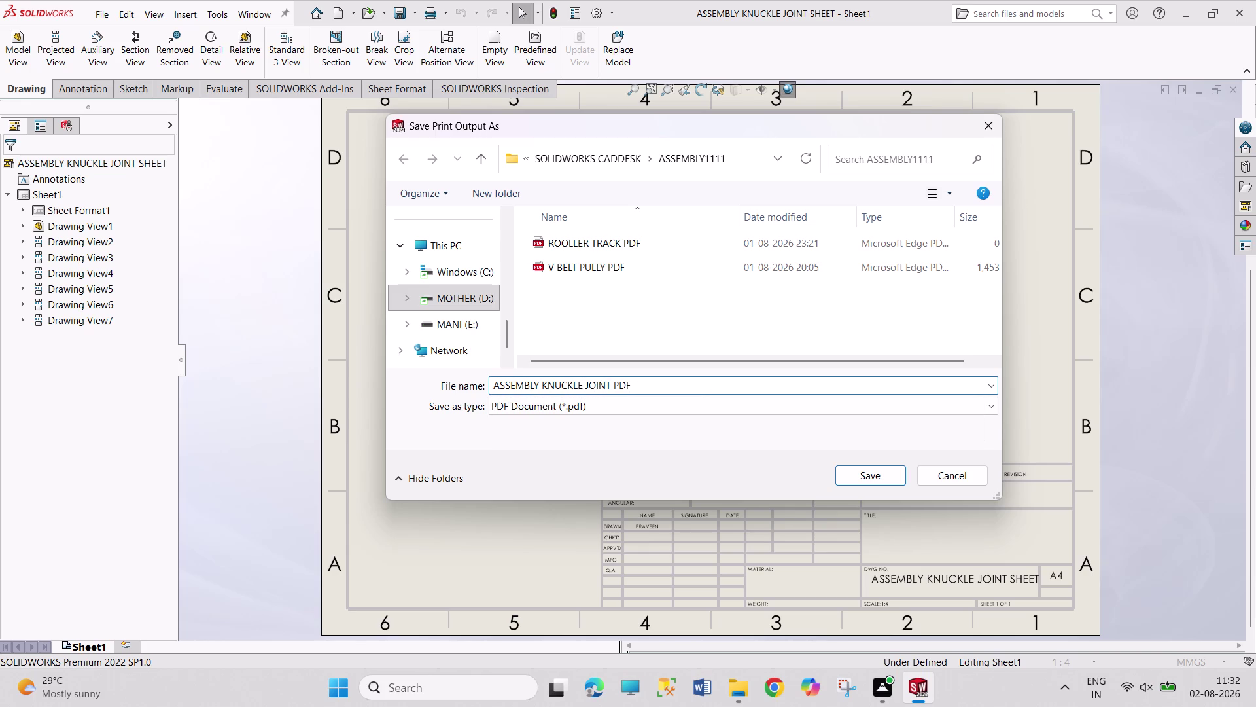
key(Return)
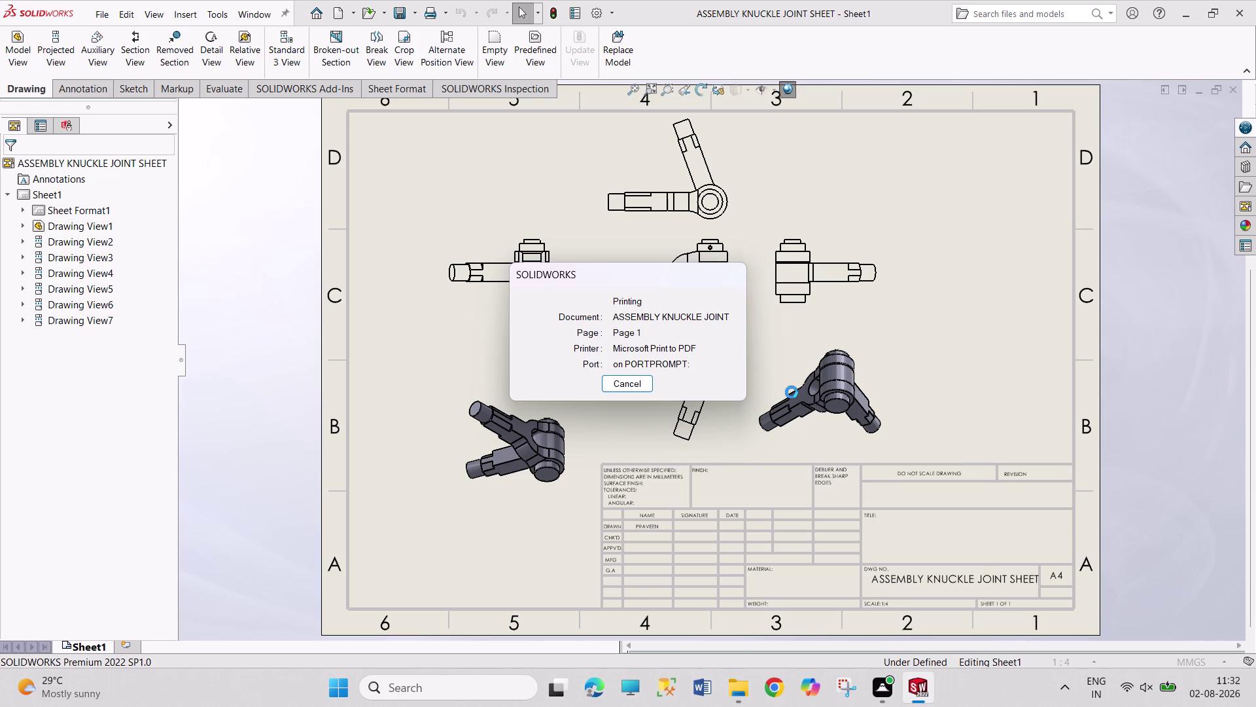
click(1220, 538)
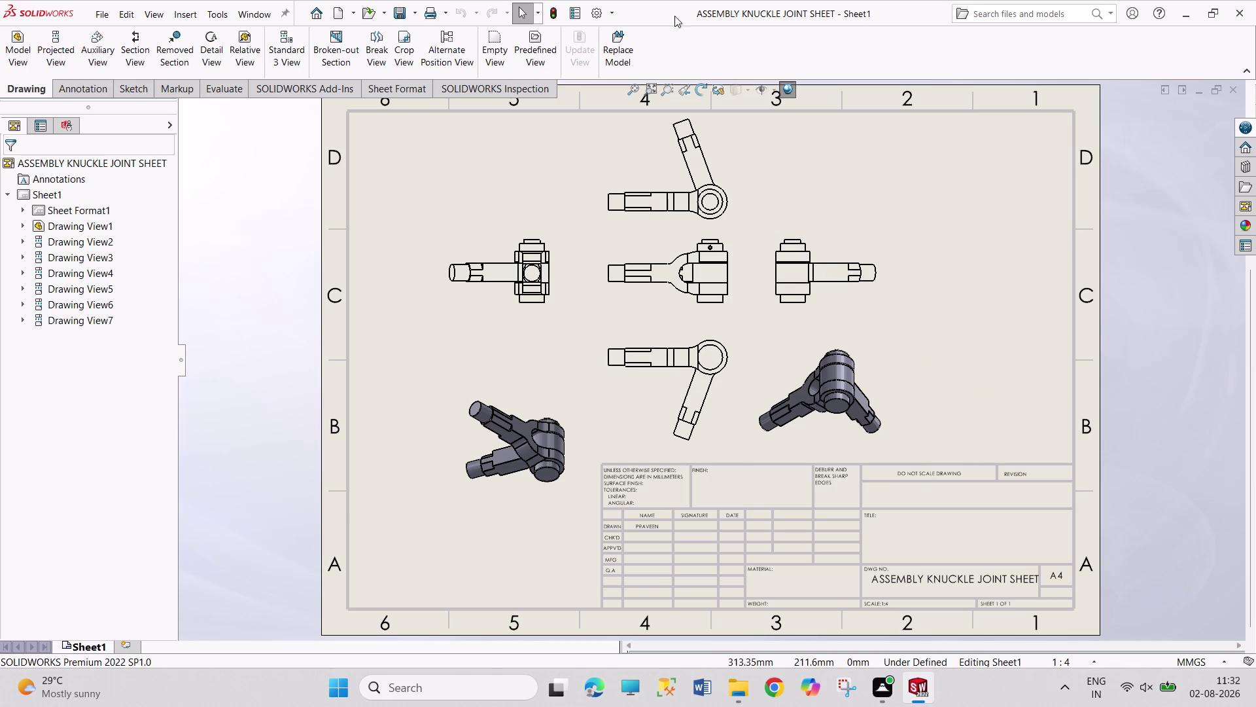
Choose KNUCKLE JOINT SHEET - Sheet1 from the Window menu.
click(270, 12)
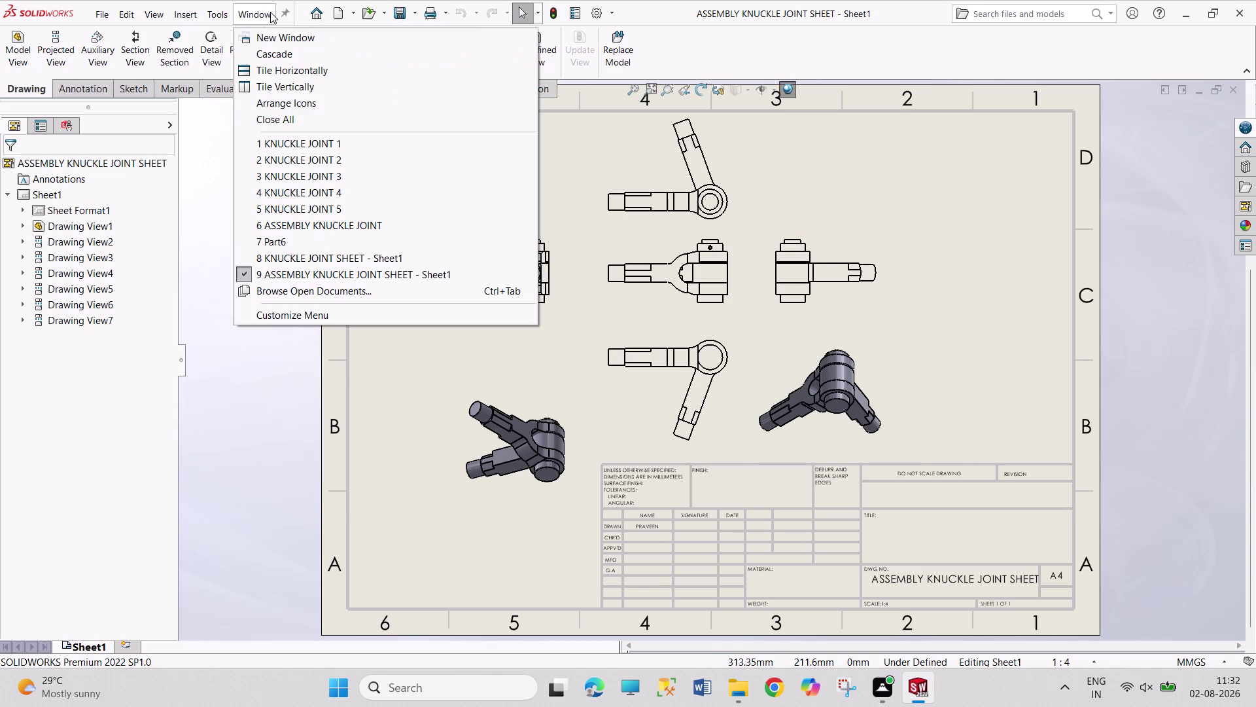
click(373, 261)
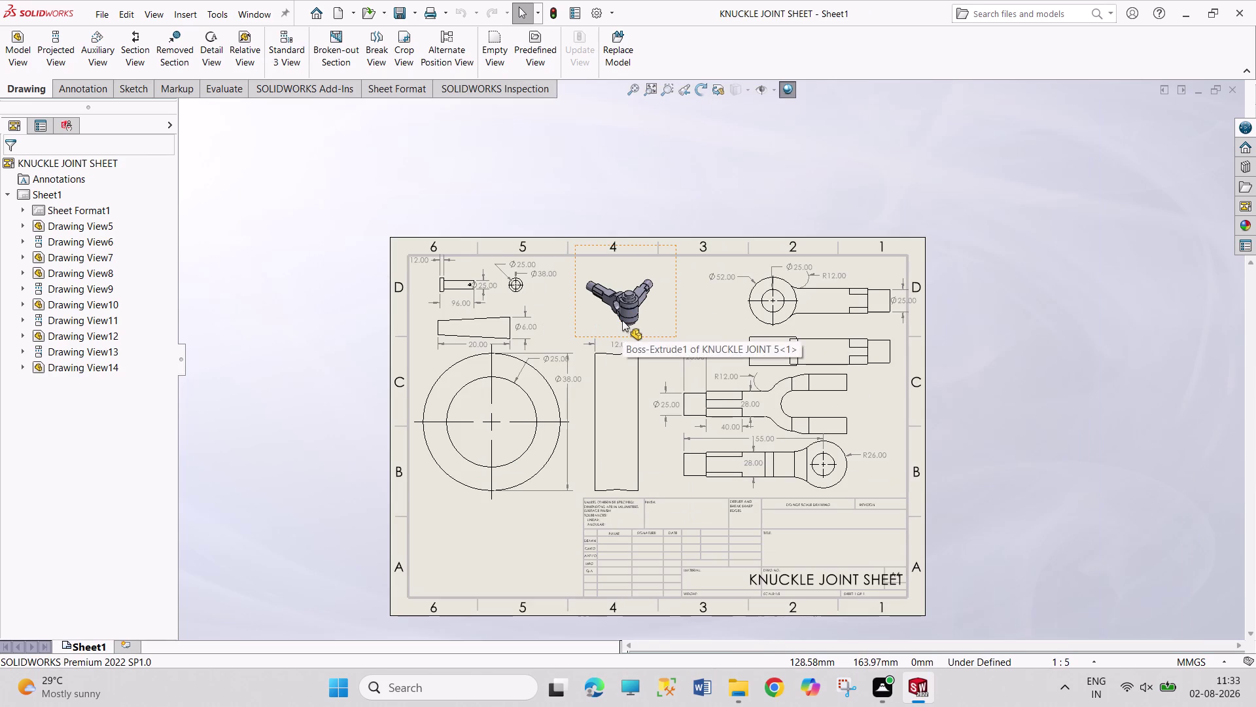
Set the print Page Setup paper size to A4.
key(ctrl+p)
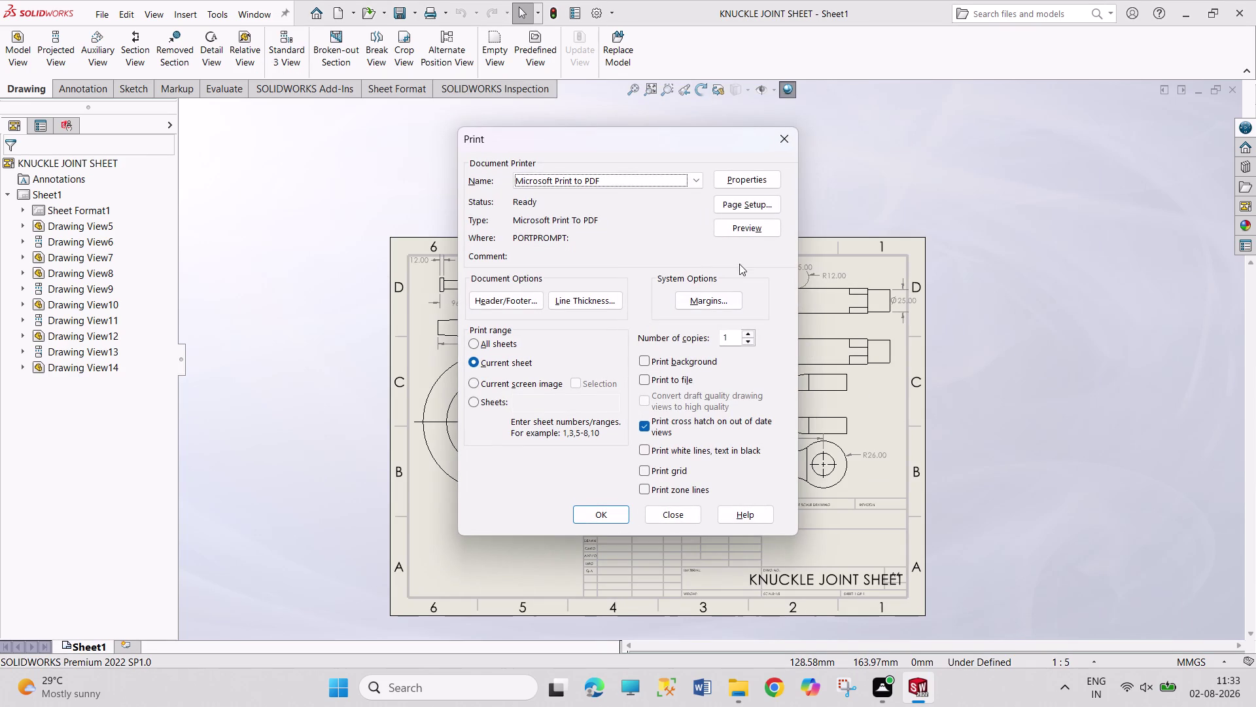
click(762, 206)
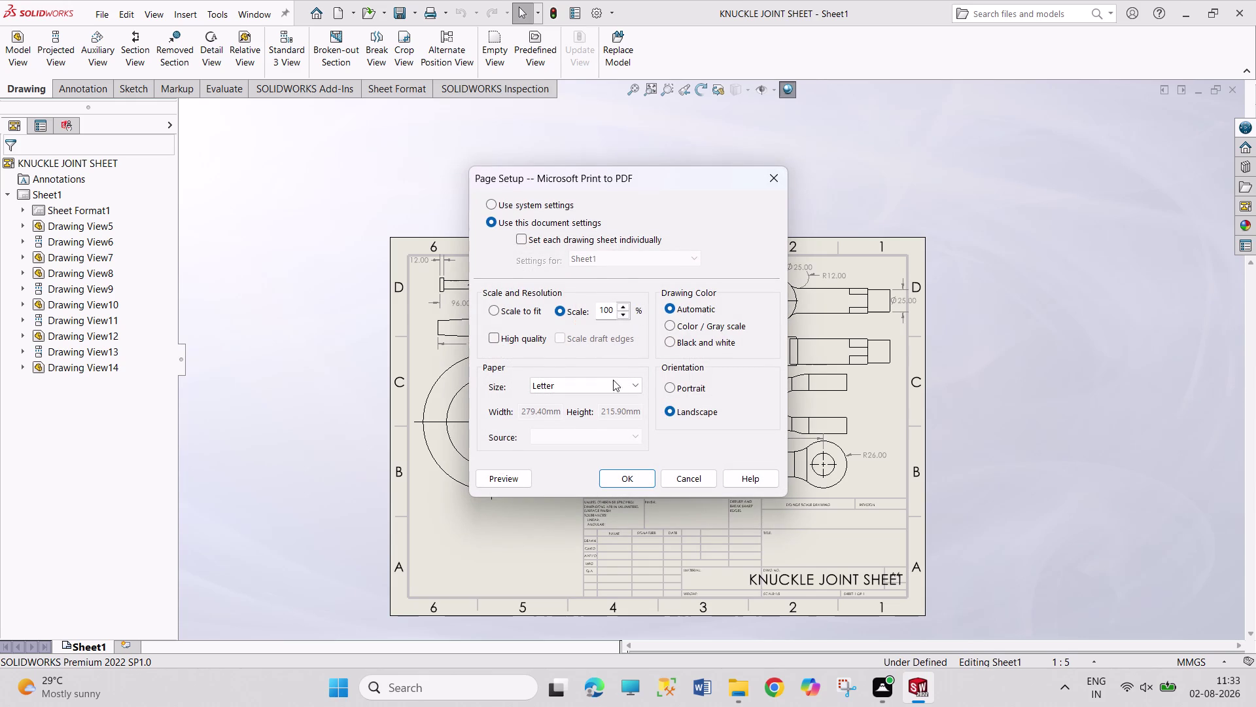
click(619, 382)
scroll(up, 3)
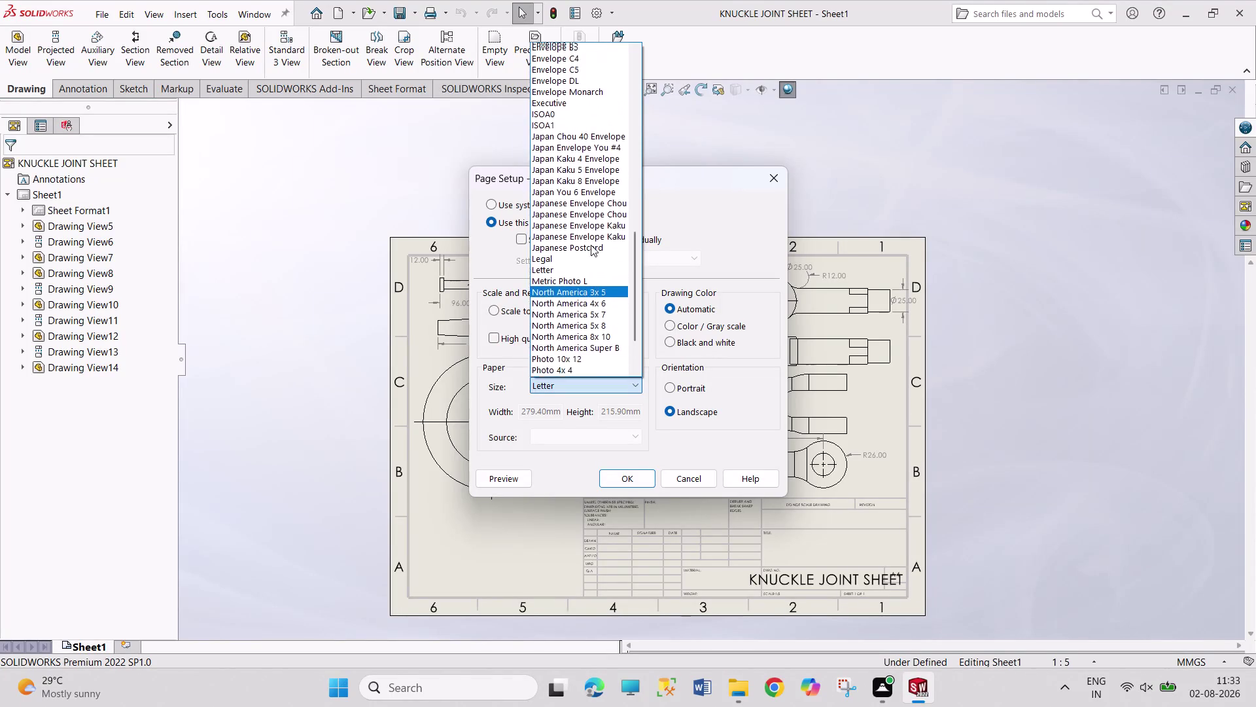
scroll(up, 3)
scroll(up, 3)
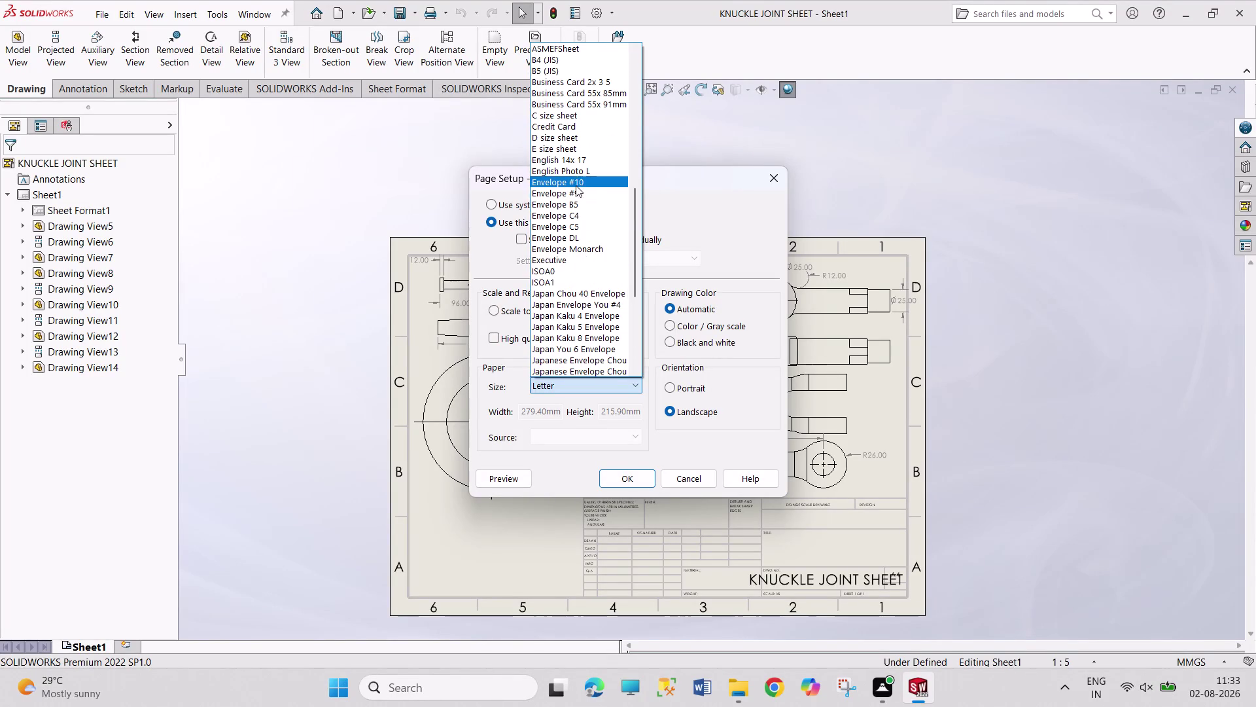
scroll(up, 3)
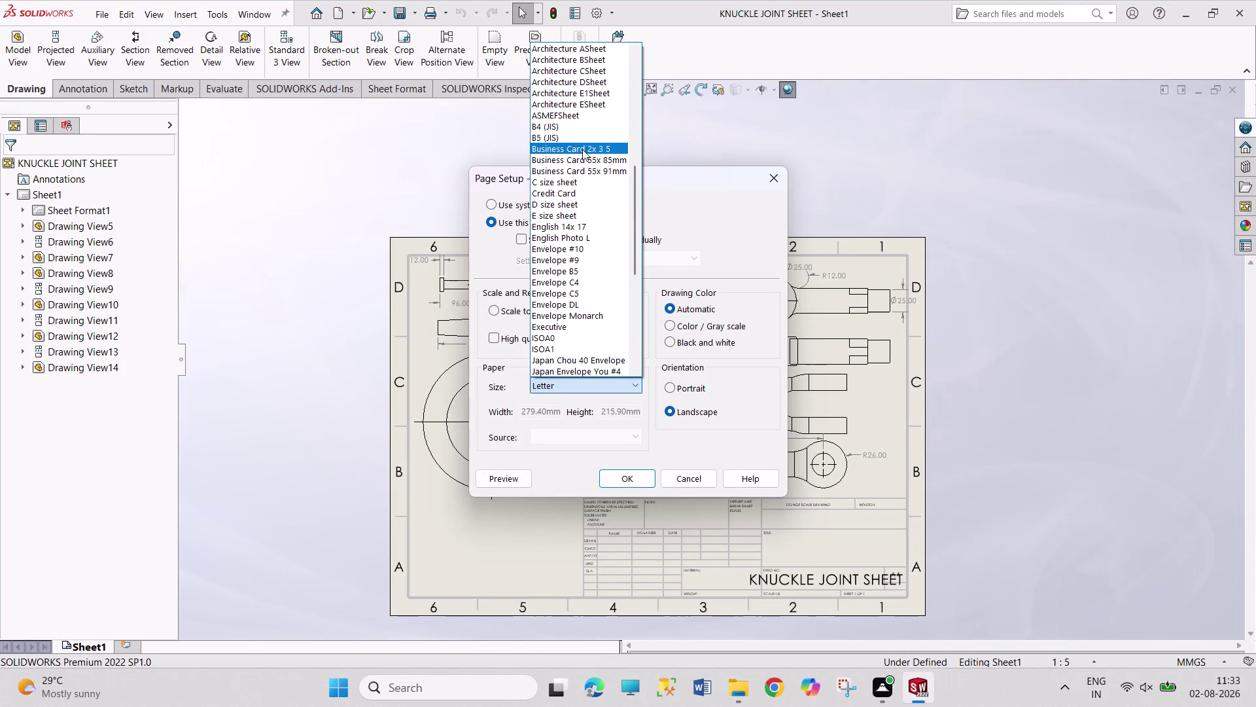
scroll(up, 3)
click(573, 79)
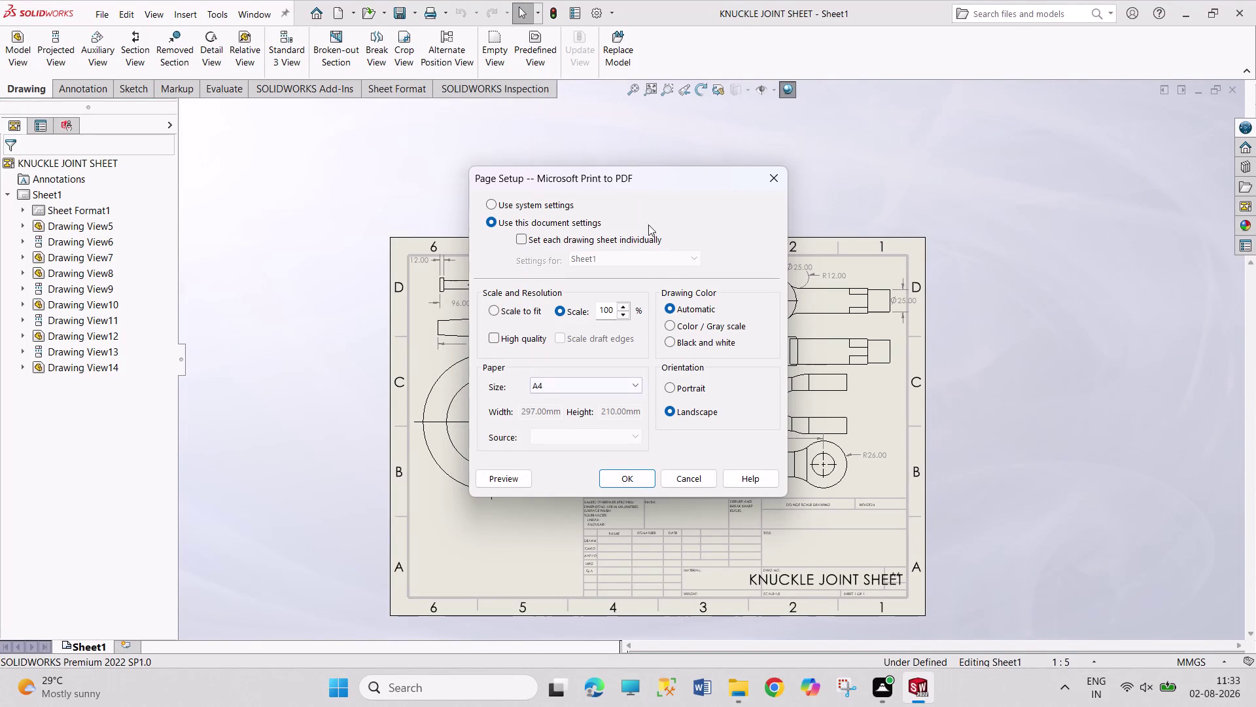
click(636, 477)
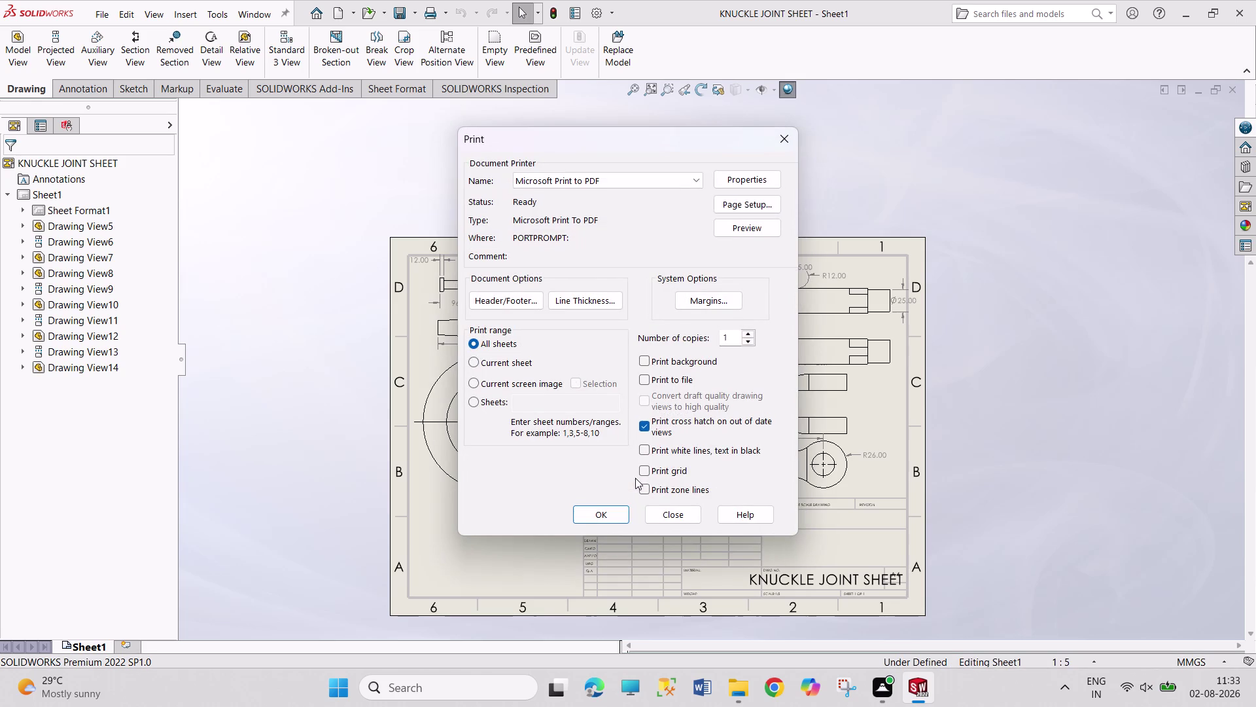
Print the sheet to a PDF named 'ASSEMBLY KNUCKLE JOINT PDF 1'.
click(612, 510)
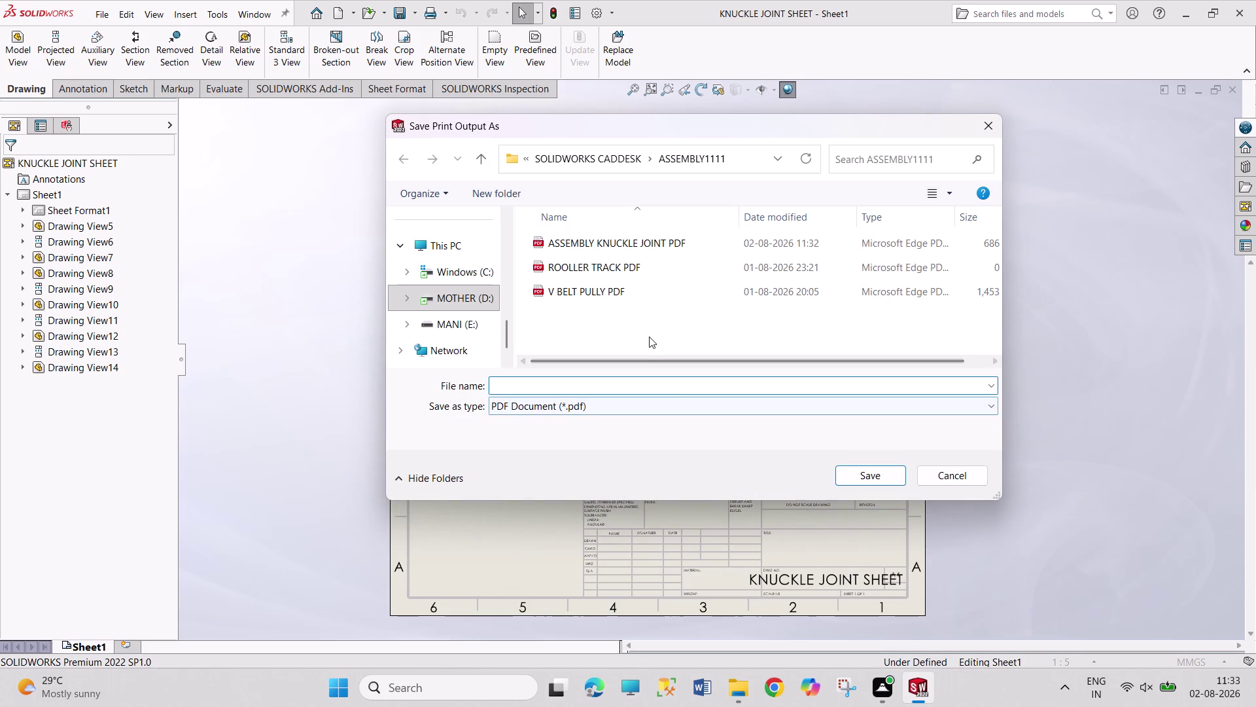
click(701, 244)
triple_click(648, 383)
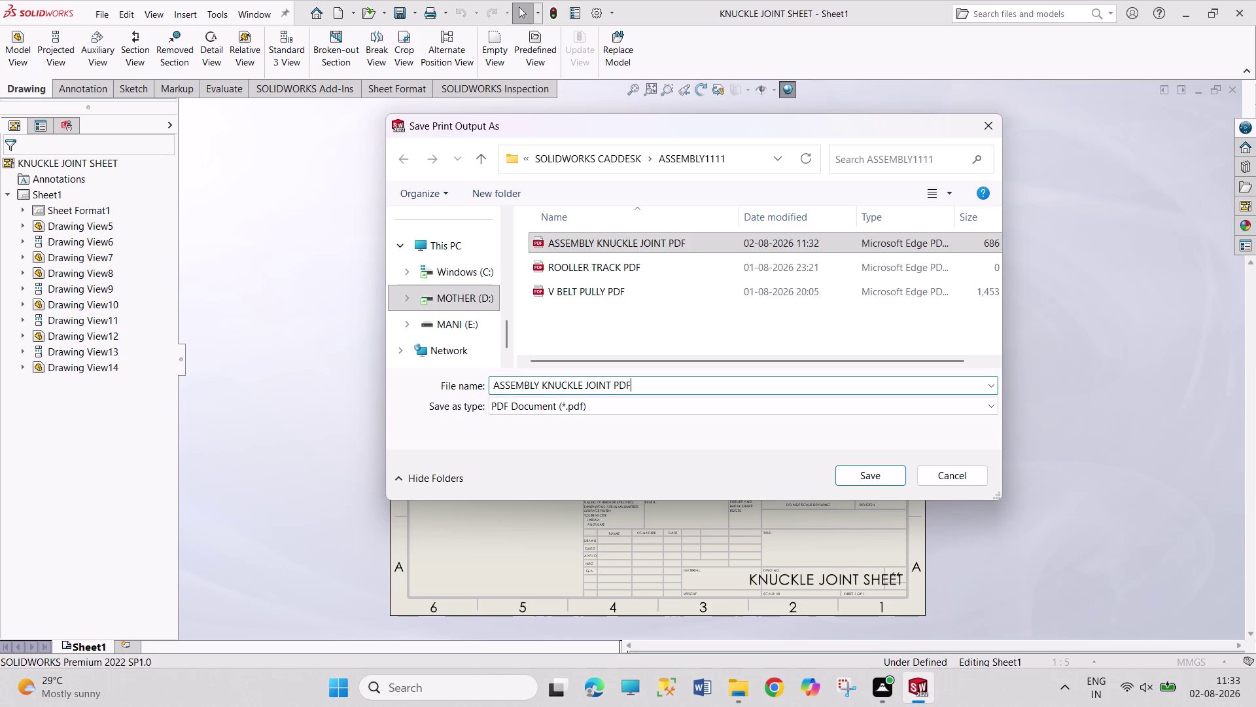
key(space)
key(1)
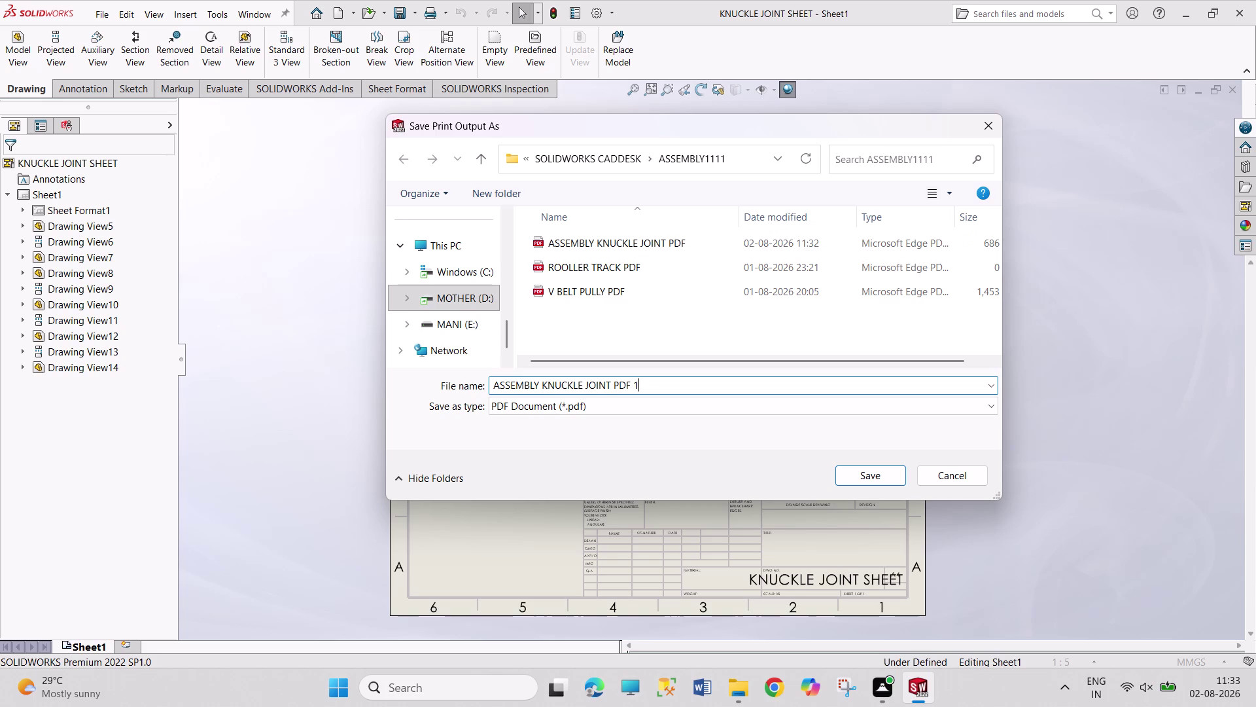
key(Return)
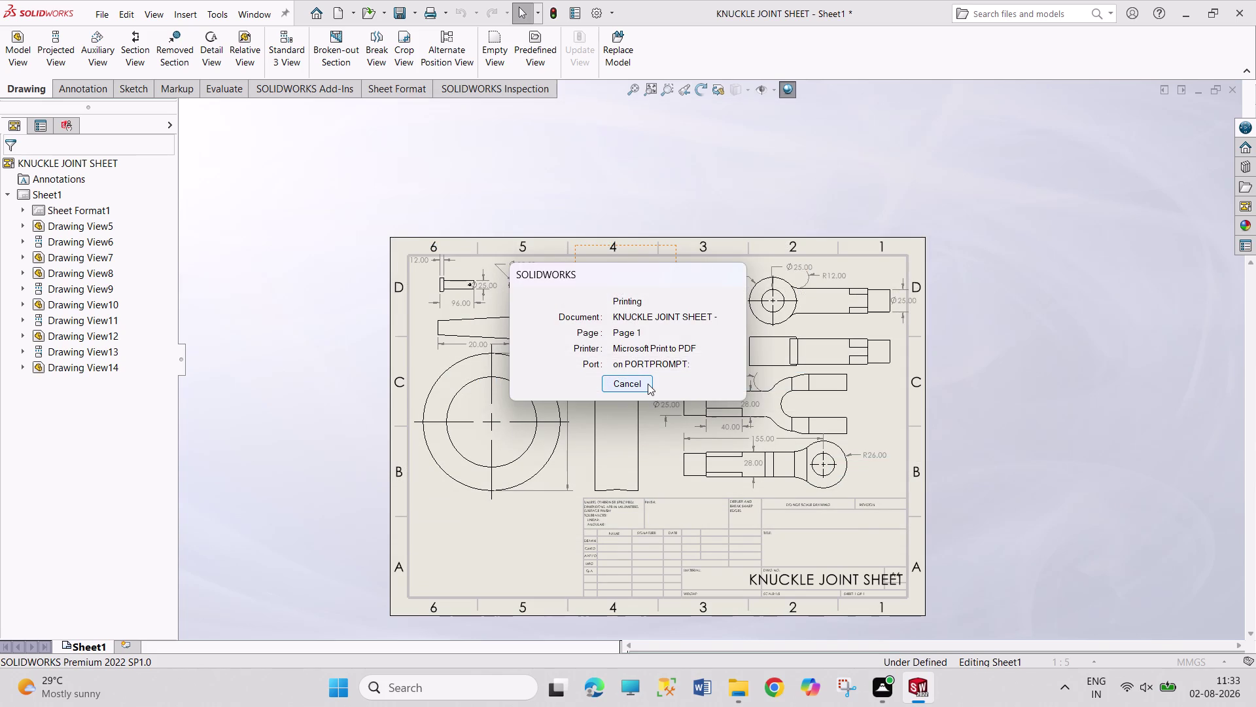